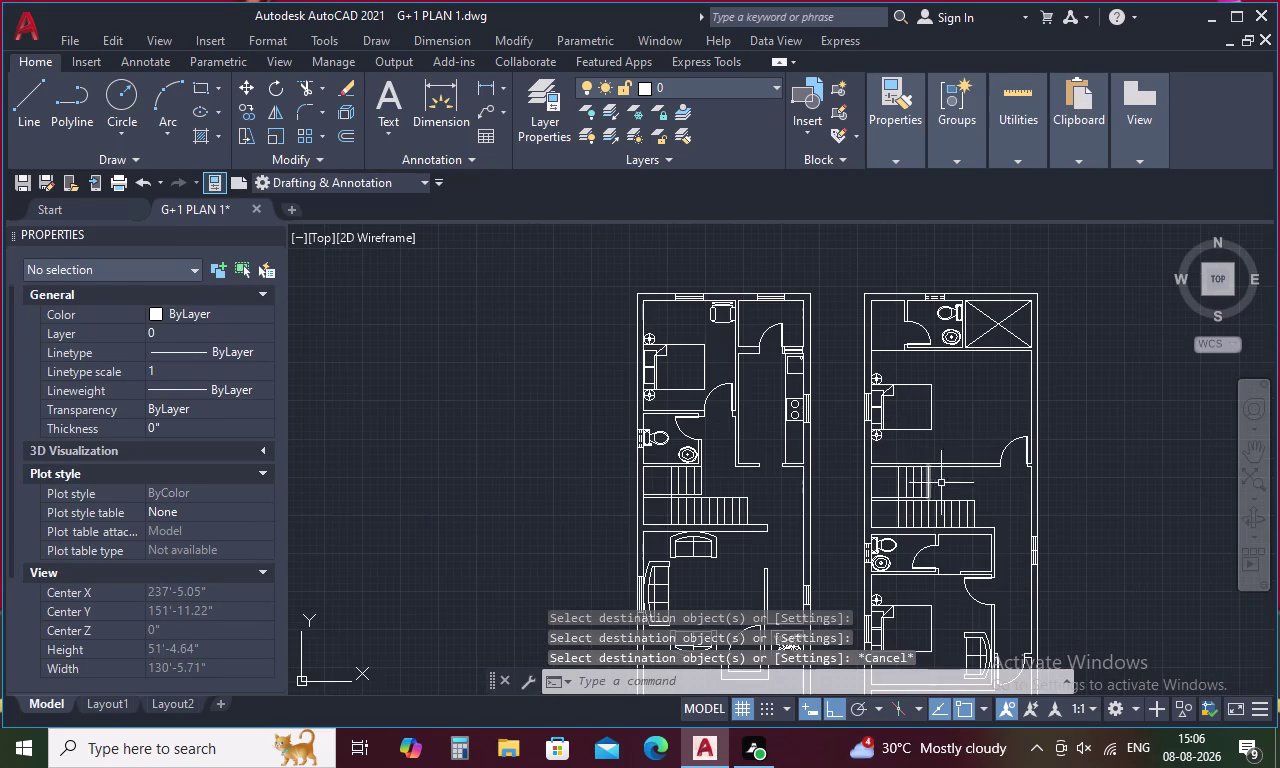
Pan across both floor plans and zoom in on the left plan's top-left bedroom.
middle_drag(981, 449, 638, 325)
scroll(down, 3)
middle_drag(636, 378, 647, 398)
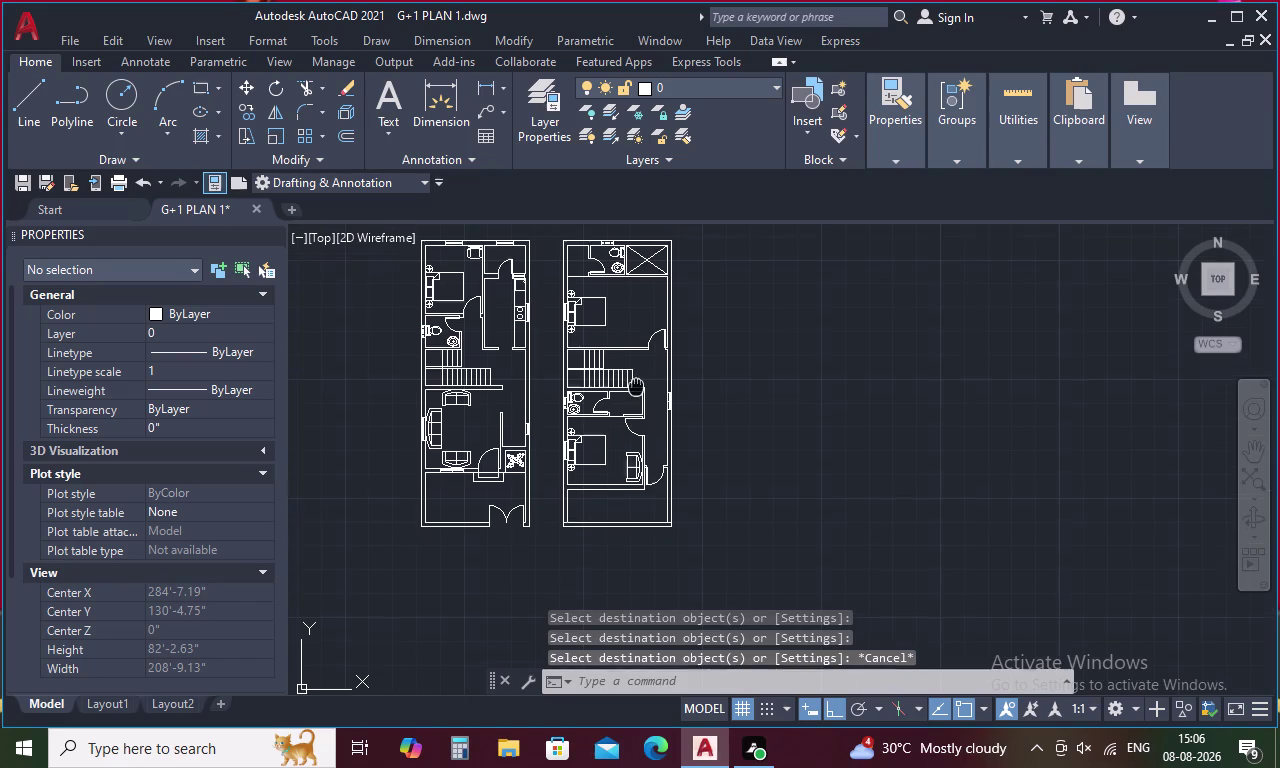
middle_drag(647, 398, 758, 447)
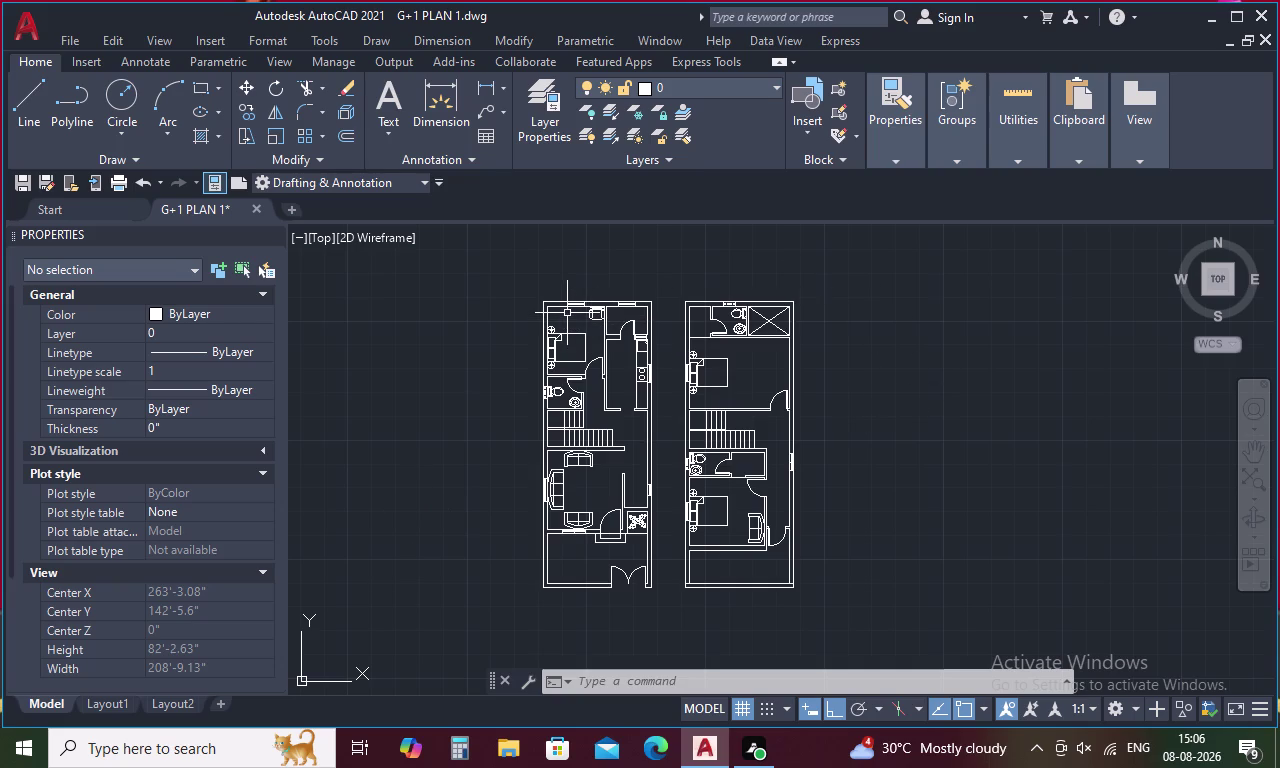
scroll(up, 3)
scroll(up, 3)
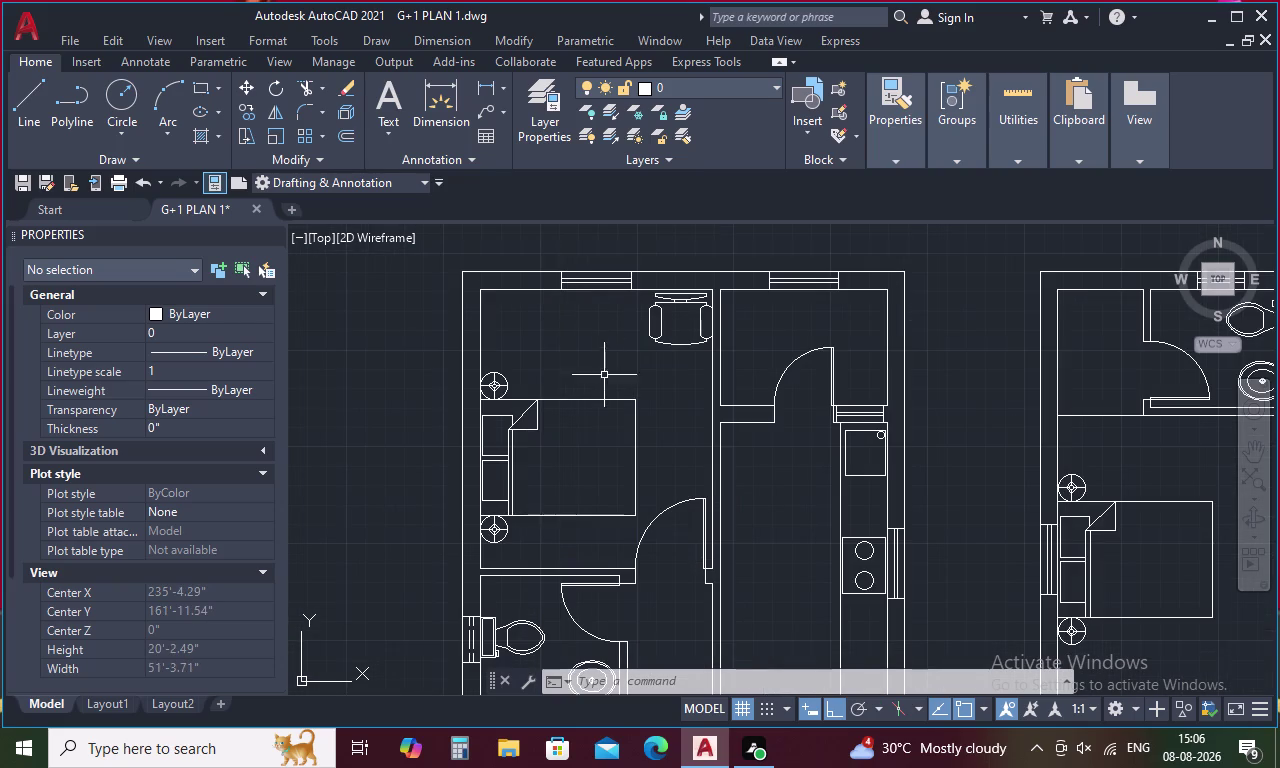
Start a text label in the bedroom, then cancel it before placing.
key(t)
key(space)
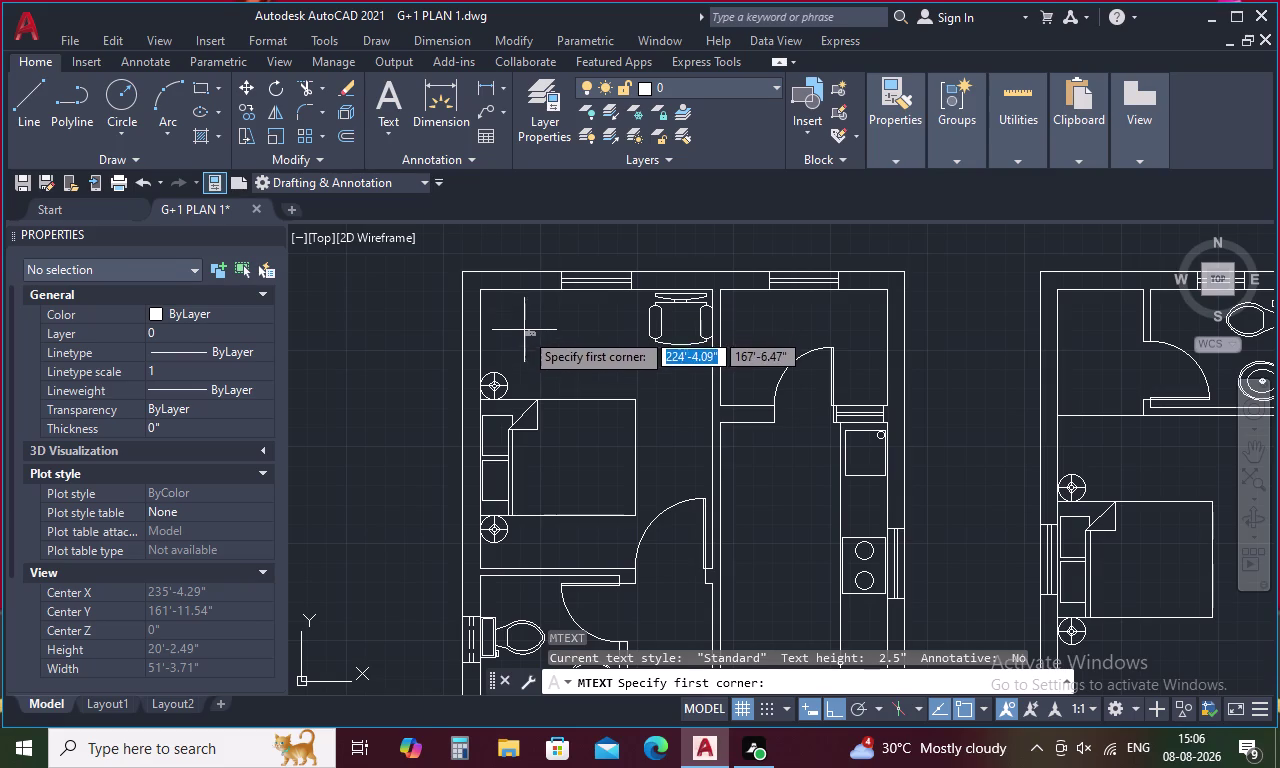
key(Escape)
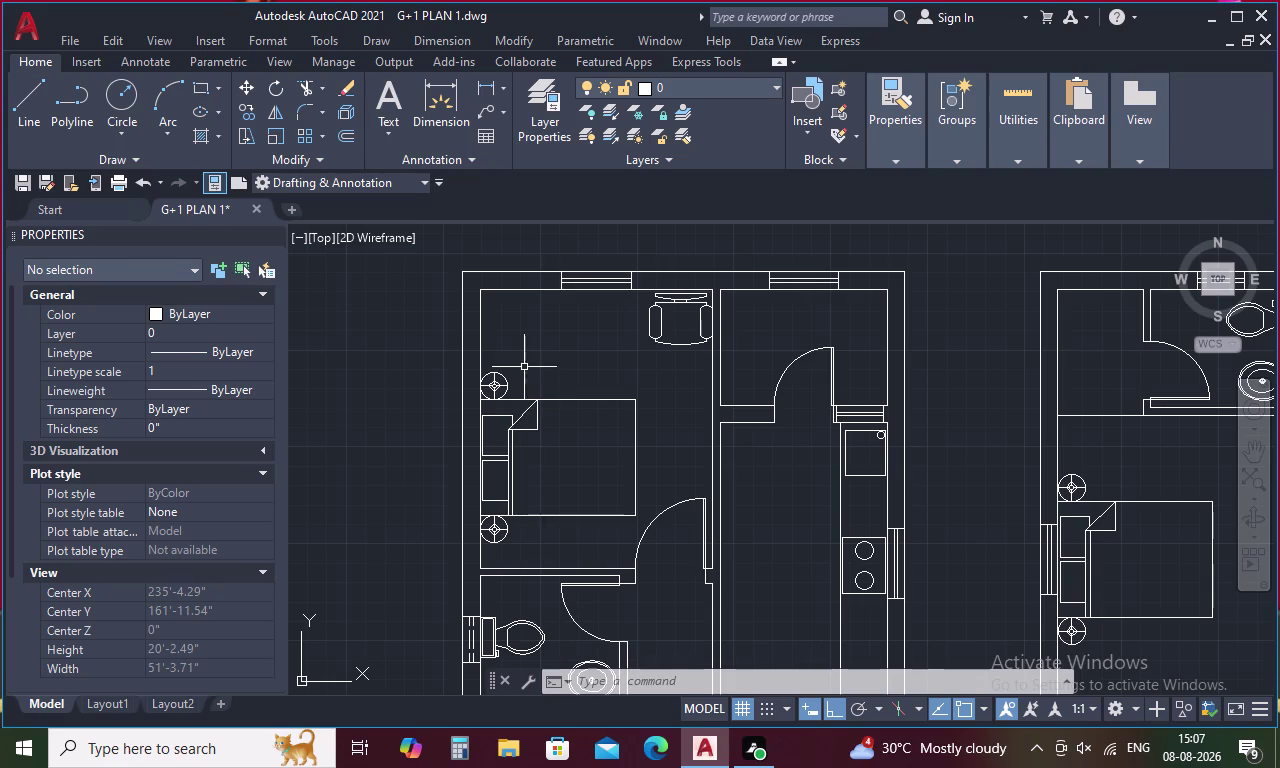
click(511, 328)
click(592, 353)
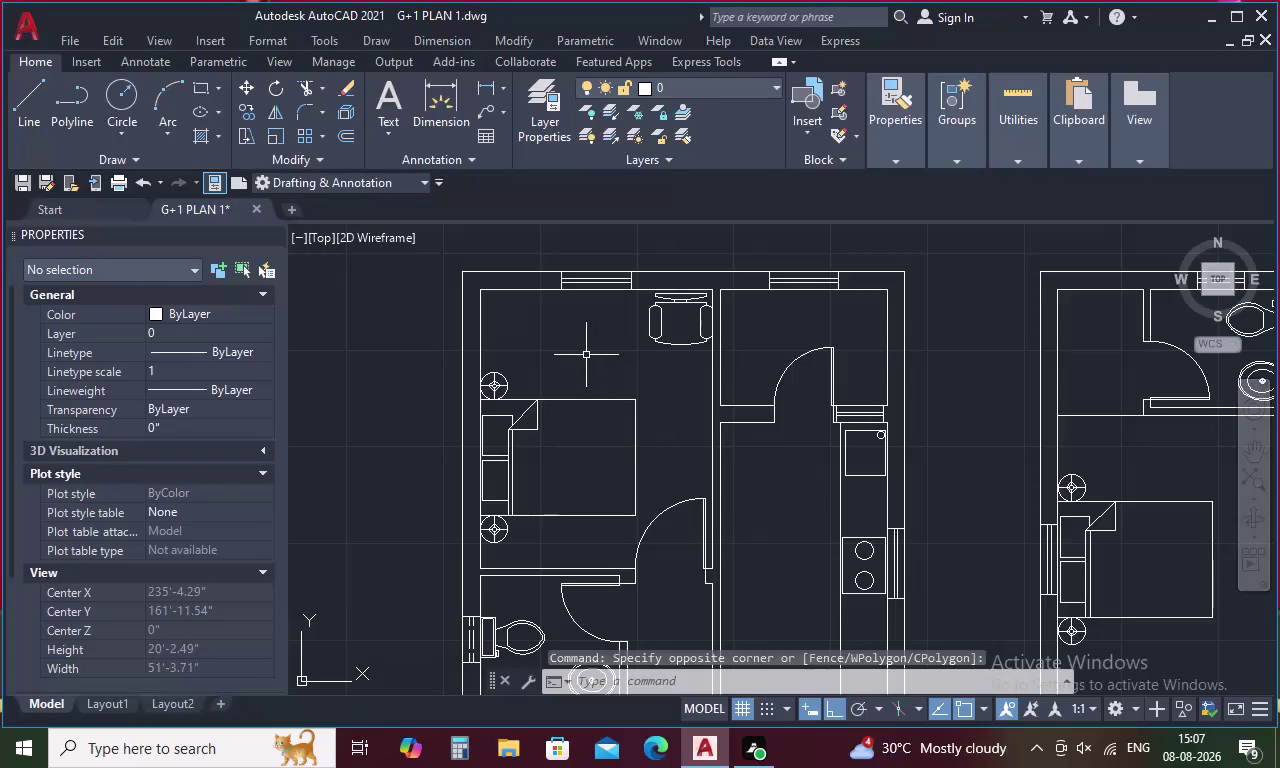
Write a two-line MText label 'BEDROOM' / '10'X12'' inside the top-left bedroom.
key(t)
key(space)
click(511, 320)
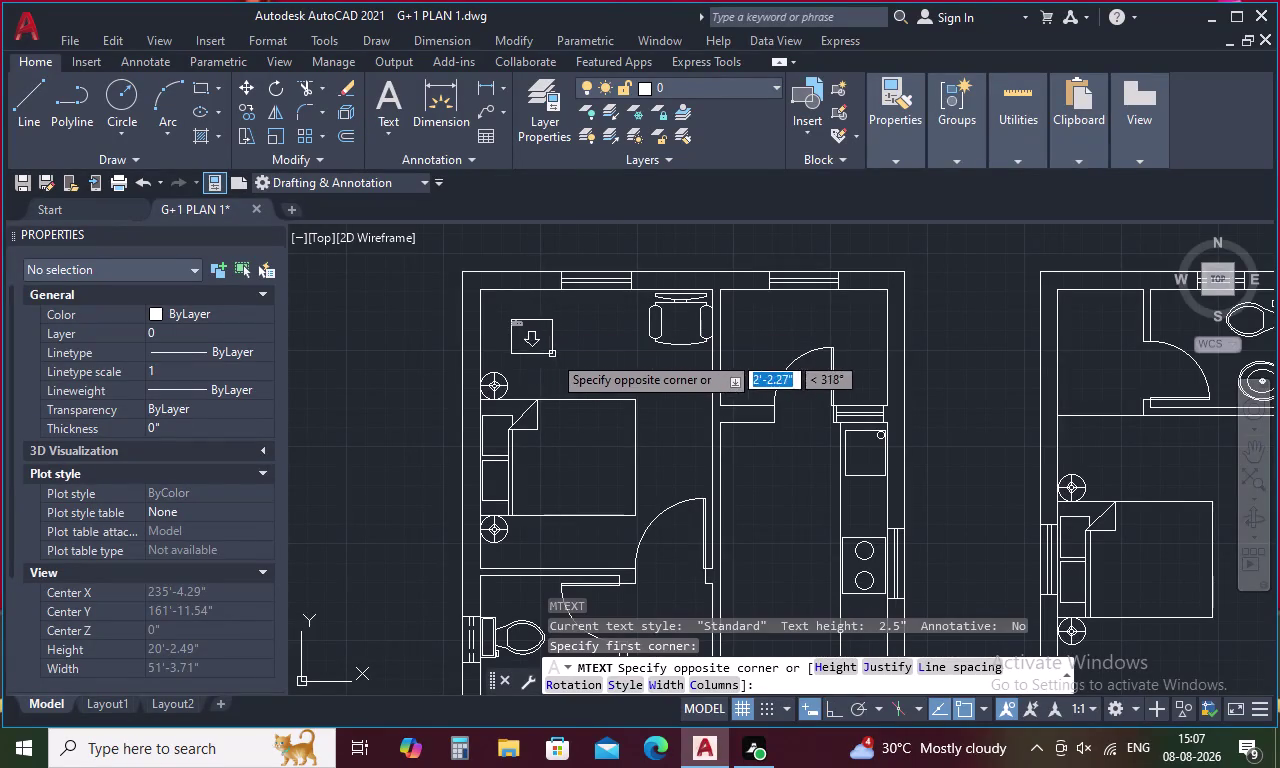
click(629, 359)
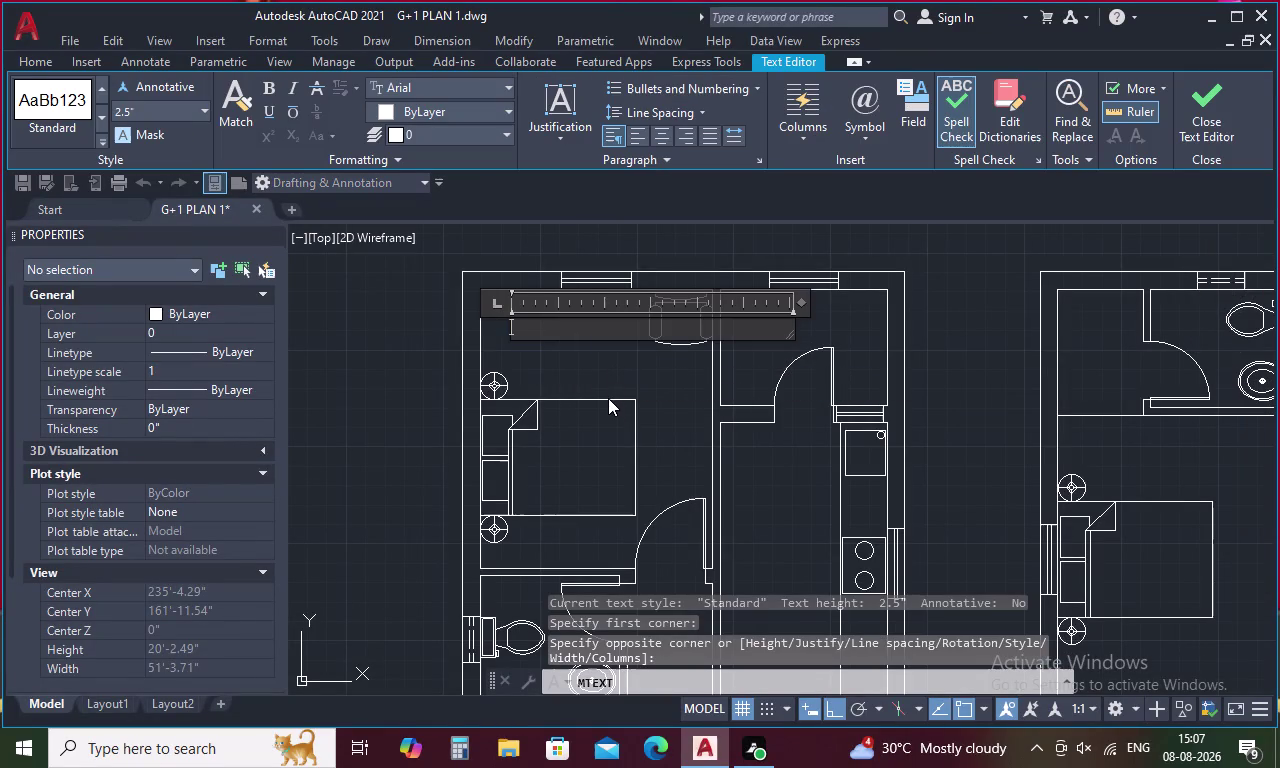
text(BE)
text(DR)
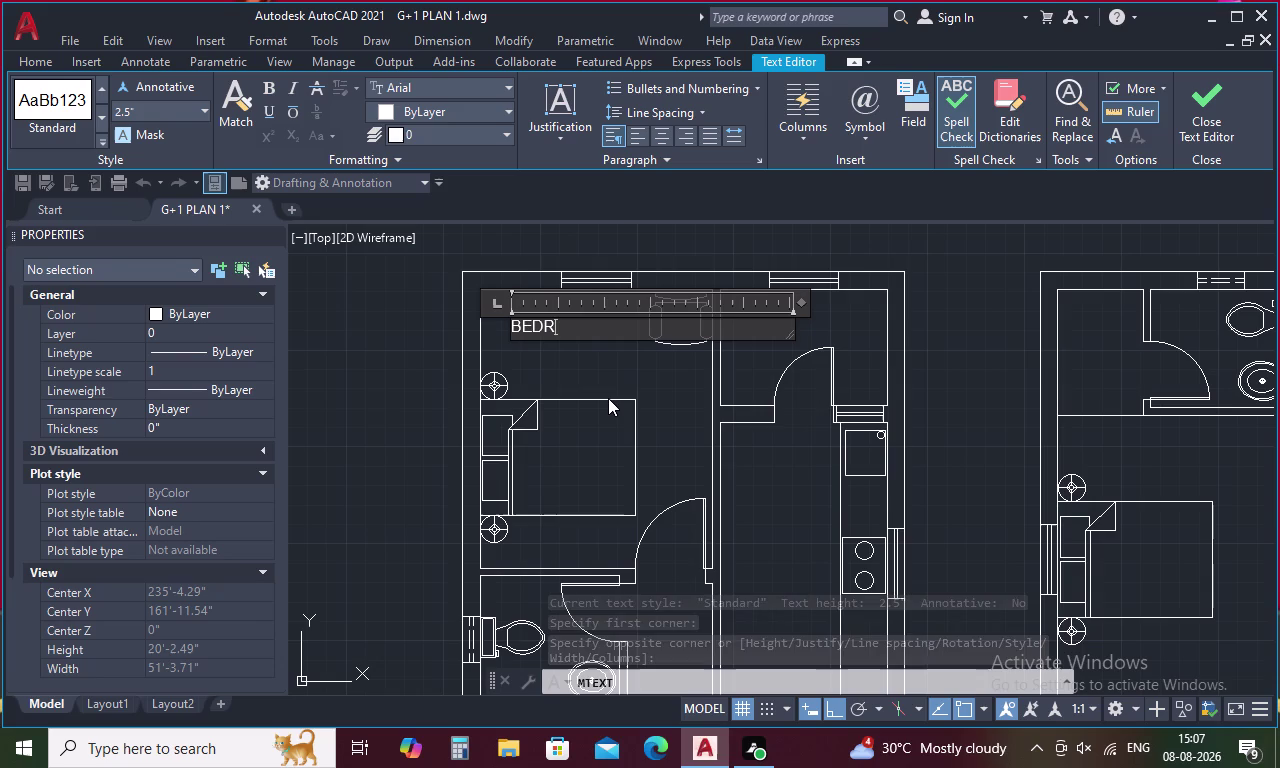
text(OOM)
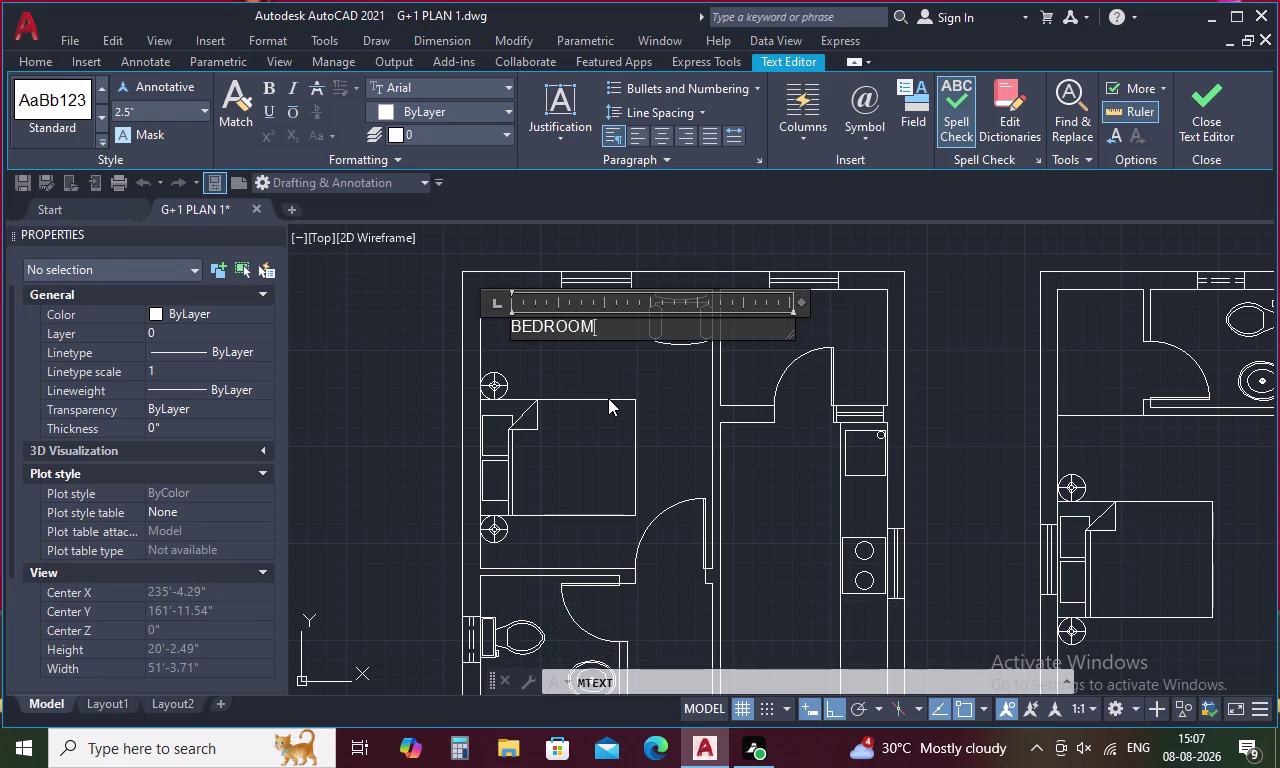
key(Return)
text(1)
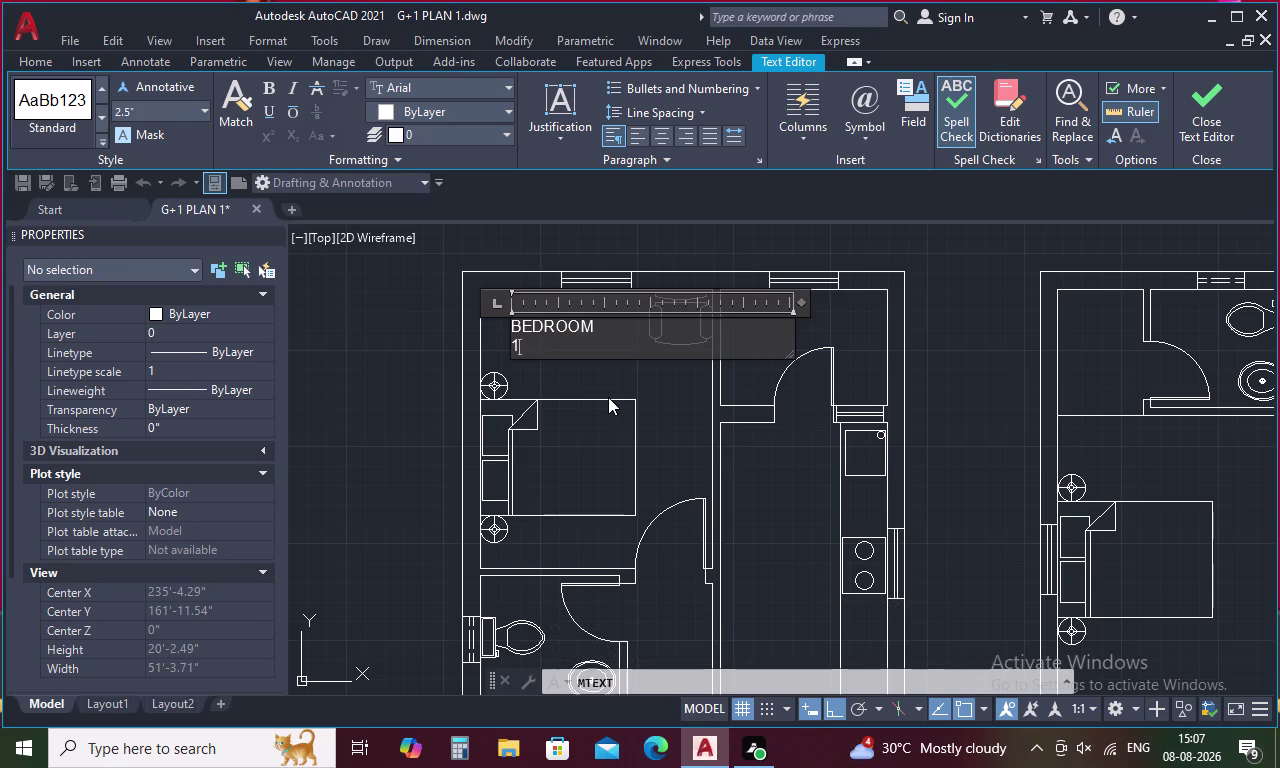
text(0')
key(x)
text(12')
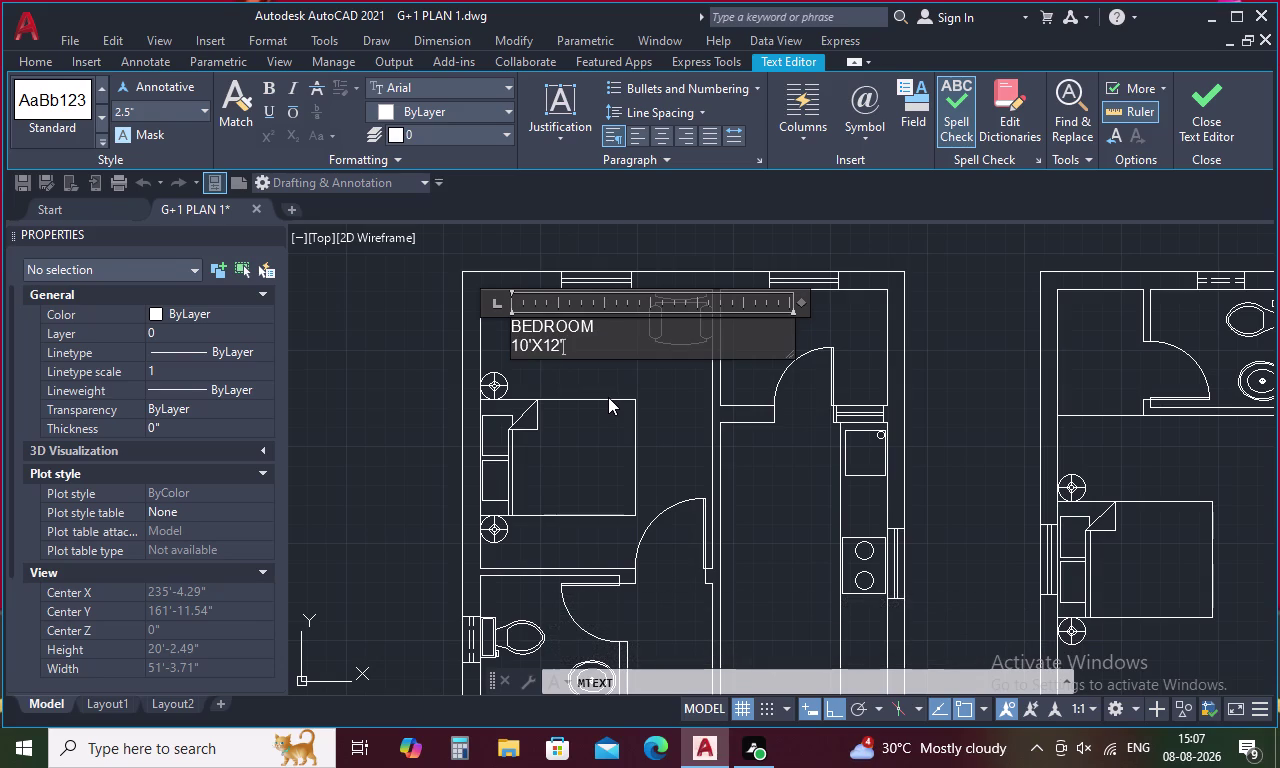
click(604, 373)
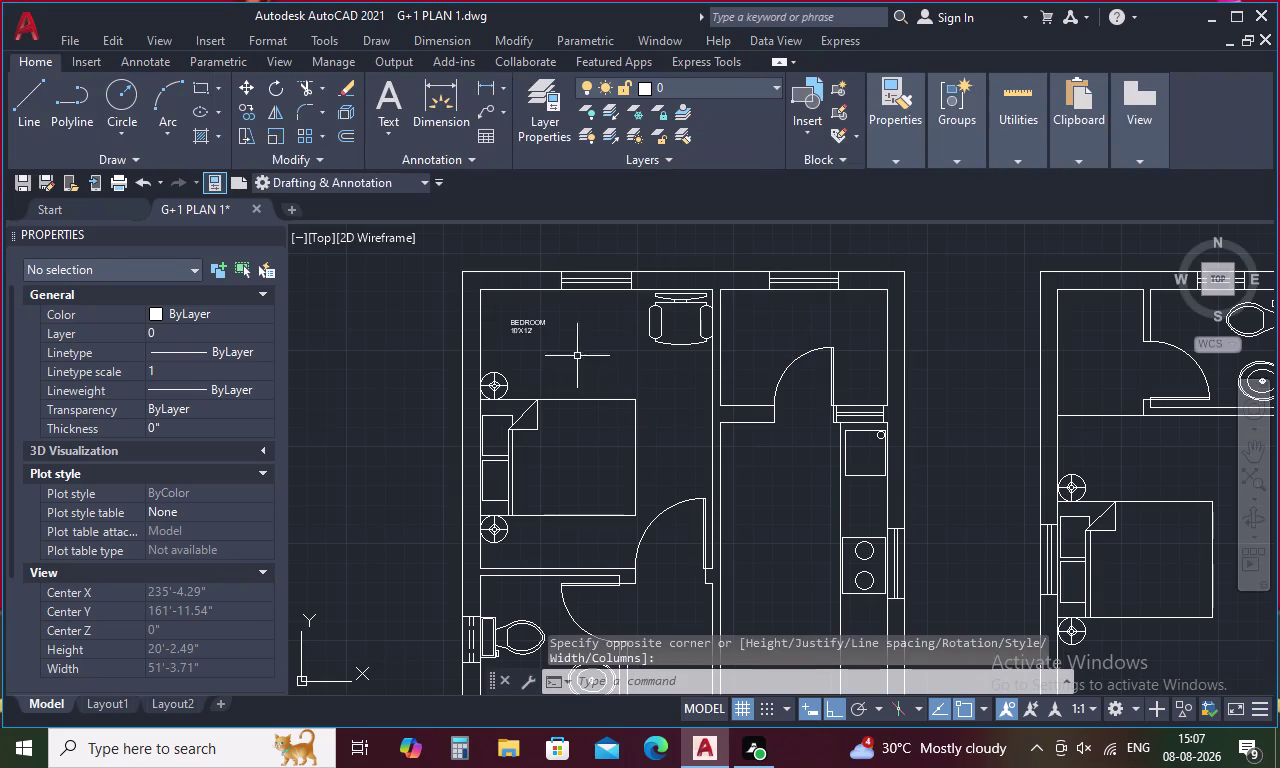
Increase the bedroom label's text height to 6.
double_click(530, 325)
drag(580, 341, 459, 331)
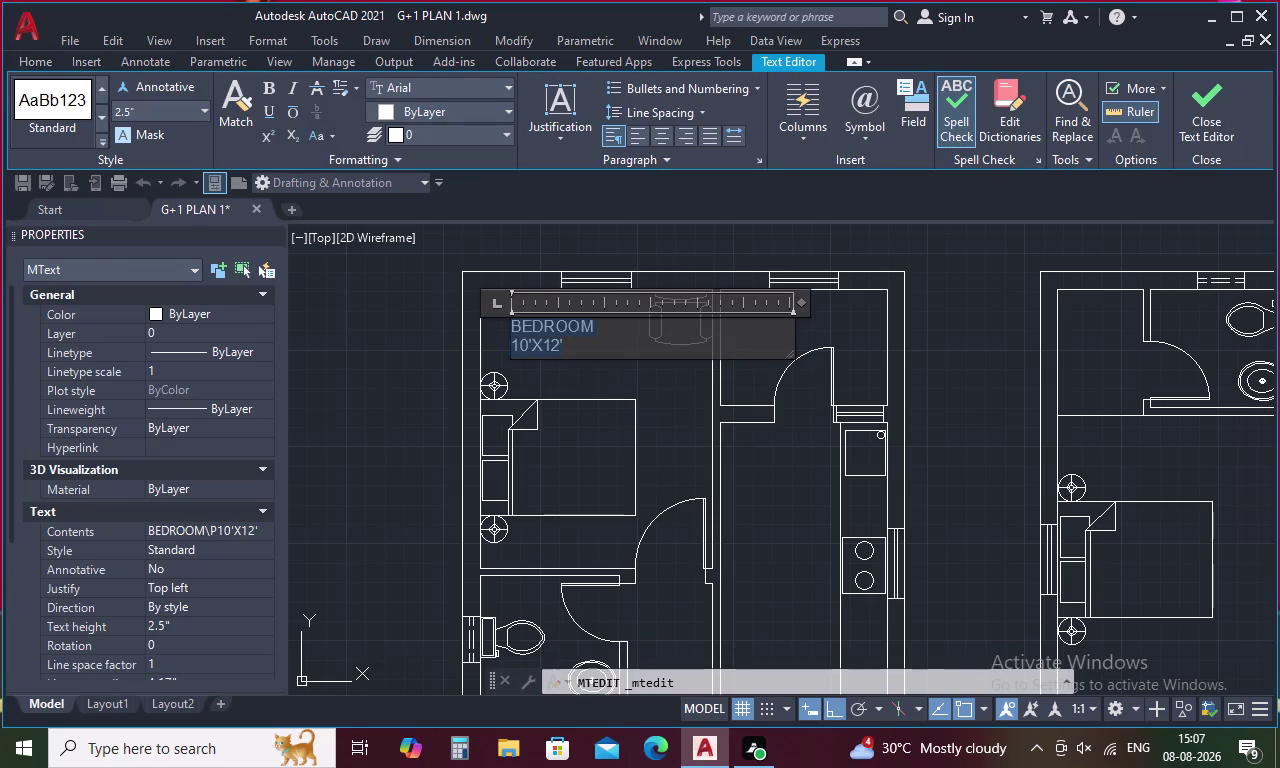
drag(459, 331, 450, 295)
click(160, 110)
key(BackSpace)
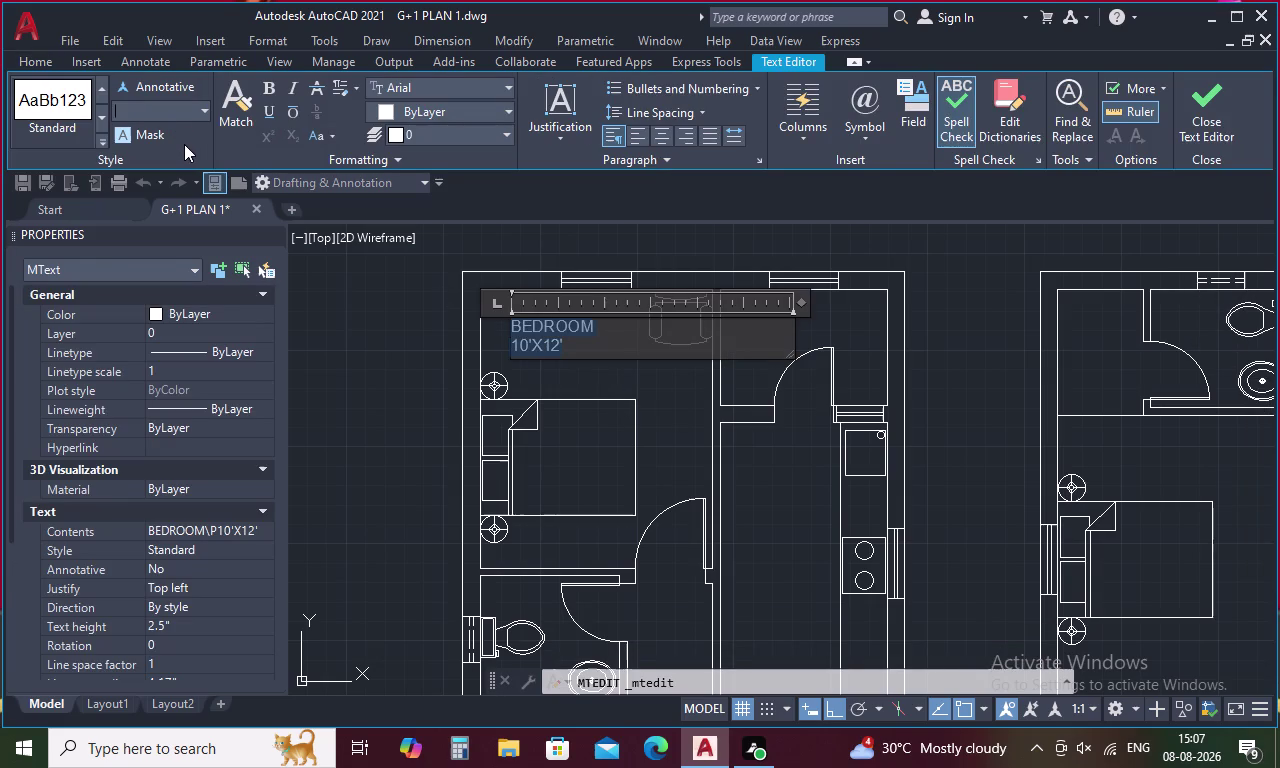
key(6)
key(Return)
click(404, 454)
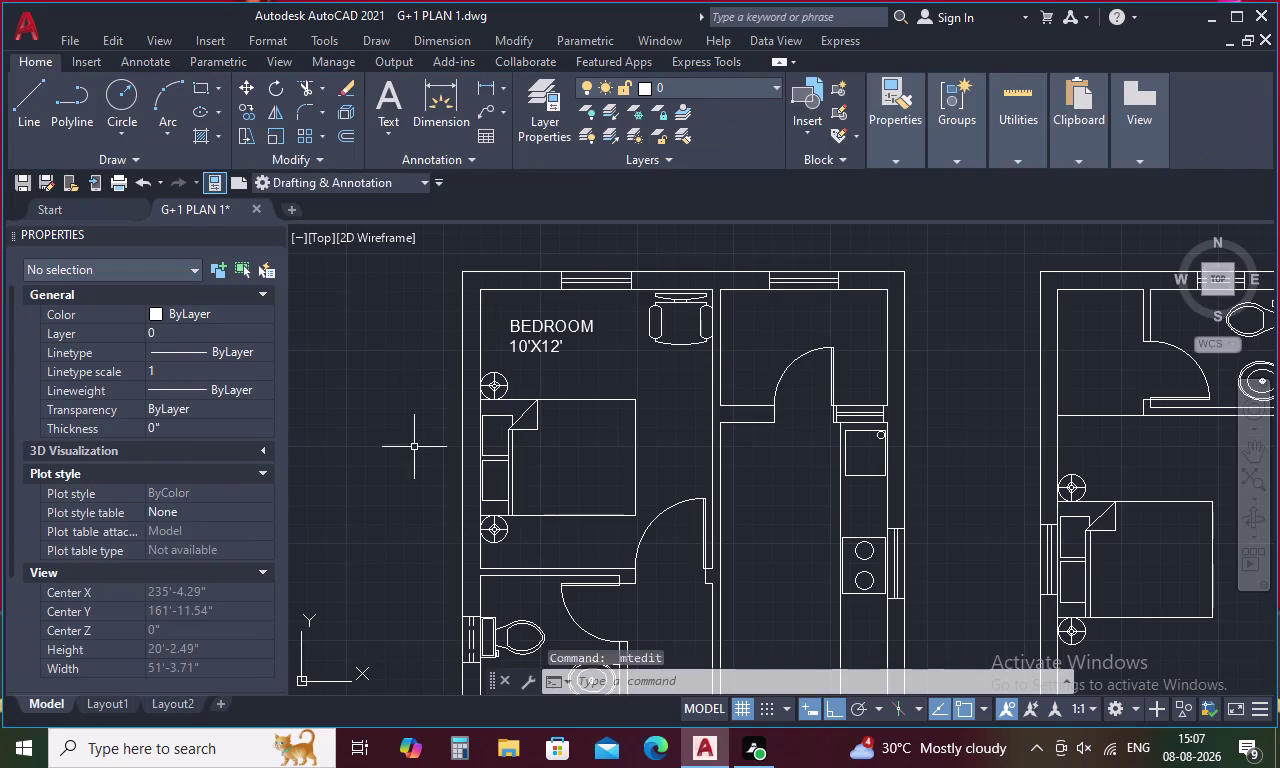
Copy the bedroom label and paste it into the right plan's bedroom.
click(540, 352)
right_click(540, 352)
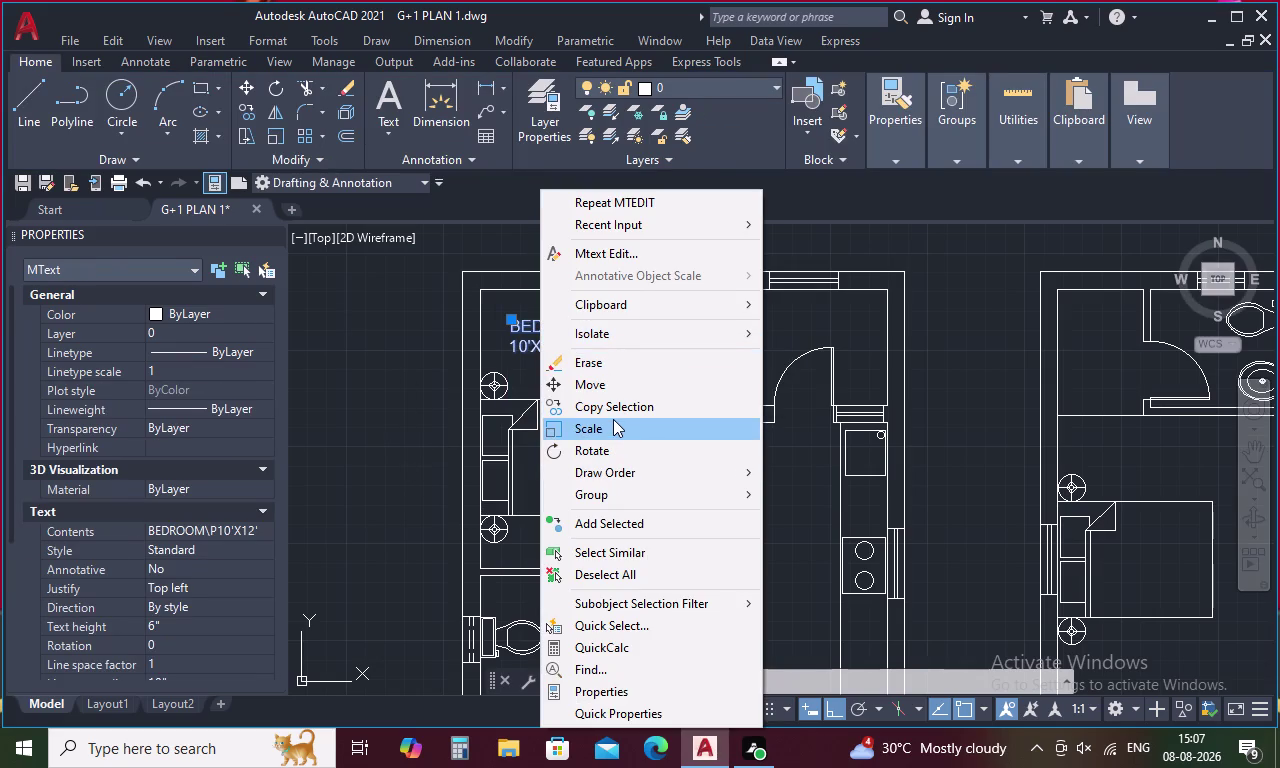
key(Escape)
key(ctrl+c)
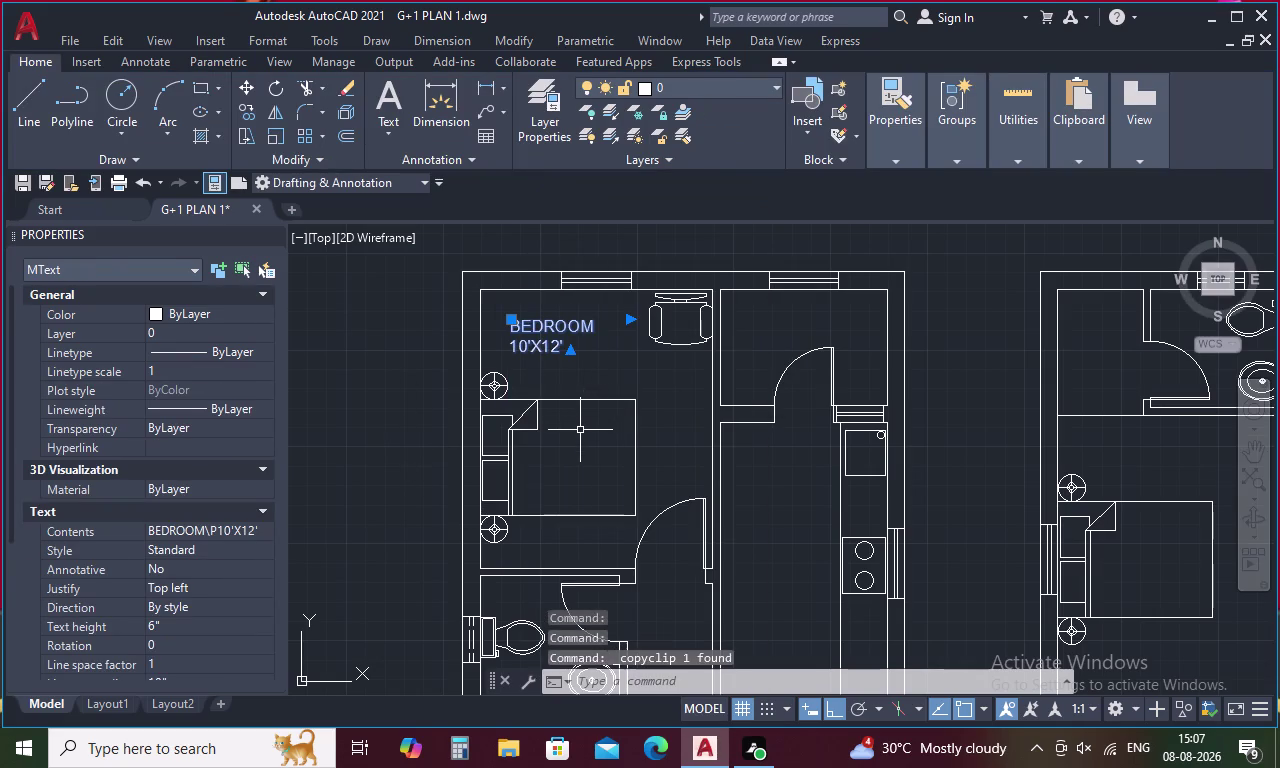
key(ctrl+v)
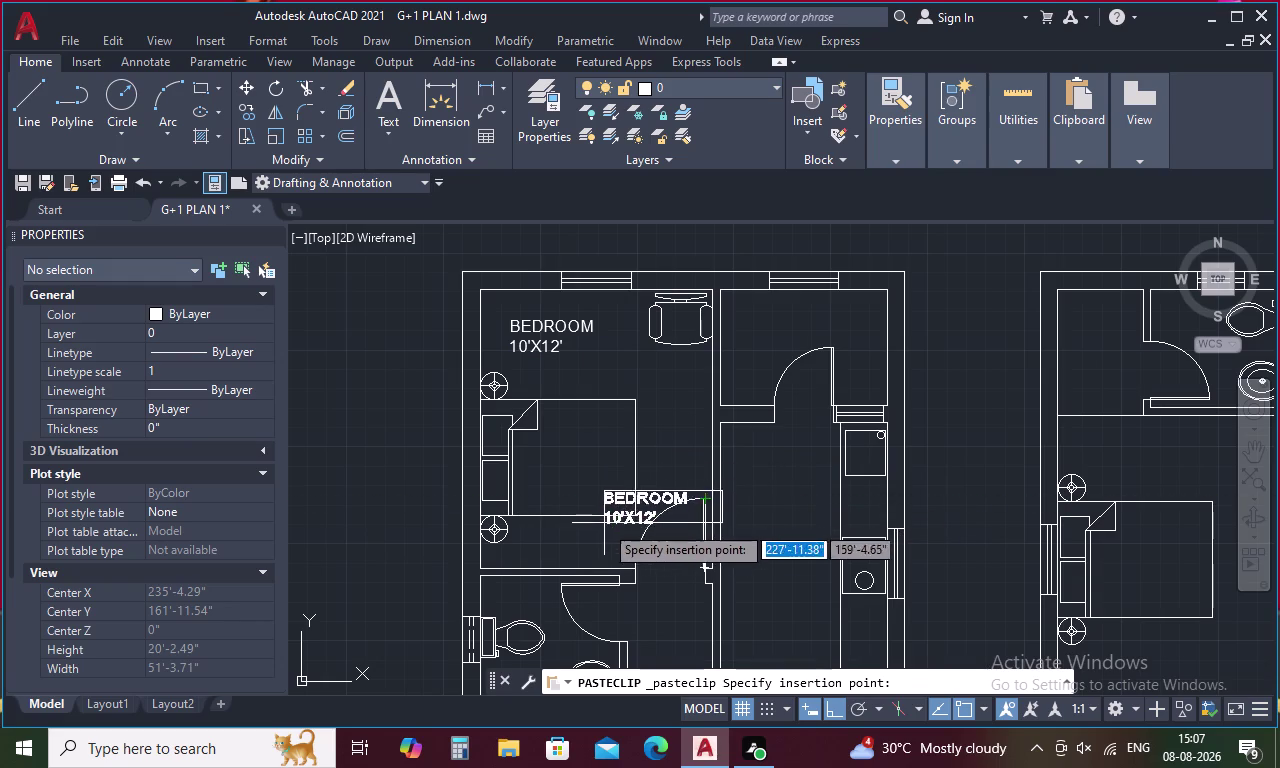
middle_drag(590, 551, 571, 359)
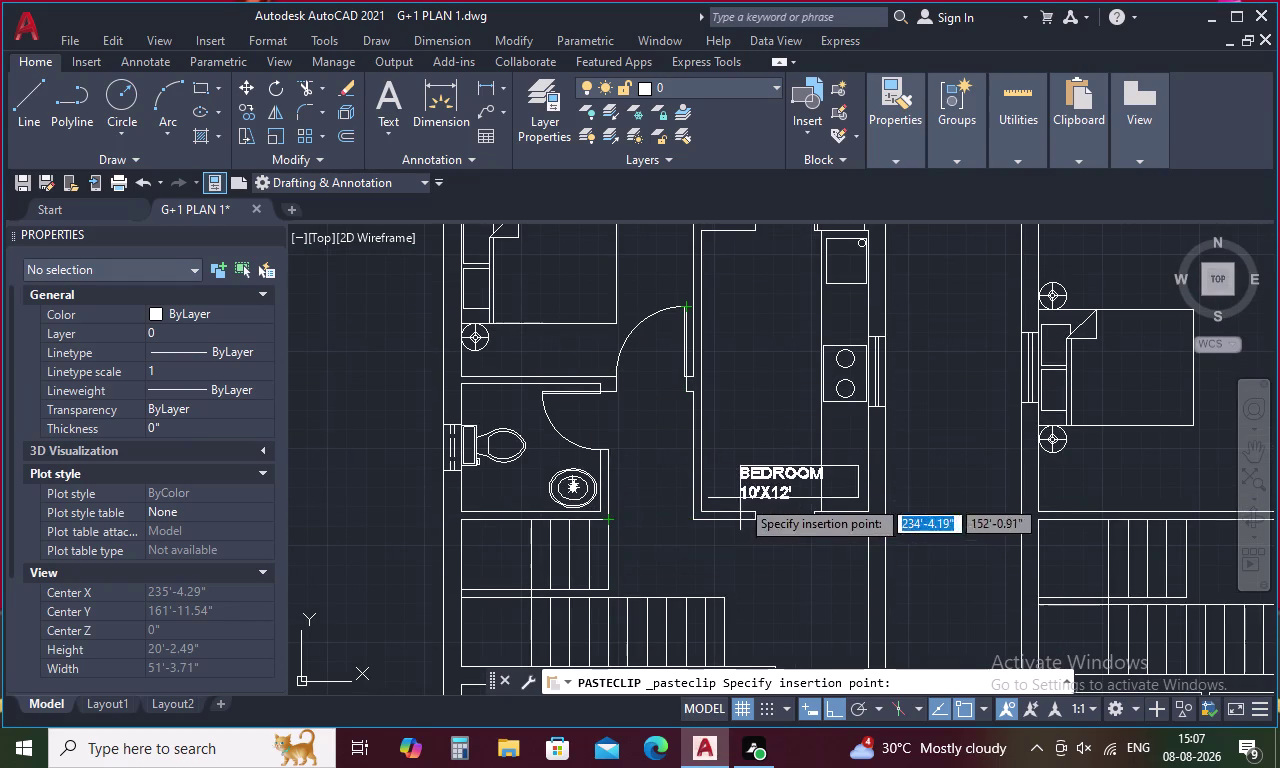
middle_drag(1043, 476, 805, 595)
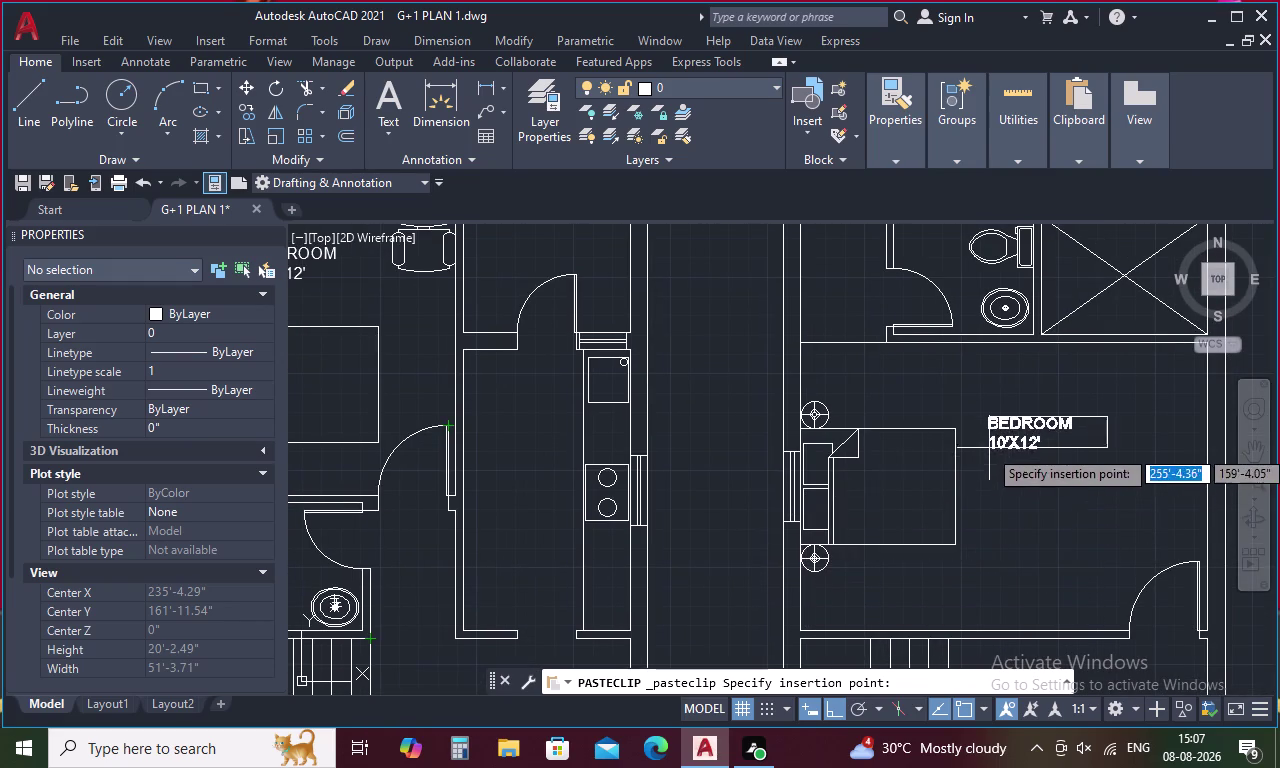
middle_drag(997, 446, 732, 554)
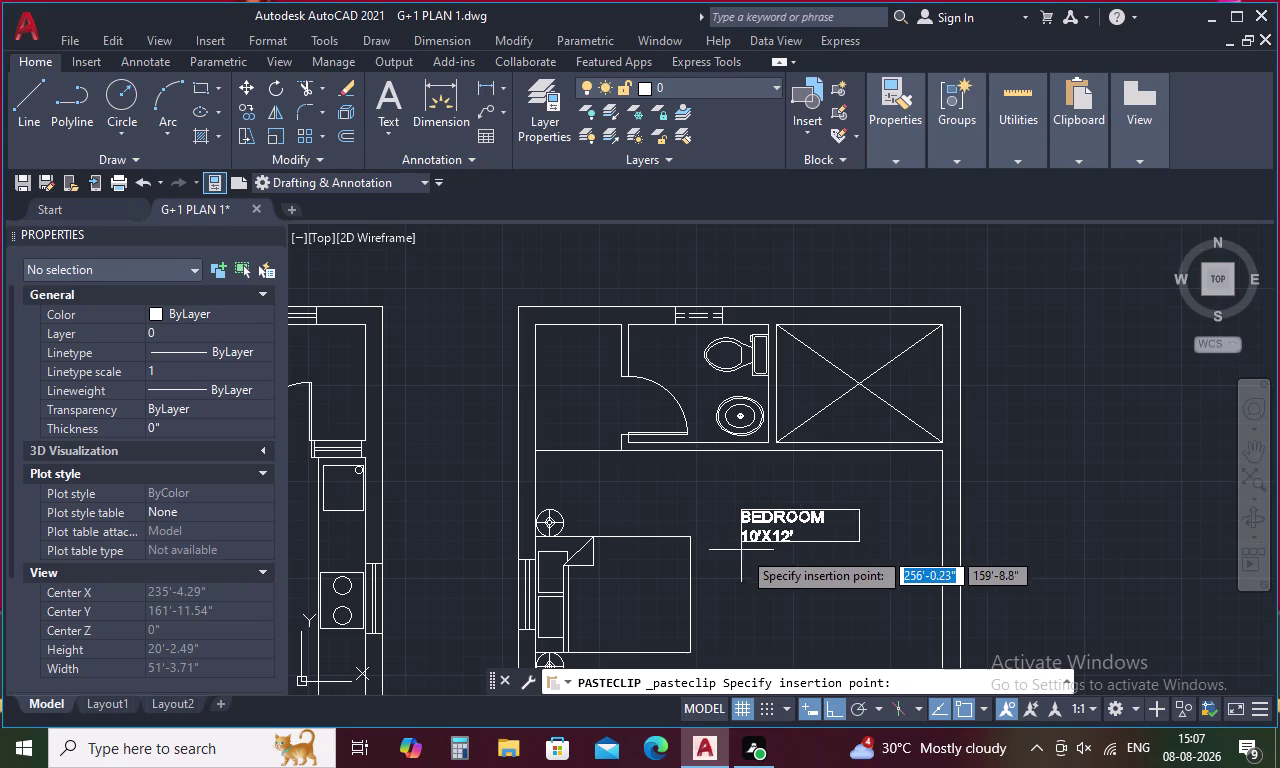
click(761, 588)
Change the copied label's second dimension to 12'5".
double_click(800, 579)
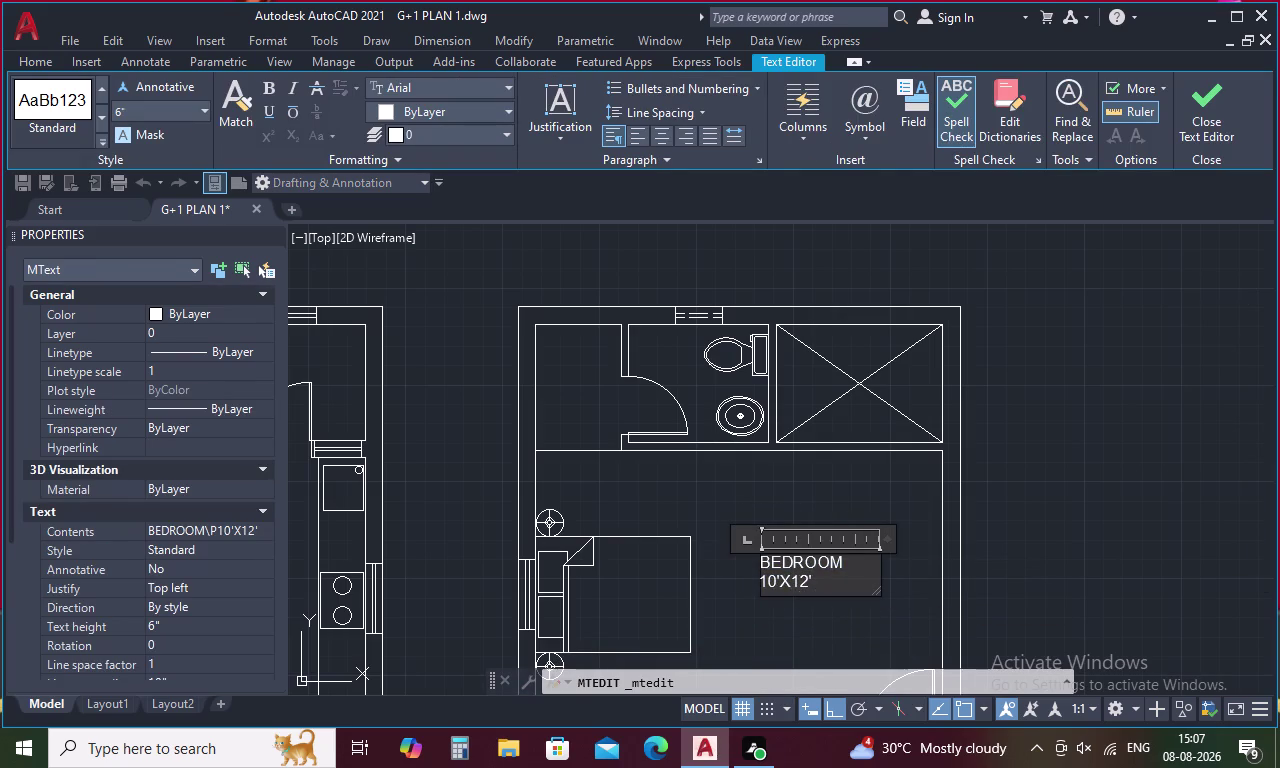
click(822, 585)
key(5)
key(shift+quotedbl)
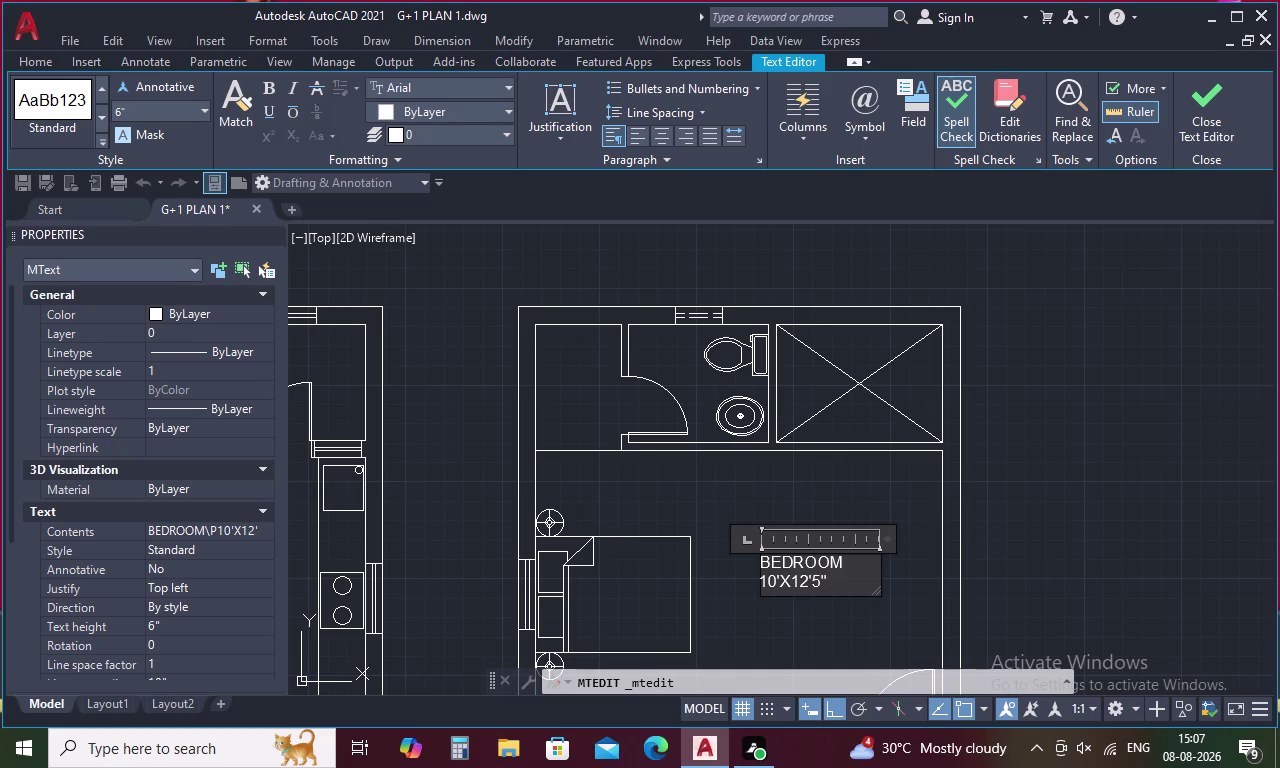
Change the copied label's first dimension to 17'6".
click(778, 577)
scroll(up, 3)
key(Right)
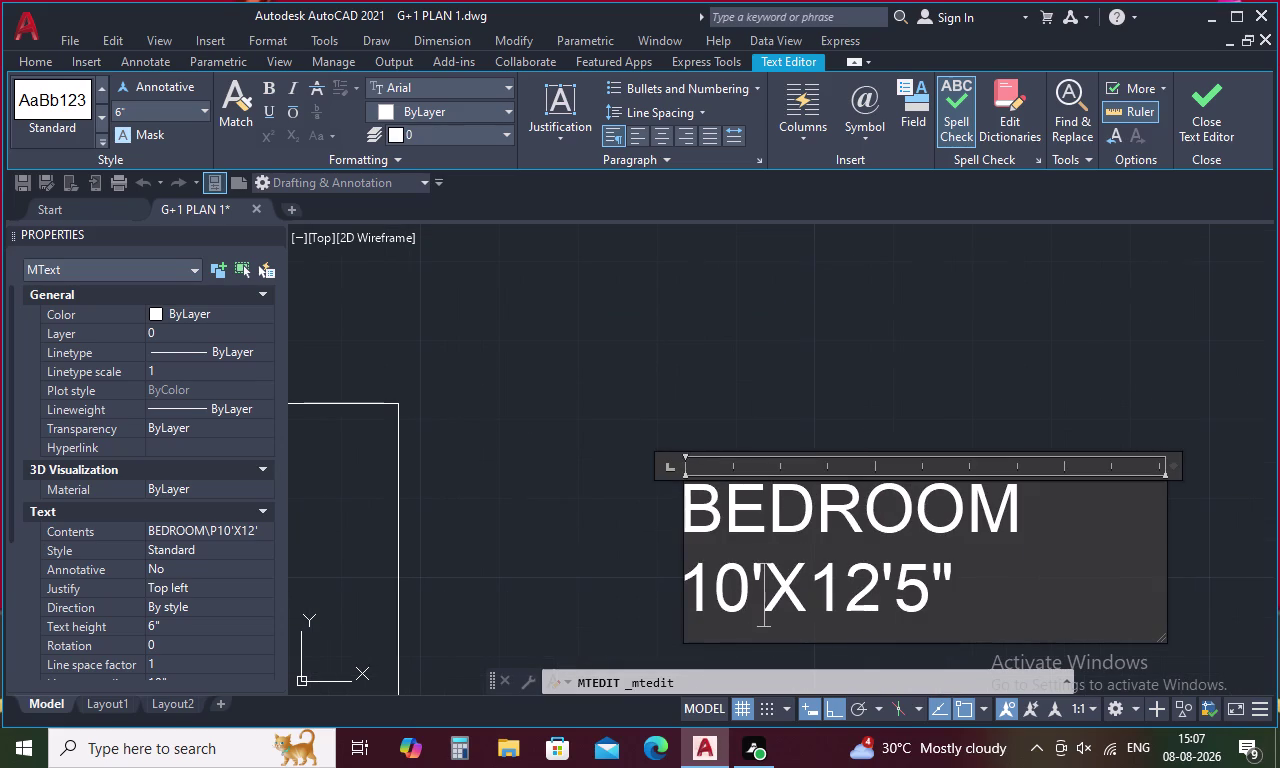
key(BackSpace)
key(BackSpace)
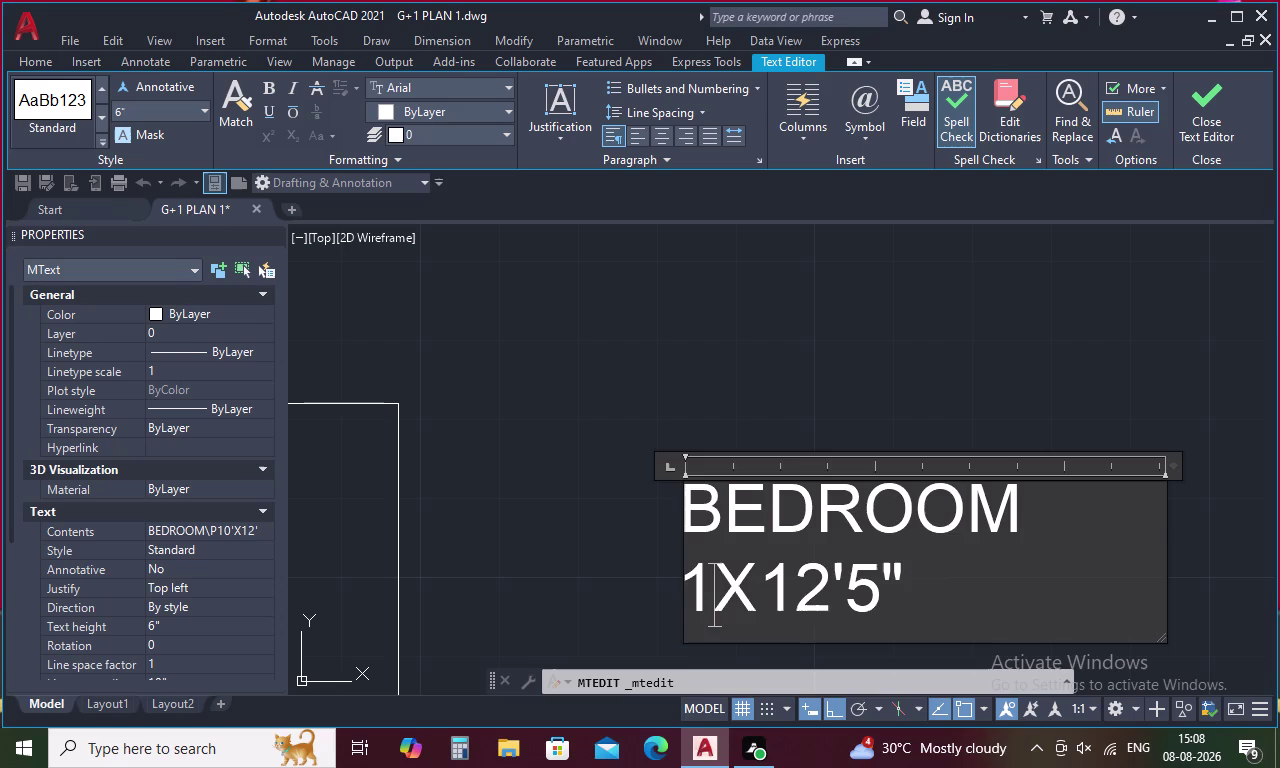
text(7)
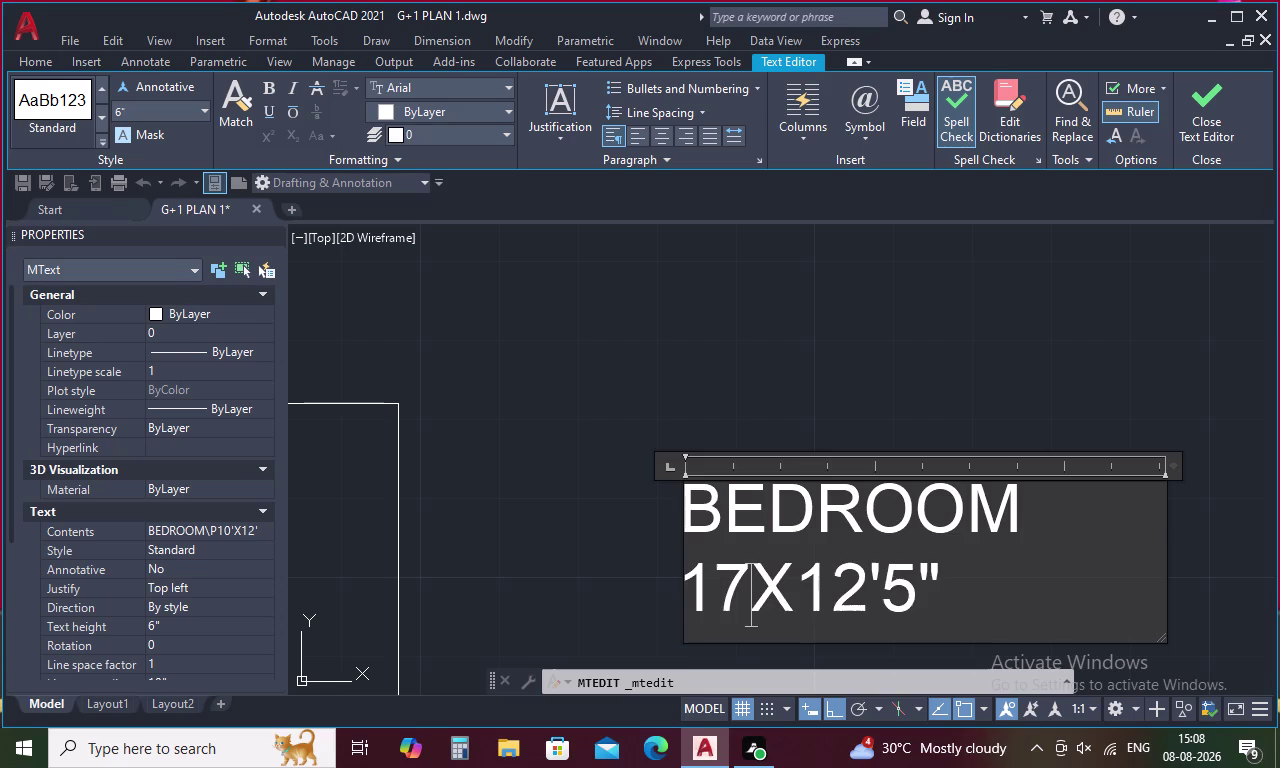
text(')
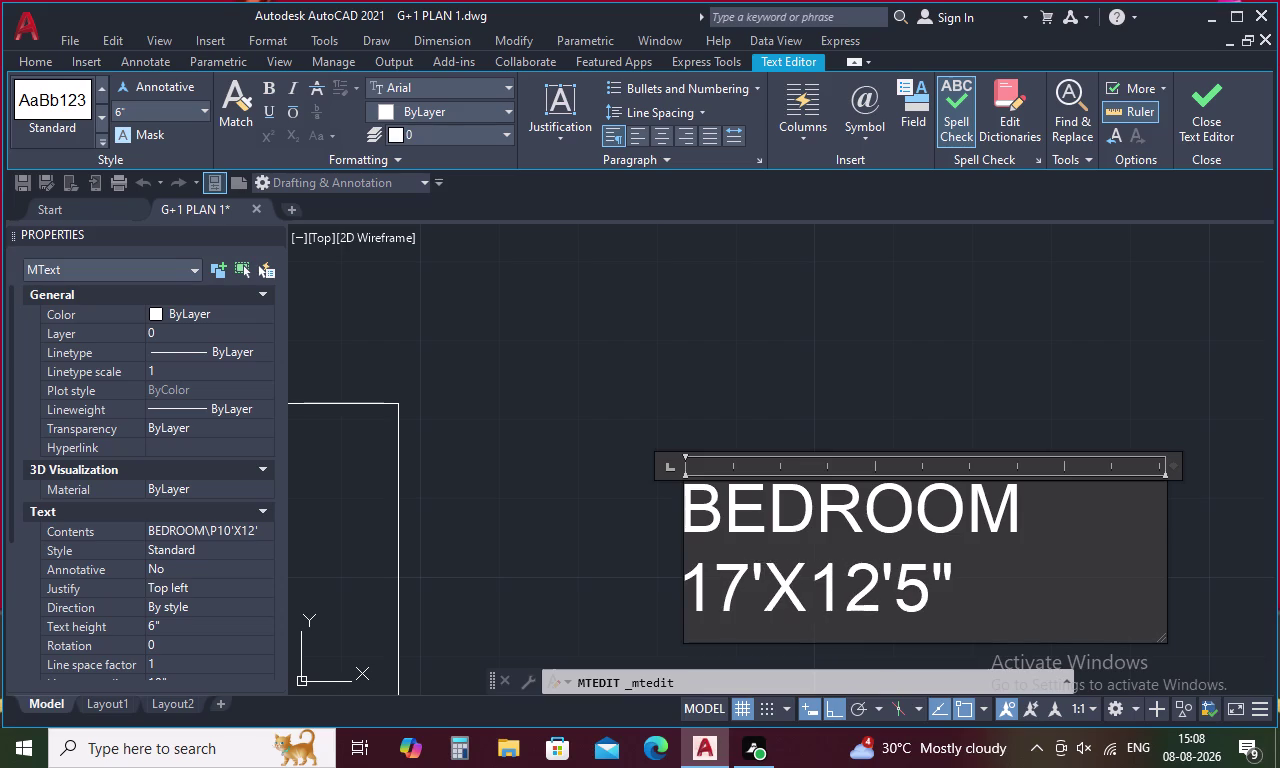
key(6)
key(shift+quotedbl)
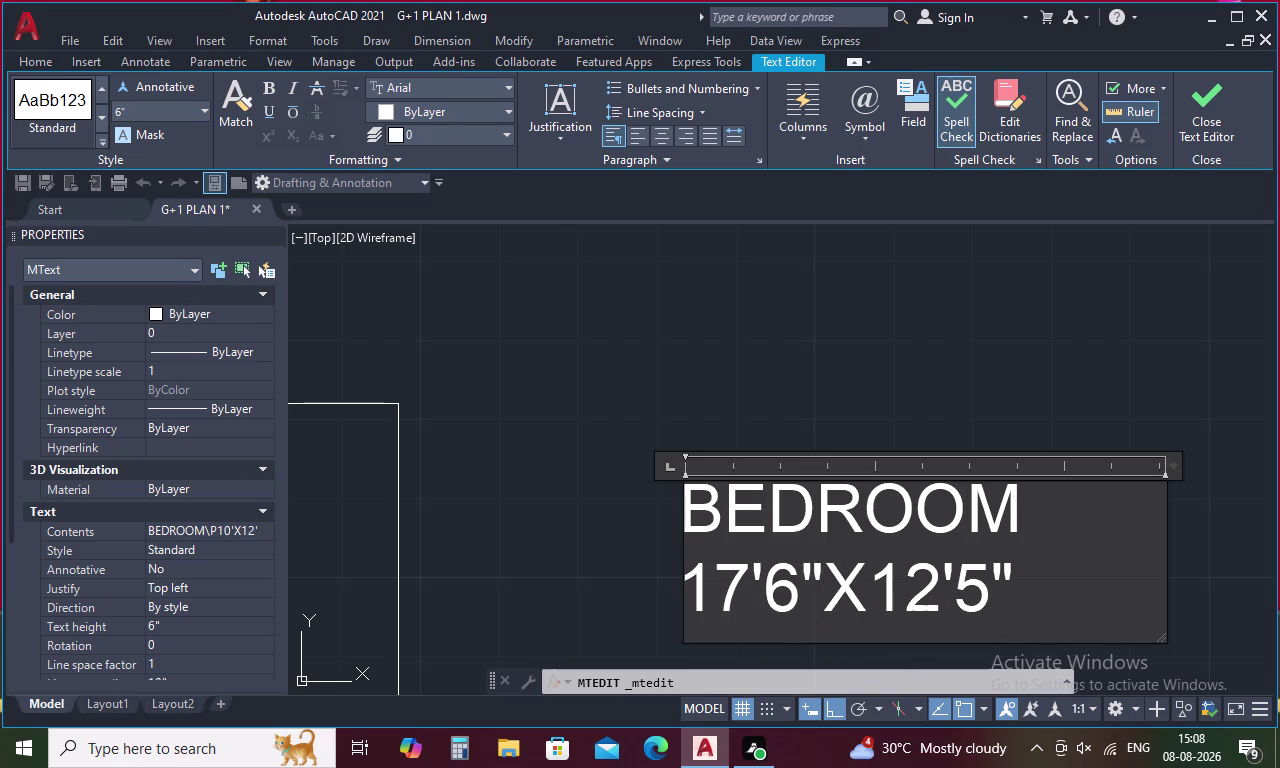
click(568, 395)
scroll(down, 3)
middle_drag(602, 496, 627, 457)
scroll(down, 3)
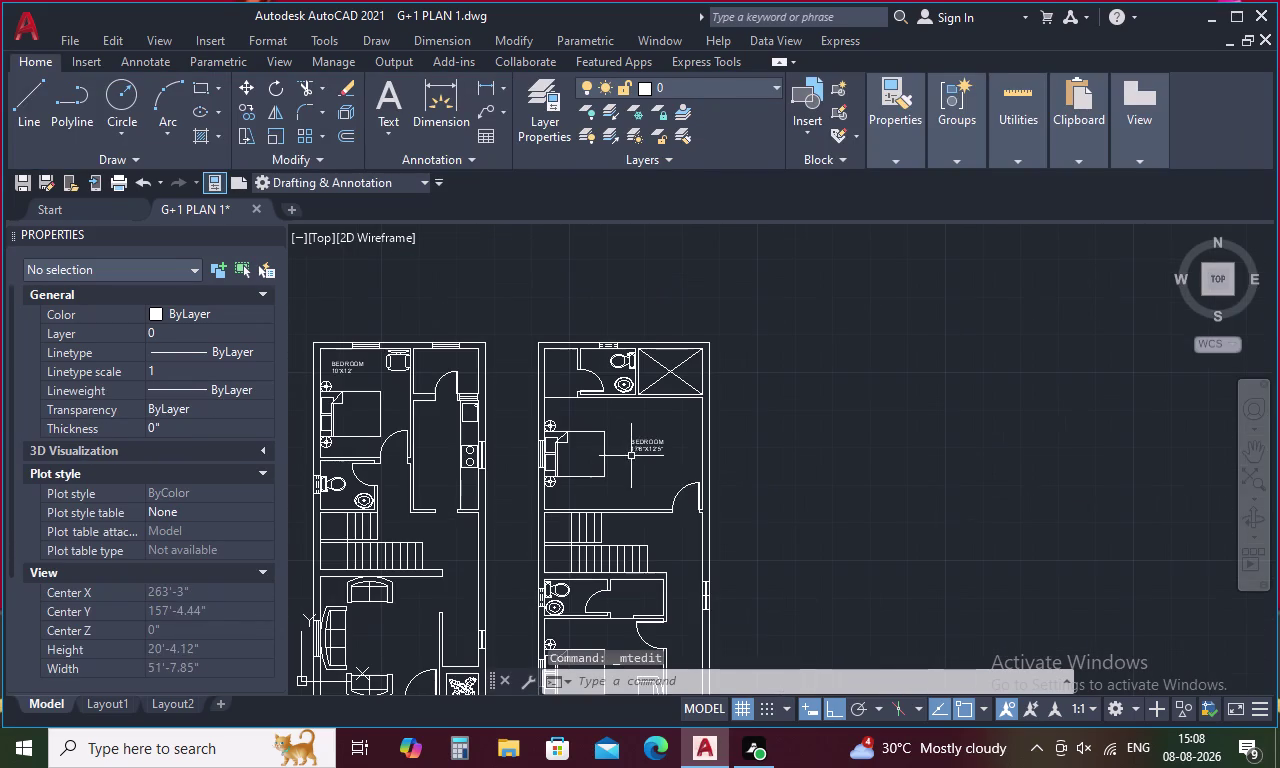
Paste the bedroom label inside the lower bedroom of the right-hand plan.
middle_drag(496, 587, 511, 454)
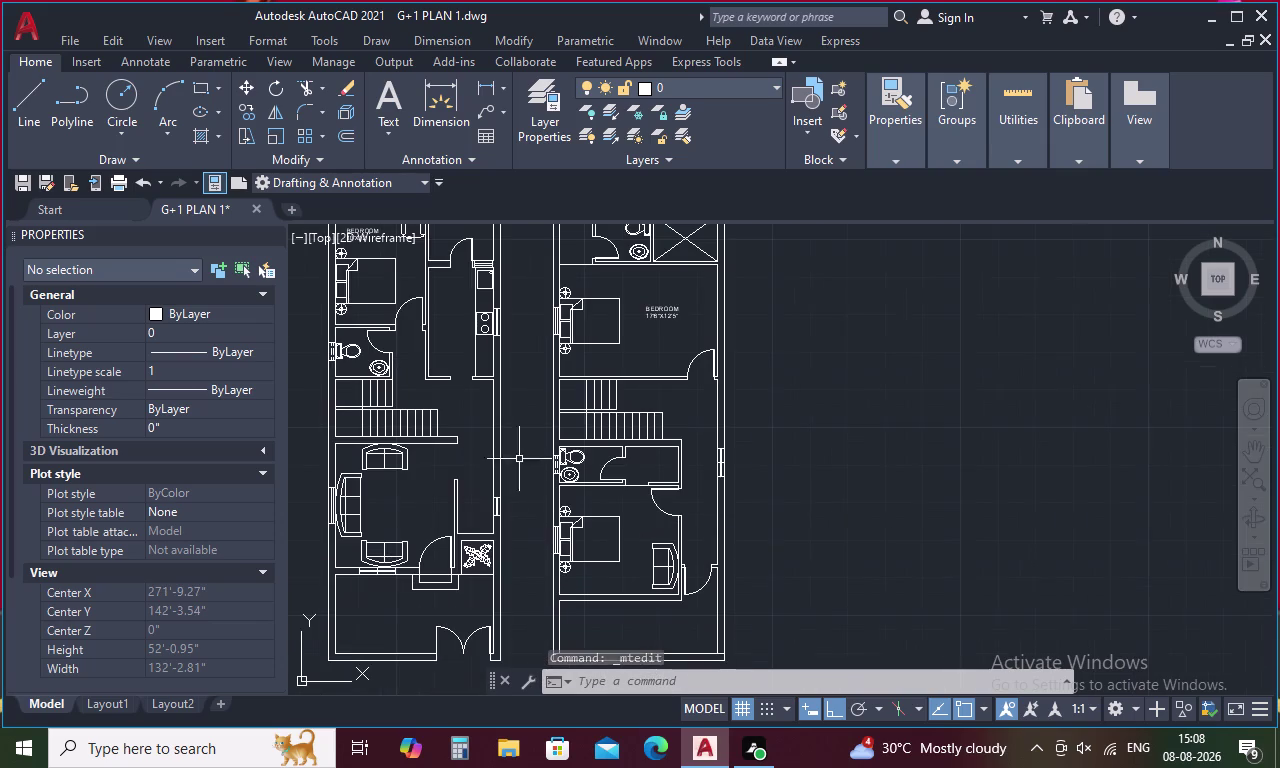
key(ctrl+v)
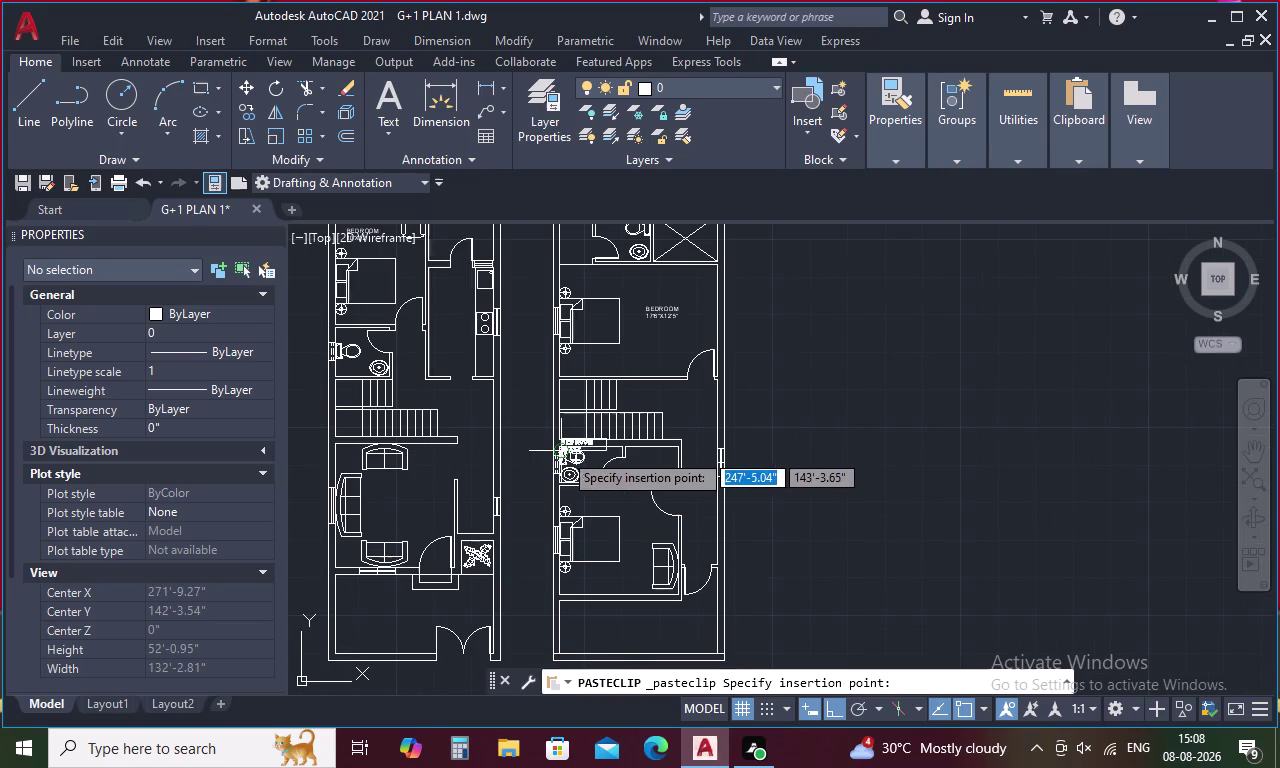
scroll(up, 3)
scroll(up, 3)
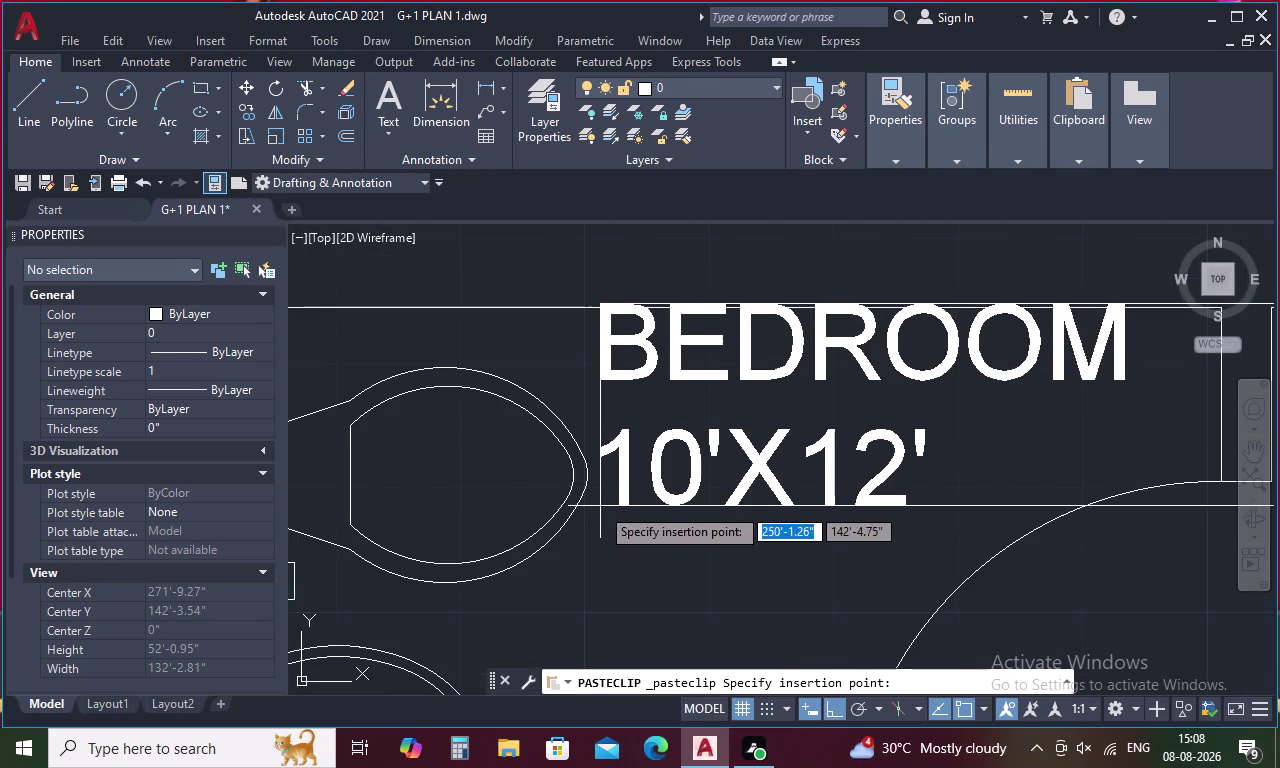
scroll(down, 3)
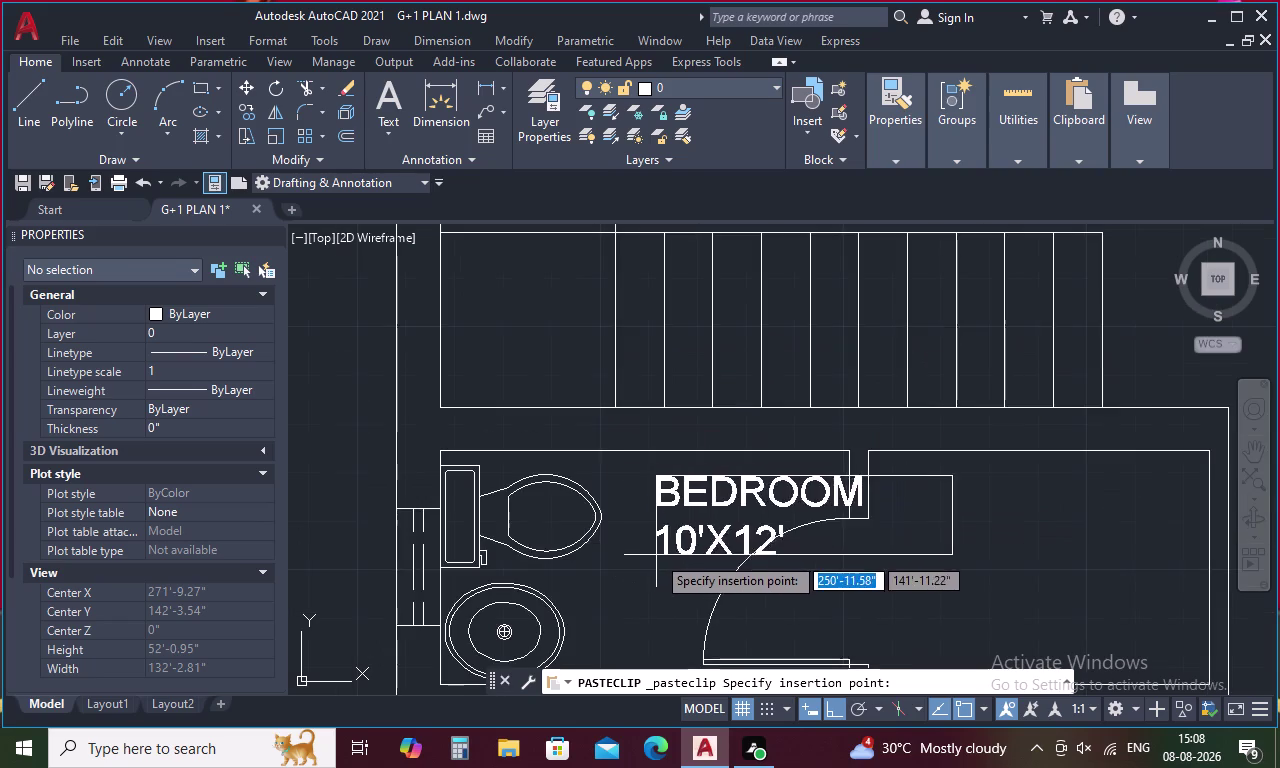
scroll(down, 3)
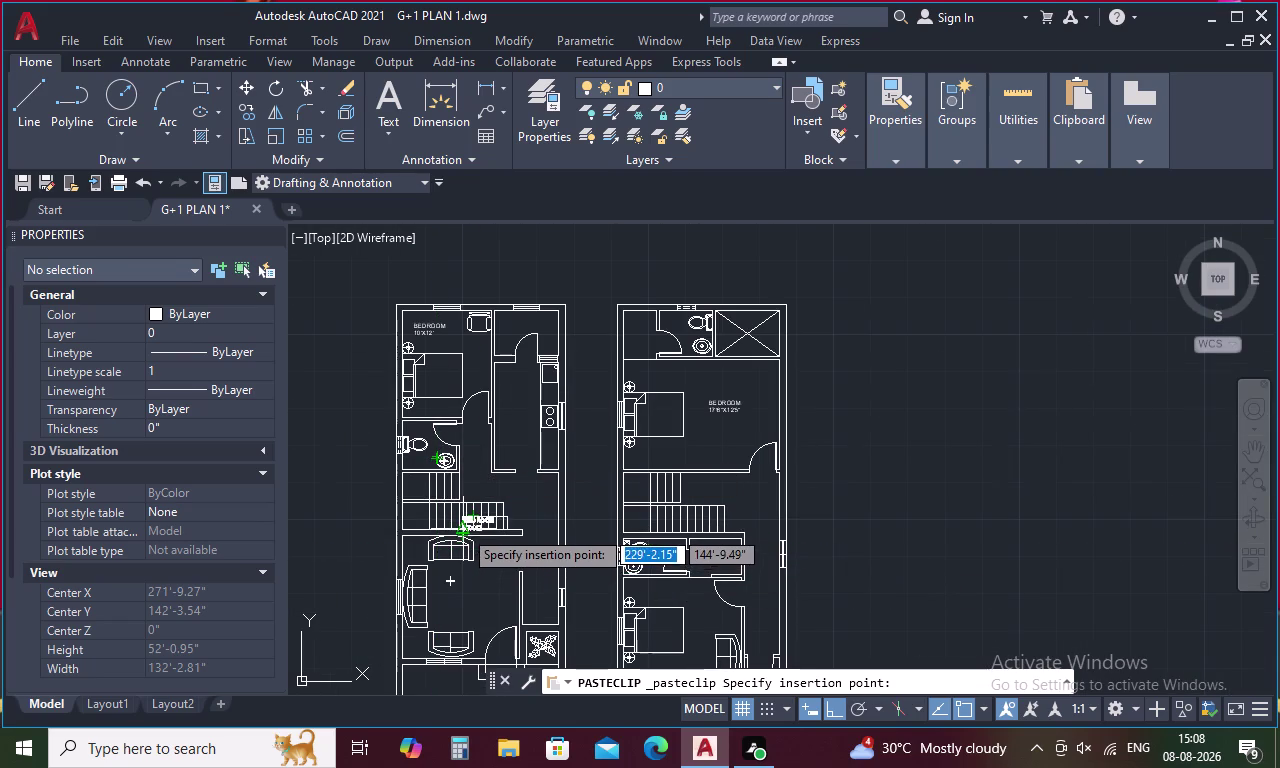
middle_drag(673, 615, 594, 368)
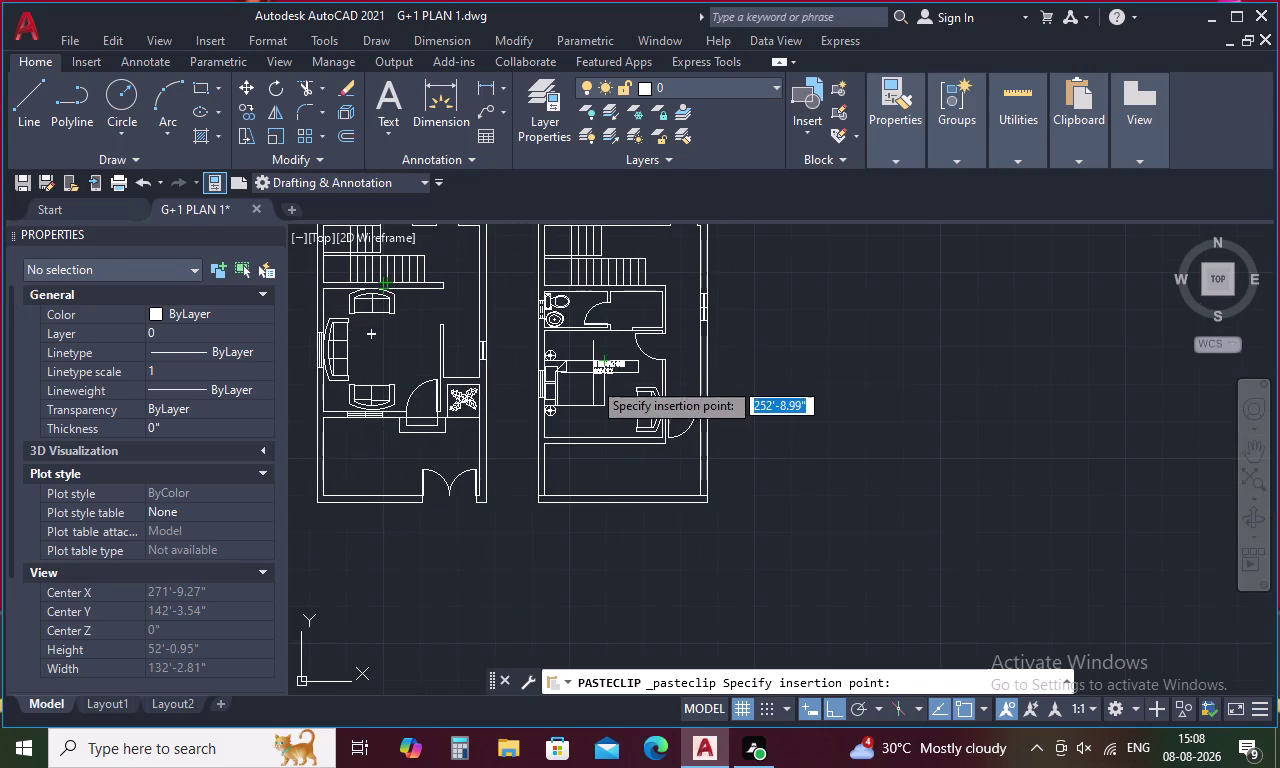
scroll(up, 3)
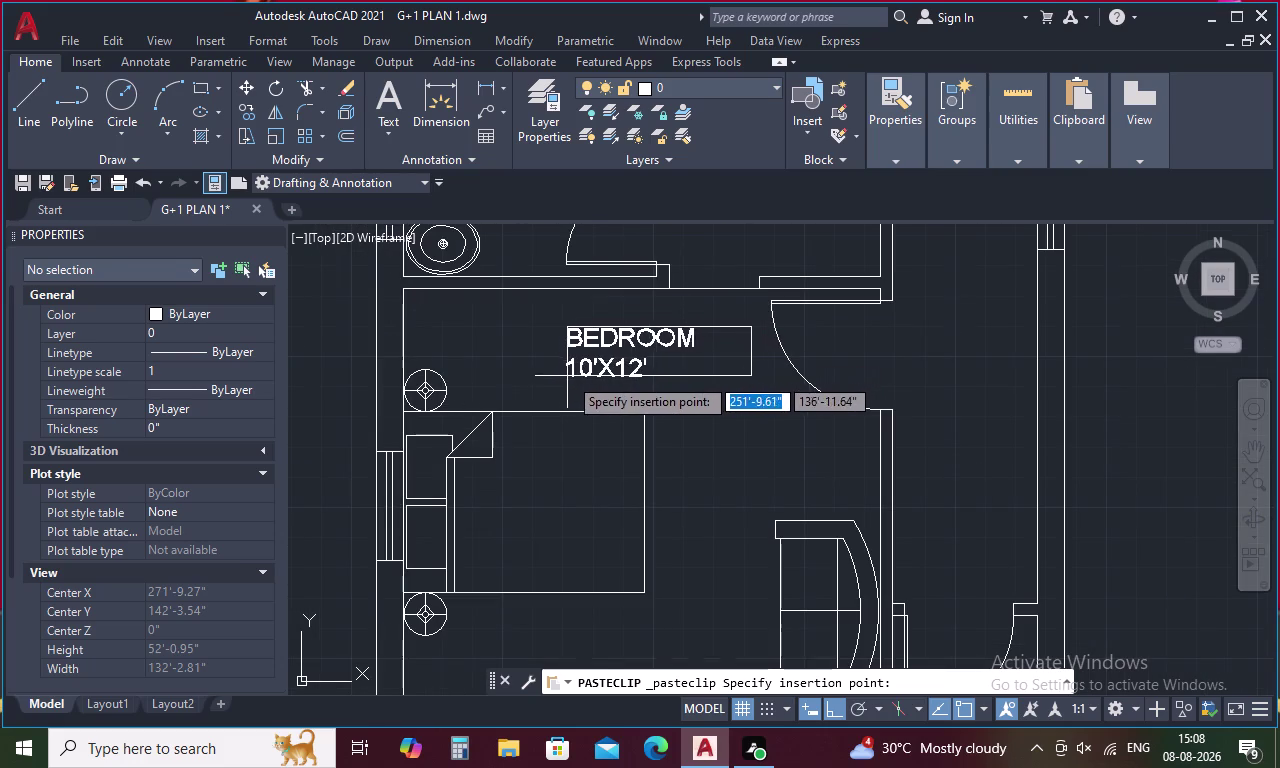
middle_drag(580, 505, 566, 391)
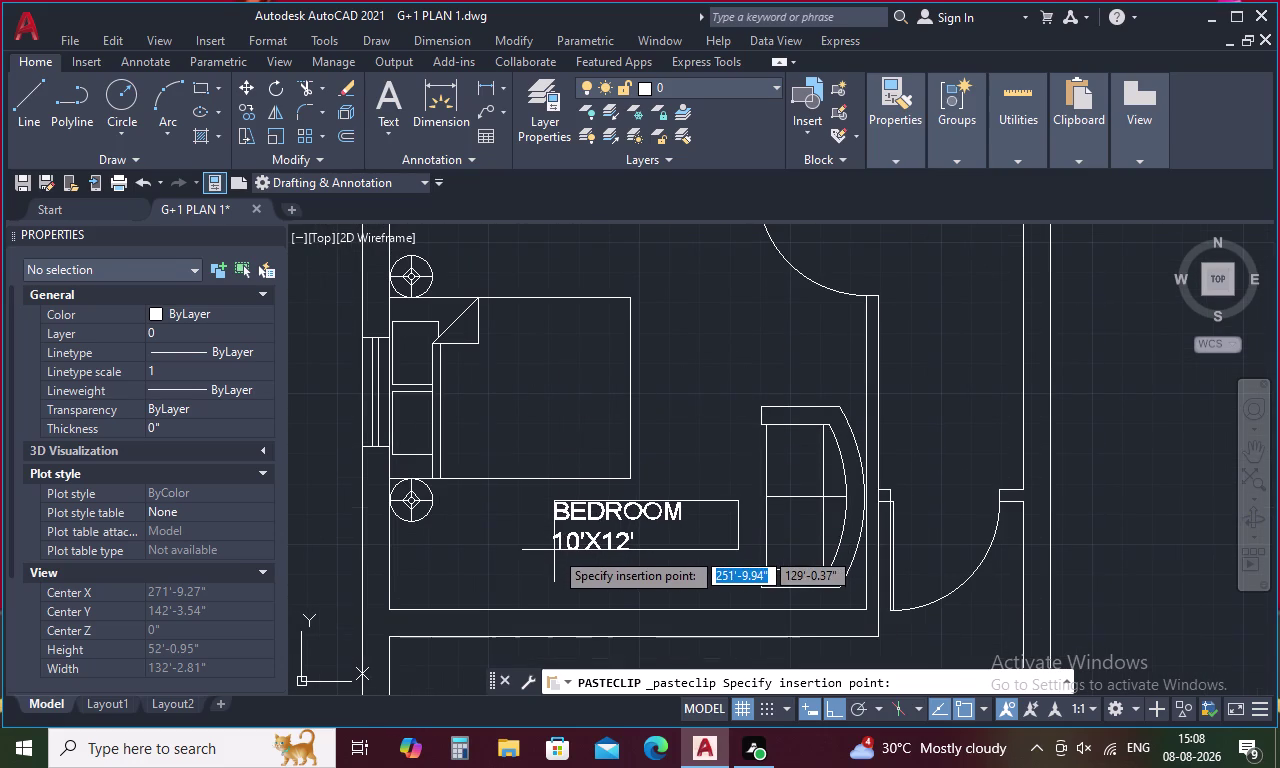
click(547, 555)
Change the pasted label's first dimension from 10' to 13'2".
double_click(561, 555)
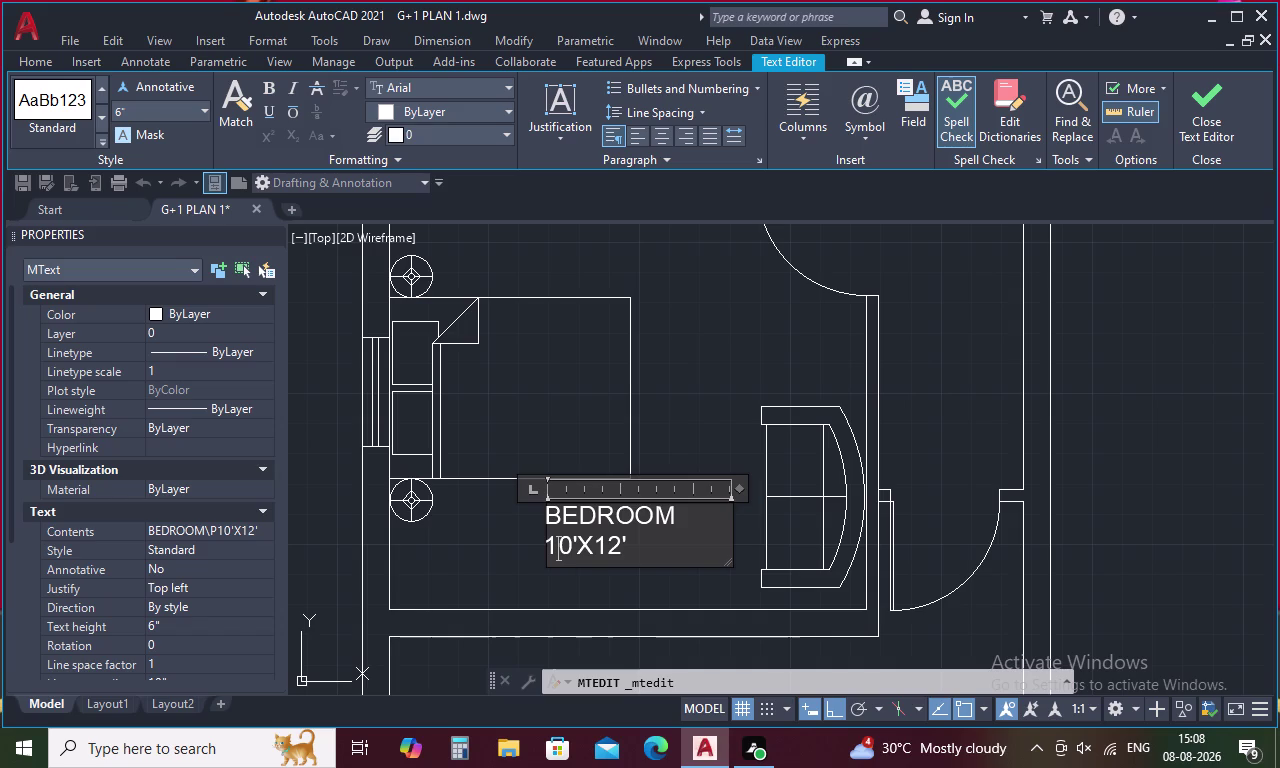
click(572, 546)
key(BackSpace)
key(3)
key(Right)
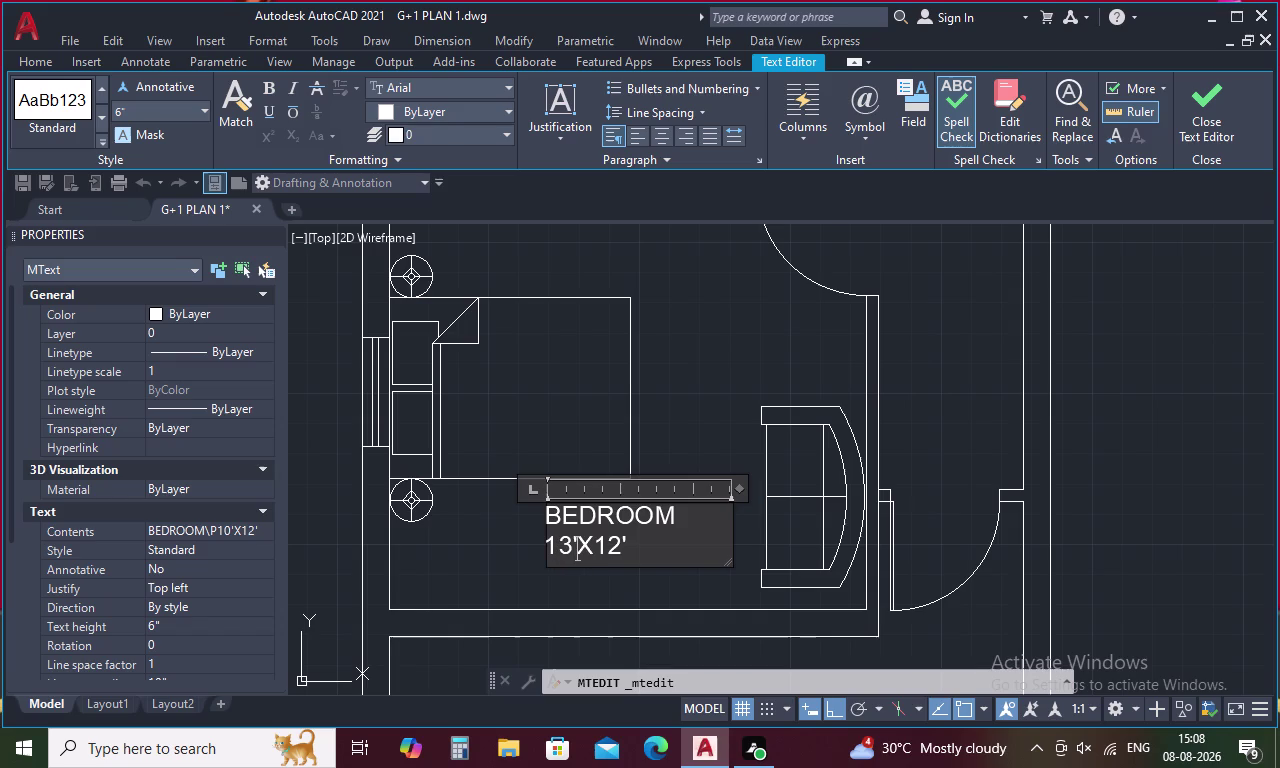
key(2)
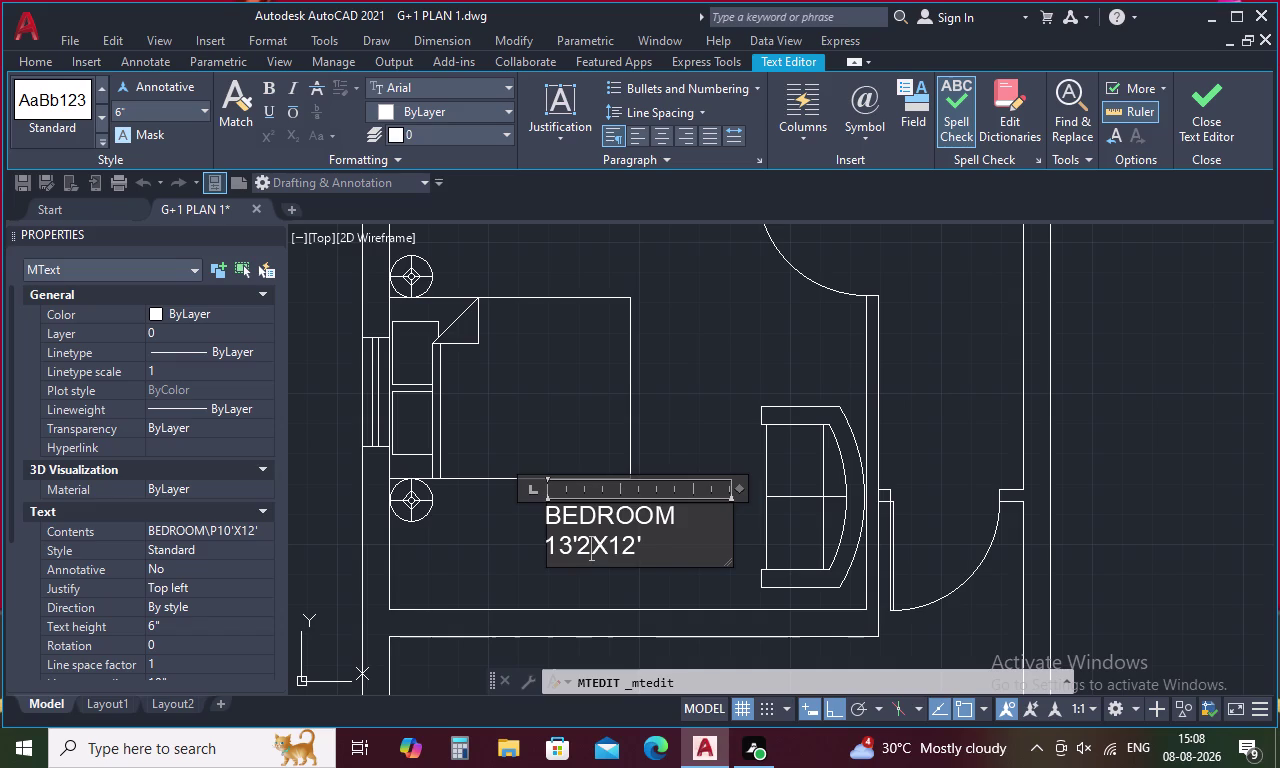
key(shift+quotedbl)
click(682, 442)
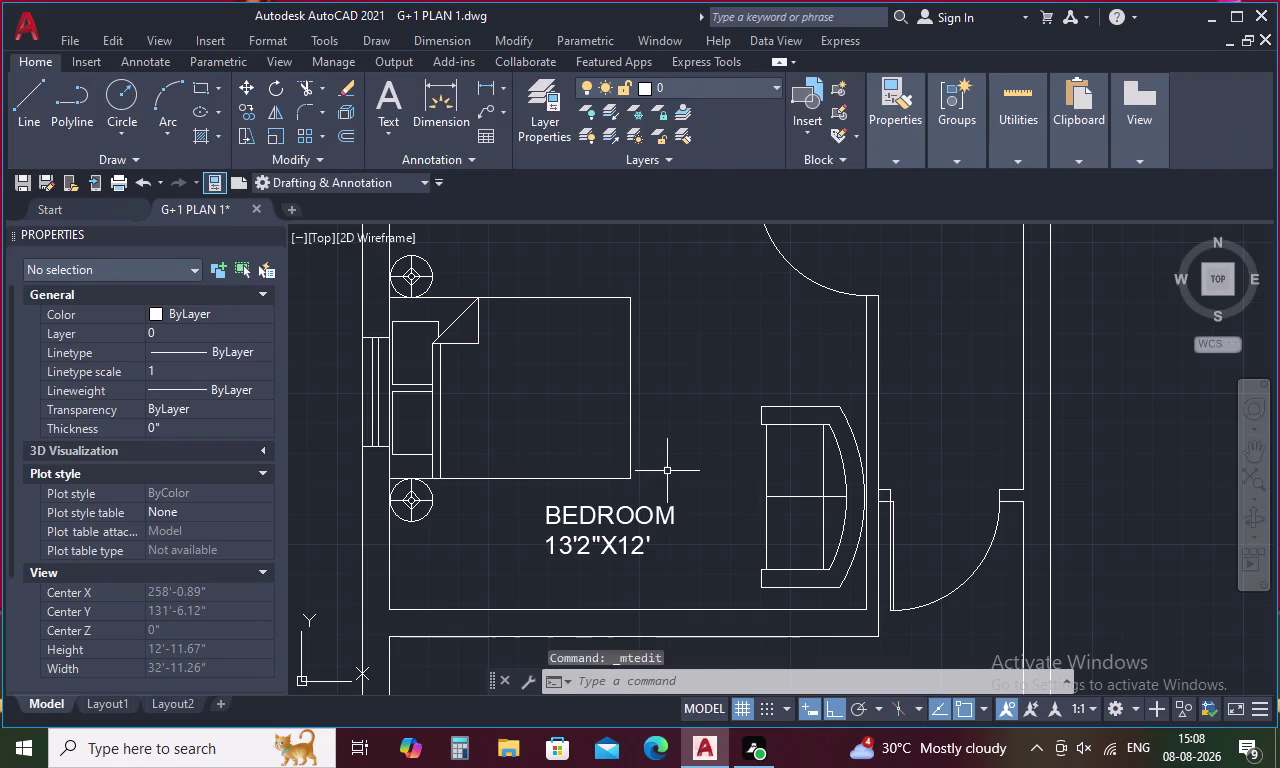
Paste copies of the bedroom label into the small room and over the toilet.
key(ctrl+v)
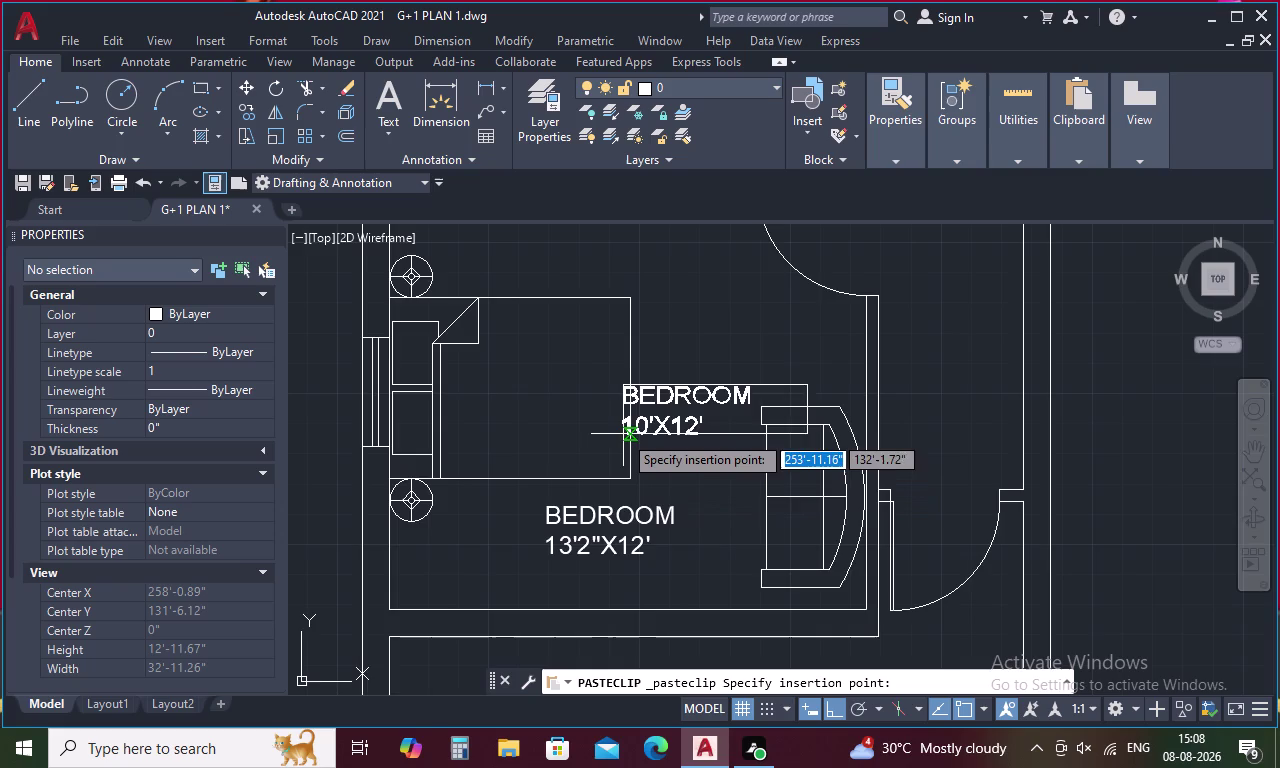
scroll(down, 3)
click(648, 306)
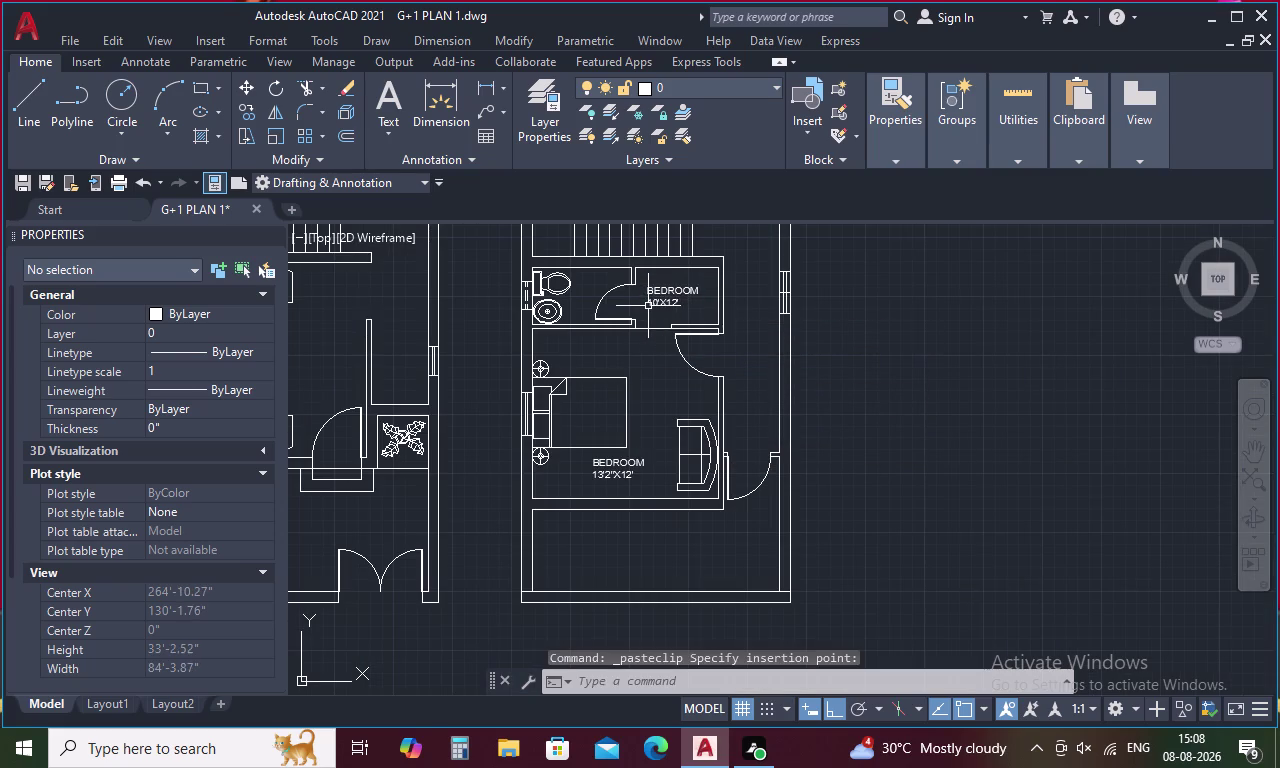
click(656, 302)
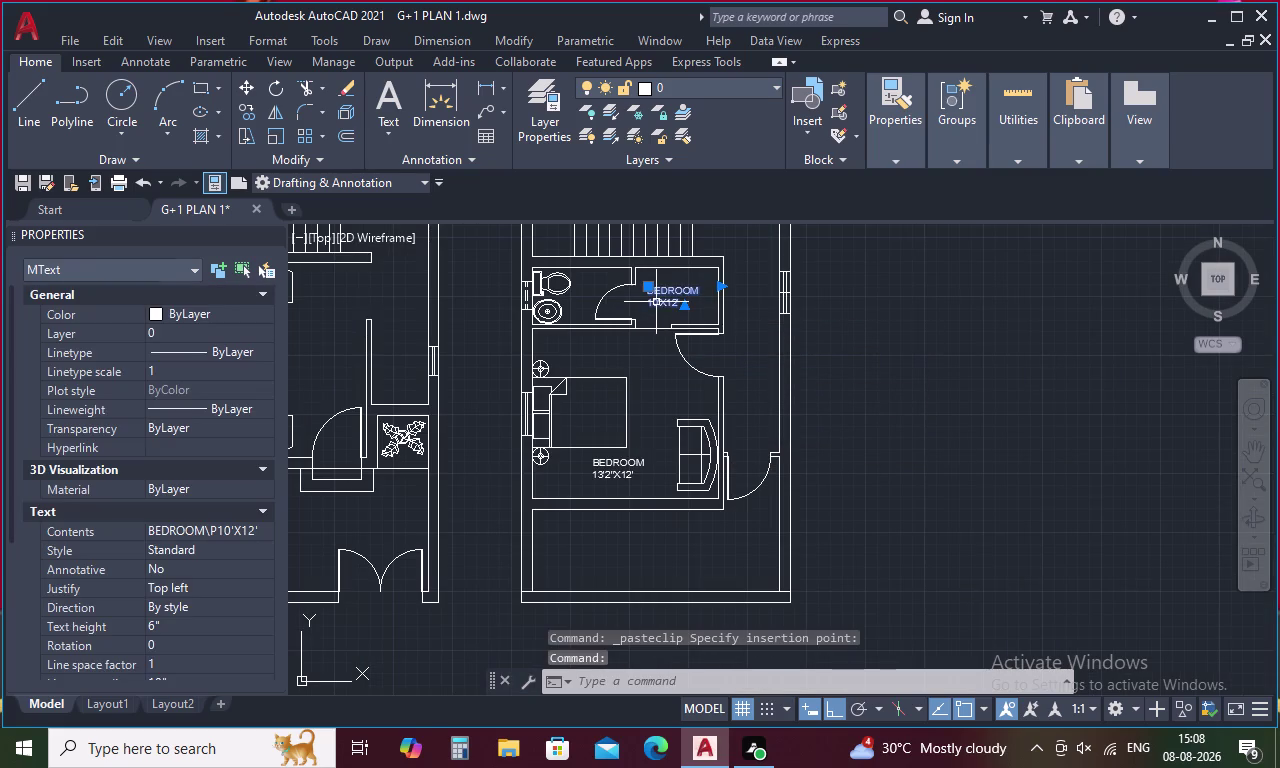
key(Escape)
key(space)
scroll(up, 3)
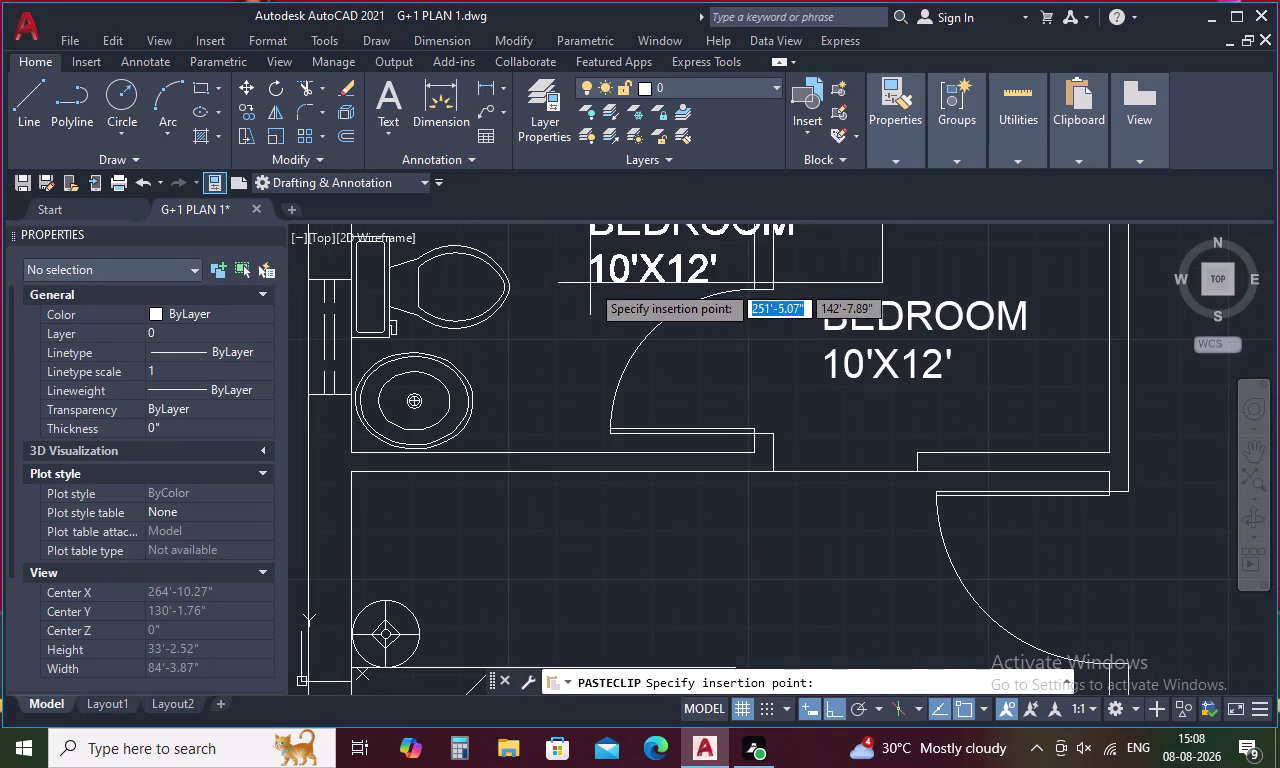
click(519, 308)
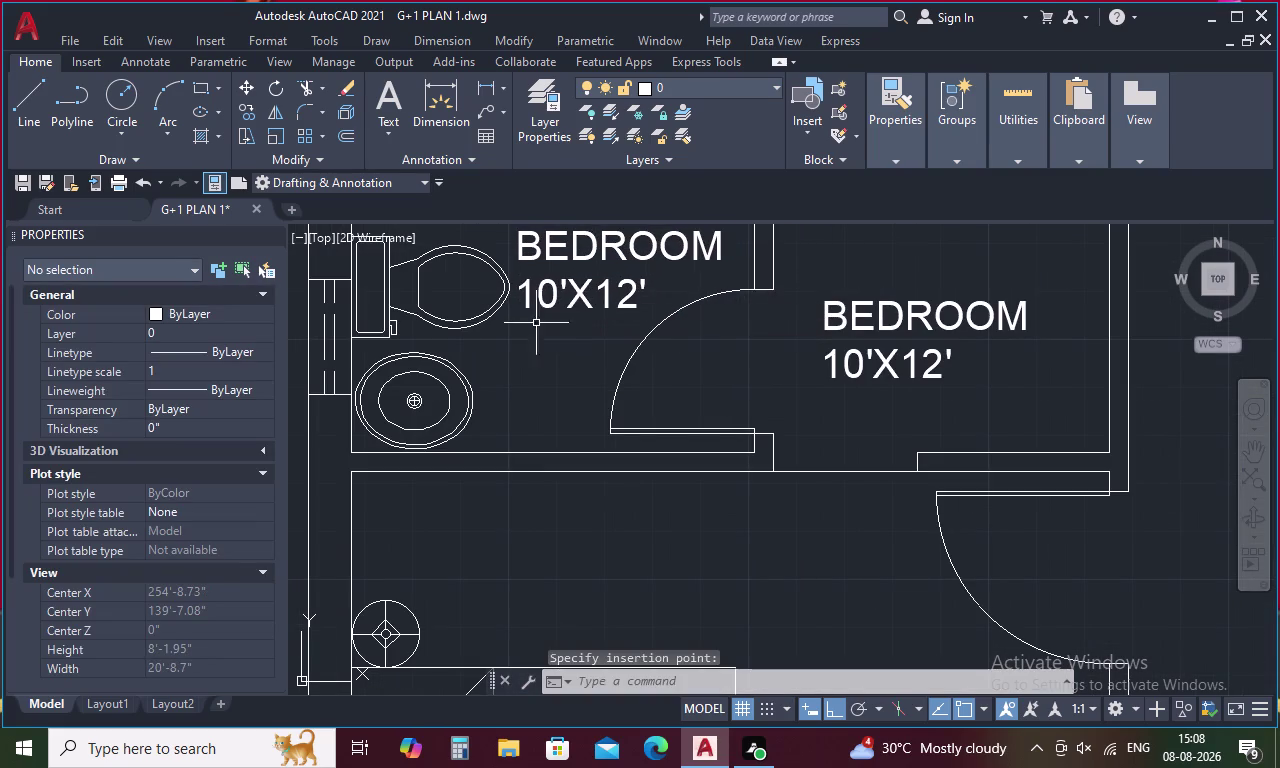
Paste more label copies beside the bedroom door and the stairs, cancelling the extra paste.
key(space)
scroll(down, 3)
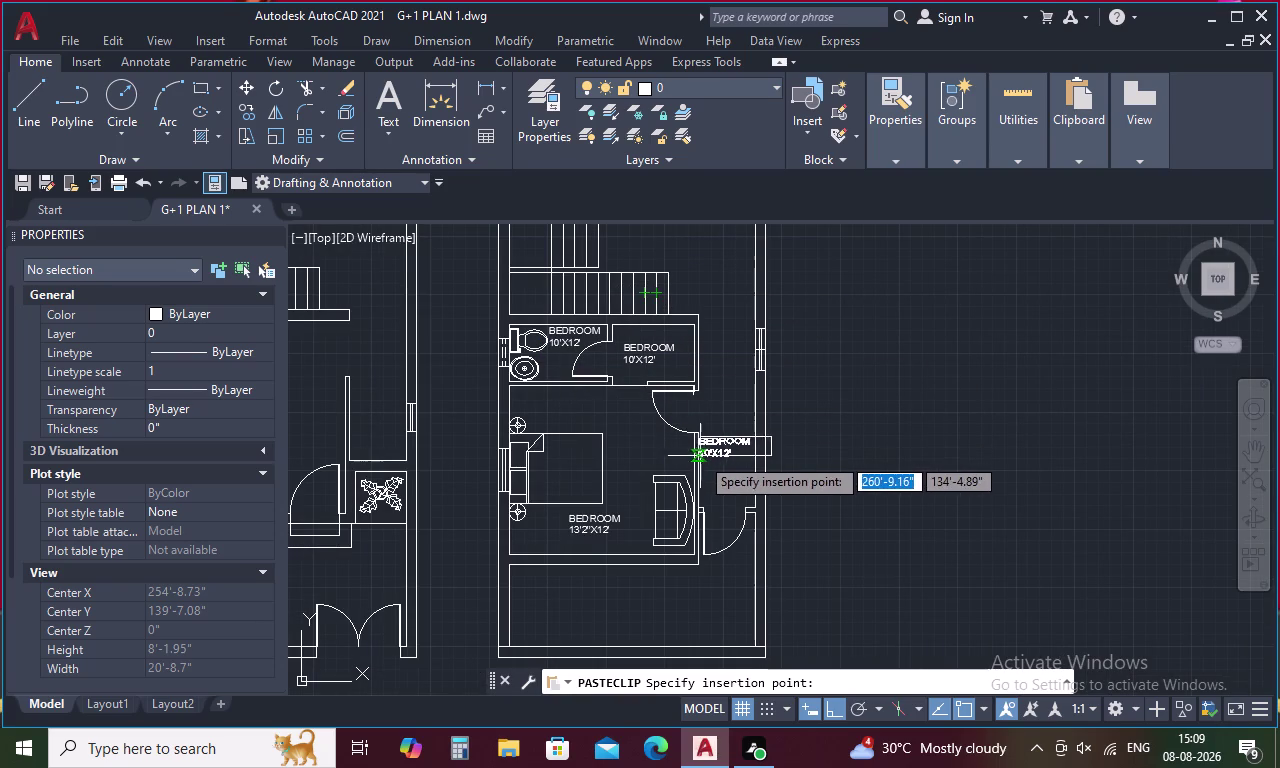
scroll(up, 3)
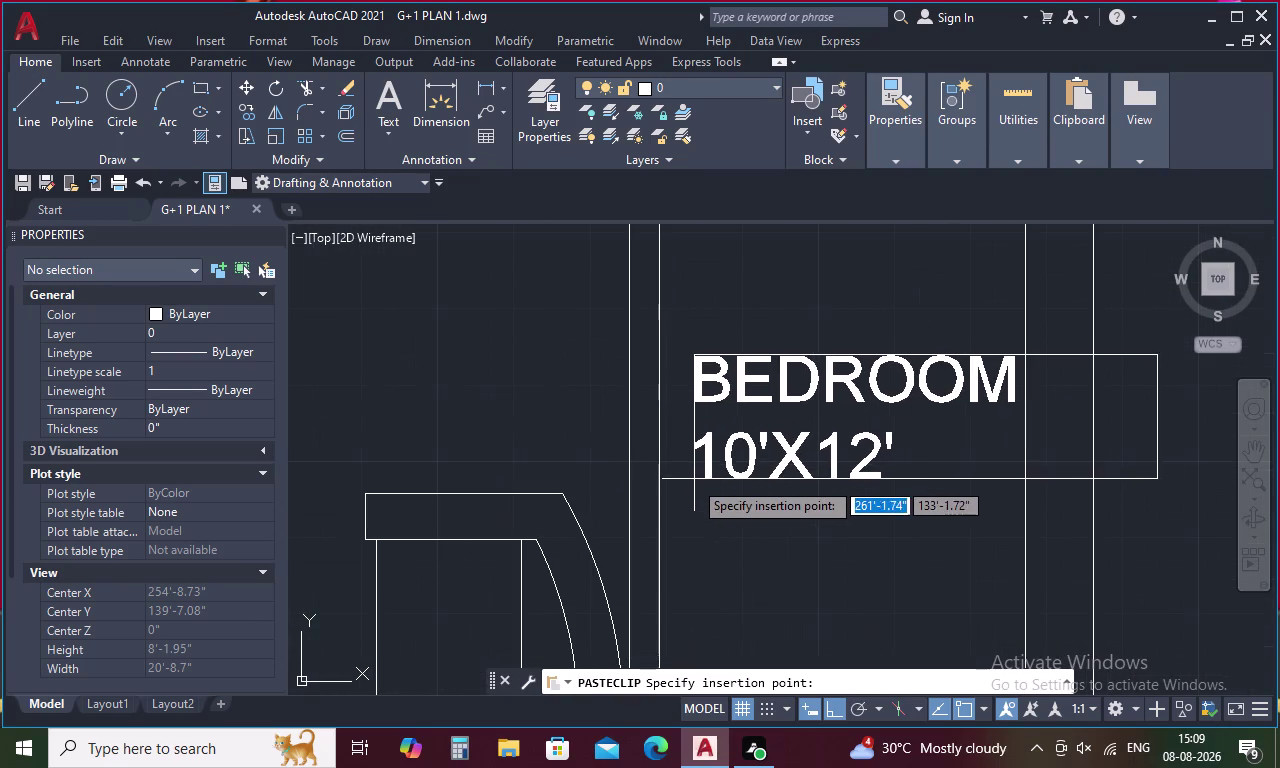
click(686, 483)
key(space)
scroll(down, 3)
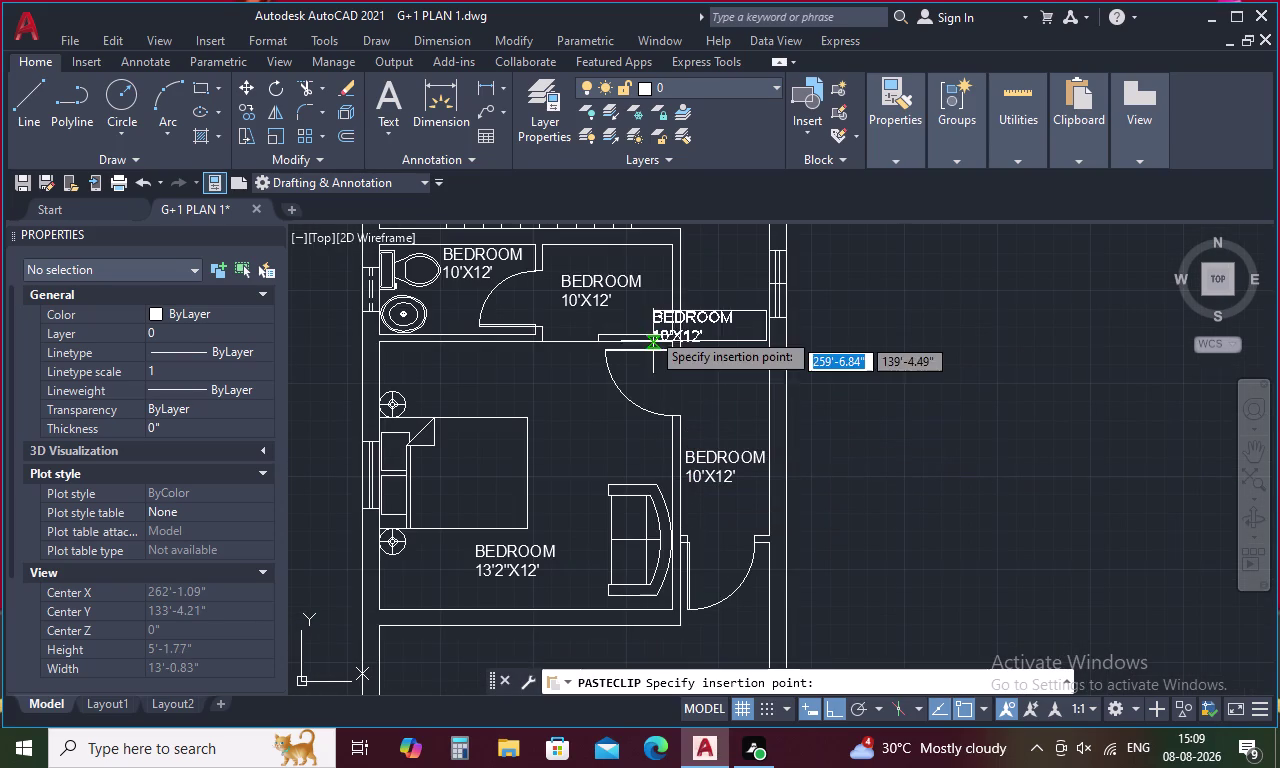
middle_drag(649, 321, 671, 484)
click(614, 304)
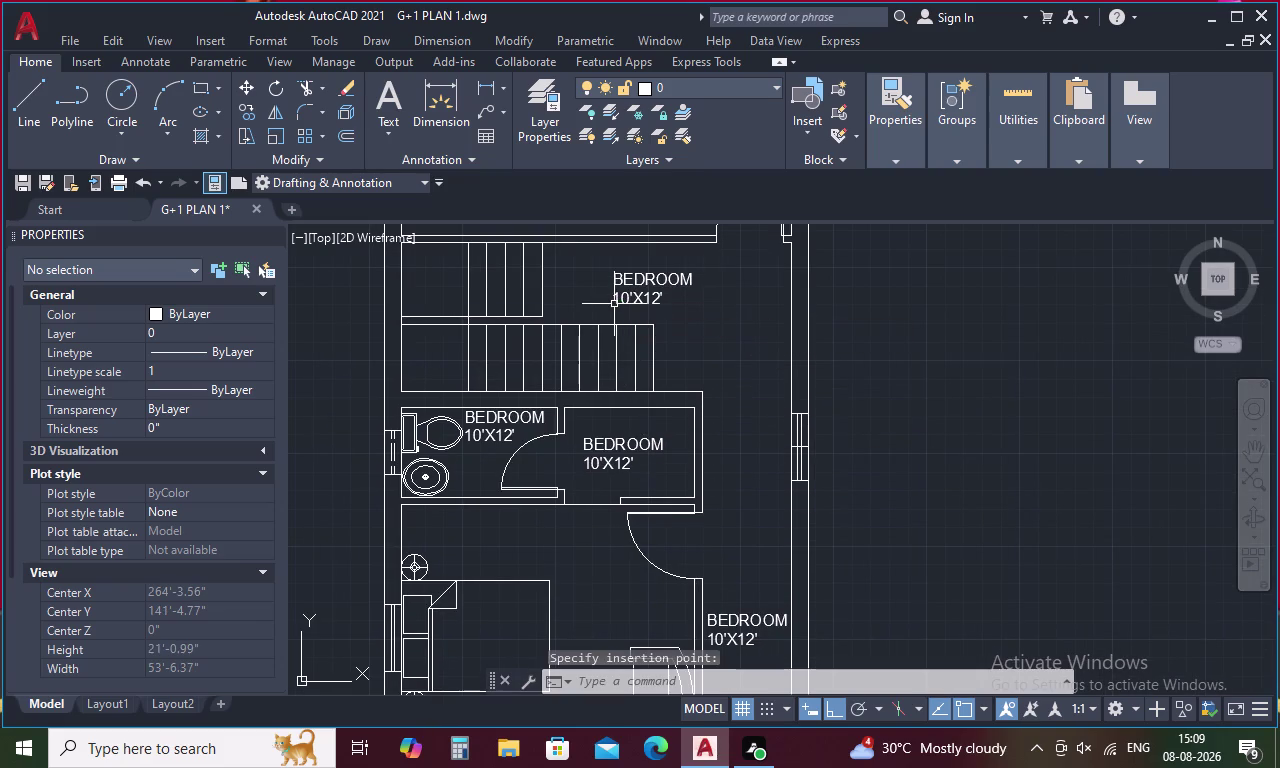
key(space)
scroll(down, 3)
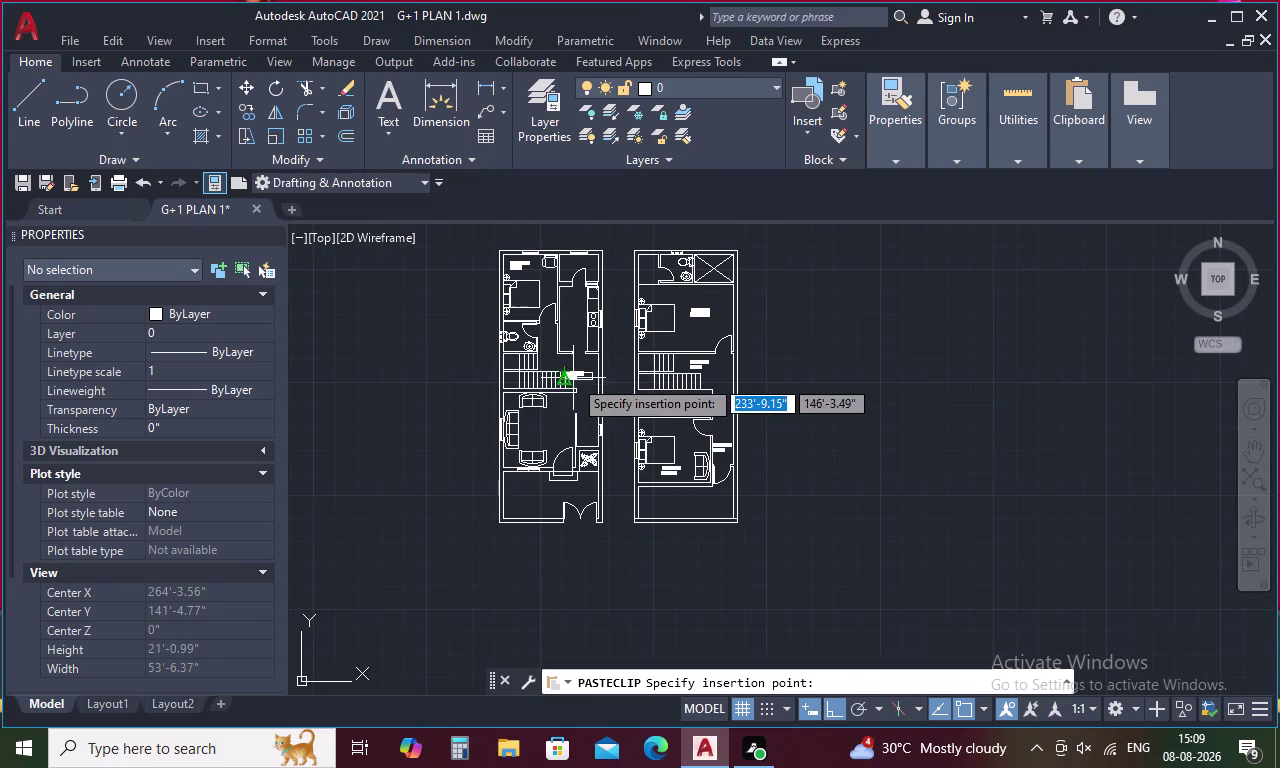
key(Escape)
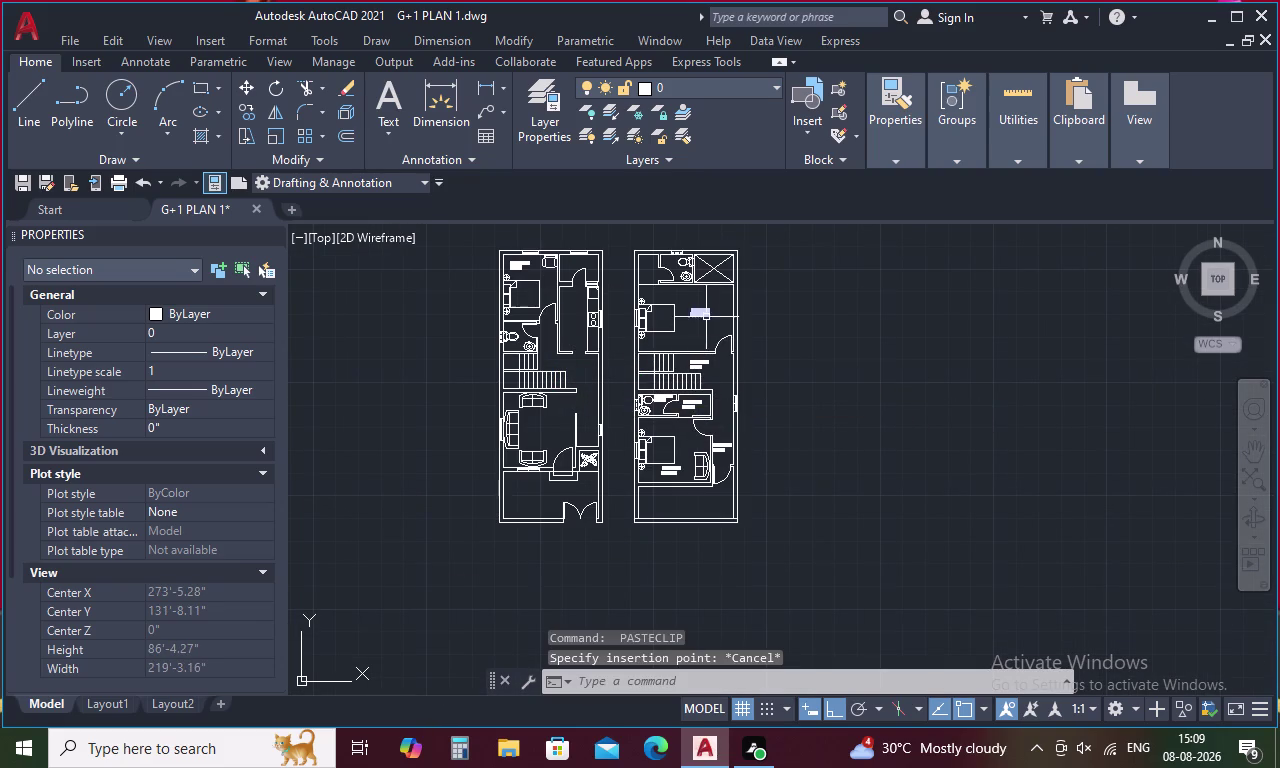
scroll(up, 3)
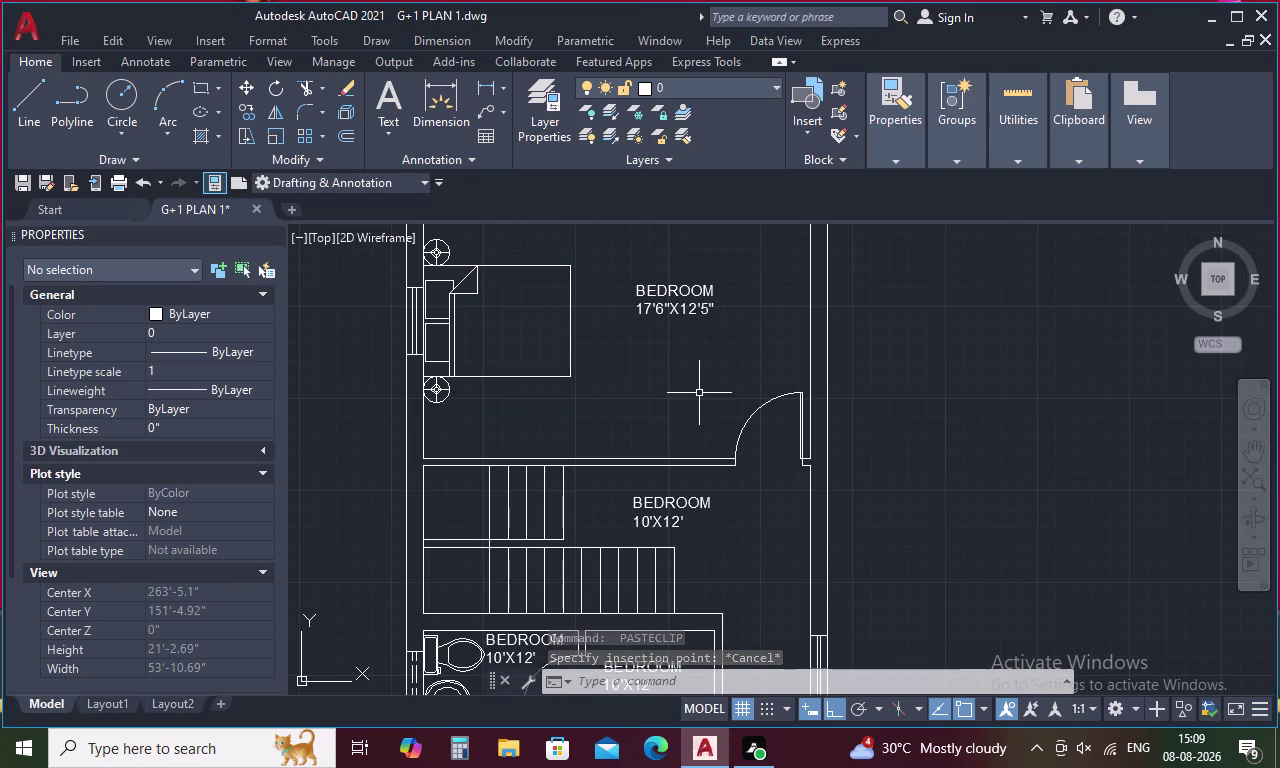
double_click(677, 516)
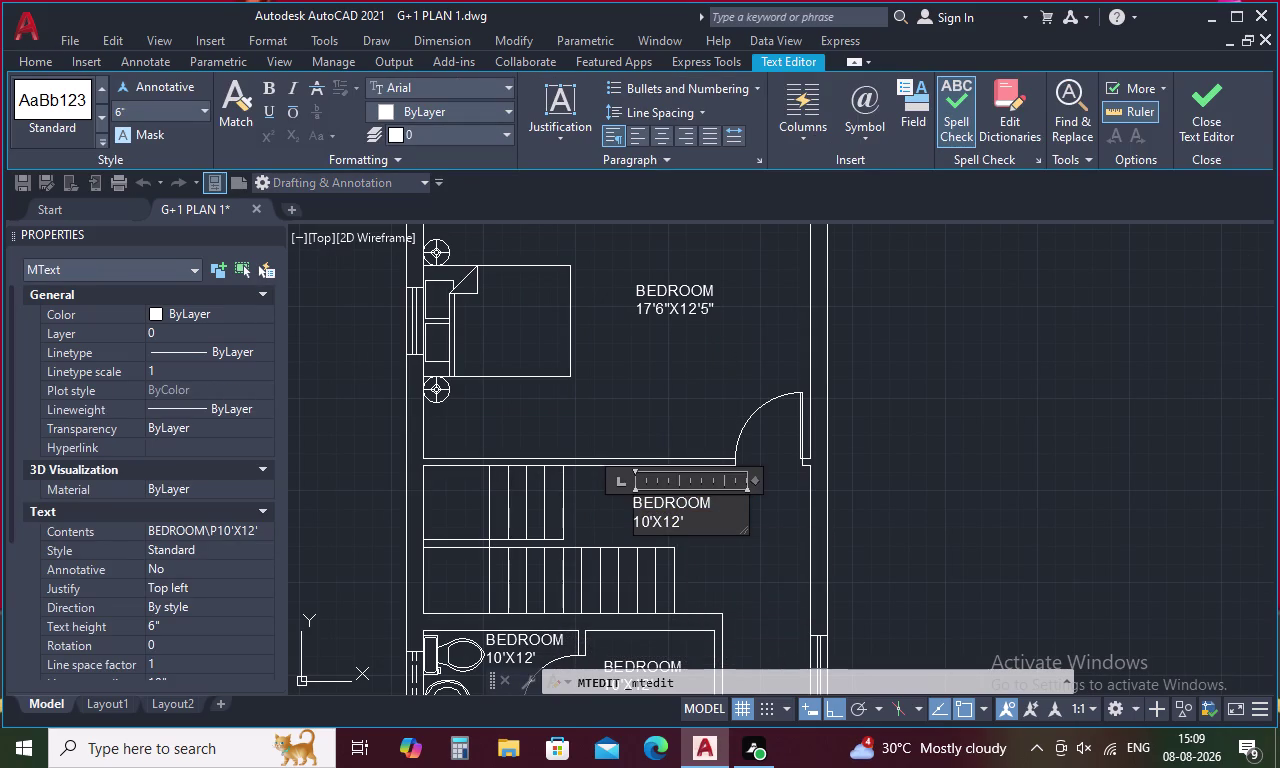
Replace BEDROOM with LOBBY in the stair-side label.
click(712, 500)
key(BackSpace)
key(BackSpace)
key(BackSpace)
key(BackSpace)
key(BackSpace)
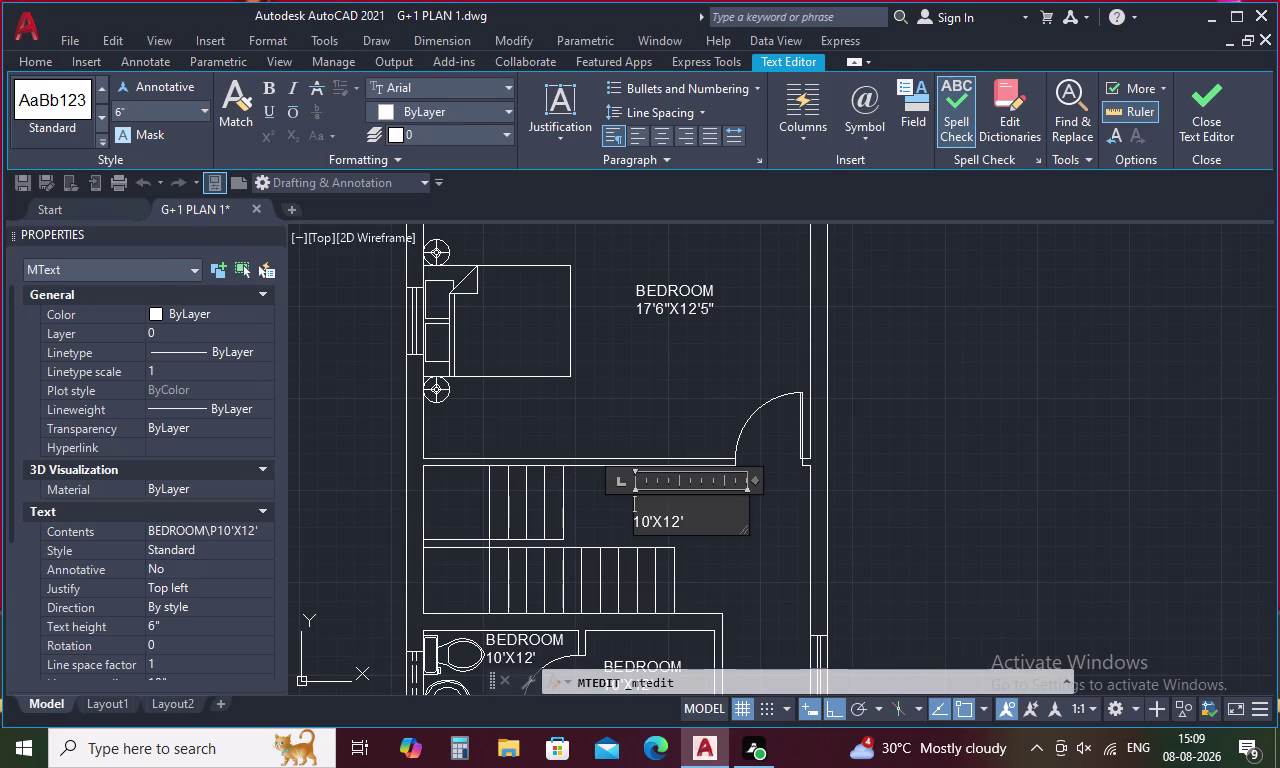
key(BackSpace)
key(BackSpace)
key(BackSpace)
text(LO)
text(BBY)
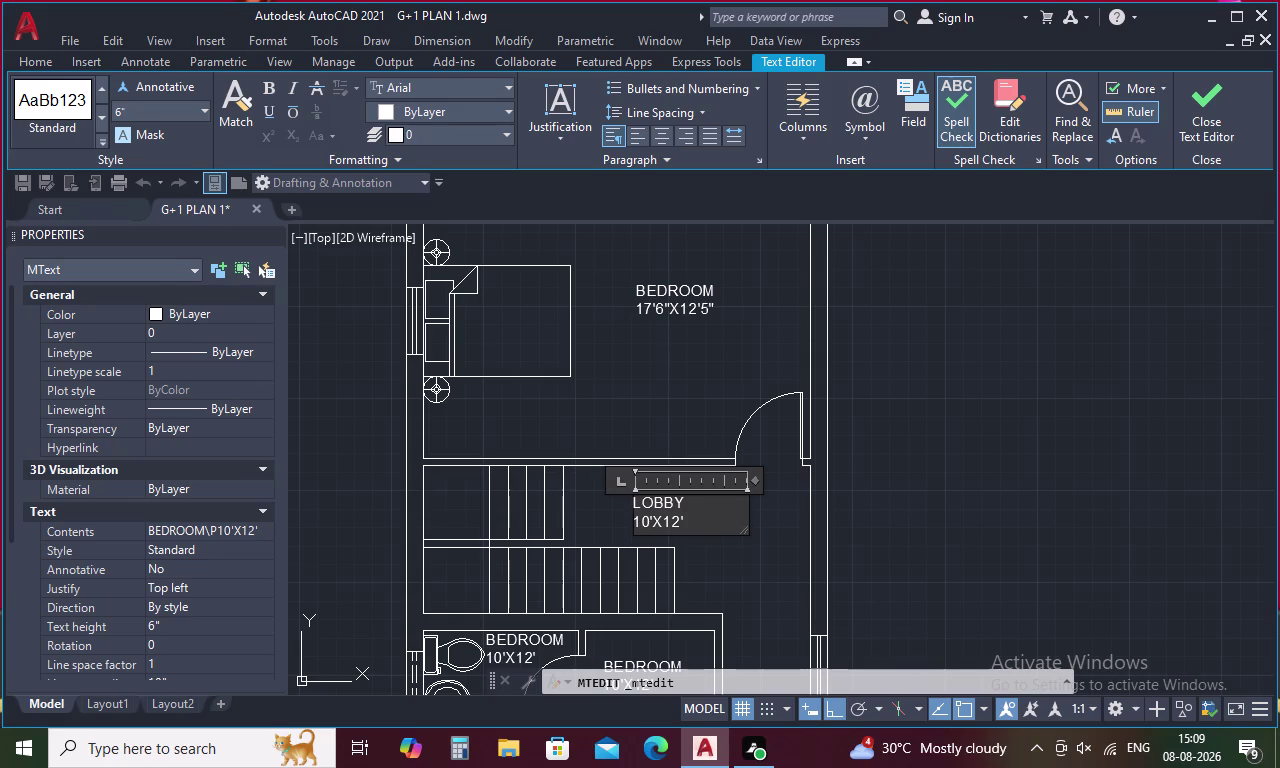
Replace the stair-side label's size line 10'X12' with 70" WIDE.
click(690, 524)
click(690, 524)
key(BackSpace)
key(BackSpace)
key(BackSpace)
key(BackSpace)
key(BackSpace)
key(BackSpace)
key(BackSpace)
text(70")
key(space)
text(W)
text(I)
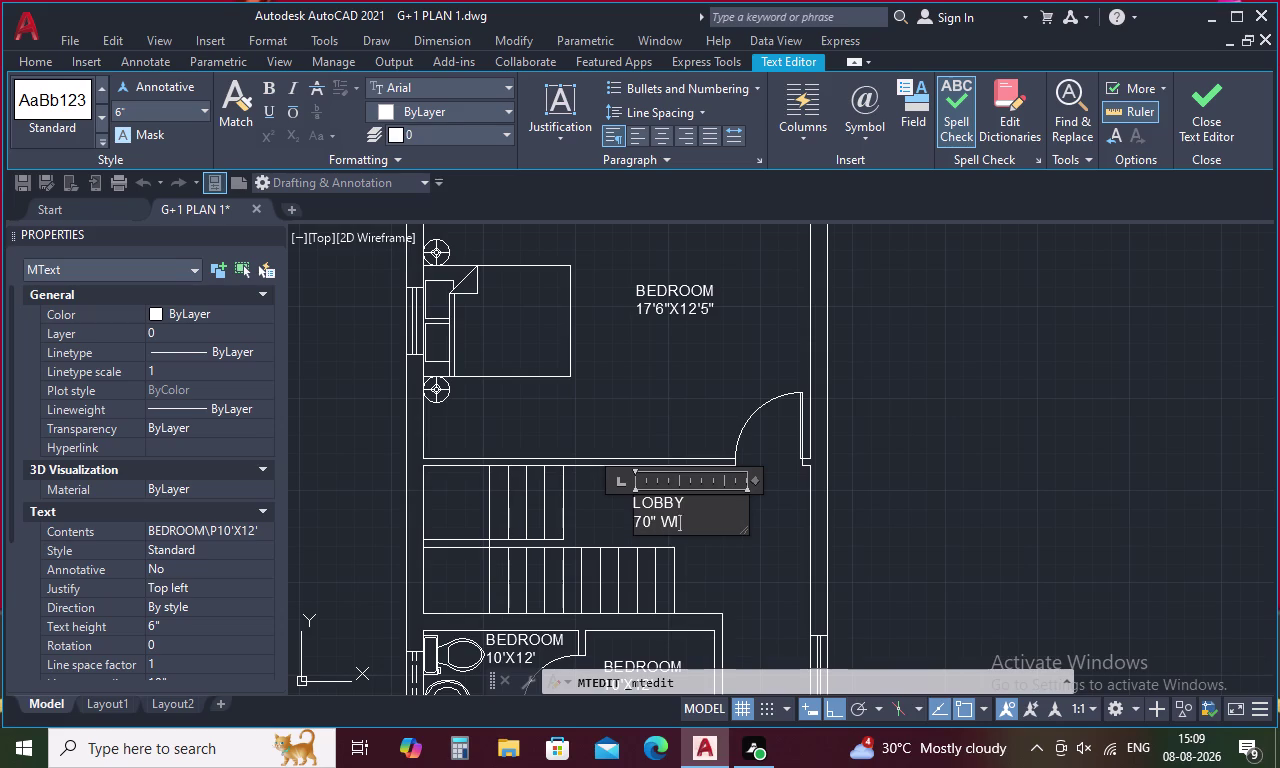
text(DE)
click(722, 555)
Bring the remaining label copies into view and open the bedroom-door copy for editing.
scroll(down, 3)
middle_drag(724, 567, 658, 332)
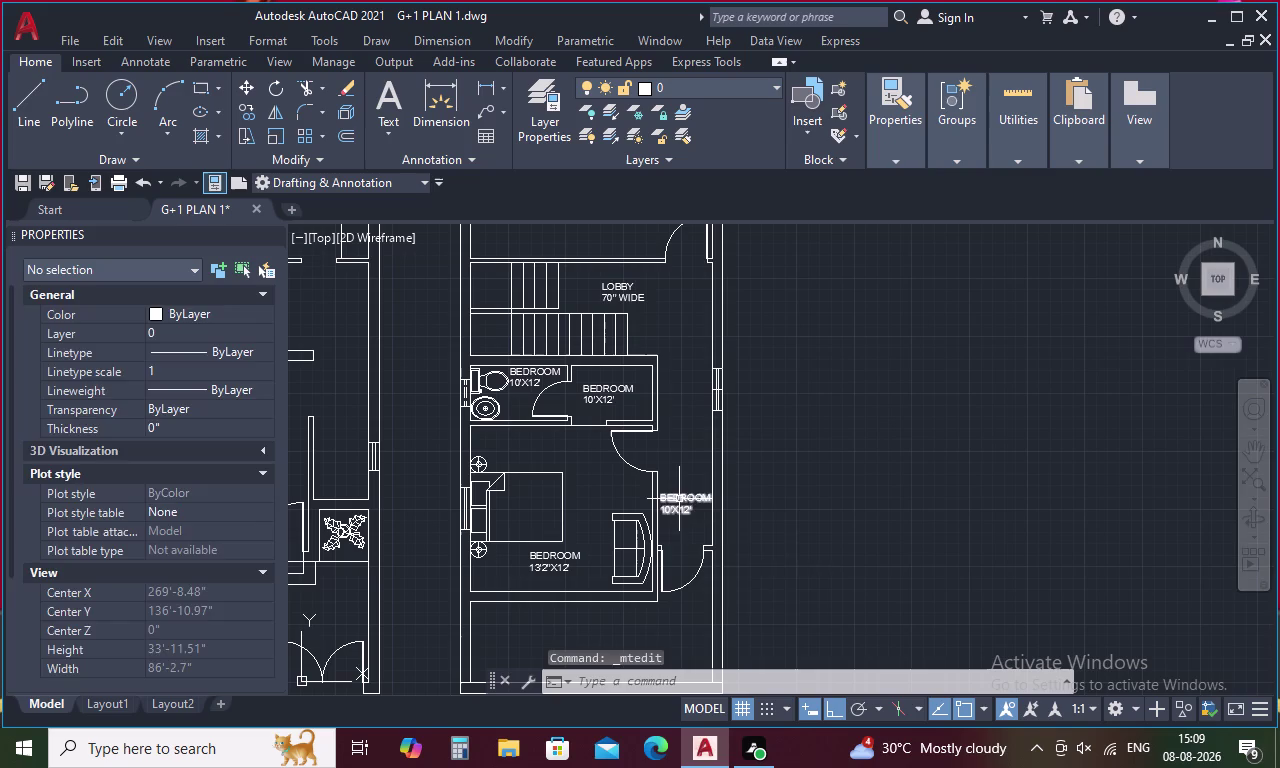
double_click(679, 499)
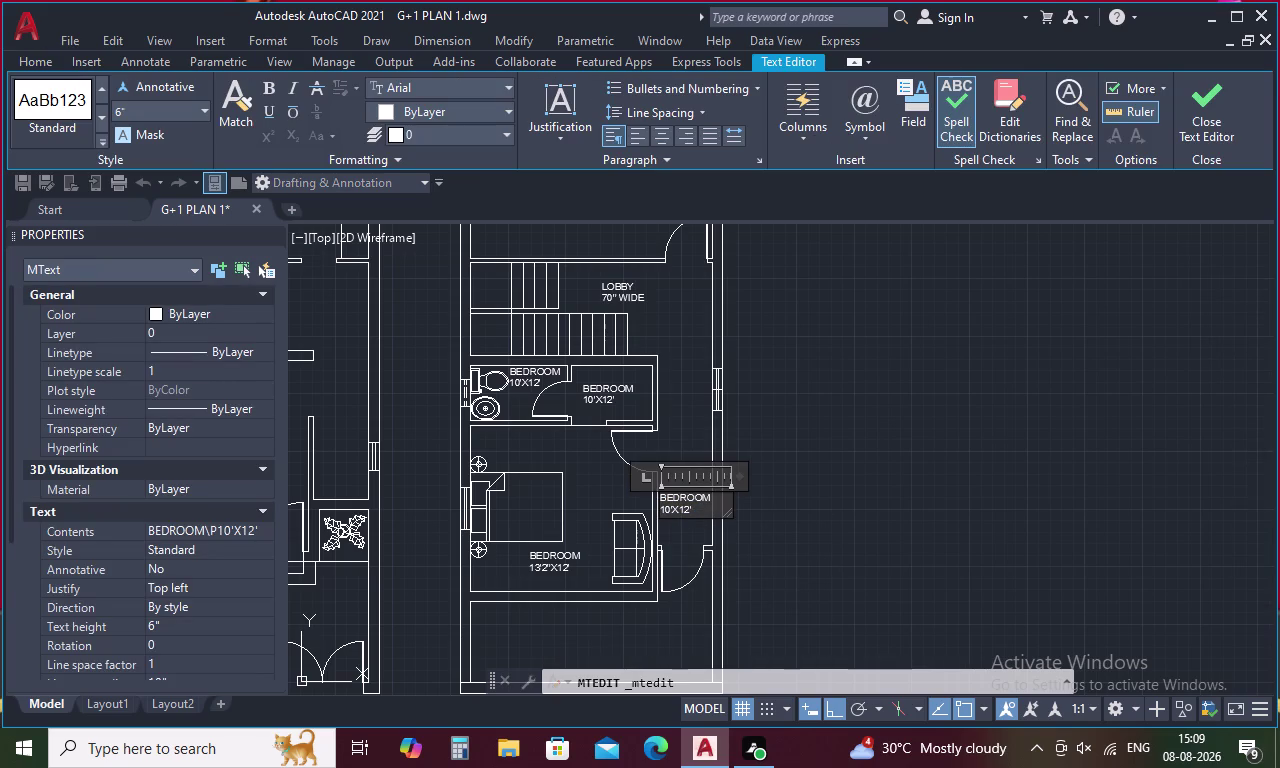
Rewrite the door-side label to read WIDE PASSAGE.
click(696, 512)
key(BackSpace)
key(BackSpace)
key(BackSpace)
key(w)
text(IDE)
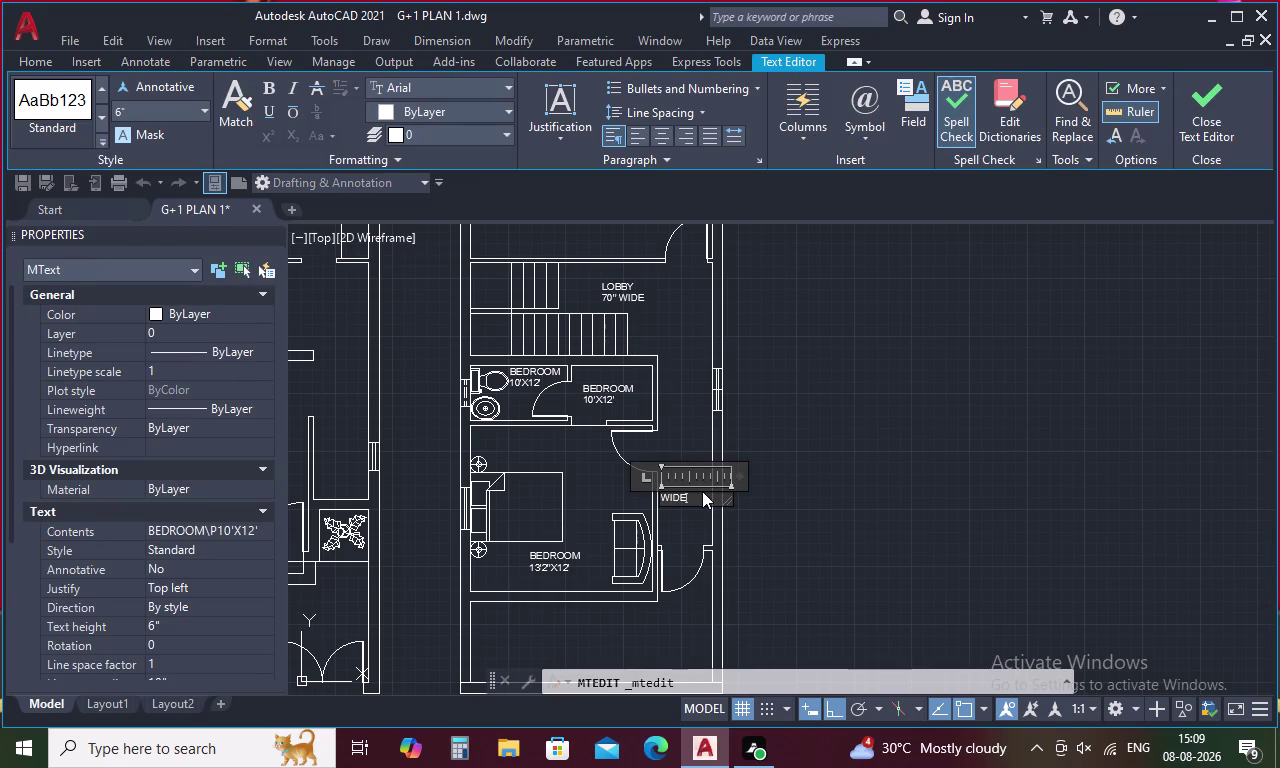
key(space)
text(P)
text(ASSA)
text(GE)
click(686, 434)
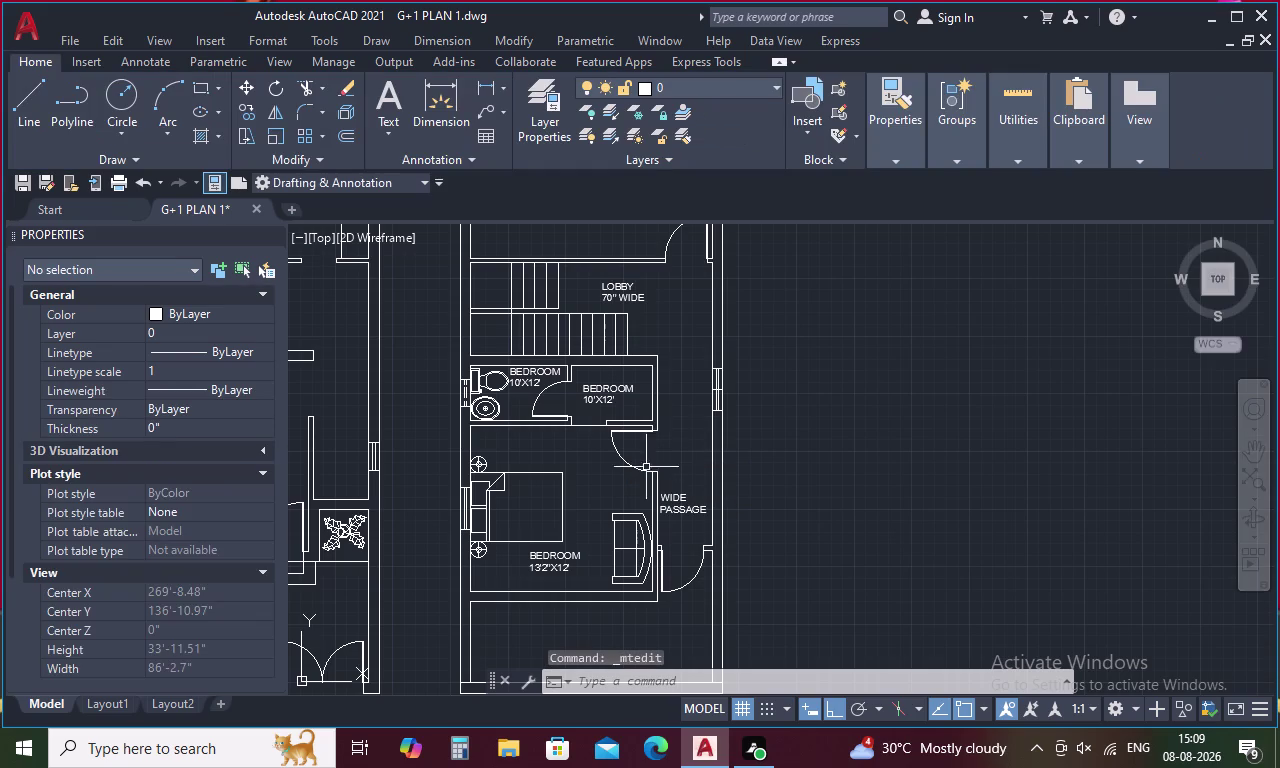
Replace the right BEDROOM label's wording with DRESS.
double_click(604, 402)
click(620, 403)
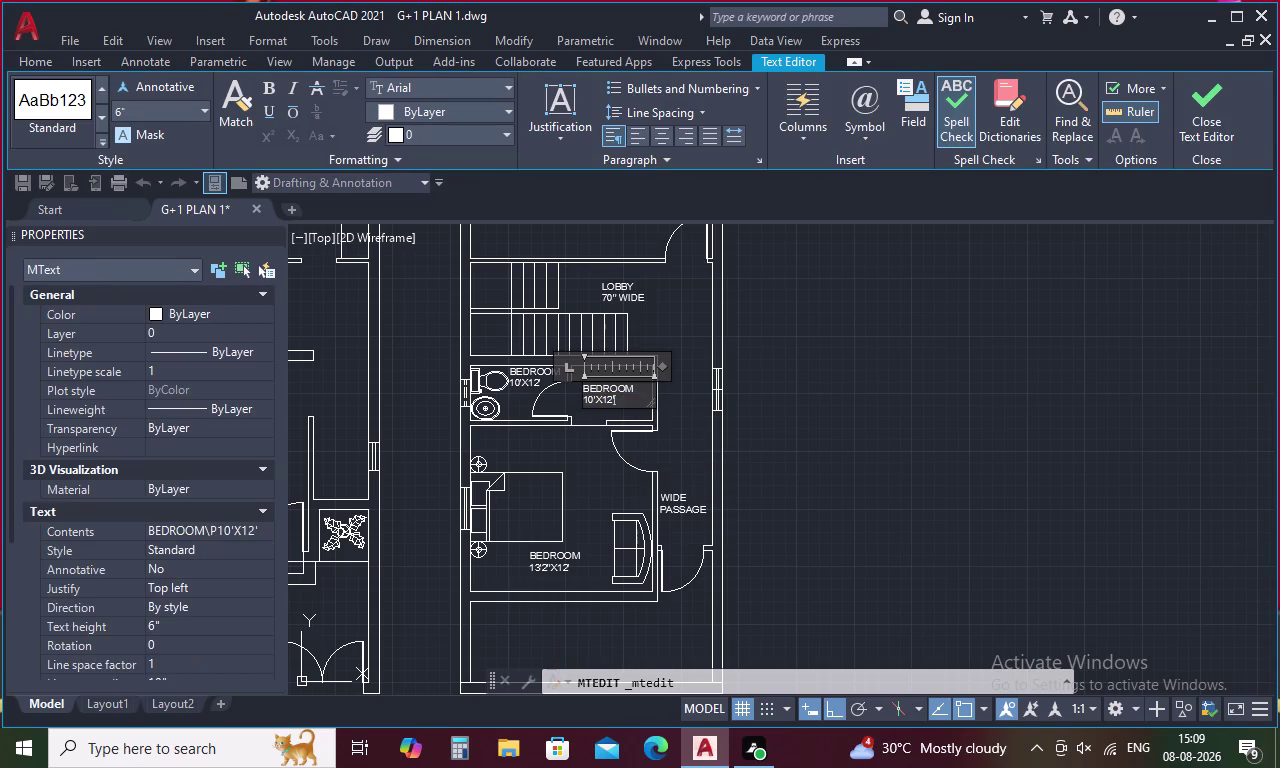
key(BackSpace)
key(BackSpace)
key(BackSpace)
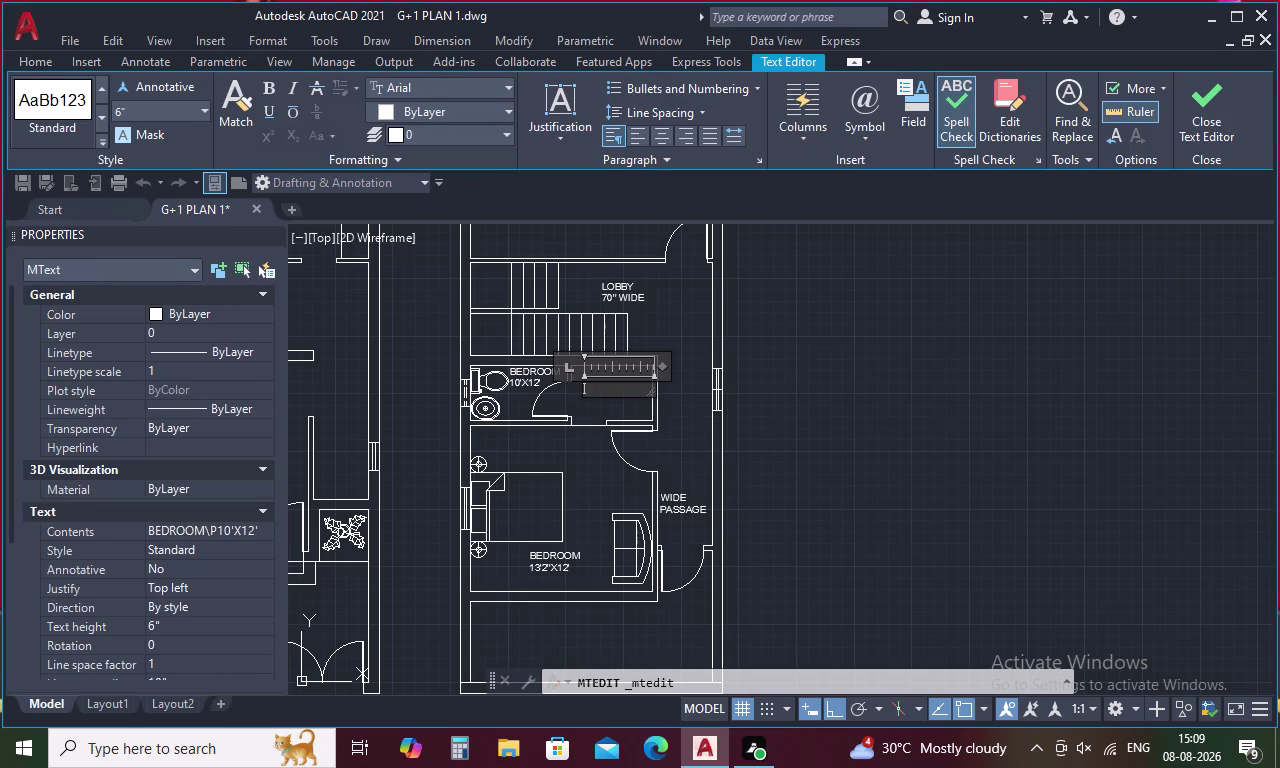
text(DR)
text(ESS)
click(597, 460)
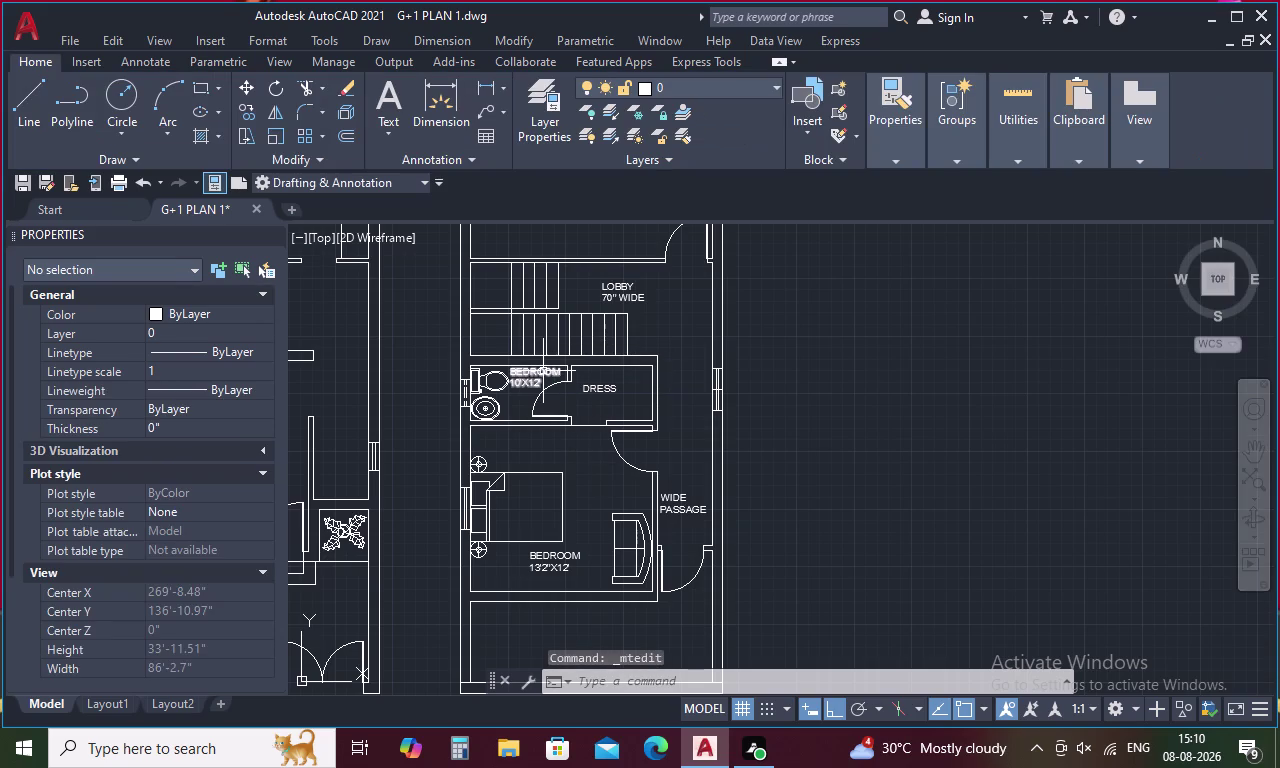
double_click(543, 371)
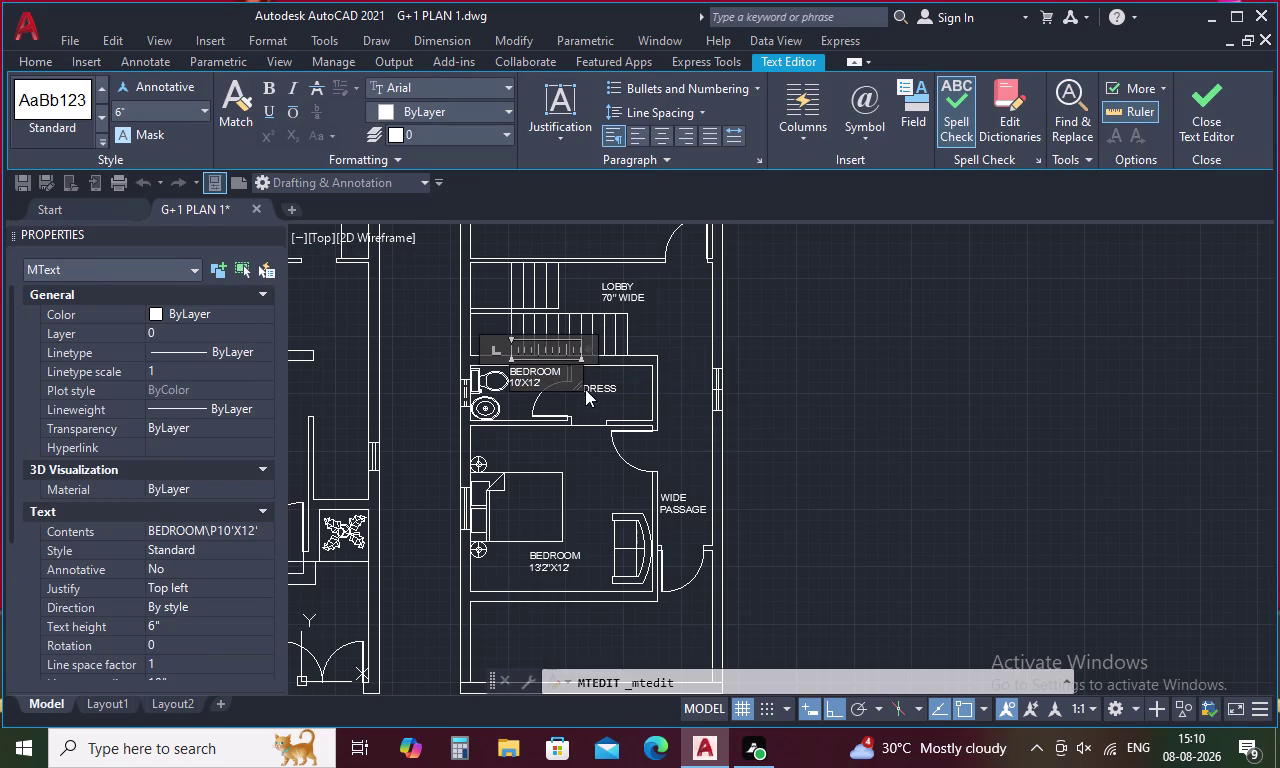
Replace the word BEDROOM with TOILET in the left label.
double_click(531, 375)
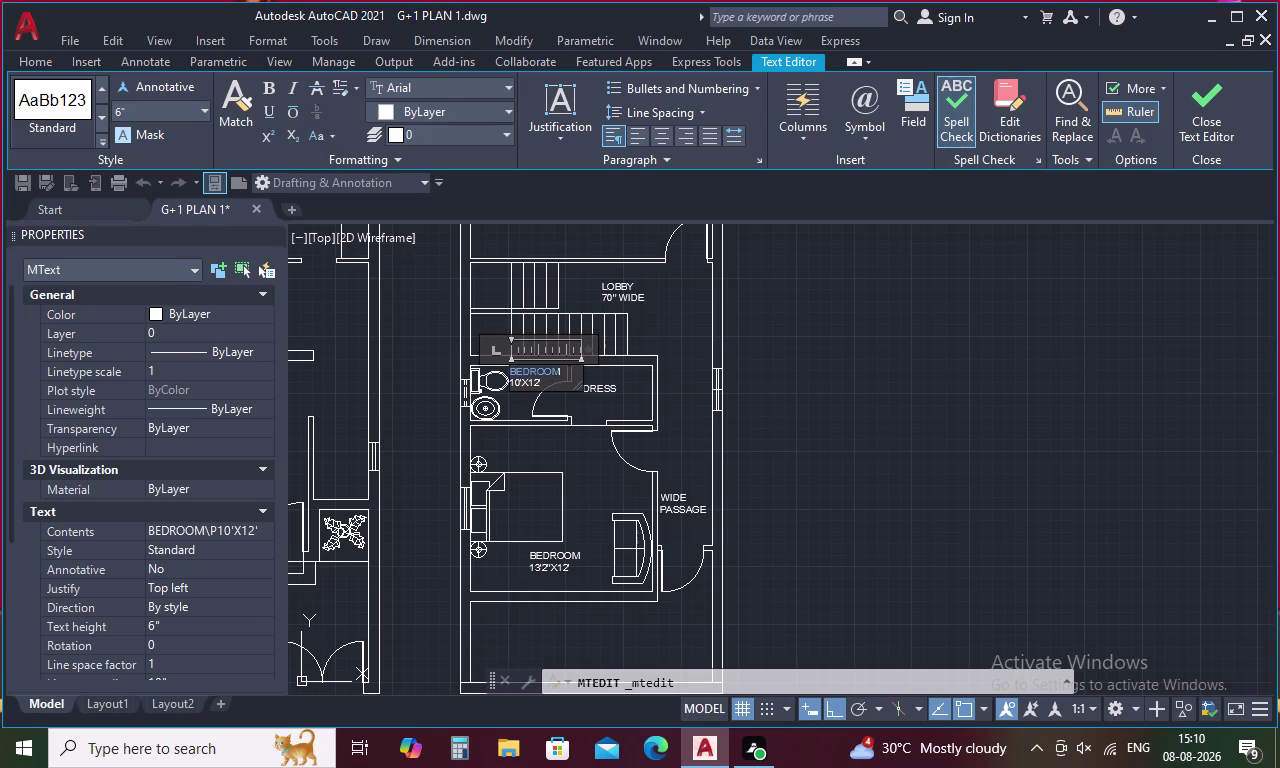
key(Escape)
double_click(534, 377)
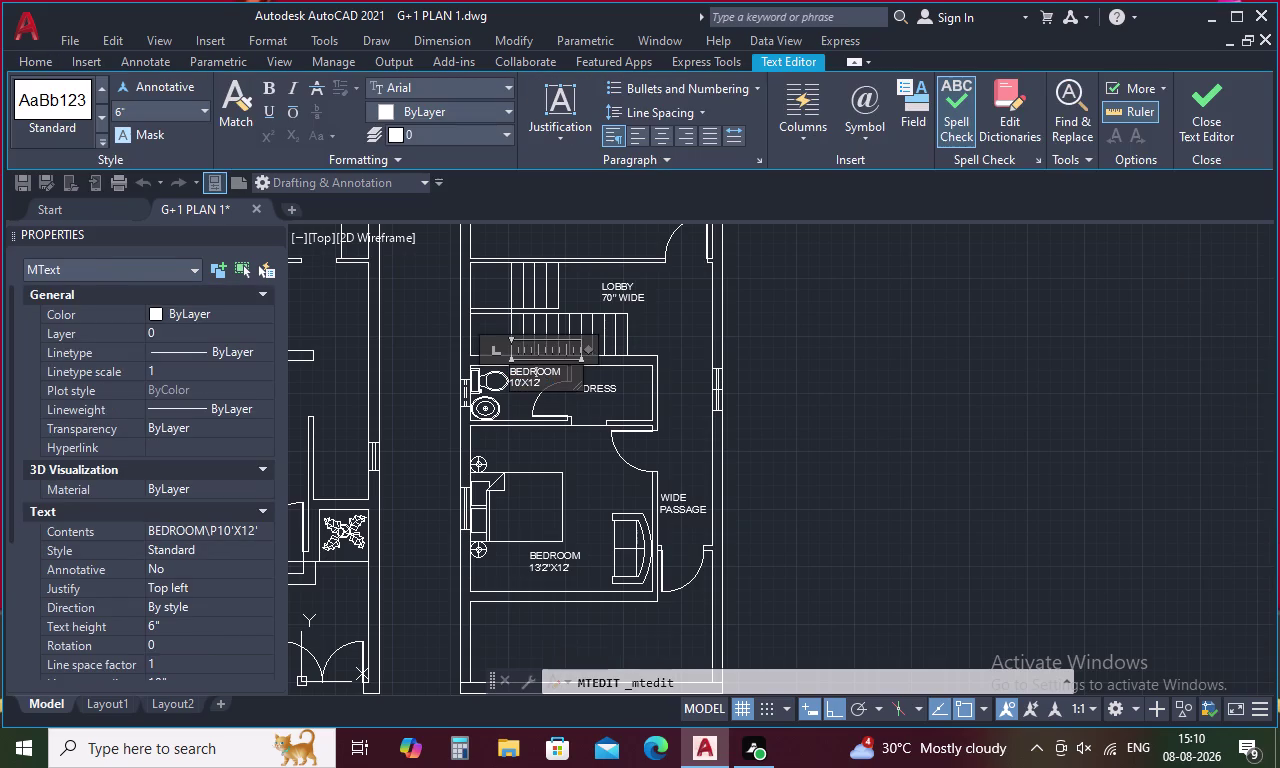
click(542, 386)
click(561, 374)
key(BackSpace)
key(BackSpace)
key(BackSpace)
text(T)
text(OILET)
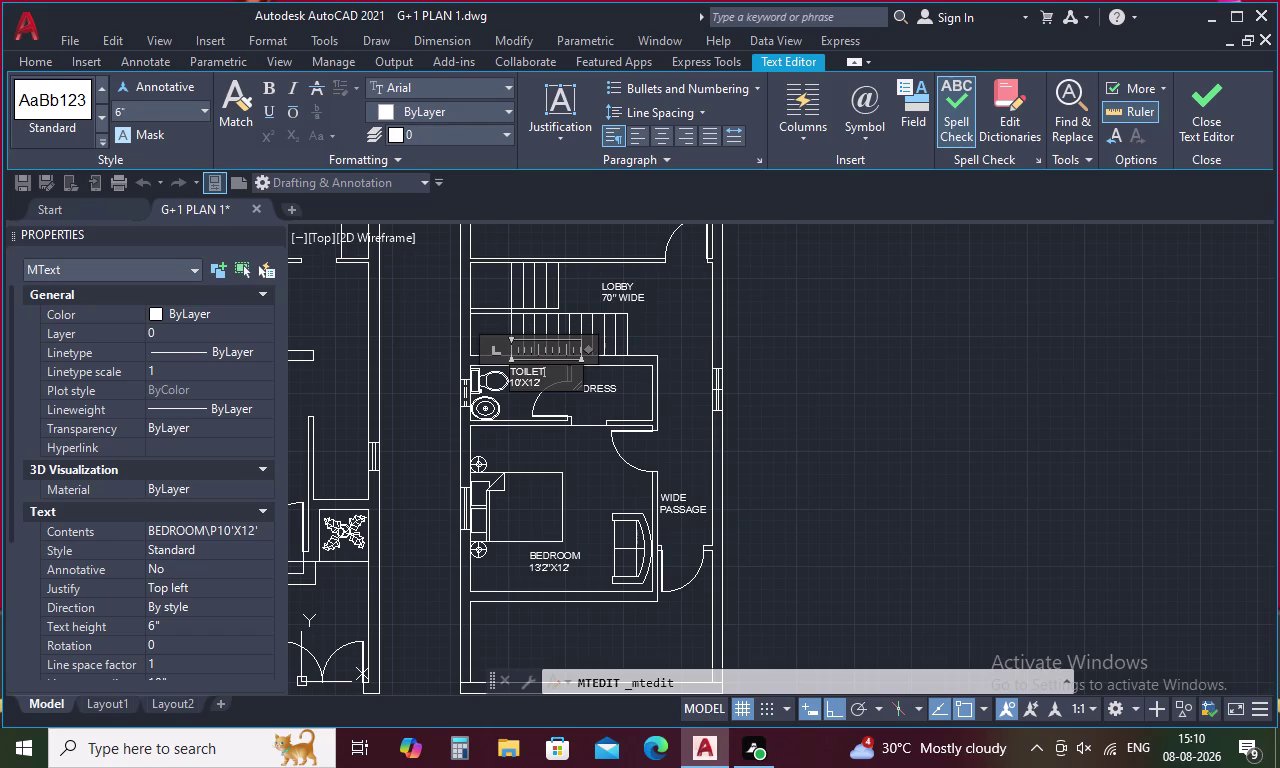
Change the label's size line from 10'X12' to 7'X4'.
click(543, 381)
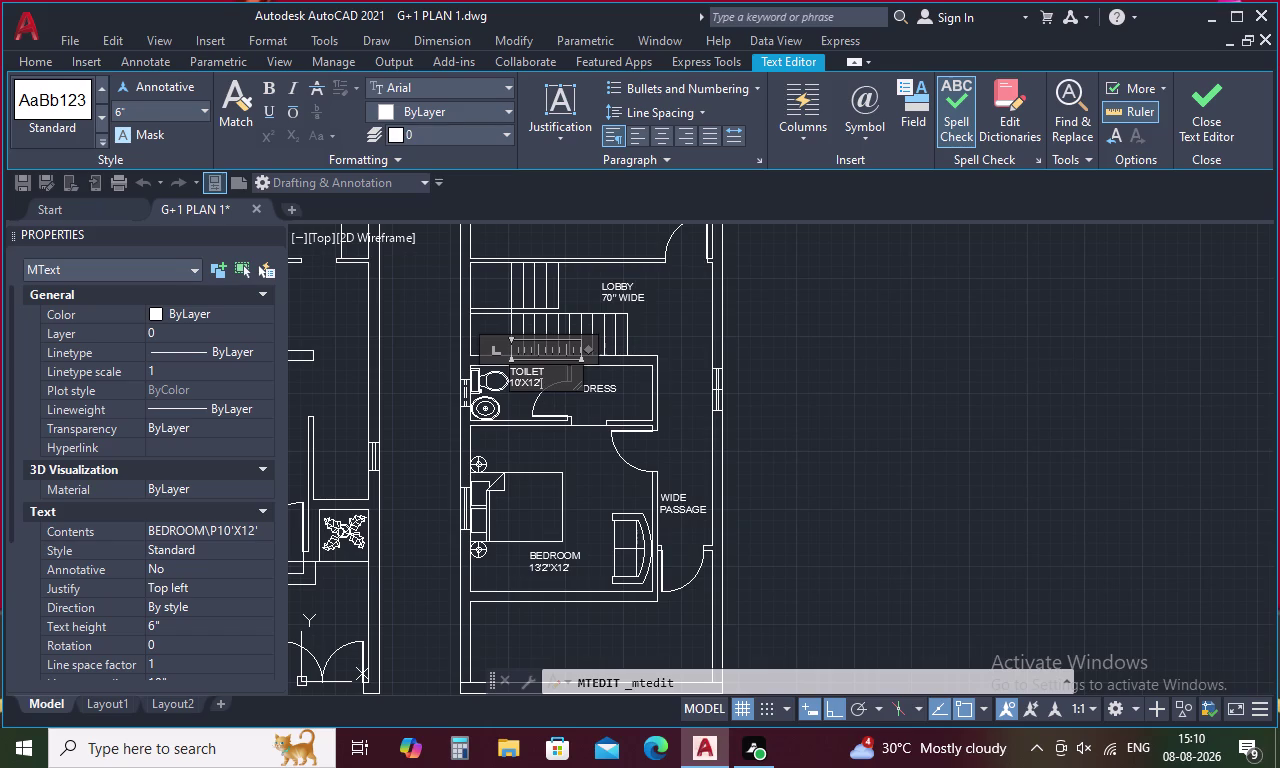
scroll(up, 3)
click(549, 388)
key(BackSpace)
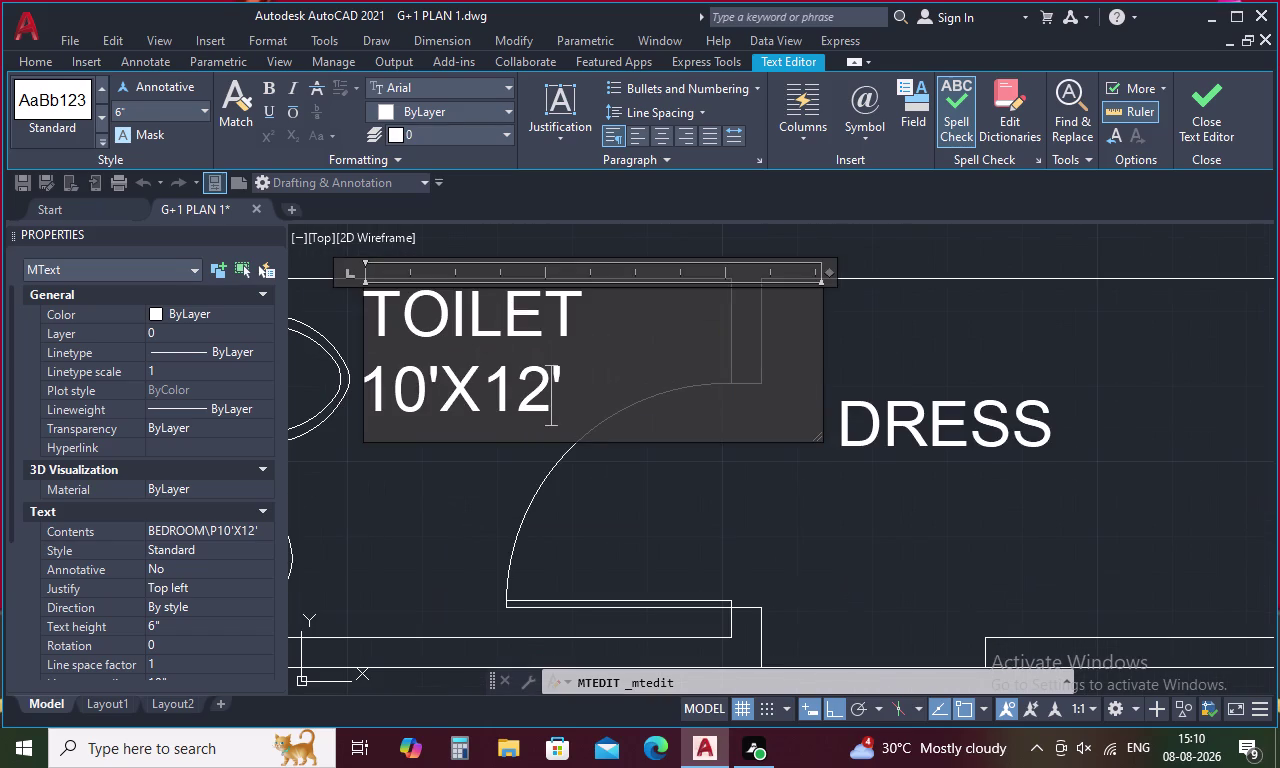
key(BackSpace)
key(4)
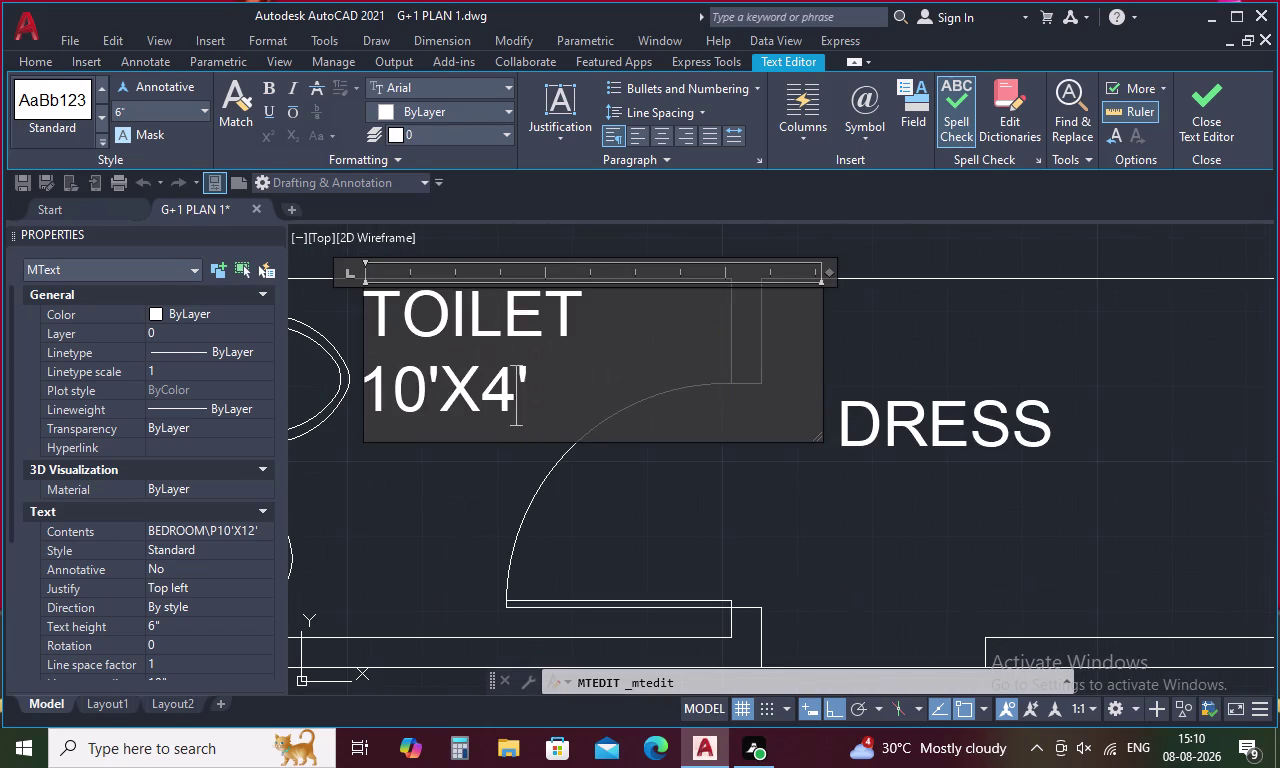
click(427, 389)
key(BackSpace)
key(BackSpace)
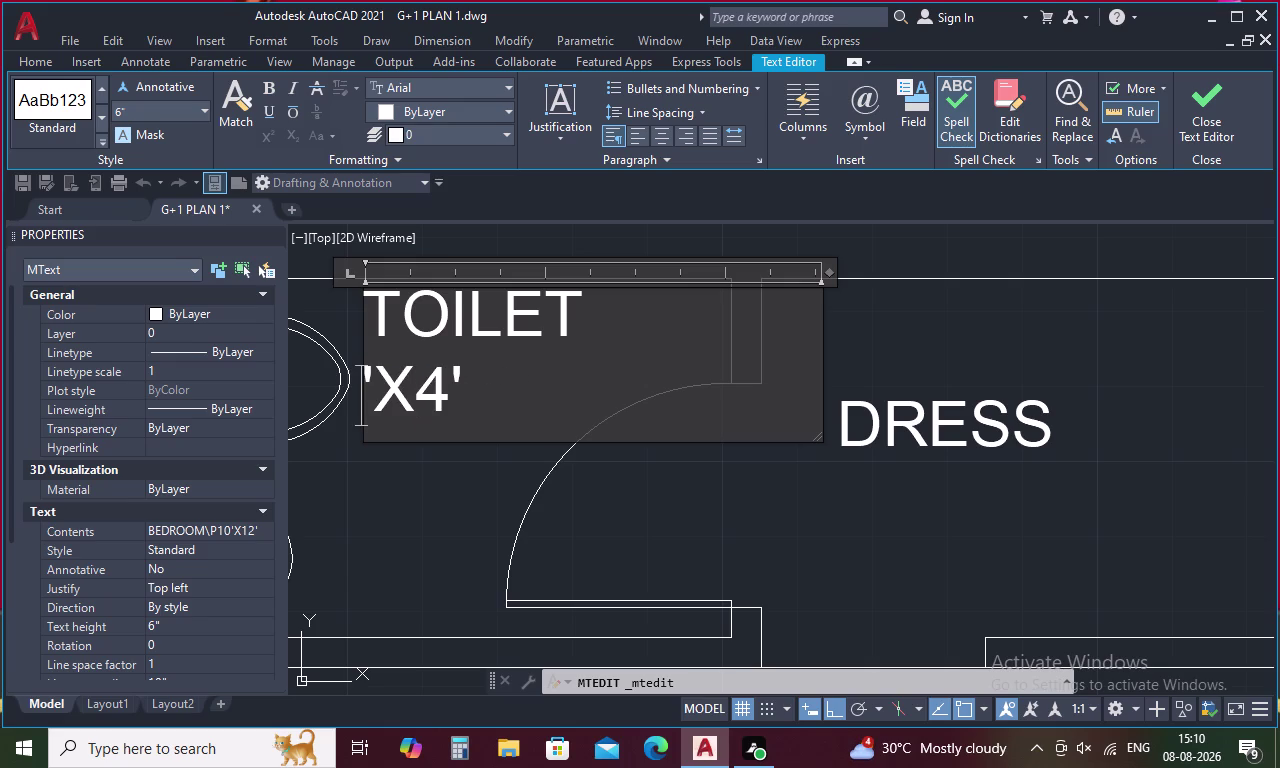
key(7)
click(439, 494)
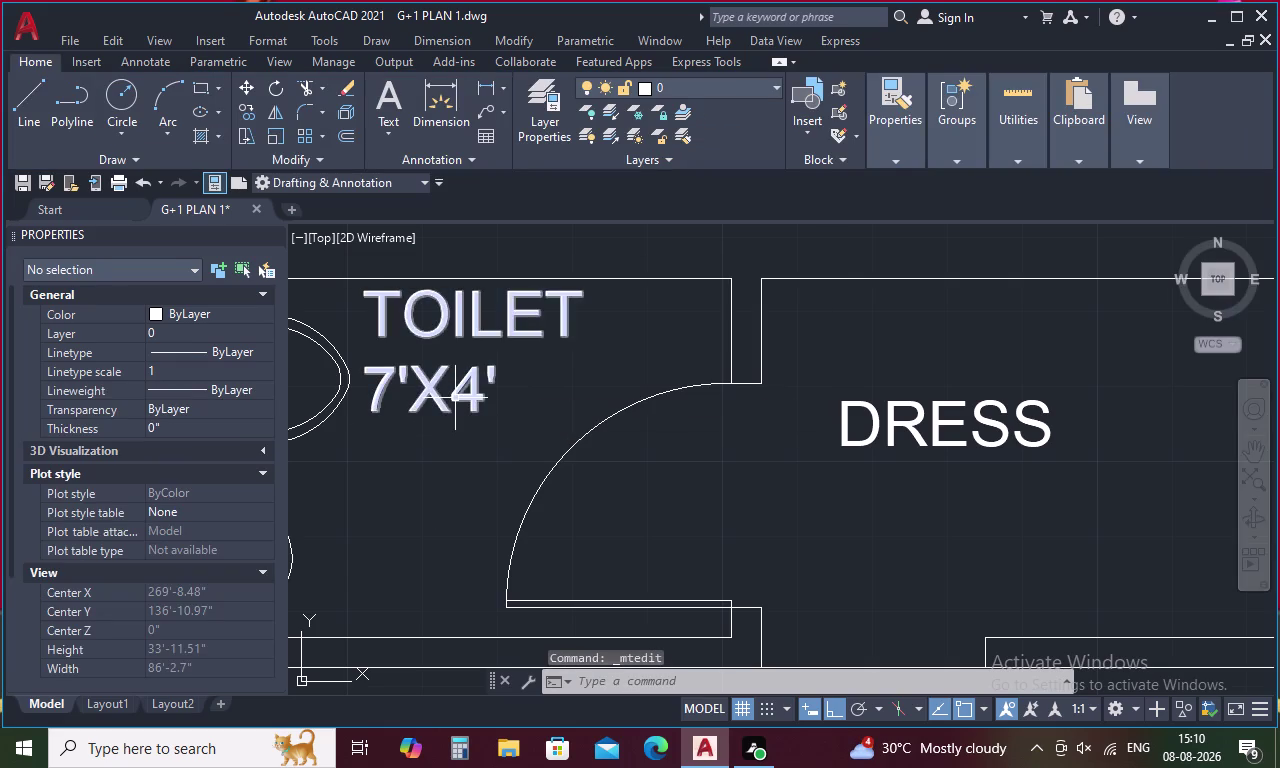
Move the TOILET 7'X4' label to a spot inside the toilet.
click(455, 397)
right_click(455, 397)
click(526, 386)
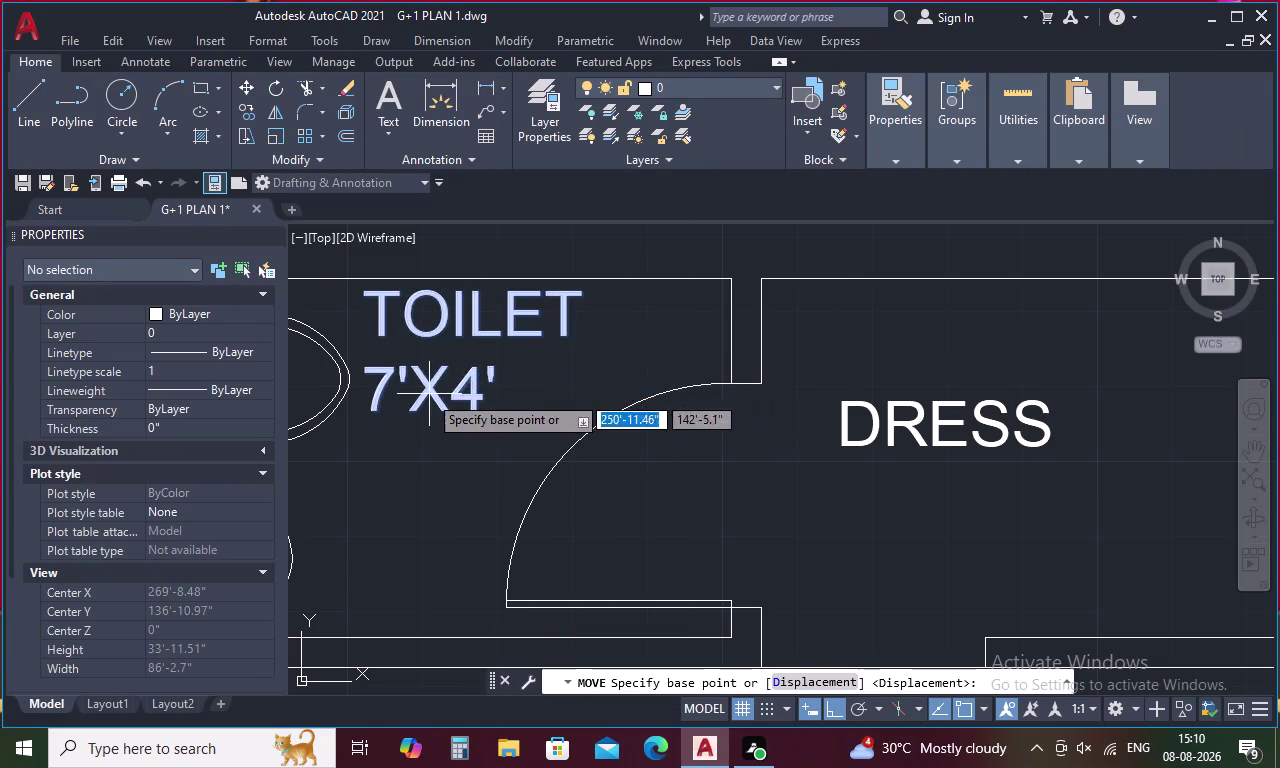
click(425, 394)
click(480, 410)
scroll(down, 3)
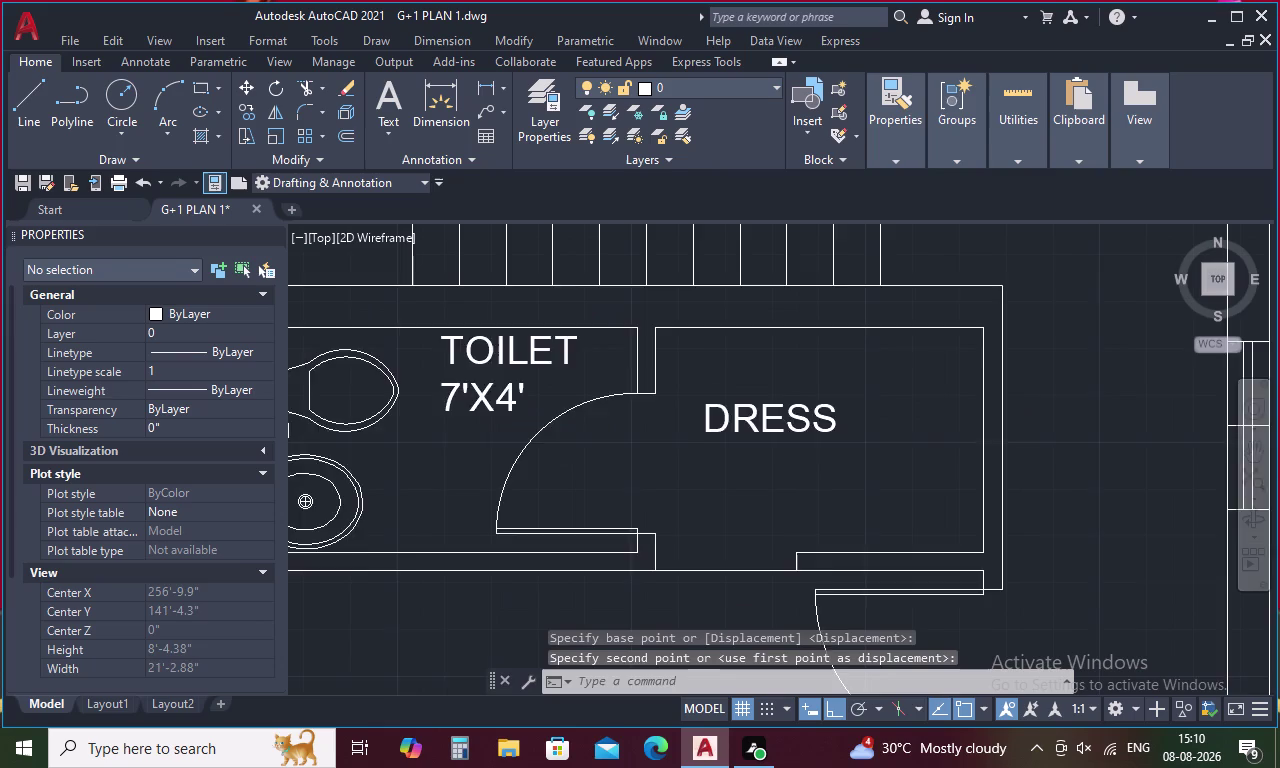
Pan to the bottom room and paste the copied BEDROOM label there.
scroll(down, 3)
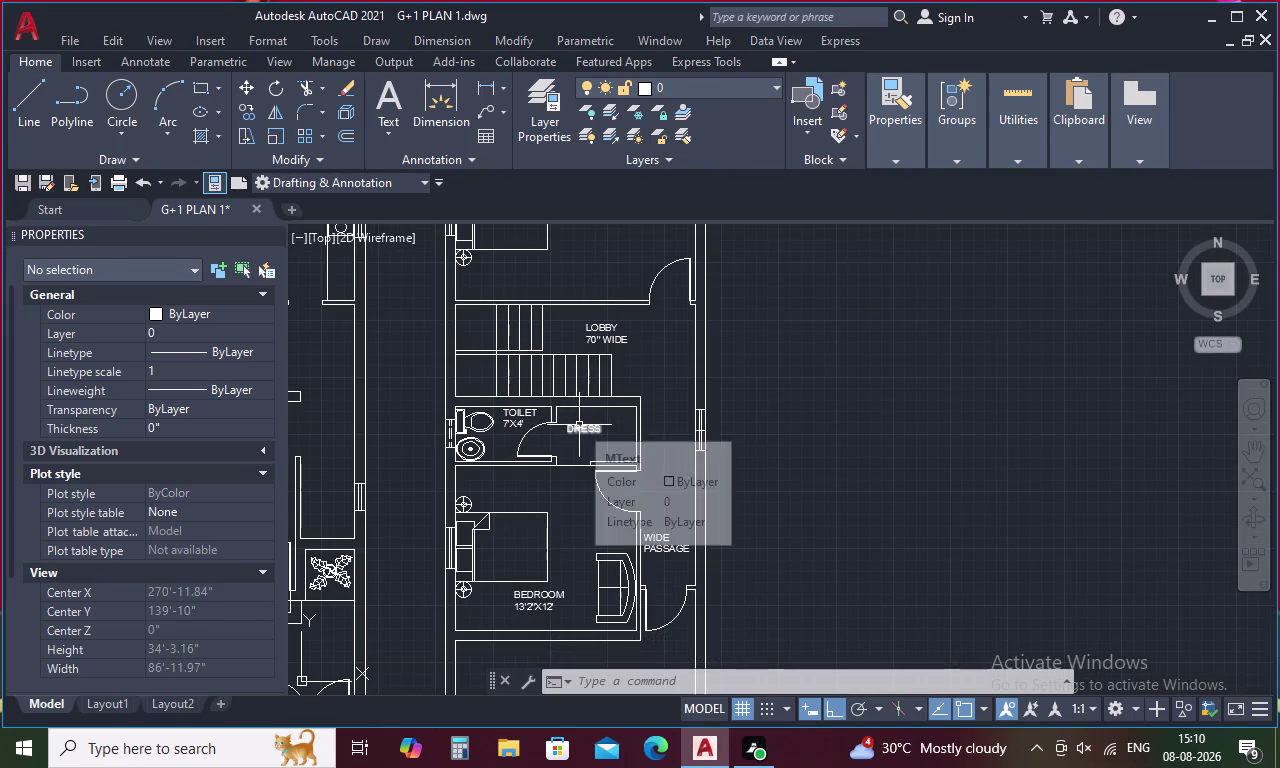
scroll(down, 3)
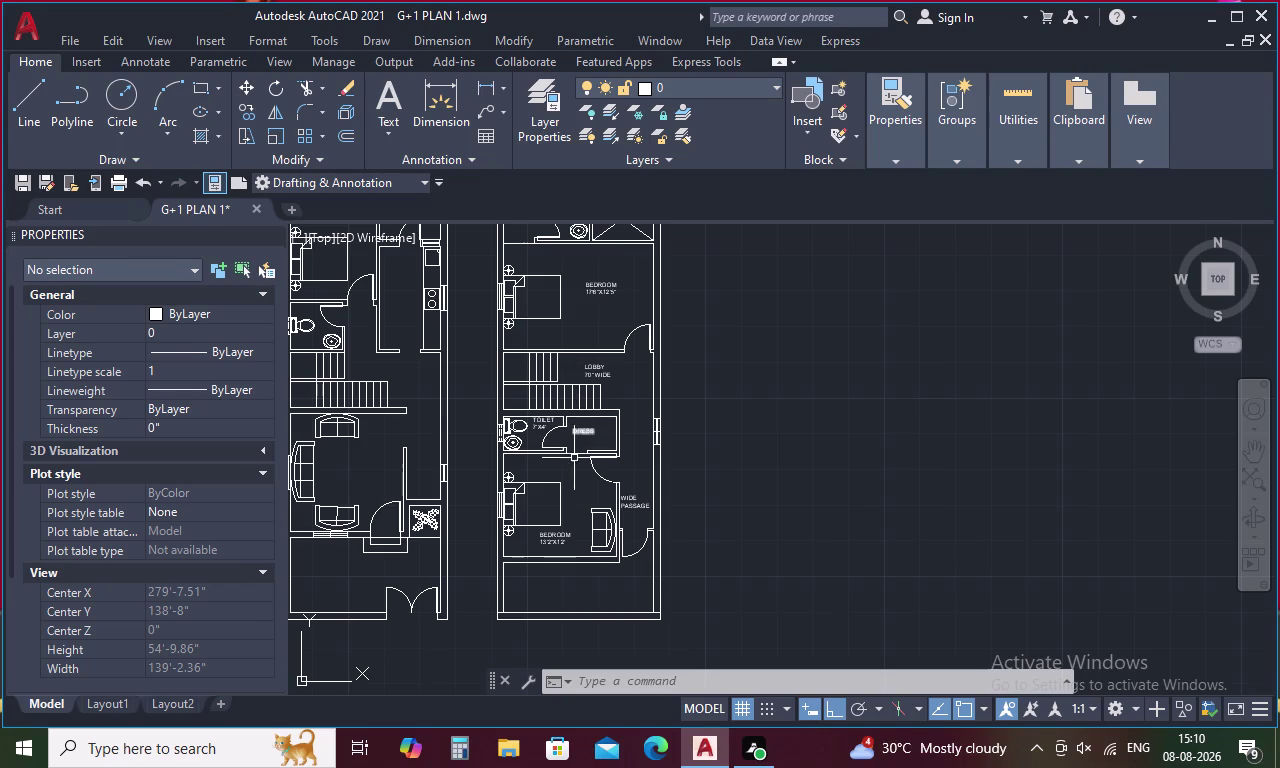
middle_drag(617, 539, 617, 538)
middle_drag(617, 538, 635, 401)
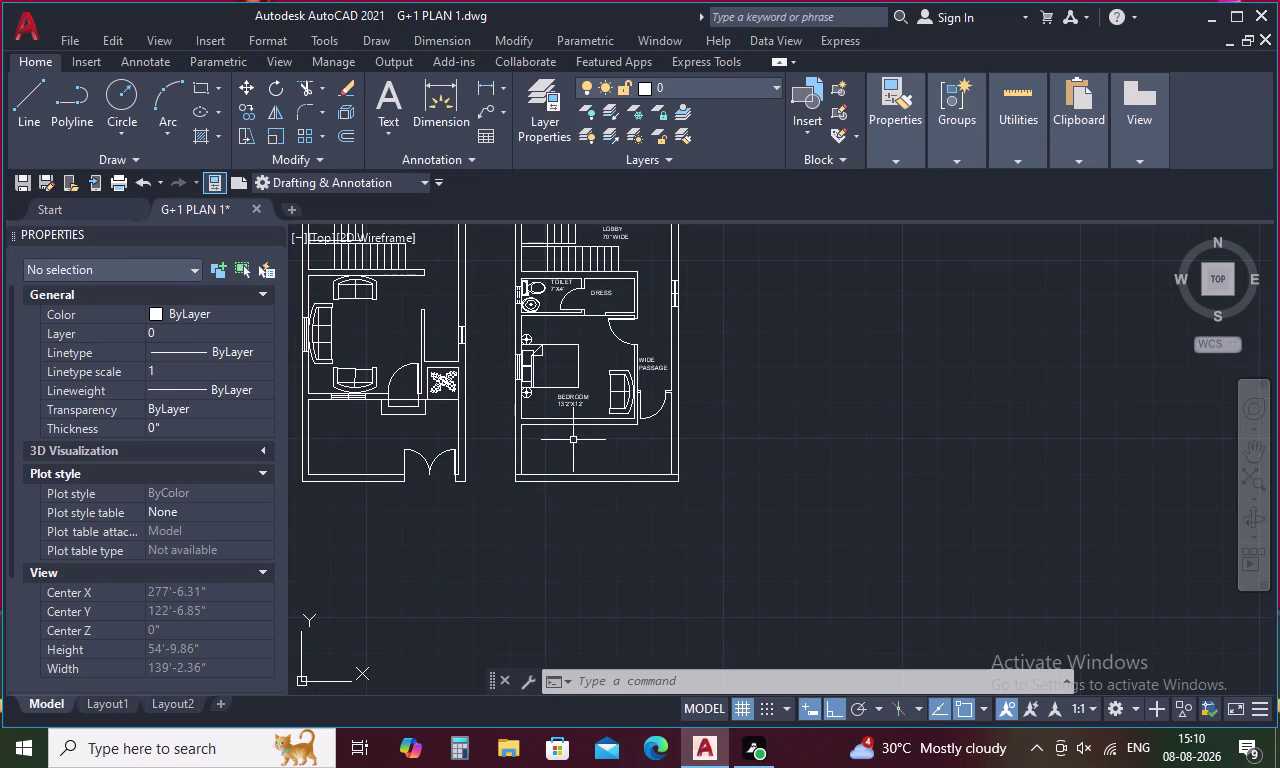
key(ctrl+v)
click(573, 454)
double_click(578, 452)
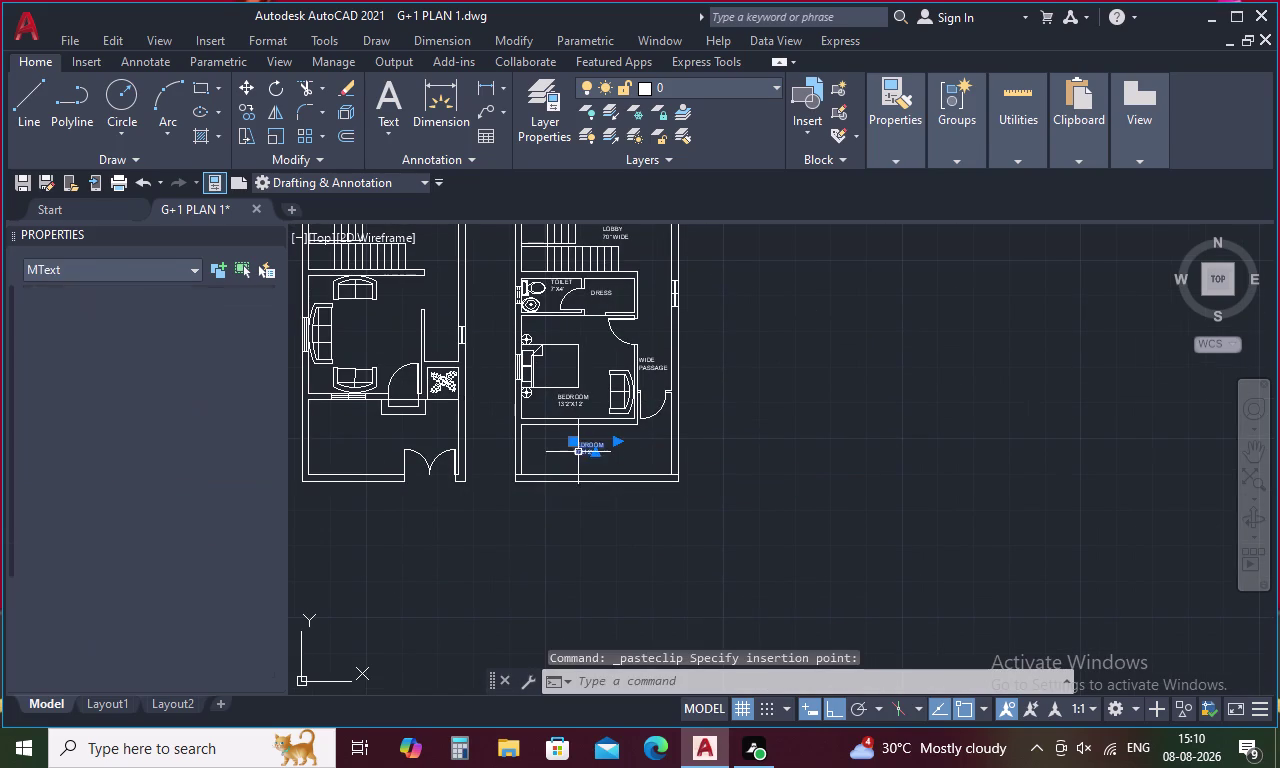
click(629, 475)
key(BackSpace)
key(BackSpace)
key(BackSpace)
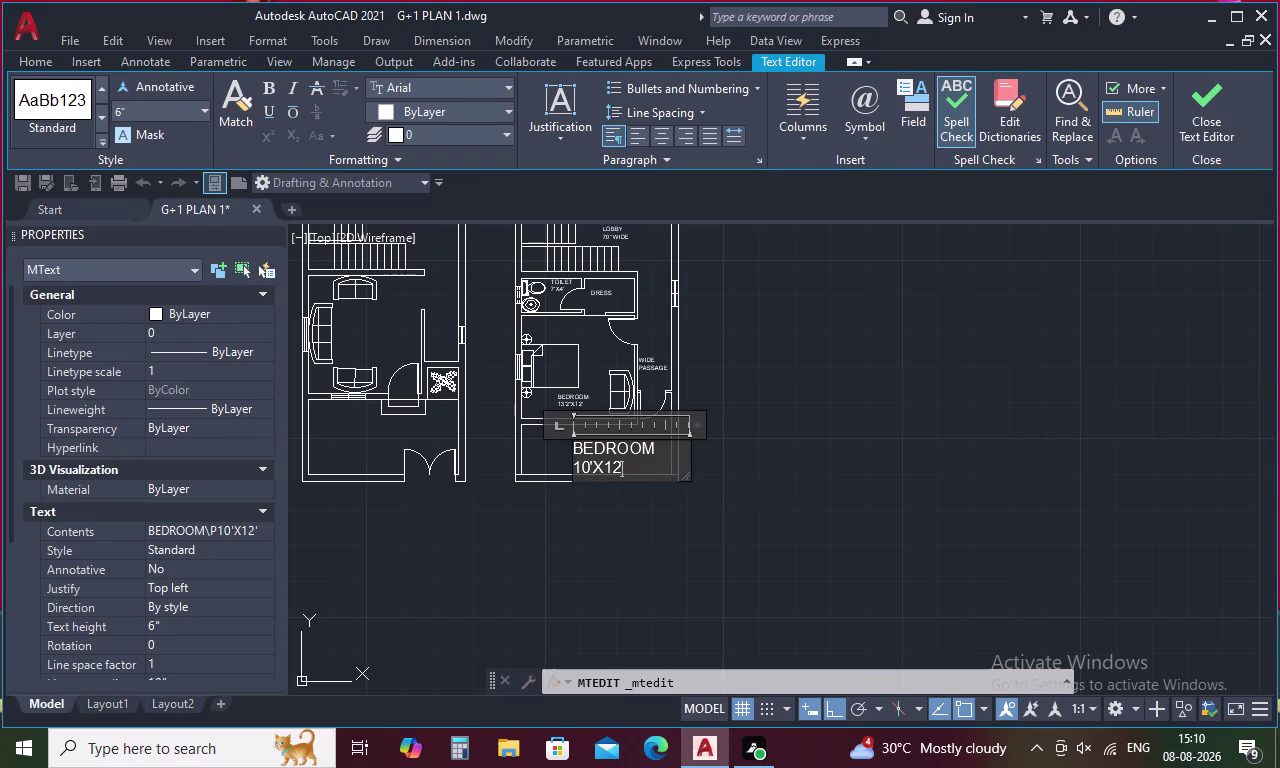
key(b)
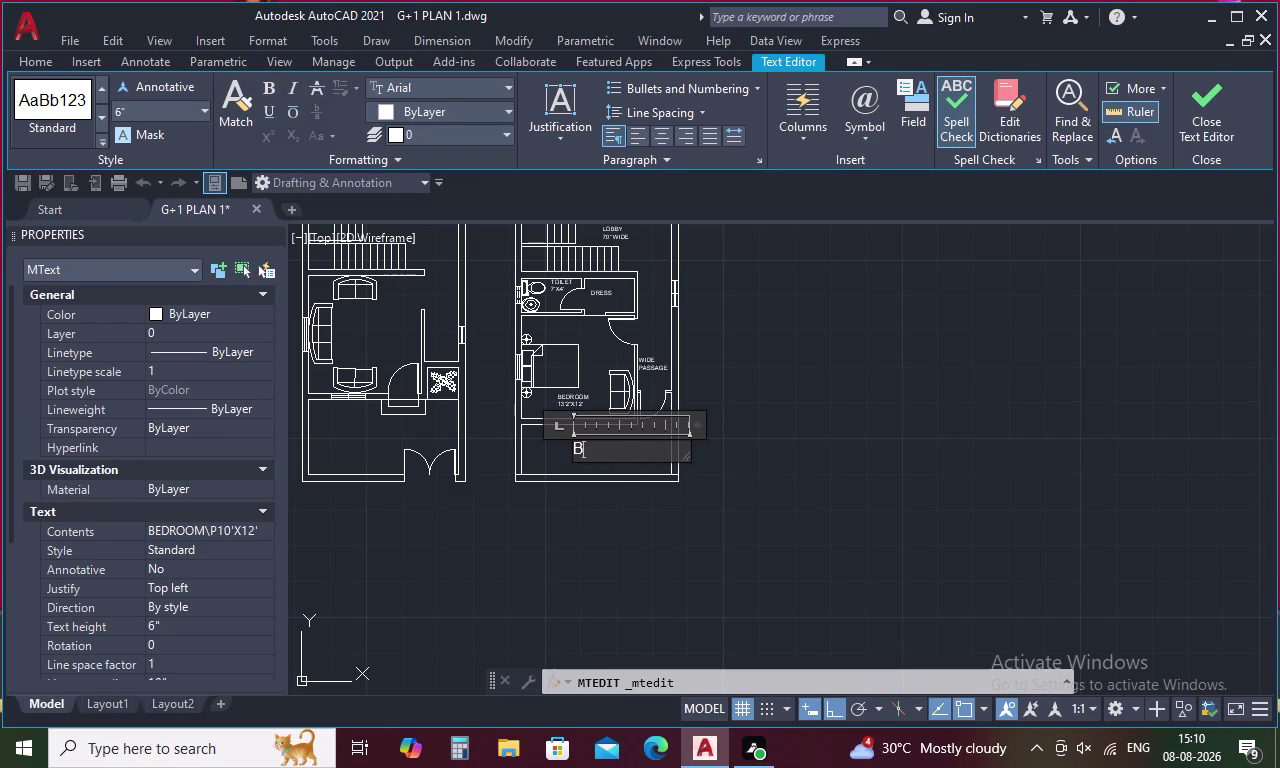
text(ALCO)
text(NY)
click(764, 450)
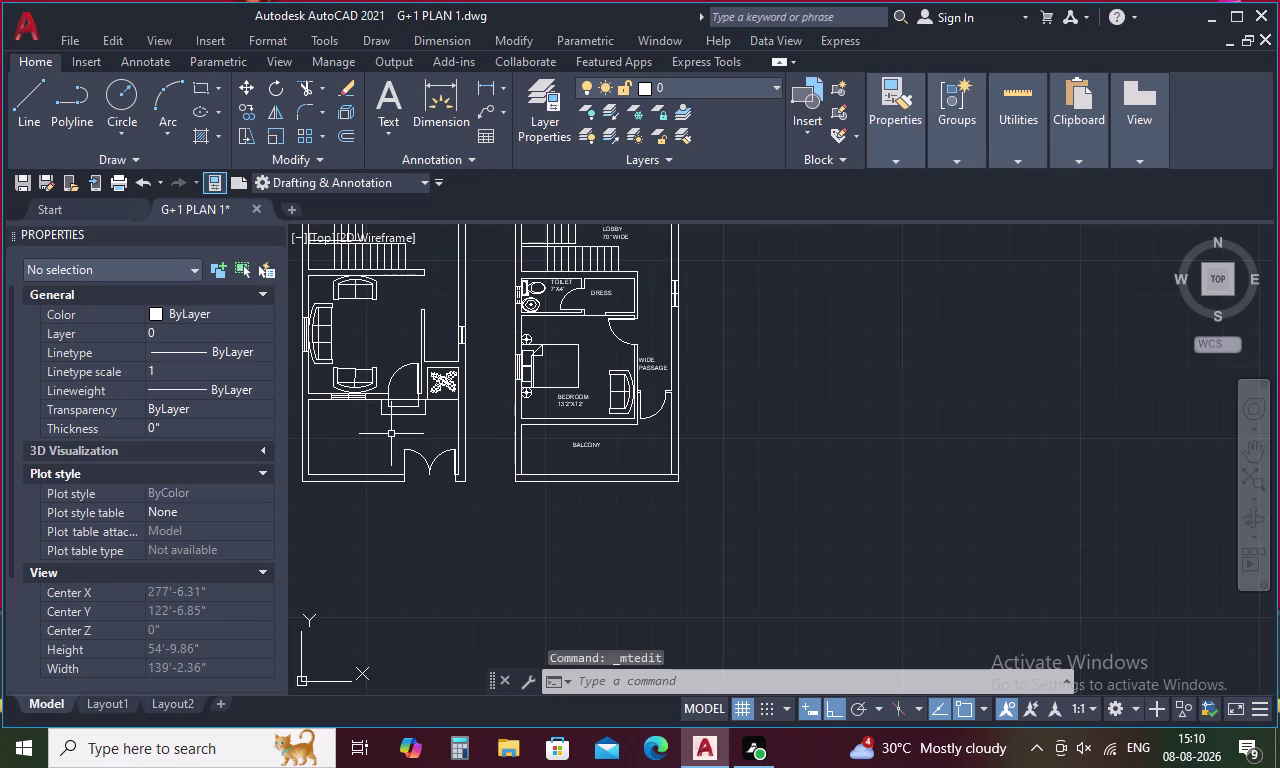
middle_drag(391, 434, 455, 434)
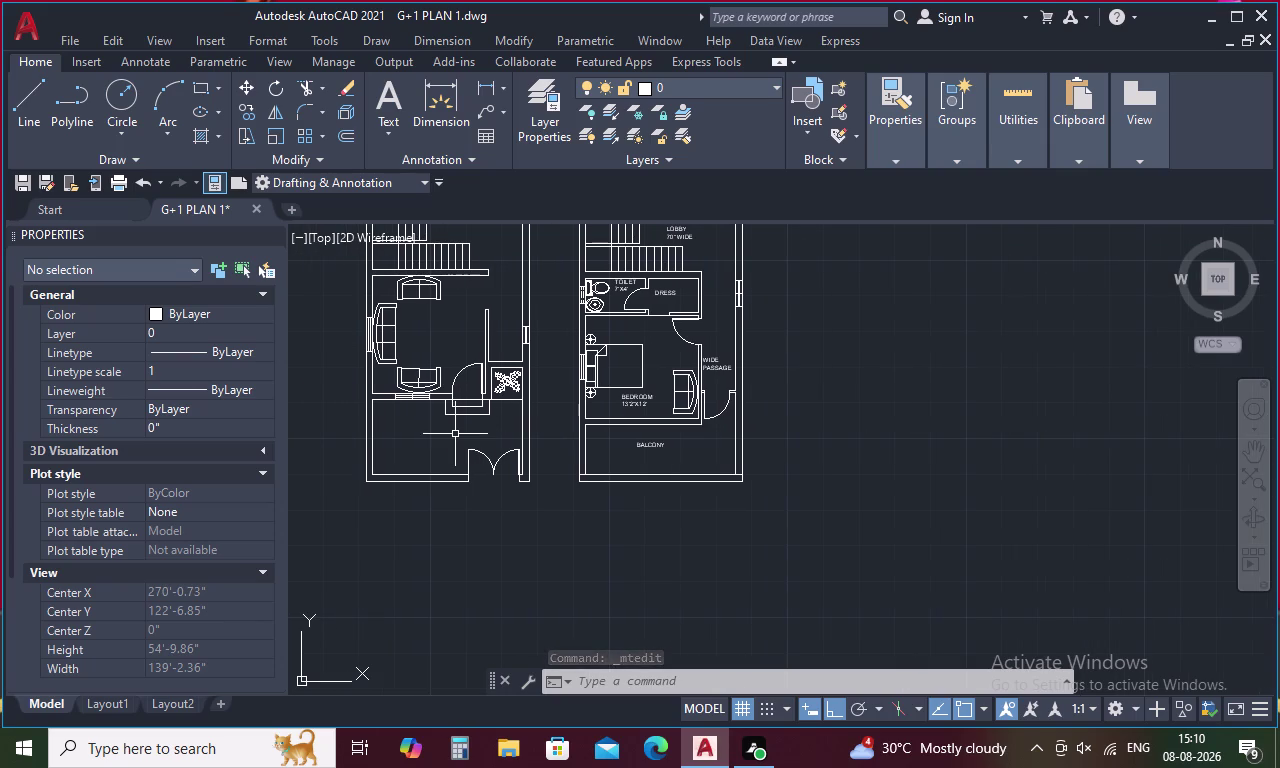
key(ctrl+v)
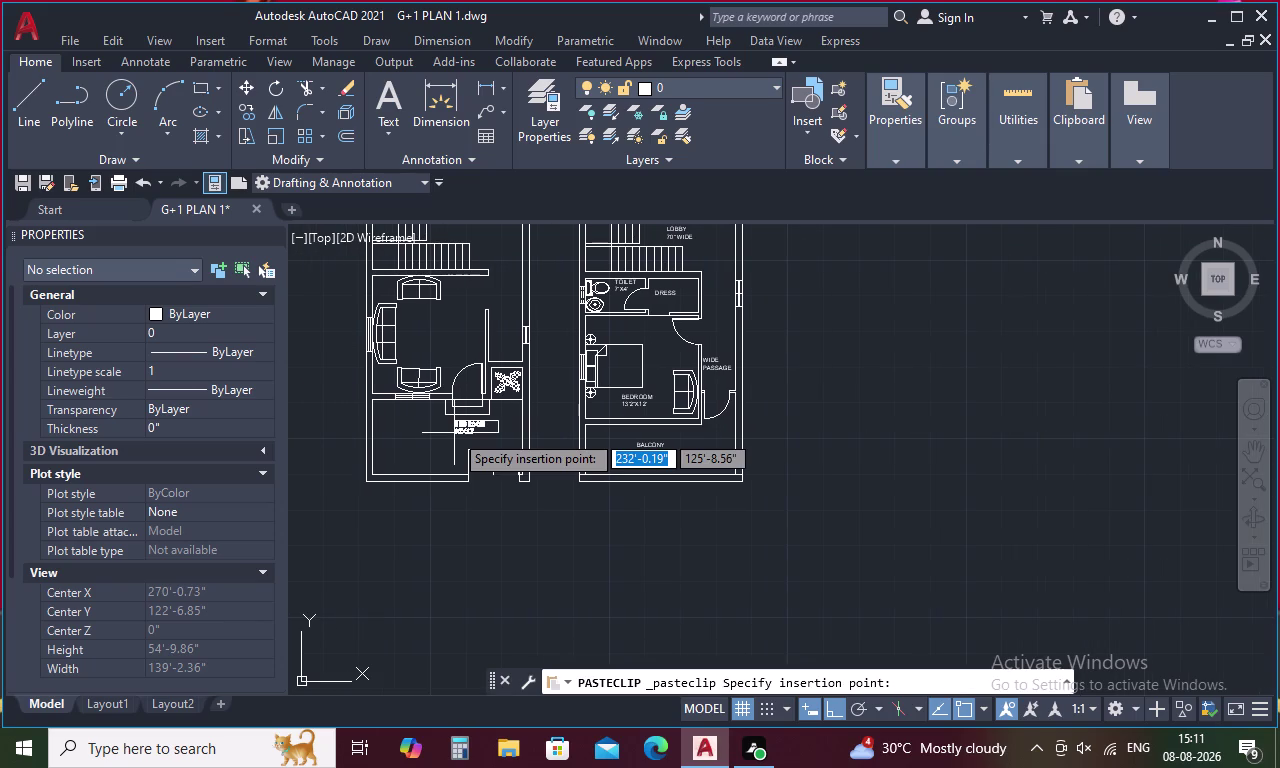
key(Escape)
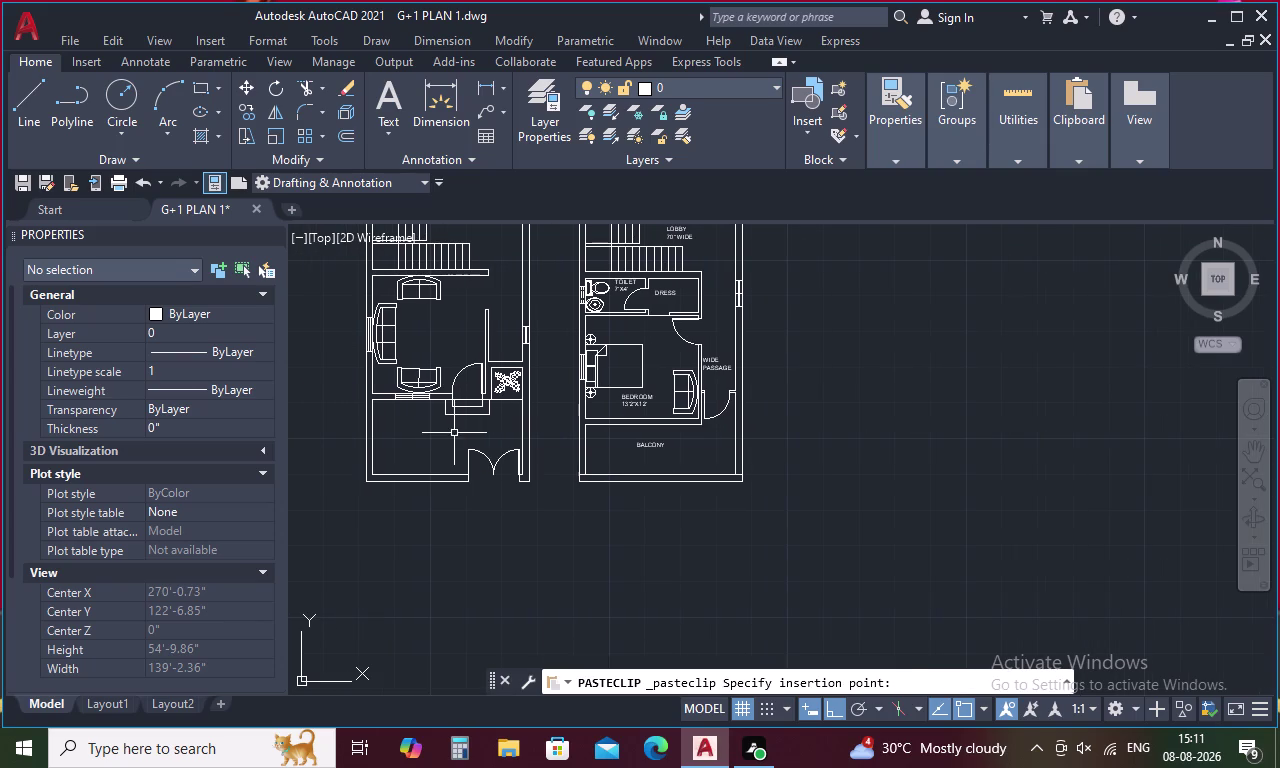
double_click(646, 445)
double_click(648, 449)
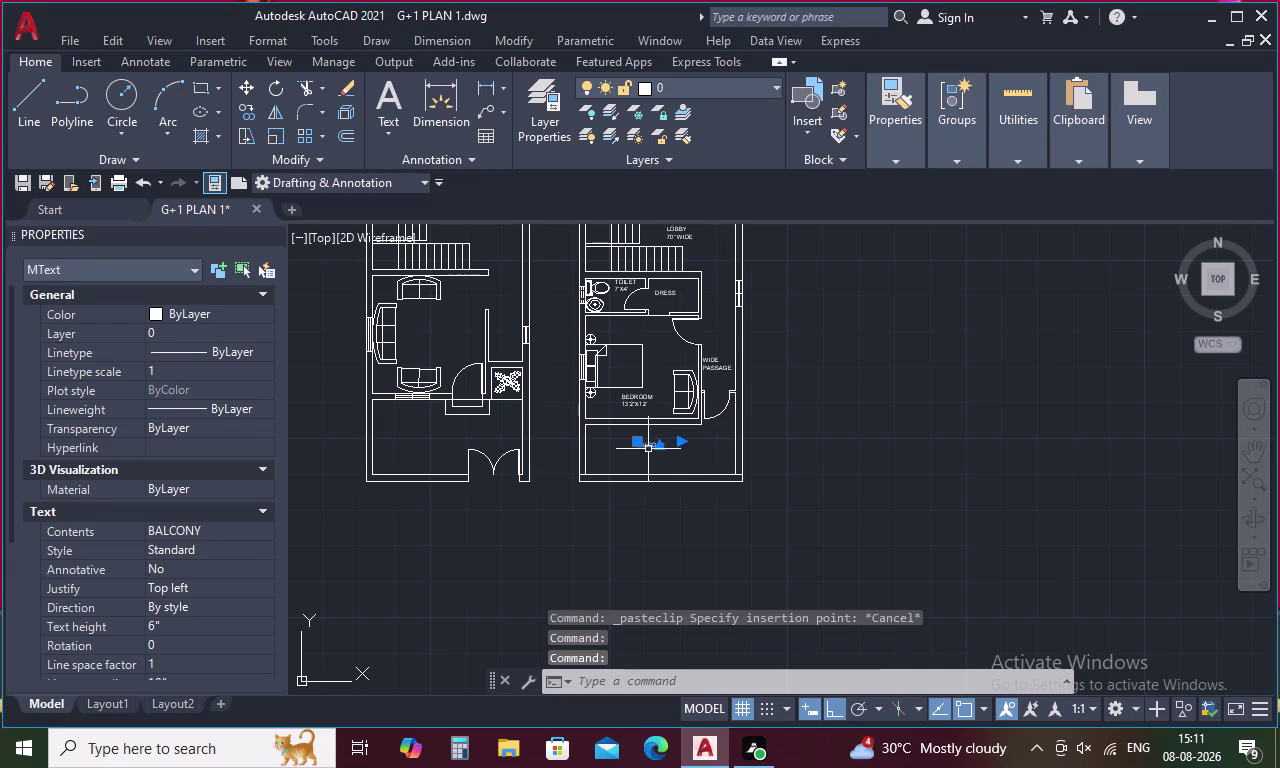
click(717, 453)
key(Return)
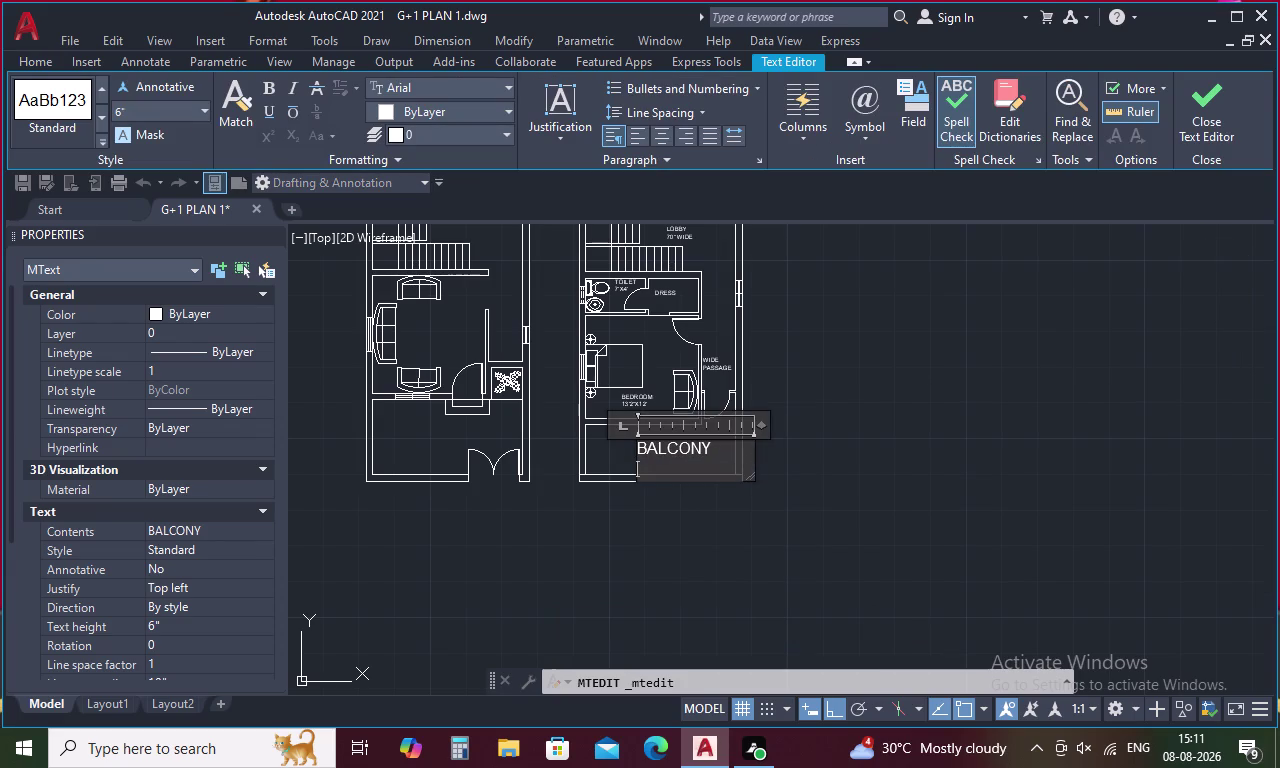
text(1)
text(7)
key(apostrophe)
key(6)
key(shift+quotedbl)
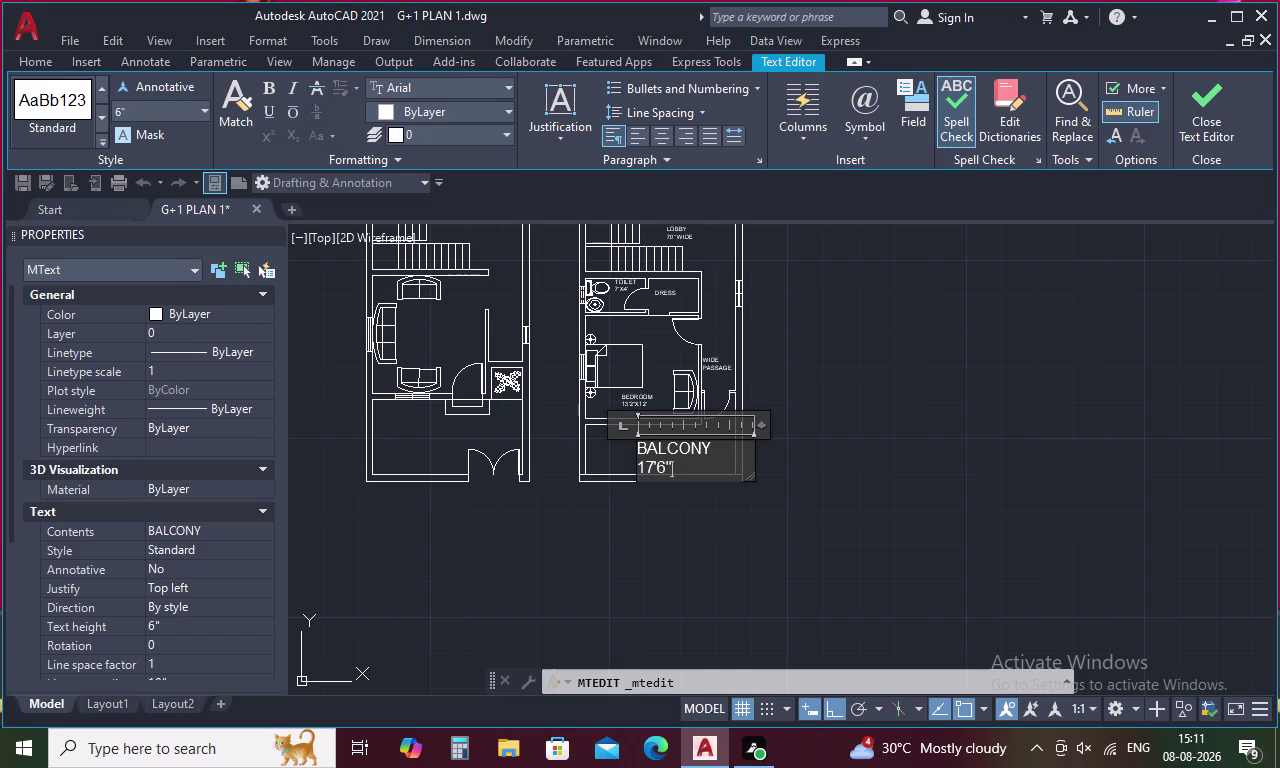
key(x)
text(5')
text(1)
text(0)
key(shift+quotedbl)
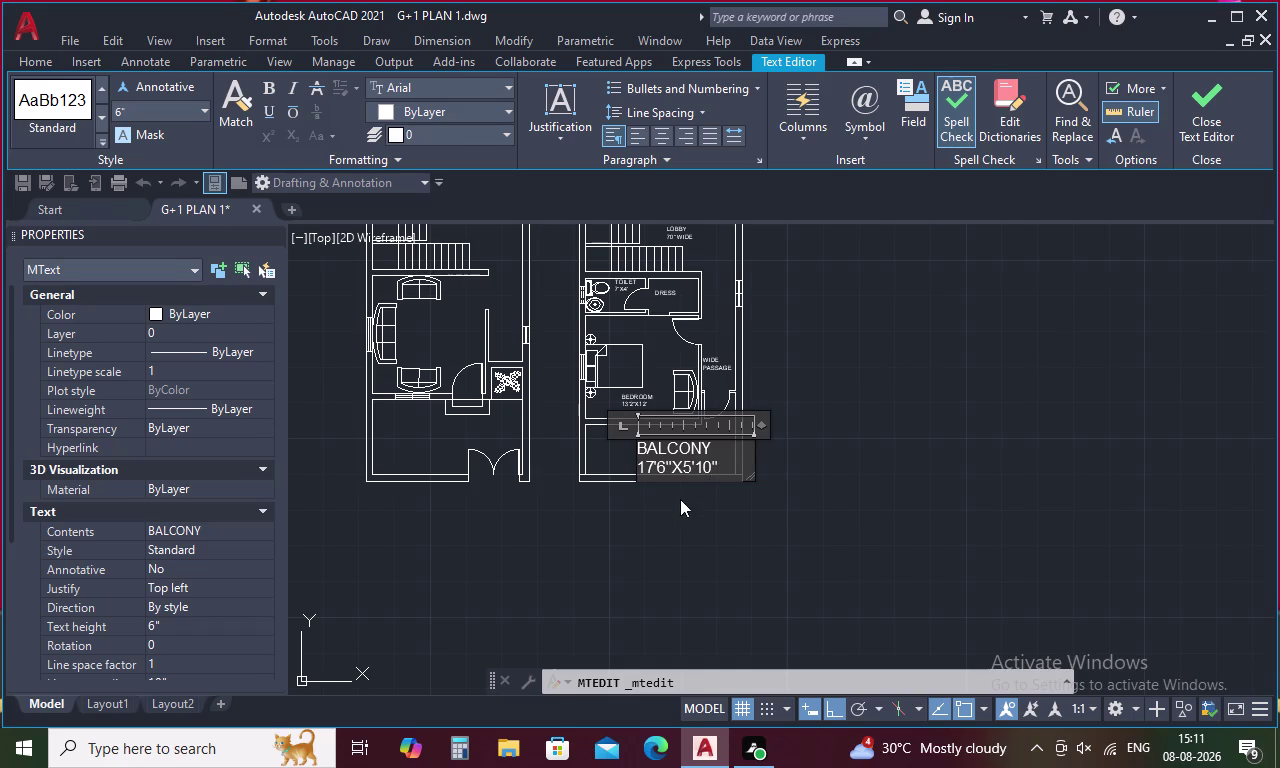
click(680, 500)
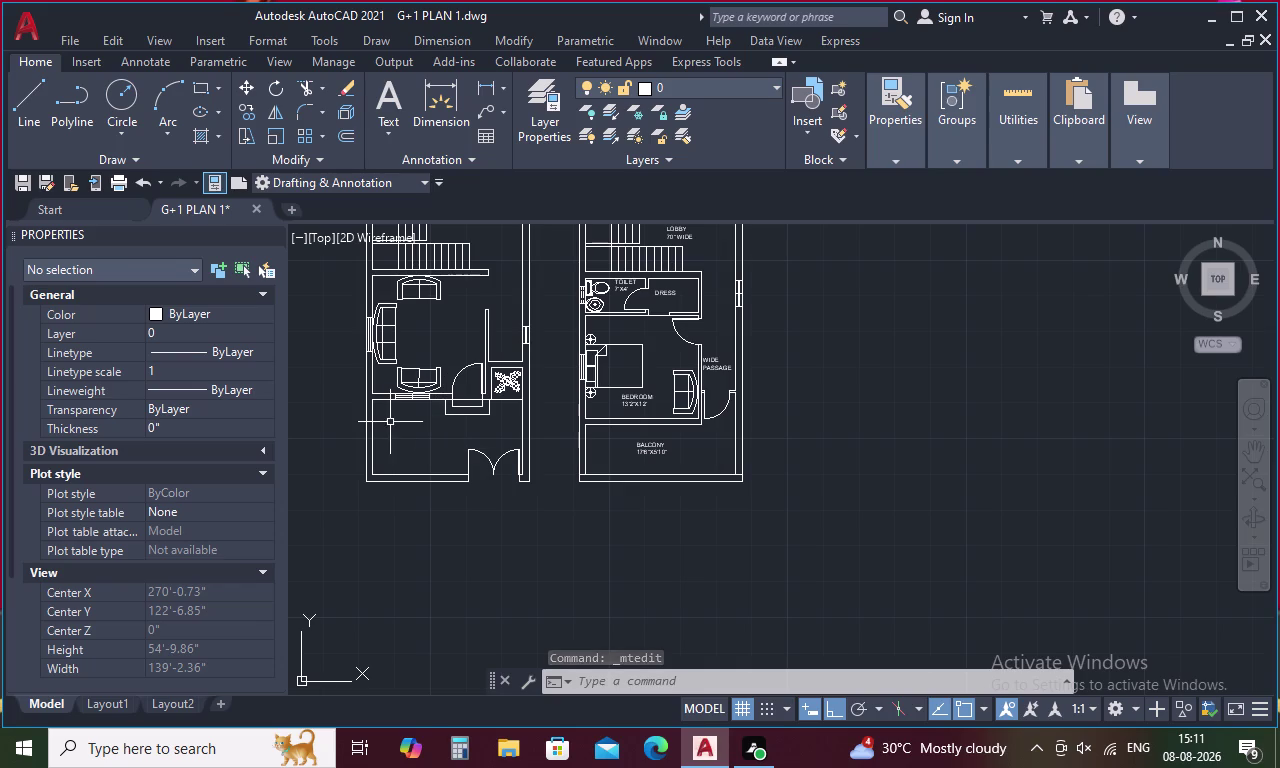
middle_drag(547, 417, 626, 563)
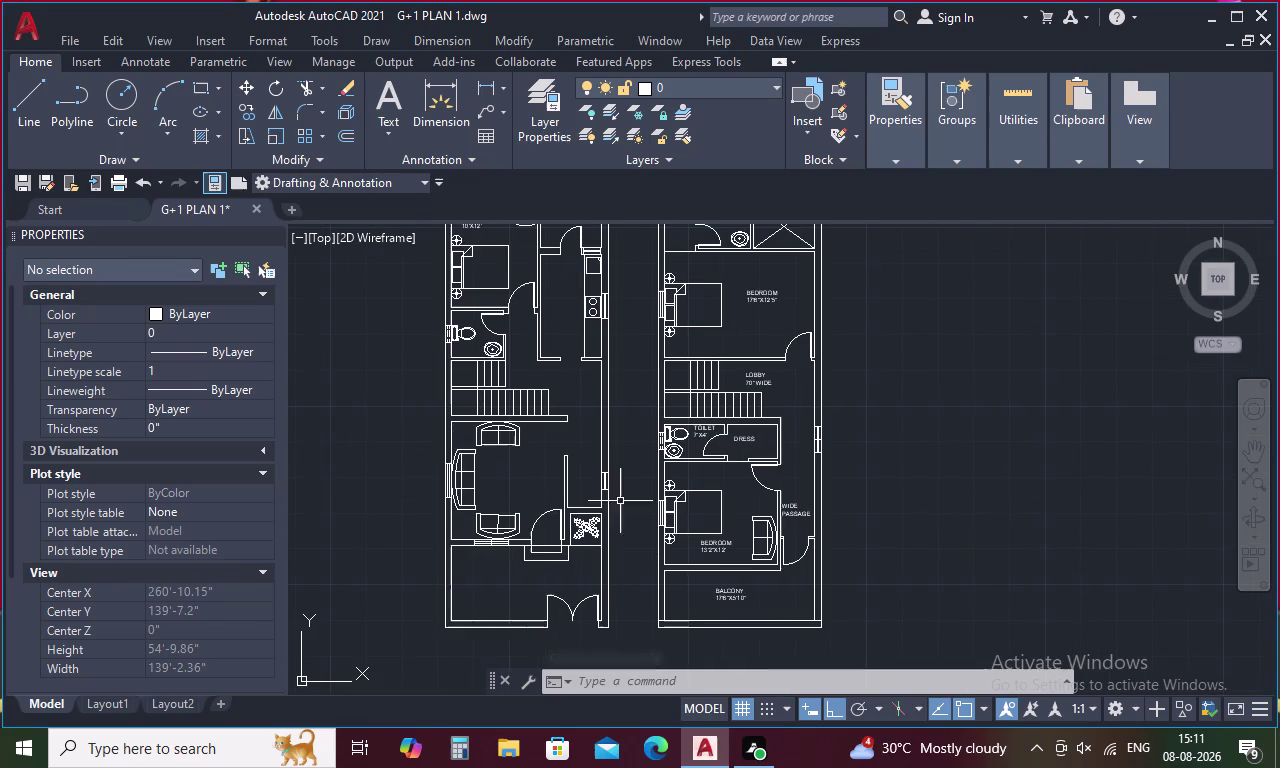
middle_drag(624, 472, 646, 552)
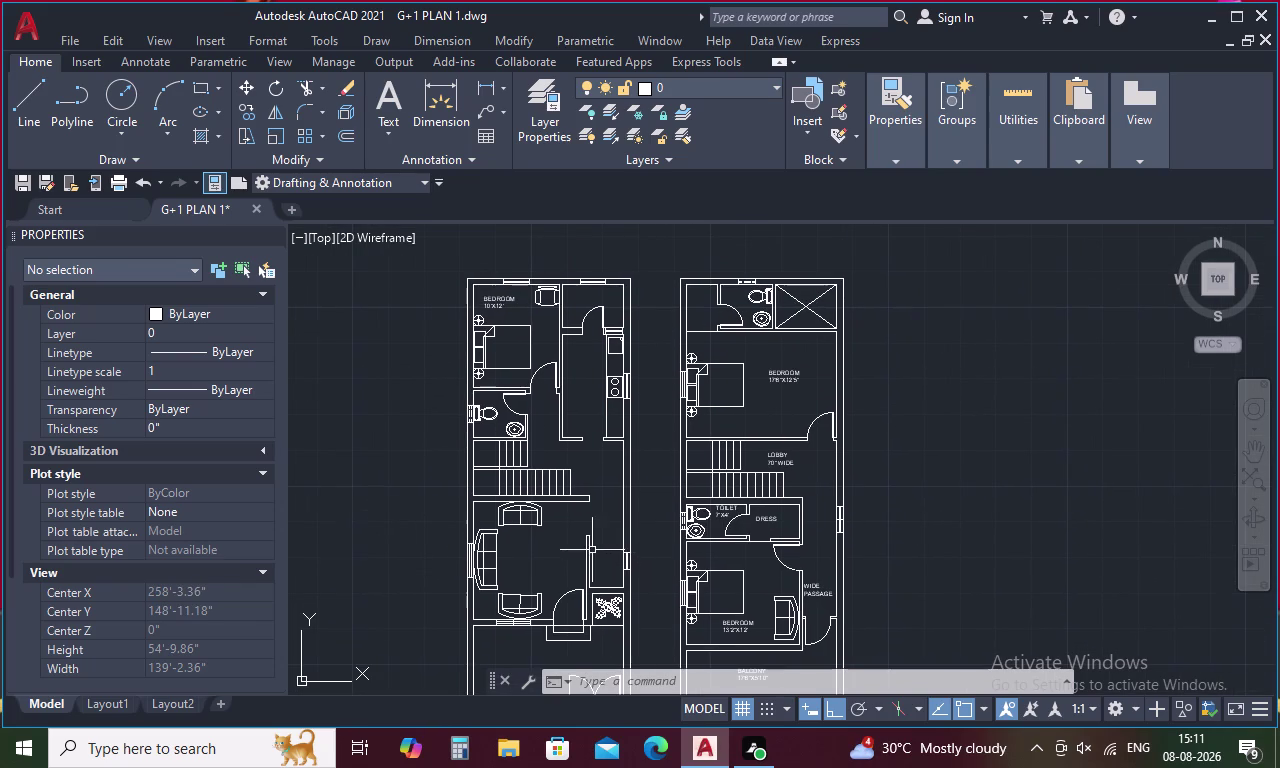
middle_drag(592, 550, 575, 451)
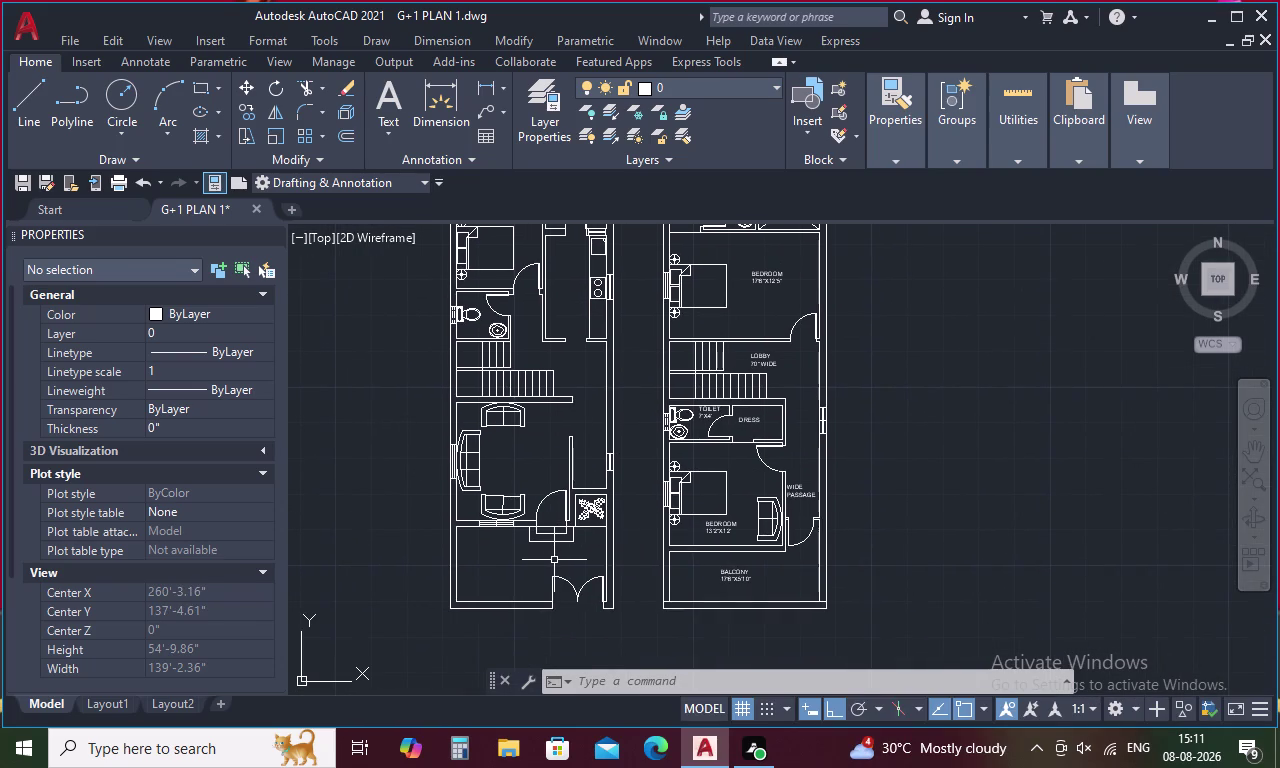
Set the TOILET 7'X4' label's text height to 8.
key(ctrl+v)
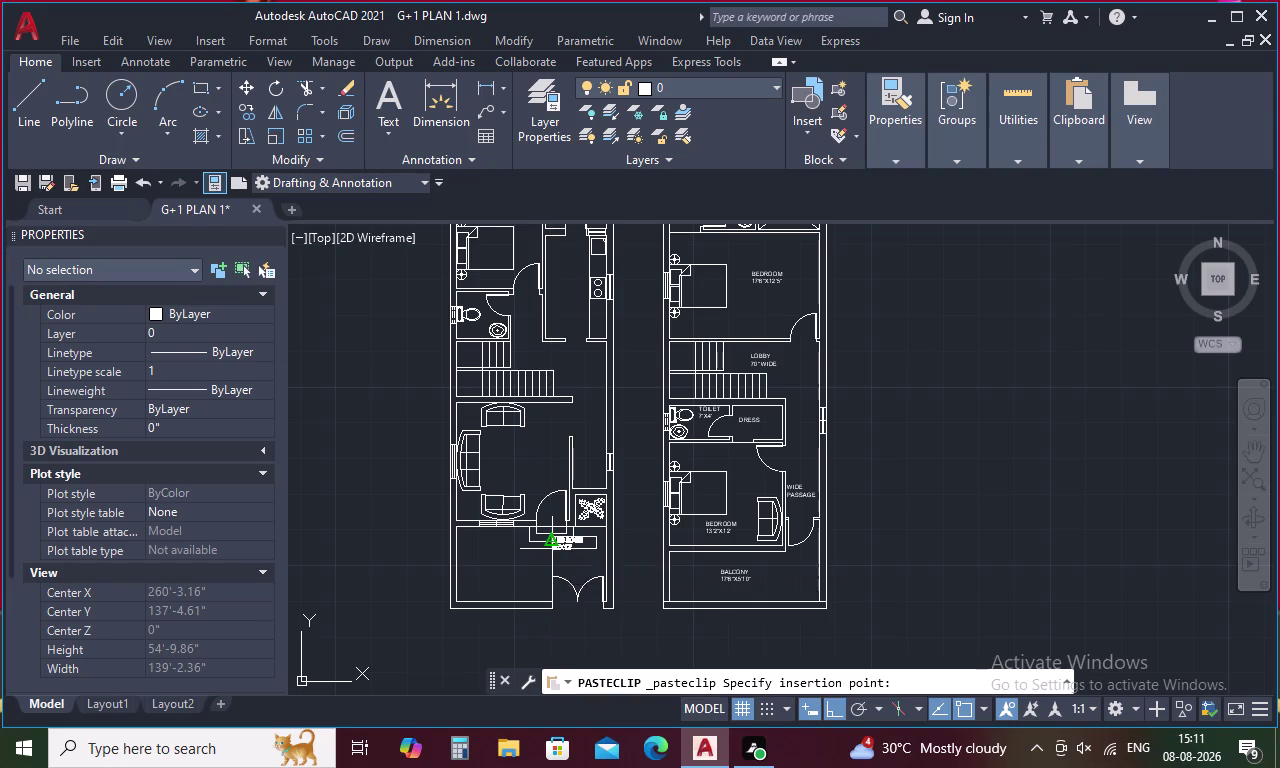
key(Escape)
scroll(up, 3)
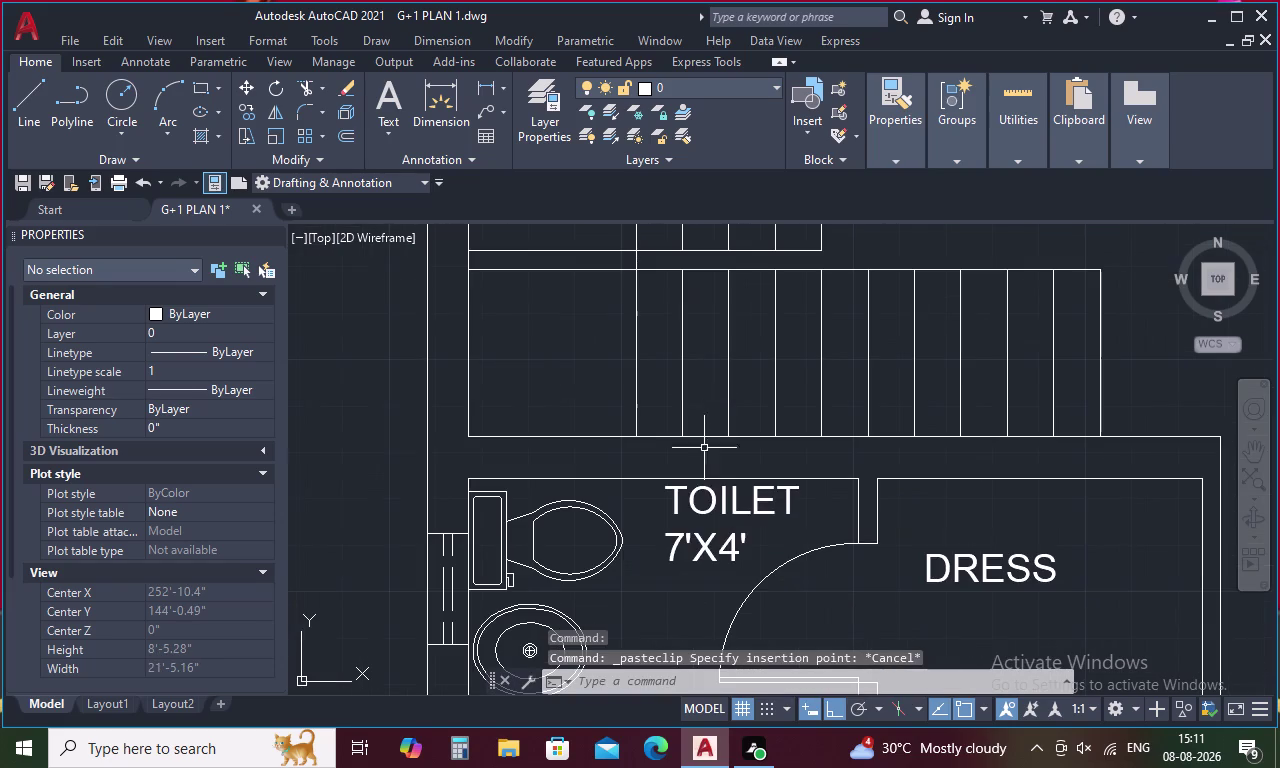
double_click(705, 497)
key(Escape)
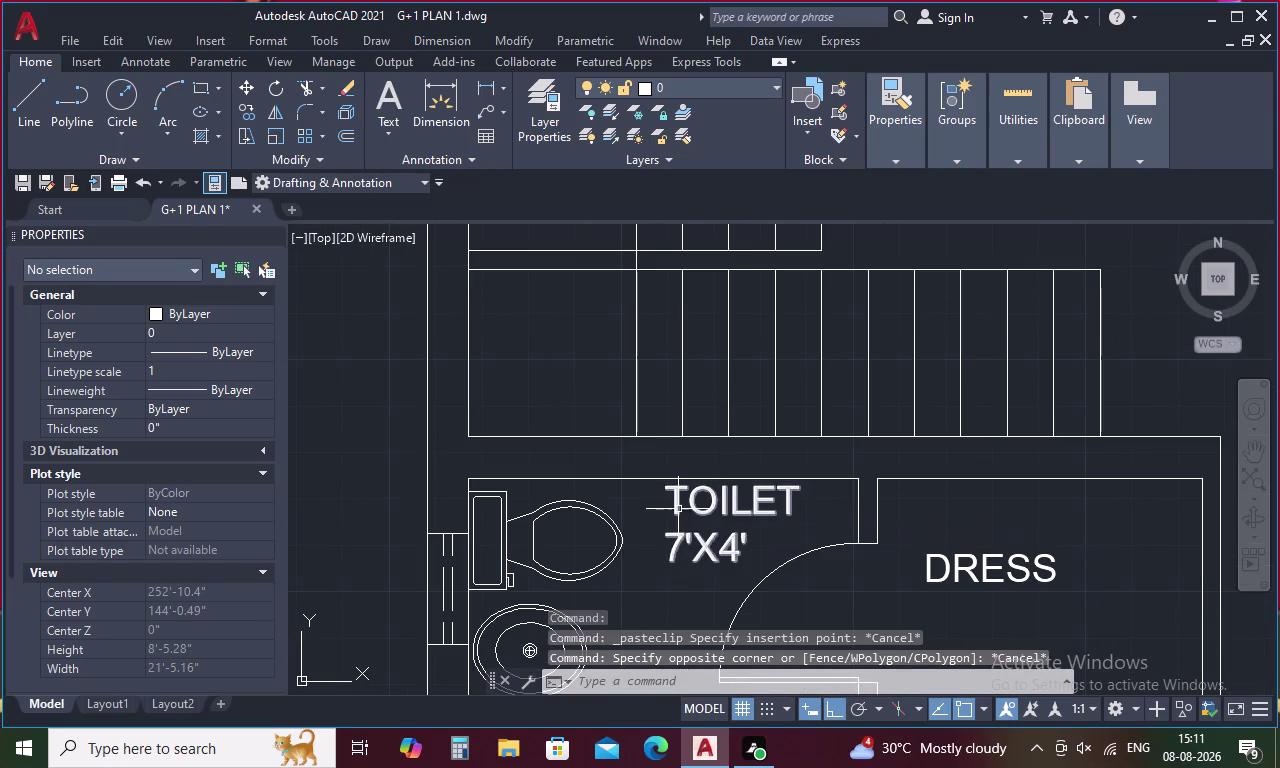
double_click(676, 505)
drag(772, 553, 598, 445)
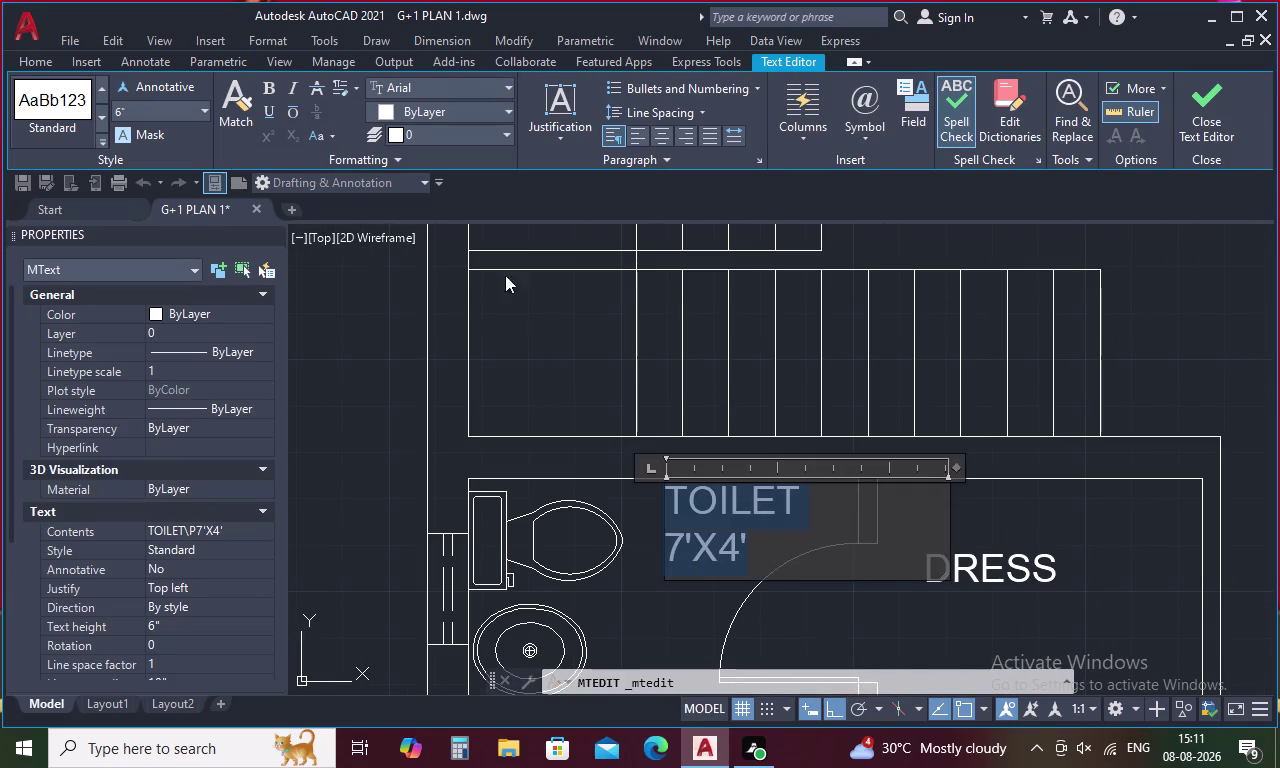
click(130, 109)
key(BackSpace)
key(8)
key(Return)
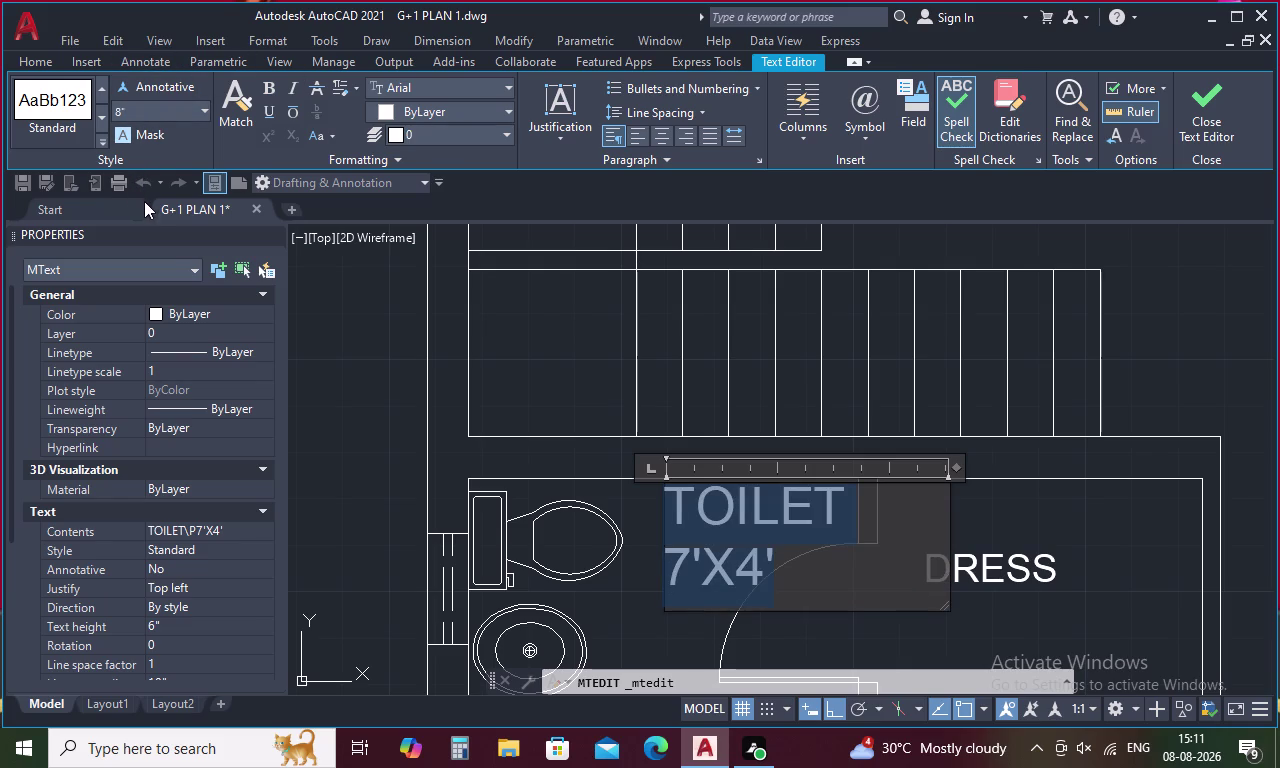
click(909, 652)
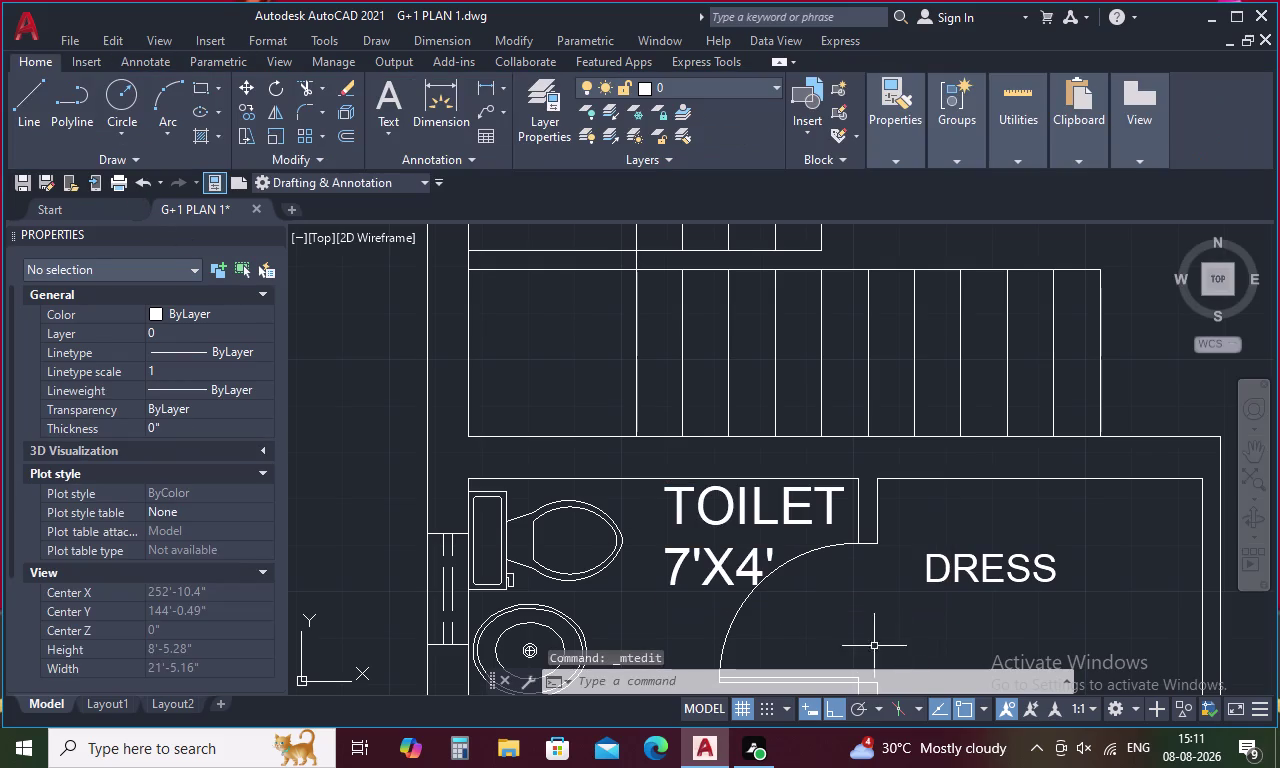
Enlarge the WIDE PASSAGE label to 8-inch text.
scroll(down, 3)
middle_drag(834, 610, 596, 392)
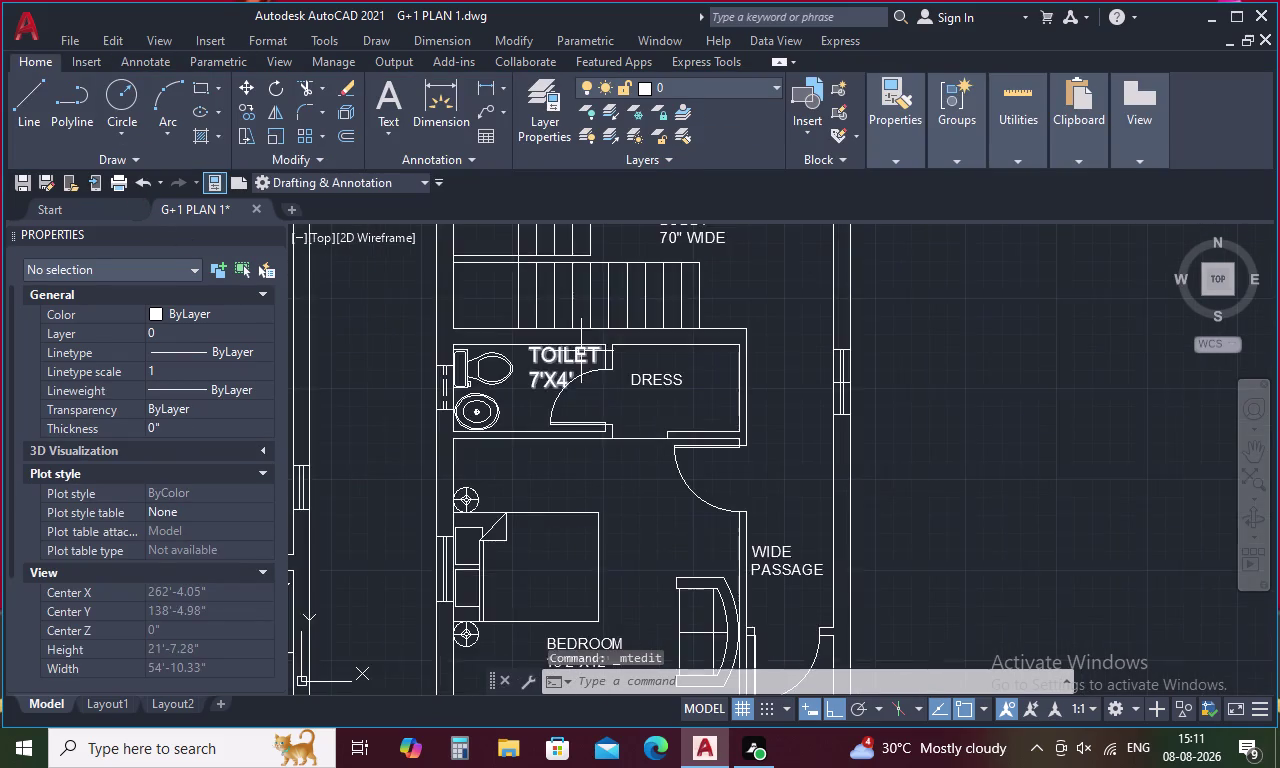
scroll(down, 3)
double_click(708, 487)
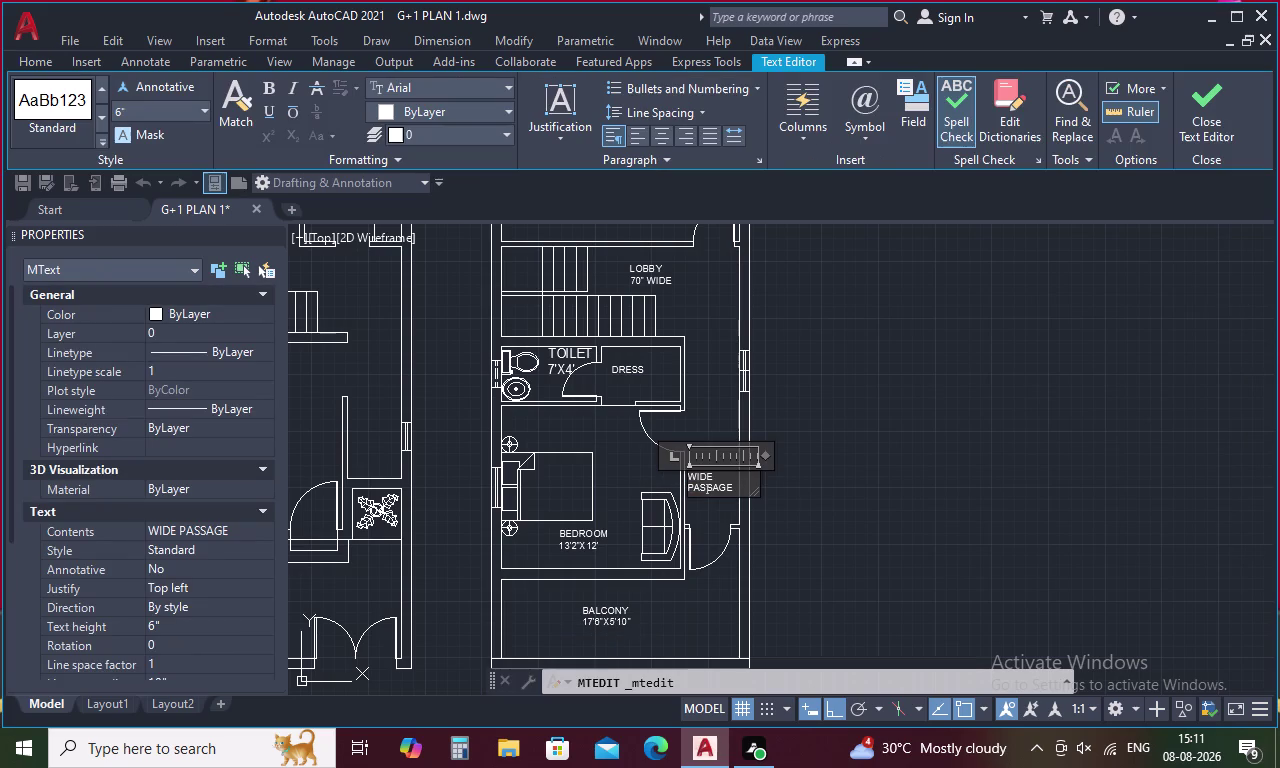
drag(736, 491, 625, 415)
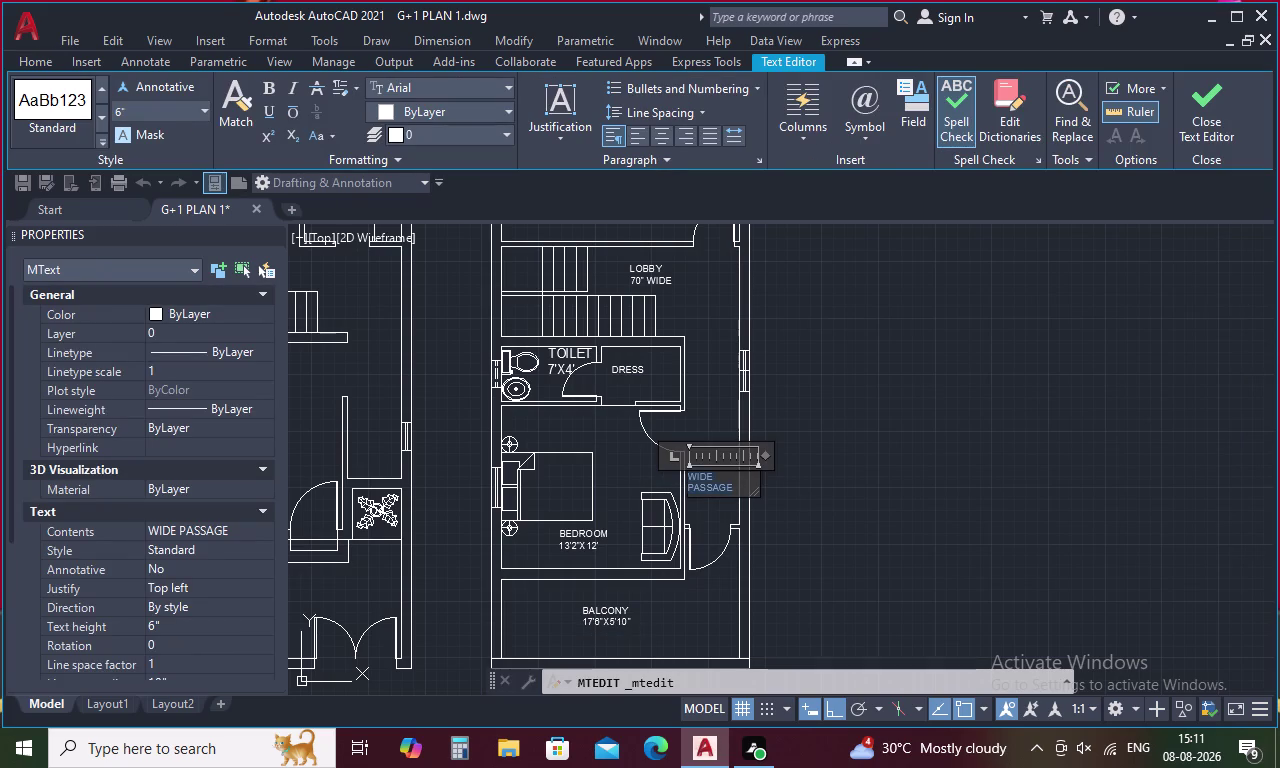
click(205, 111)
click(175, 133)
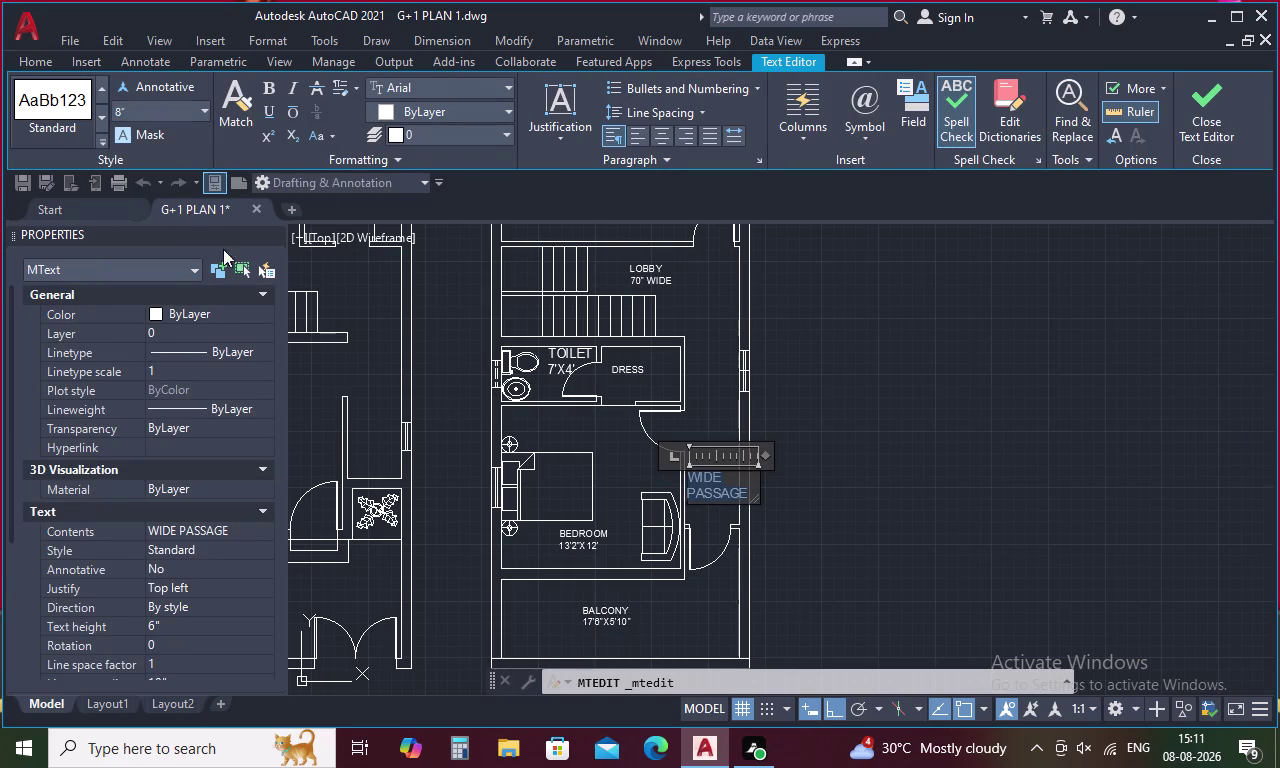
click(840, 479)
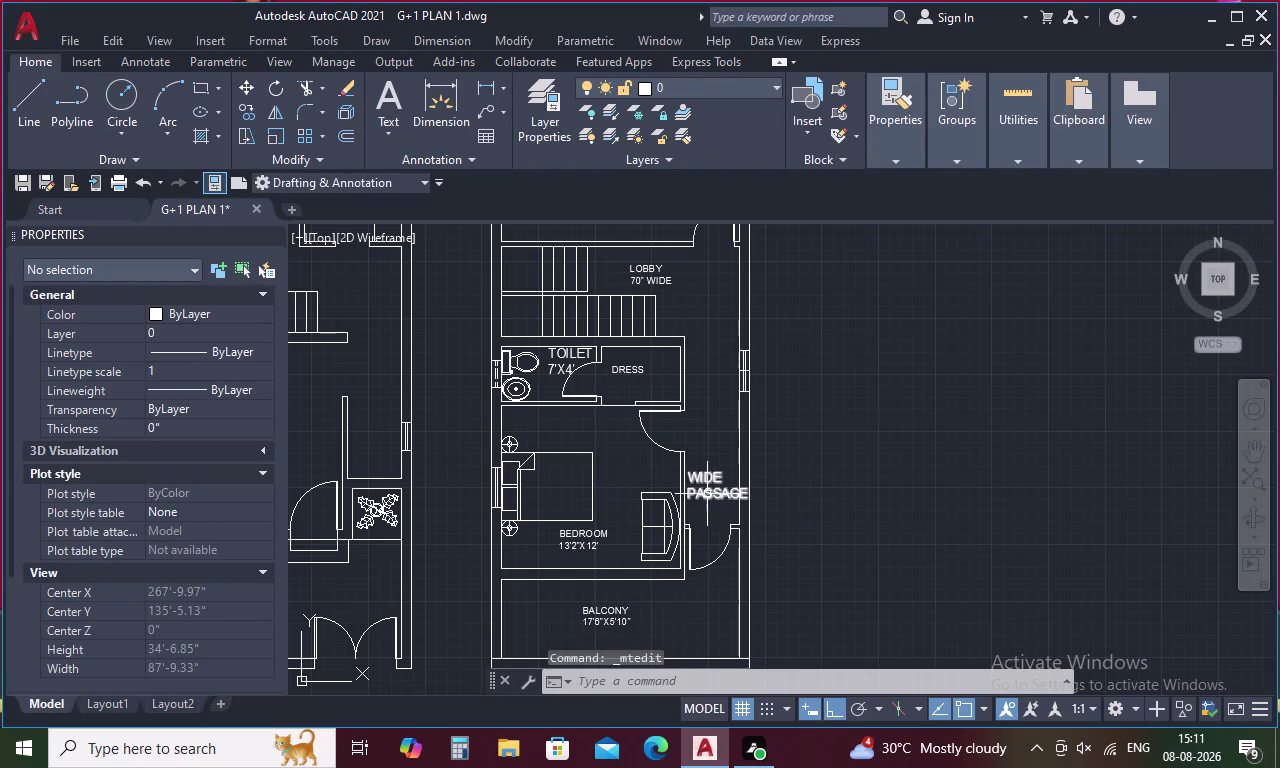
Change the WIDE PASSAGE label's text height to 7 inches.
double_click(707, 494)
drag(746, 495, 693, 497)
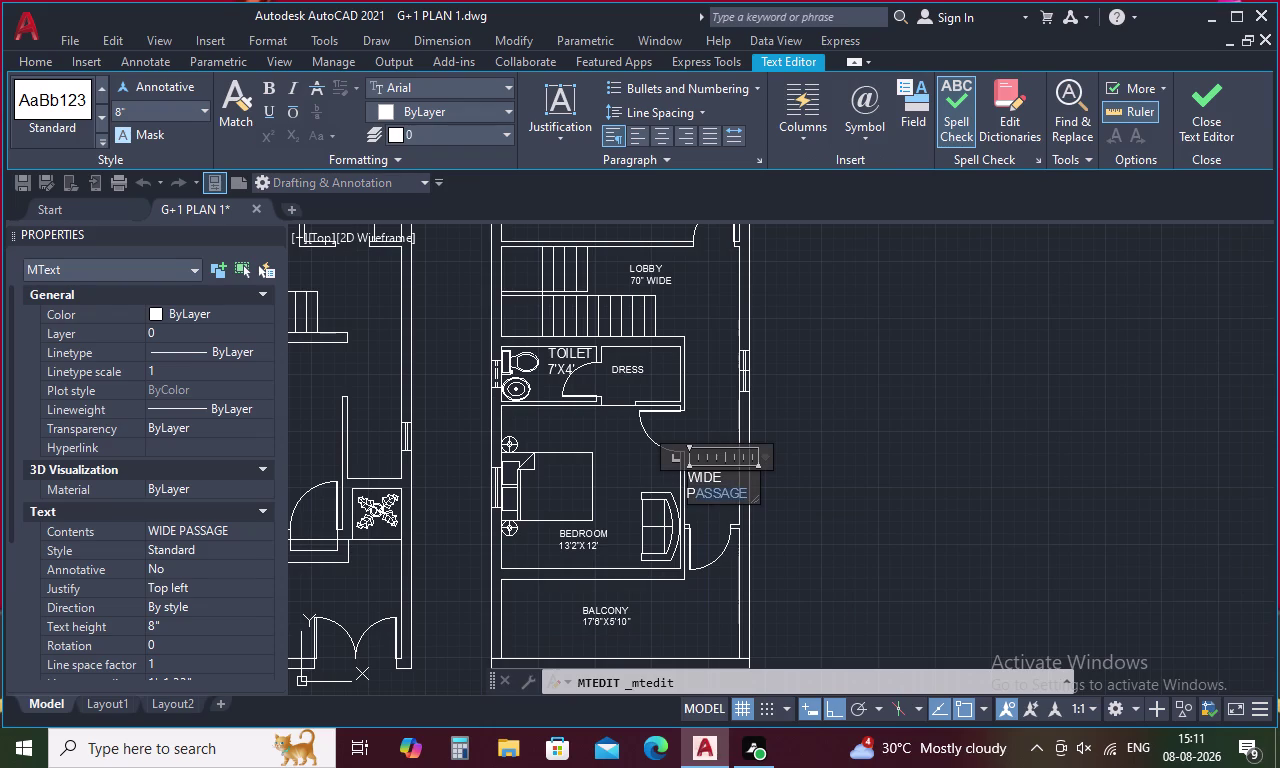
drag(693, 497, 649, 423)
click(141, 108)
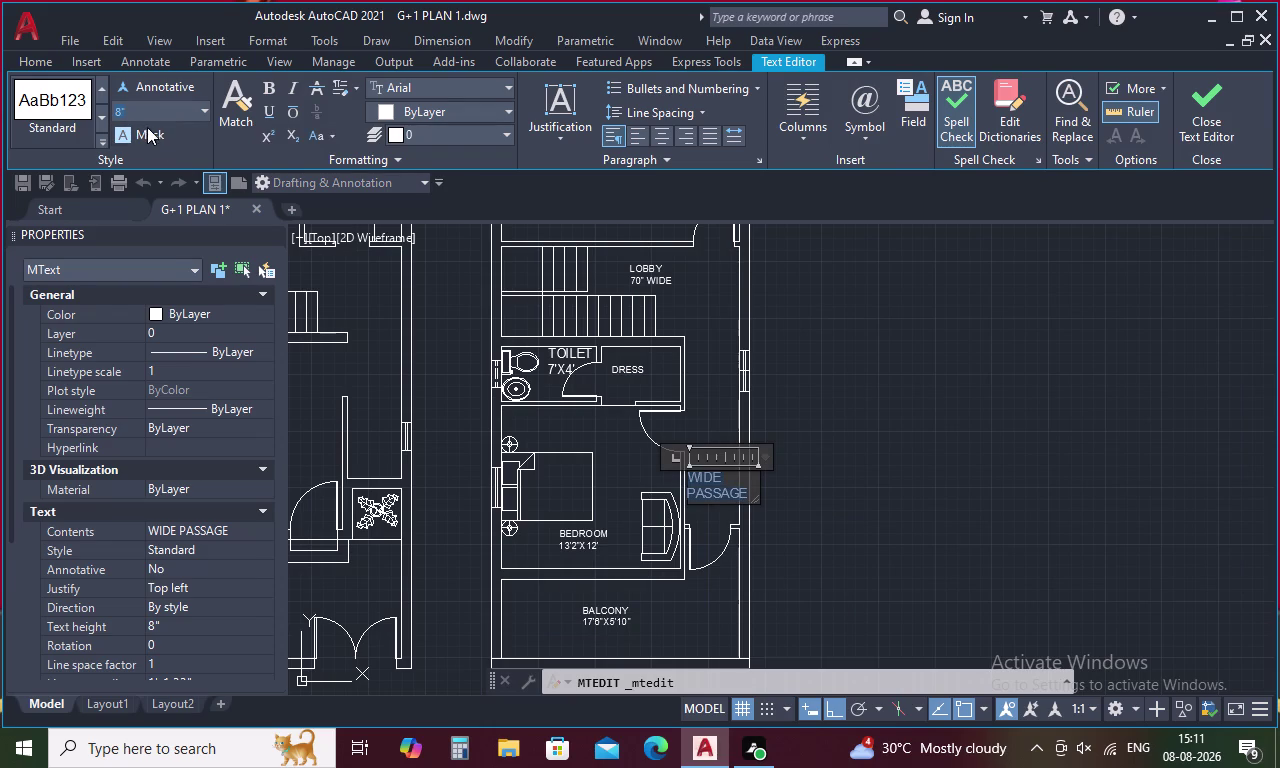
key(BackSpace)
key(7)
key(Return)
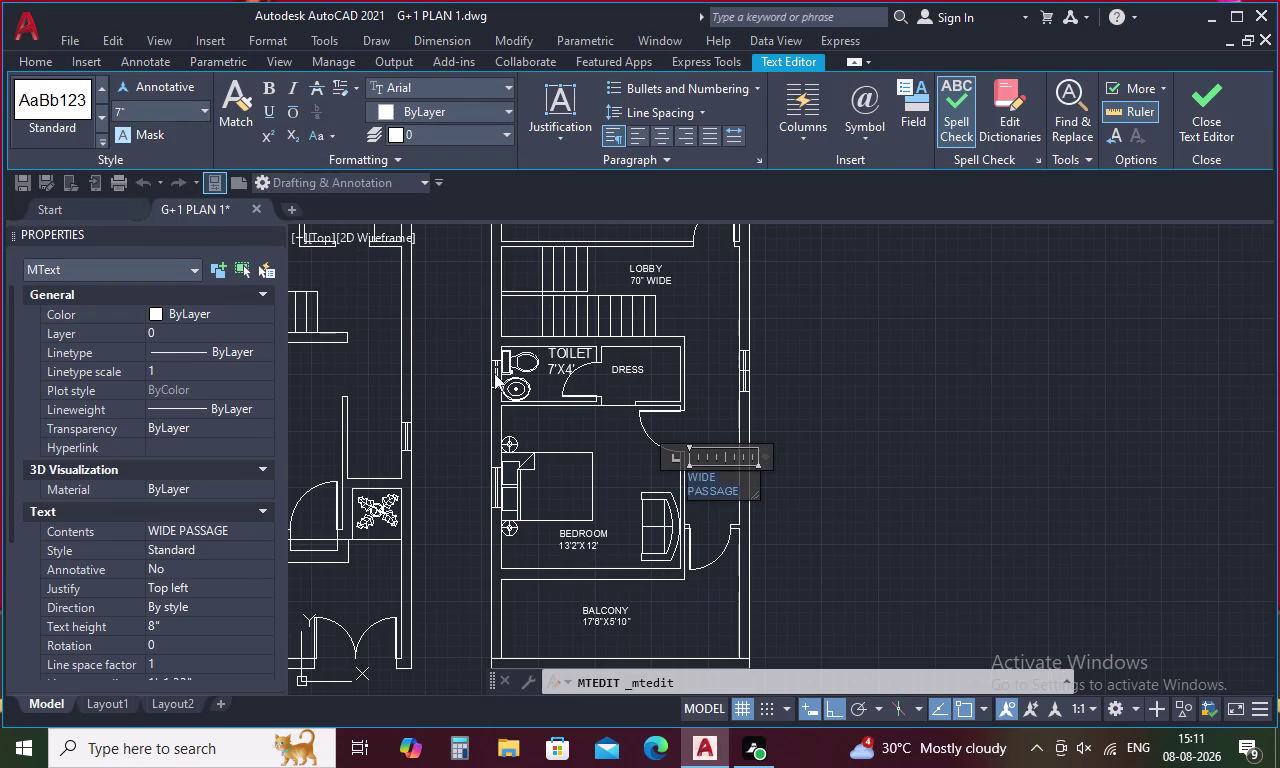
click(599, 443)
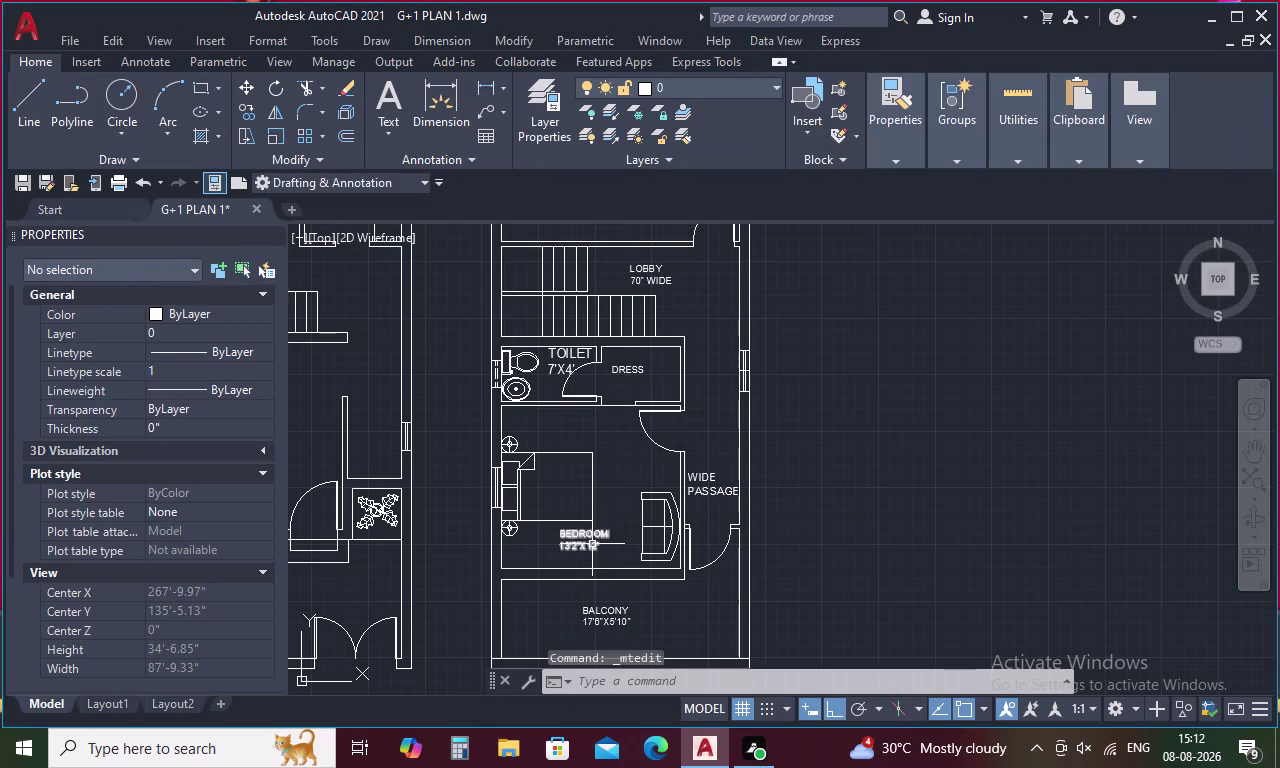
Set the BEDROOM label to 8-inch text height.
double_click(591, 544)
click(621, 550)
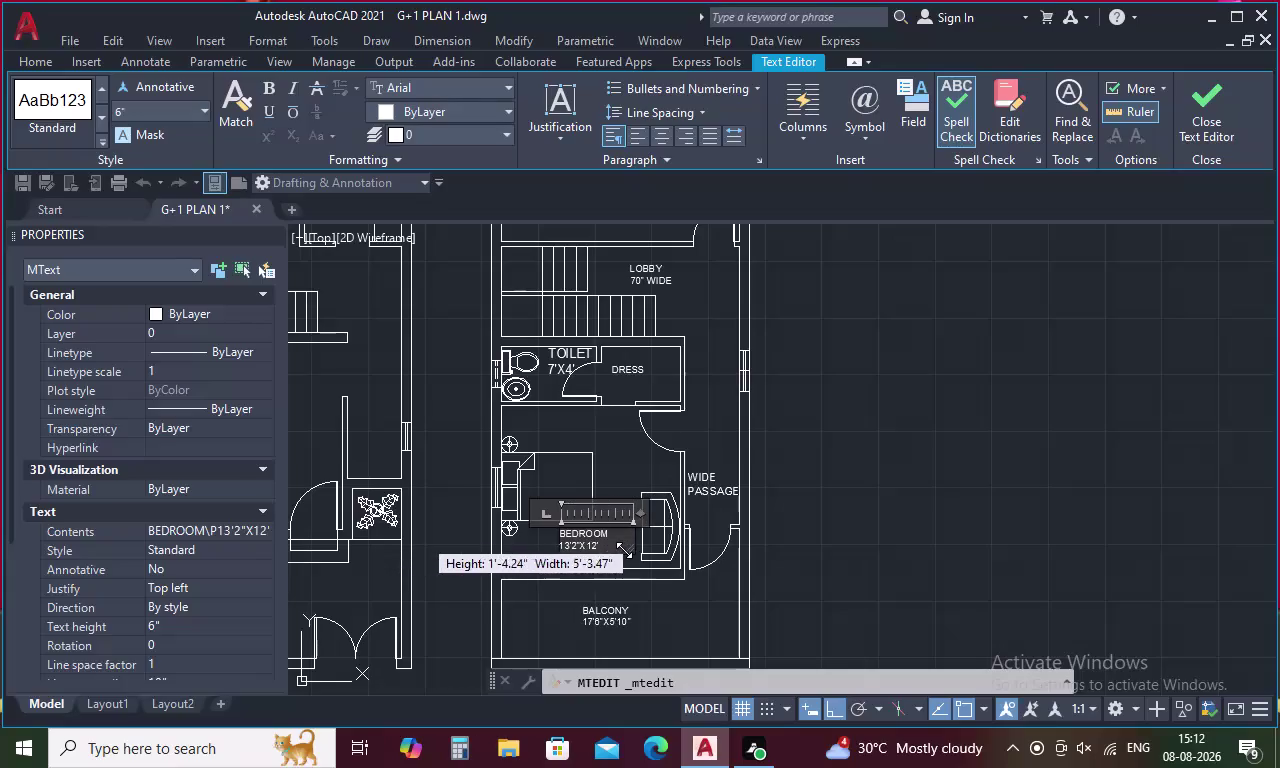
drag(600, 545, 505, 474)
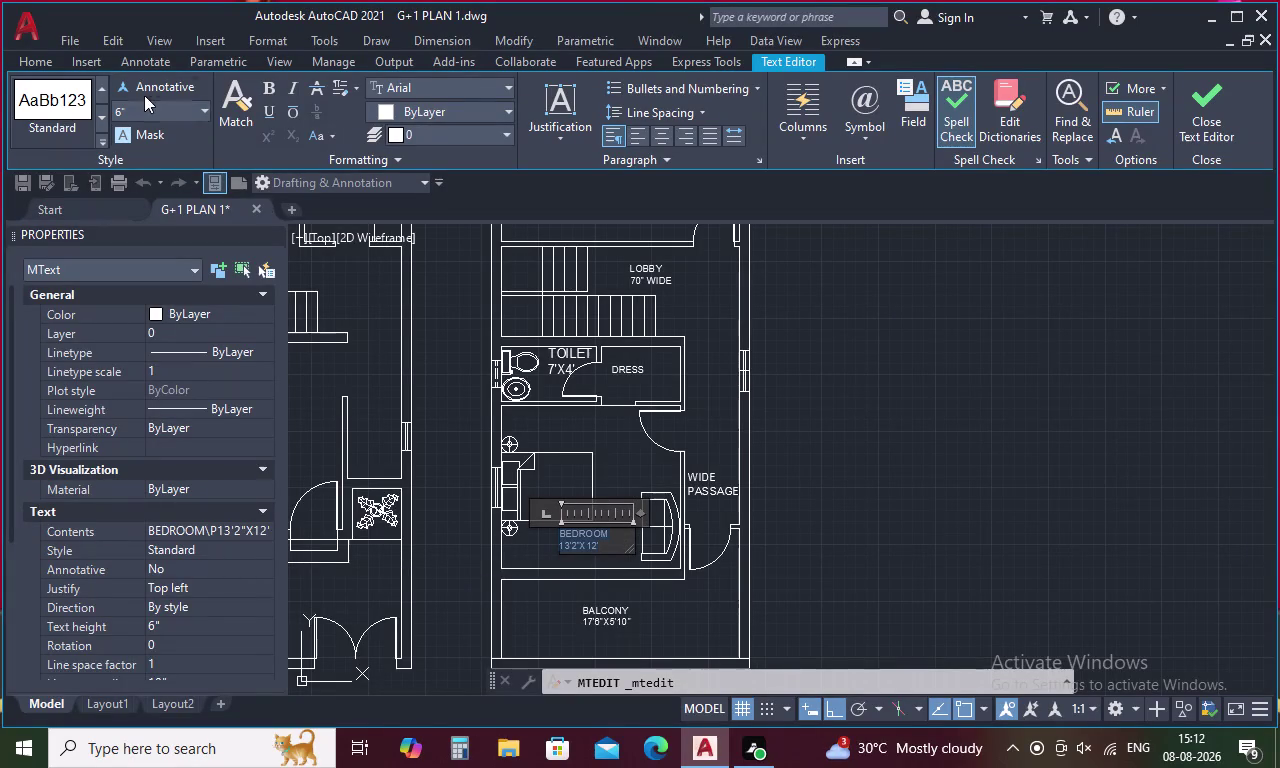
click(144, 95)
click(146, 104)
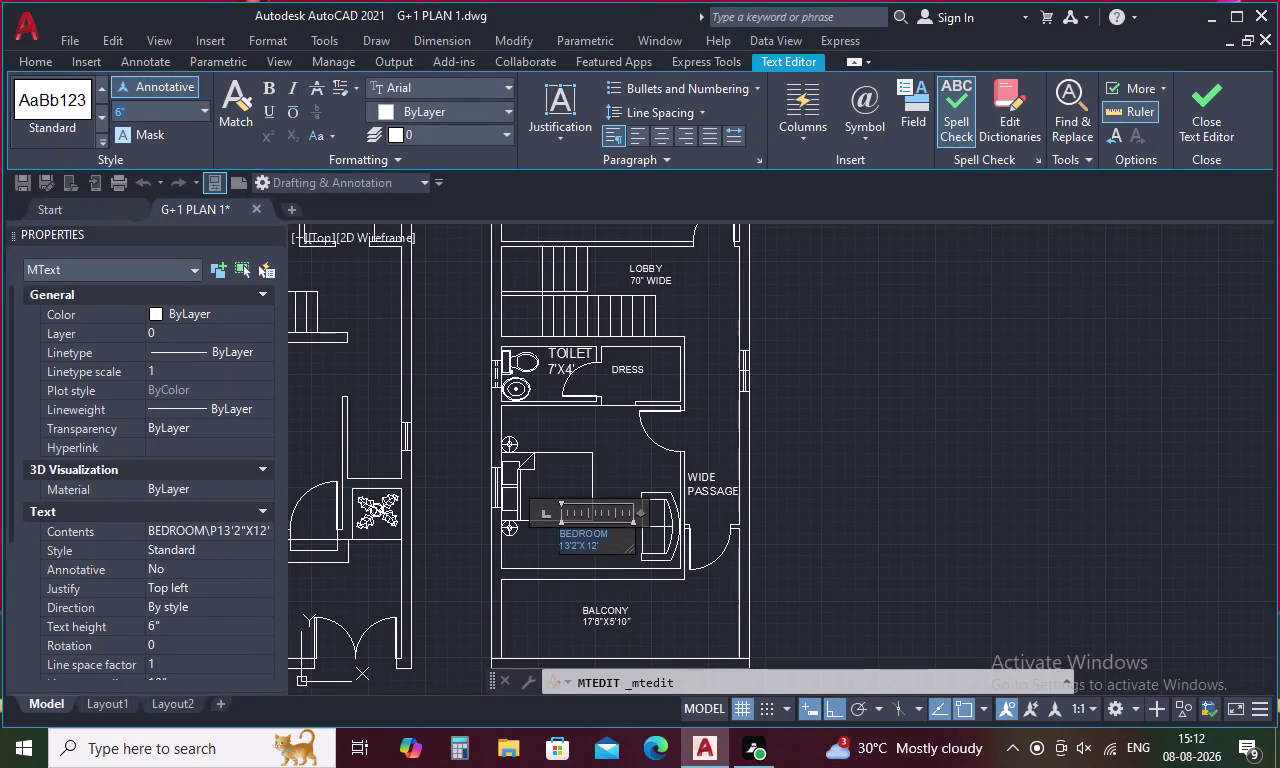
click(208, 111)
click(169, 157)
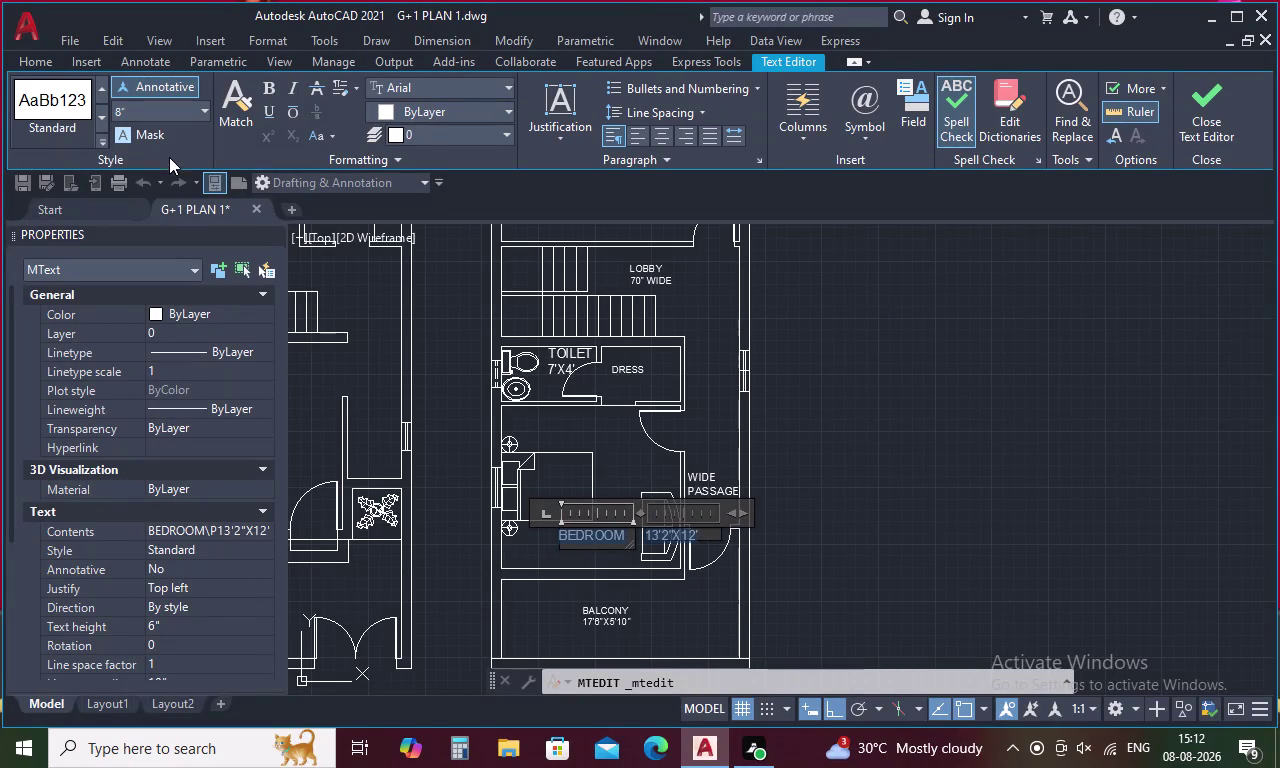
click(906, 421)
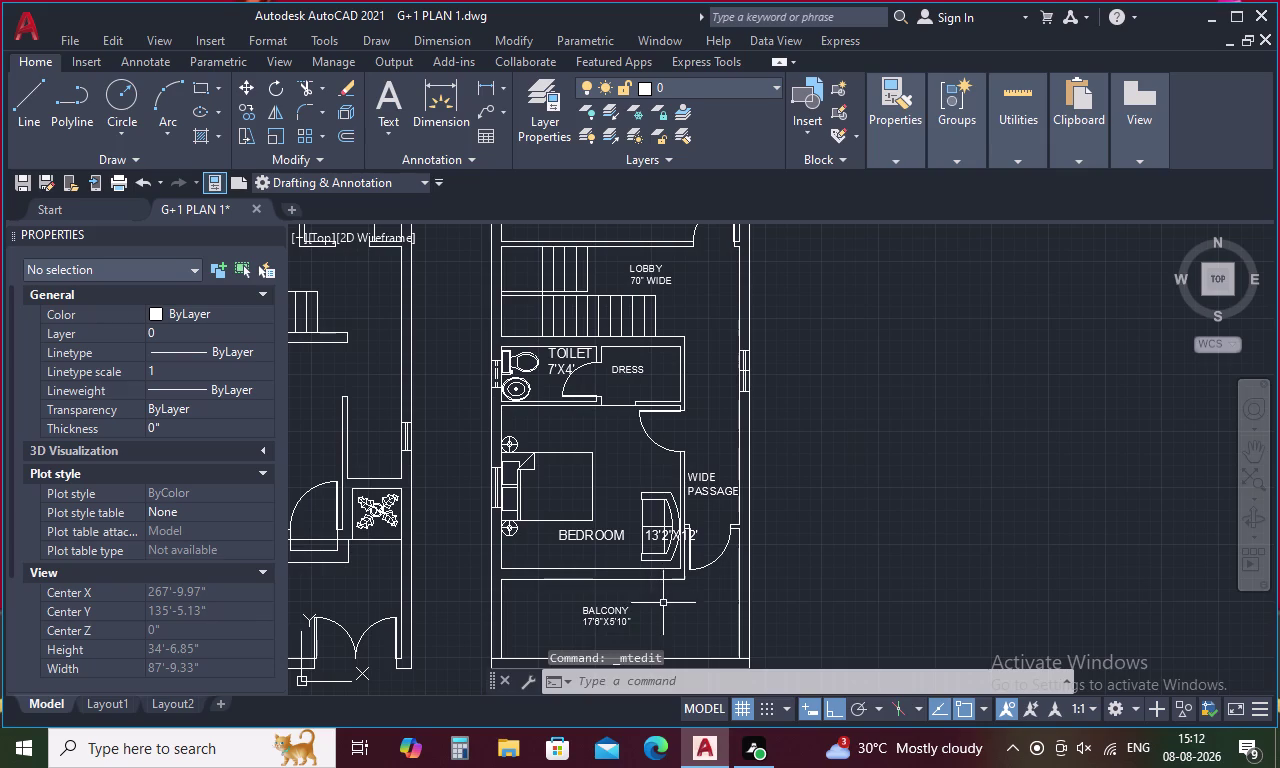
Enlarge the BALCONY label to 8-inch text.
drag(663, 611, 563, 620)
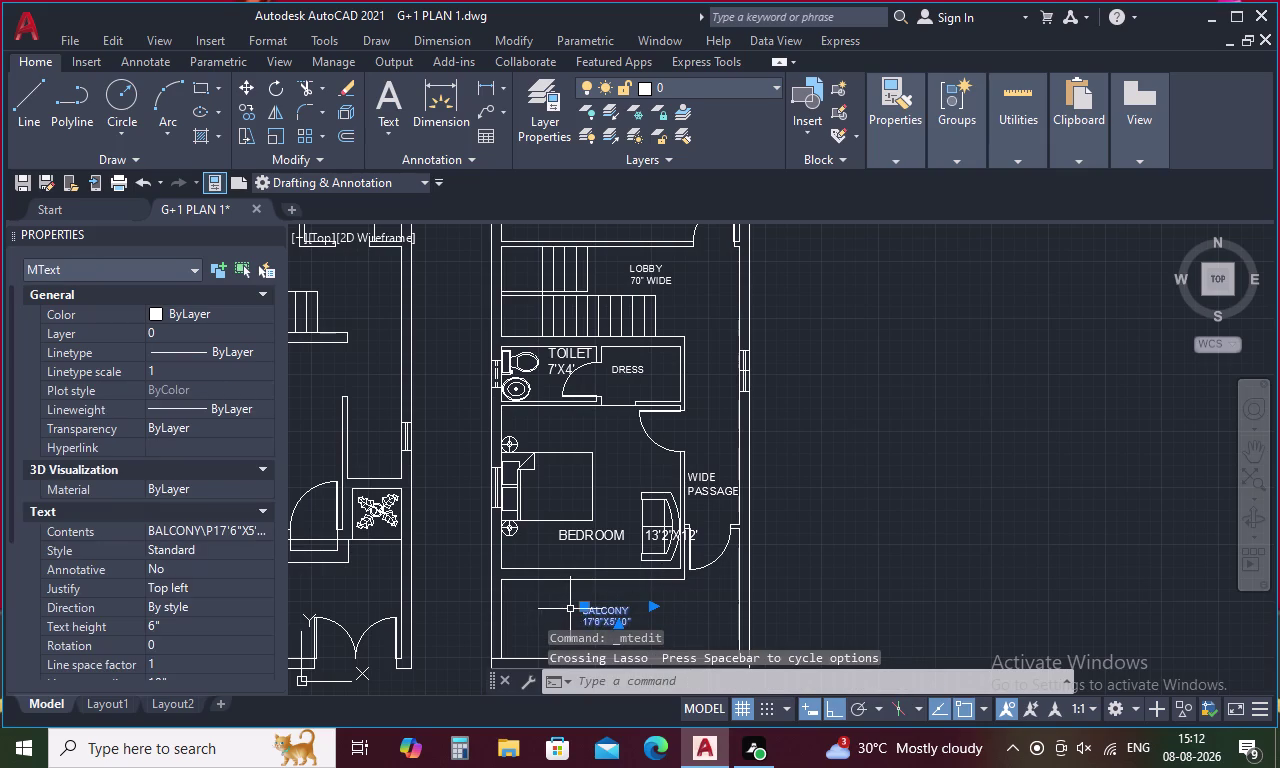
key(Escape)
double_click(591, 616)
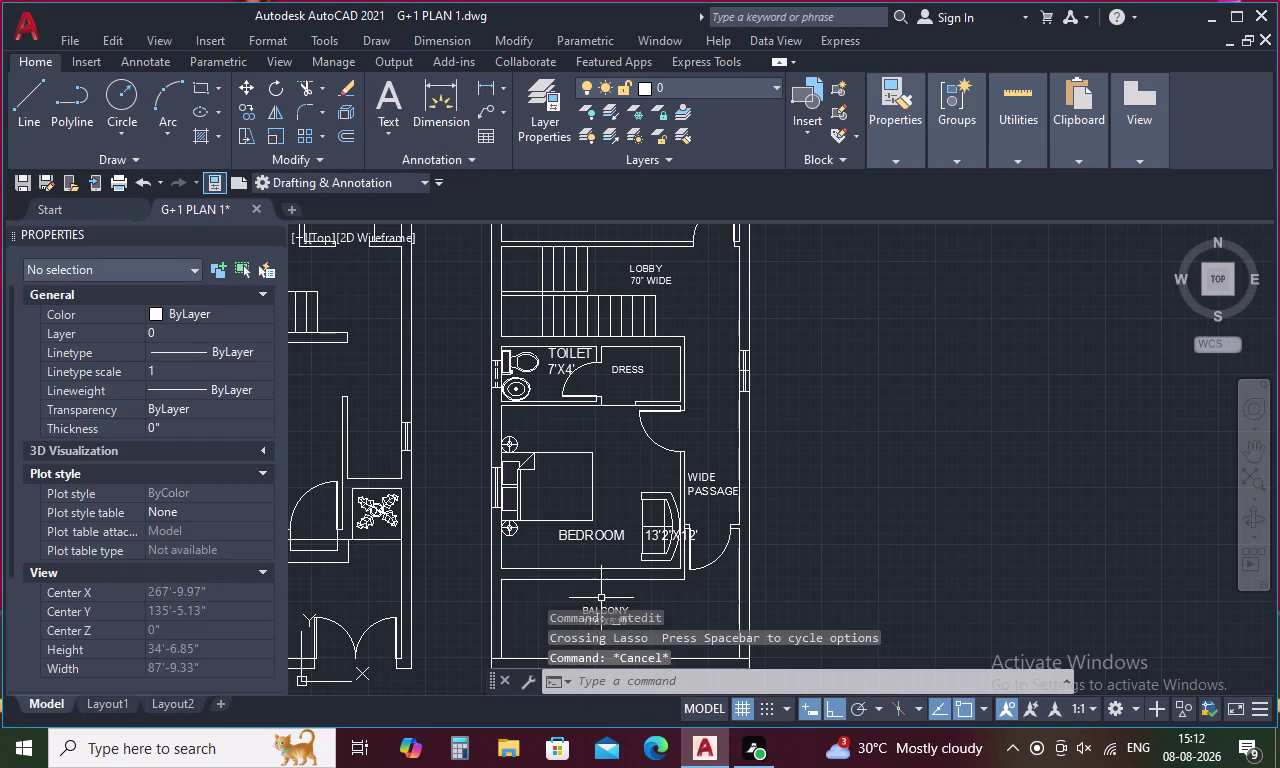
middle_drag(603, 598, 597, 518)
key(Escape)
double_click(600, 543)
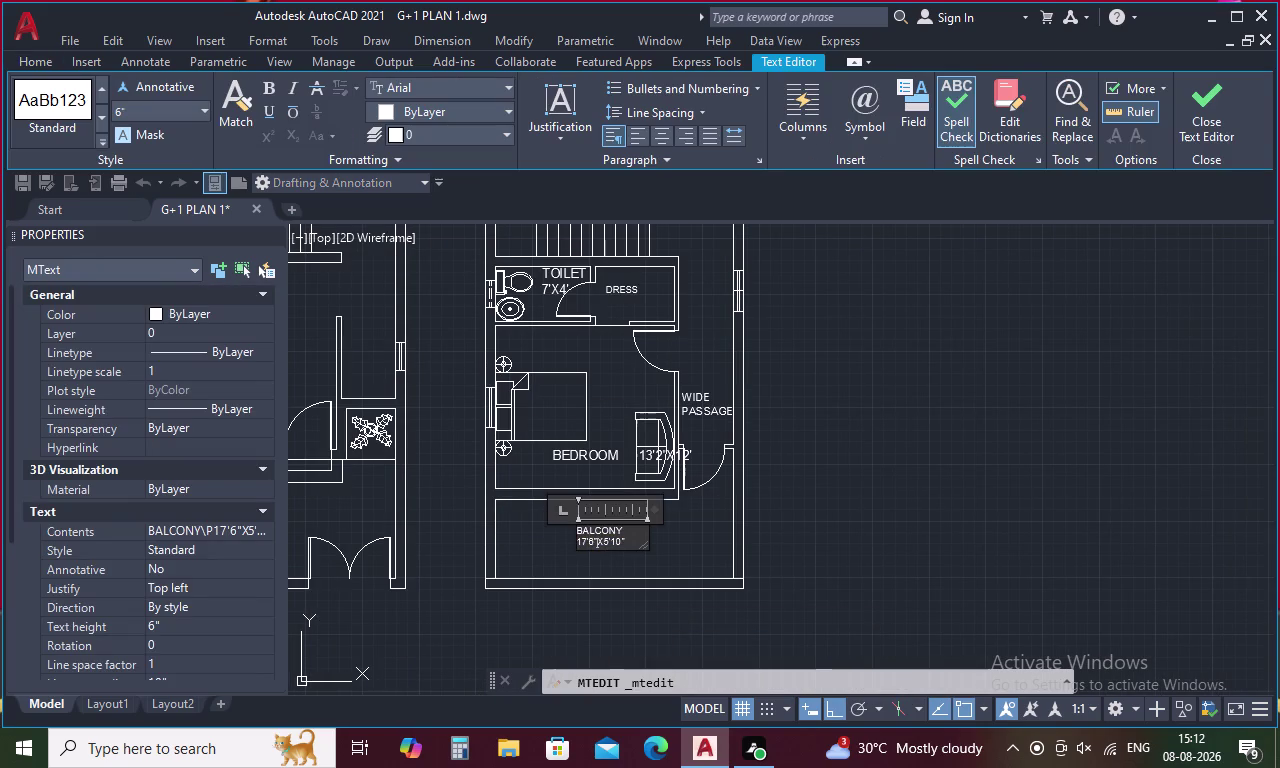
drag(624, 545, 522, 478)
click(168, 108)
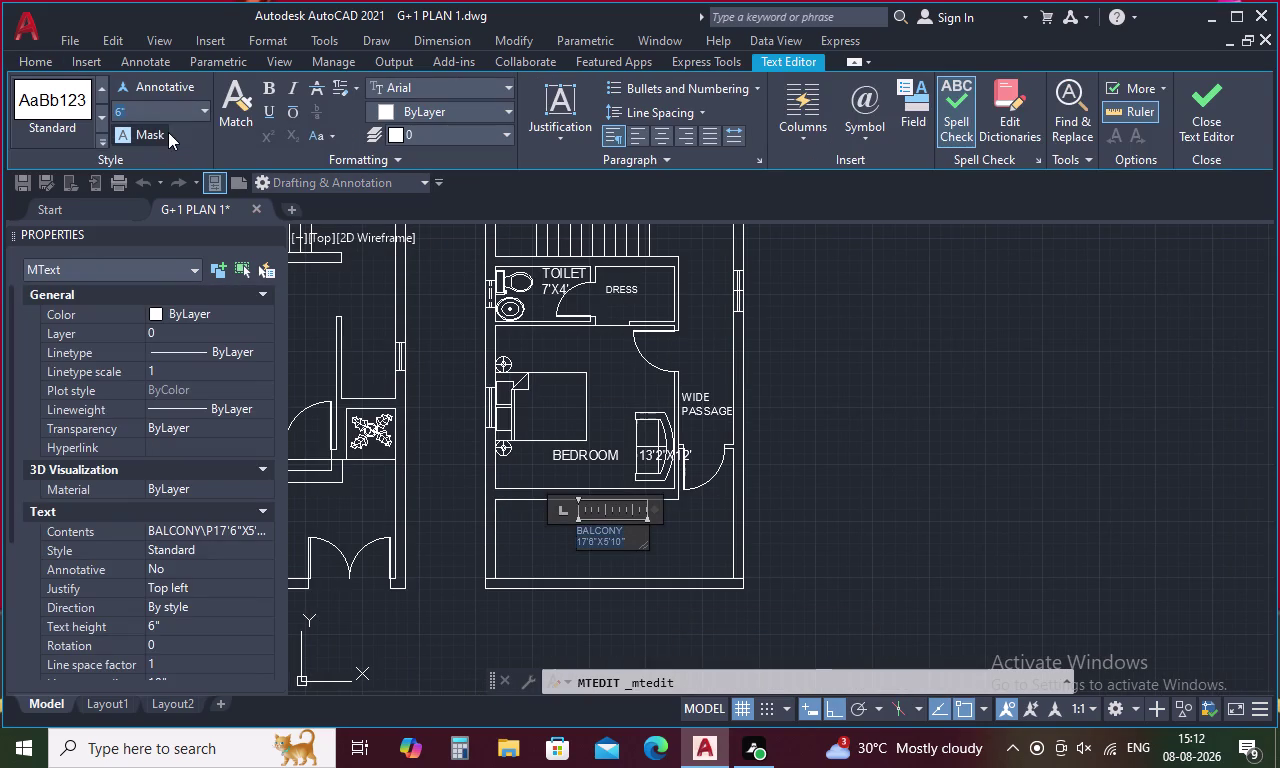
click(191, 107)
click(205, 110)
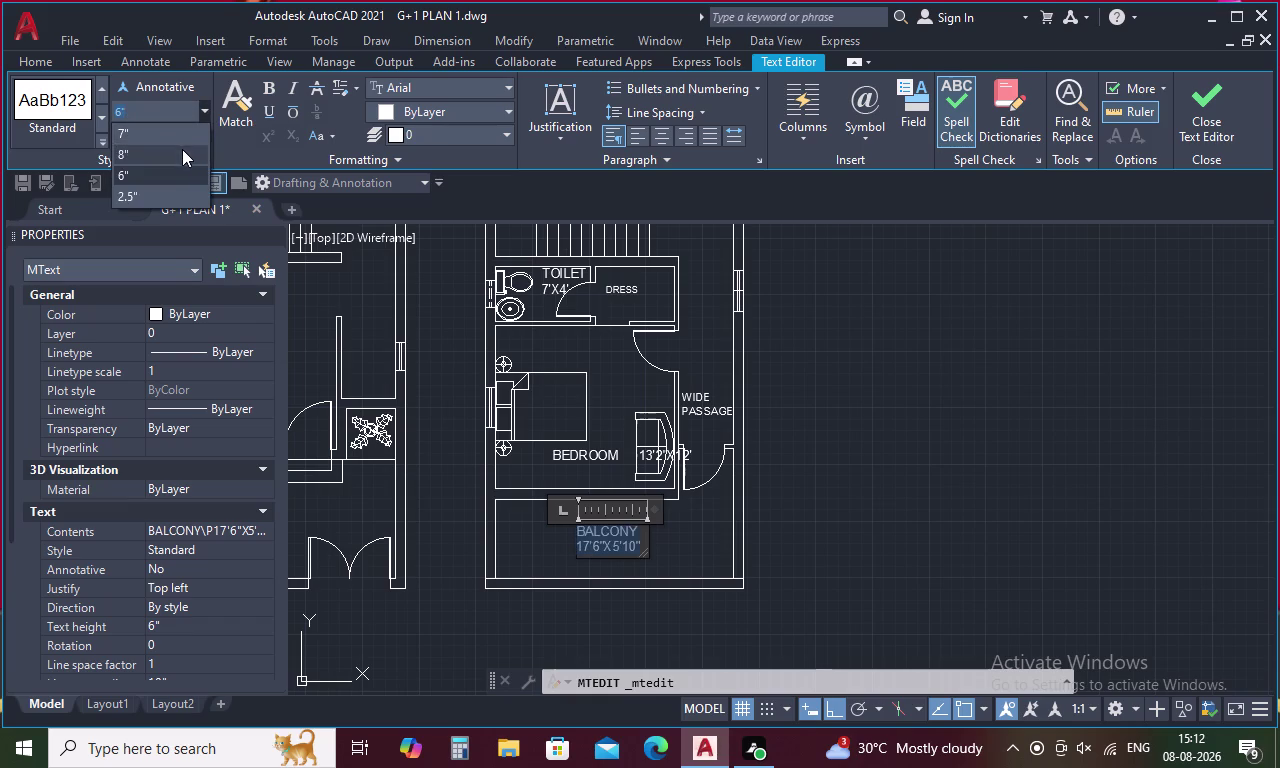
click(182, 149)
click(836, 341)
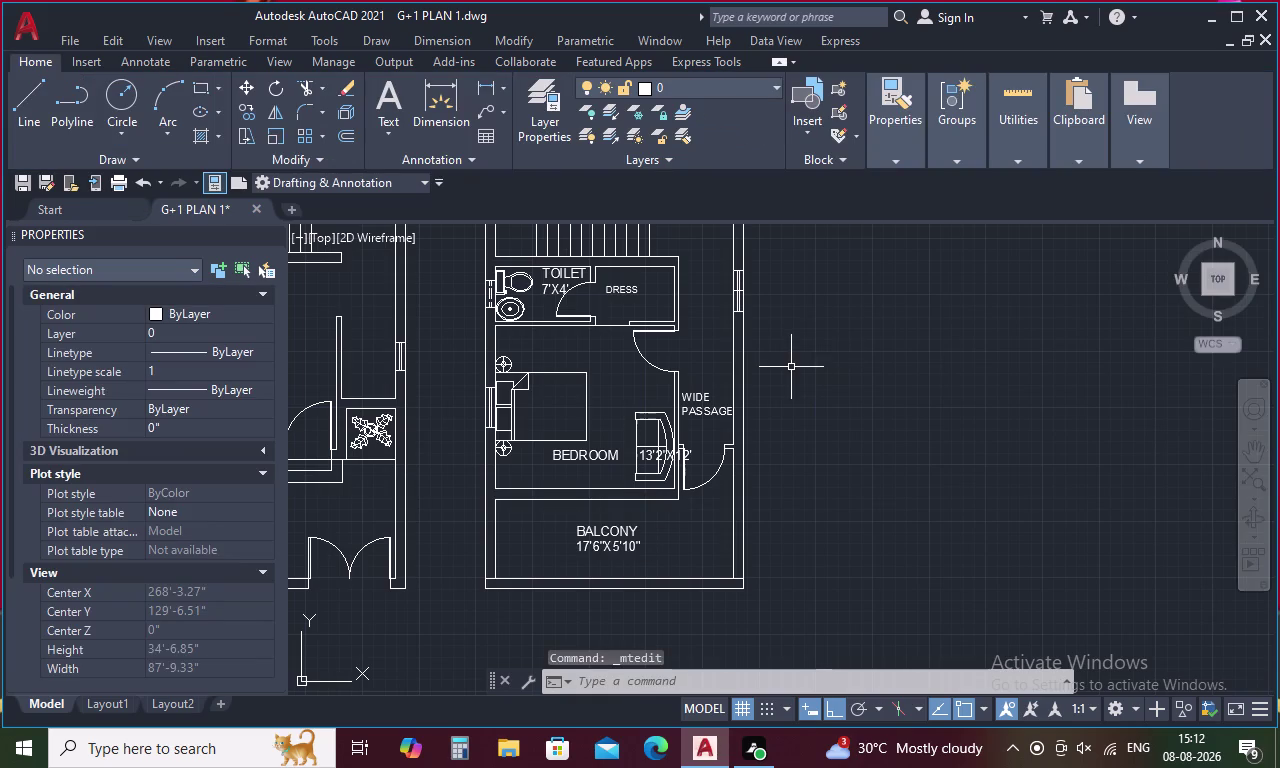
Enlarge the DRESS label to 8-inch text.
scroll(down, 3)
scroll(up, 3)
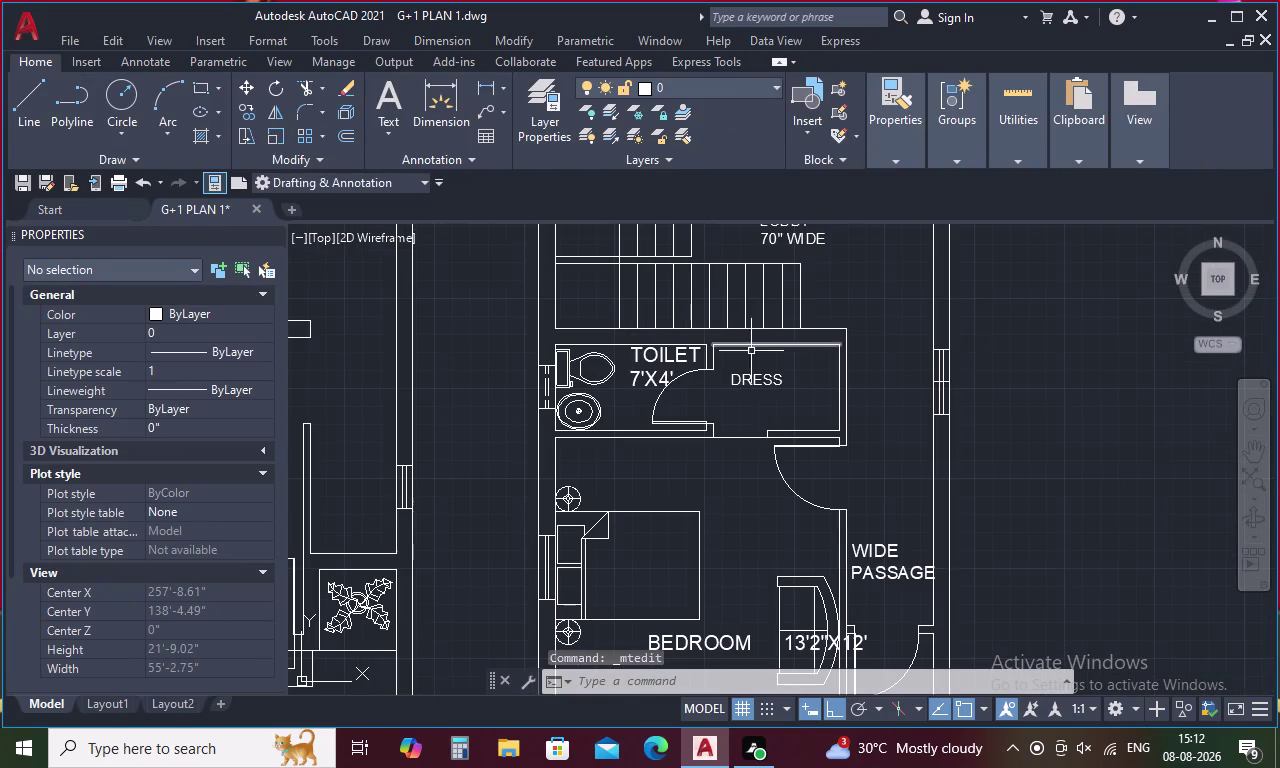
click(765, 382)
click(765, 382)
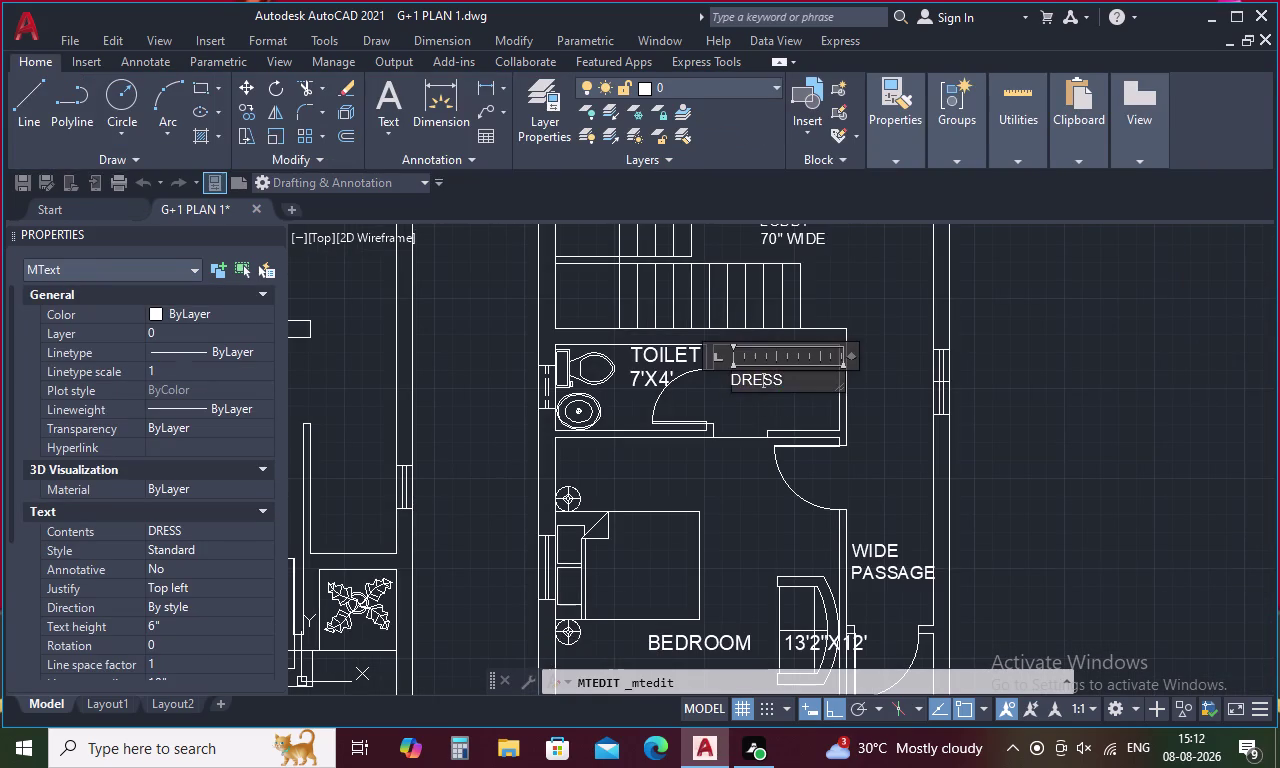
drag(787, 378, 661, 365)
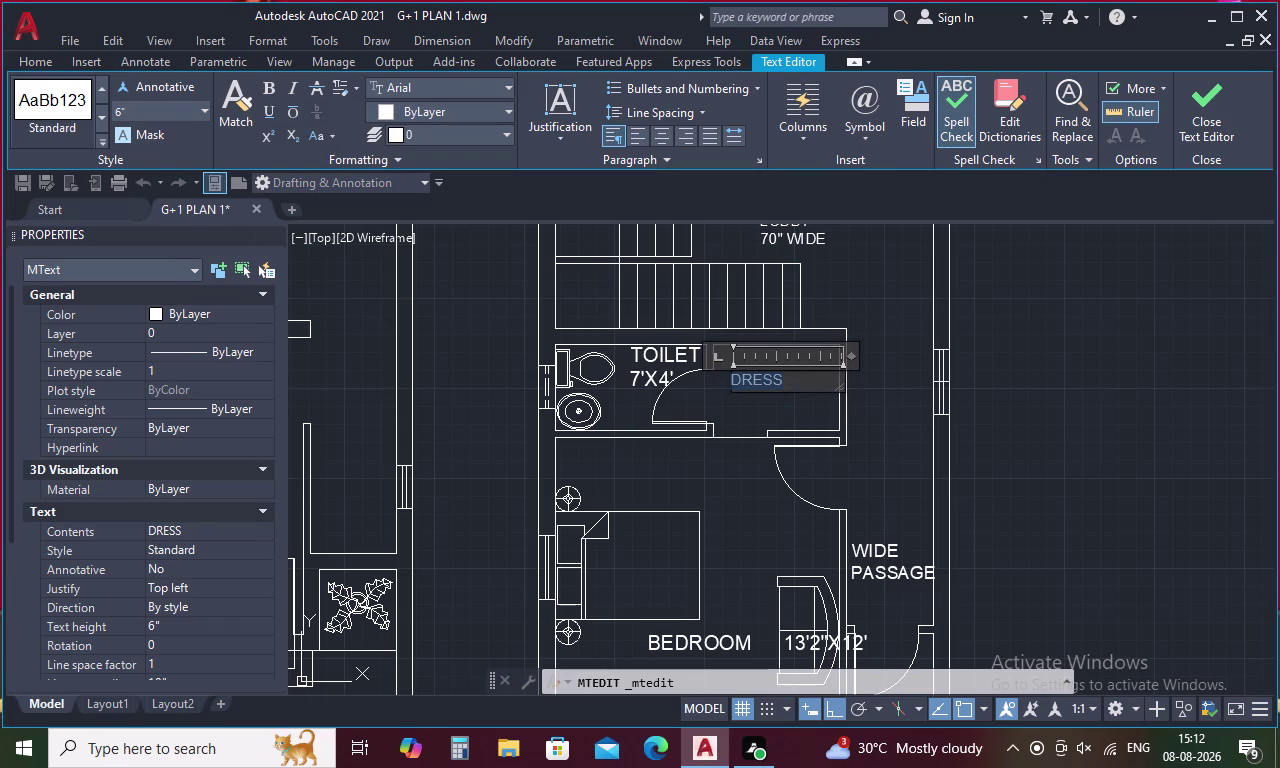
click(206, 111)
click(180, 158)
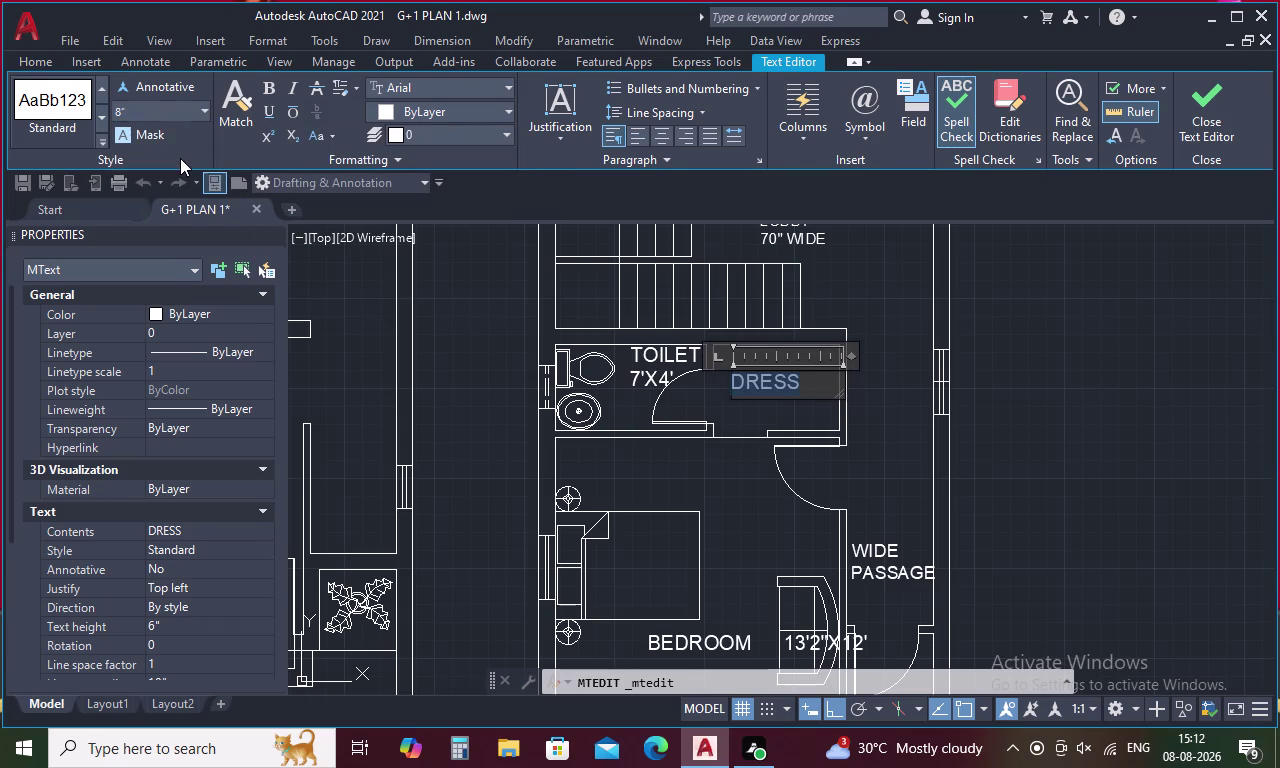
click(874, 425)
scroll(down, 3)
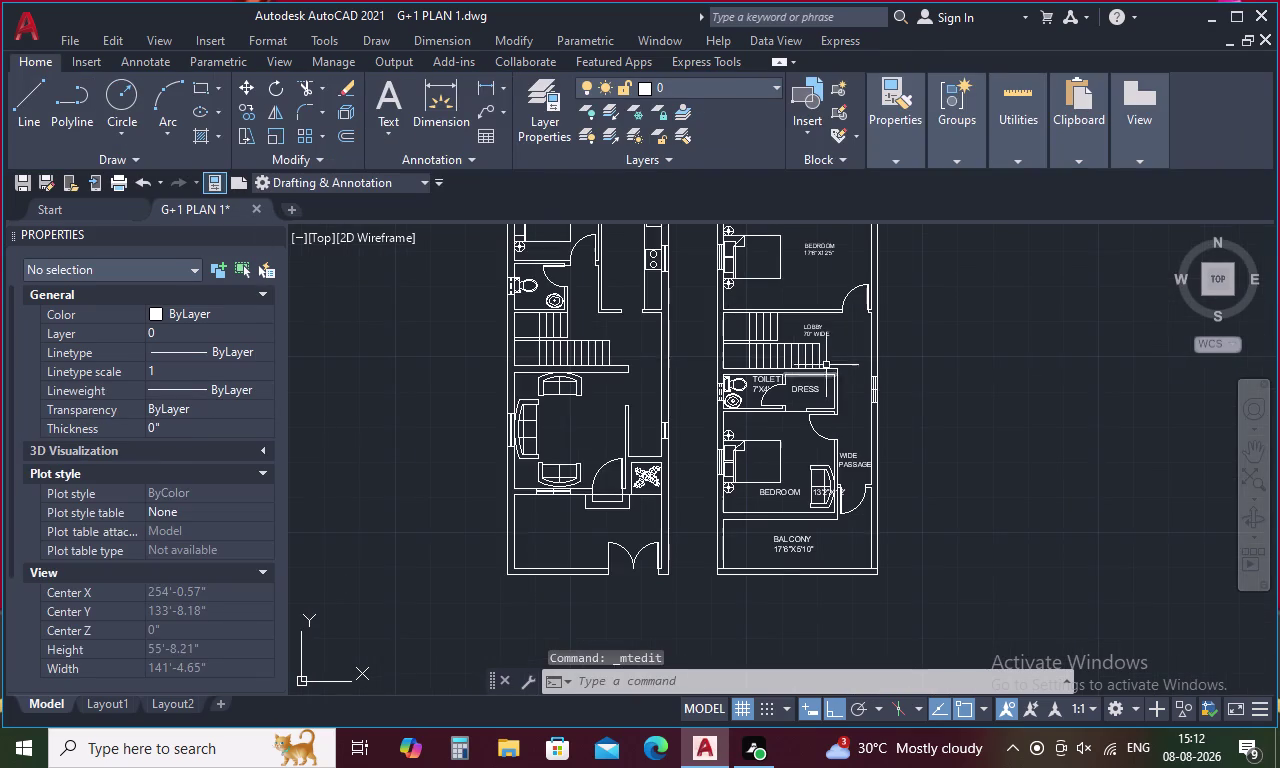
Set the LOBBY 70" WIDE label to 8-inch text height.
scroll(up, 3)
double_click(811, 343)
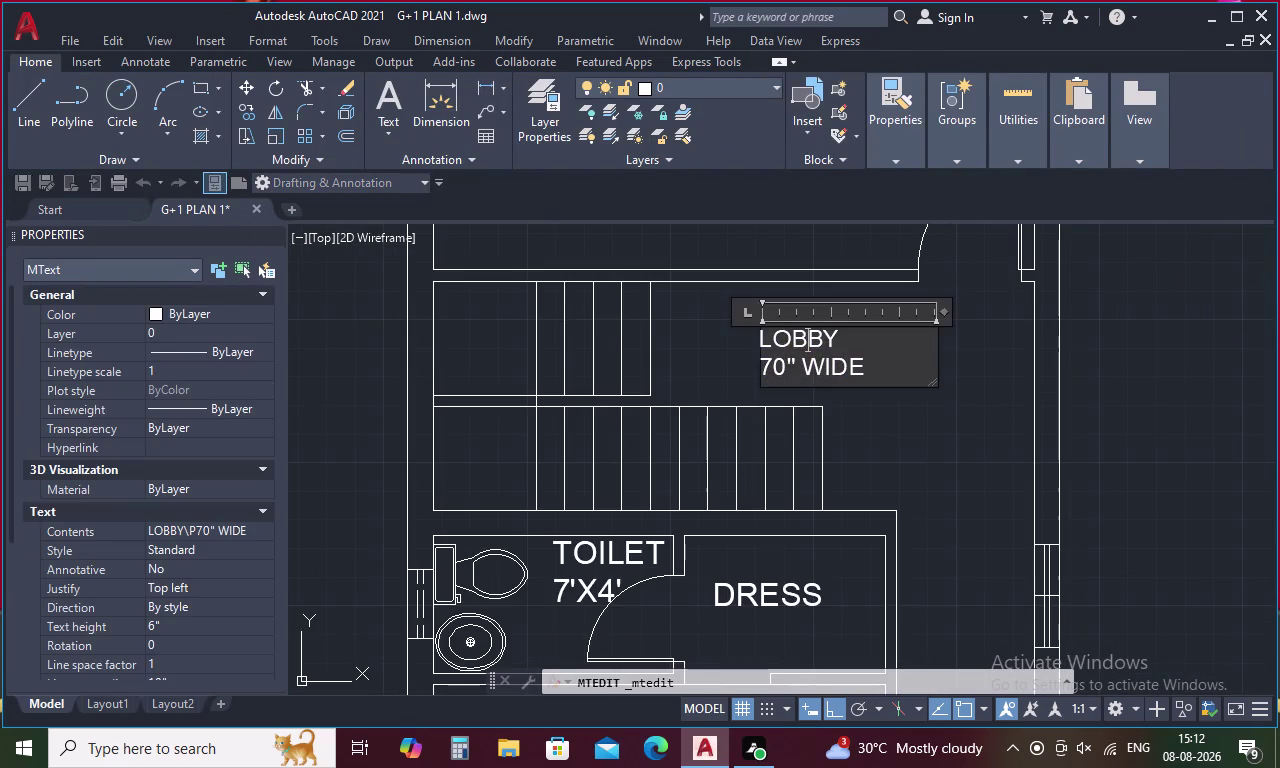
drag(890, 371, 682, 306)
click(204, 111)
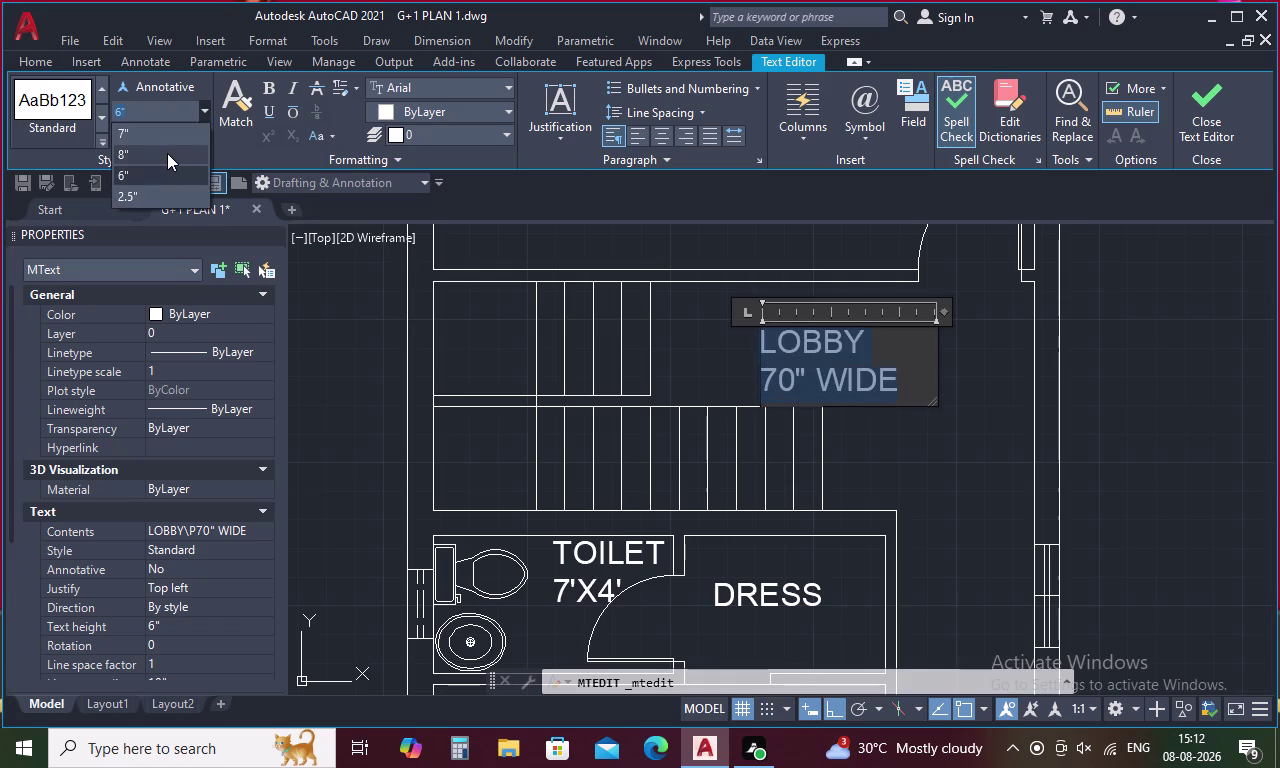
click(166, 153)
click(688, 344)
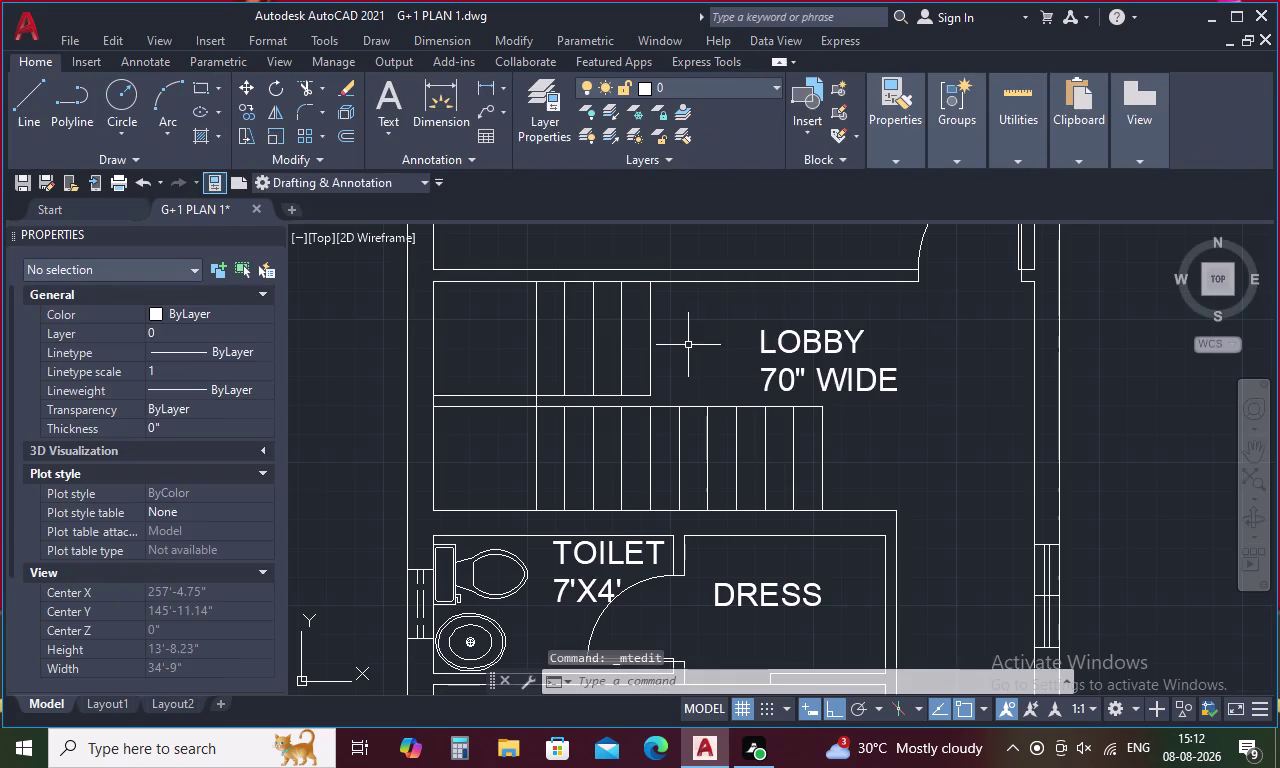
scroll(down, 3)
Set the BEDROOM 17'6"X12'5" label to 8-inch text height.
middle_drag(712, 301, 686, 417)
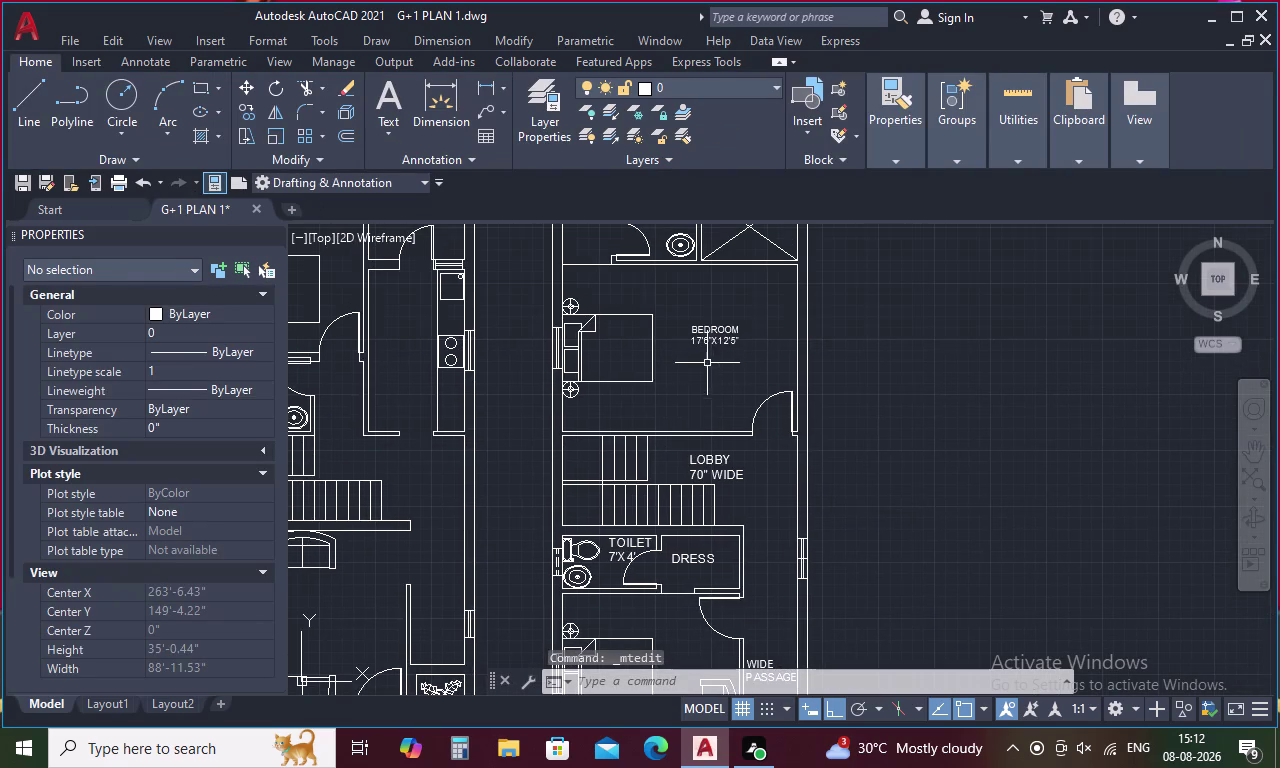
double_click(709, 340)
drag(740, 340, 633, 285)
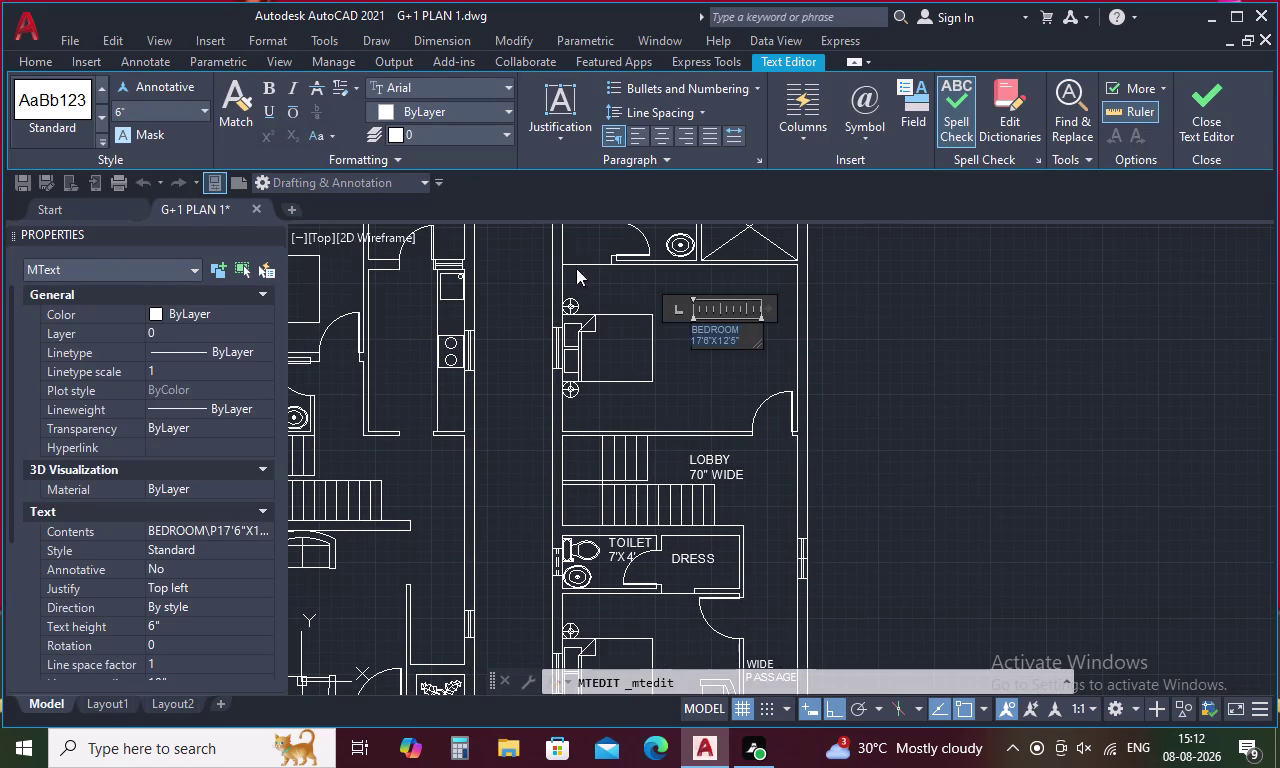
click(202, 112)
click(177, 158)
click(727, 400)
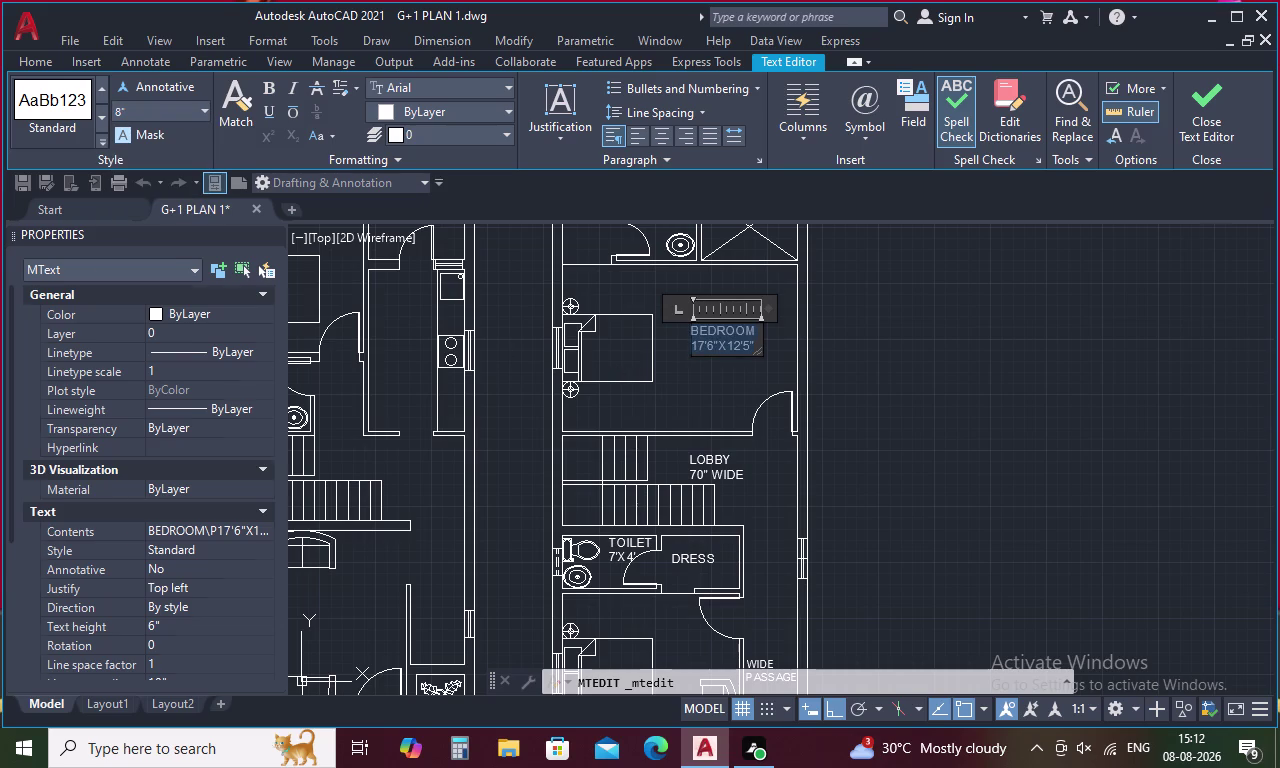
middle_drag(719, 389, 687, 503)
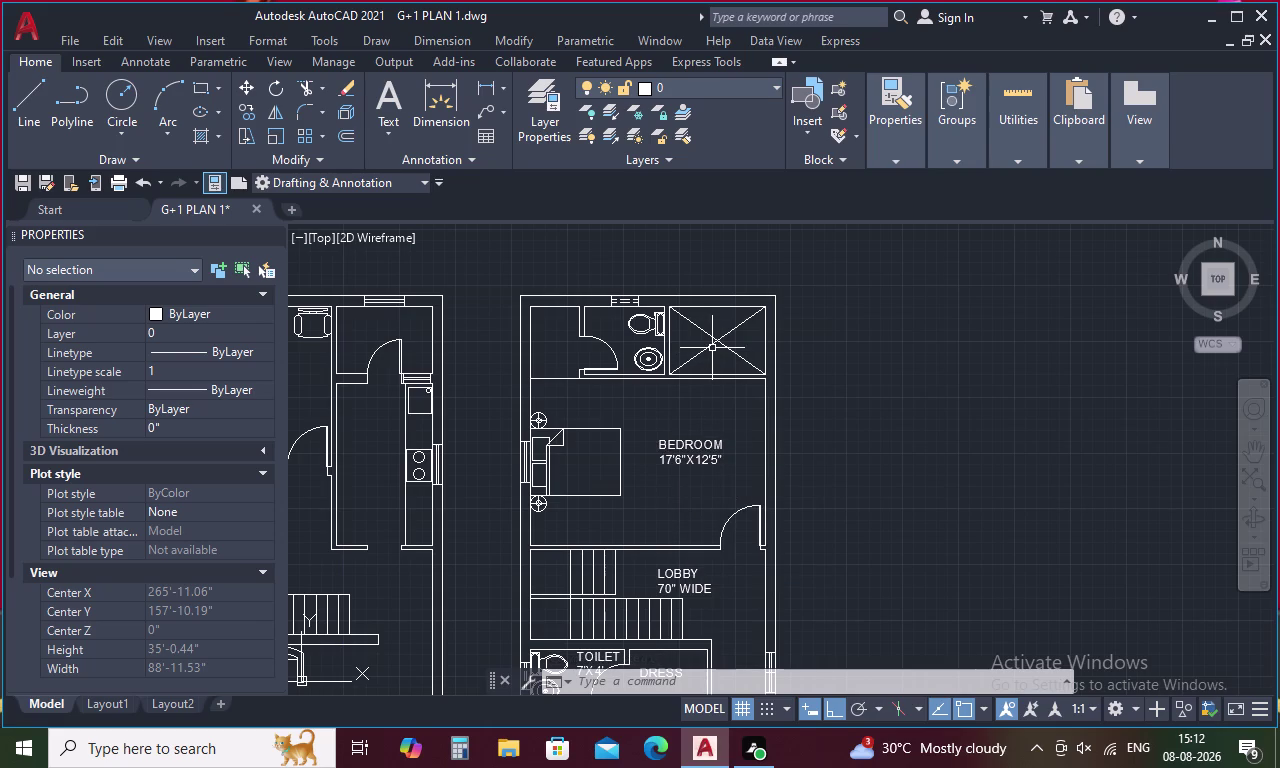
scroll(up, 3)
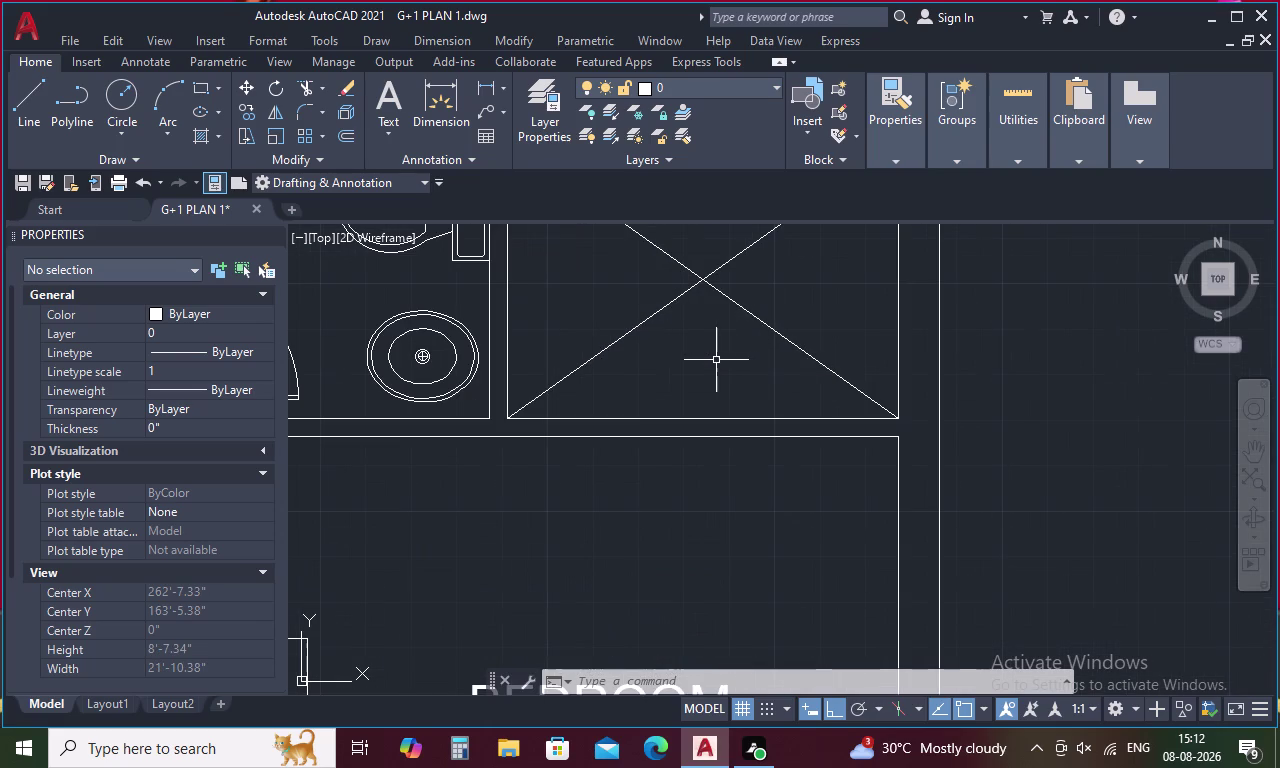
Paste the copied bedroom label into the crossed shaft box and open it for editing.
key(ctrl+v)
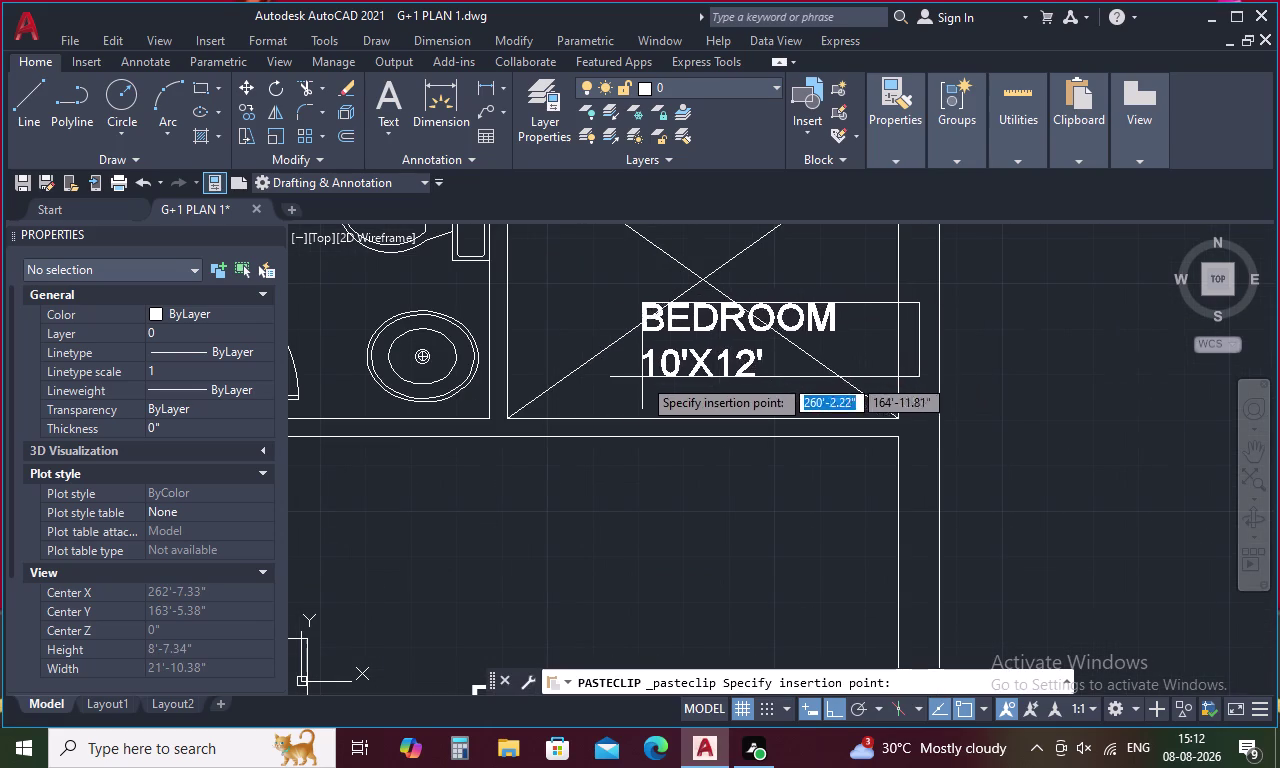
click(605, 387)
double_click(645, 372)
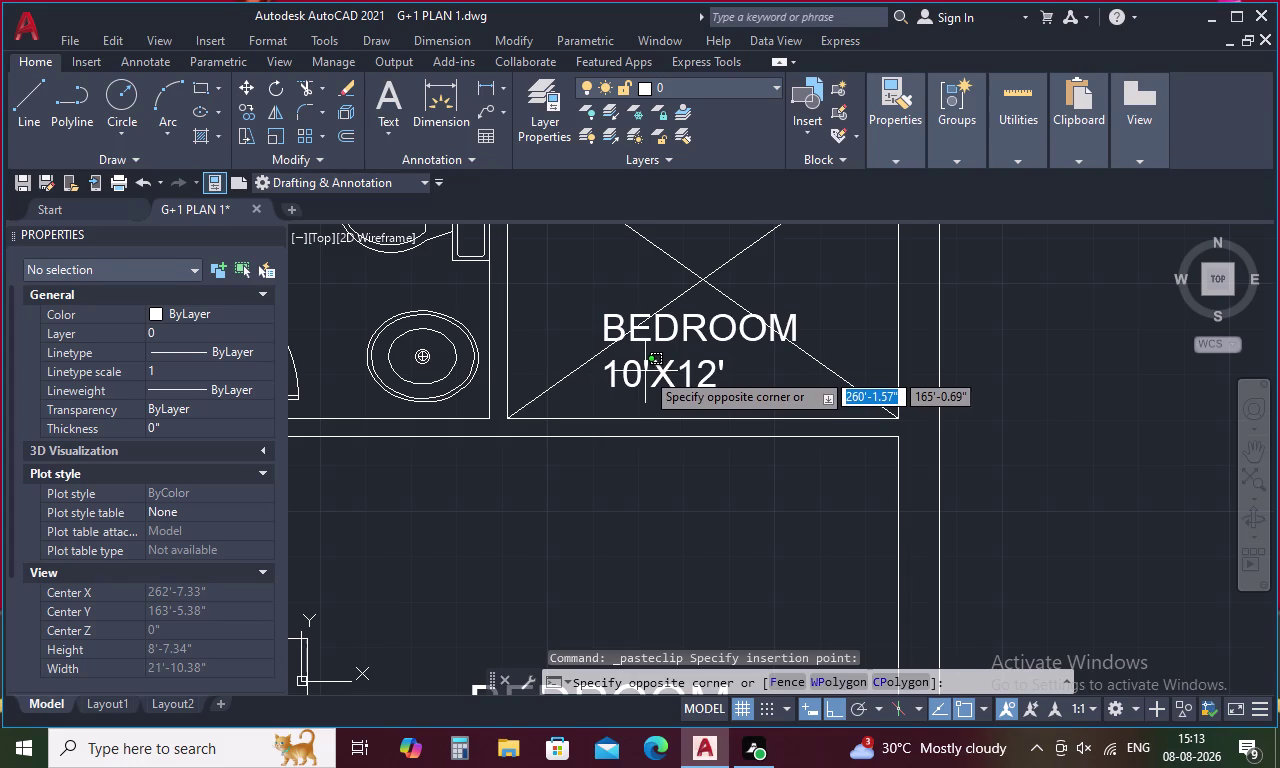
key(Escape)
double_click(682, 380)
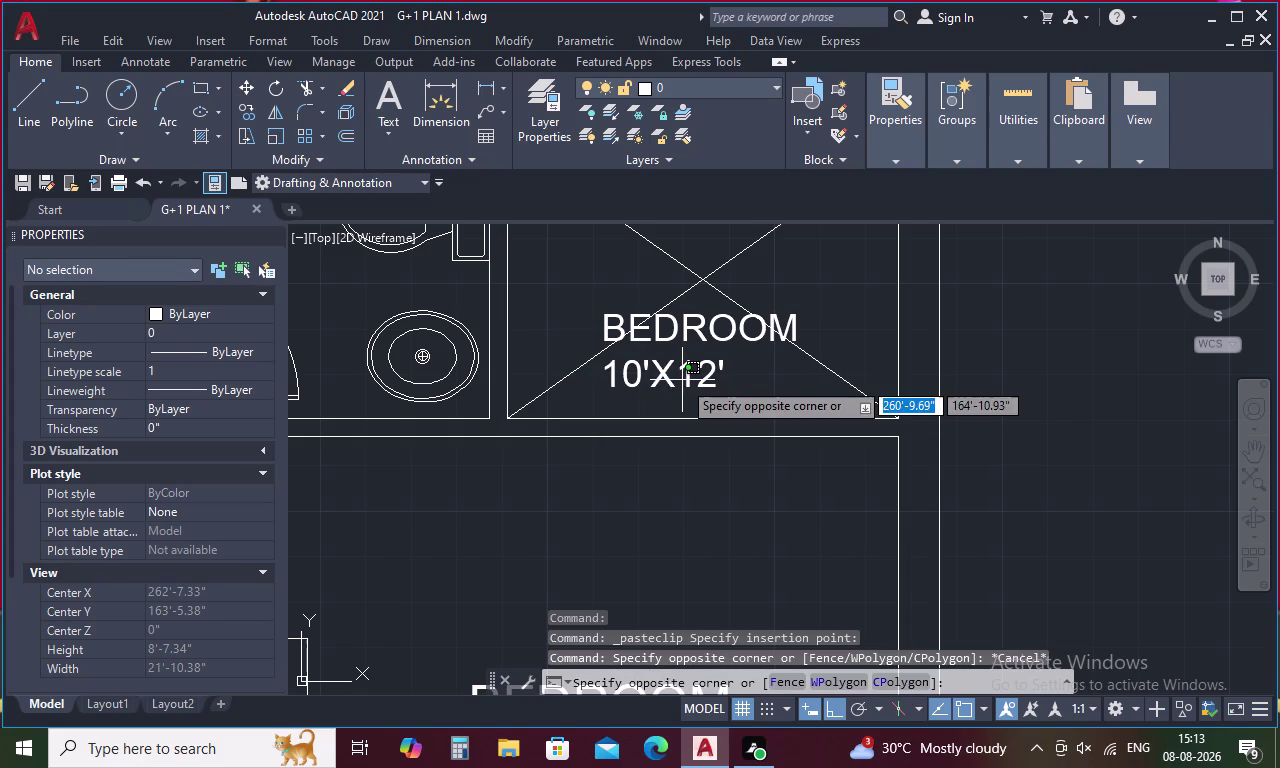
key(Escape)
double_click(689, 378)
Replace the pasted label's bedroom wording with OTS.
click(759, 381)
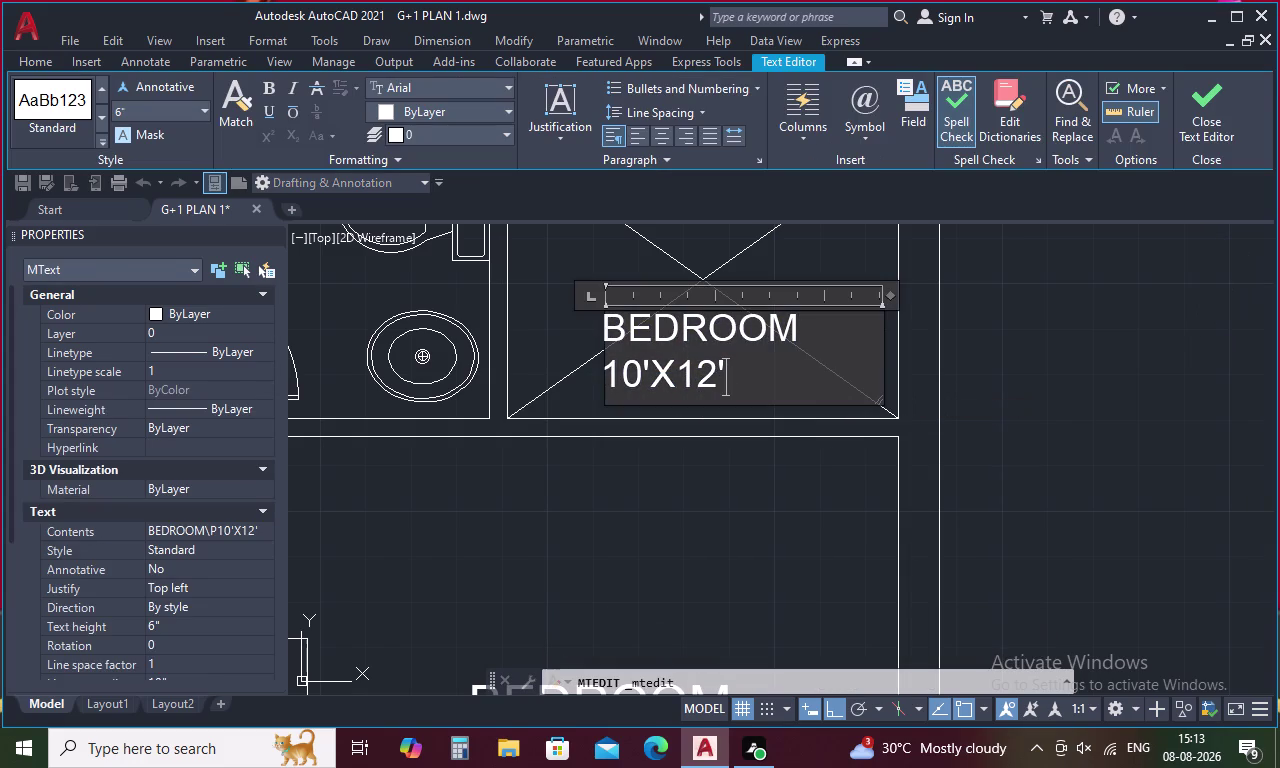
key(BackSpace)
key(BackSpace)
key(BackSpace)
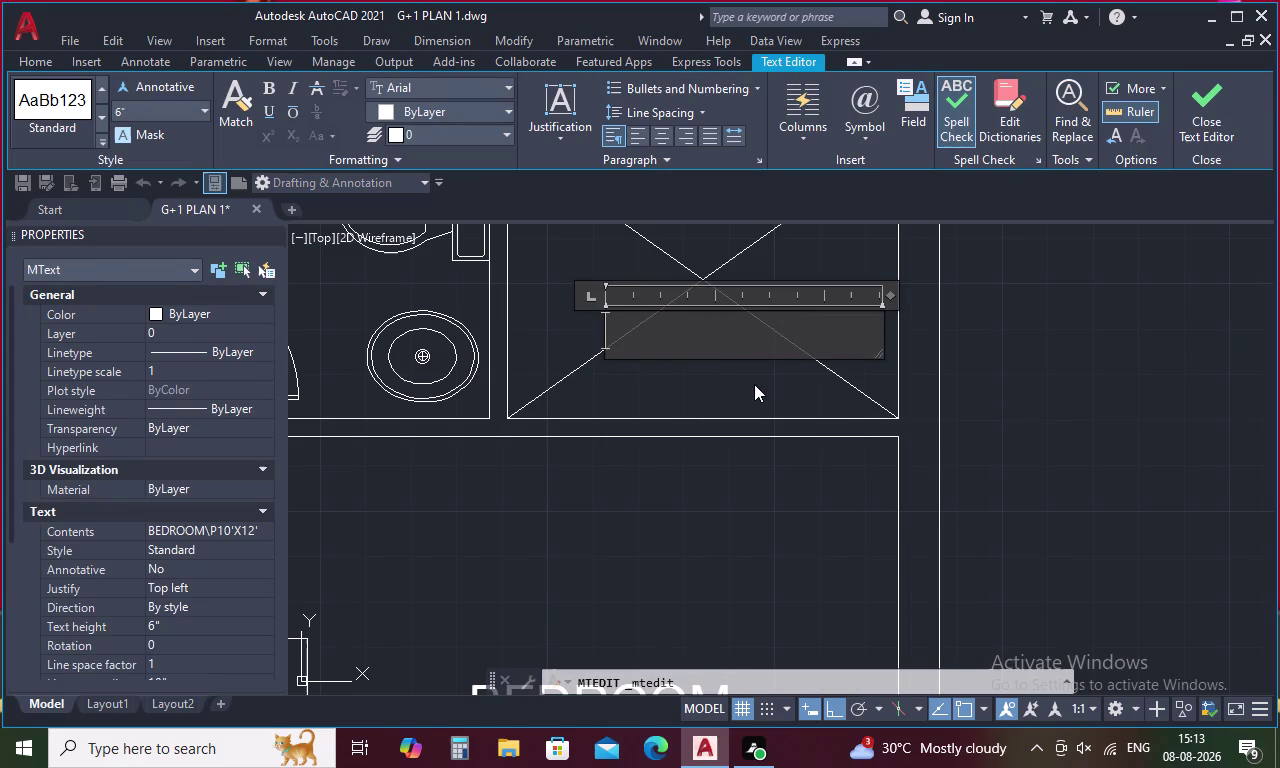
key(o)
text(TS)
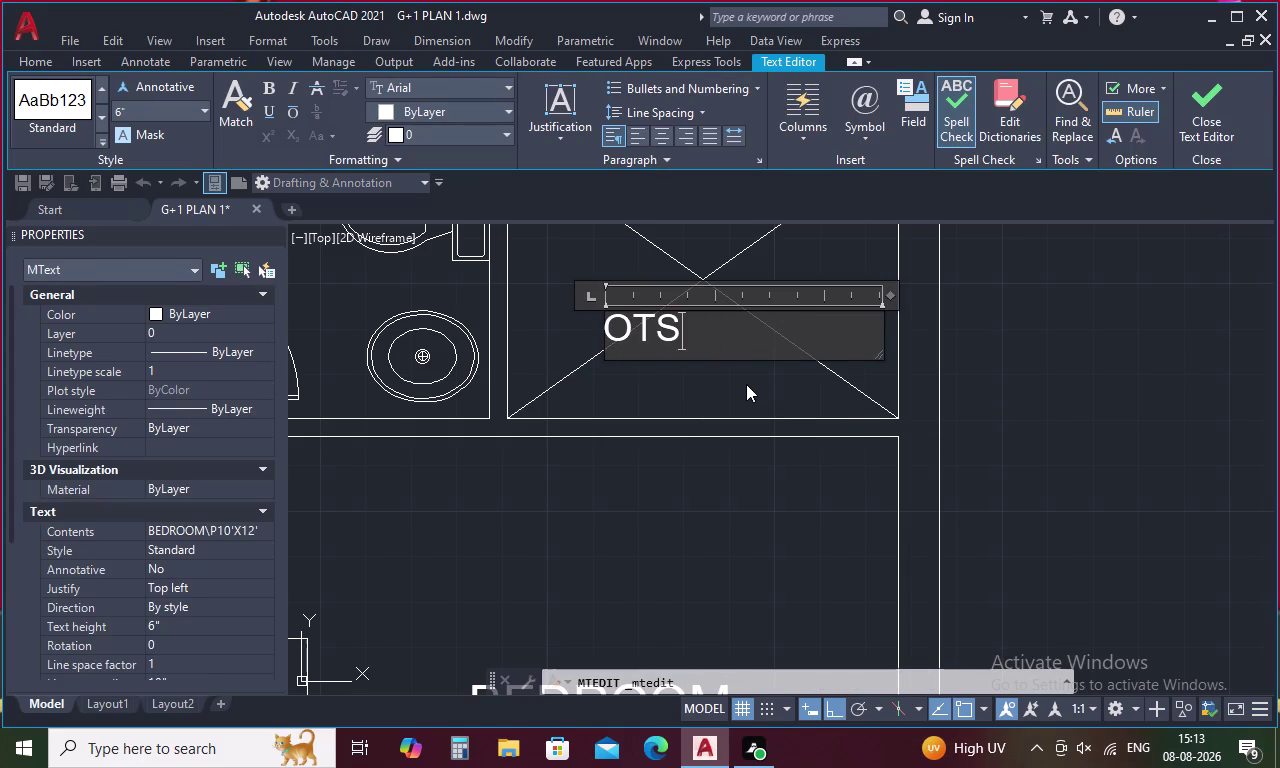
click(561, 314)
click(671, 336)
right_click(671, 336)
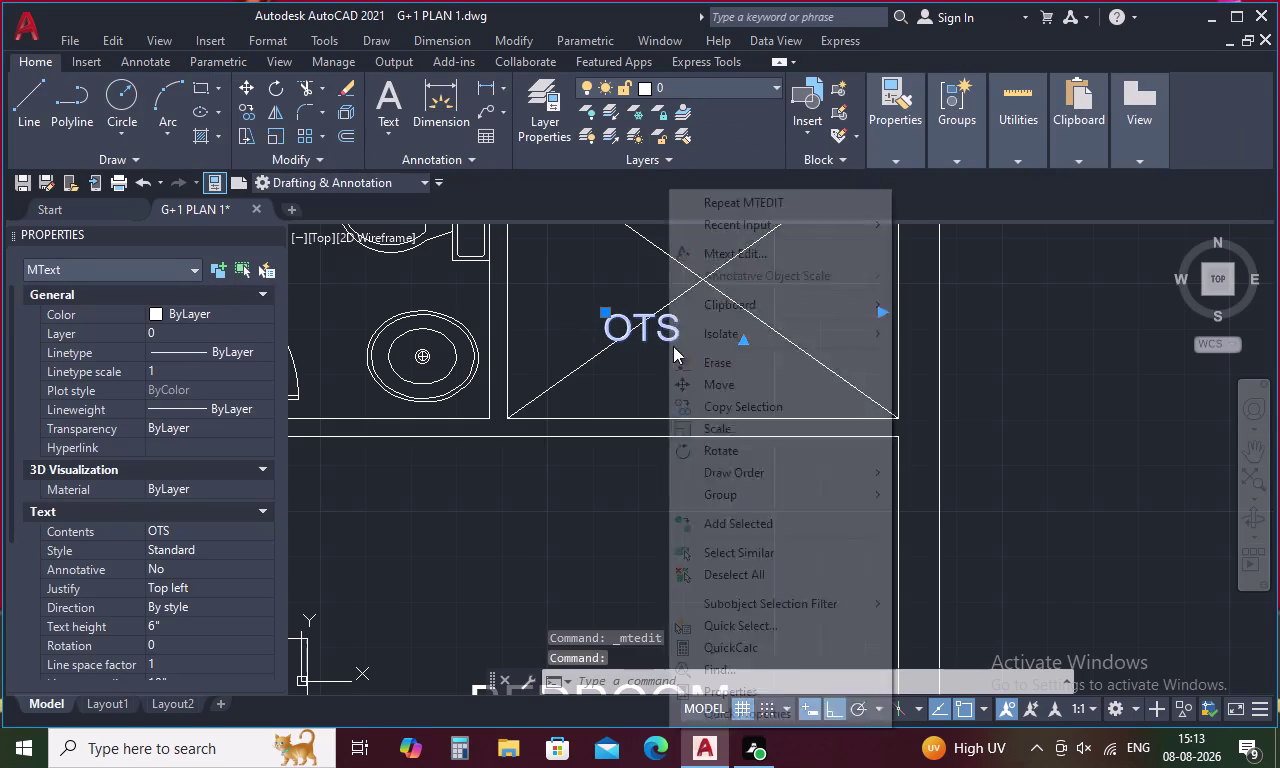
click(759, 390)
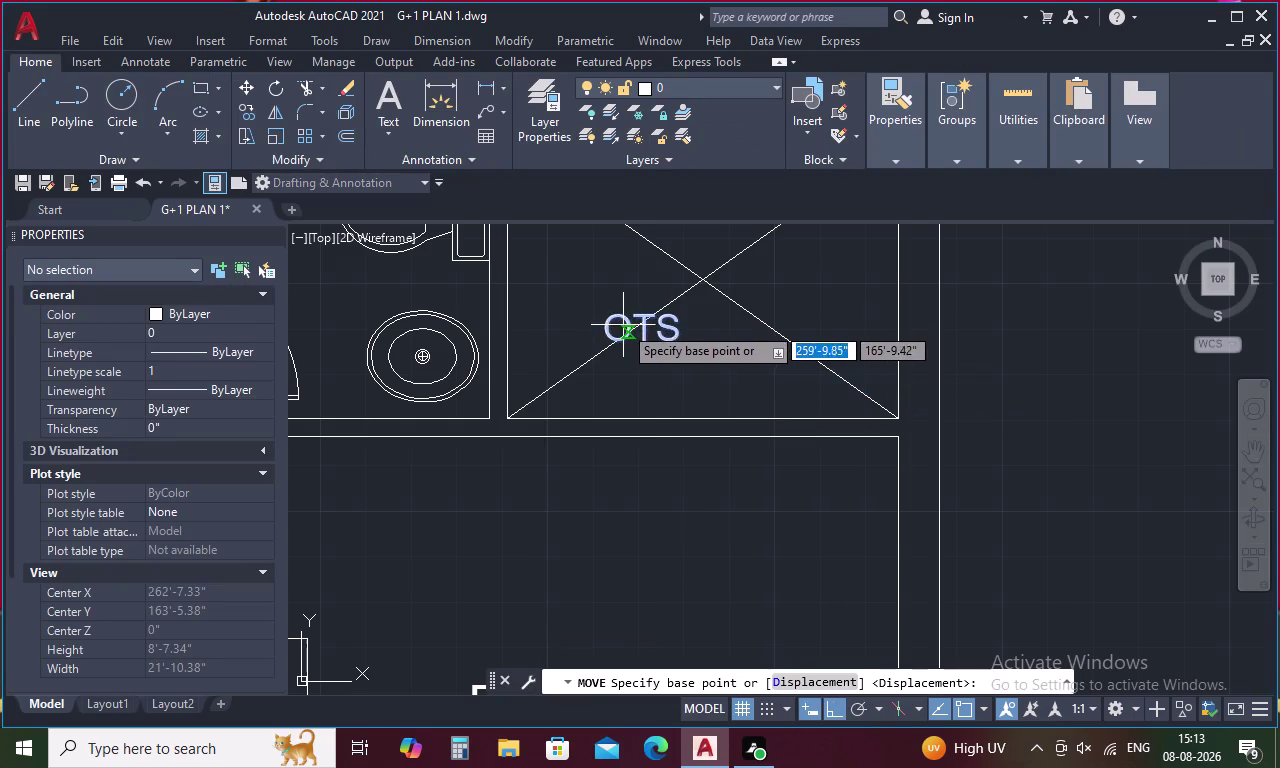
Nudge the OTS label toward the centre of the shaft box.
click(623, 325)
click(701, 367)
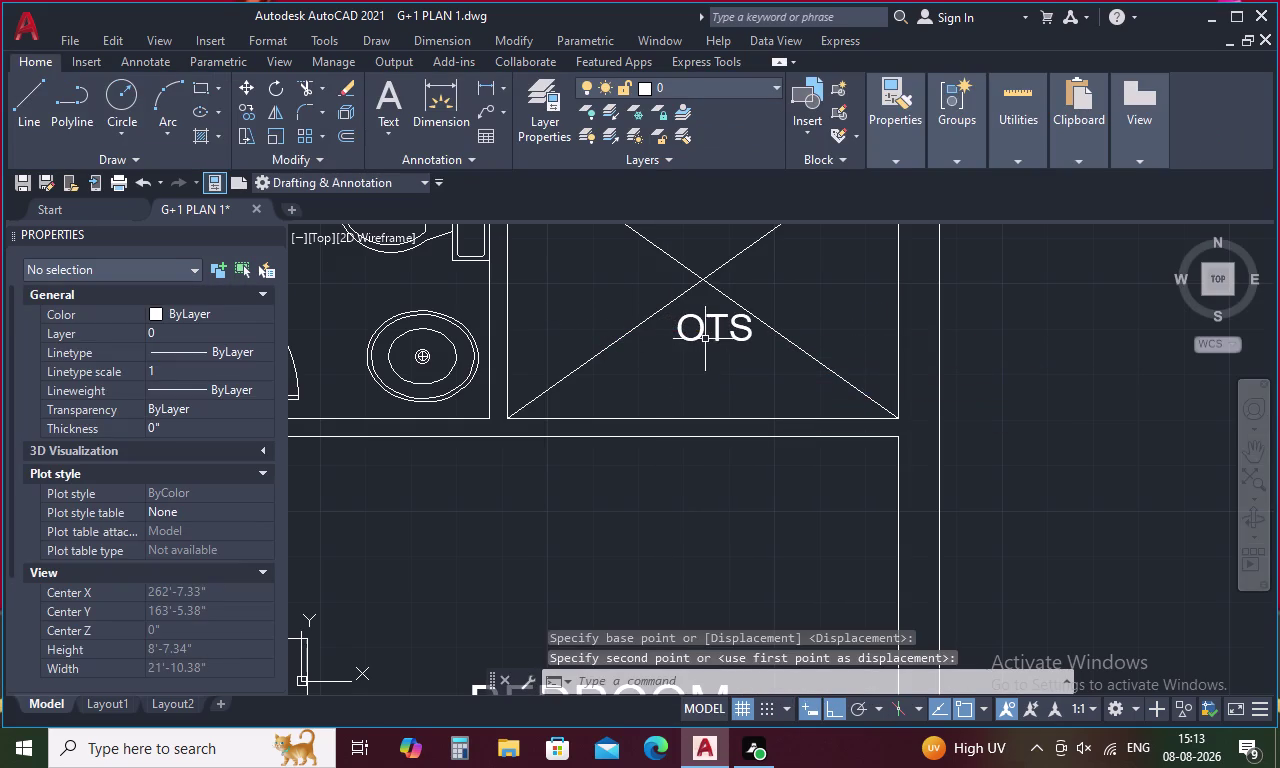
click(701, 335)
right_click(701, 335)
click(766, 378)
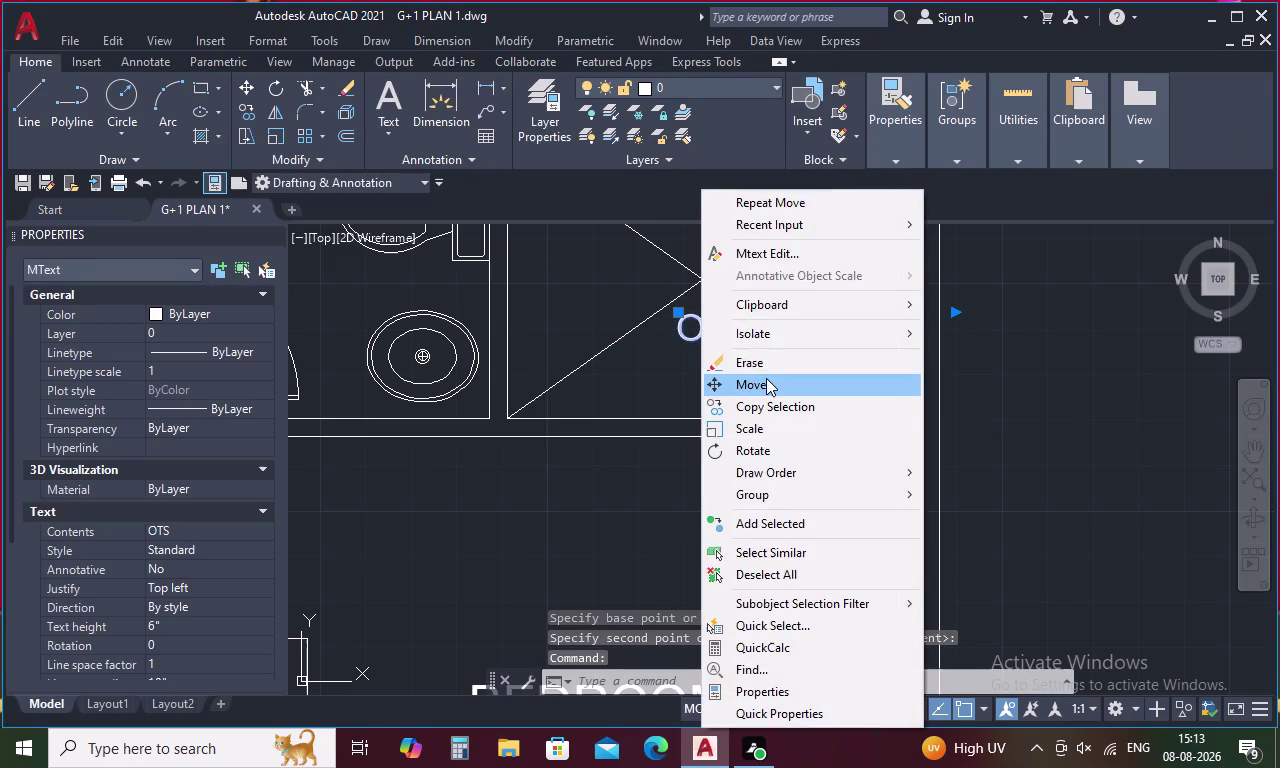
click(694, 342)
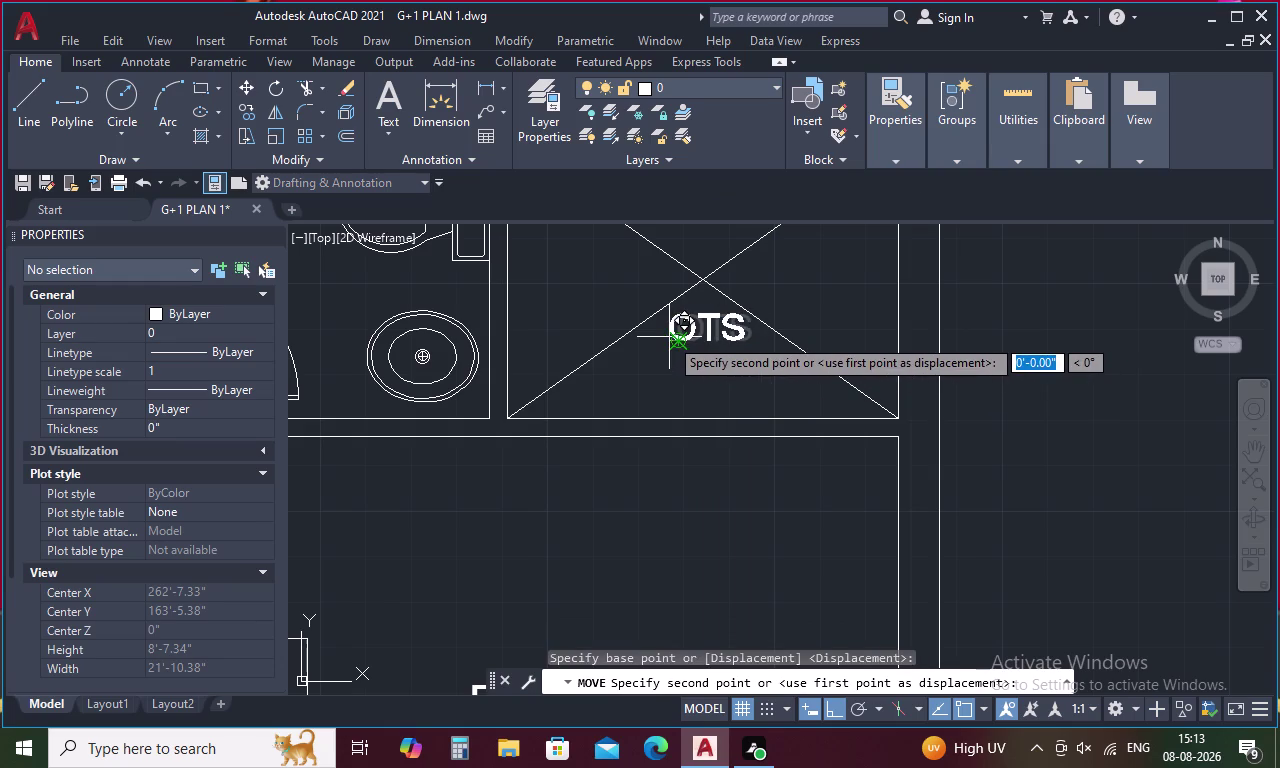
click(669, 337)
Move the OTS label lower so it sits centred in the shaft box.
click(686, 339)
right_click(686, 339)
click(737, 381)
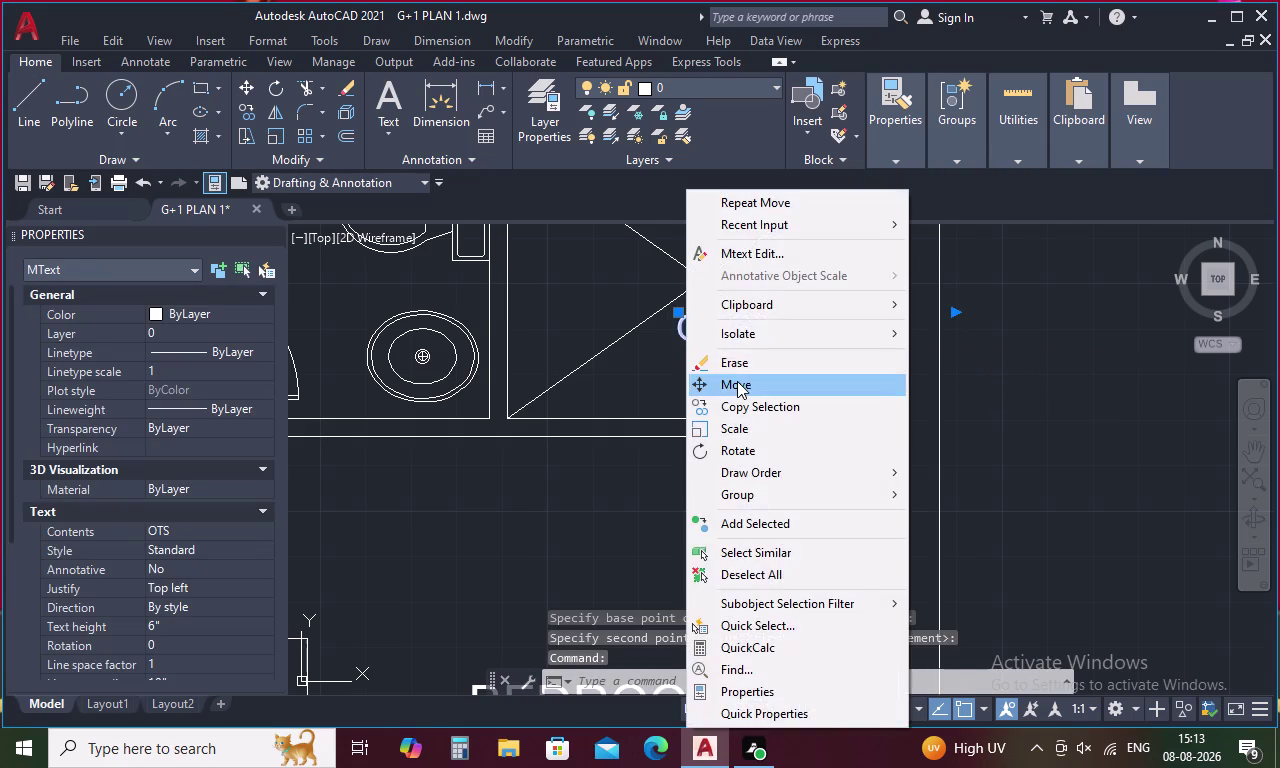
click(692, 330)
click(675, 326)
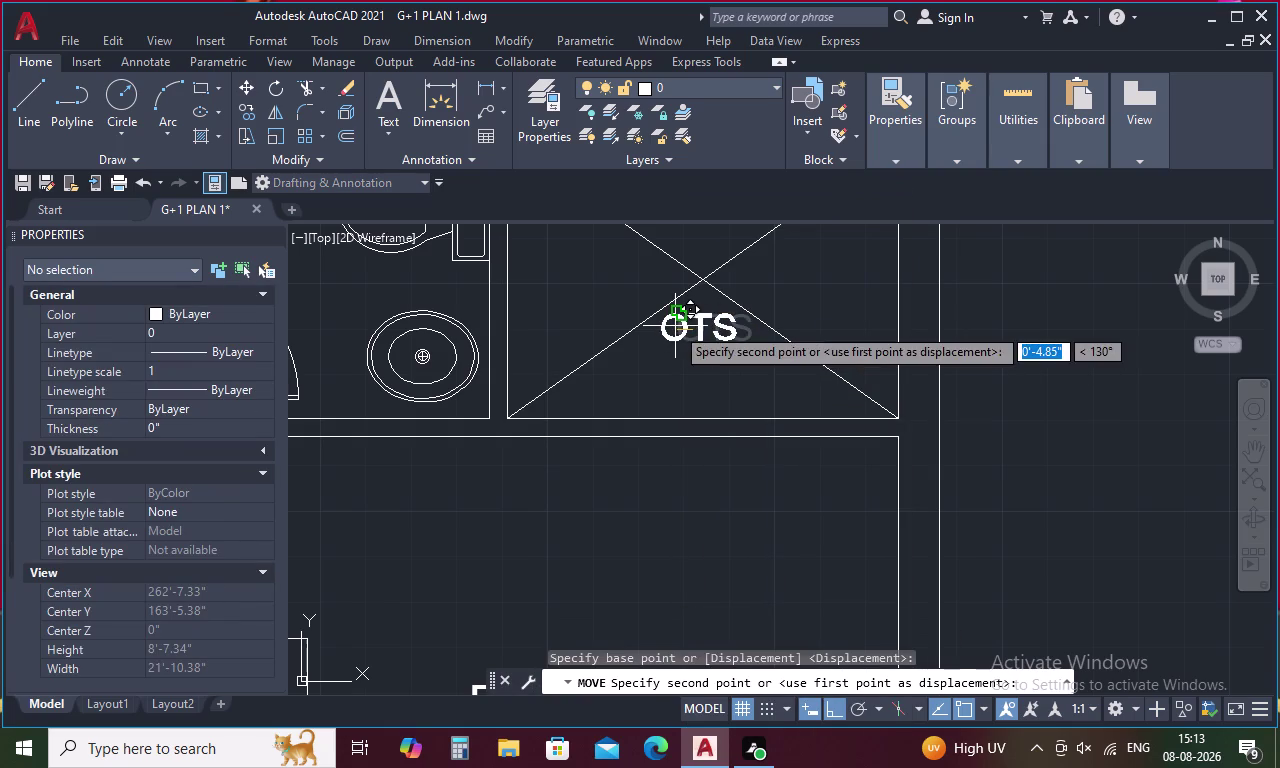
click(691, 316)
right_click(691, 316)
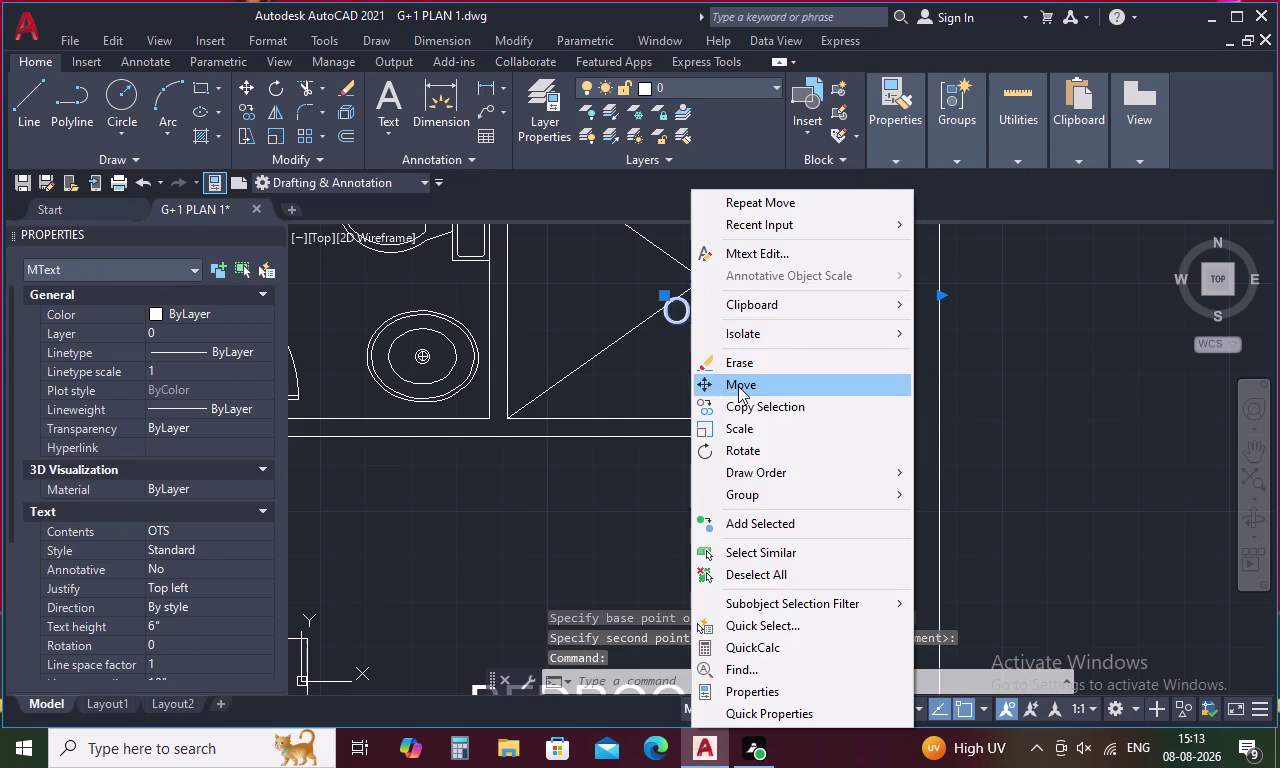
click(738, 386)
click(702, 320)
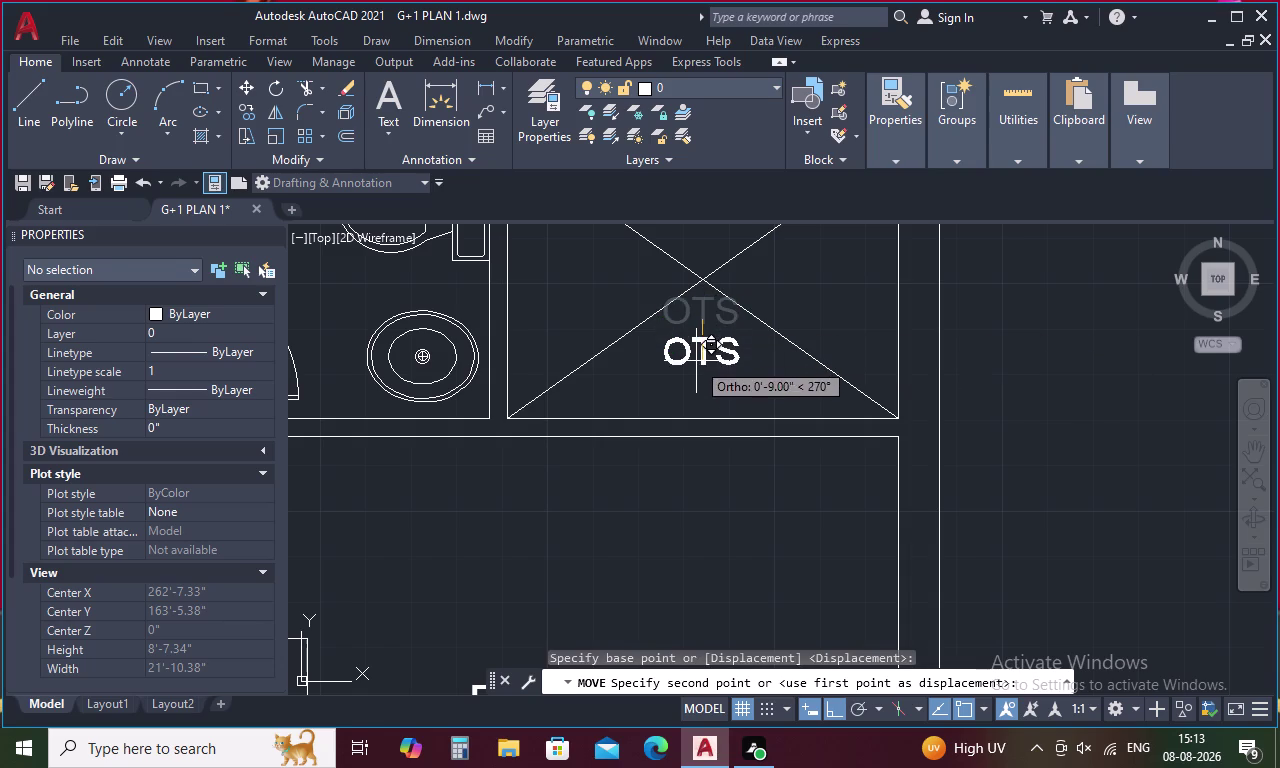
click(696, 362)
Enlarge the OTS text to height 8 to match the bedroom label.
double_click(706, 359)
drag(766, 359, 645, 356)
click(160, 116)
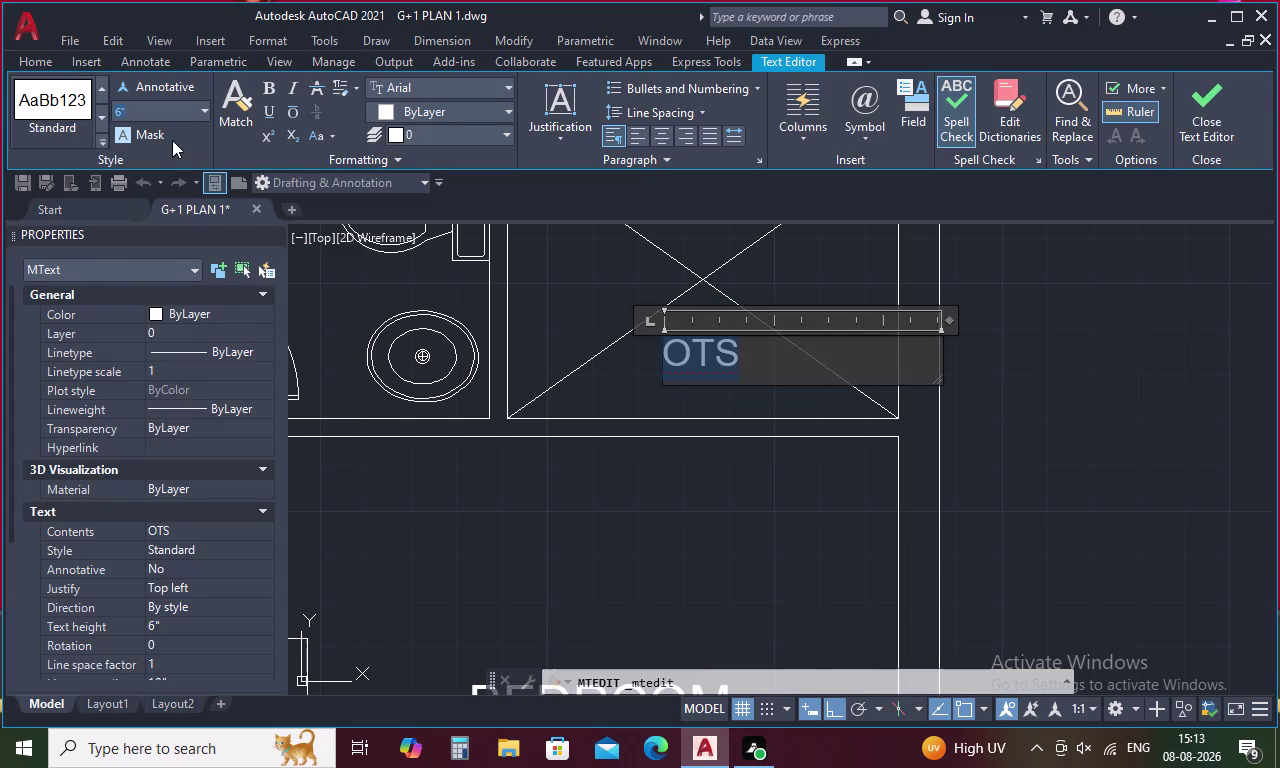
key(BackSpace)
key(8)
key(Return)
click(546, 317)
scroll(down, 3)
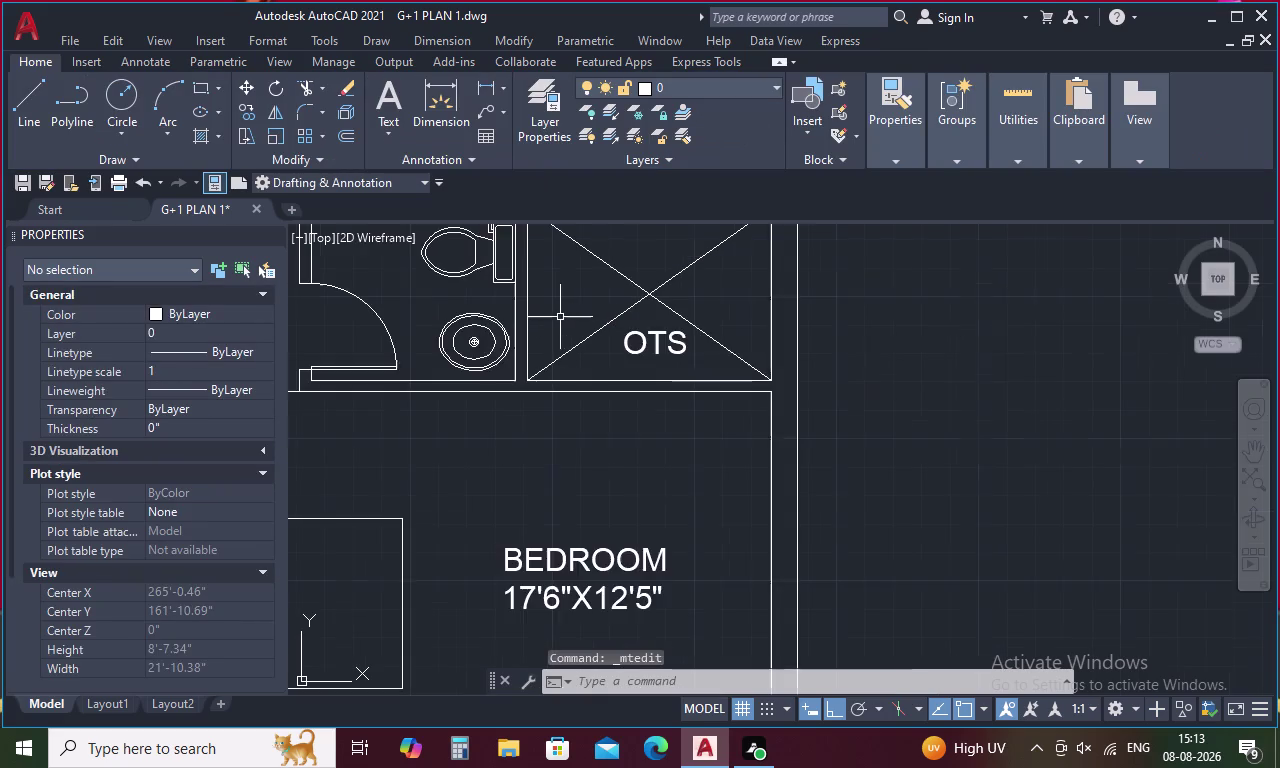
Show both floor plans and select the text of the left plan's BEDROOM label.
scroll(down, 3)
middle_drag(553, 323, 753, 345)
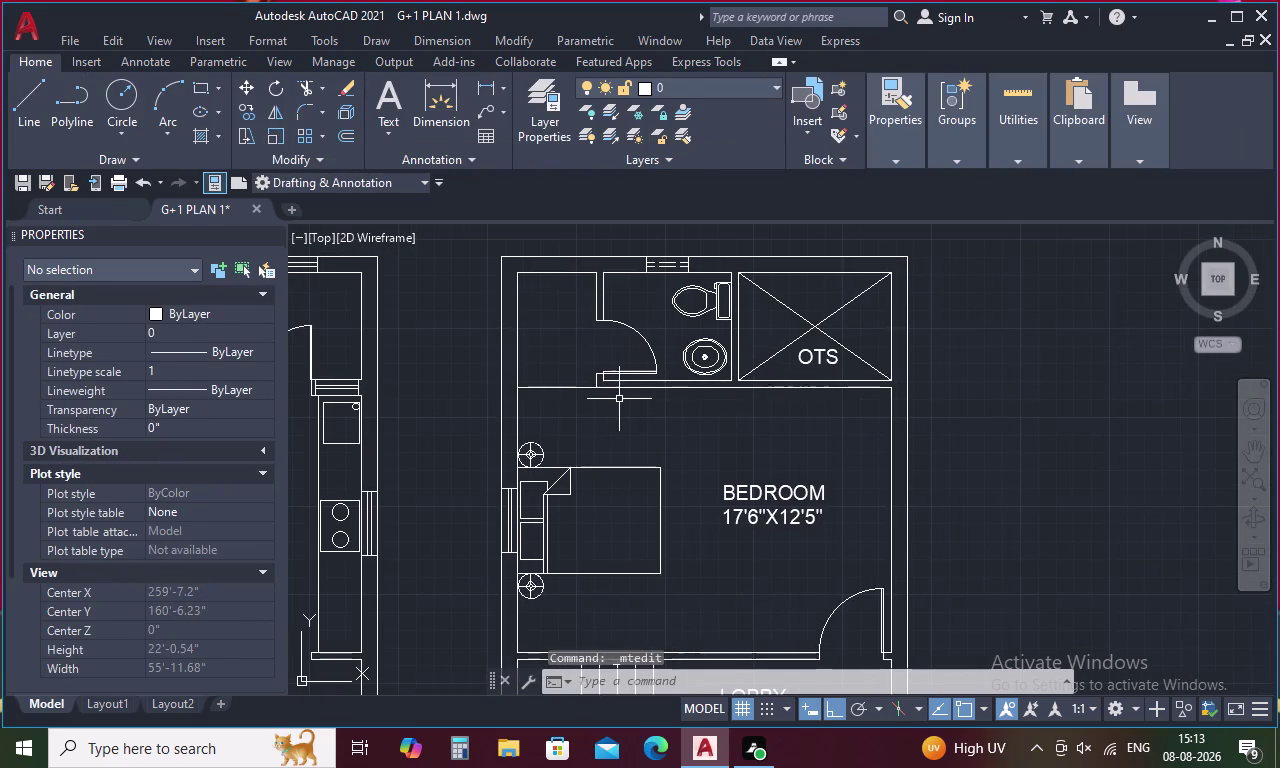
scroll(down, 3)
middle_drag(664, 442, 878, 424)
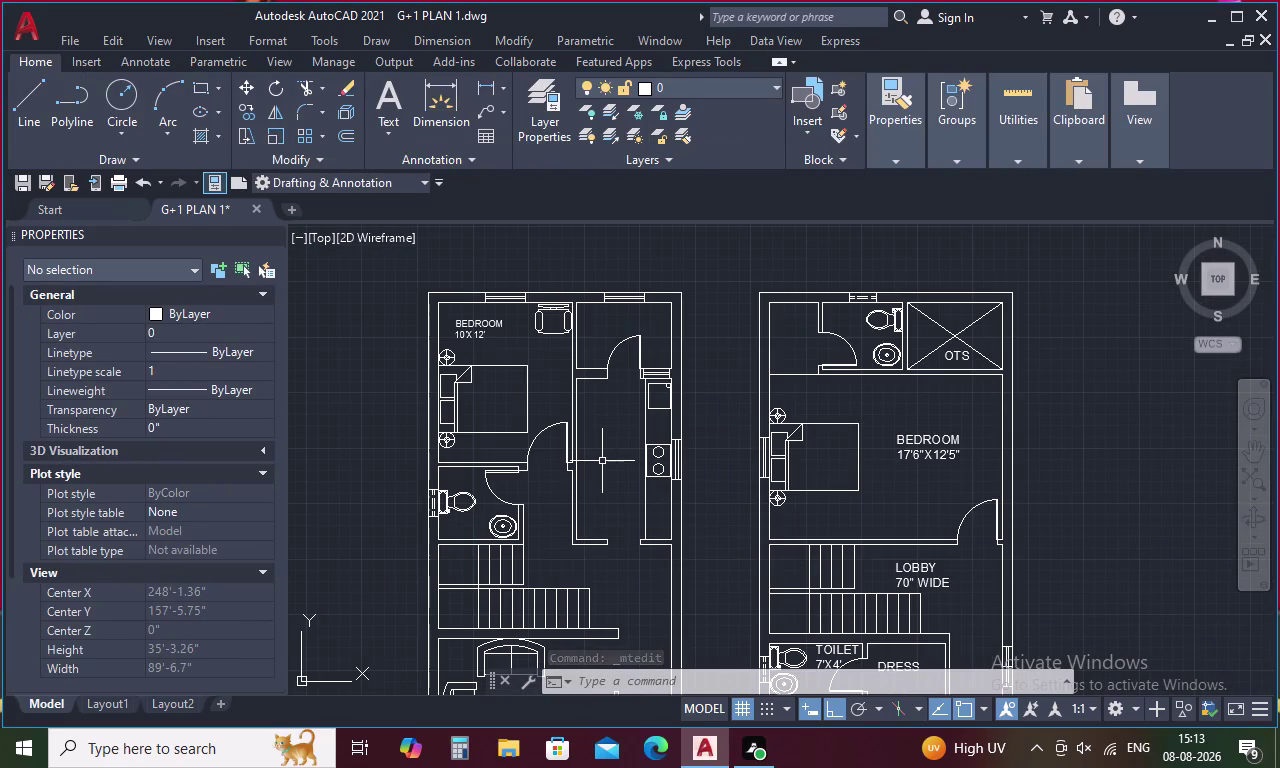
double_click(469, 328)
drag(506, 342, 431, 310)
drag(499, 339, 443, 299)
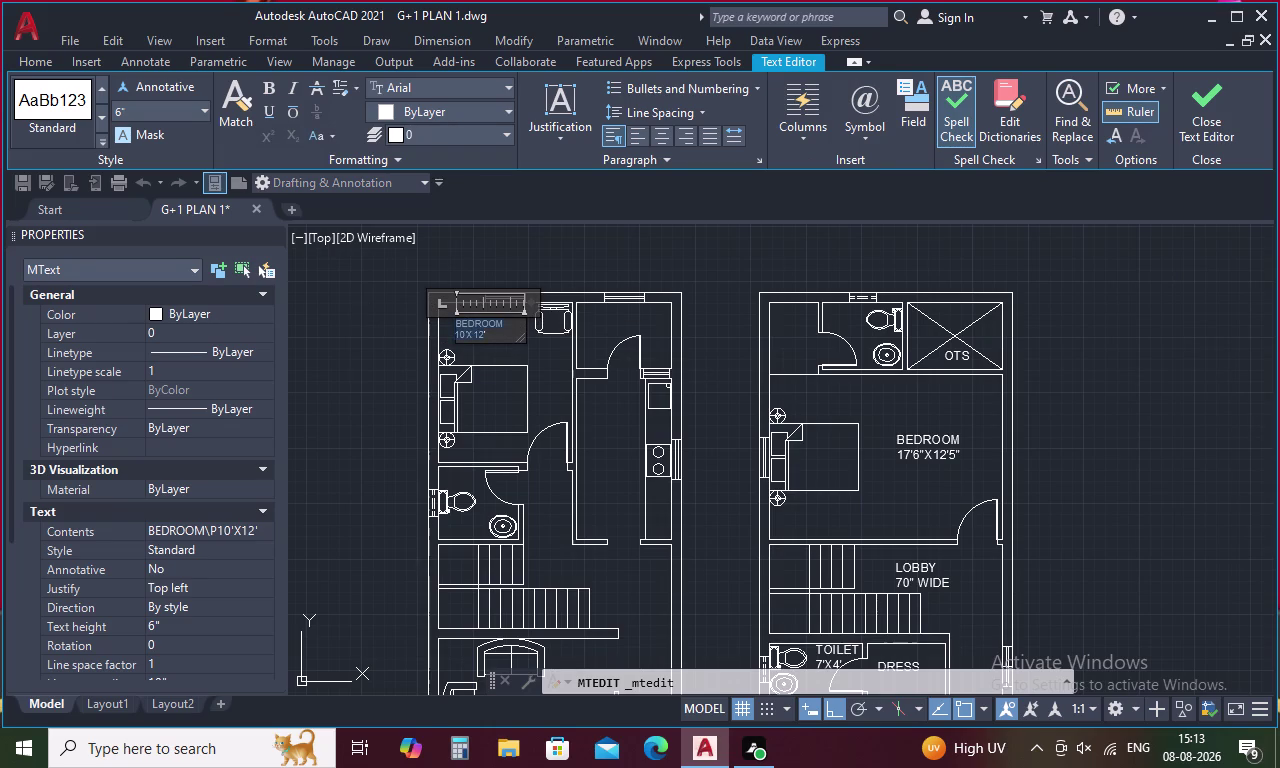
drag(443, 299, 439, 288)
Apply the larger 8-inch text height to the BEDROOM 10'X12' label.
click(209, 113)
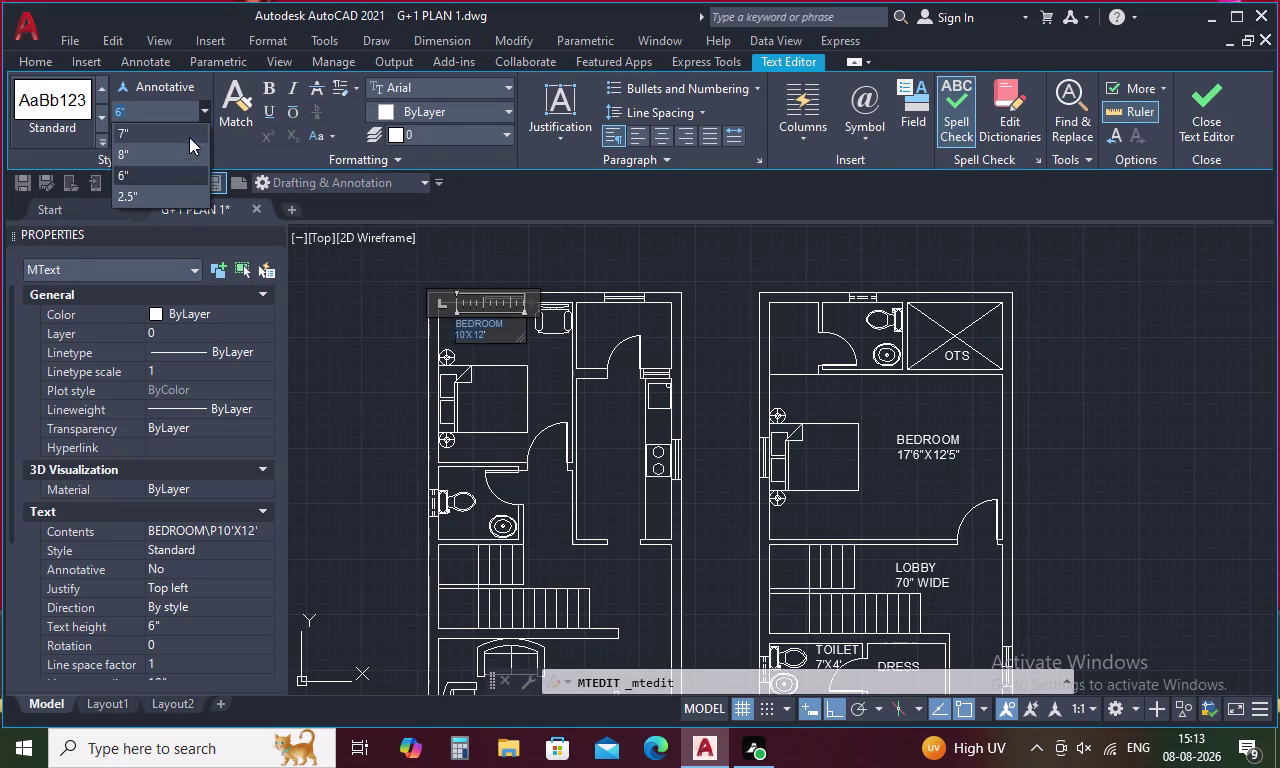
click(173, 158)
click(384, 397)
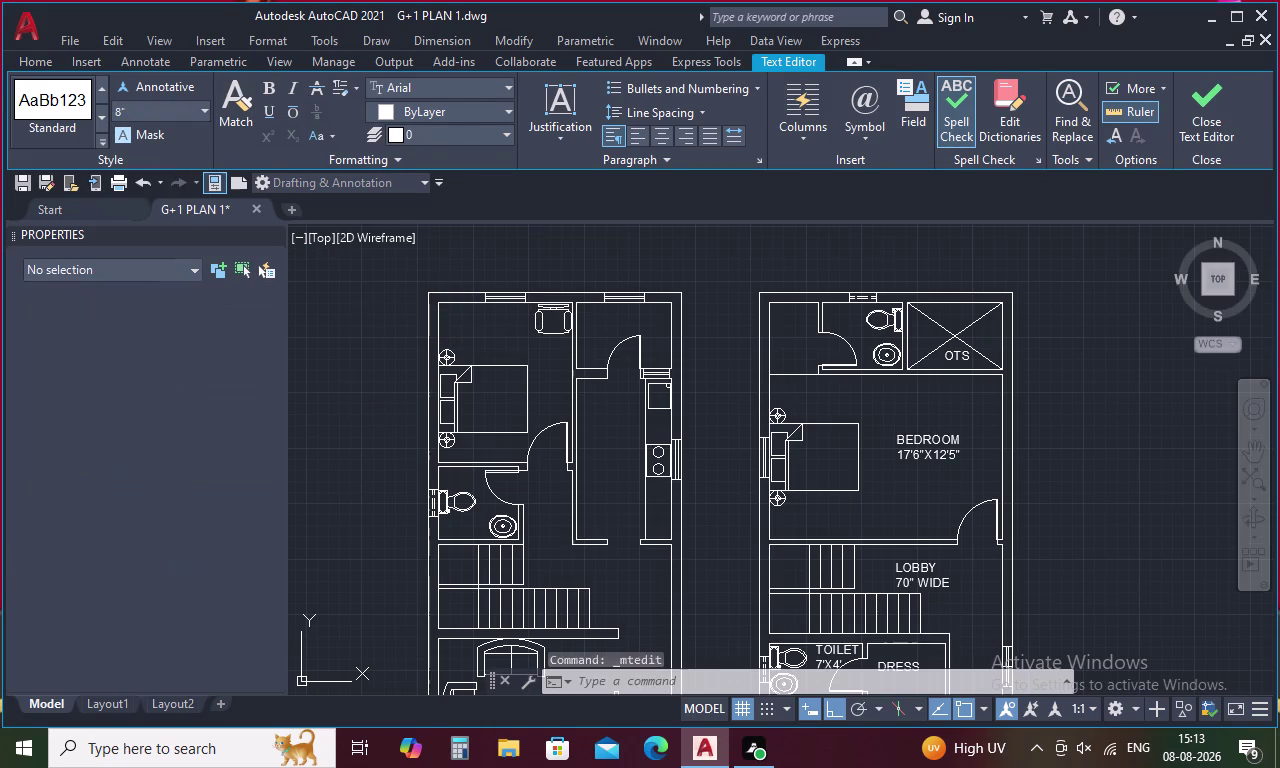
middle_drag(550, 425, 541, 358)
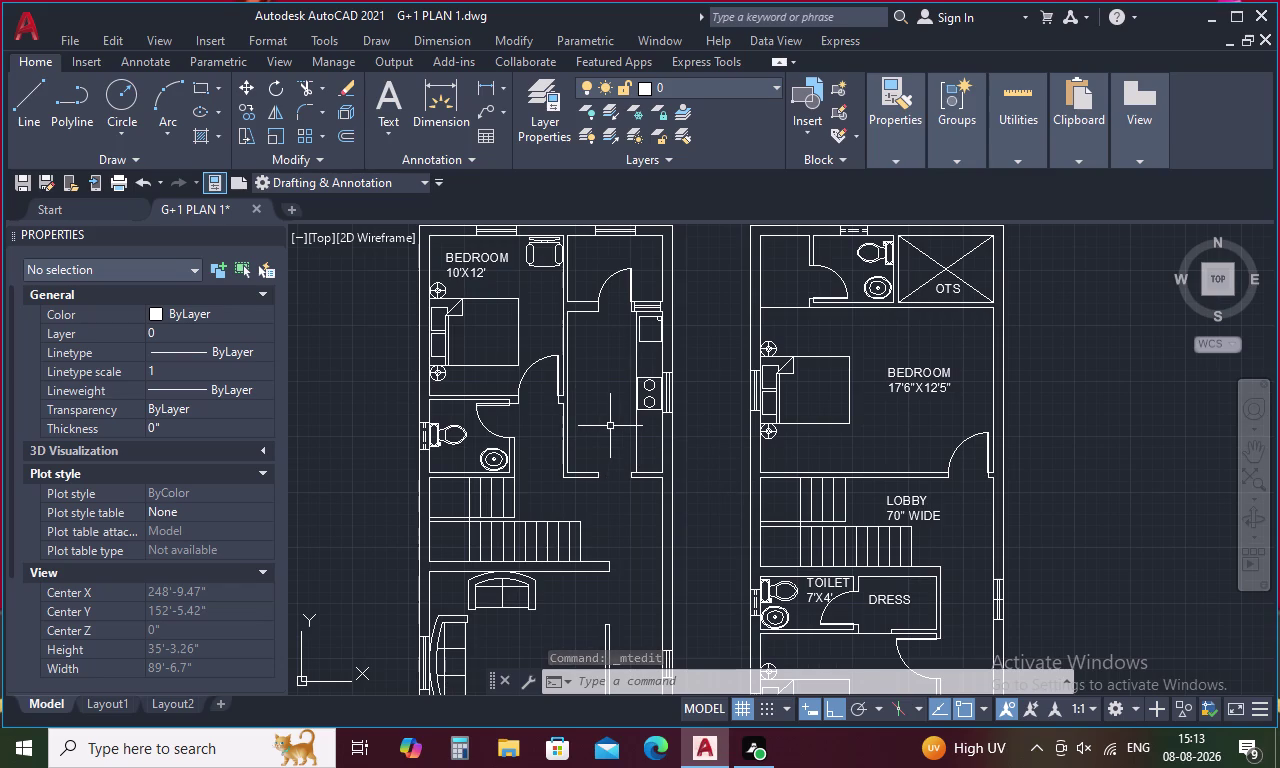
click(469, 257)
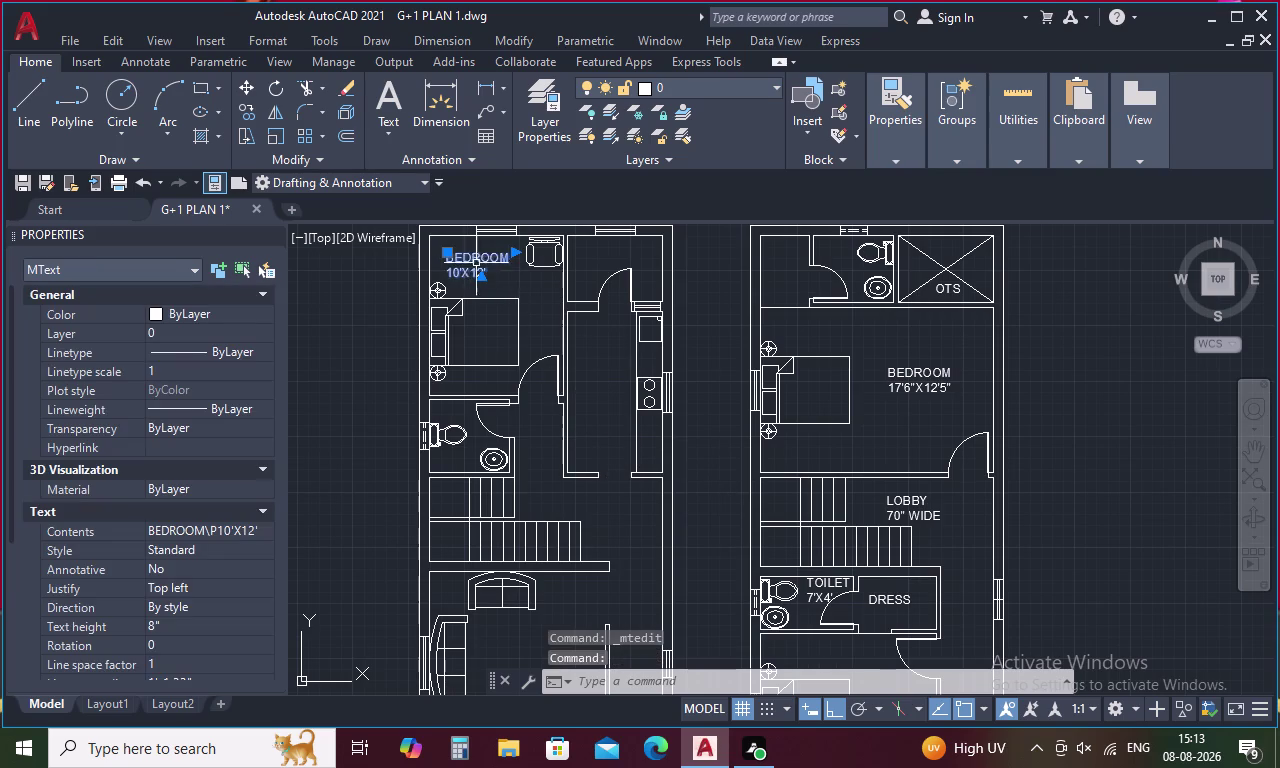
Copy the BEDROOM 10'X12' label into the room beside the upper bedroom.
key(ctrl+c)
key(ctrl+v)
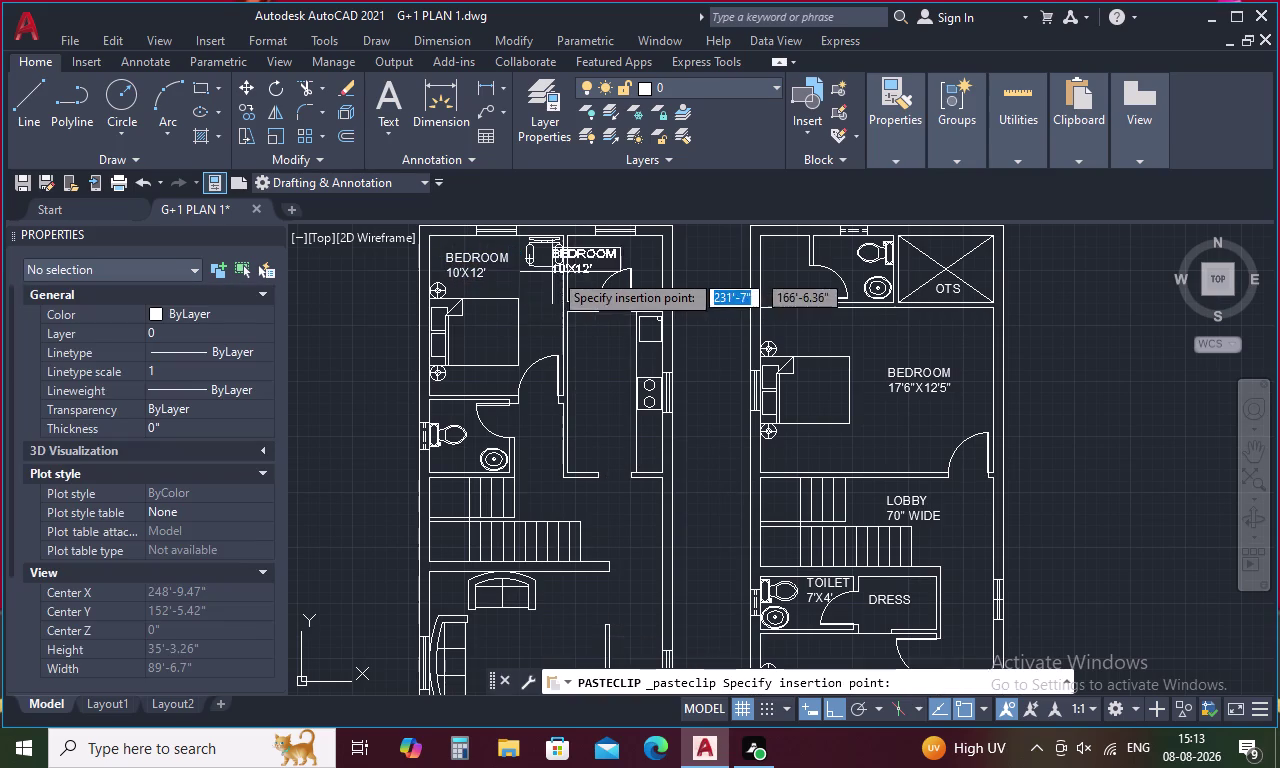
middle_drag(584, 268, 581, 332)
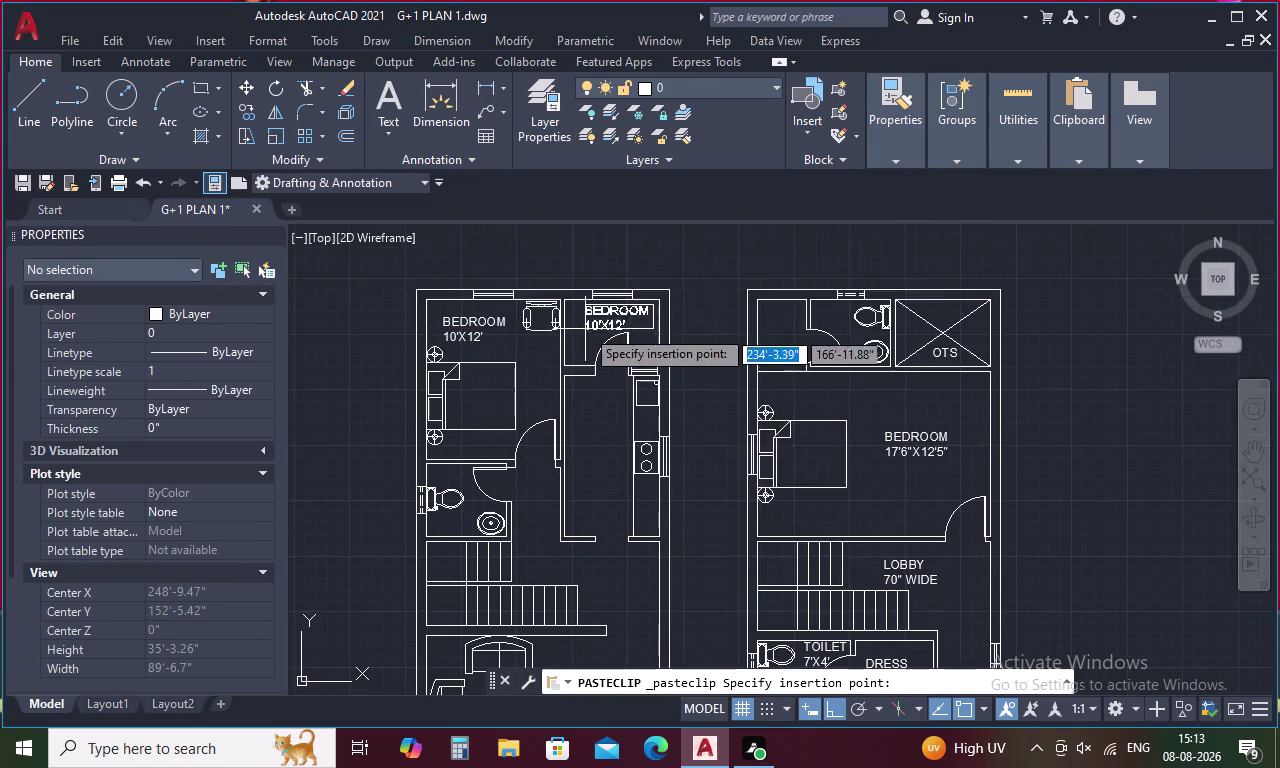
scroll(up, 3)
click(565, 339)
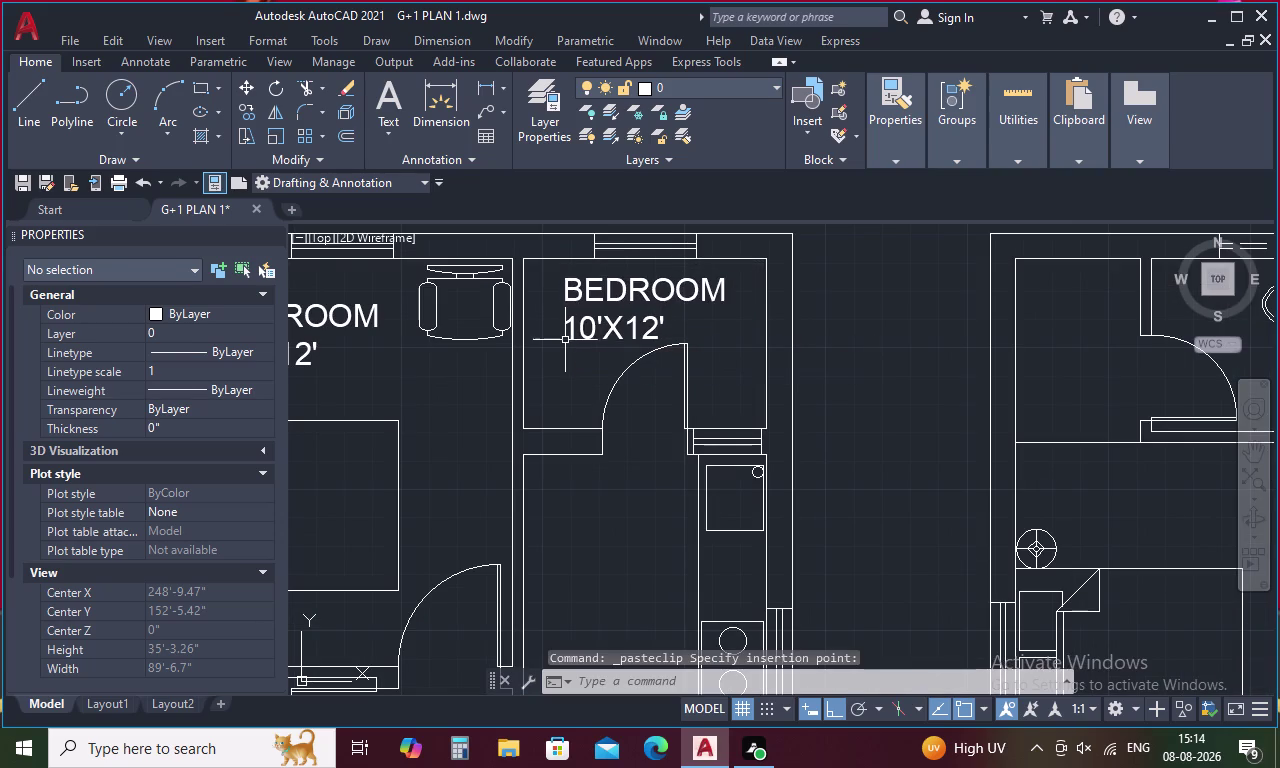
double_click(574, 337)
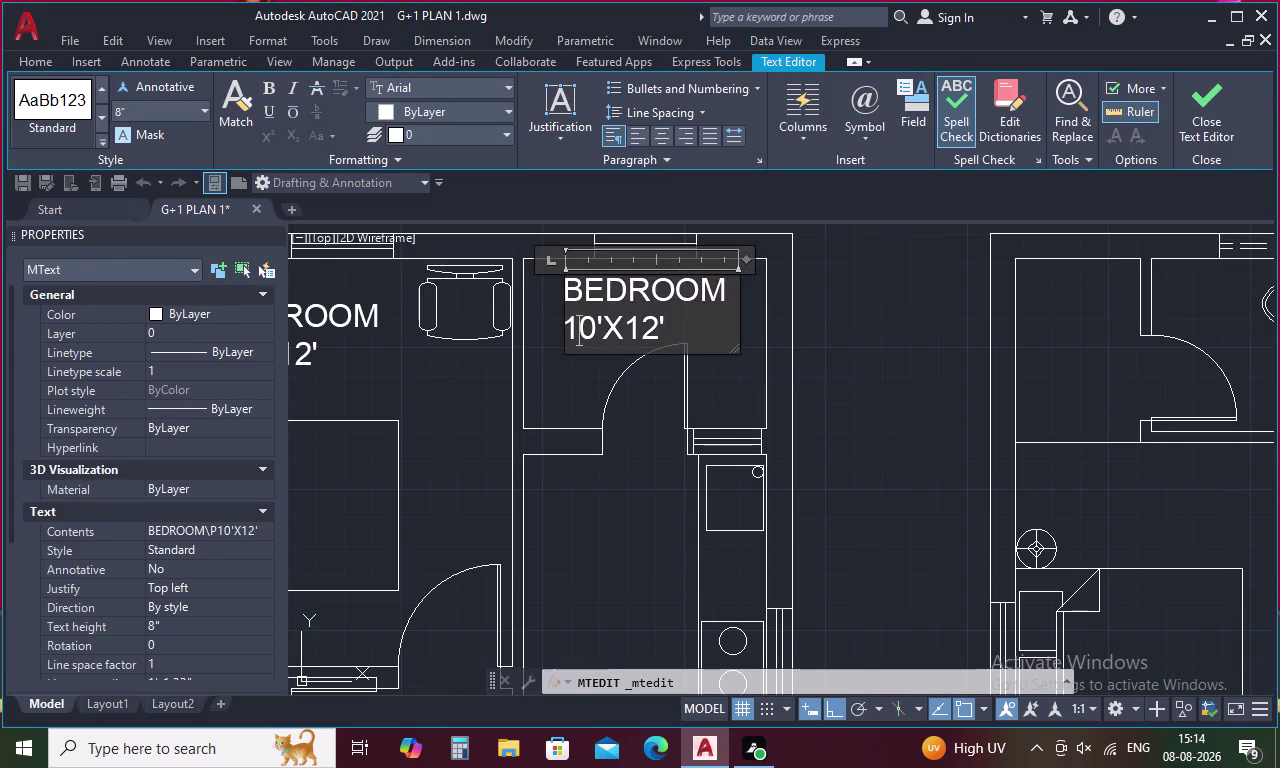
Replace BEDROOM with WASH AREA and widen the text box to one line.
click(700, 330)
click(723, 289)
key(BackSpace)
key(BackSpace)
key(BackSpace)
text(WA)
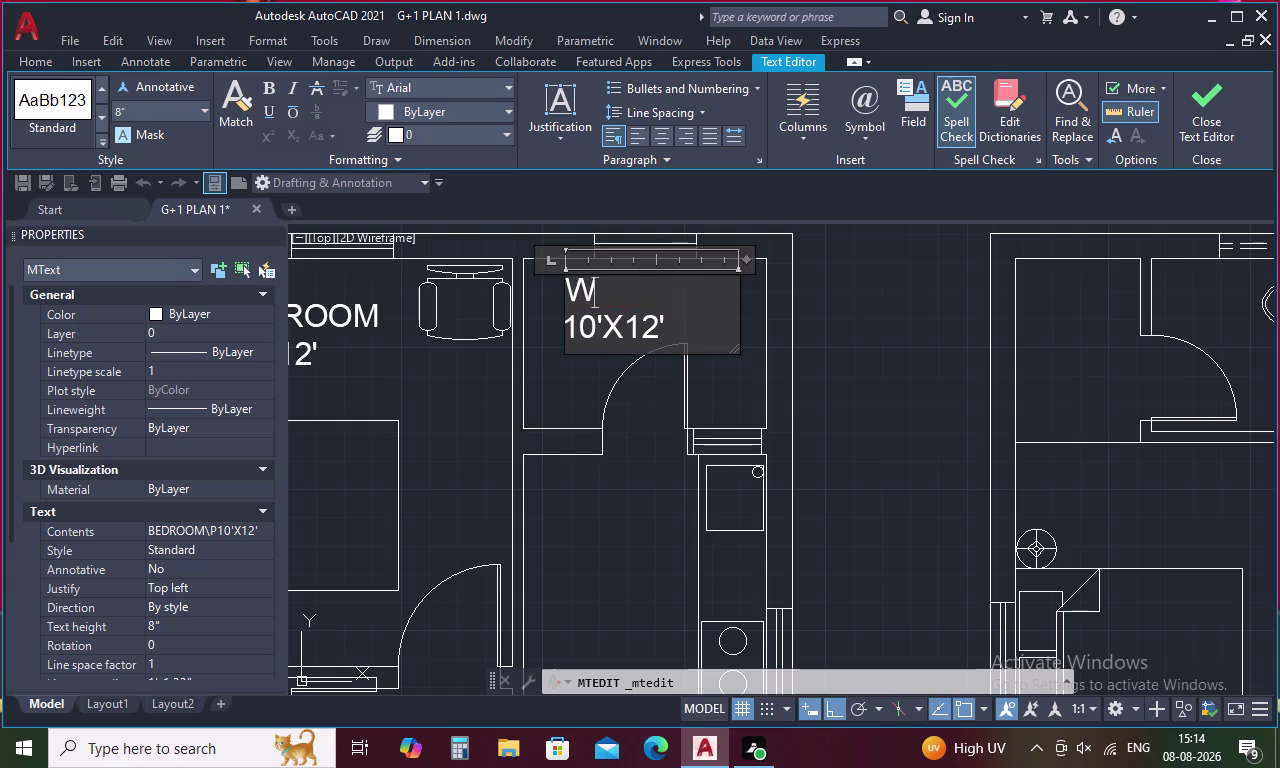
text(SH ARE)
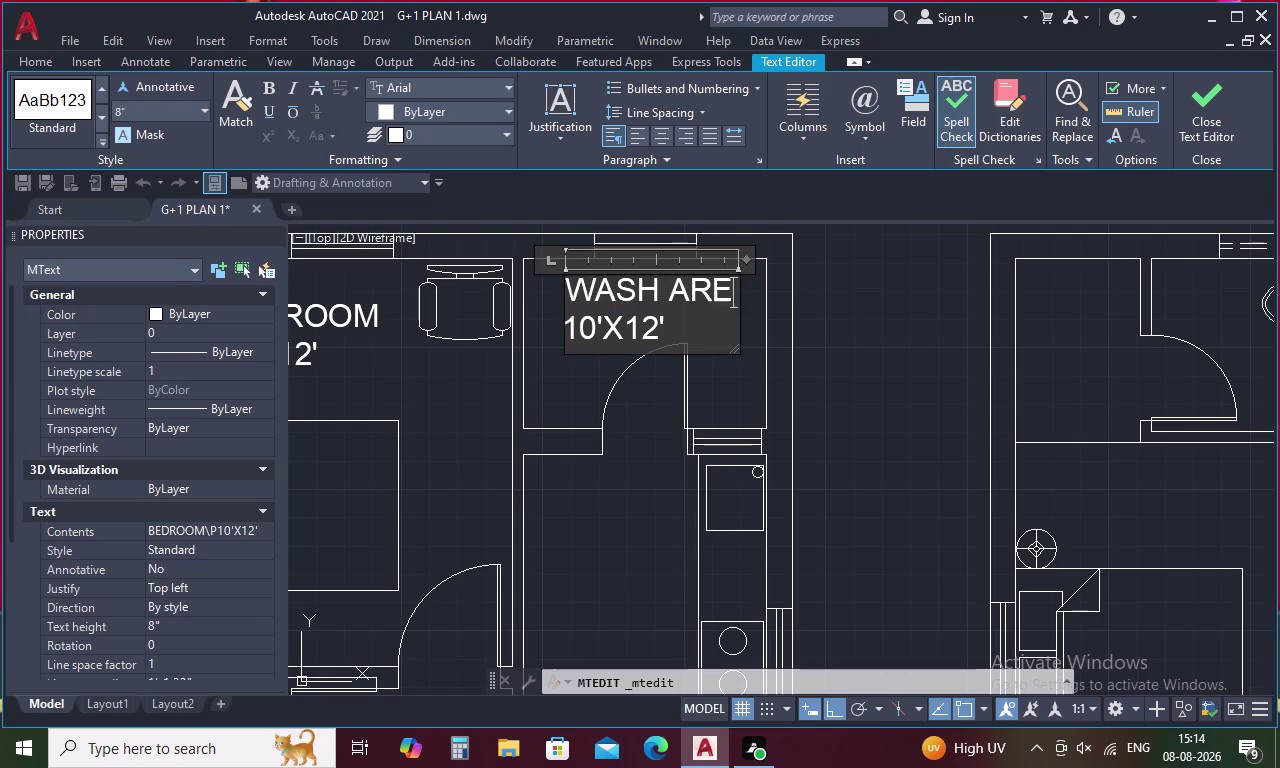
text(A)
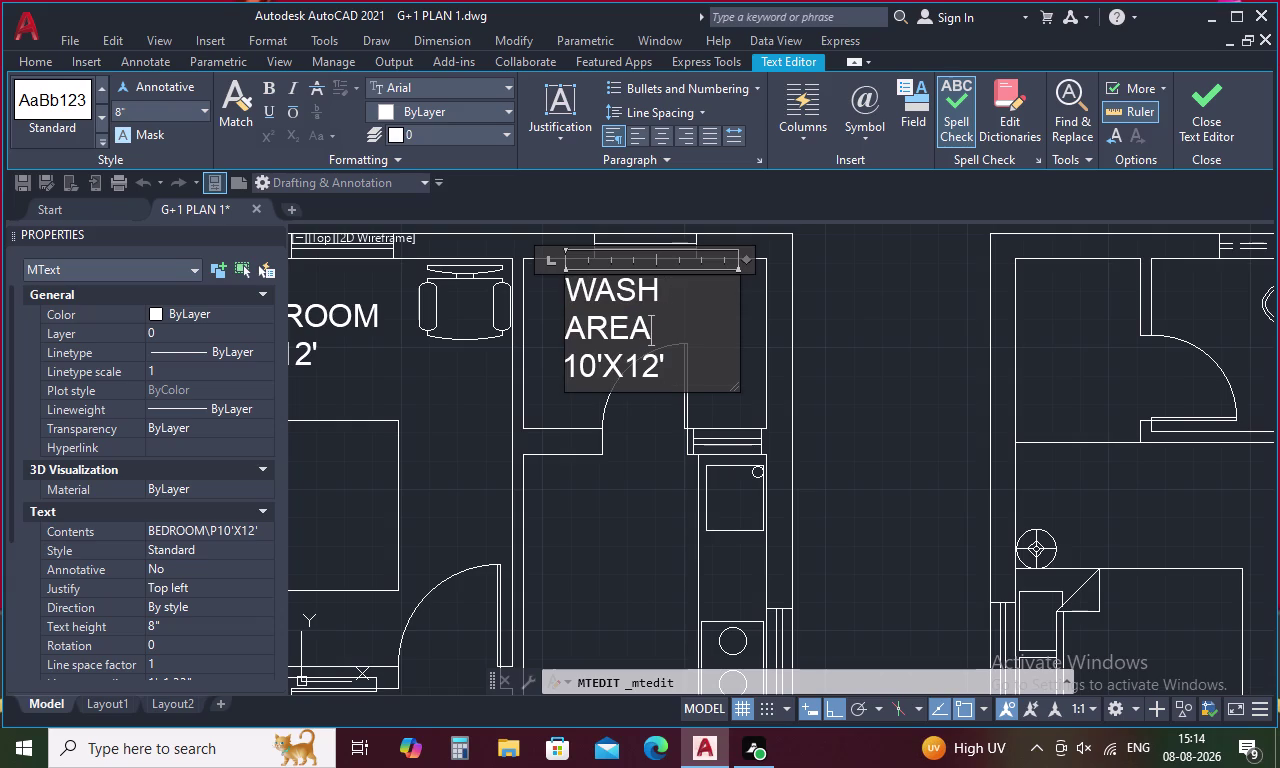
drag(744, 255, 815, 252)
drag(748, 256, 828, 250)
Start revising the second-line dimension, entering 7'0".
click(672, 323)
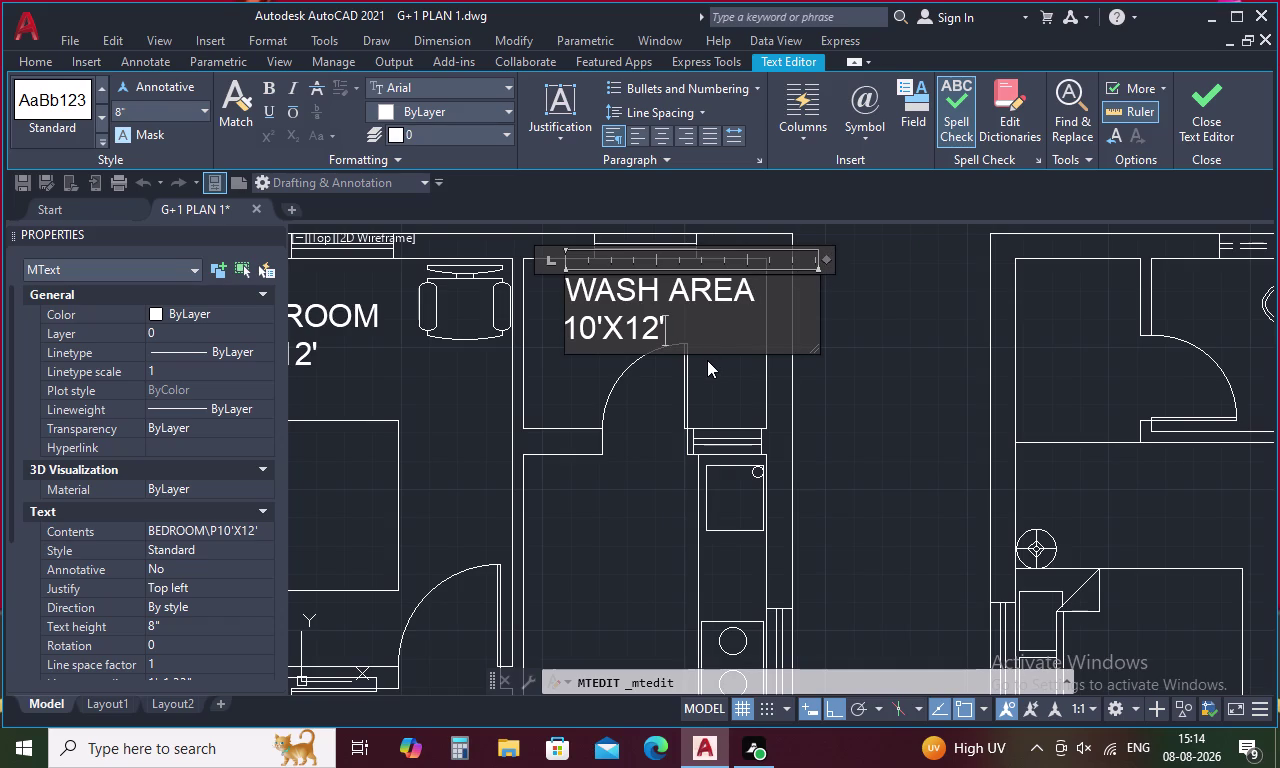
key(0)
key(shift+quotedbl)
key(Left)
key(Left)
key(Left)
key(Insert)
key(BackSpace)
key(BackSpace)
key(7)
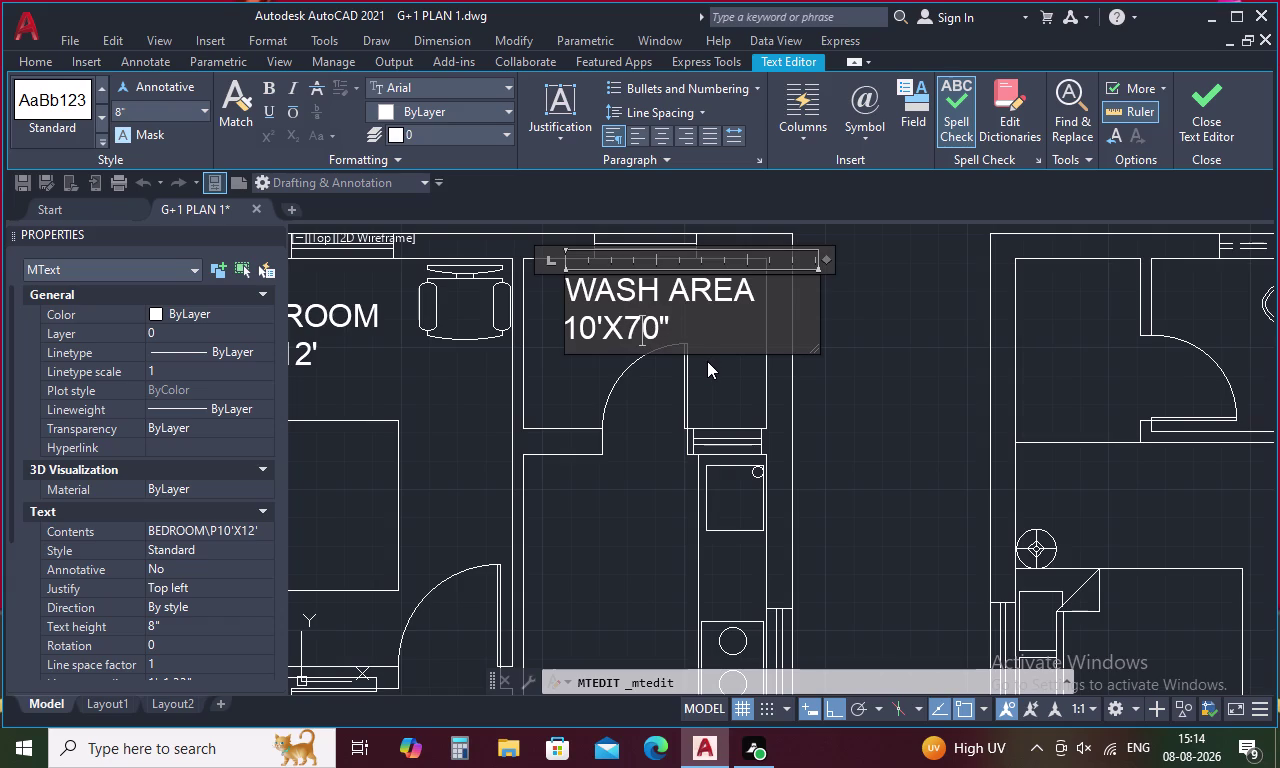
key(apostrophe)
key(Left)
key(Left)
key(Right)
key(Right)
key(0)
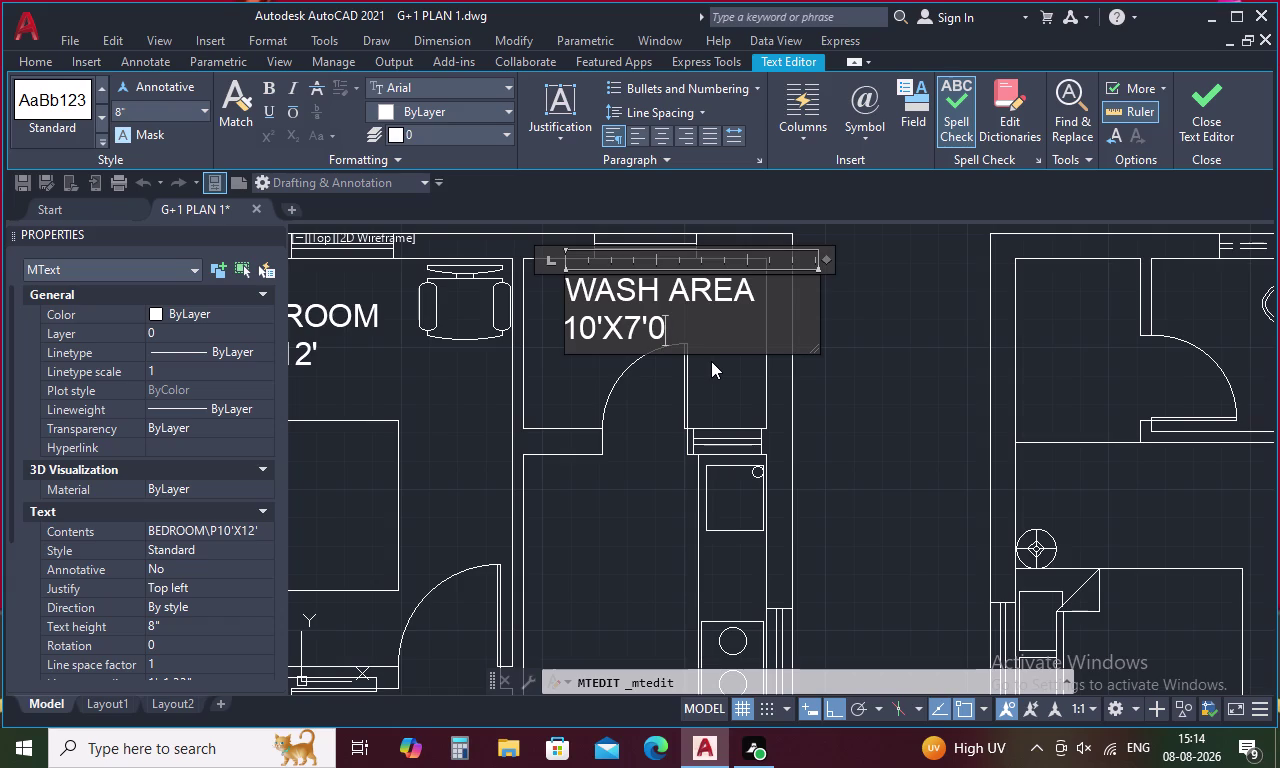
Rework the wash area dimension, undoing a mistaken edit.
key(shift+quotedbl)
key(Left)
key(Left)
key(Left)
key(Left)
key(Left)
key(2)
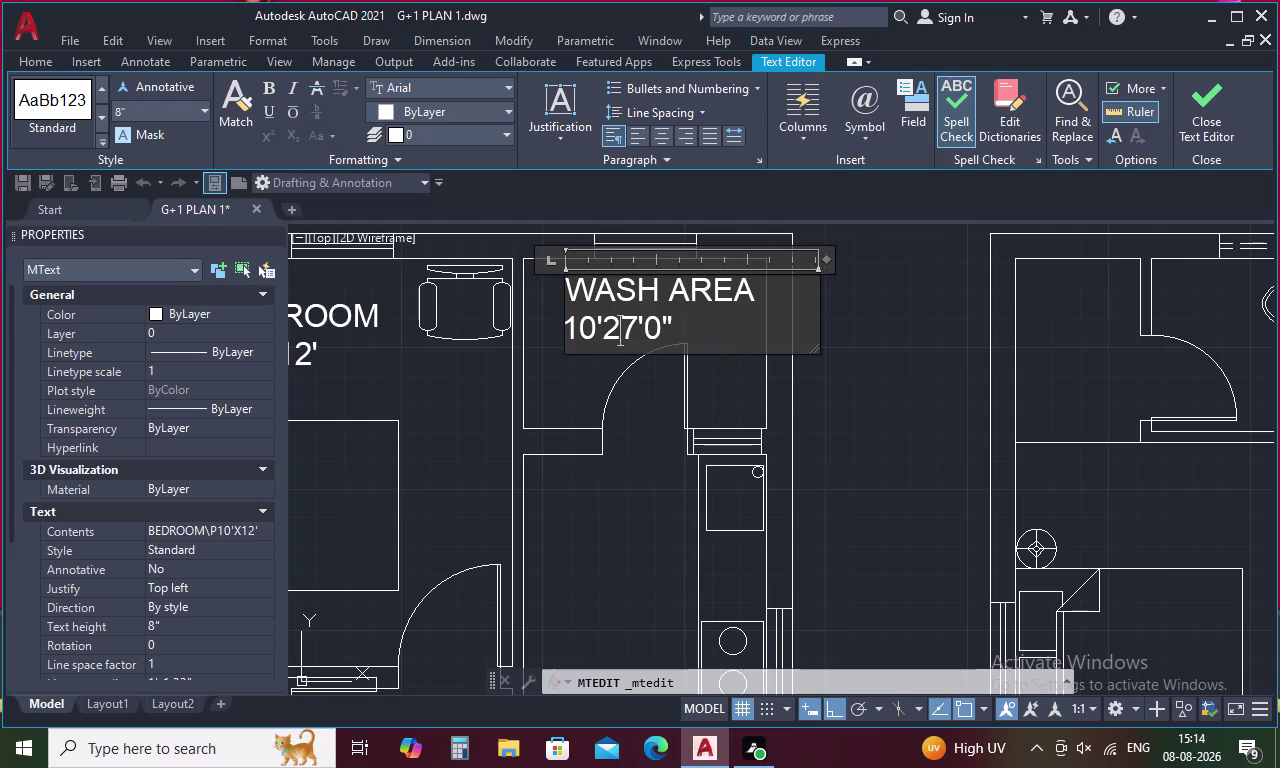
key(shift+quotedbl)
key(Left)
key(Left)
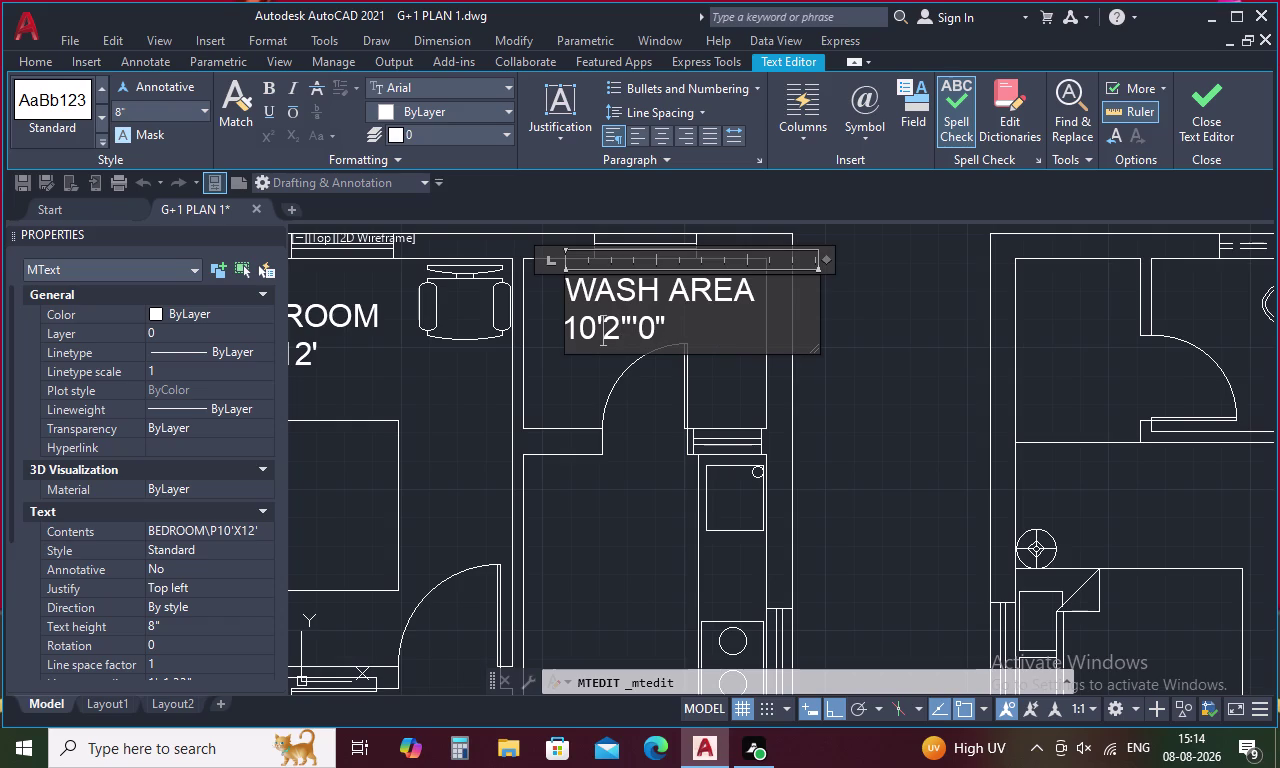
key(Left)
key(ctrl+z)
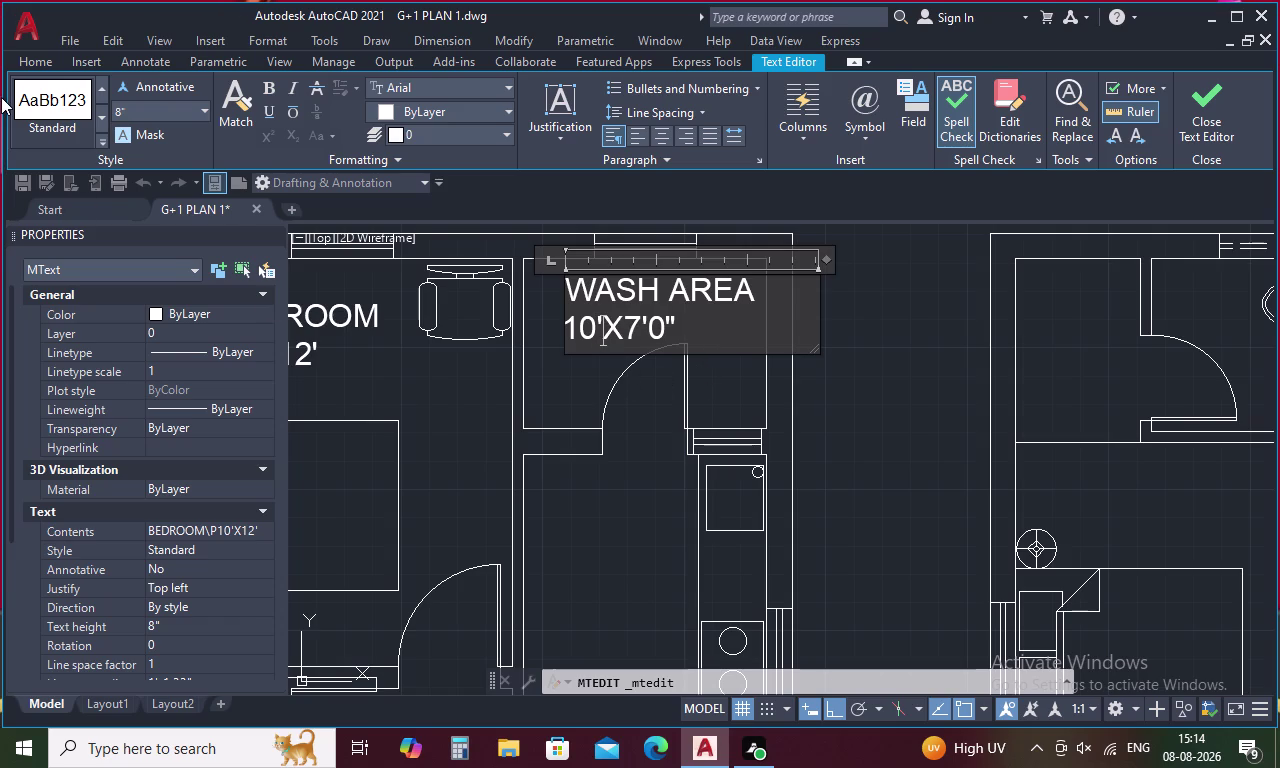
key(Left)
key(Left)
key(Right)
key(Right)
key(Left)
key(BackSpace)
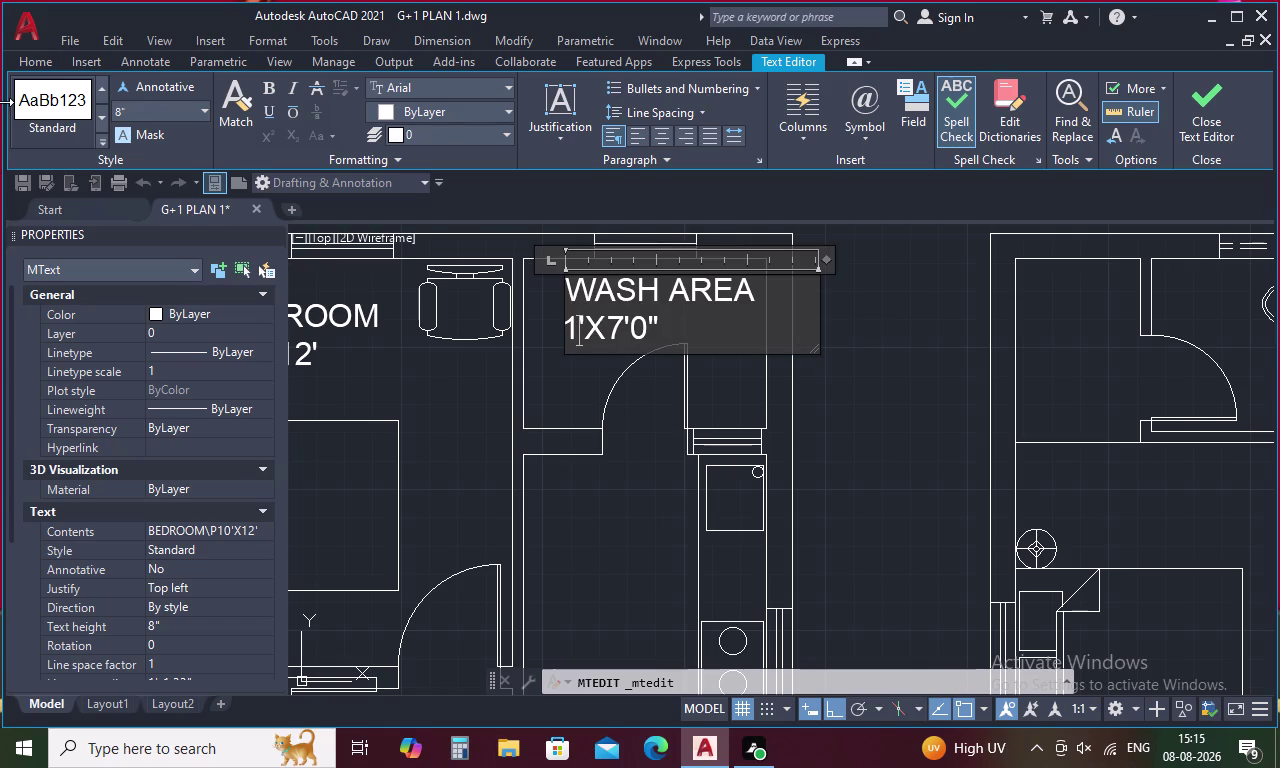
Enter the final 7'2"X5'0" dimension and close the Text Editor.
key(BackSpace)
key(7)
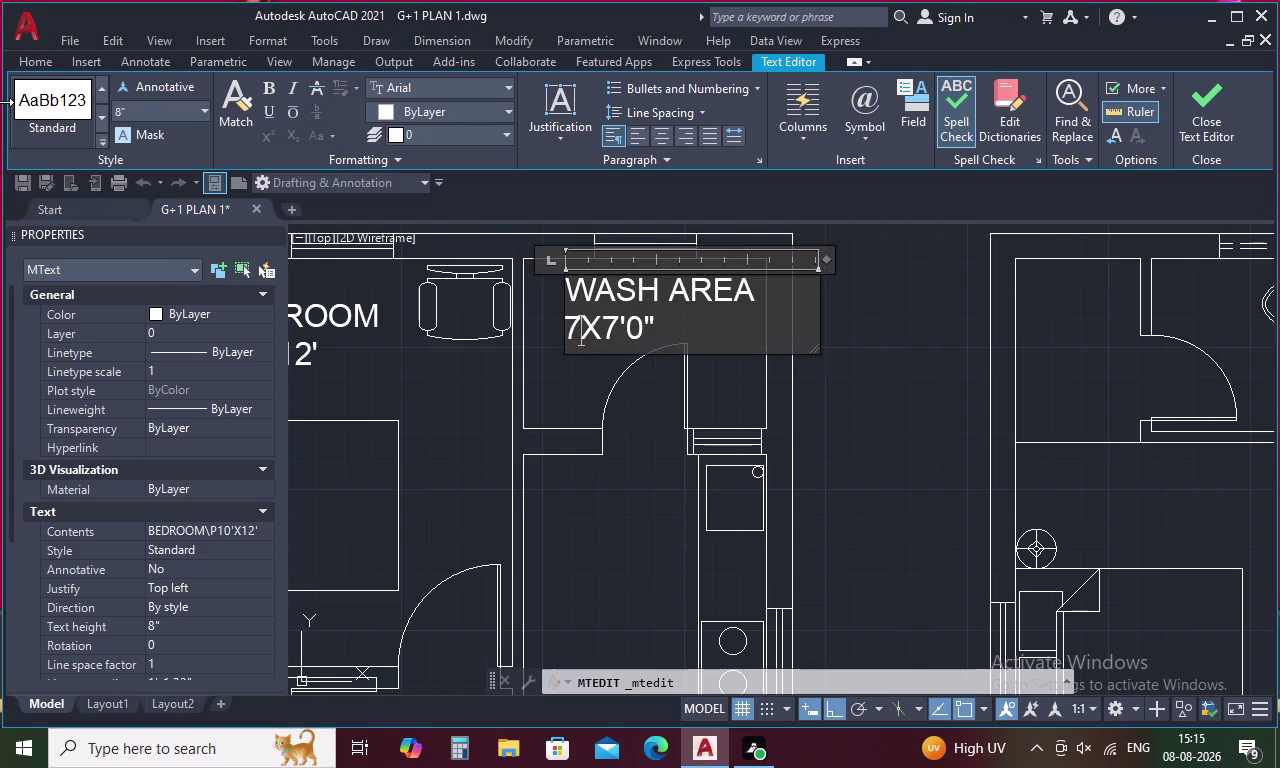
key(apostrophe)
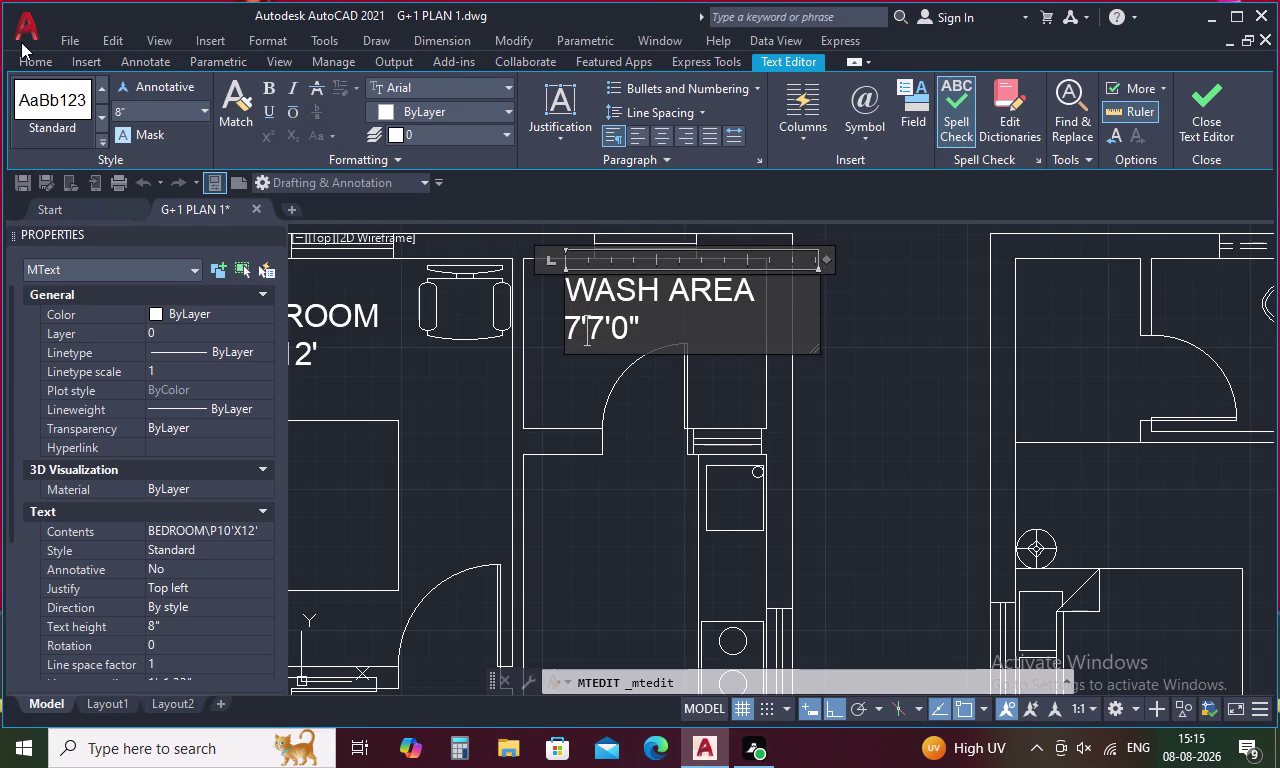
key(2)
key(shift+quotedbl)
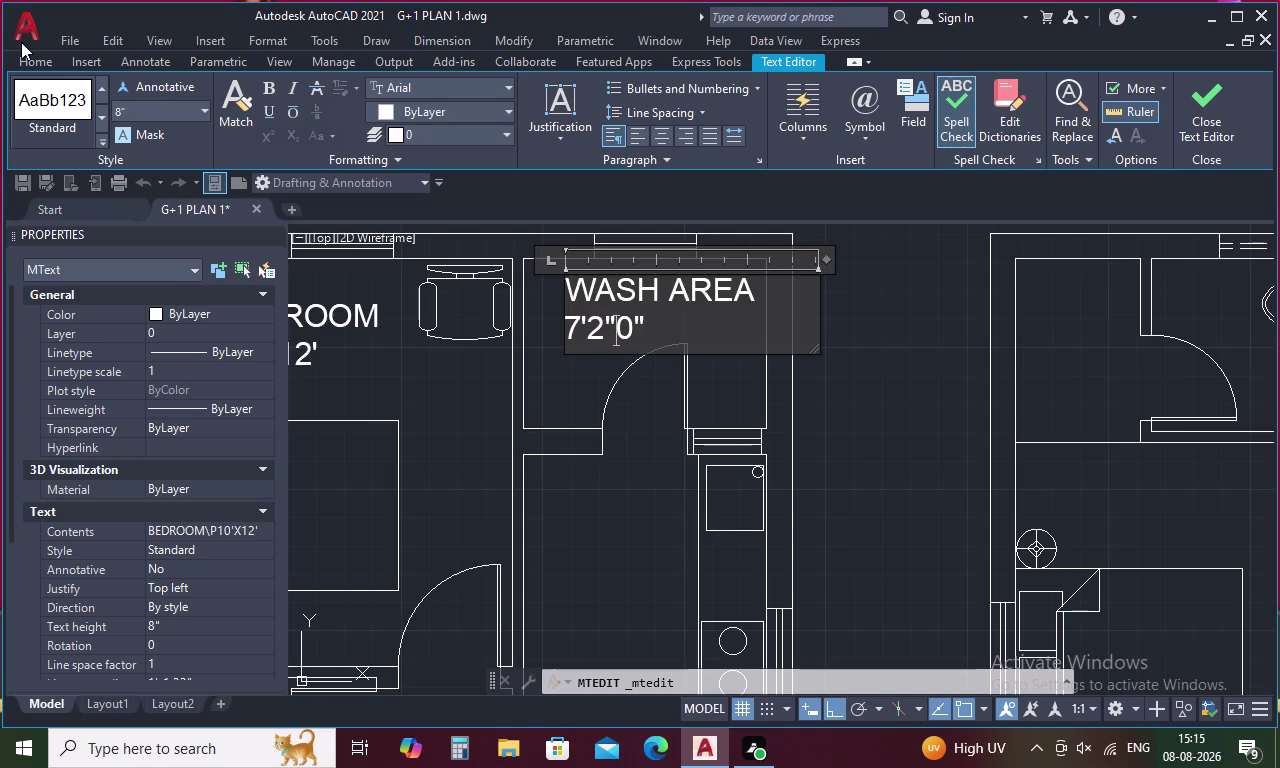
key(x)
key(5)
key(apostrophe)
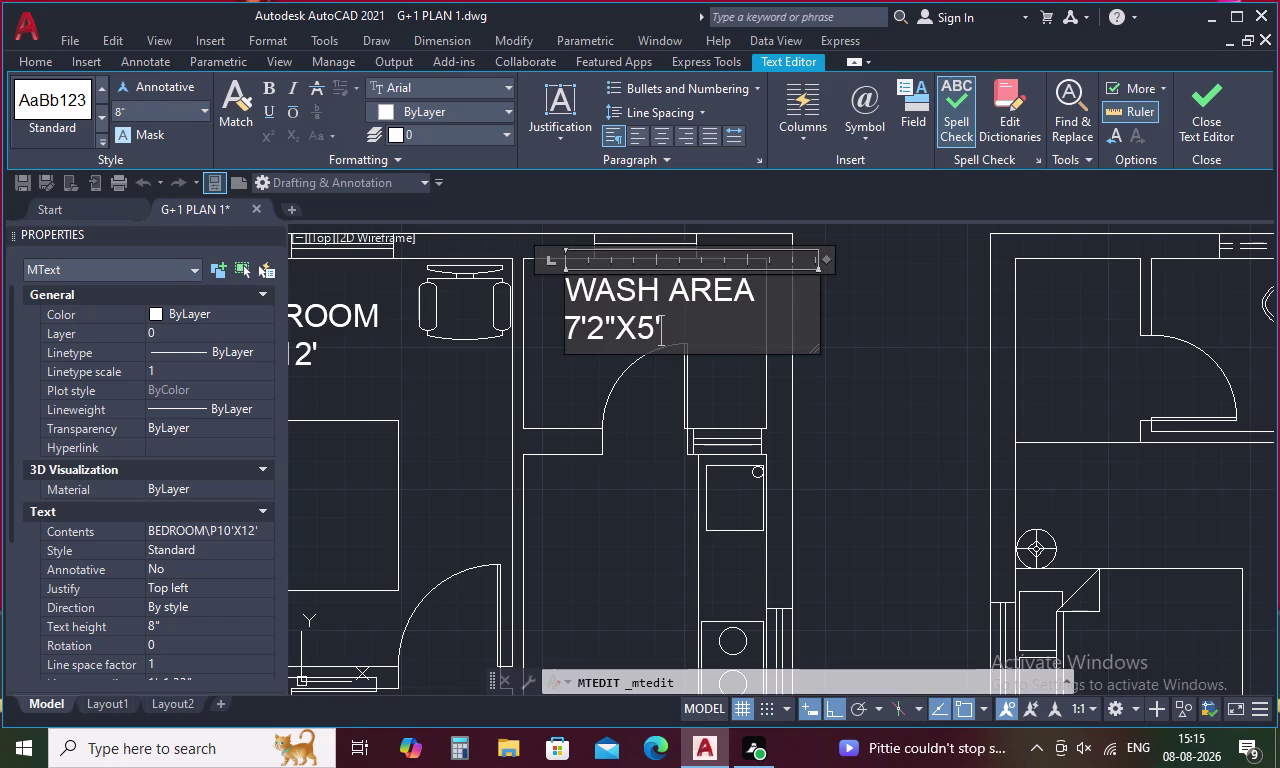
text(0")
click(652, 447)
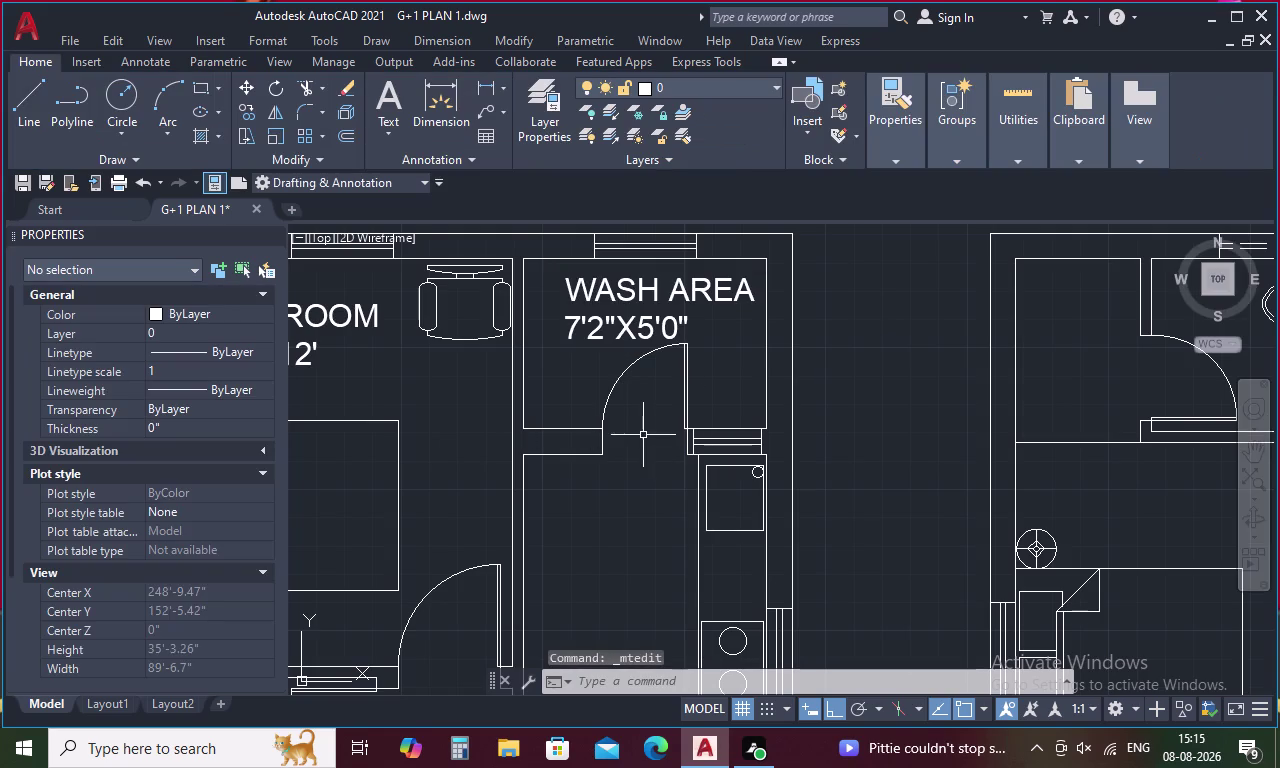
scroll(down, 3)
middle_drag(638, 478, 609, 421)
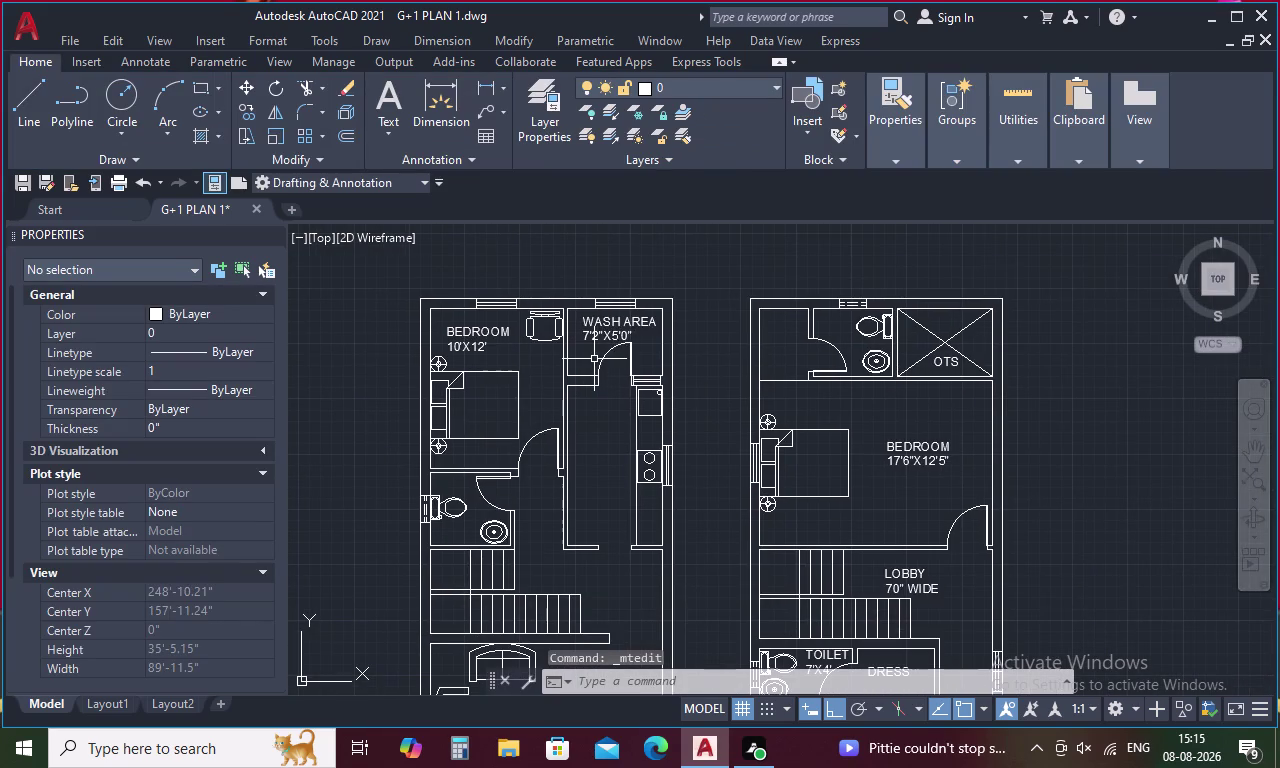
Paste a copy of the bedroom label into the kitchen and retitle it KITCHEN.
key(ctrl+v)
scroll(up, 3)
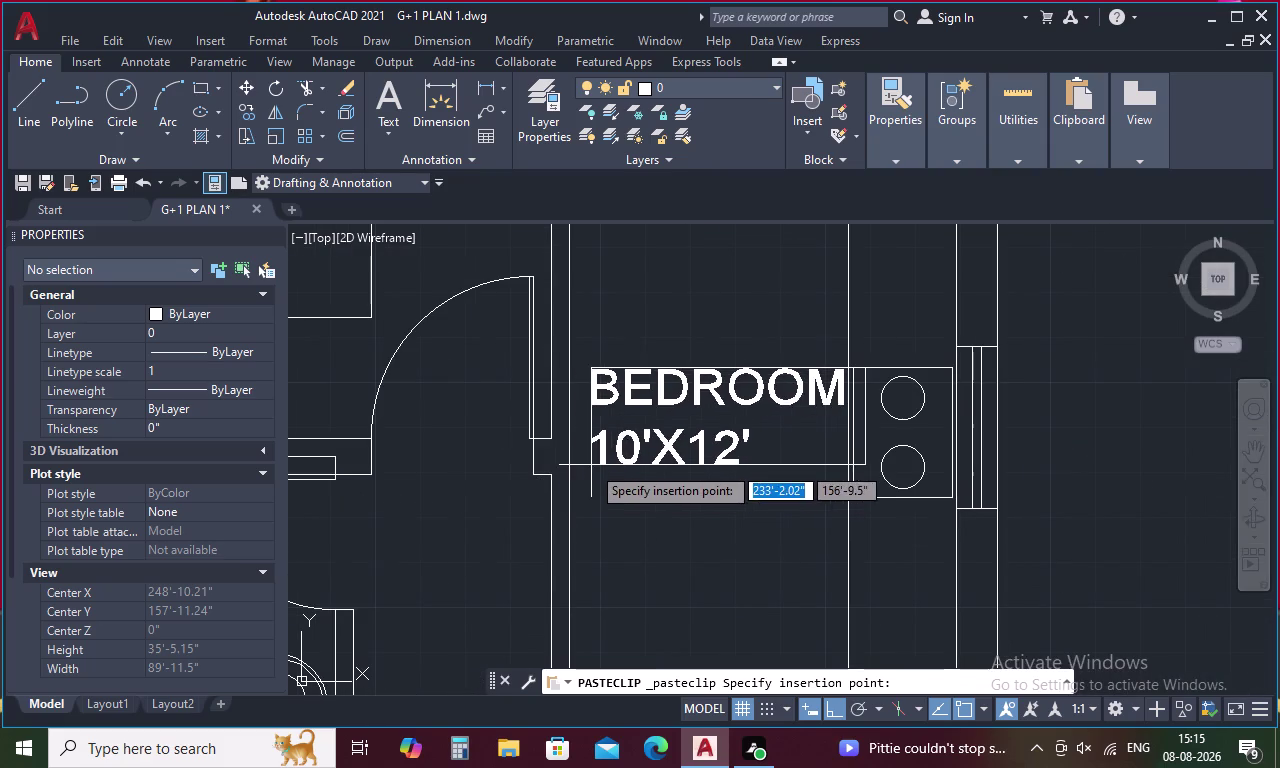
click(587, 466)
double_click(616, 455)
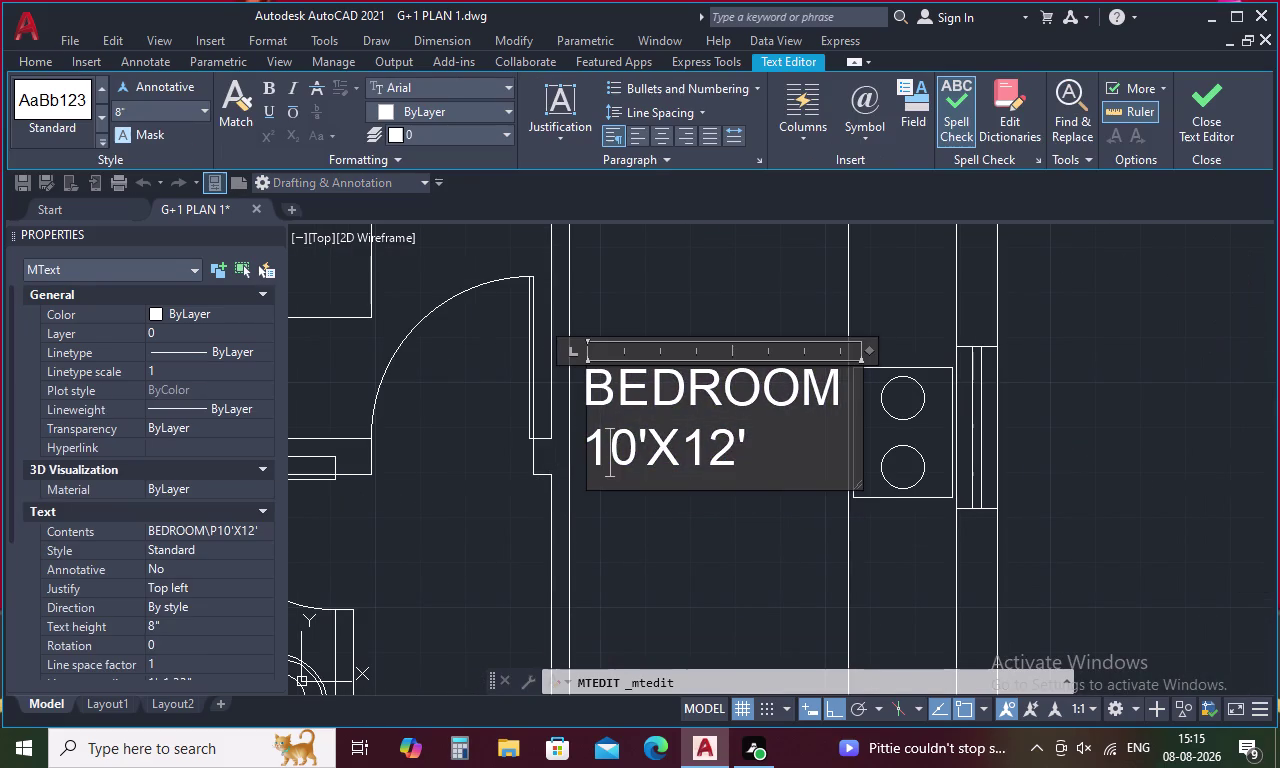
click(833, 397)
key(BackSpace)
key(BackSpace)
key(BackSpace)
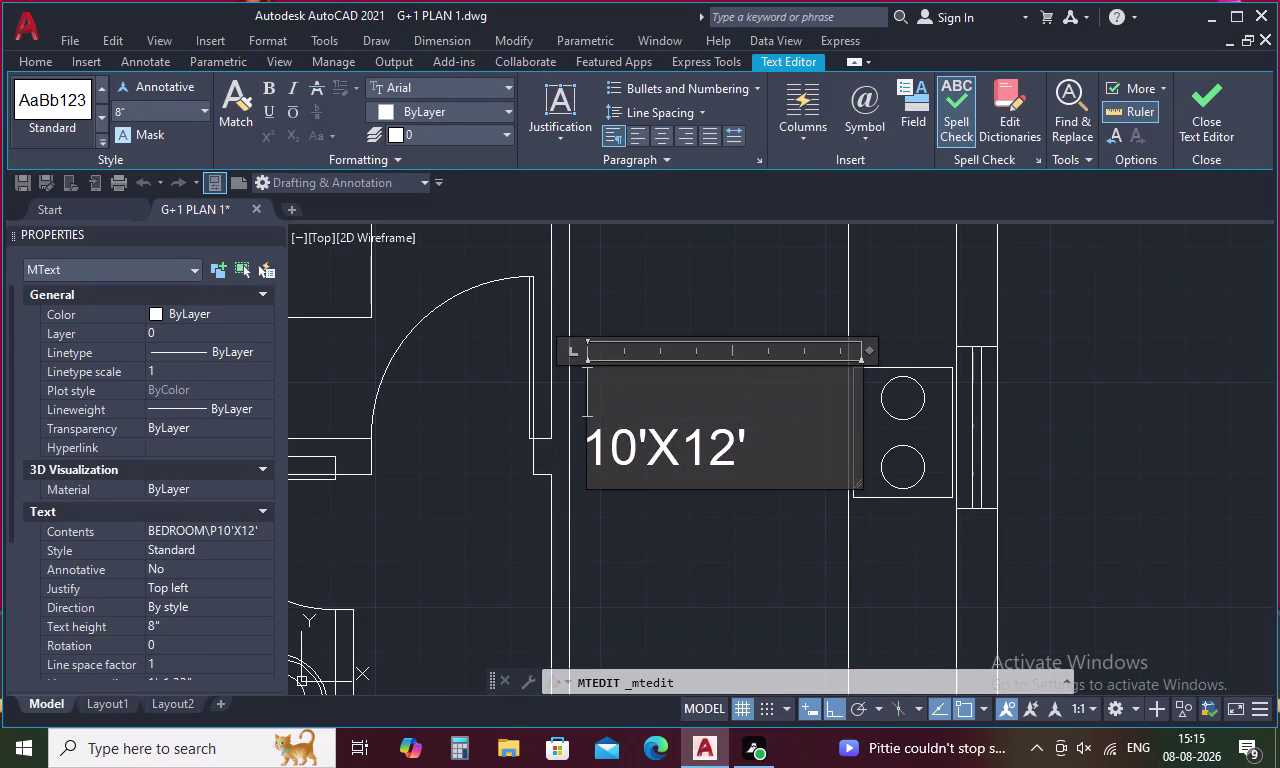
text(KI)
text(TCH)
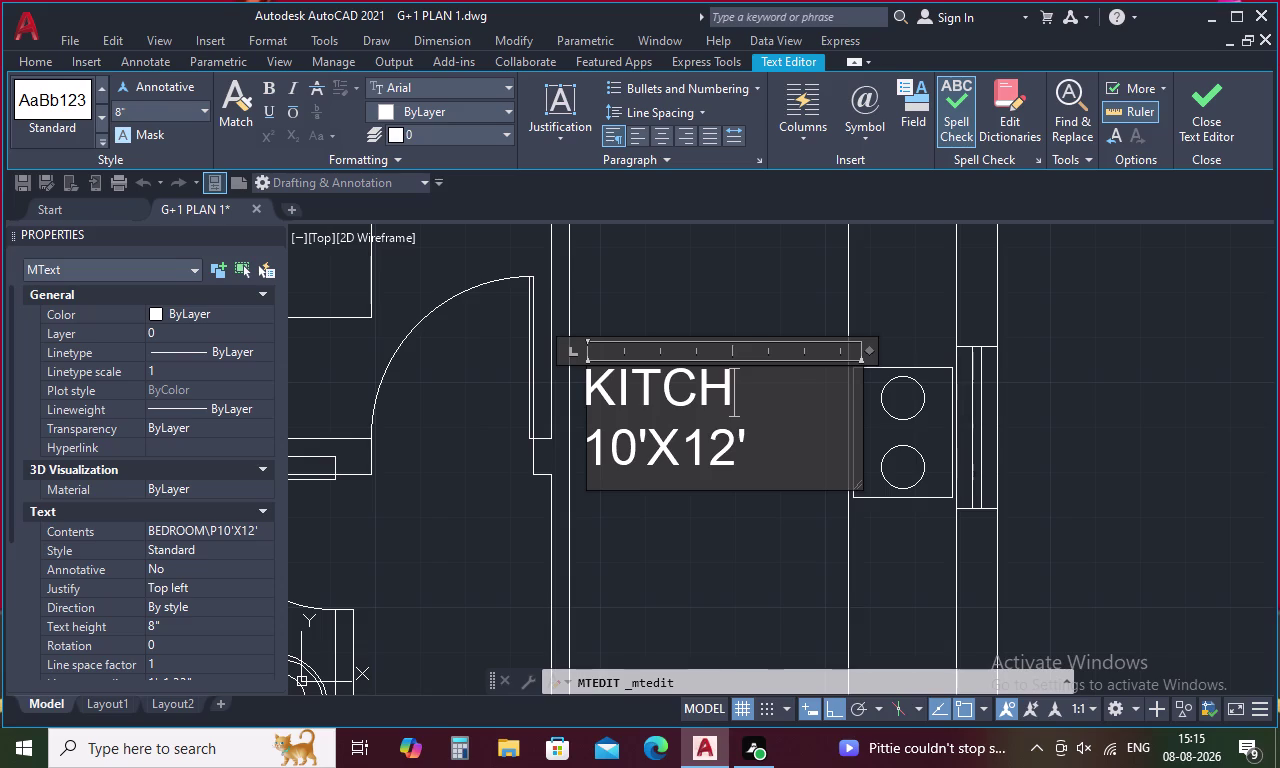
text(E)
key(n)
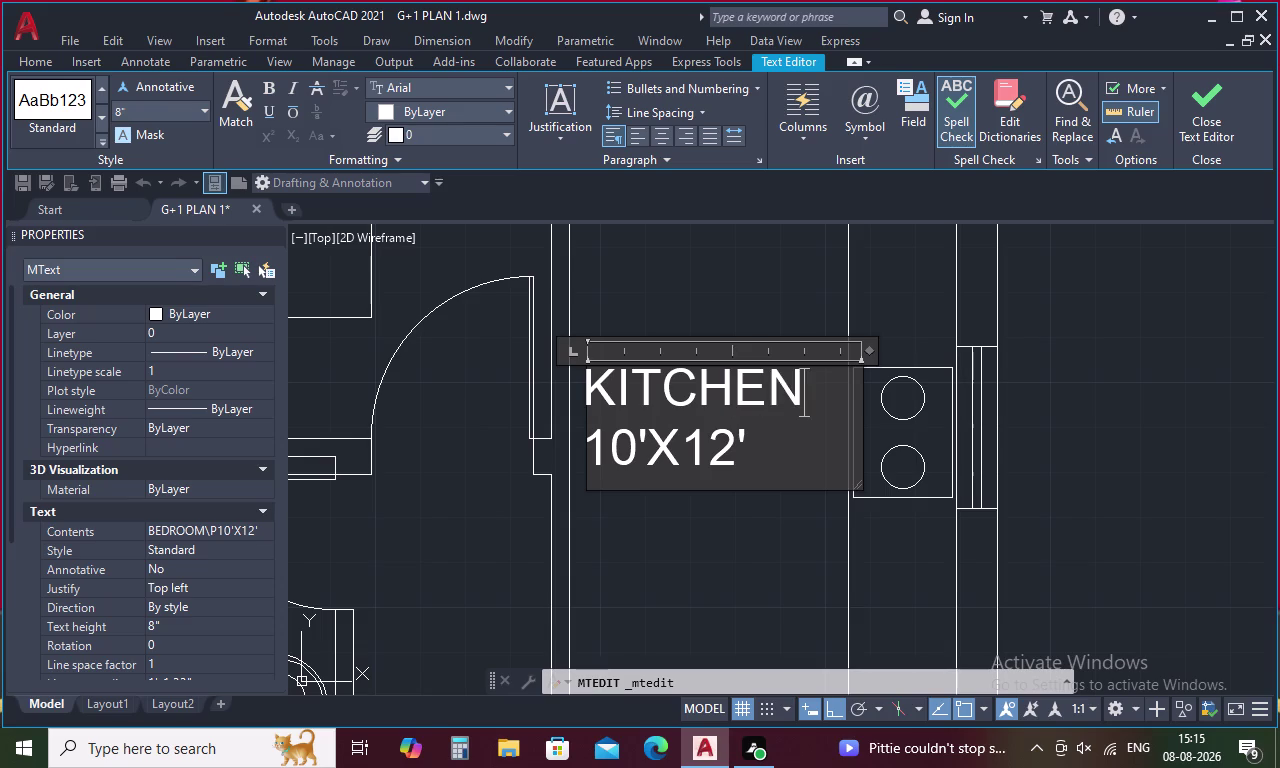
Change the kitchen label's size to 7'2"X12', then view both floor plans together.
click(634, 446)
key(BackSpace)
key(BackSpace)
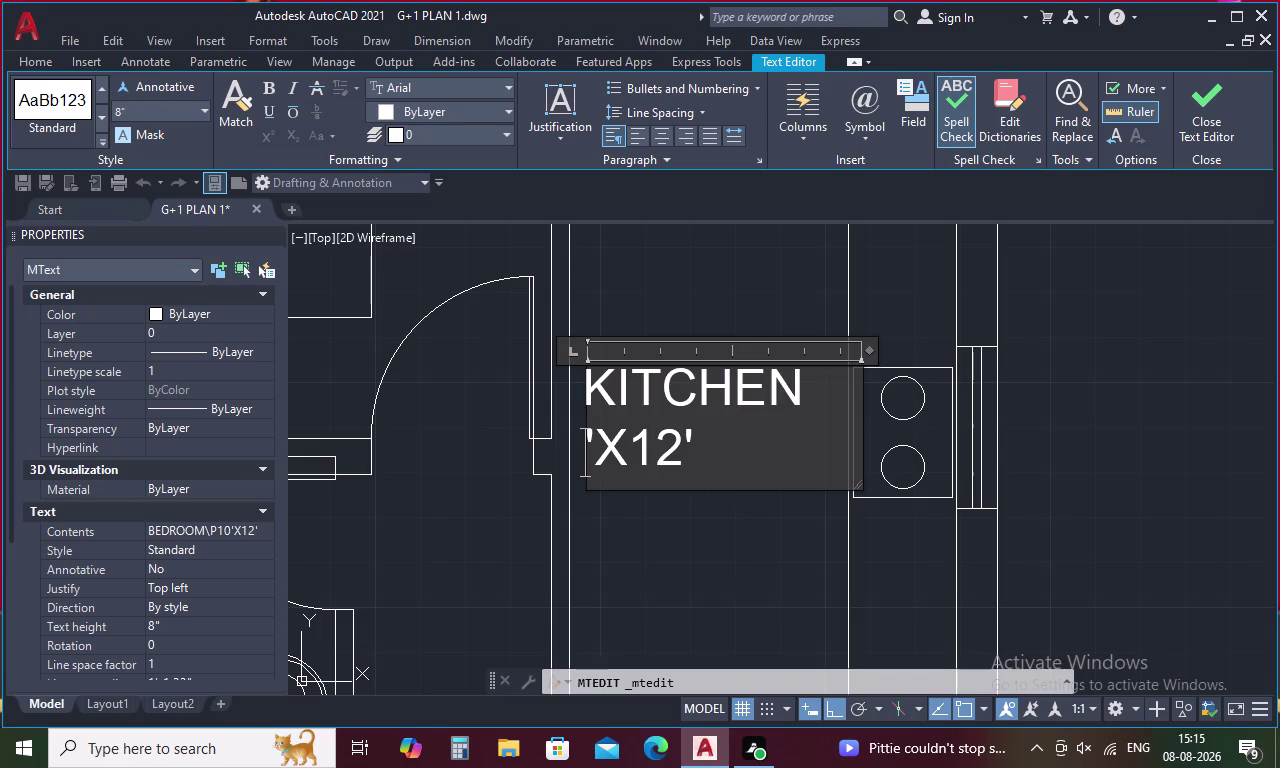
key(7)
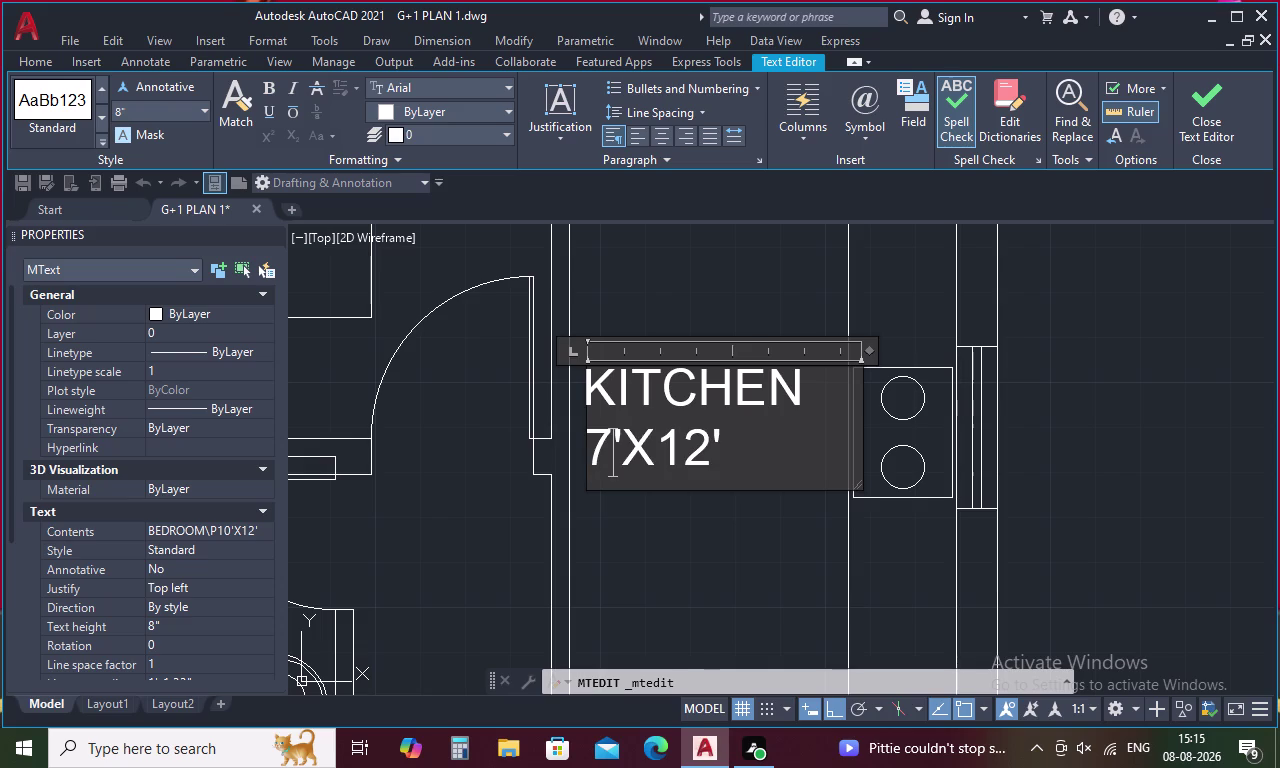
key(Right)
key(2)
key(shift+quotedbl)
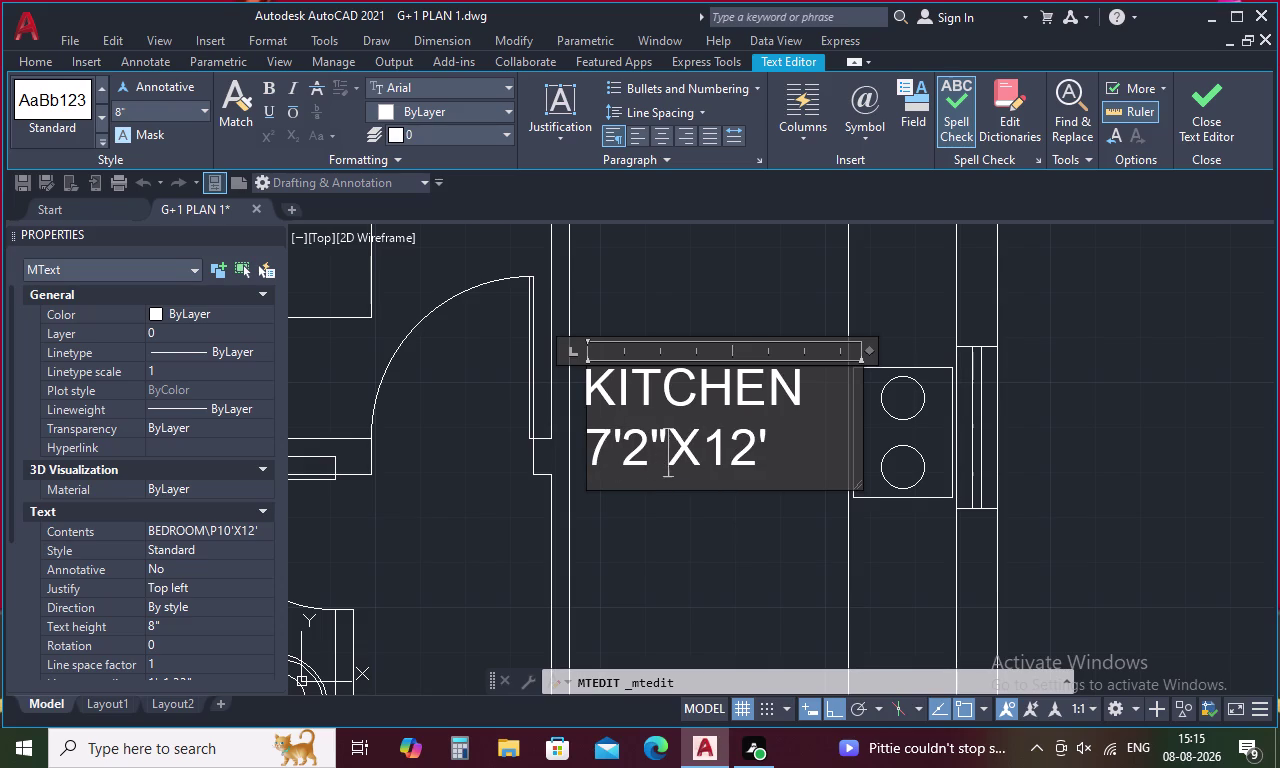
click(725, 447)
key(BackSpace)
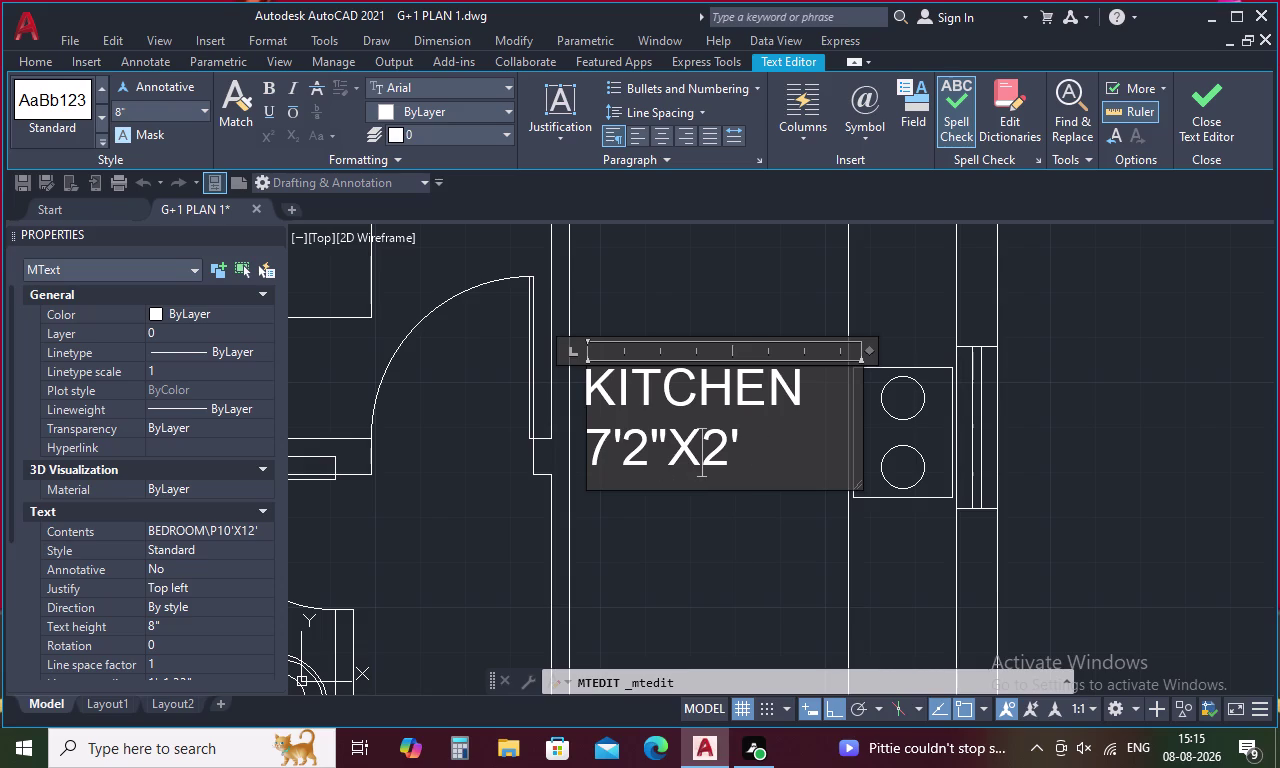
key(1)
click(717, 525)
scroll(down, 3)
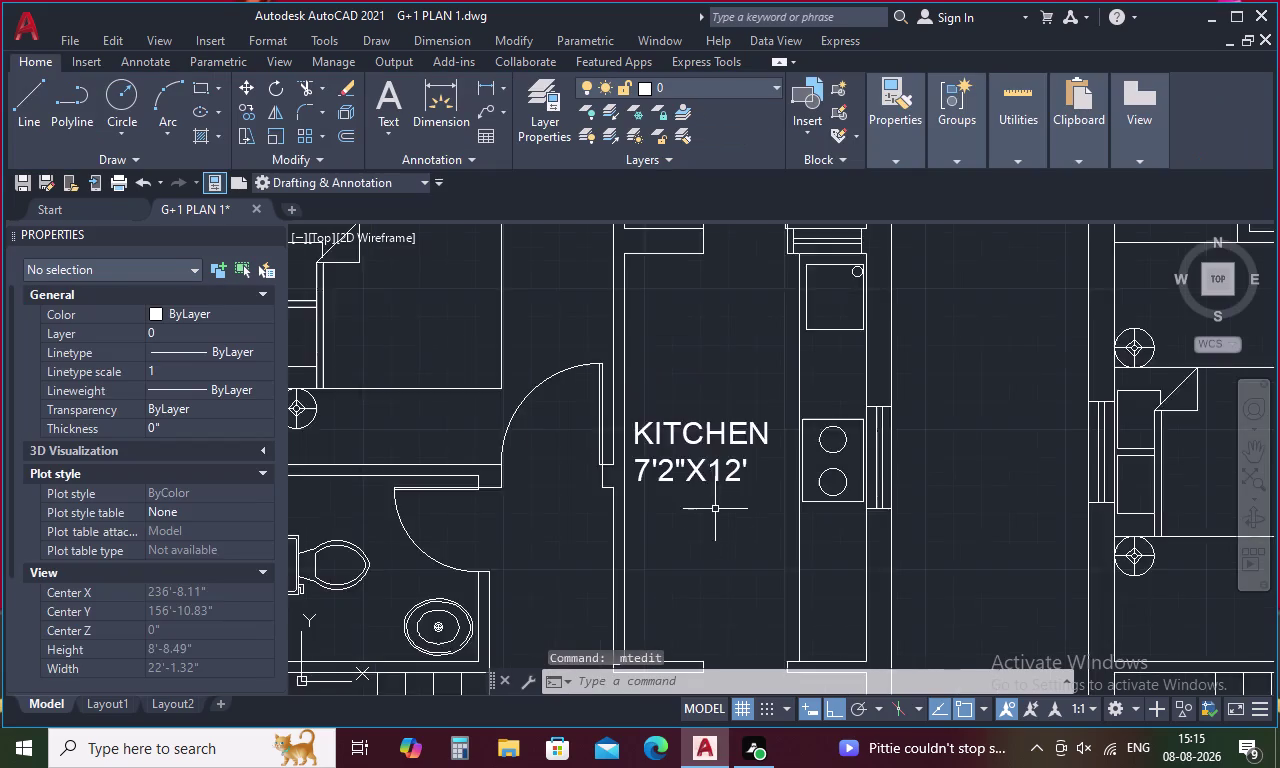
scroll(down, 3)
middle_drag(700, 512, 671, 461)
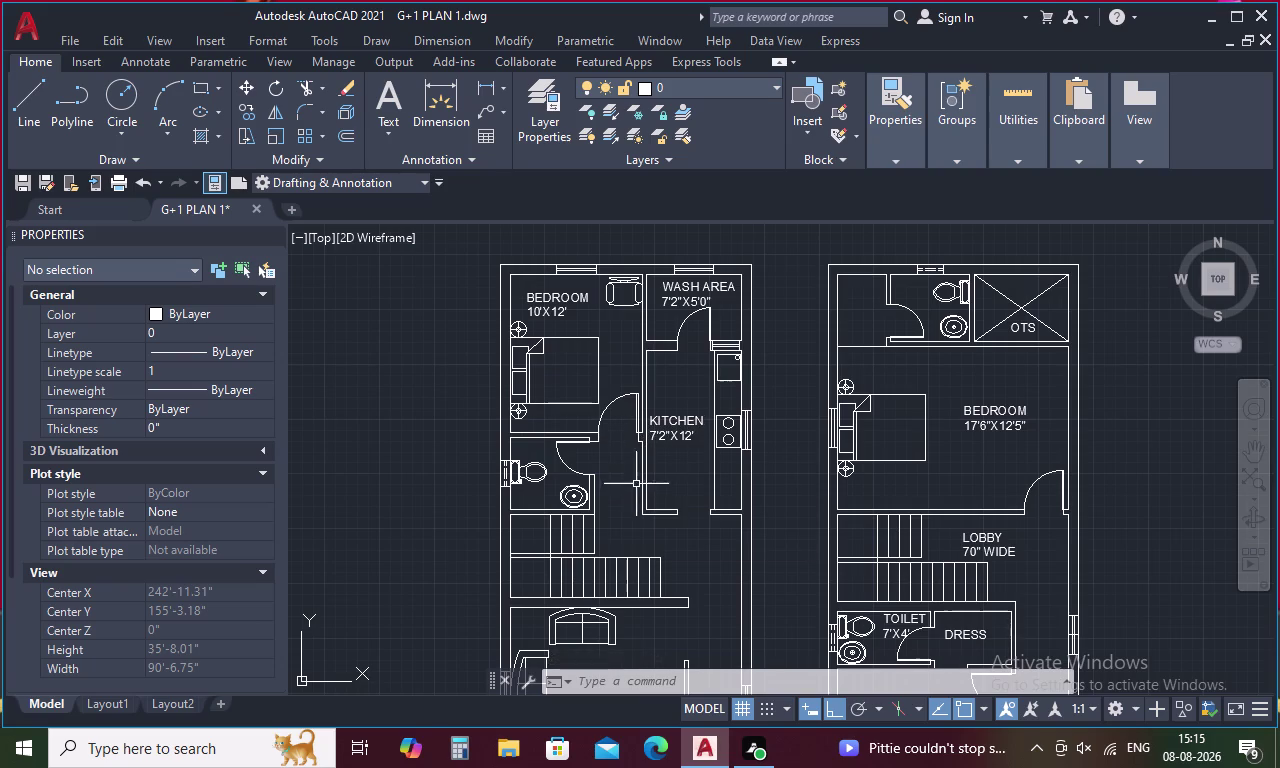
Delete the stray object beside the DRESS label.
middle_drag(632, 492, 625, 455)
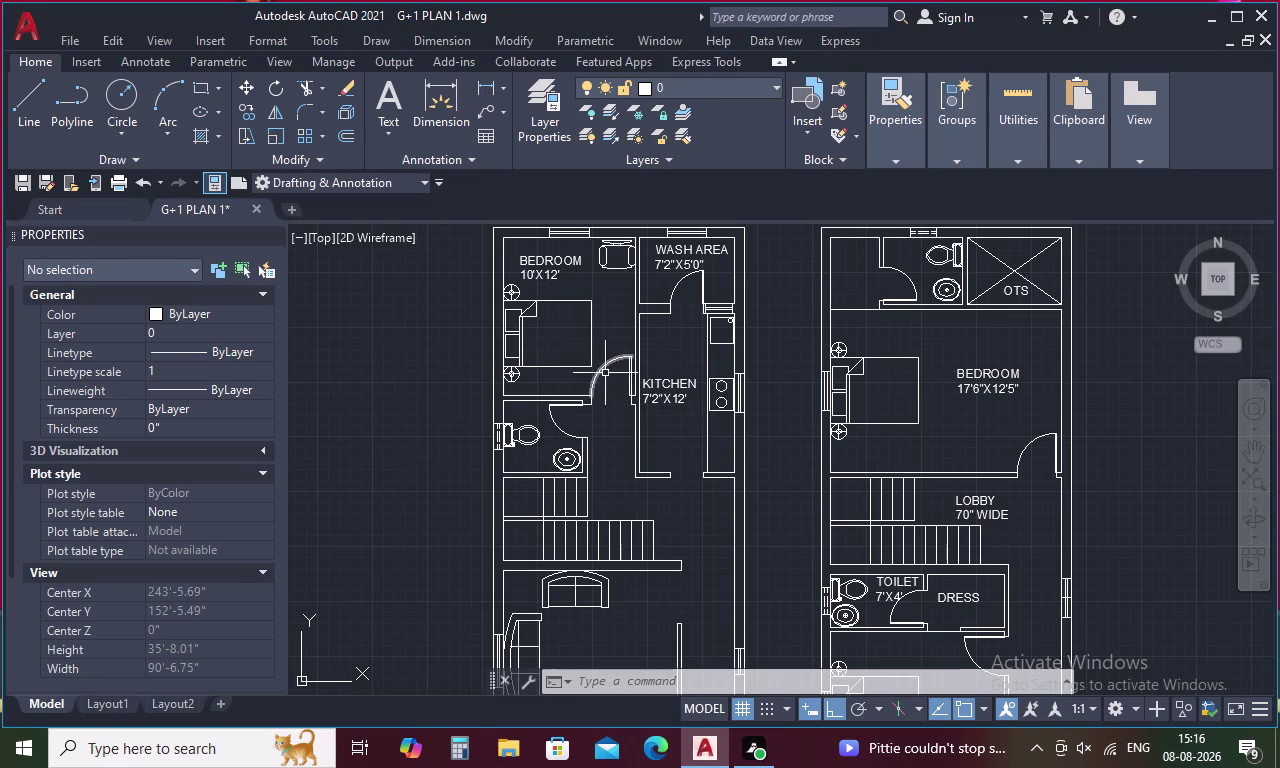
middle_drag(640, 508, 626, 447)
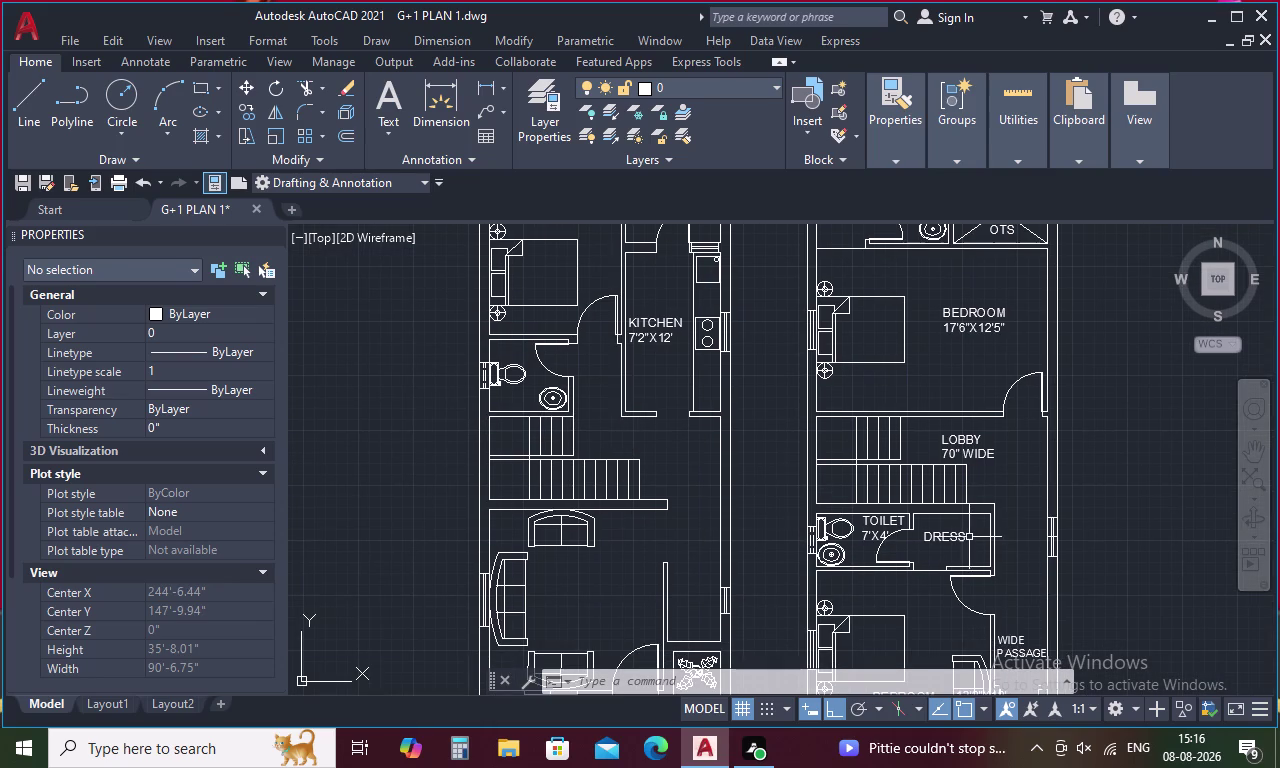
click(549, 391)
key(Delete)
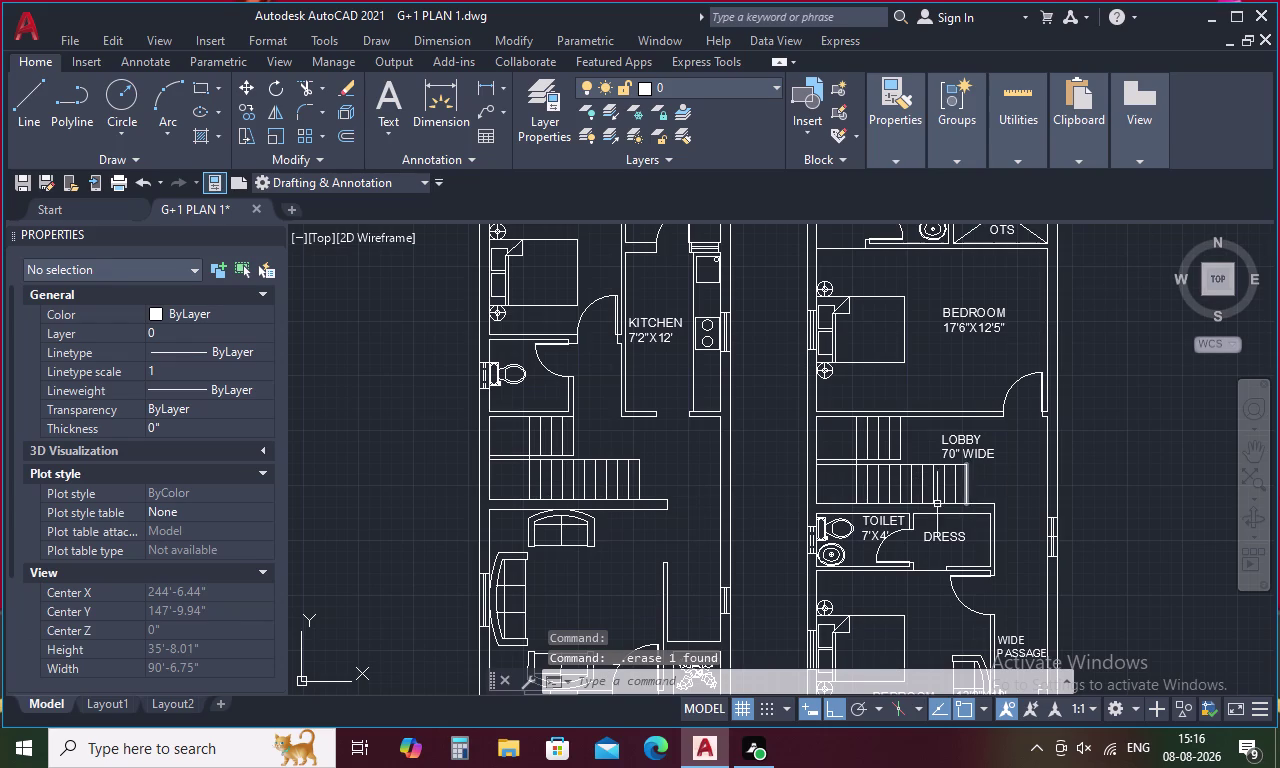
Copy the TOILET 7'X4' label from the right-hand plan.
scroll(up, 3)
click(871, 515)
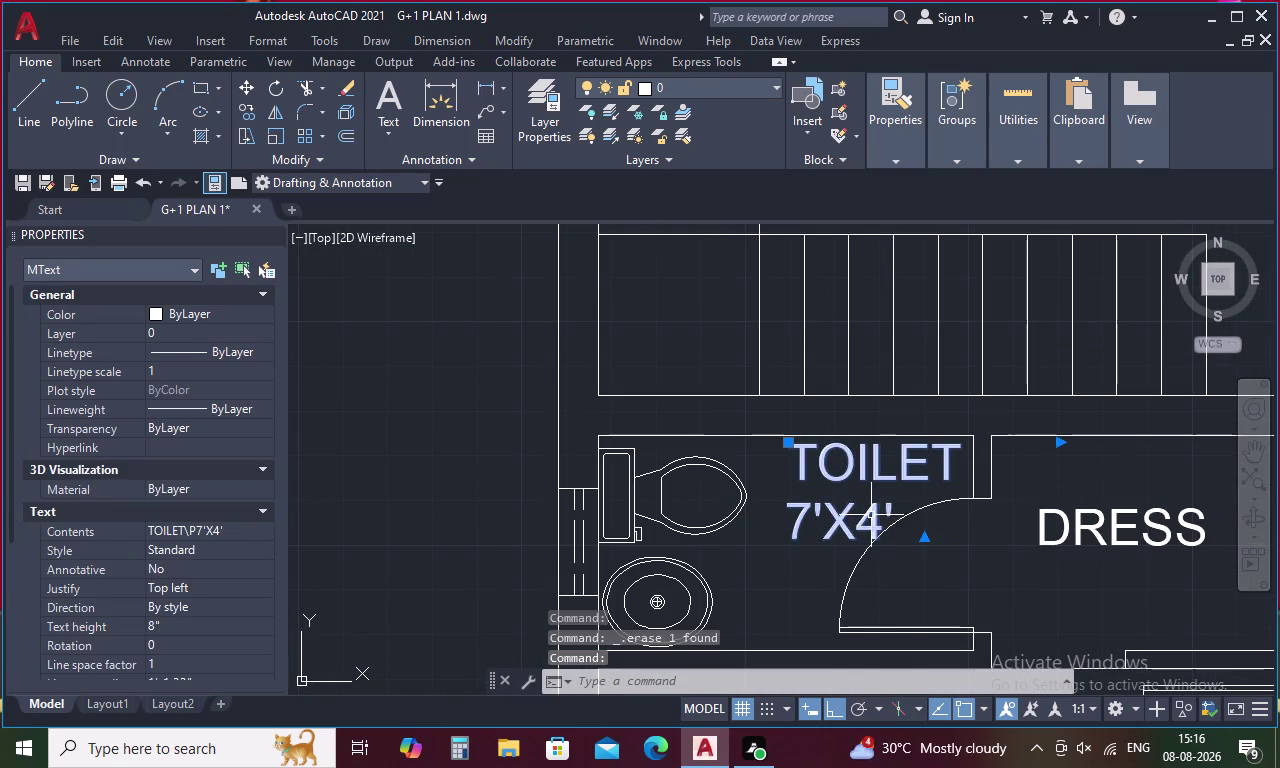
key(ctrl+c)
key(ctrl+v)
scroll(down, 3)
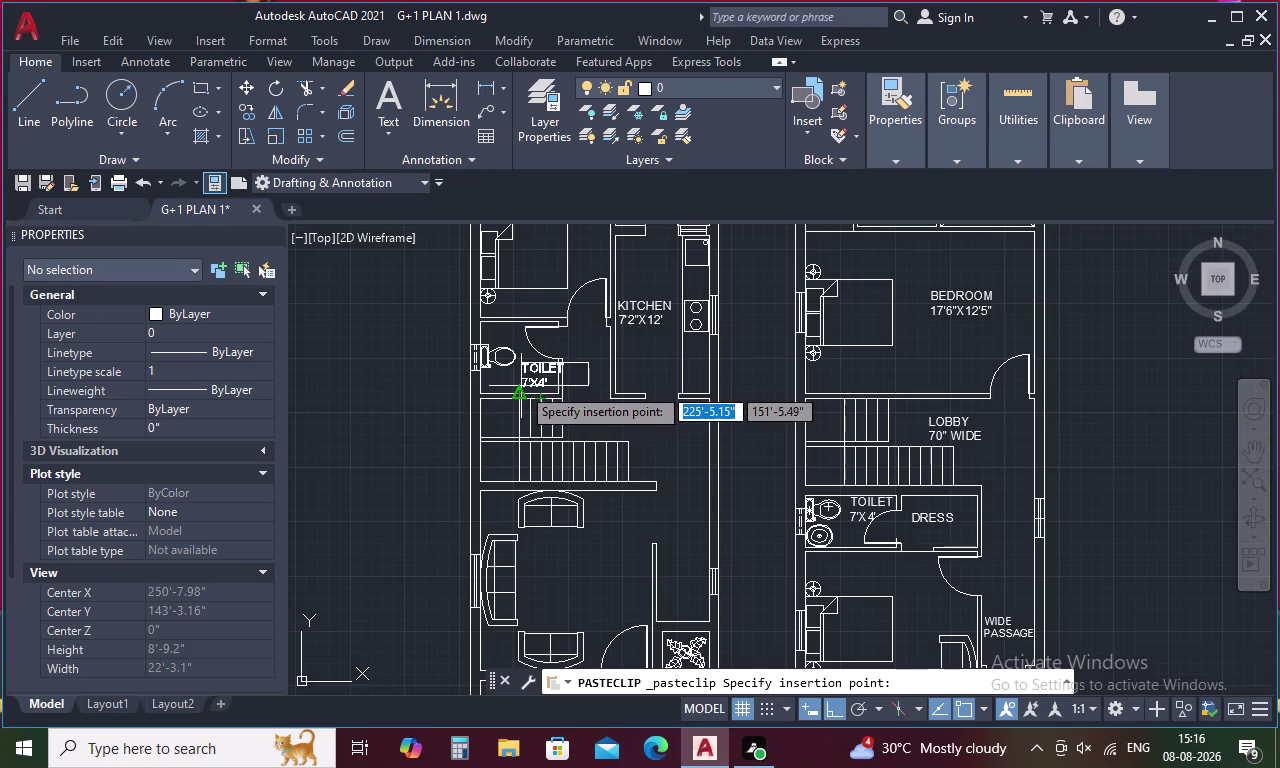
Place the pasted TOILET label in the left plan's toilet and open it for editing.
scroll(up, 3)
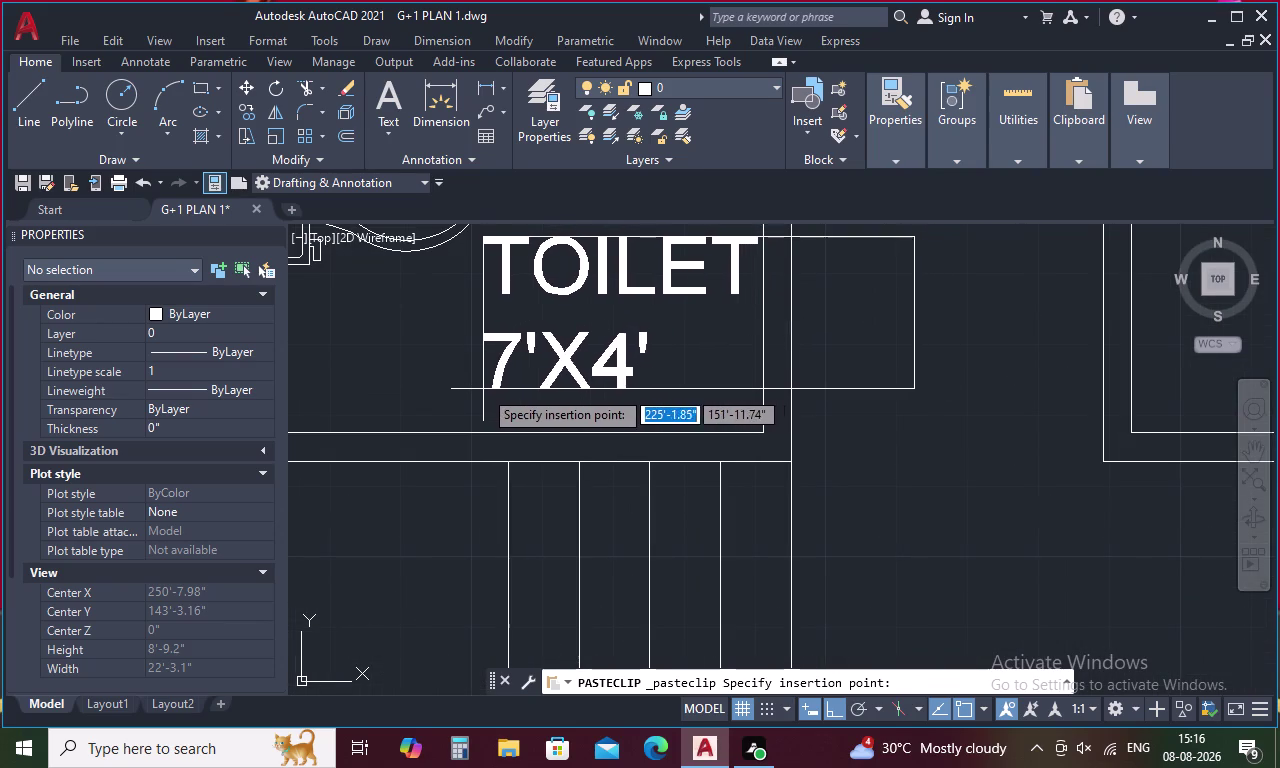
click(476, 389)
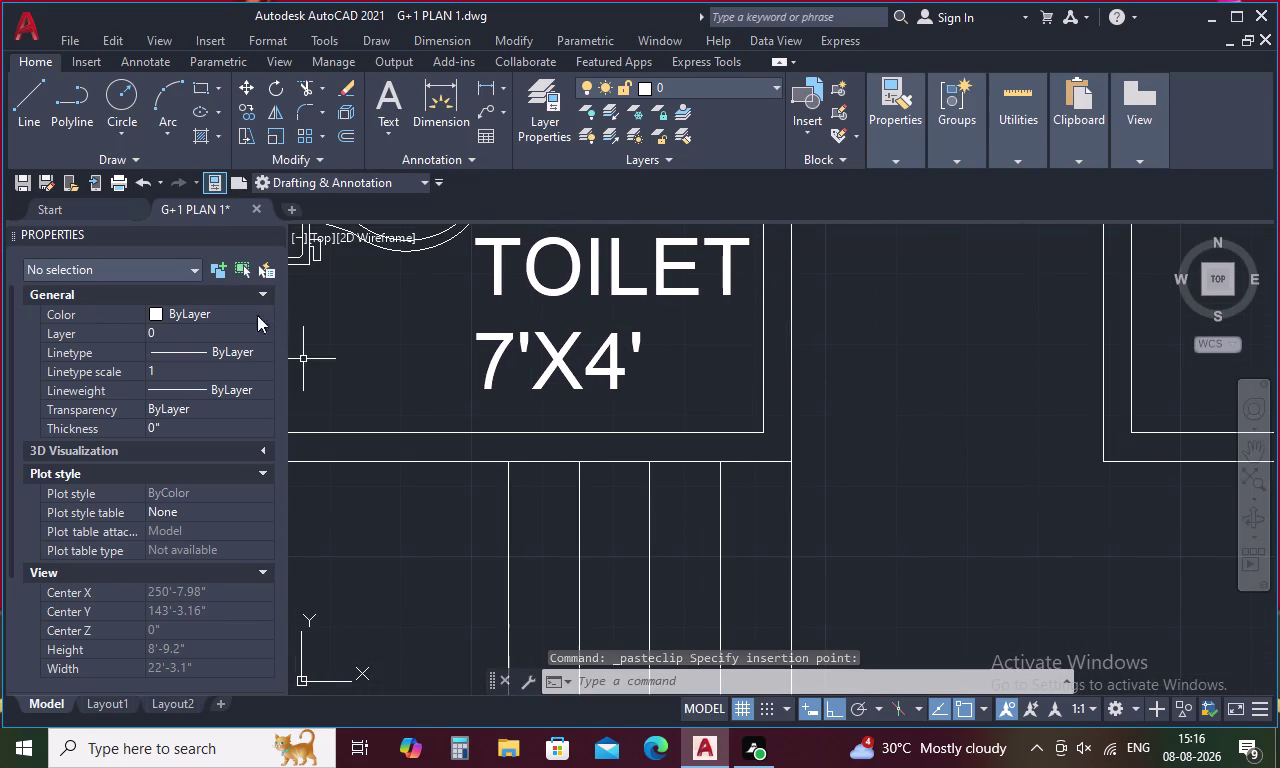
double_click(545, 350)
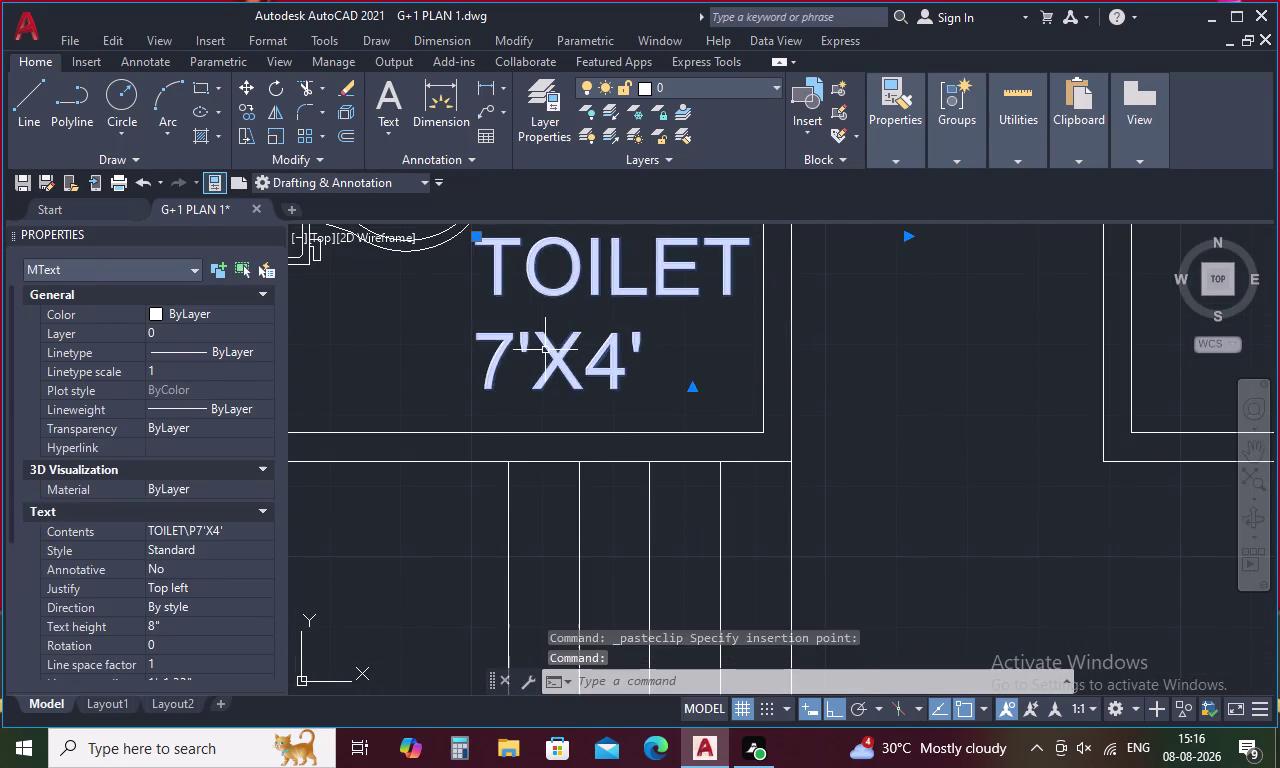
click(736, 285)
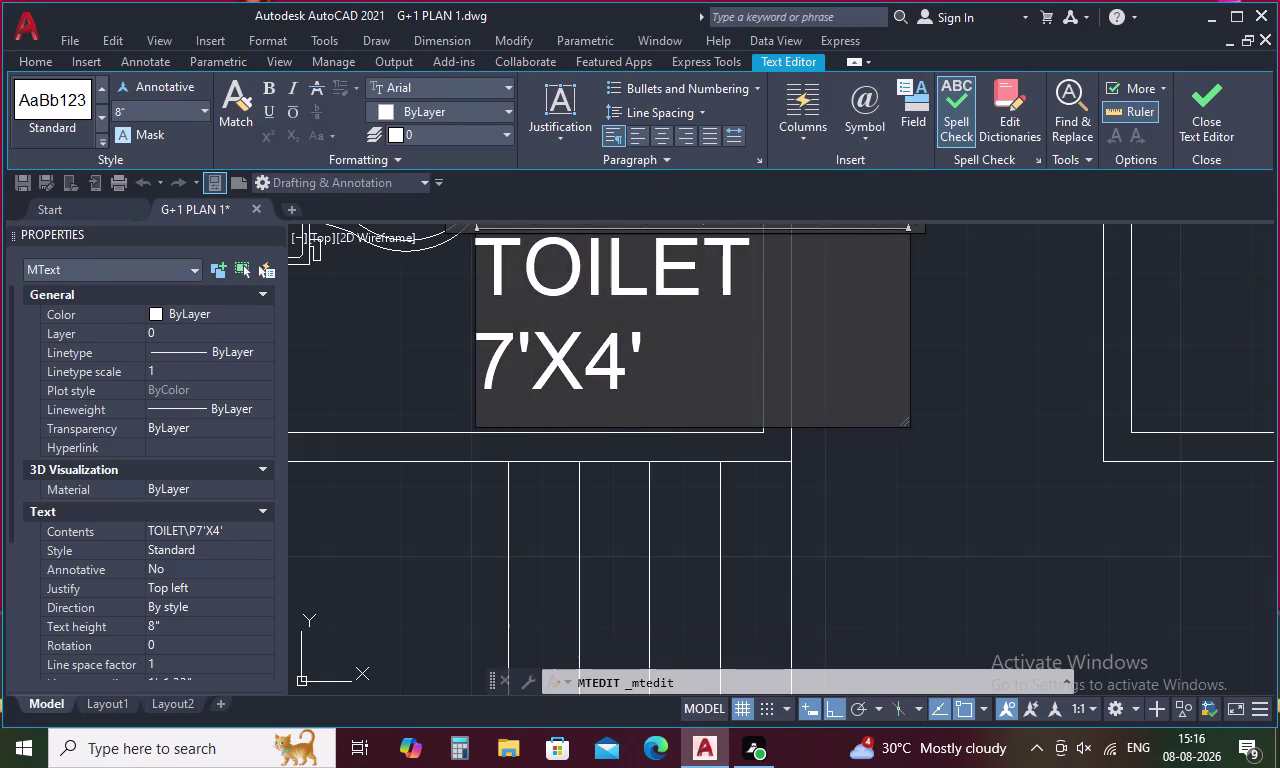
key(BackSpace)
key(BackSpace)
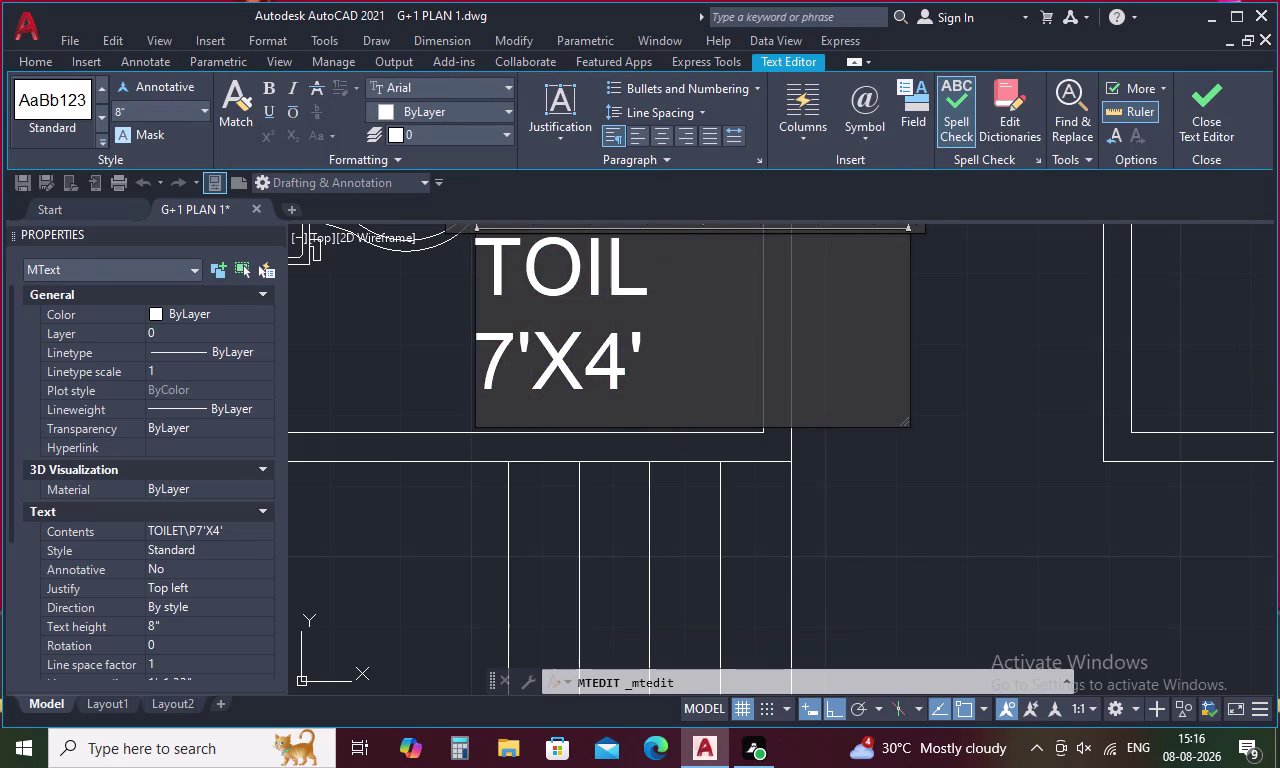
key(ctrl+z)
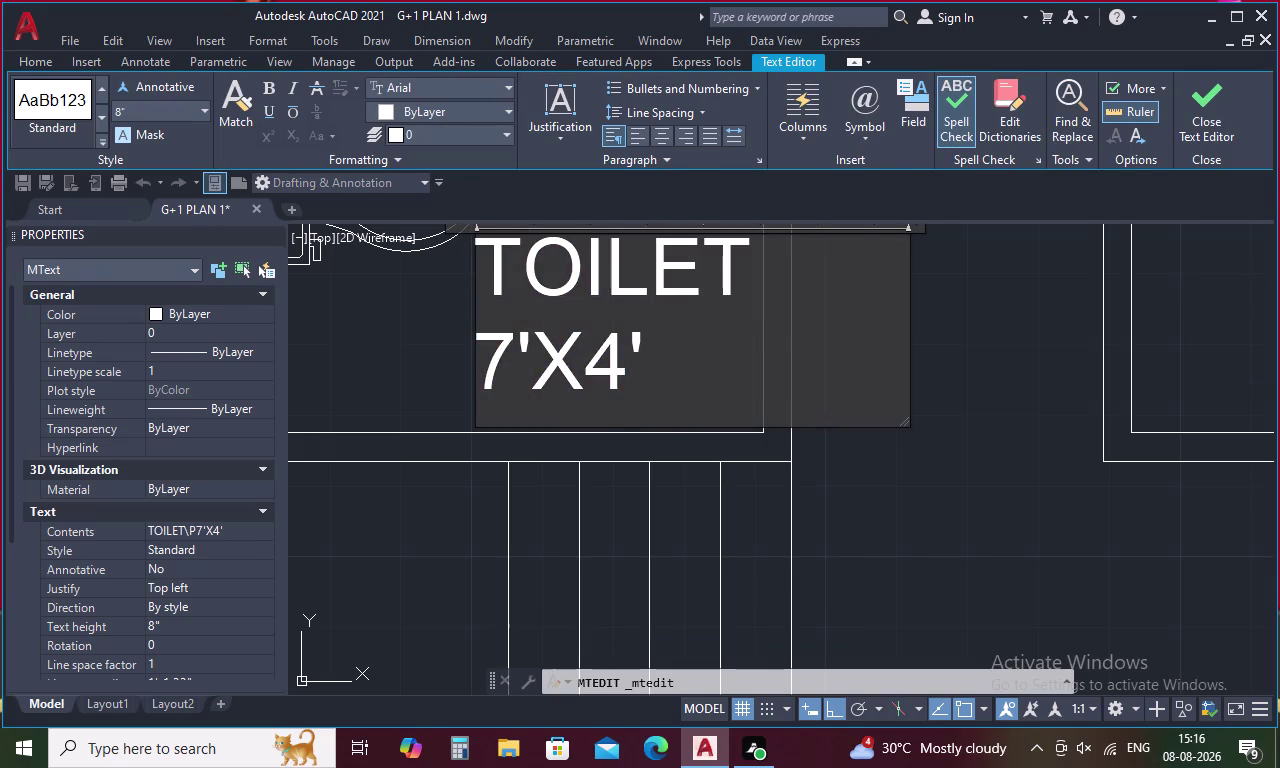
Change the toilet label's size from 7'X4' to 6'X5'6".
click(510, 351)
key(BackSpace)
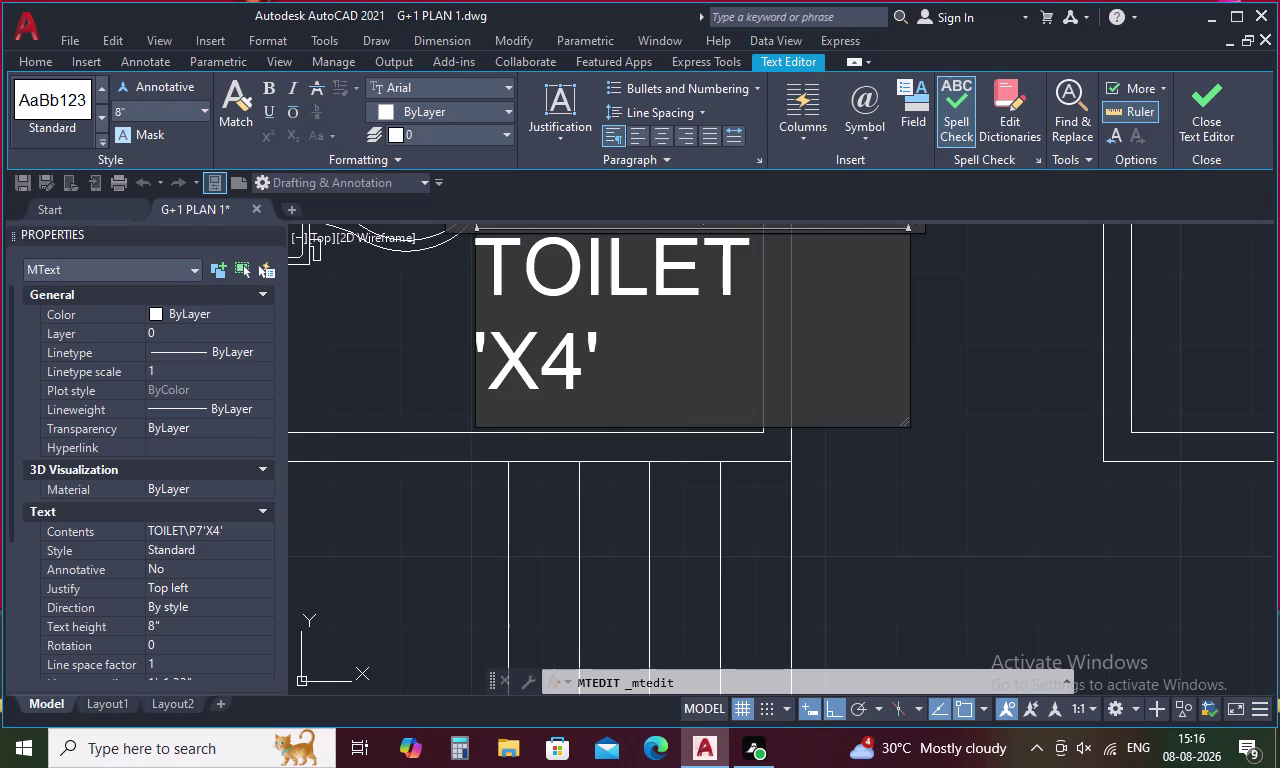
key(6)
key(Right)
key(Right)
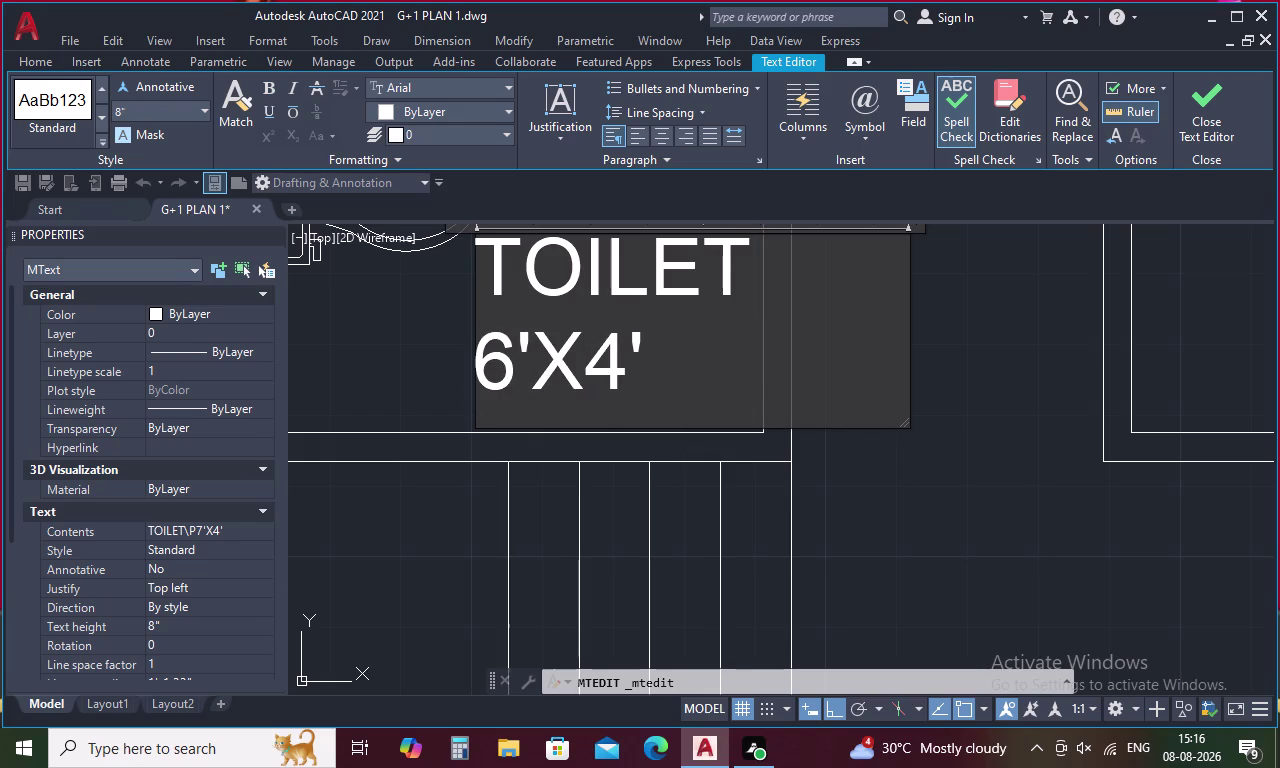
key(Right)
key(BackSpace)
key(6)
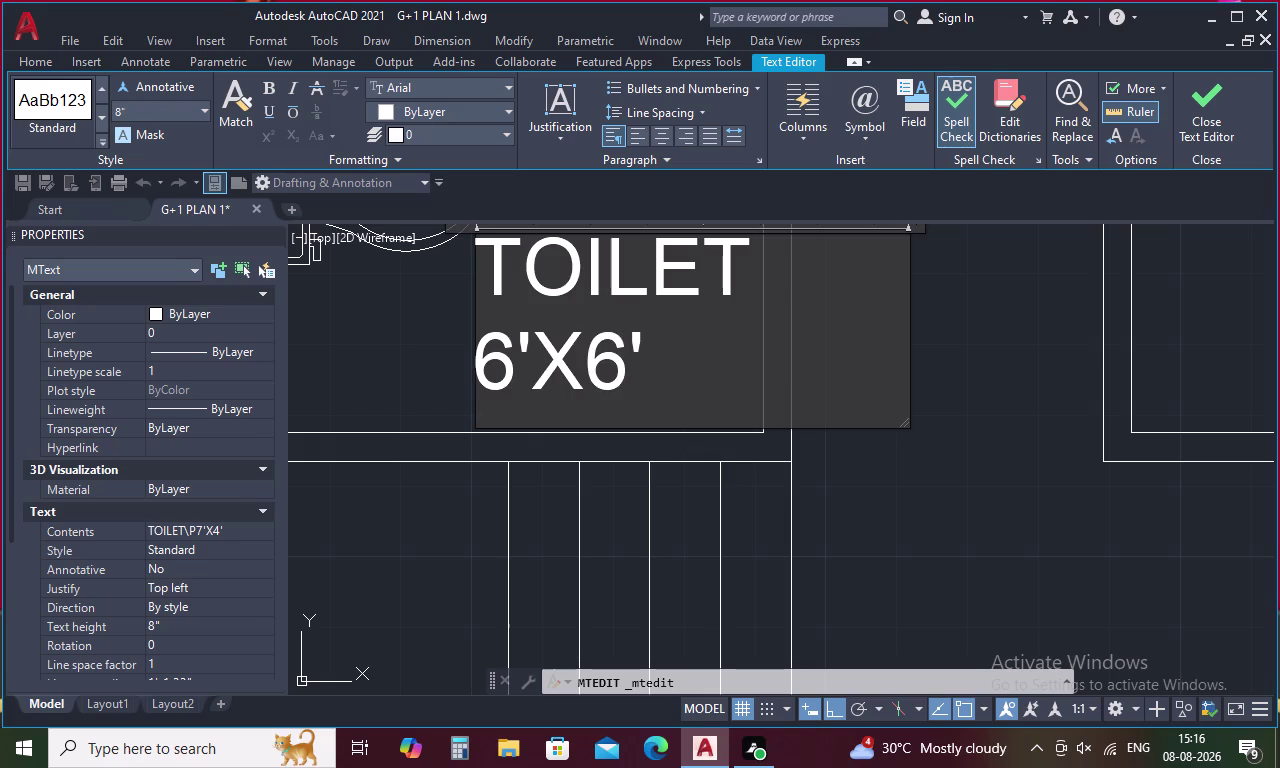
key(BackSpace)
key(5)
key(Right)
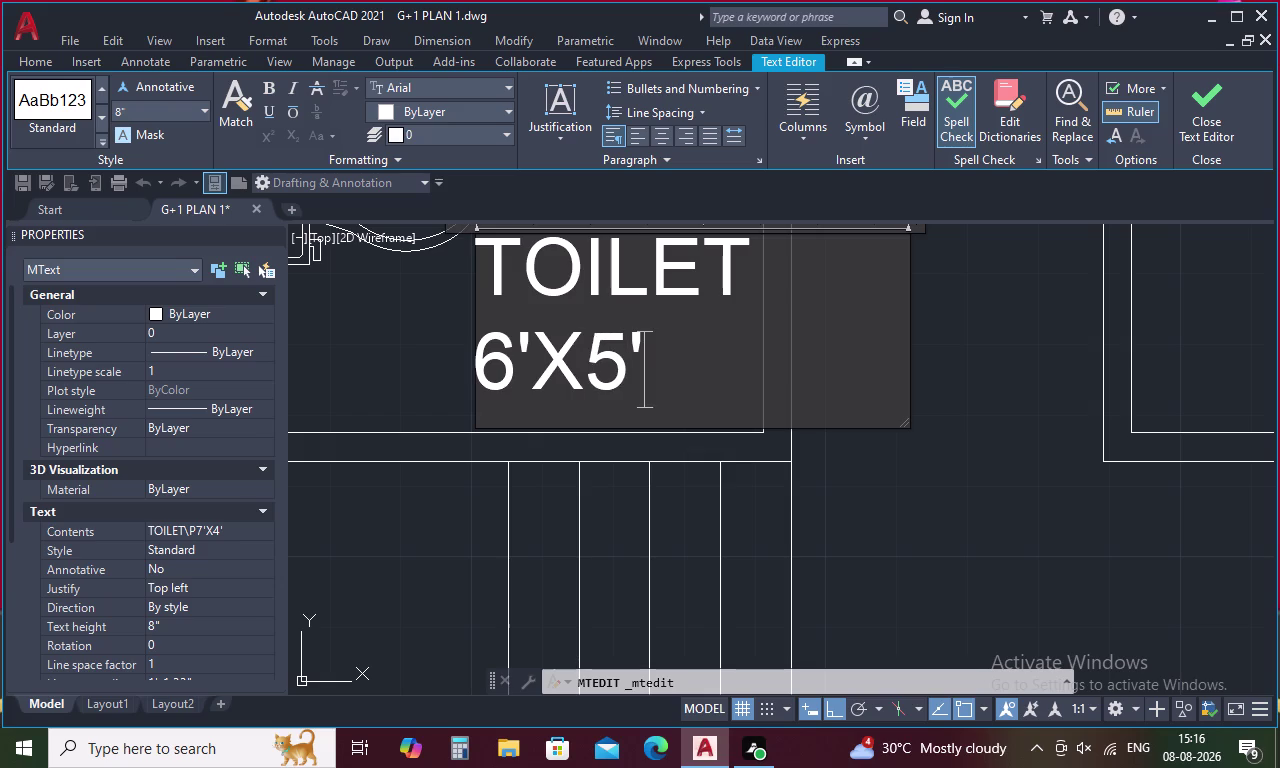
text(6")
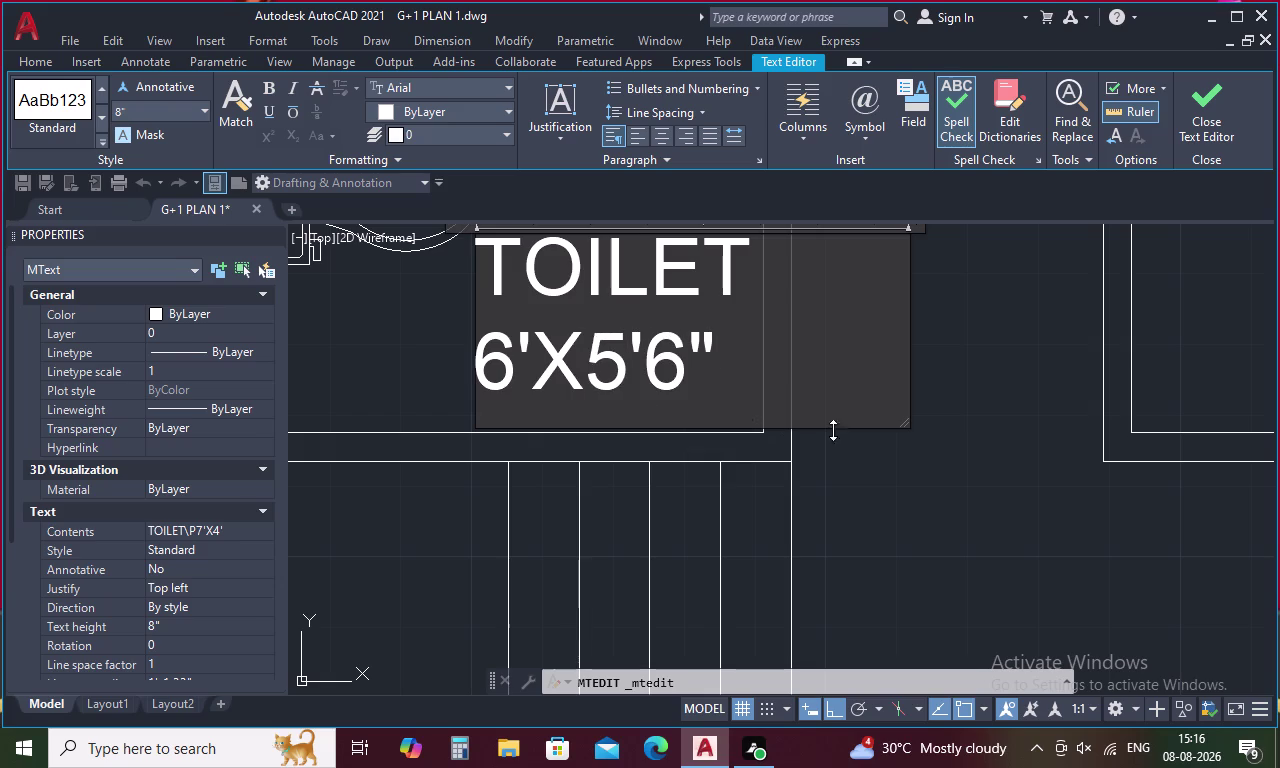
click(979, 447)
scroll(down, 3)
middle_drag(701, 486, 686, 489)
middle_drag(676, 456, 207, 530)
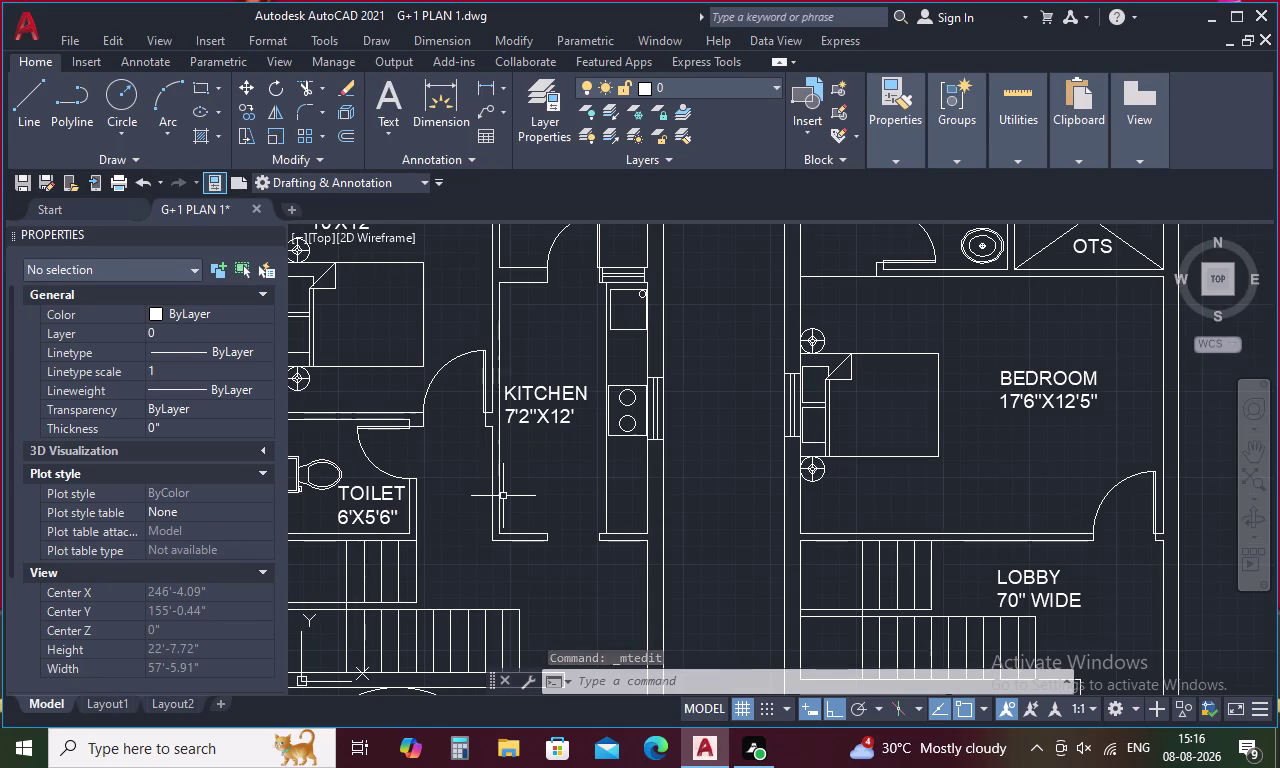
scroll(down, 3)
Paste a label copy into the living area, retitle it LIVING ROOM, and widen it.
middle_drag(580, 497, 576, 335)
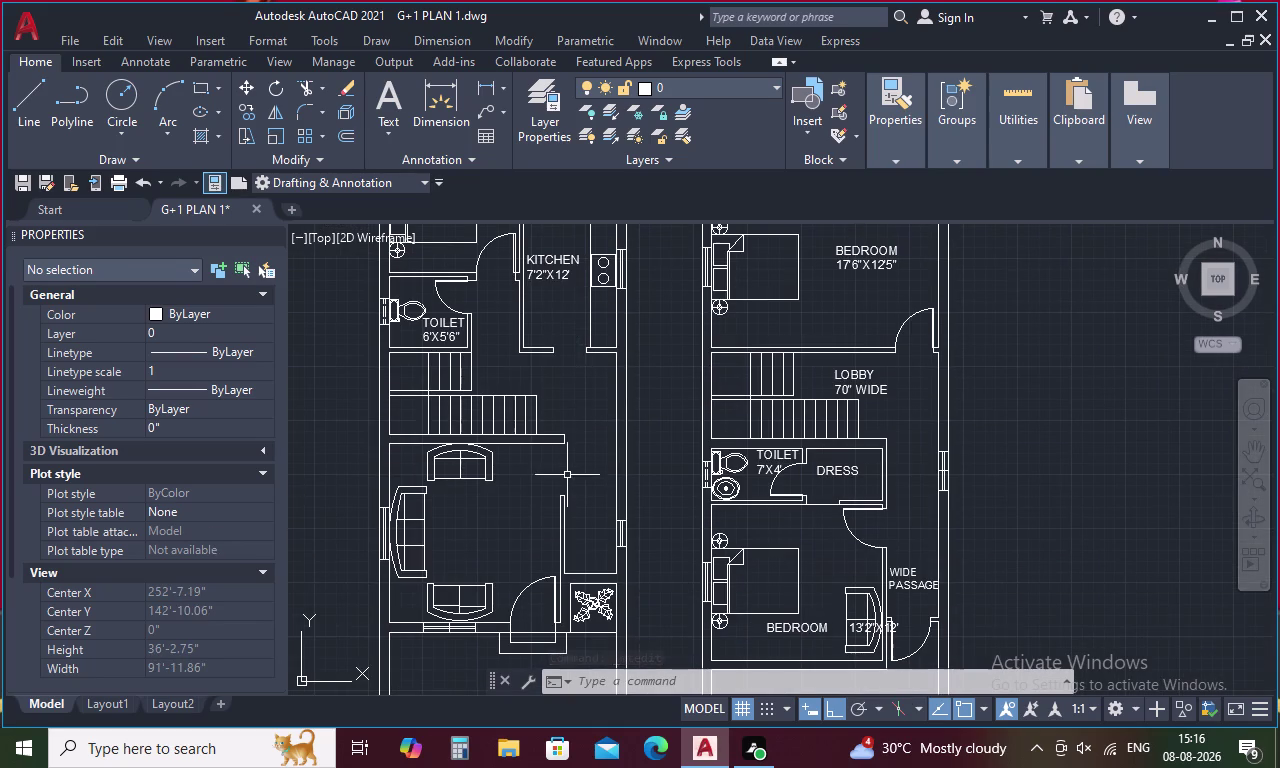
middle_drag(562, 486, 579, 381)
key(ctrl+v)
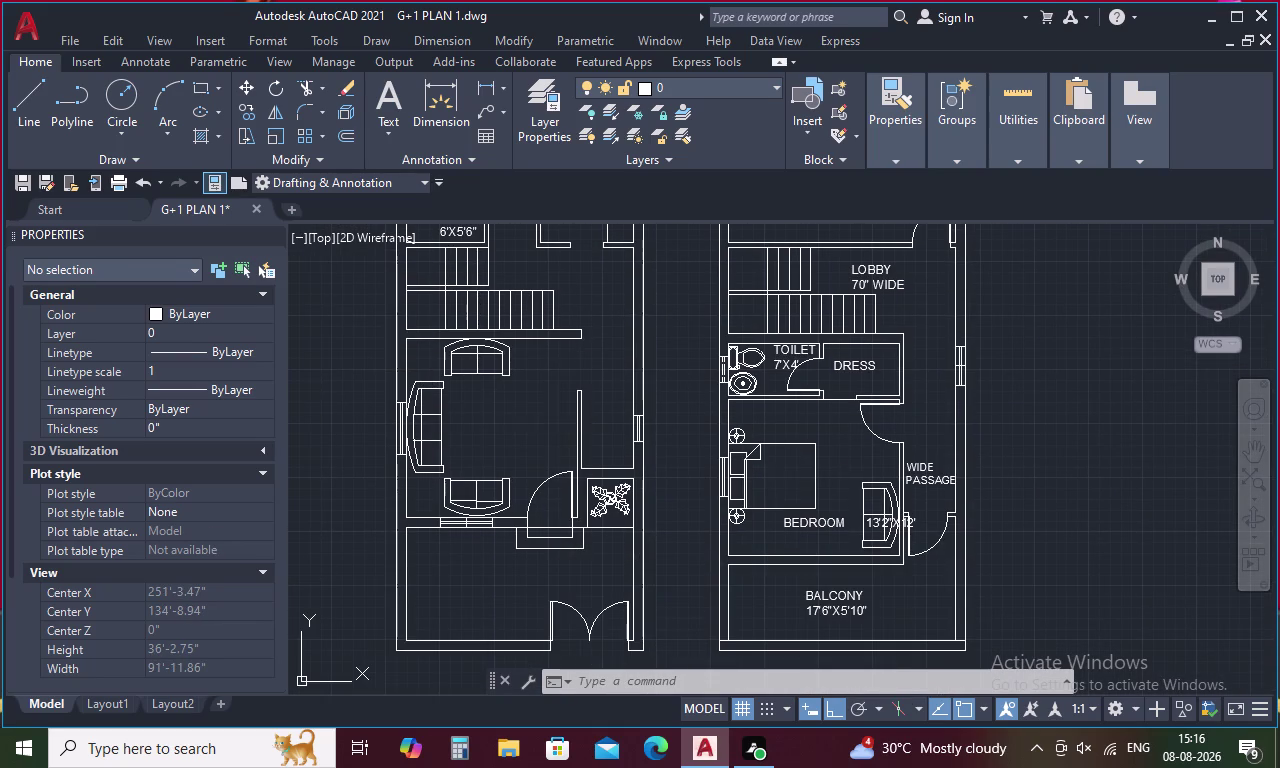
click(476, 429)
double_click(488, 422)
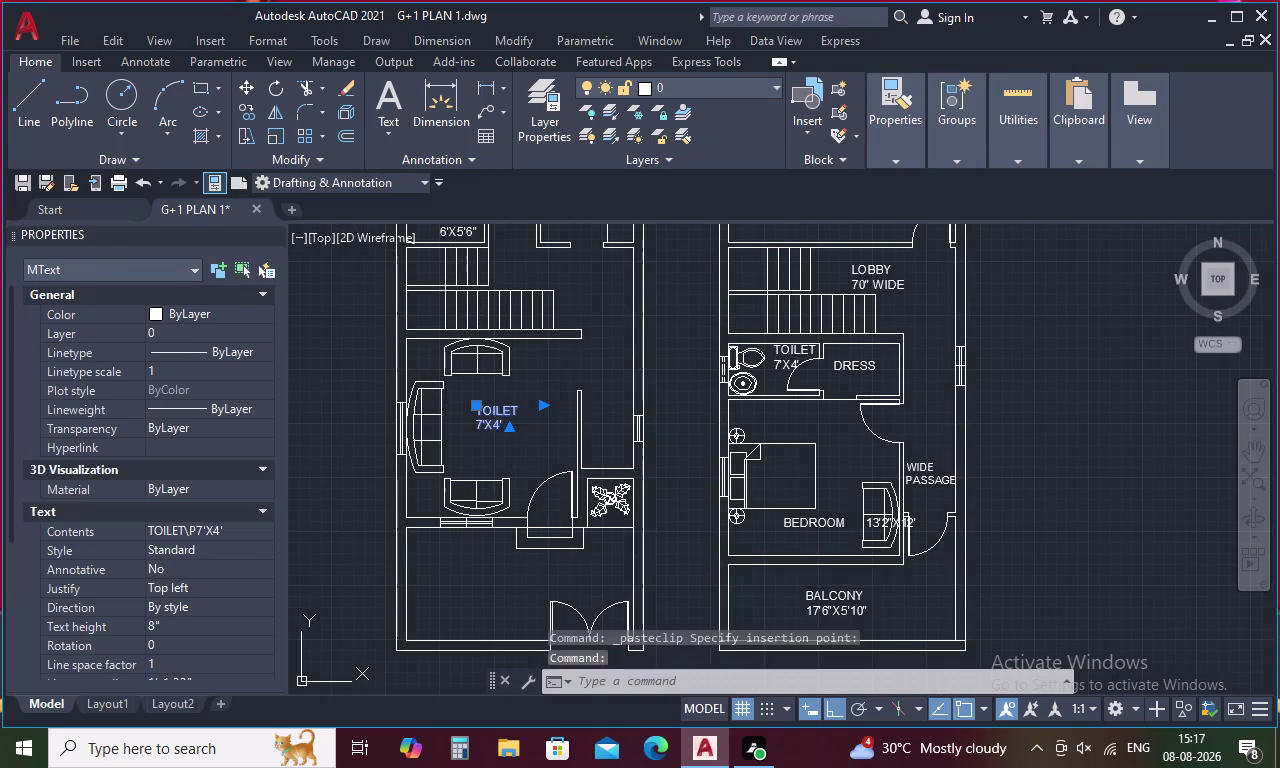
click(512, 425)
key(BackSpace)
key(BackSpace)
key(BackSpace)
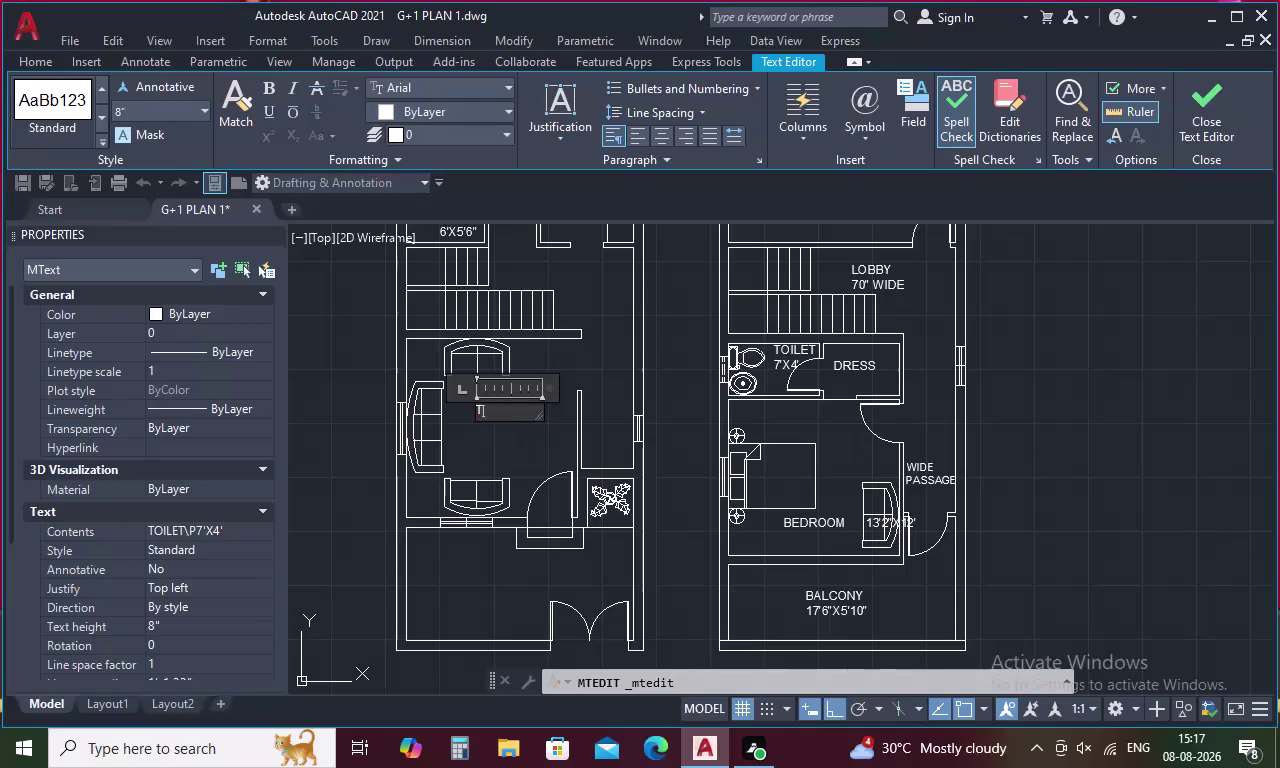
text(LI)
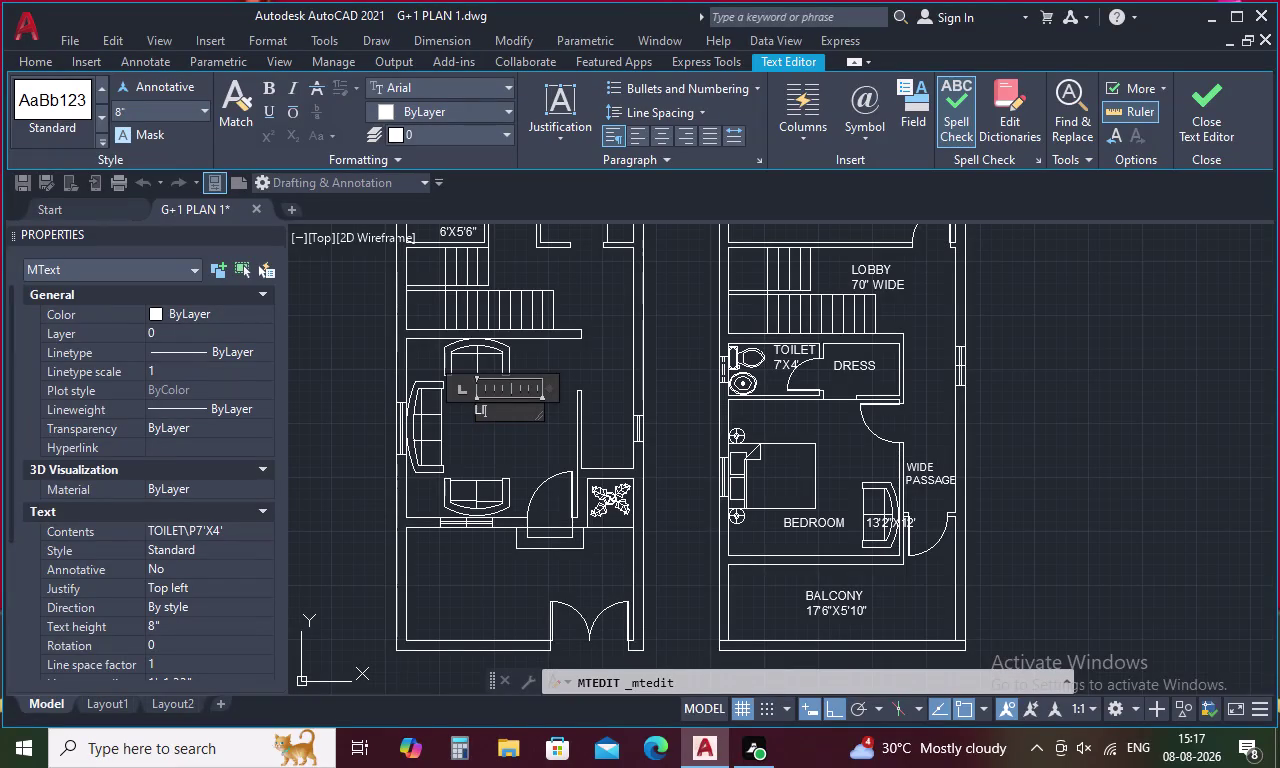
text(VING)
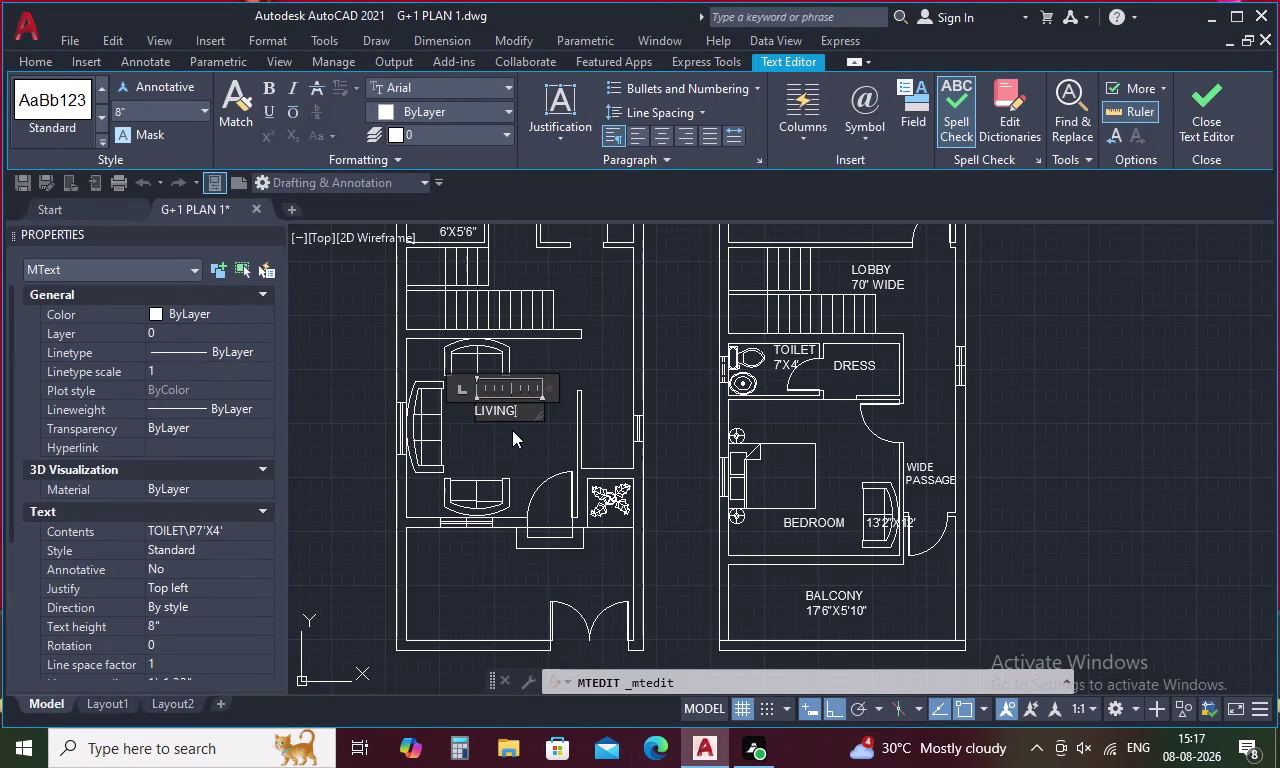
key(space)
text(ROOM)
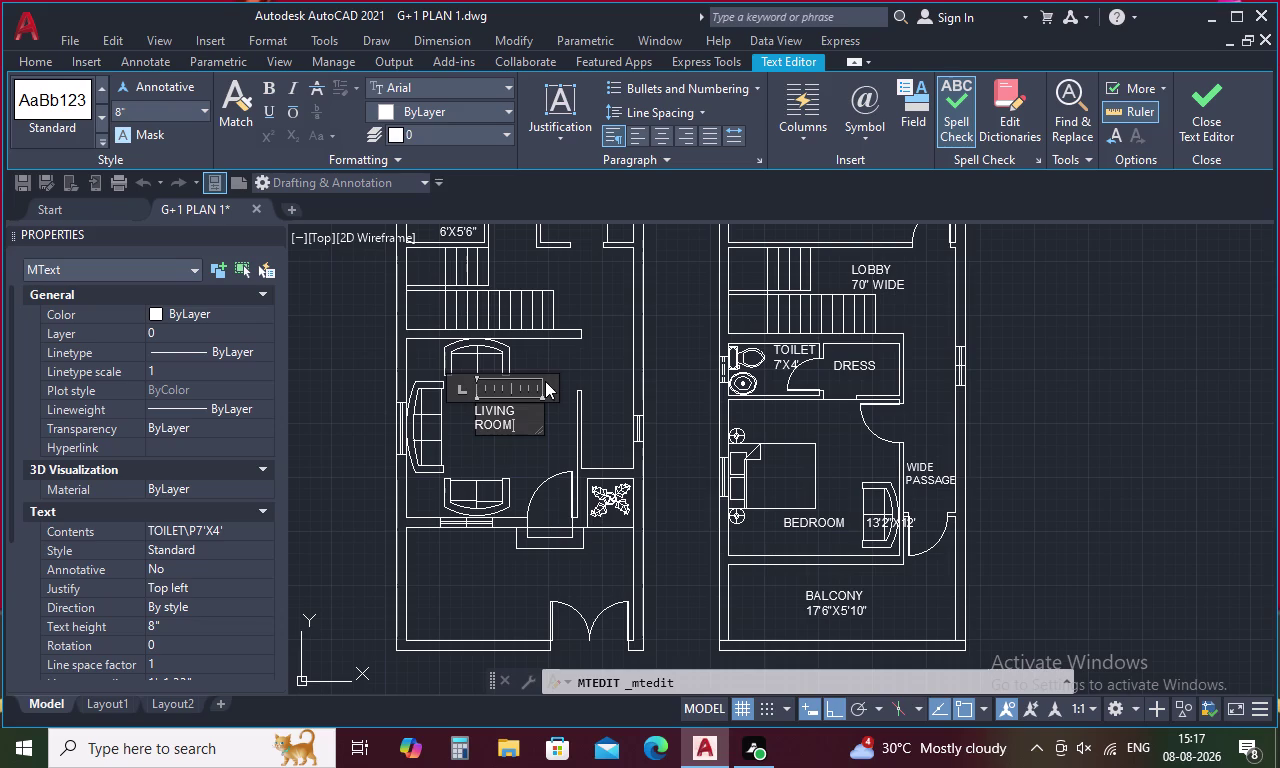
drag(550, 386, 673, 386)
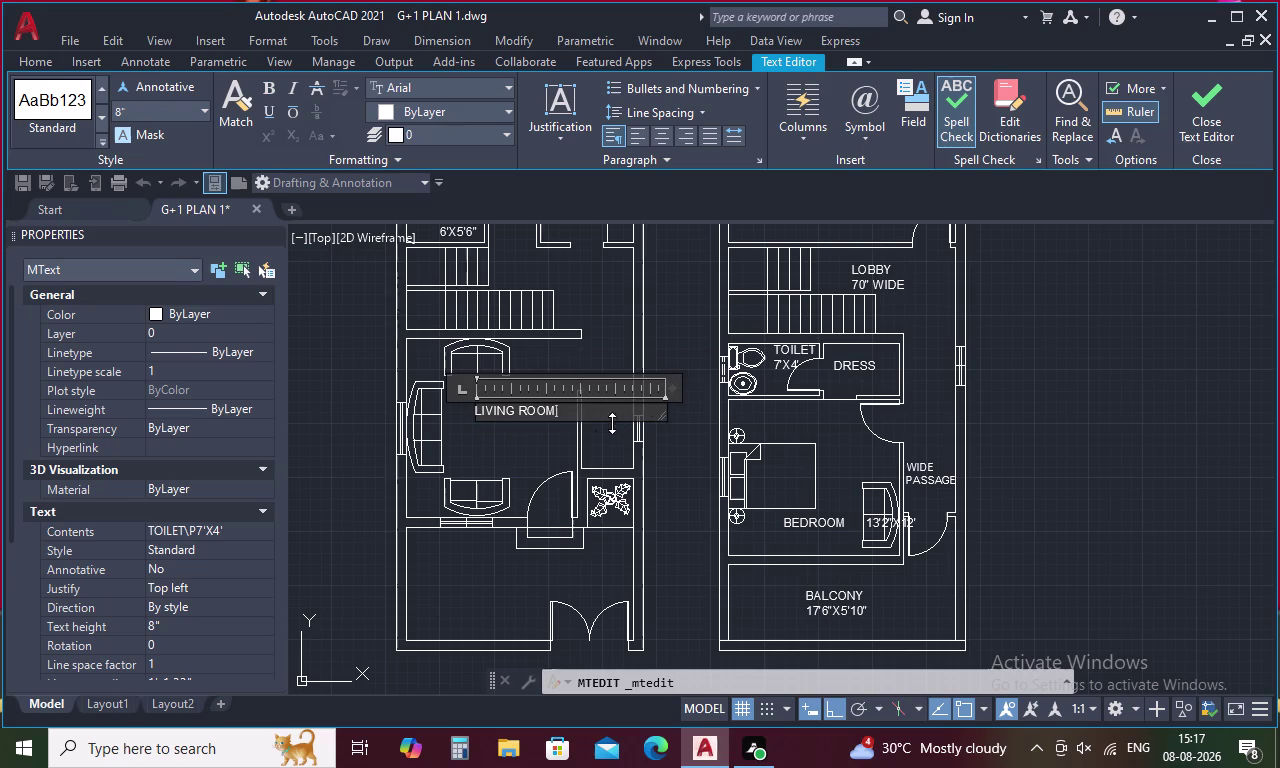
Add the size line 13'2"X13'9" under LIVING ROOM.
key(Return)
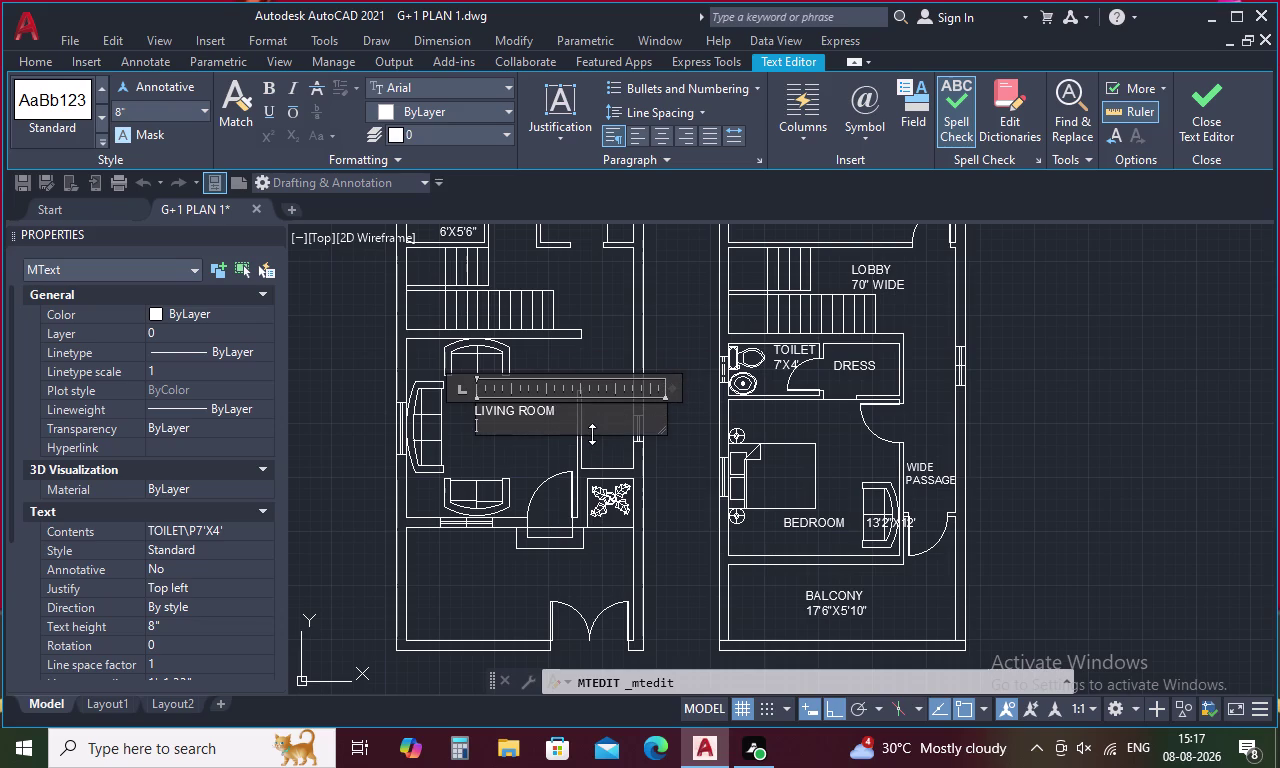
text(13')
key(3)
key(BackSpace)
key(2)
key(shift+quotedbl)
key(x)
text(13')
text(9")
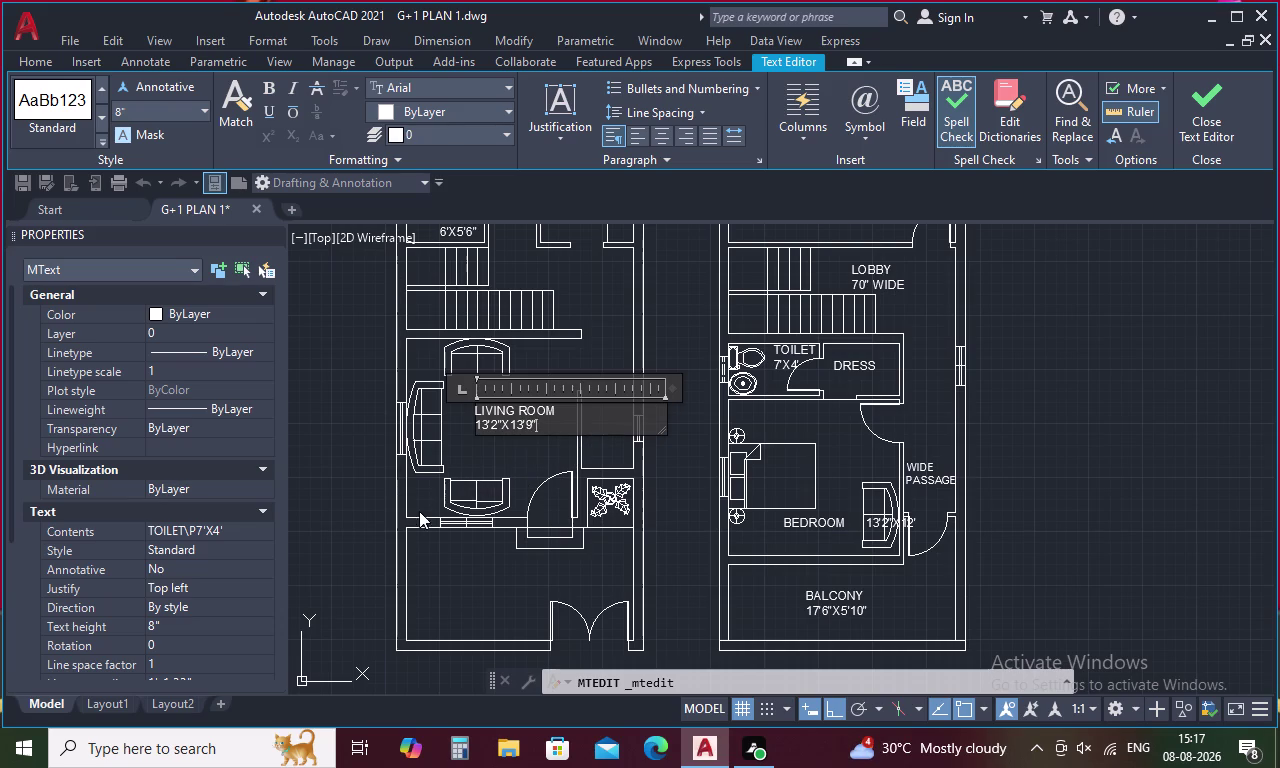
click(516, 447)
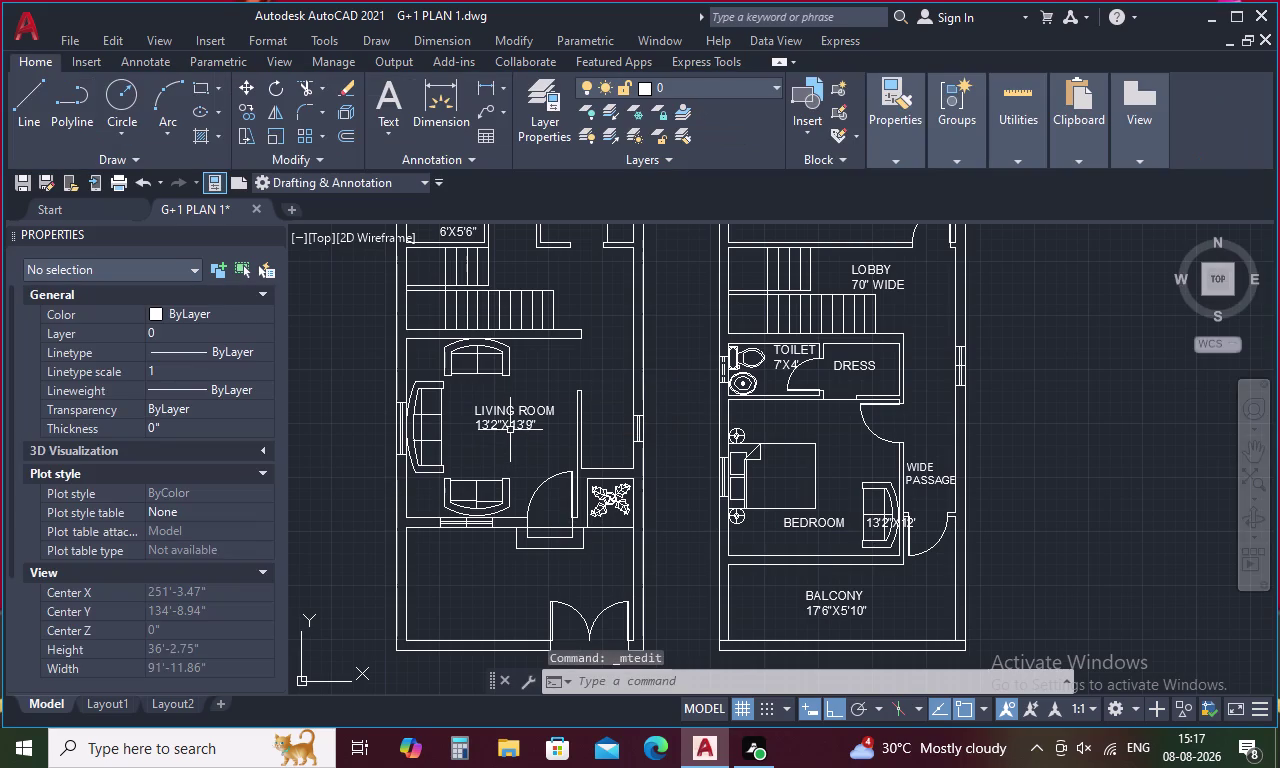
double_click(509, 429)
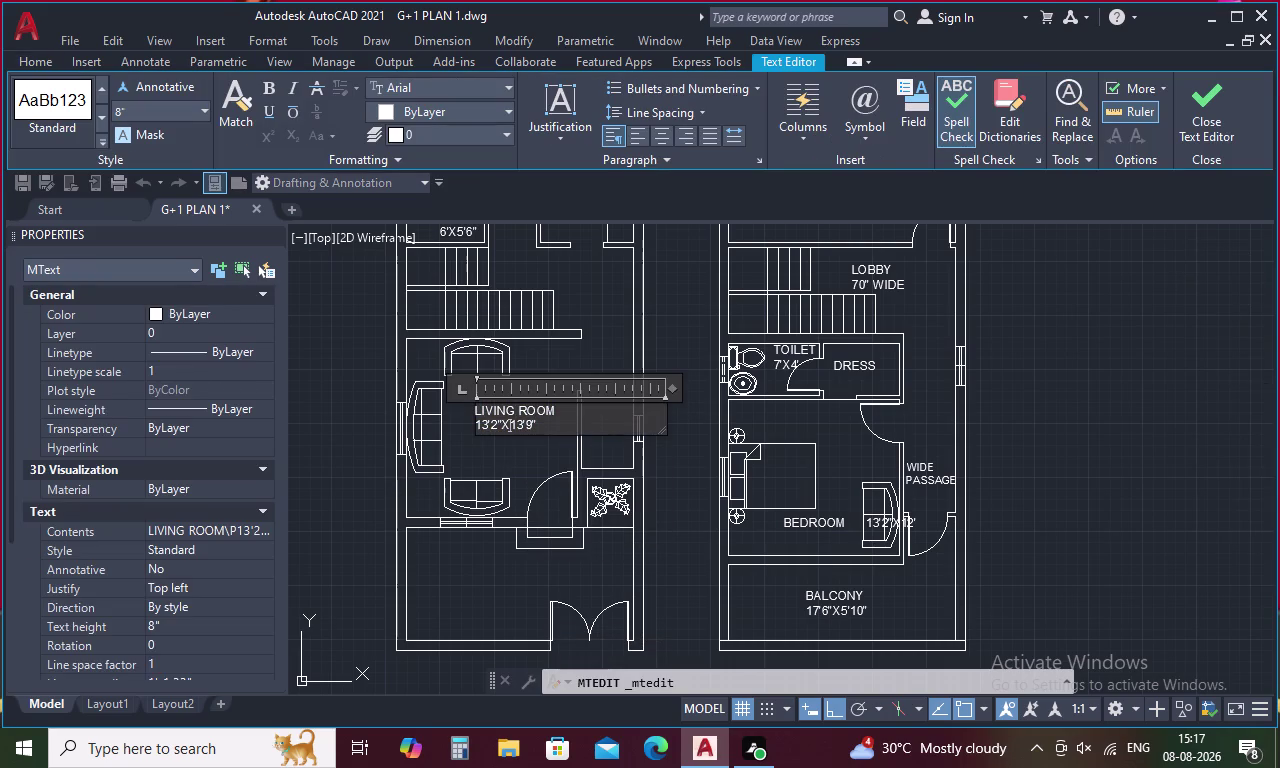
click(513, 451)
scroll(down, 3)
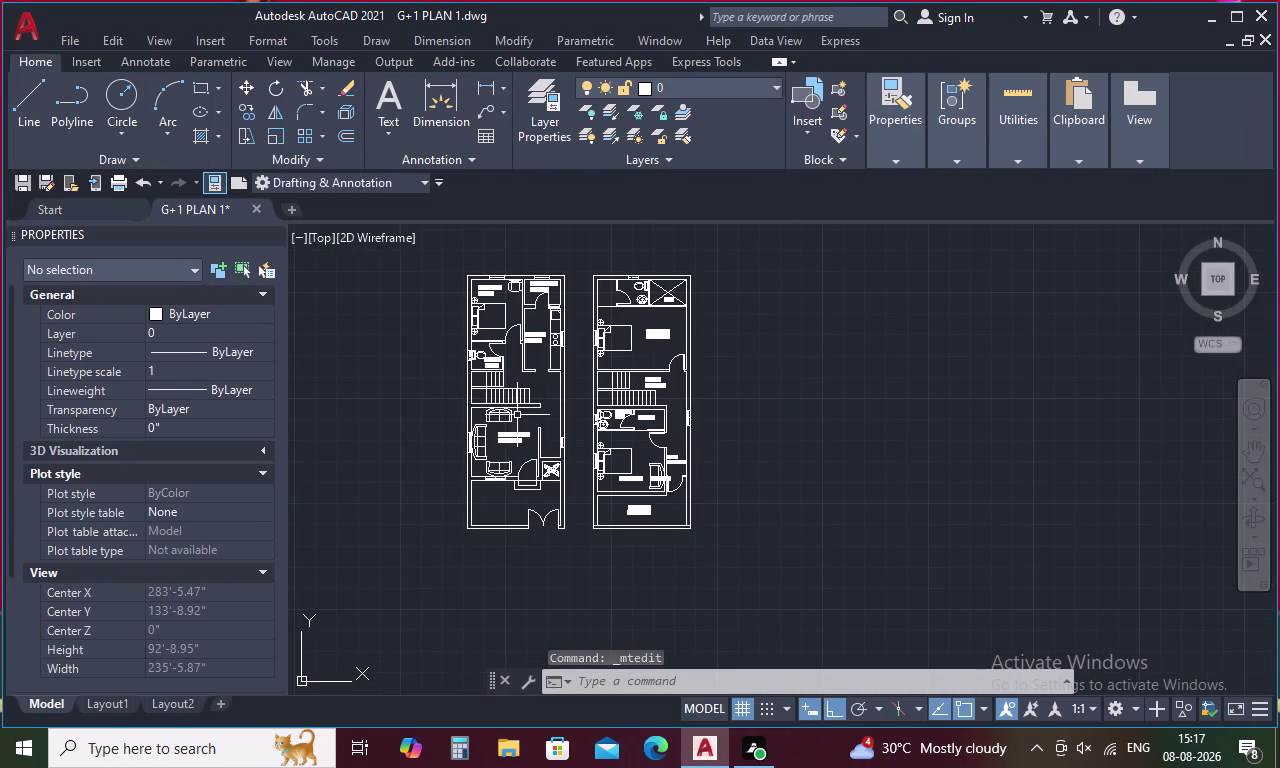
Paste a TOILET label copy beside the living room and retitle it PUJA.
scroll(up, 3)
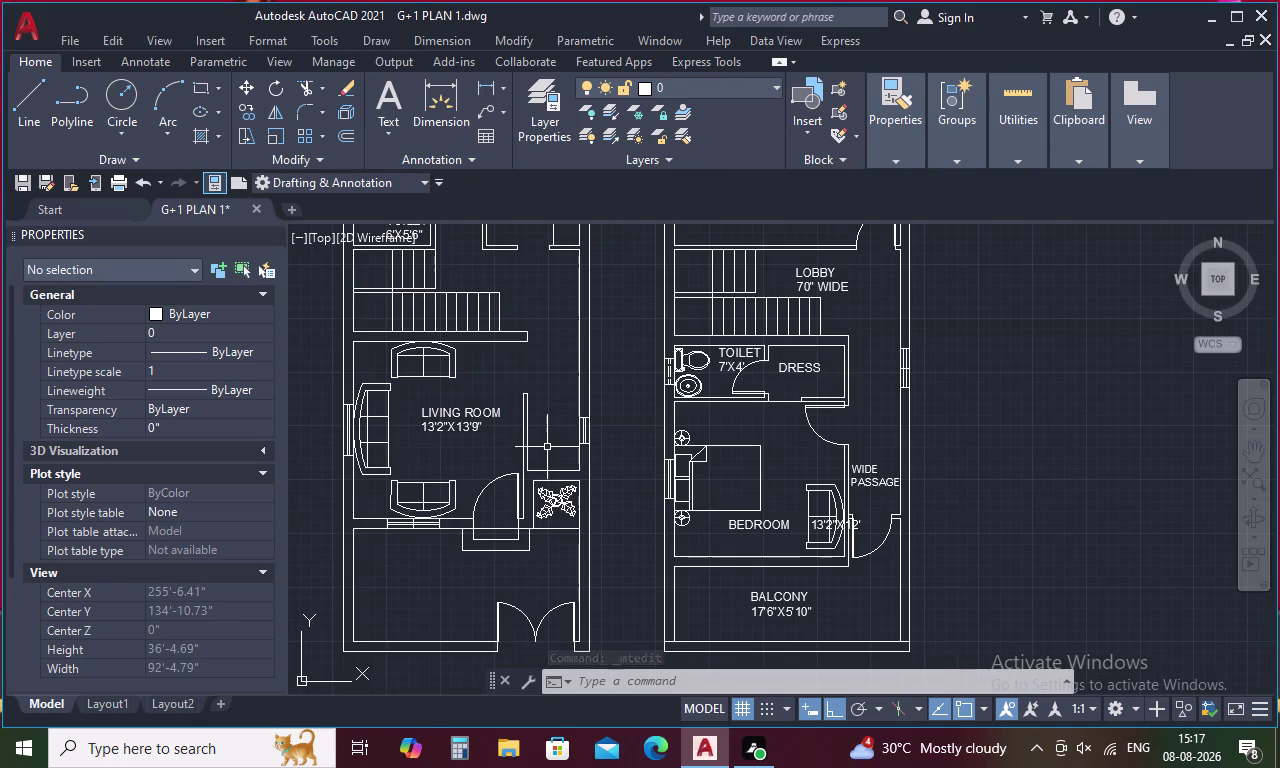
key(ctrl+v)
scroll(up, 3)
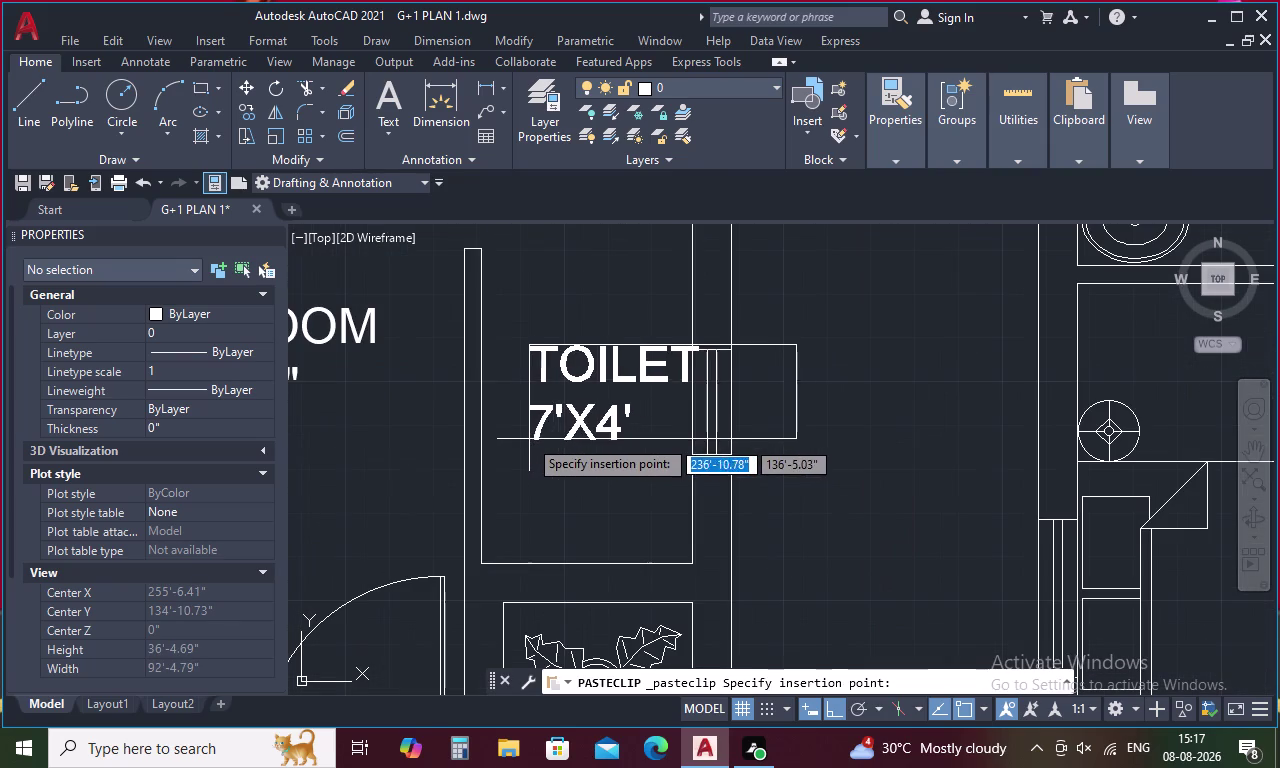
click(507, 433)
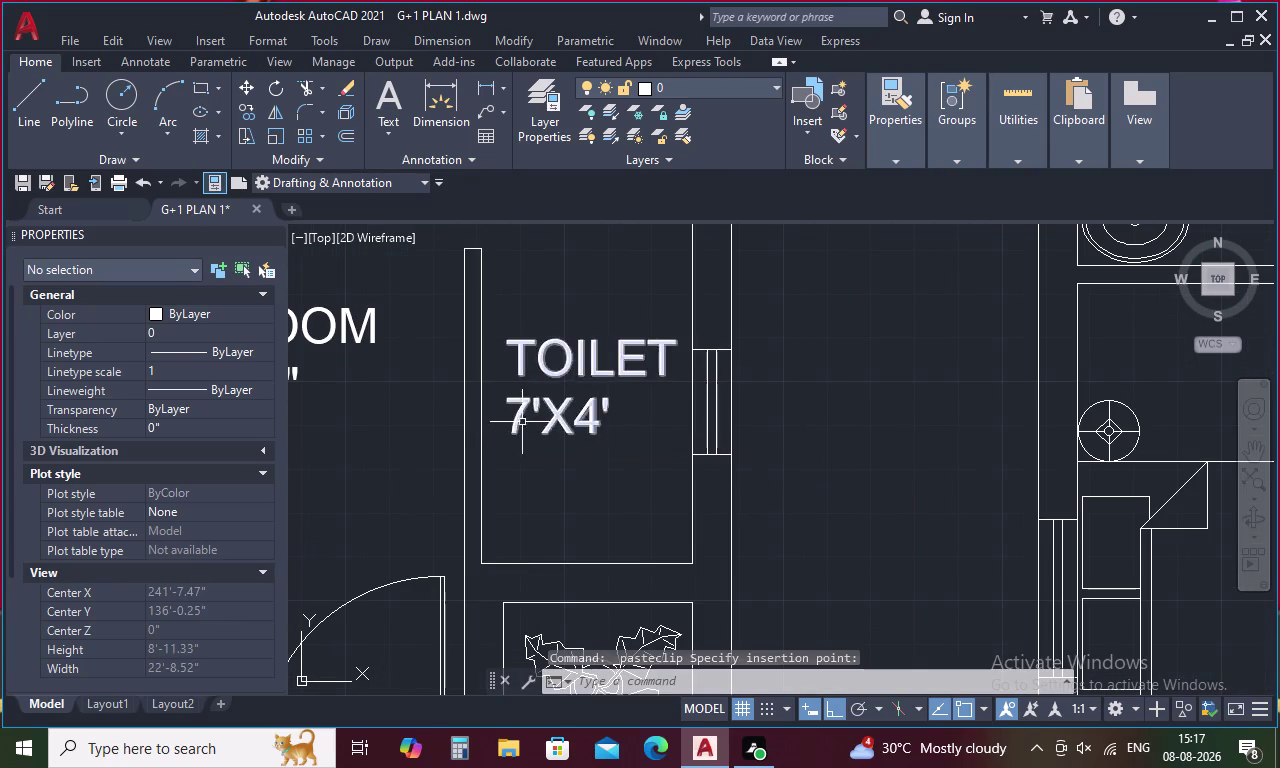
double_click(552, 418)
click(677, 359)
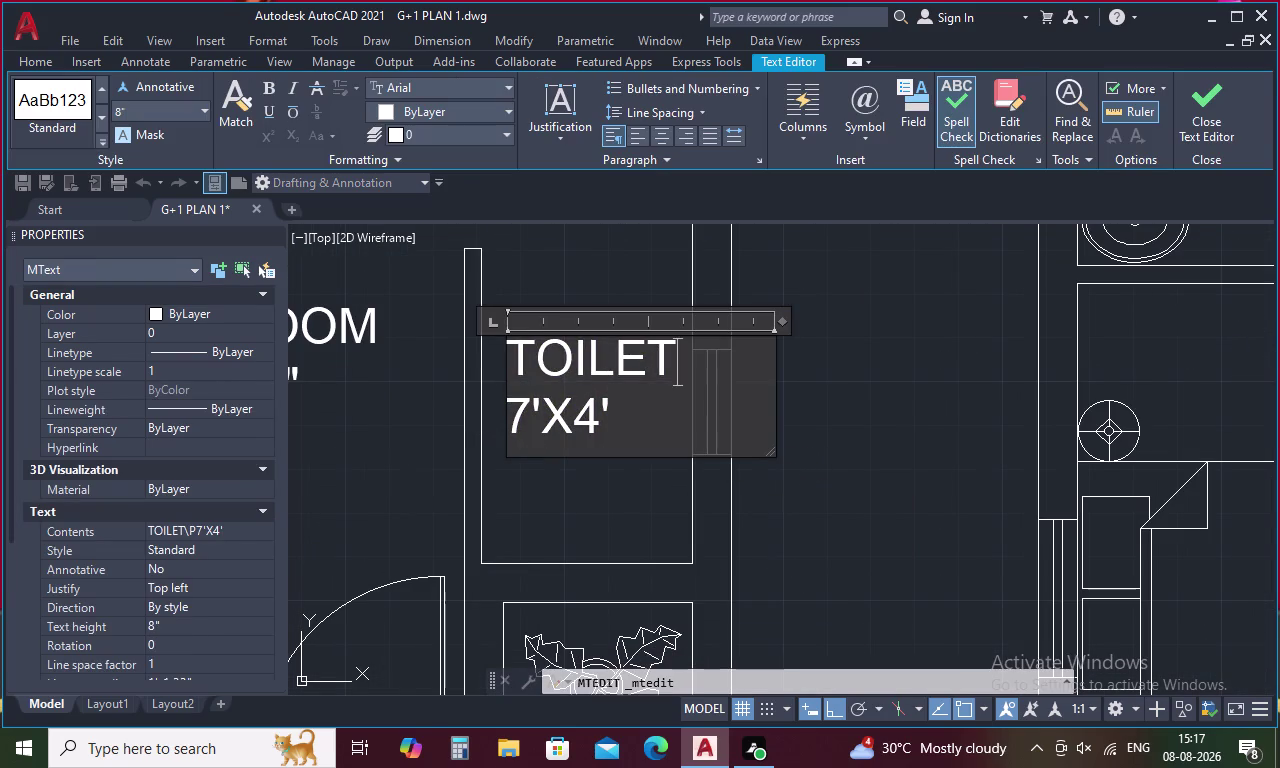
key(BackSpace)
key(BackSpace)
key(BackSpace)
key(p)
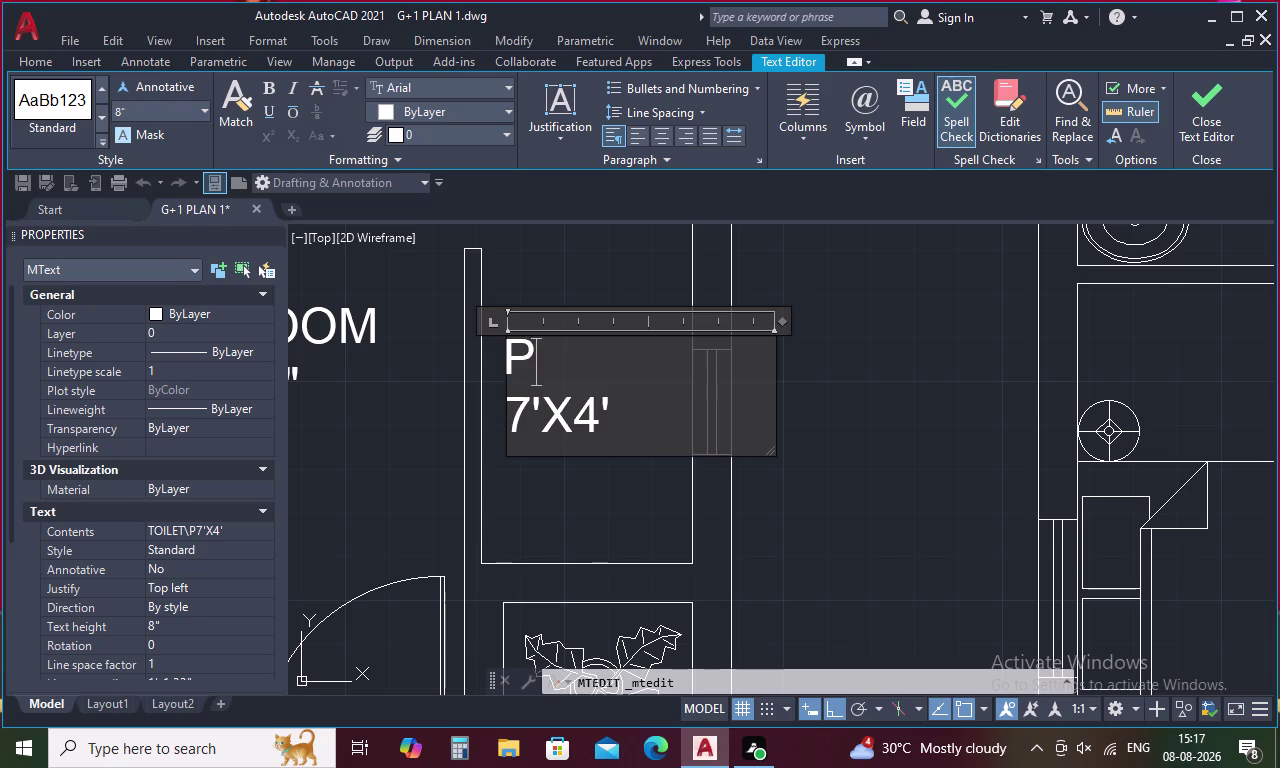
text(UJA)
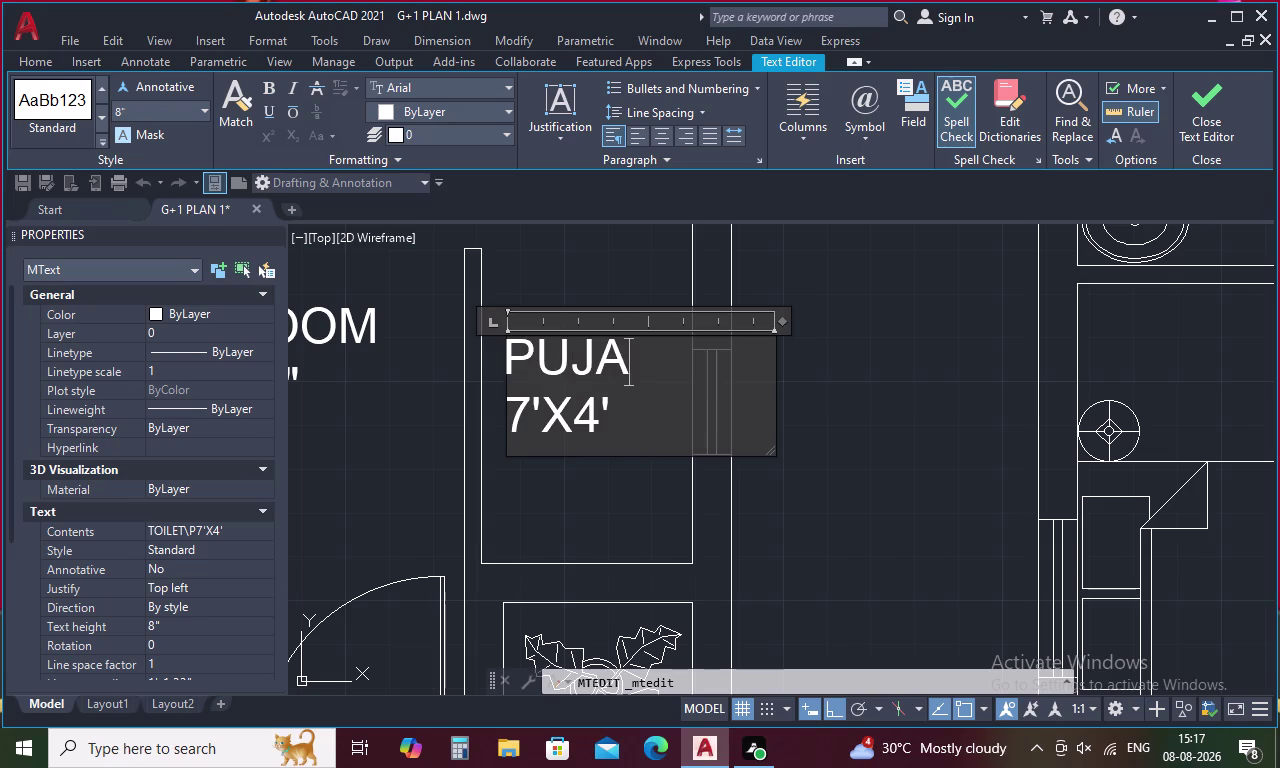
Change the PUJA label's size to 4'X6'.
click(528, 406)
key(BackSpace)
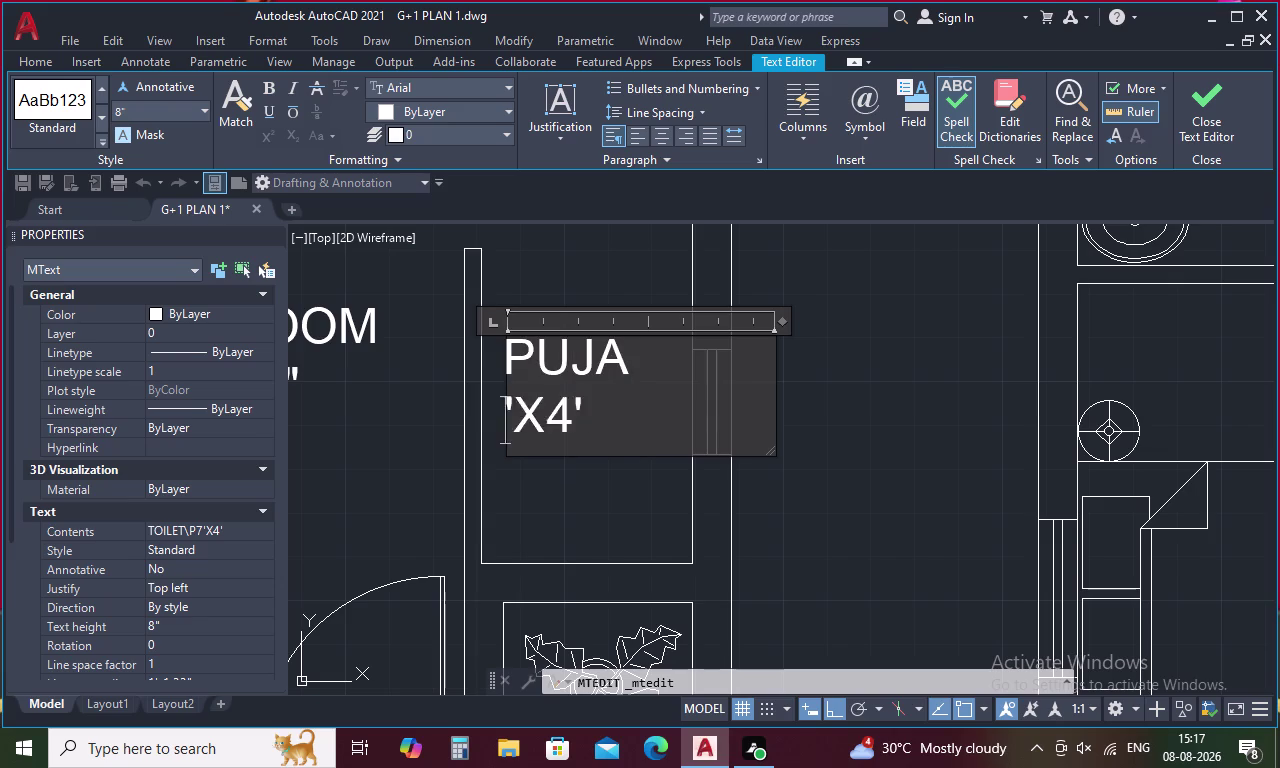
key(BackSpace)
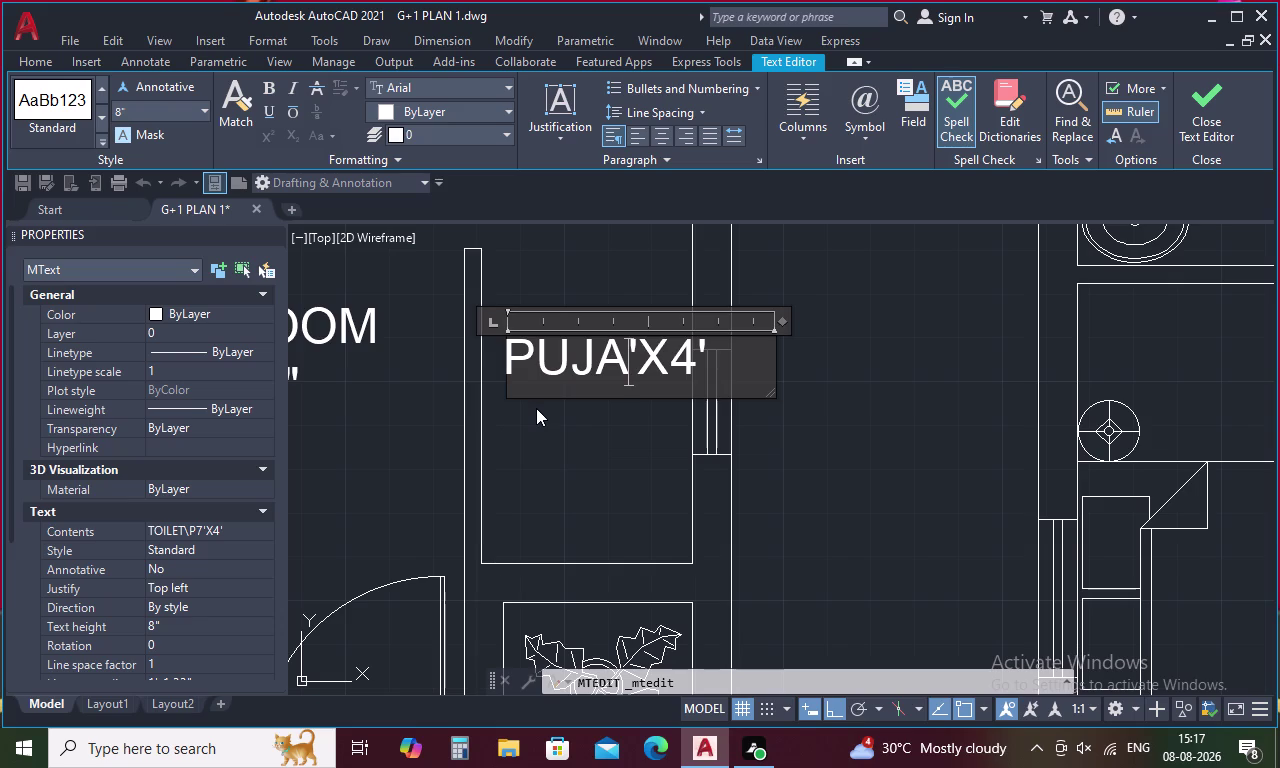
key(Return)
key(4)
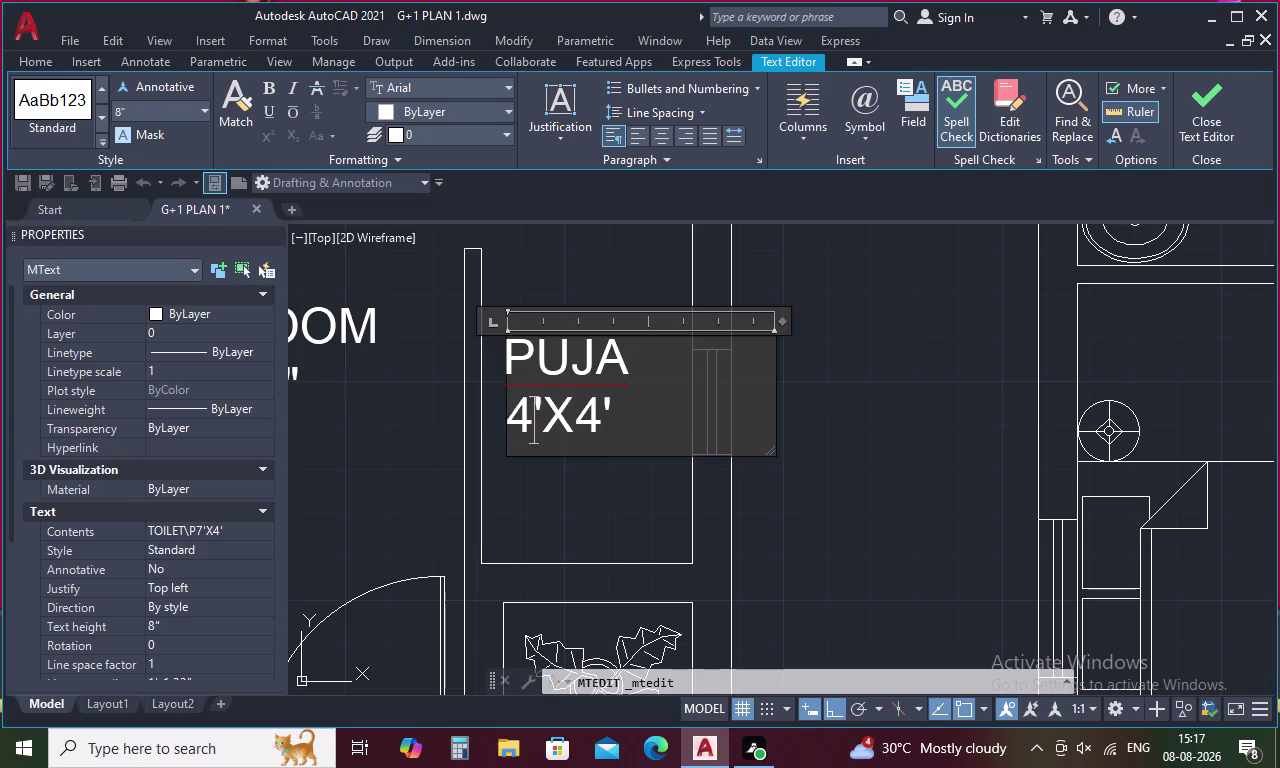
key(Right)
key(Right)
key(Right)
key(BackSpace)
key(6)
click(554, 497)
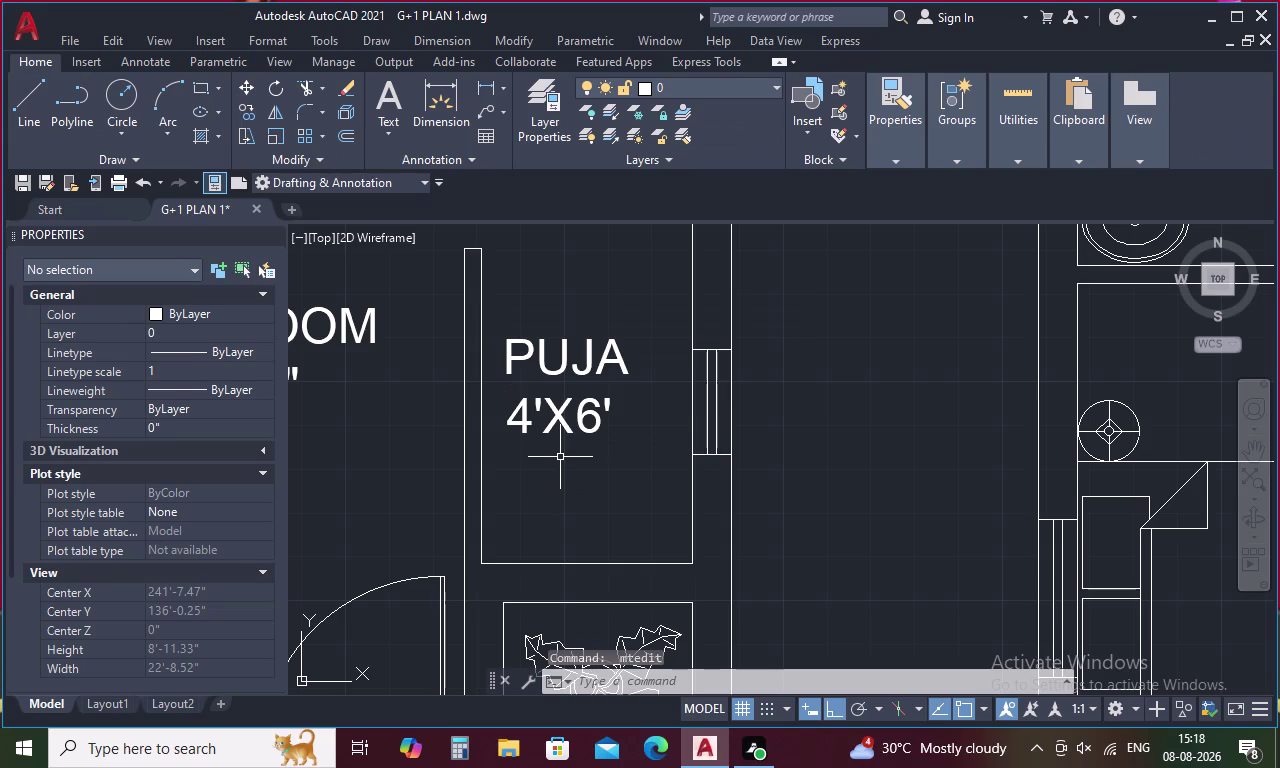
scroll(down, 3)
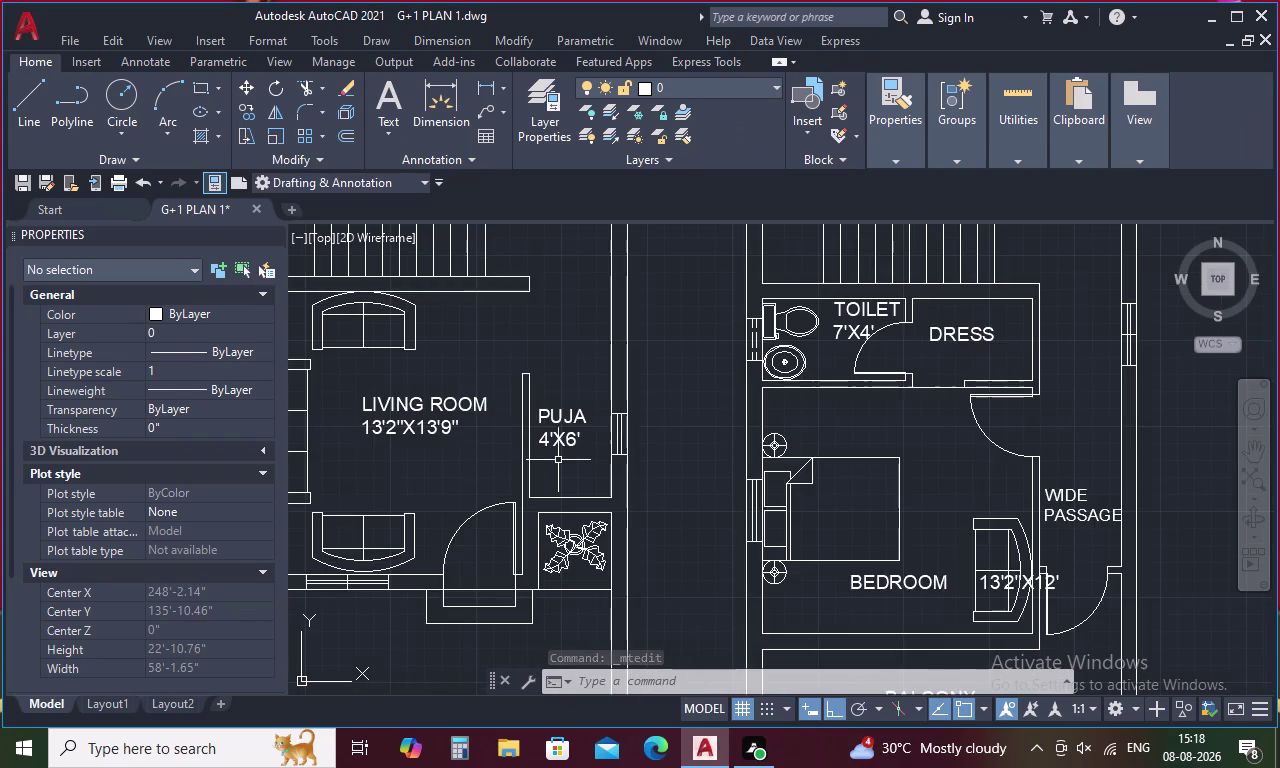
scroll(down, 3)
middle_drag(560, 366, 558, 403)
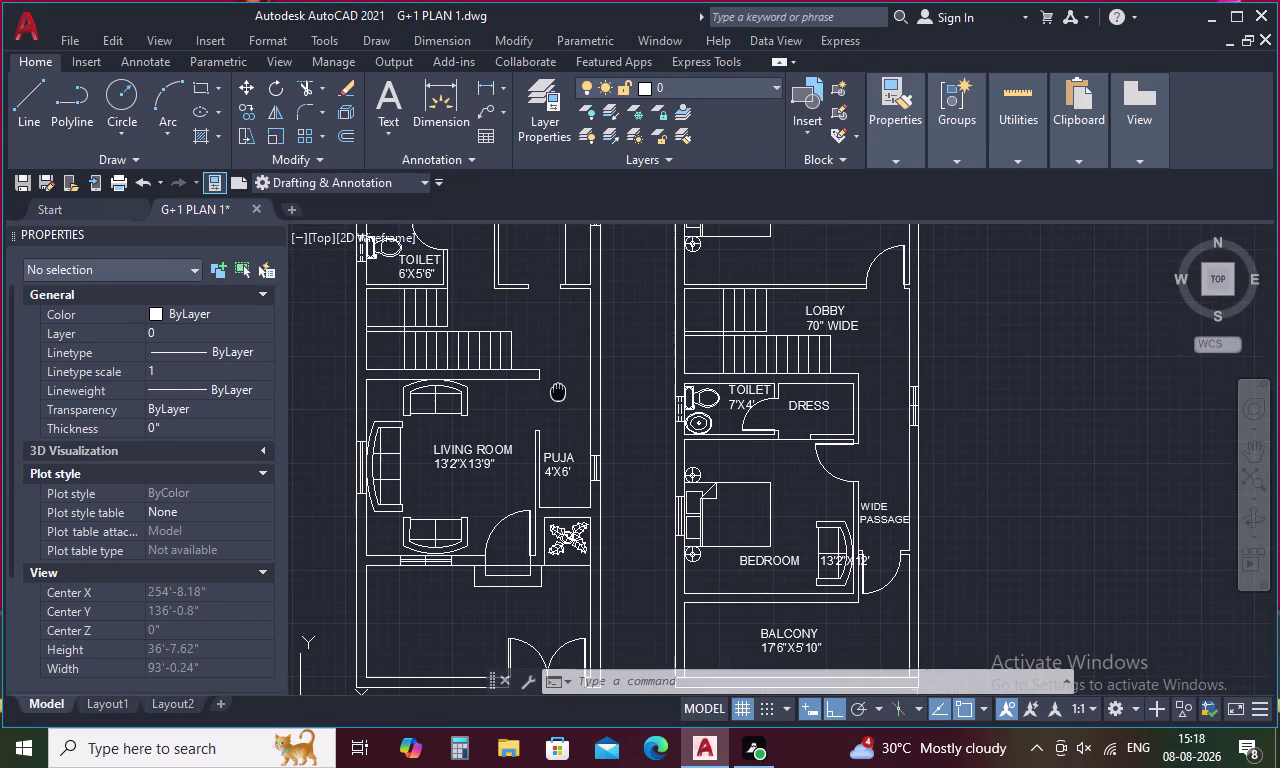
middle_drag(558, 403, 570, 479)
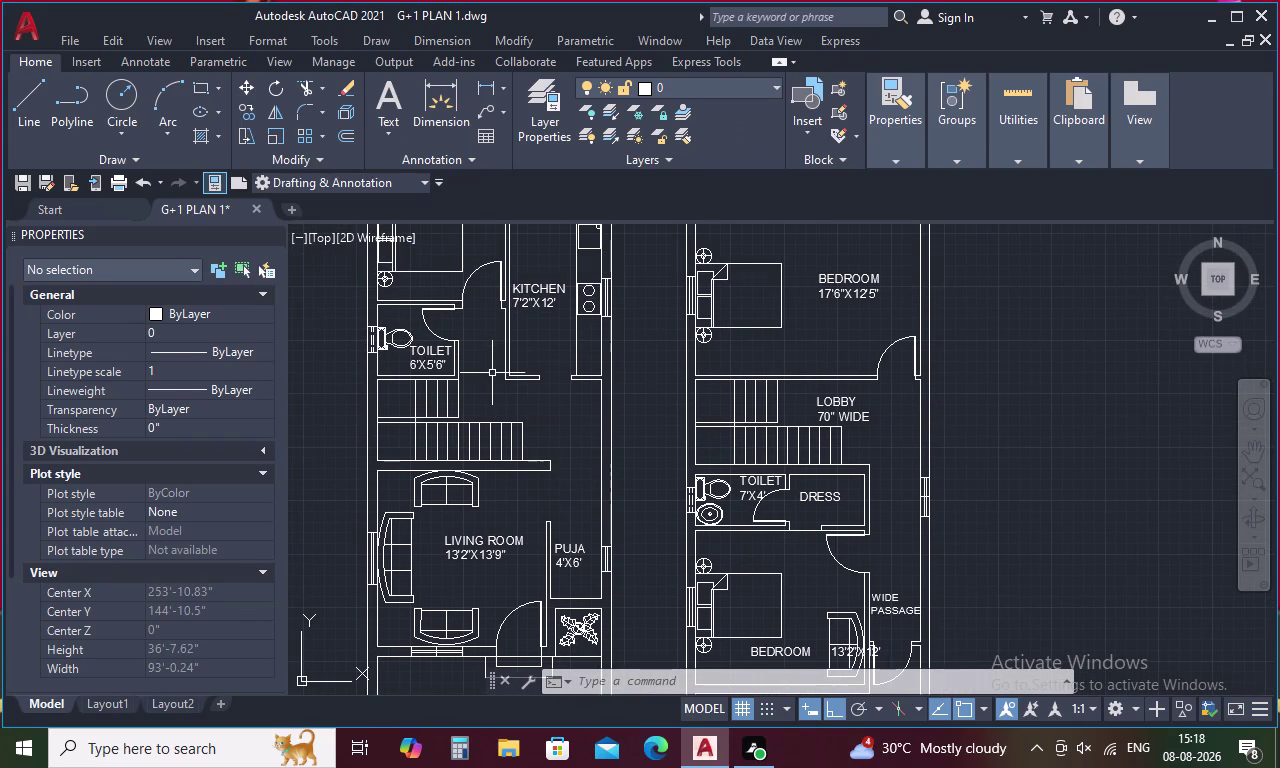
key(ctrl+v)
Place the pasted TOILET label near the upper toilet and move it upward.
scroll(up, 3)
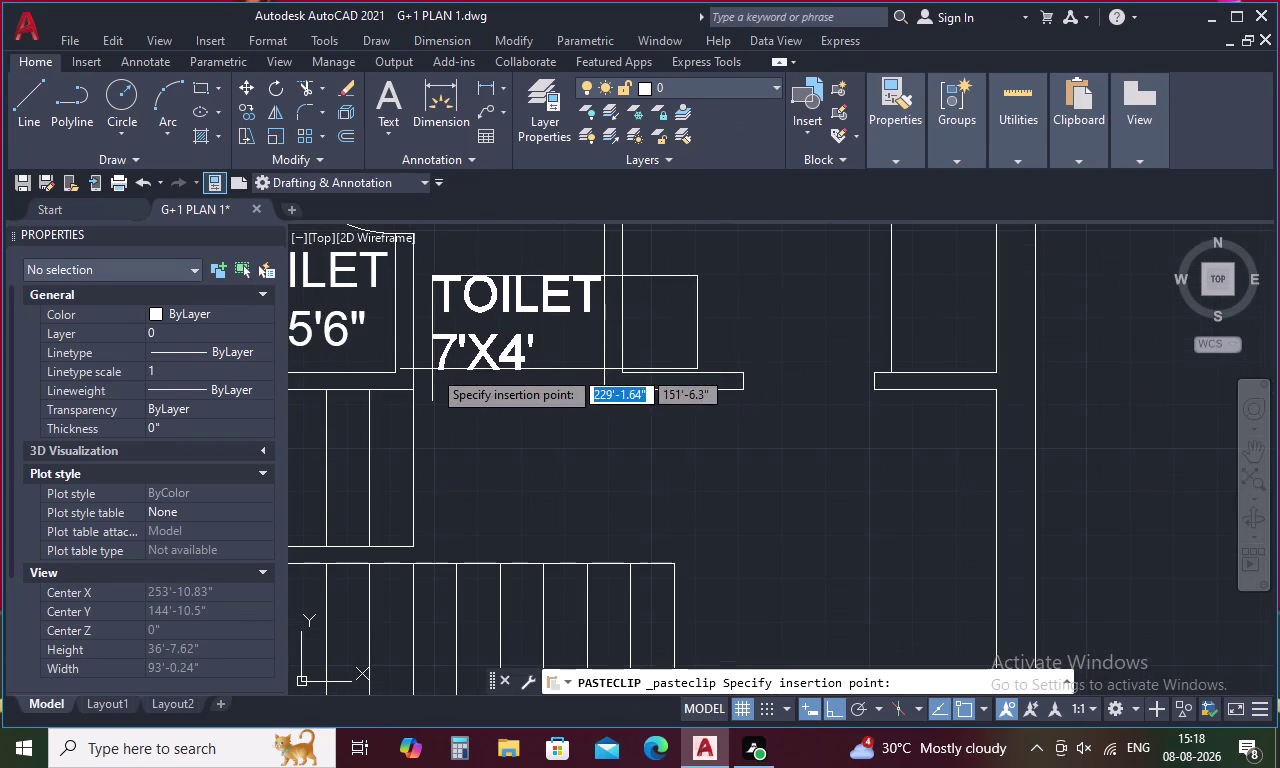
click(432, 369)
click(473, 303)
right_click(473, 303)
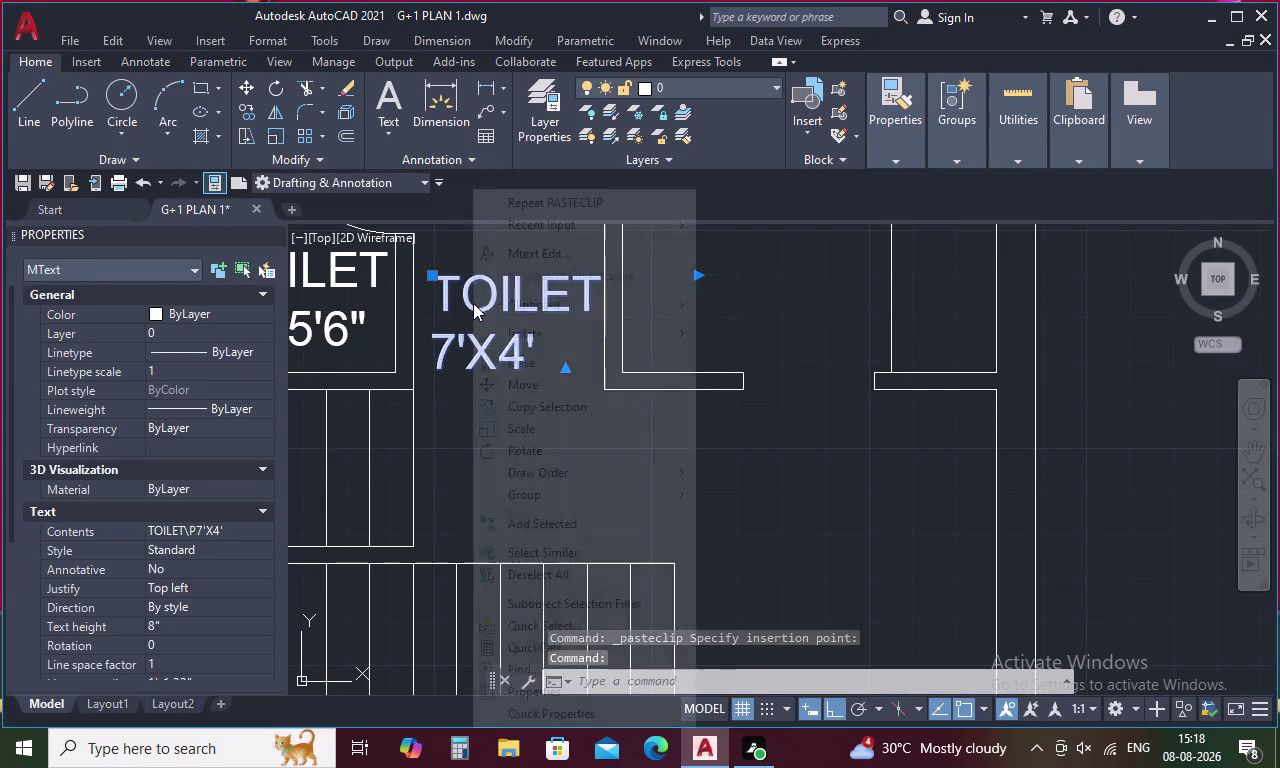
click(541, 378)
drag(500, 310, 499, 298)
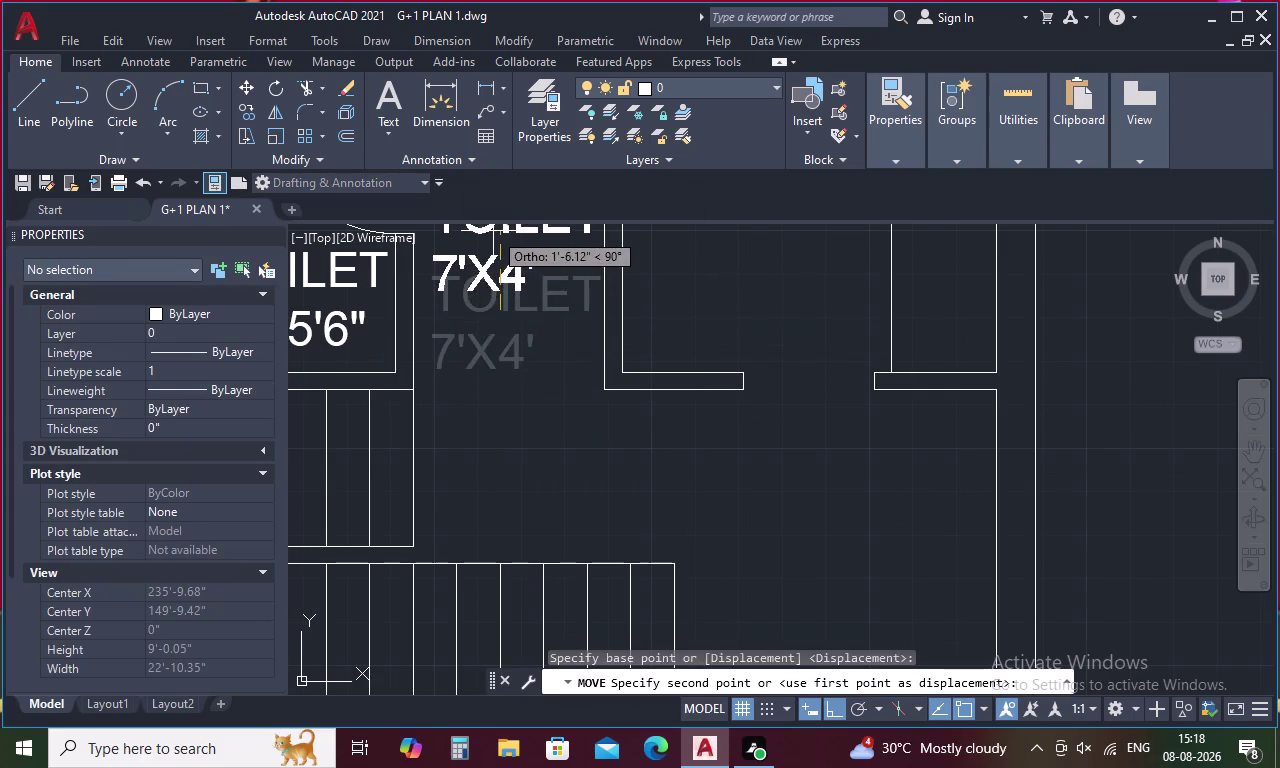
click(493, 231)
Move the TOILET label lower, beside the toilet, and open it in the Text Editor.
middle_drag(496, 256, 532, 396)
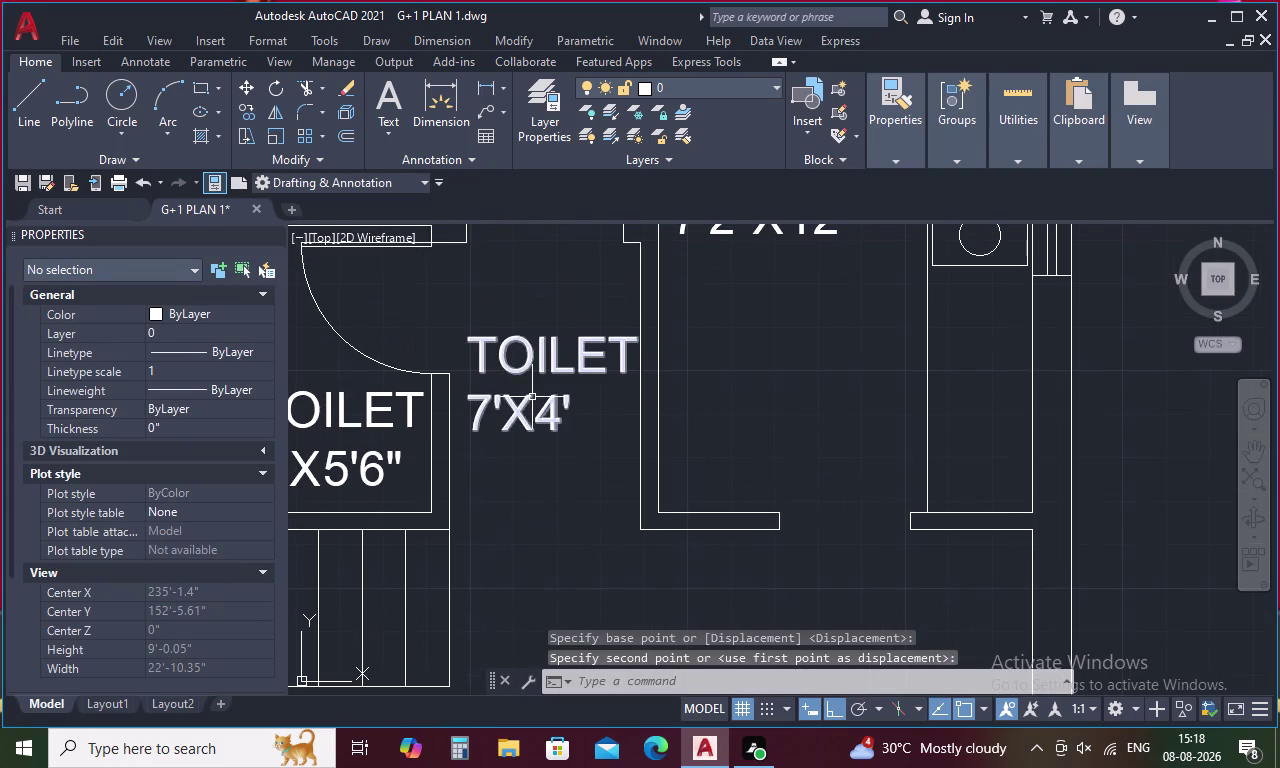
click(521, 396)
click(519, 409)
right_click(519, 409)
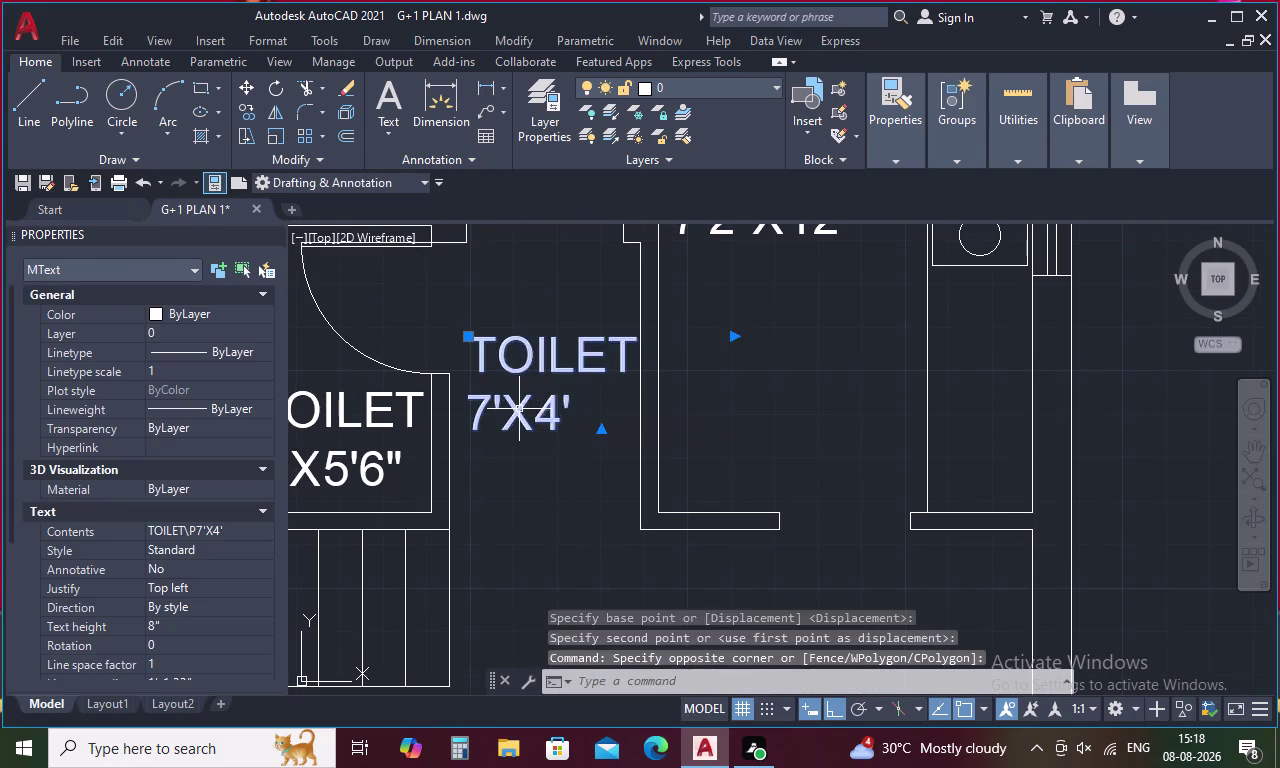
click(590, 388)
click(528, 420)
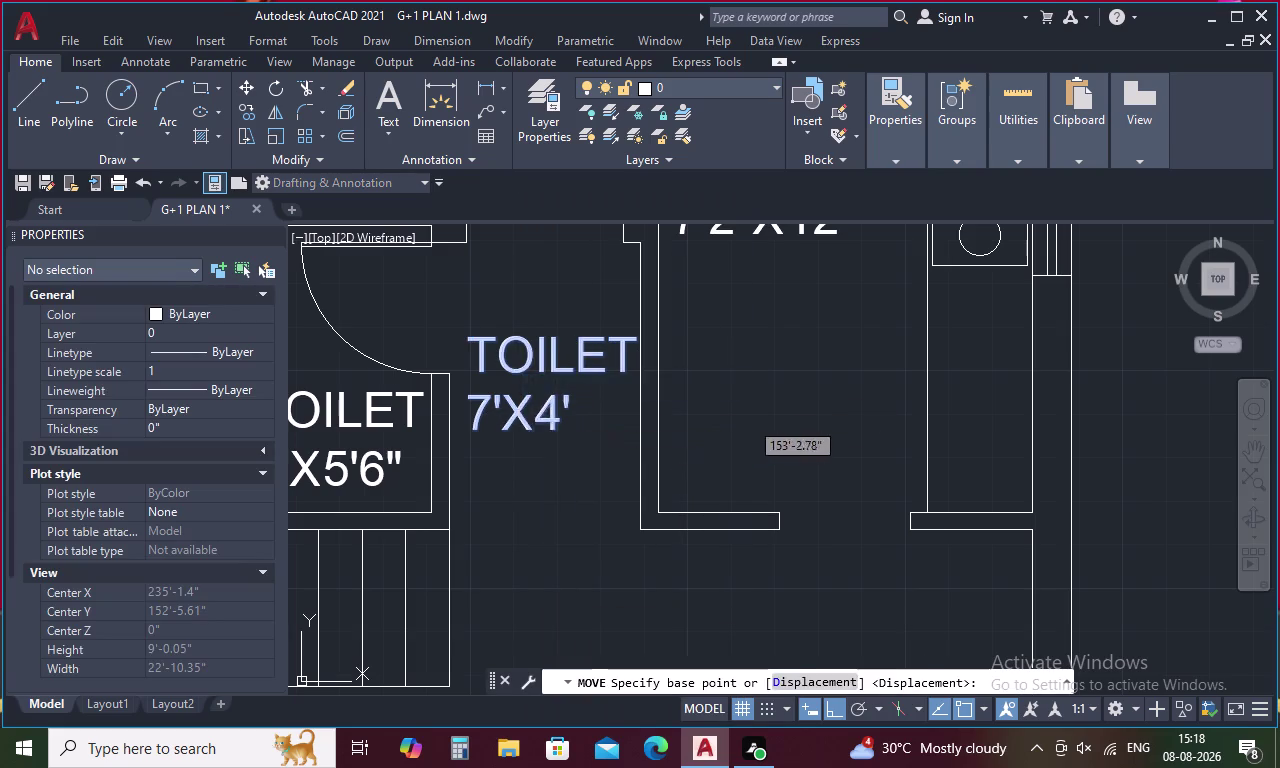
click(524, 474)
double_click(551, 410)
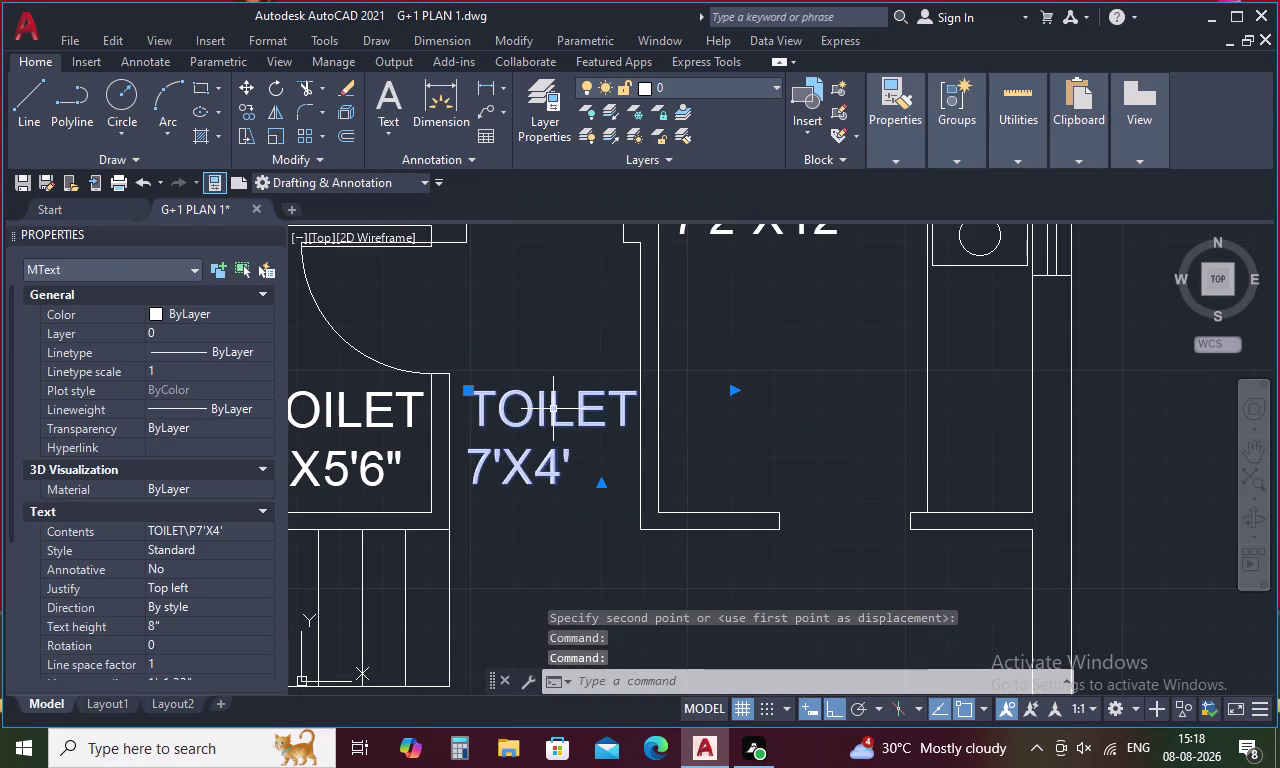
double_click(553, 409)
Replace the label word TOILET with 'WIDE ENTRANCE'.
click(628, 412)
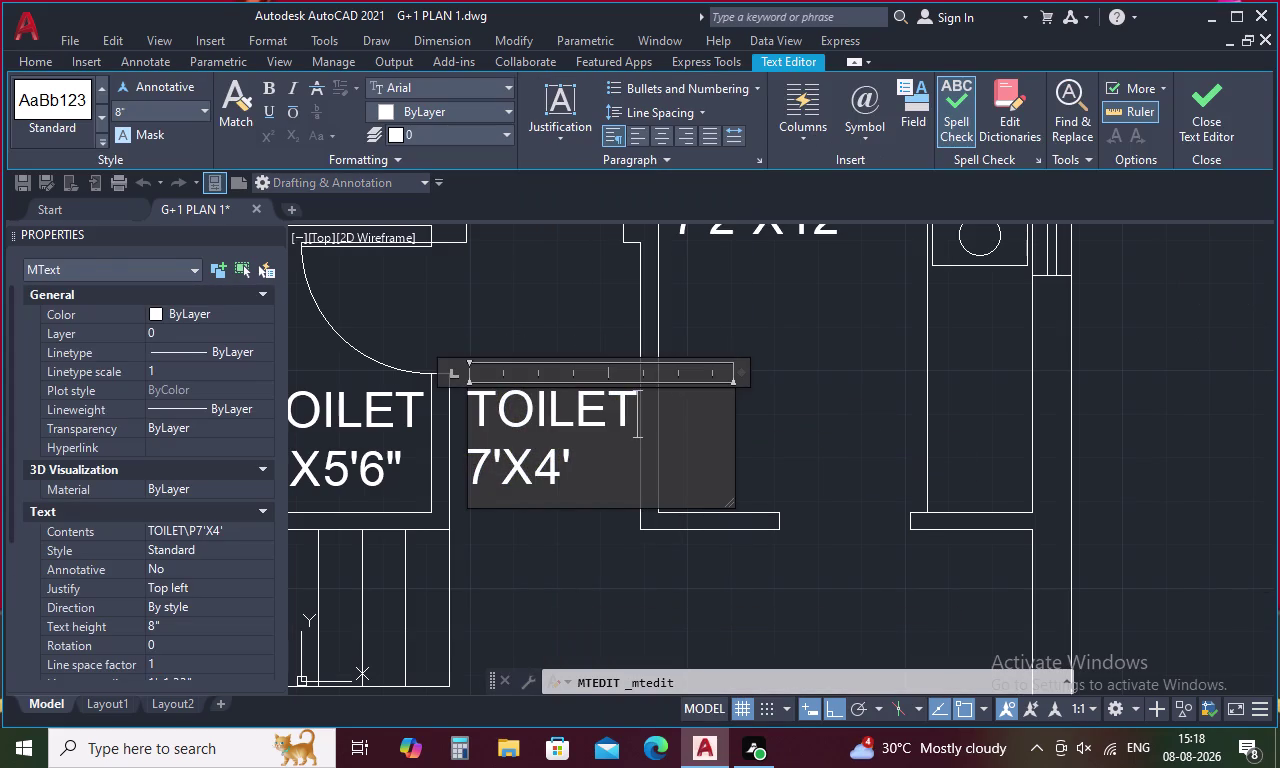
key(BackSpace)
key(BackSpace)
key(BackSpace)
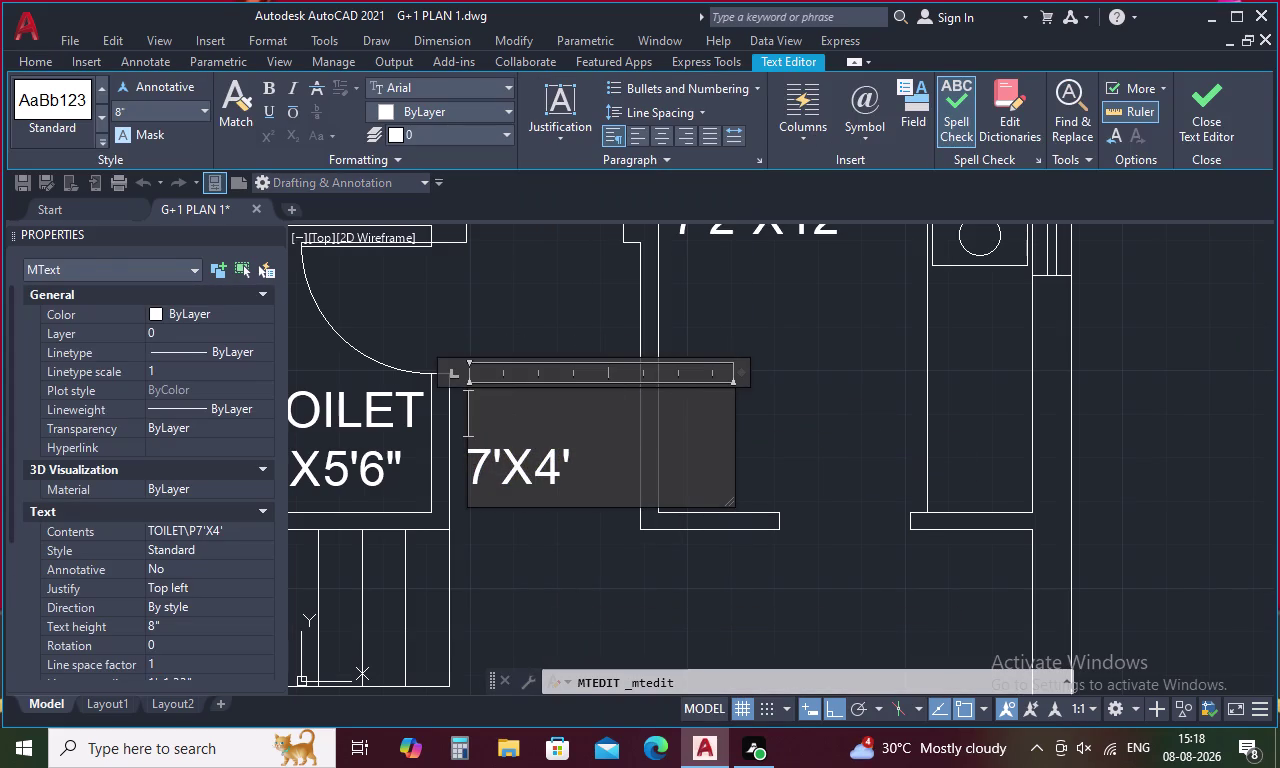
key(w)
text(IDE)
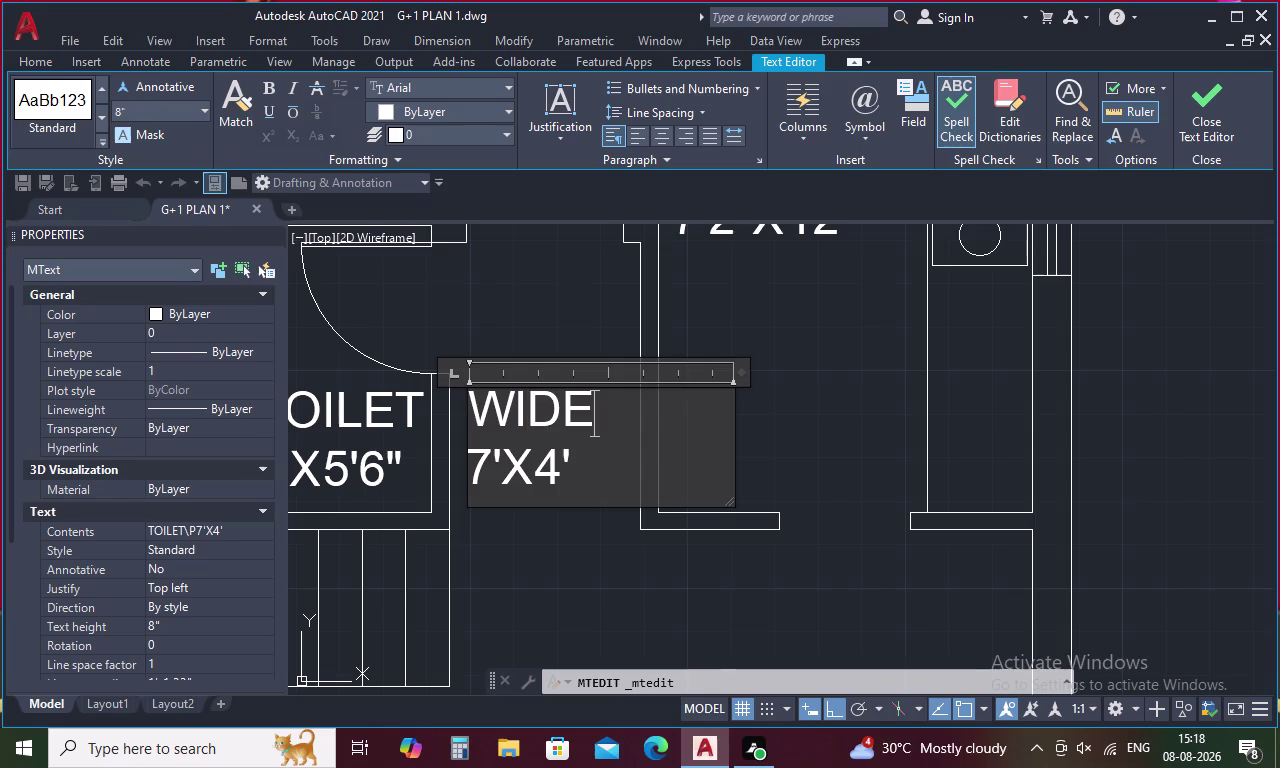
key(space)
text(ENTR)
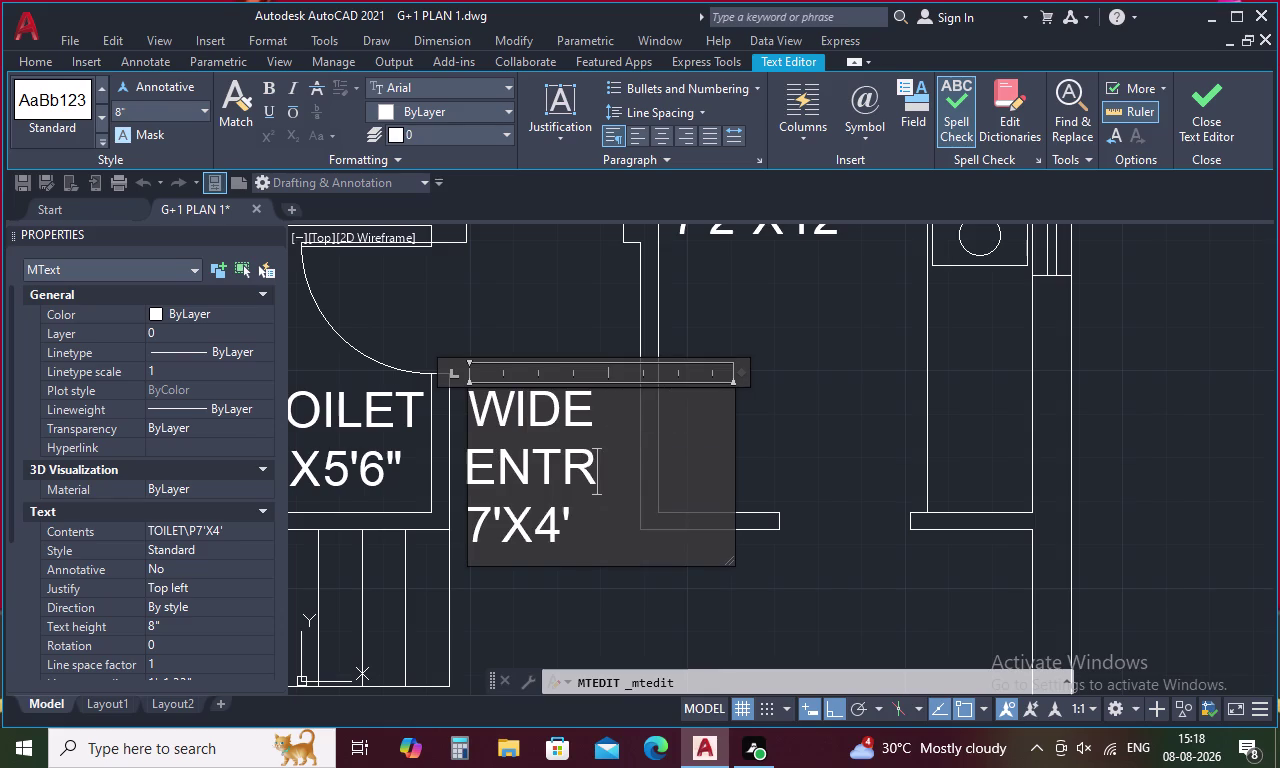
text(ANC)
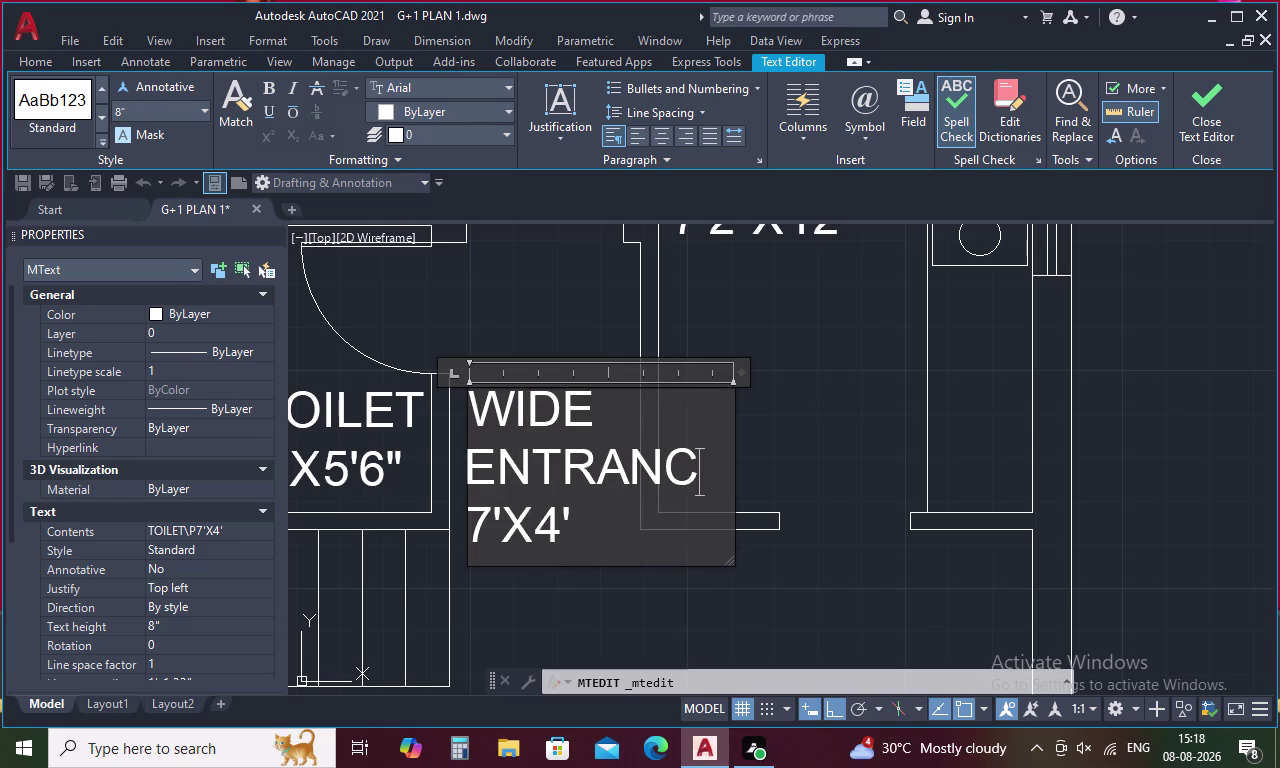
text(E)
Delete the leftover size line from the label, restoring the accidentally erased ENTRANCE line.
click(595, 538)
key(BackSpace)
key(BackSpace)
key(BackSpace)
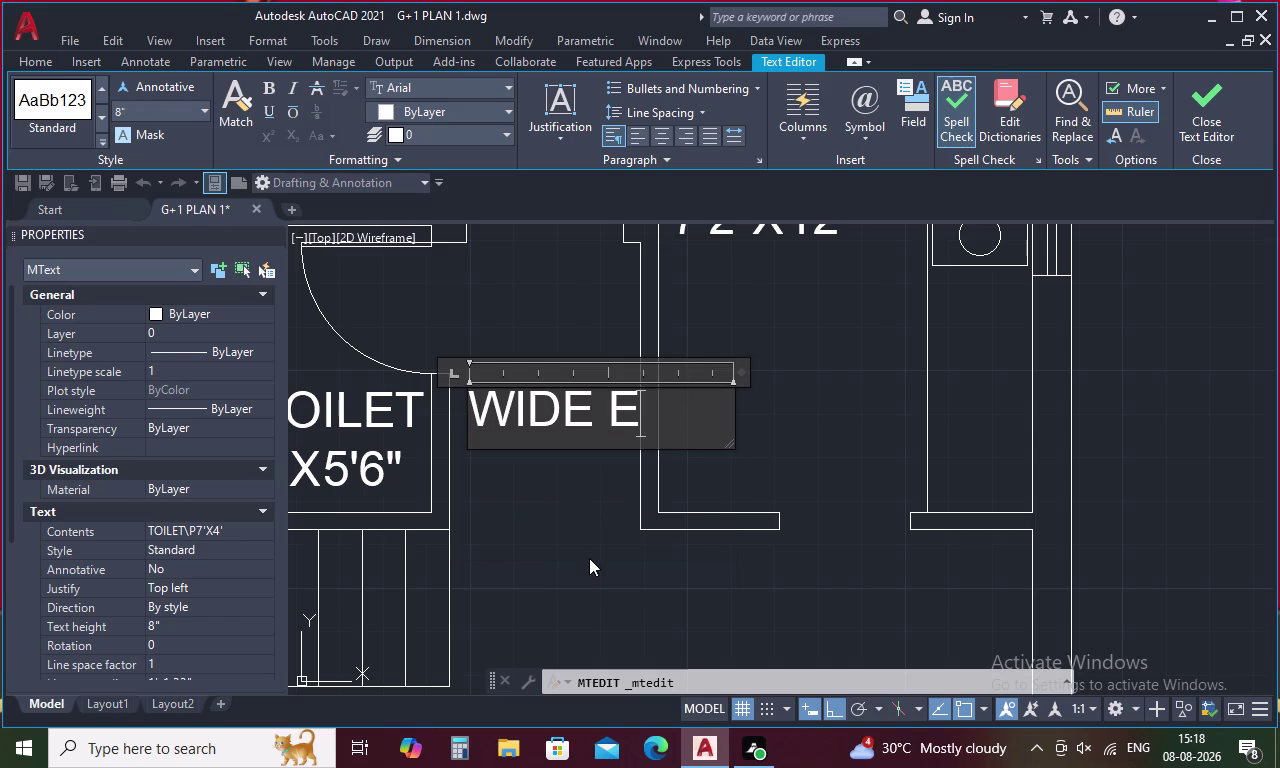
key(ctrl+z)
key(BackSpace)
key(BackSpace)
key(BackSpace)
key(BackSpace)
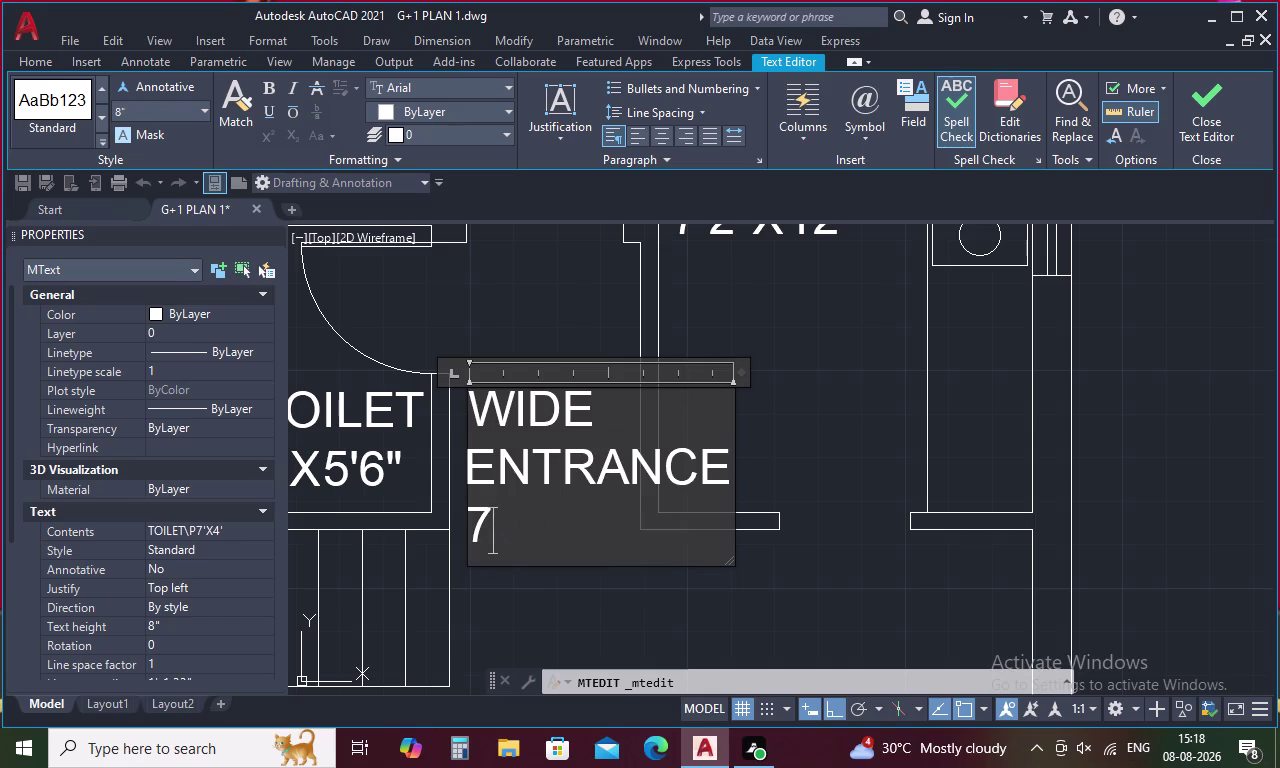
key(BackSpace)
click(589, 588)
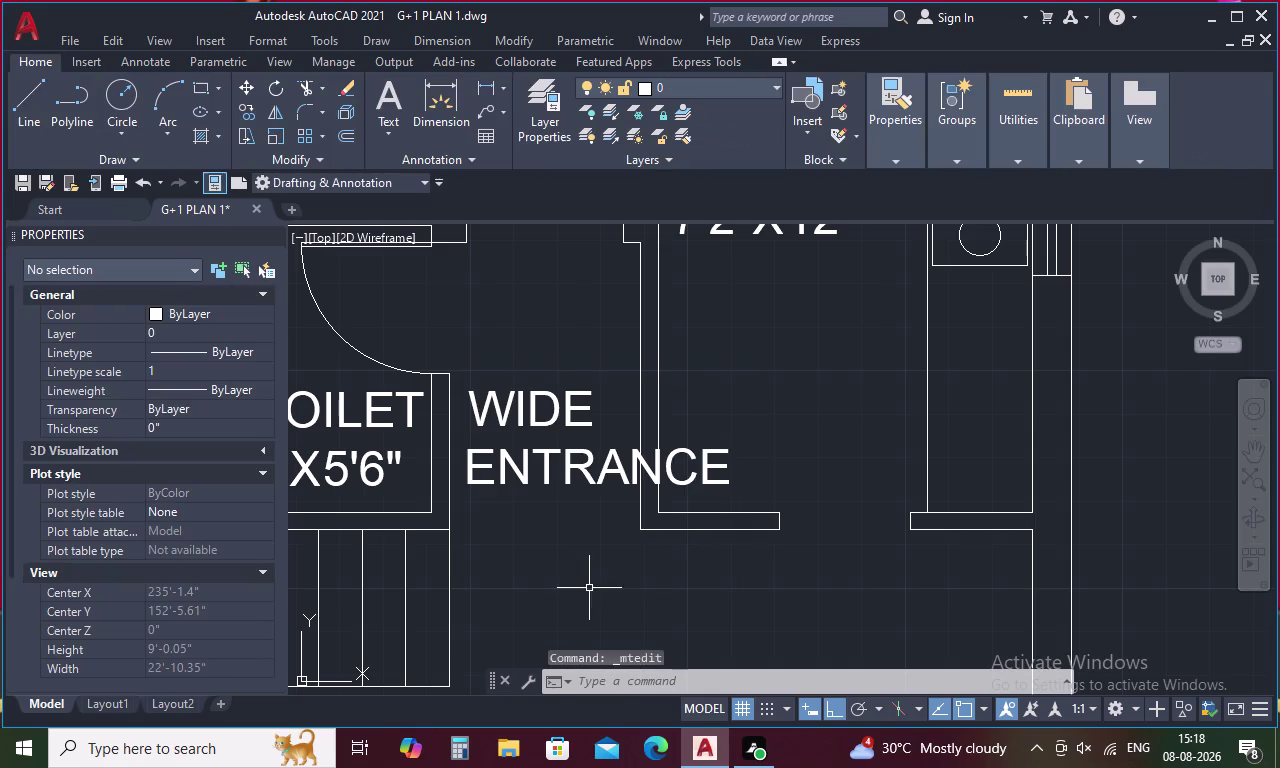
Reduce the WIDE ENTRANCE label text height to 5 inches.
double_click(559, 479)
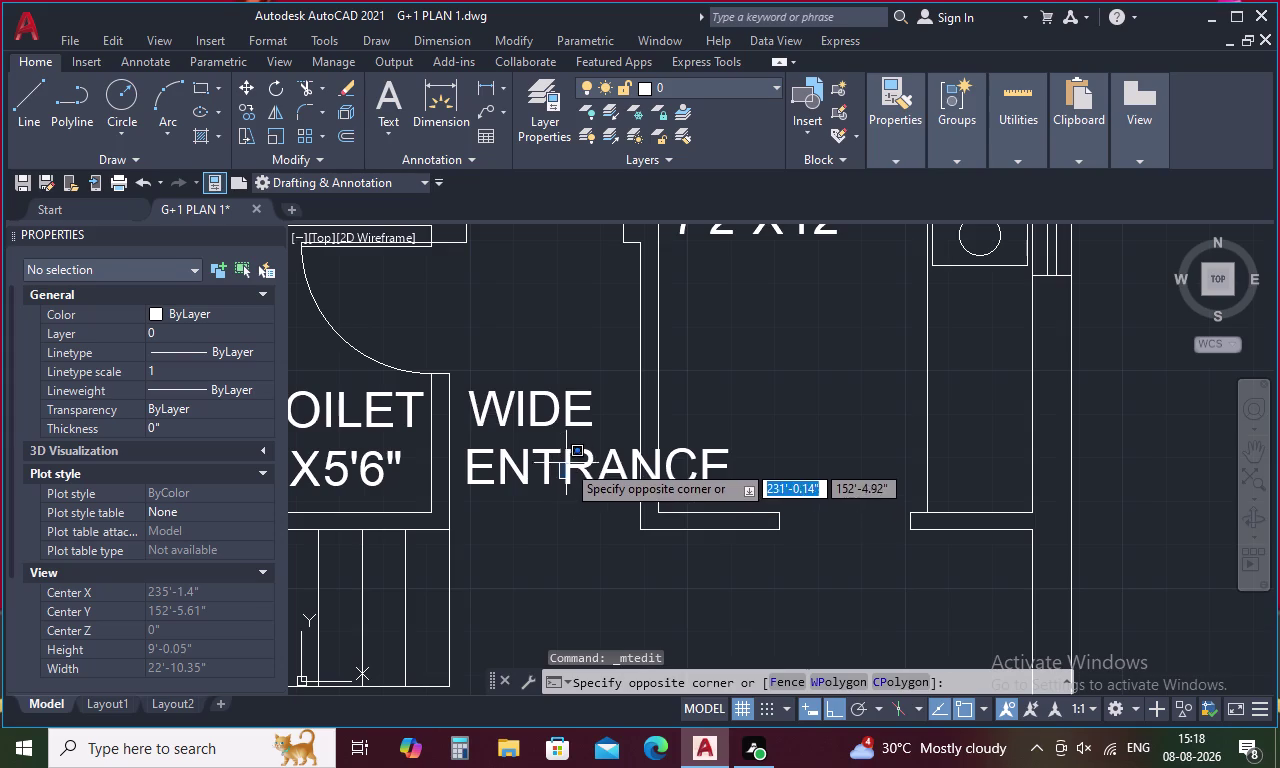
triple_click(572, 460)
click(572, 460)
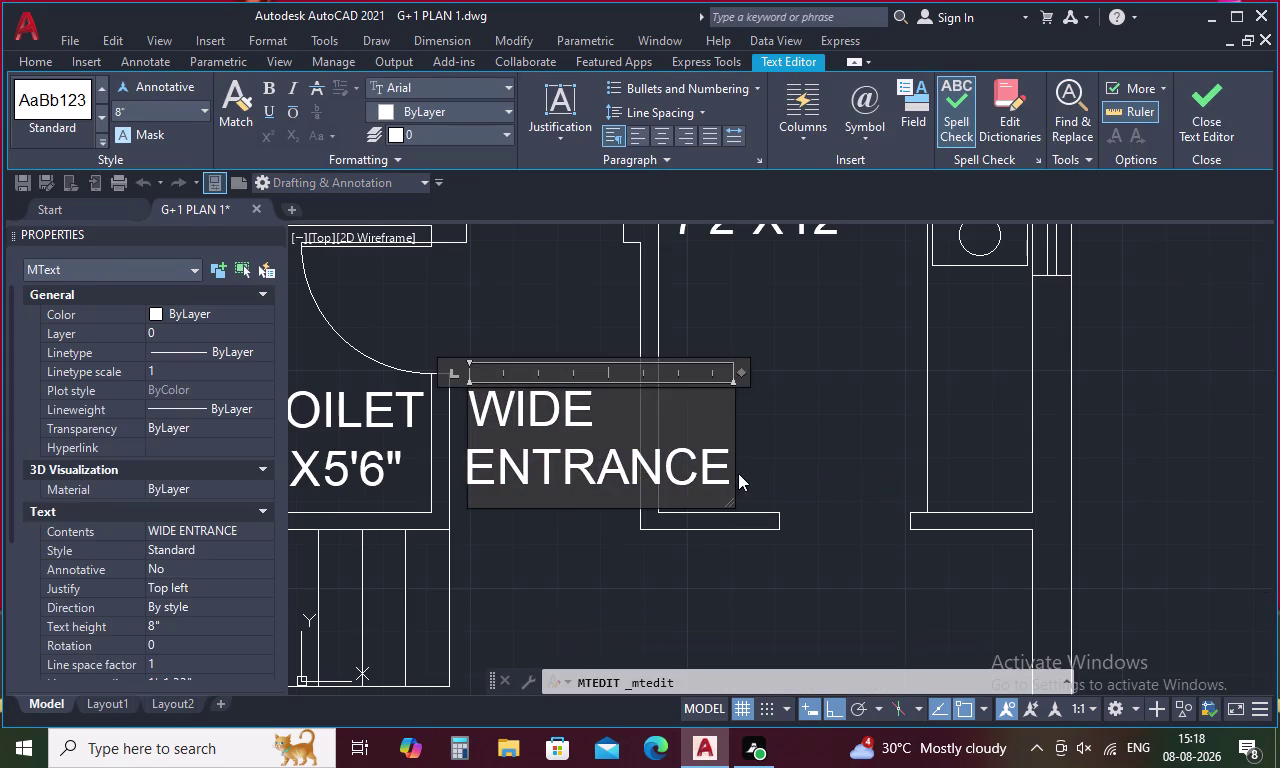
drag(722, 462, 444, 390)
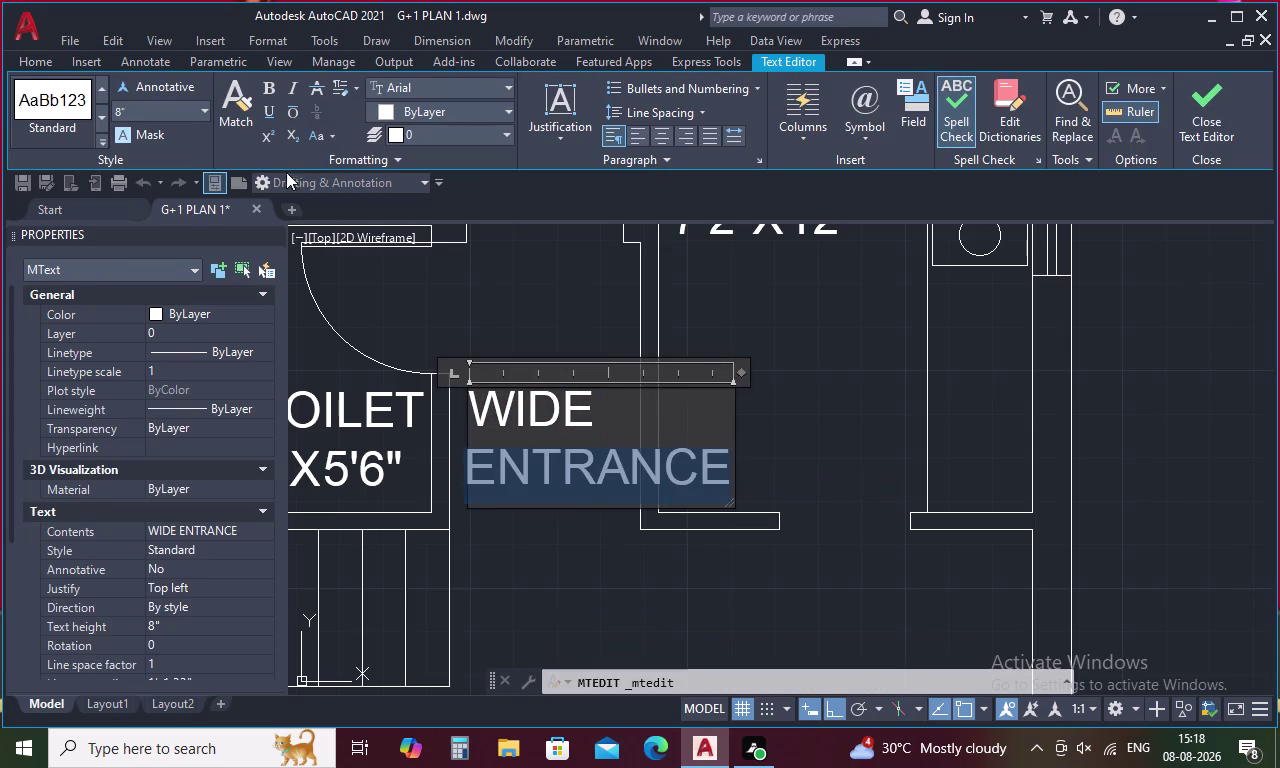
click(181, 113)
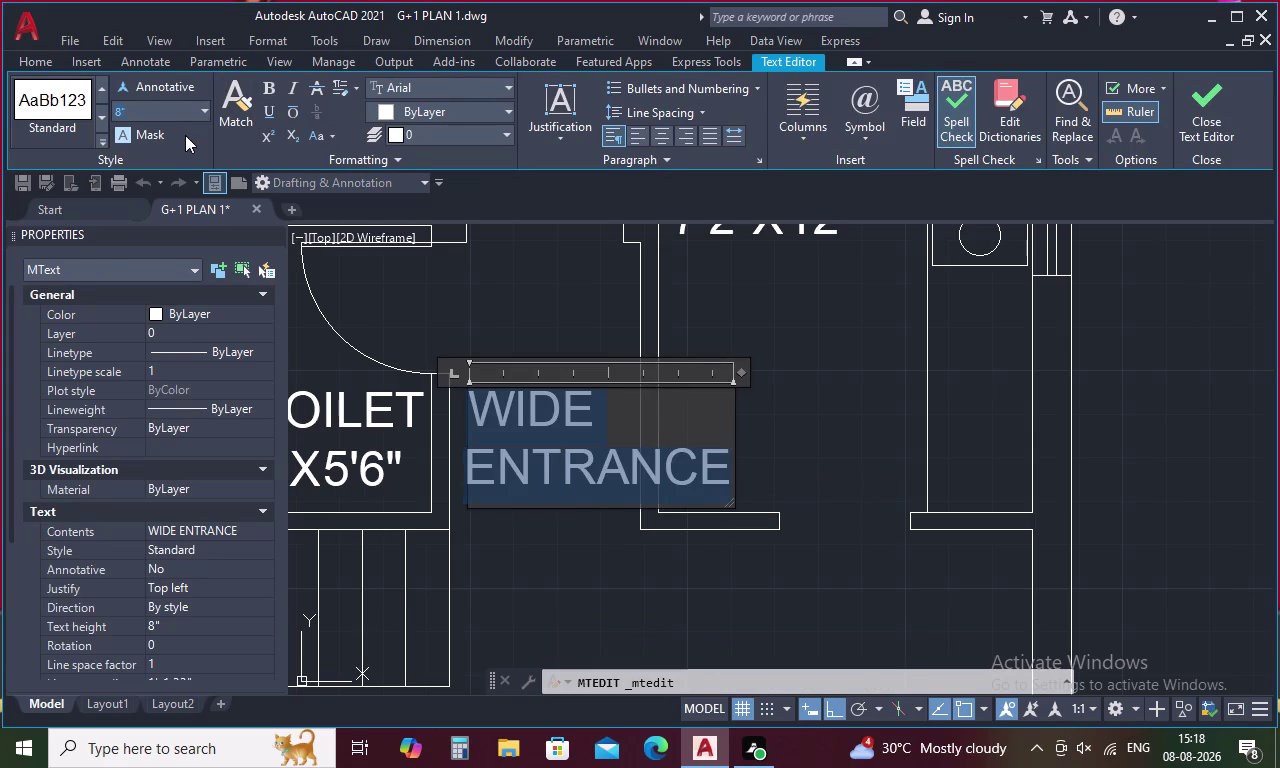
key(BackSpace)
key(6)
key(Return)
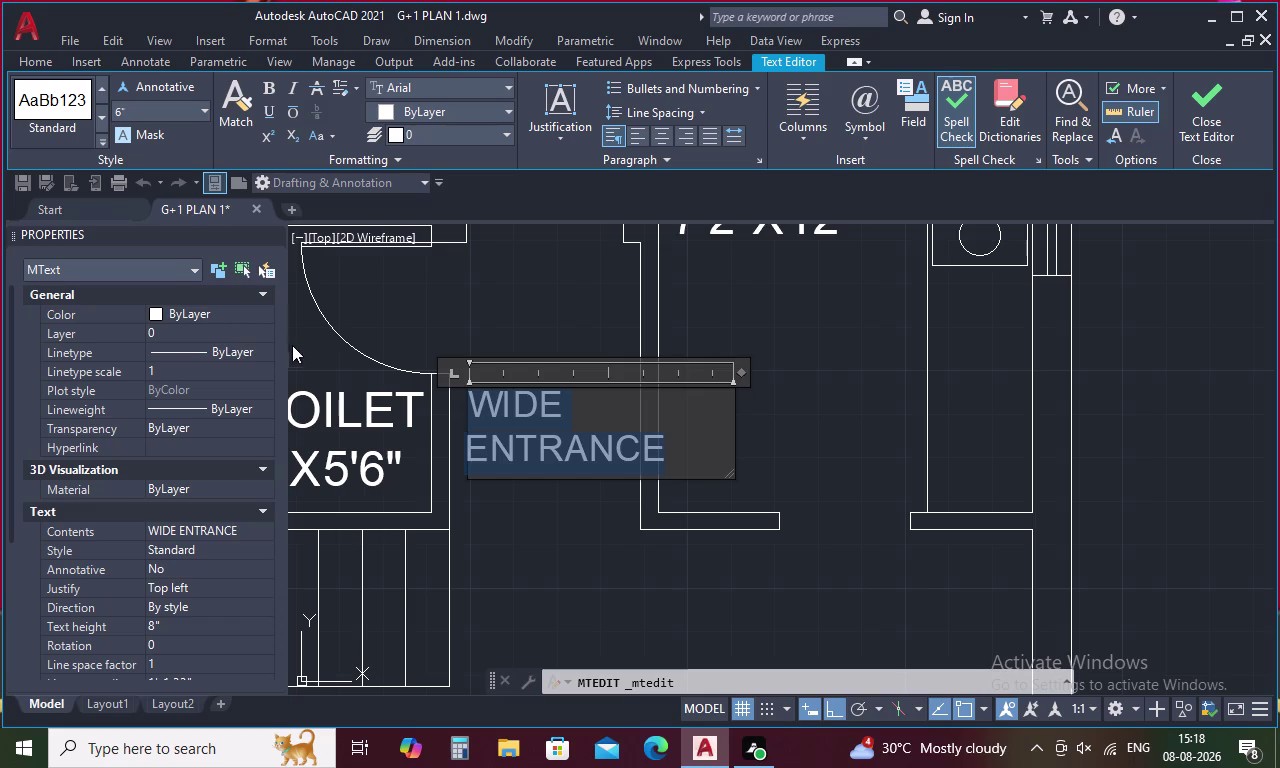
click(143, 106)
key(BackSpace)
key(5)
key(Return)
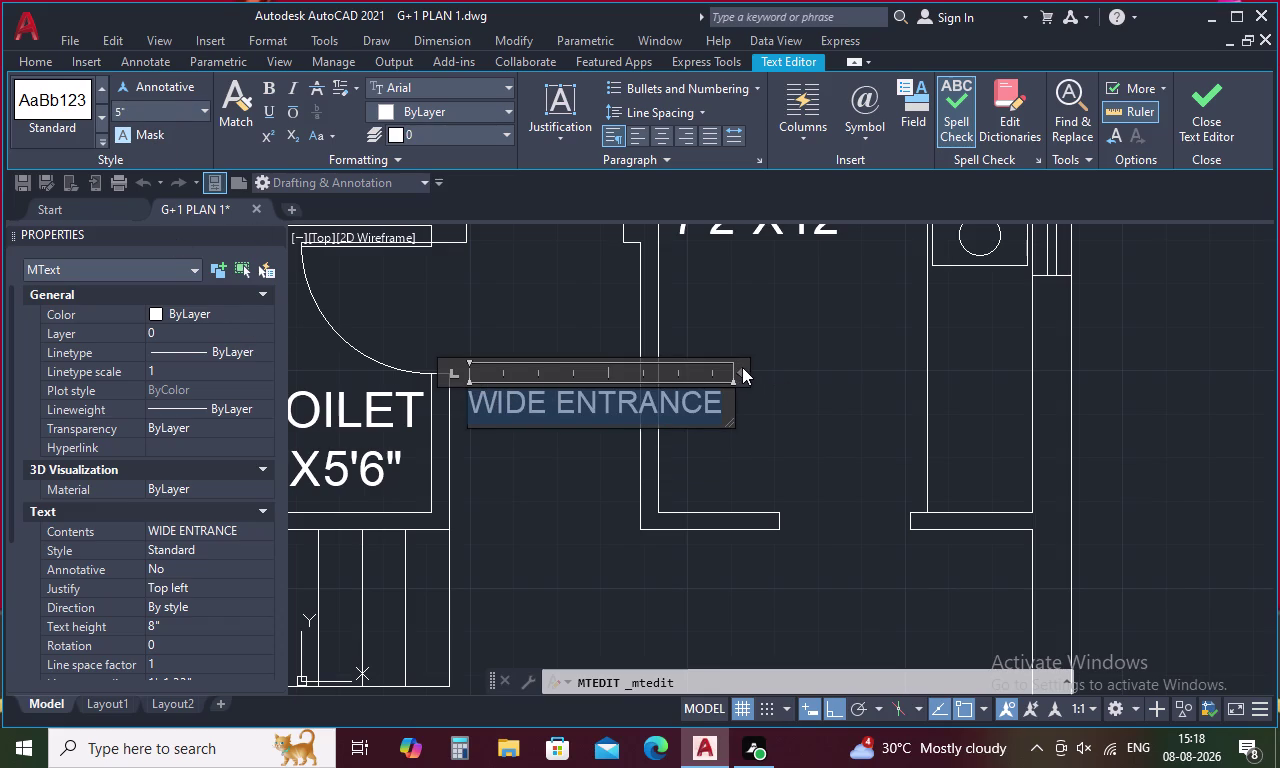
Narrow the text box so WIDE ENTRANCE wraps onto two lines, then close the editor.
drag(738, 370, 650, 384)
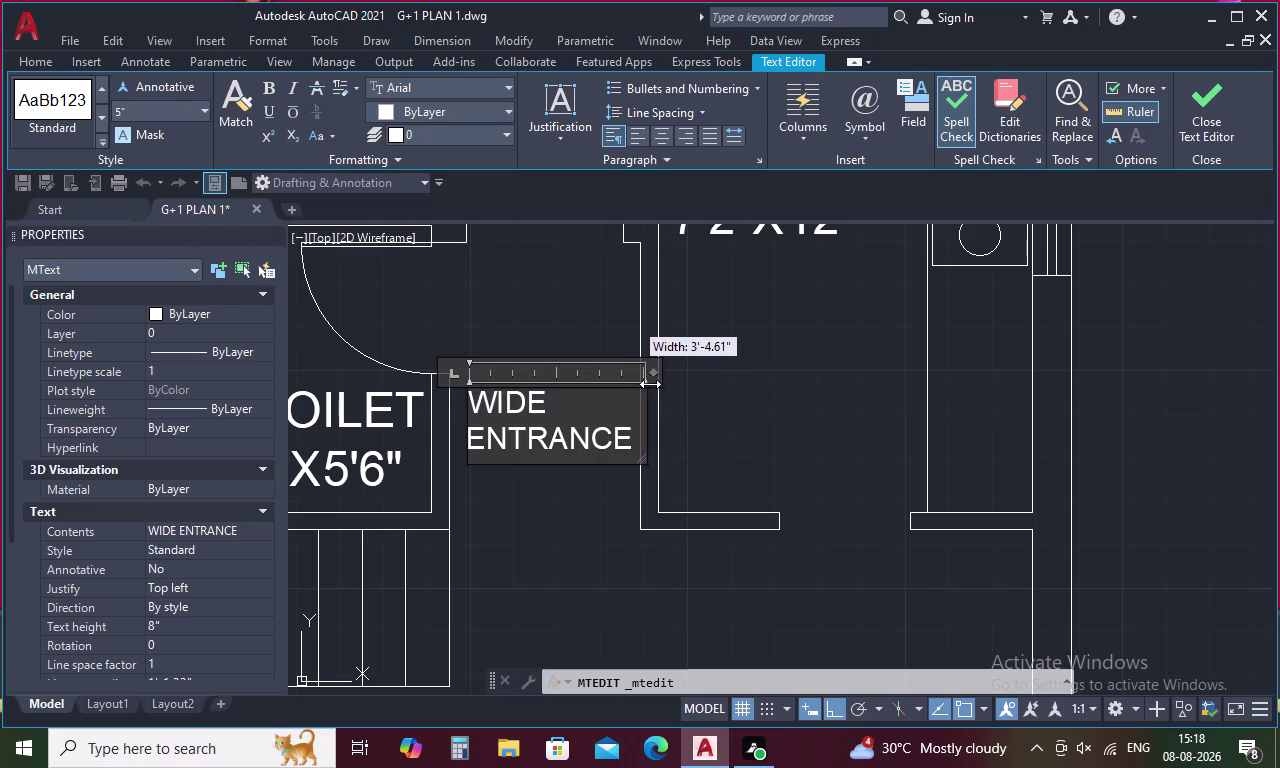
drag(650, 384, 636, 384)
click(747, 422)
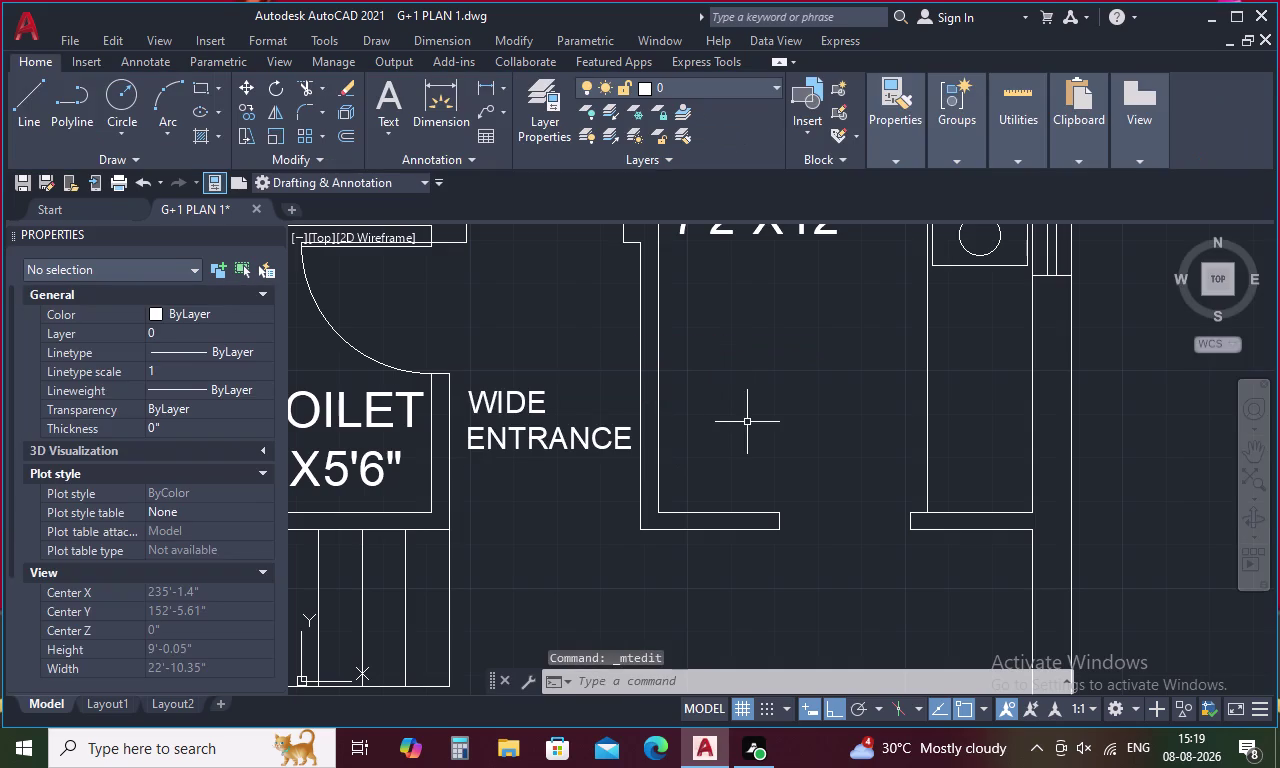
Zoom to the staircase and start OFFSET with a 1.5" distance.
scroll(down, 3)
middle_drag(740, 440, 558, 472)
scroll(down, 3)
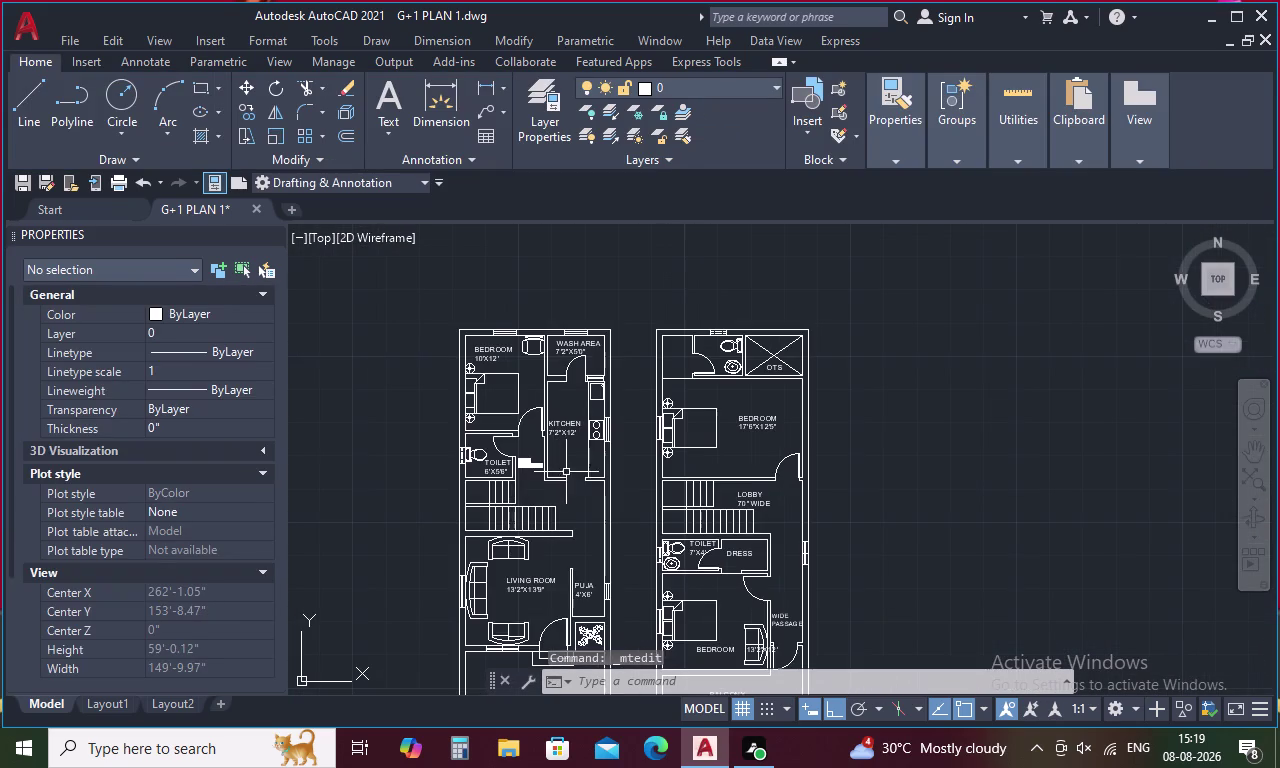
middle_drag(570, 481, 528, 339)
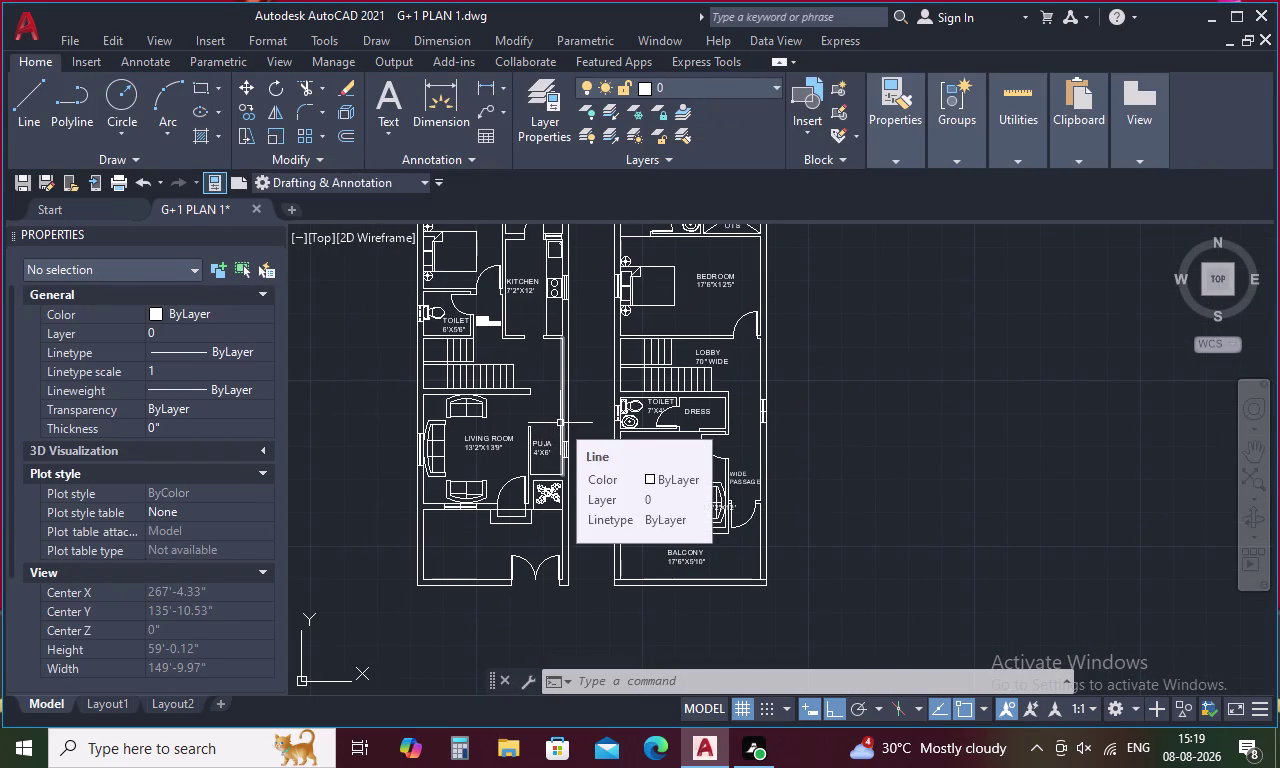
text(O)
key(space)
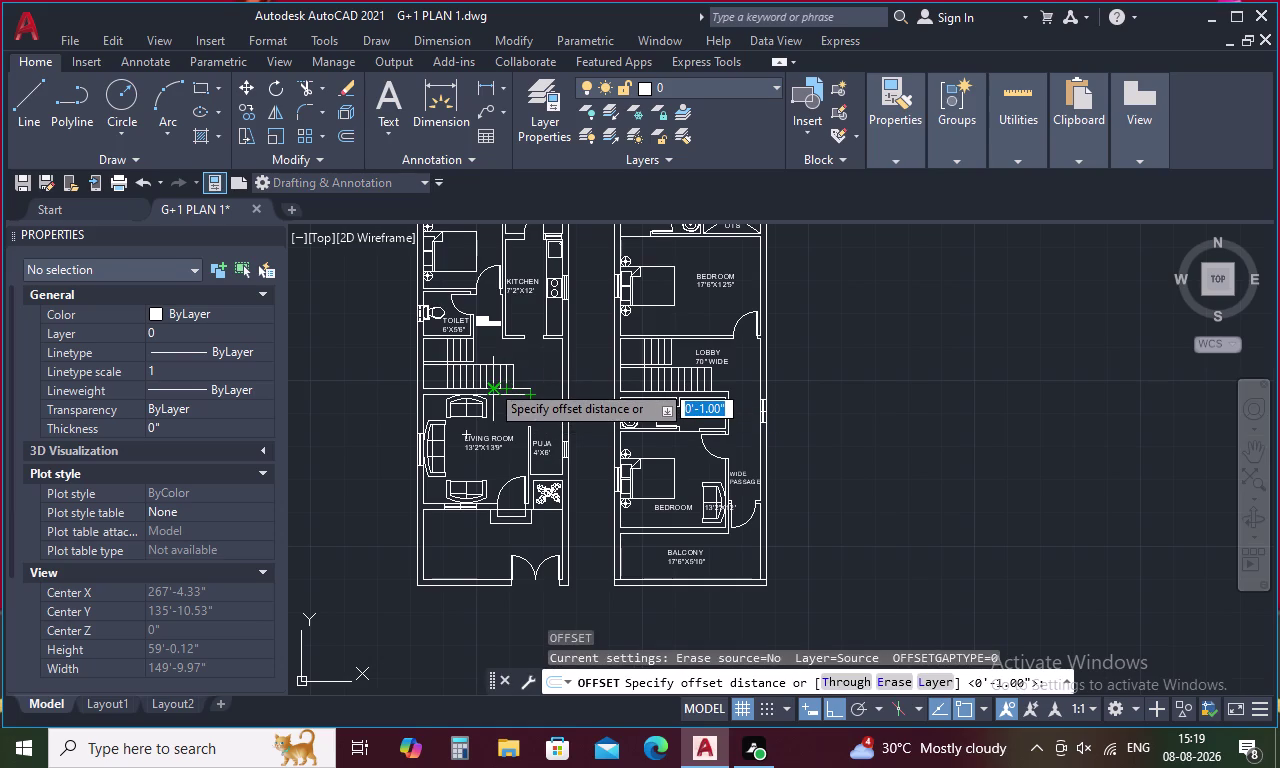
key(1)
key(period)
key(5)
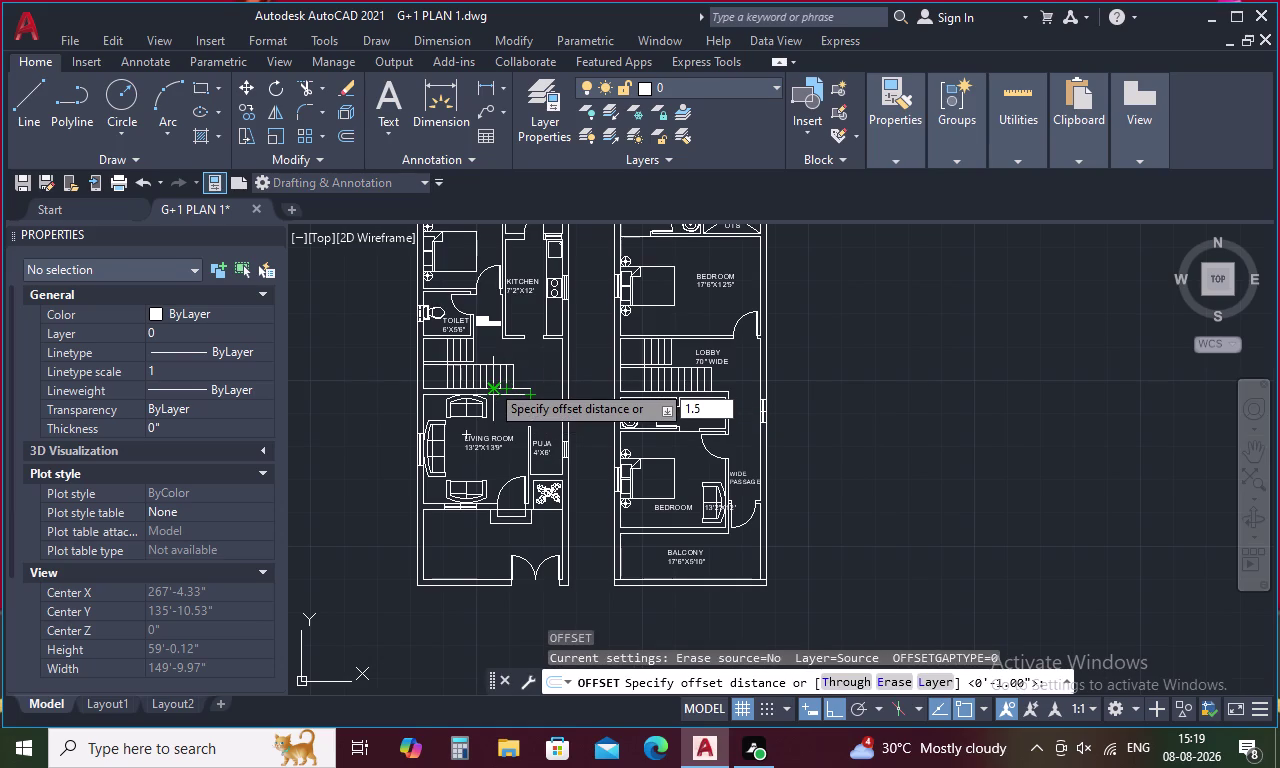
key(apostrophe)
key(Return)
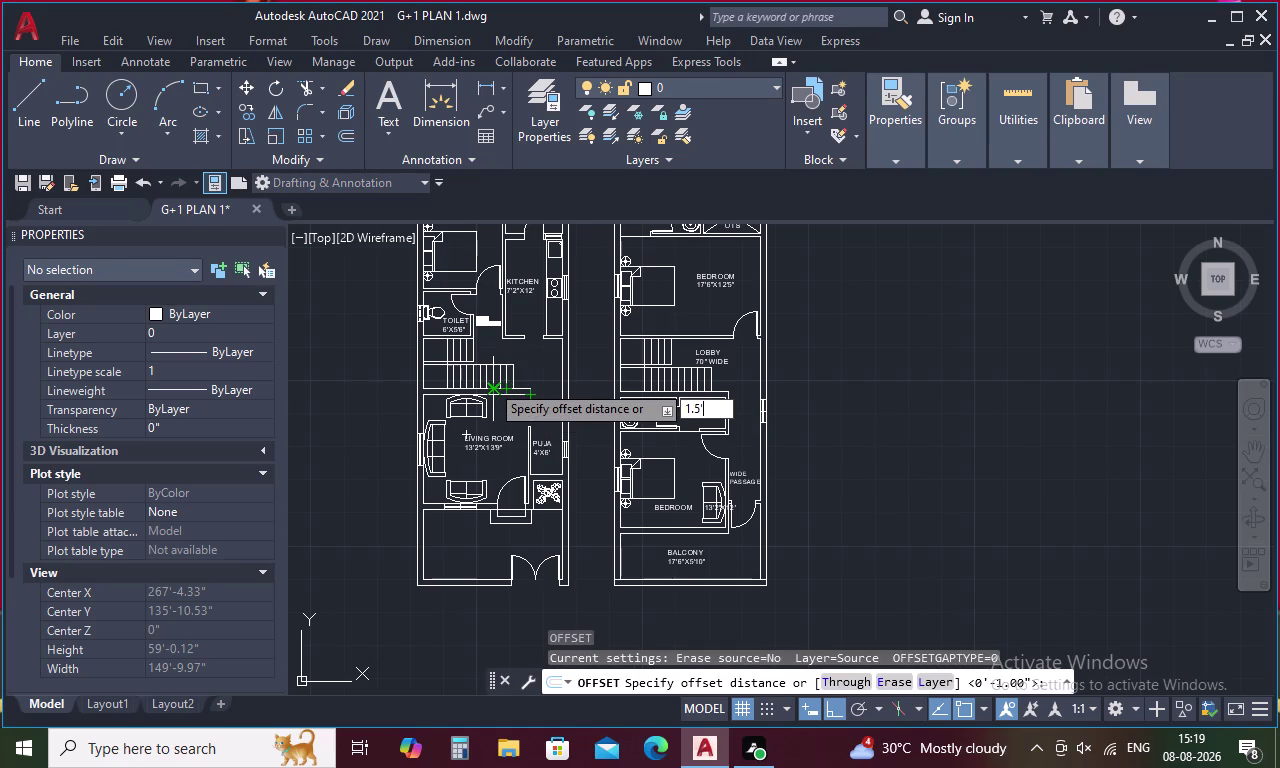
Offset the stair edge lines 1.5" toward the landing.
scroll(up, 3)
click(475, 386)
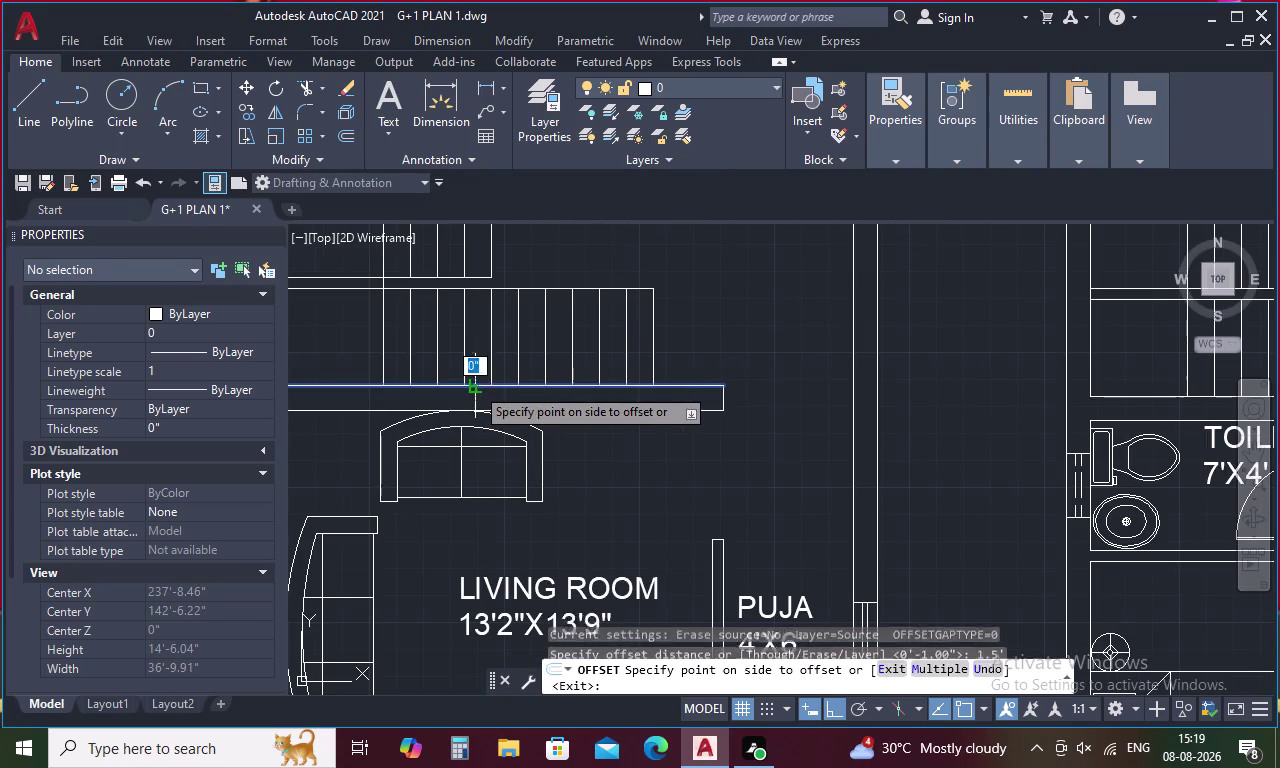
click(475, 365)
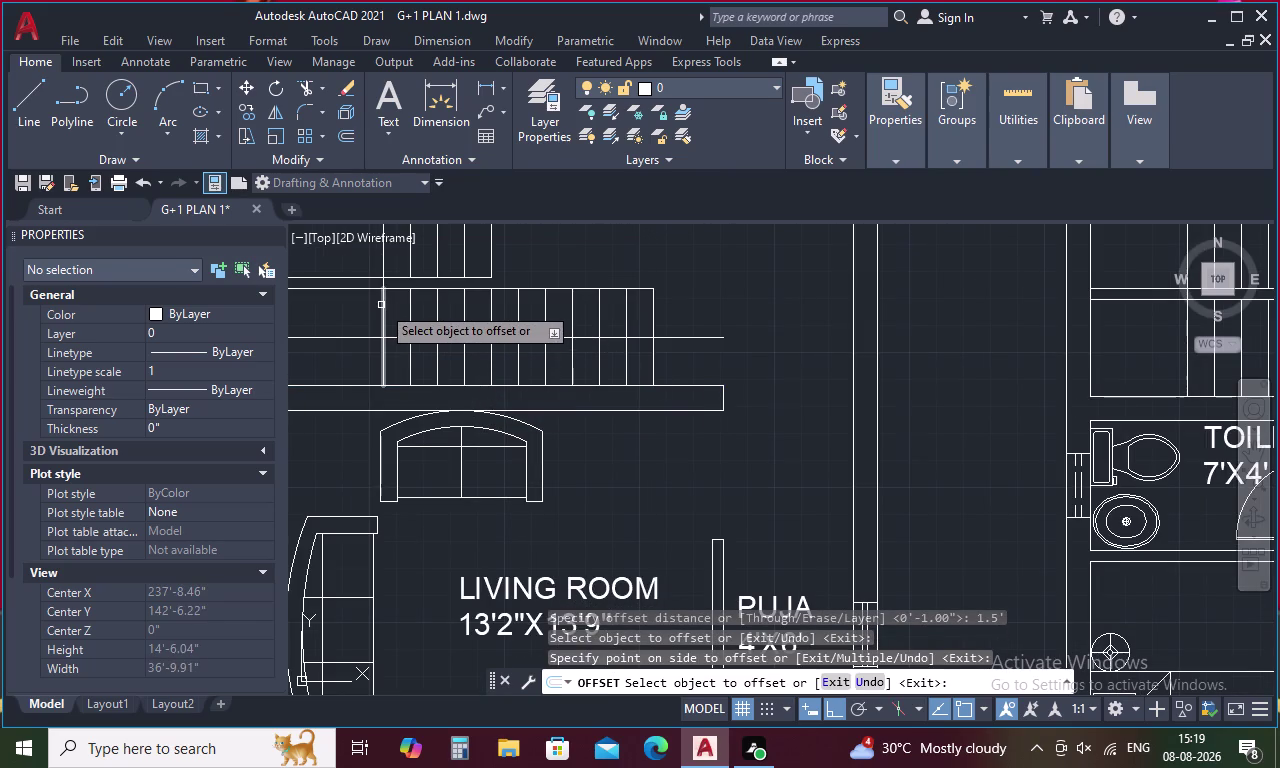
click(381, 305)
click(353, 310)
click(383, 252)
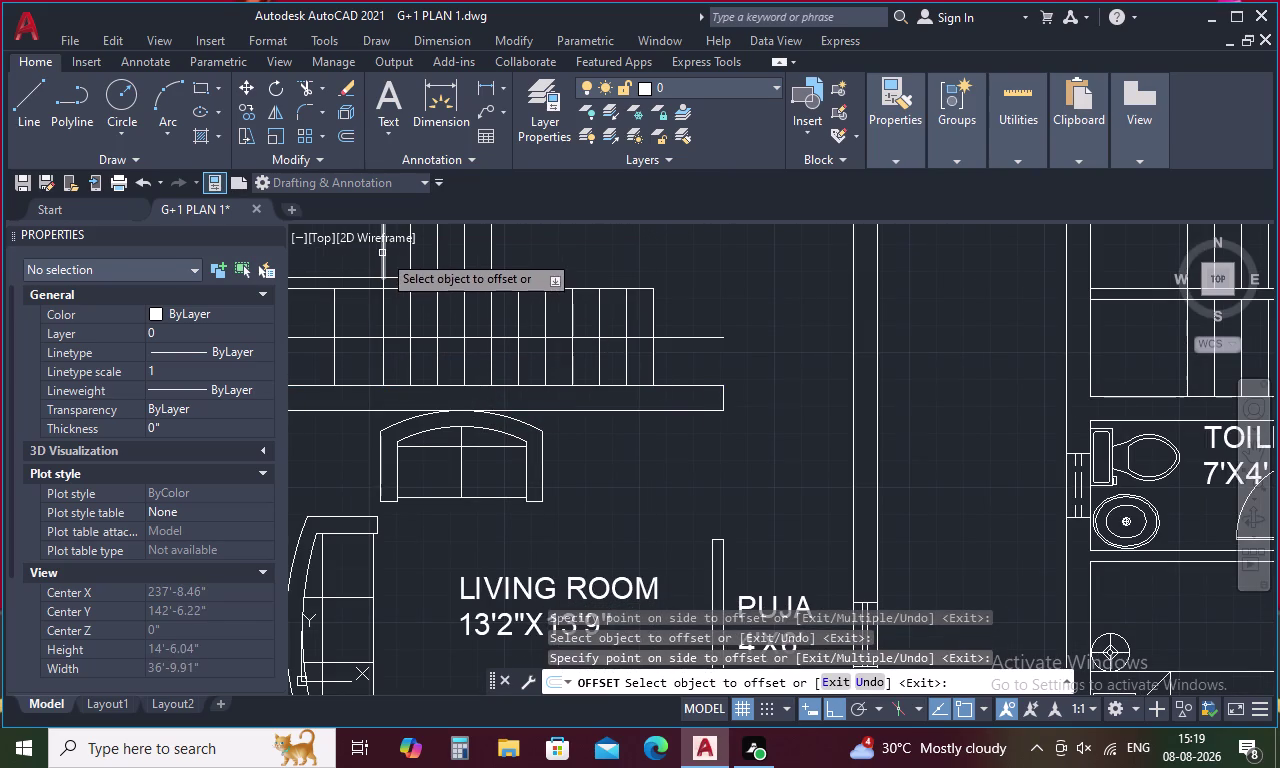
click(345, 245)
click(382, 284)
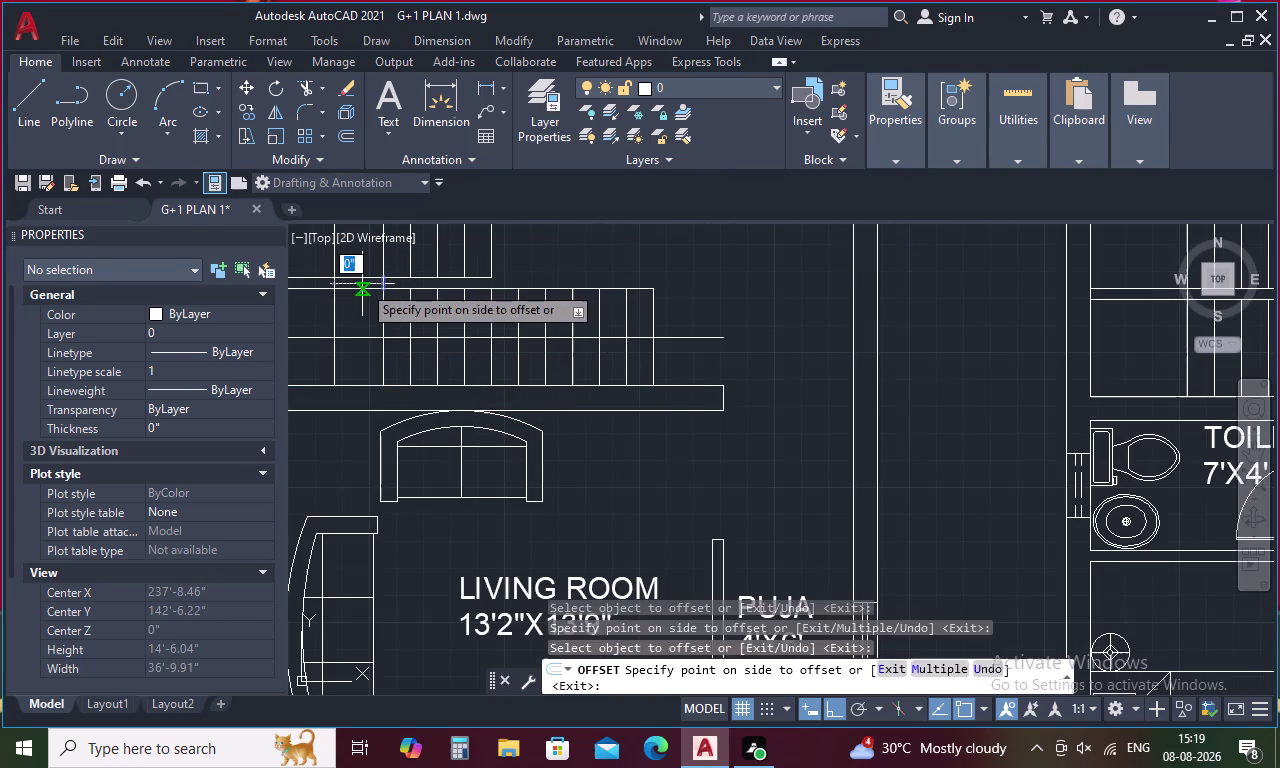
click(362, 284)
middle_drag(402, 291, 439, 420)
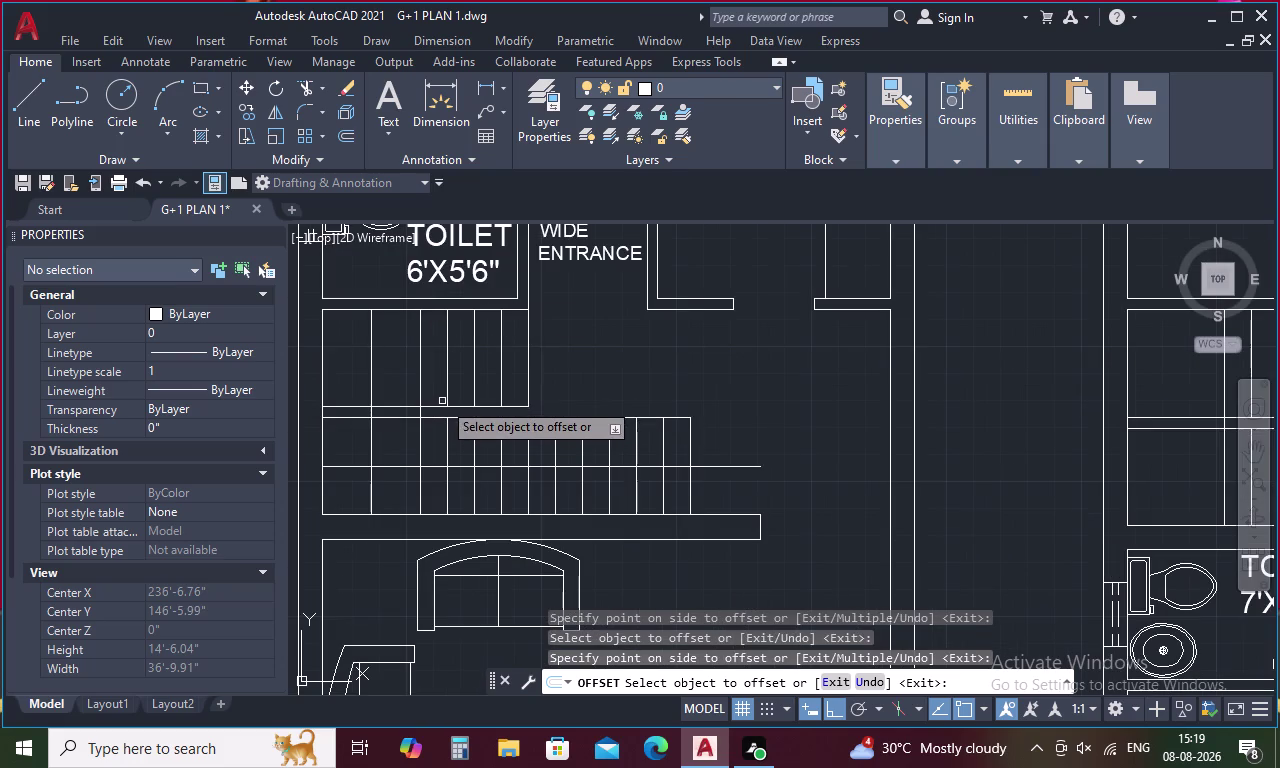
click(429, 309)
click(424, 352)
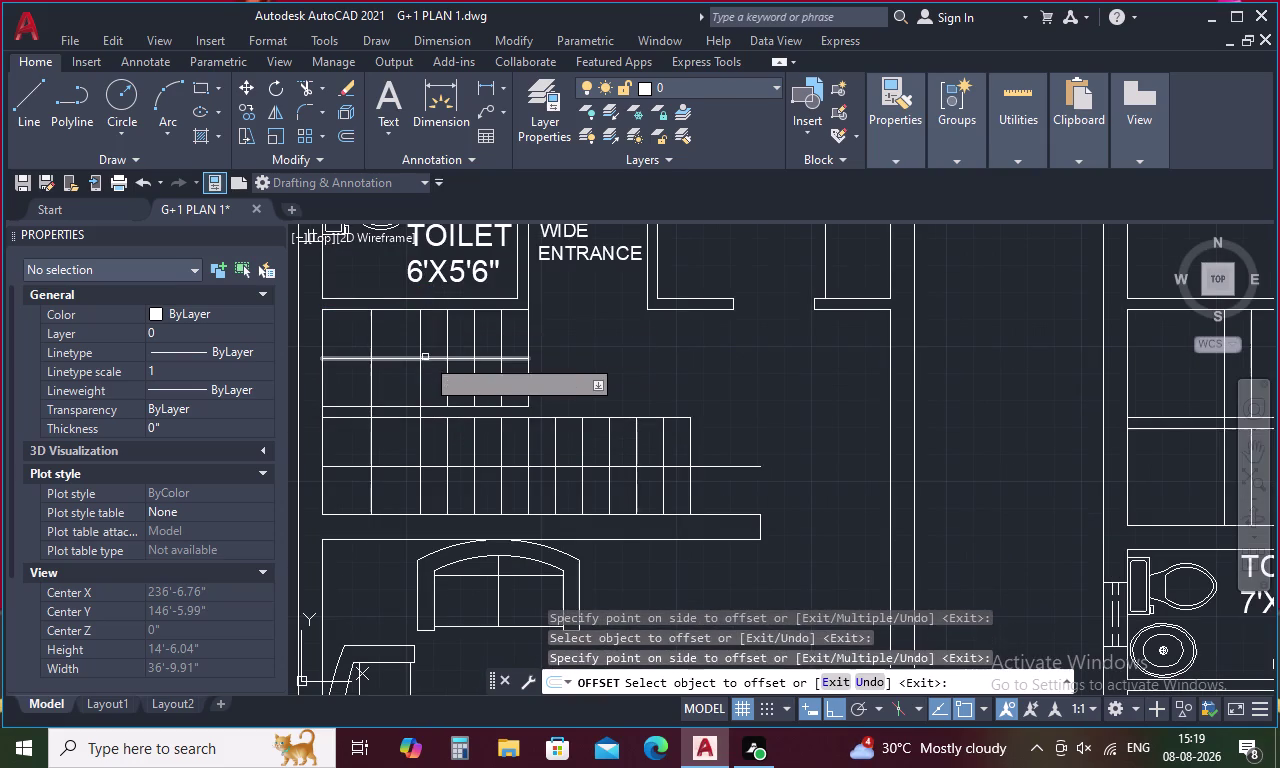
Trim the tread lines crossing the staircase landing with two fence cuts.
key(Escape)
key(t)
text(RC)
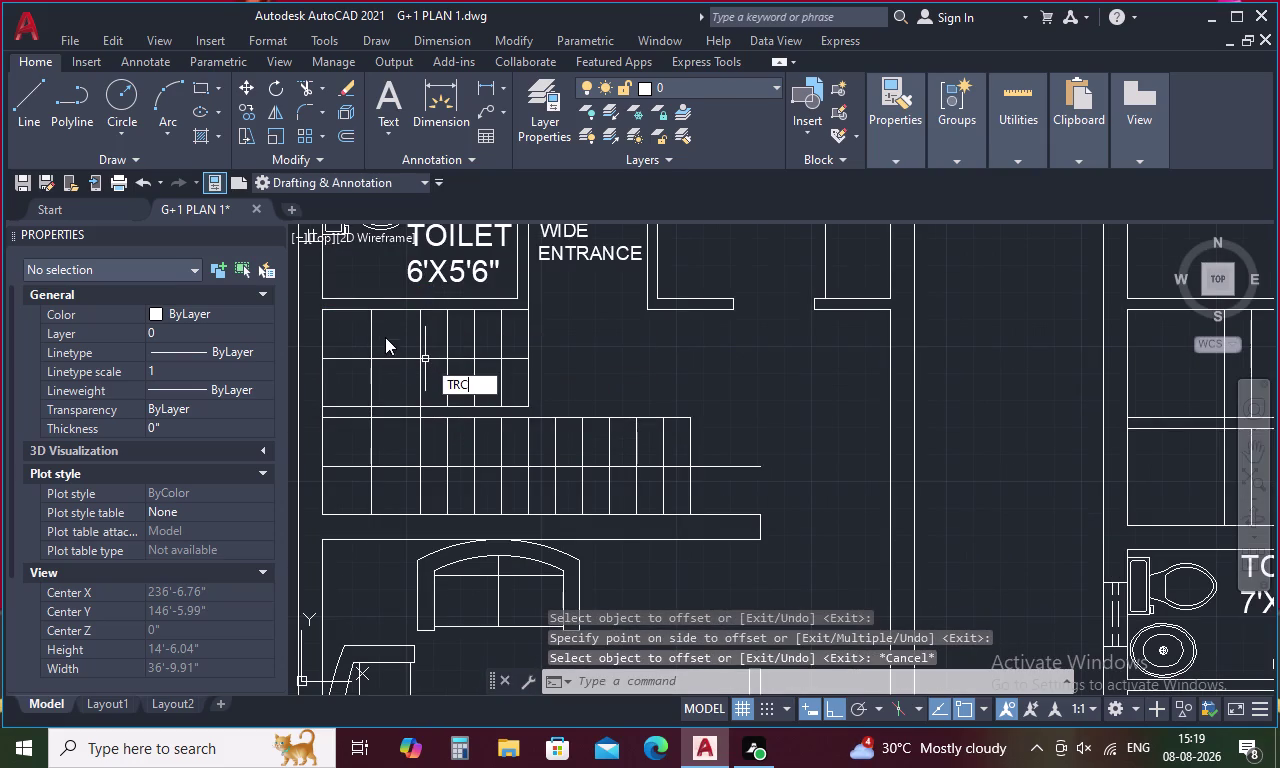
key(BackSpace)
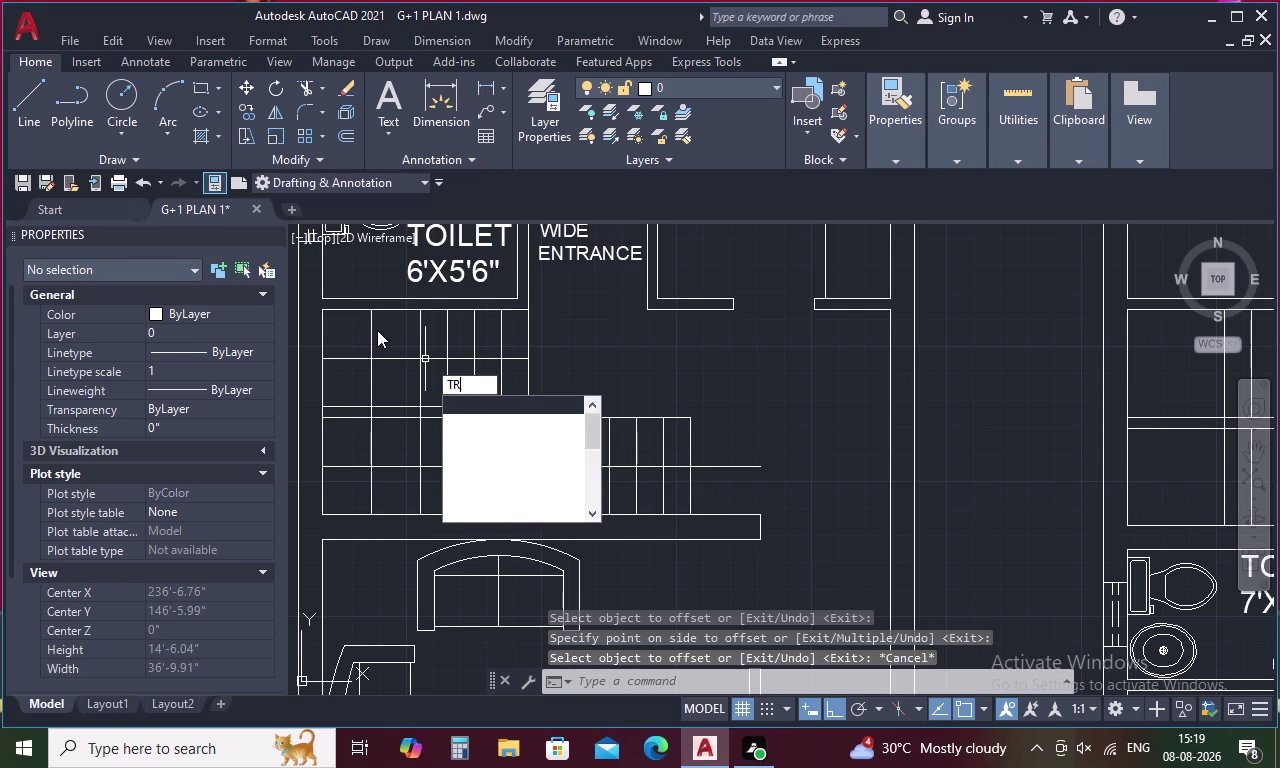
key(space)
drag(383, 329, 353, 367)
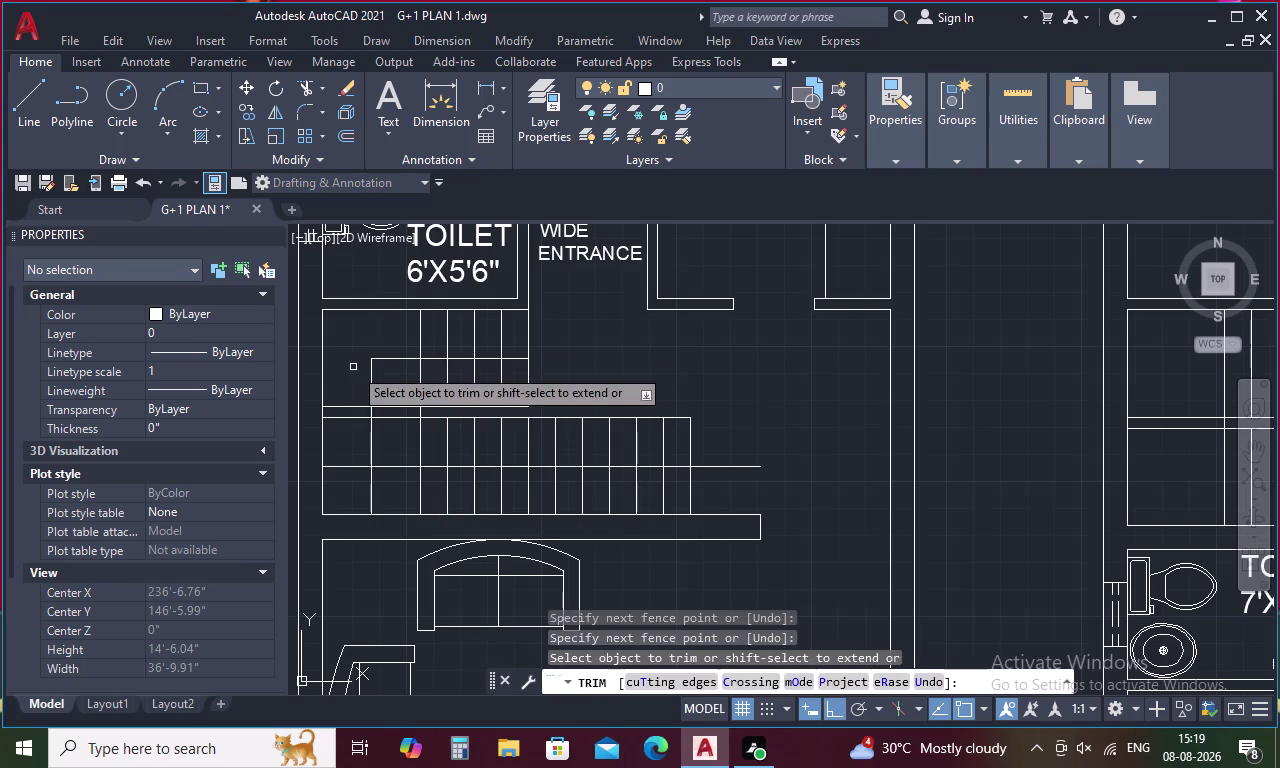
drag(348, 440, 390, 495)
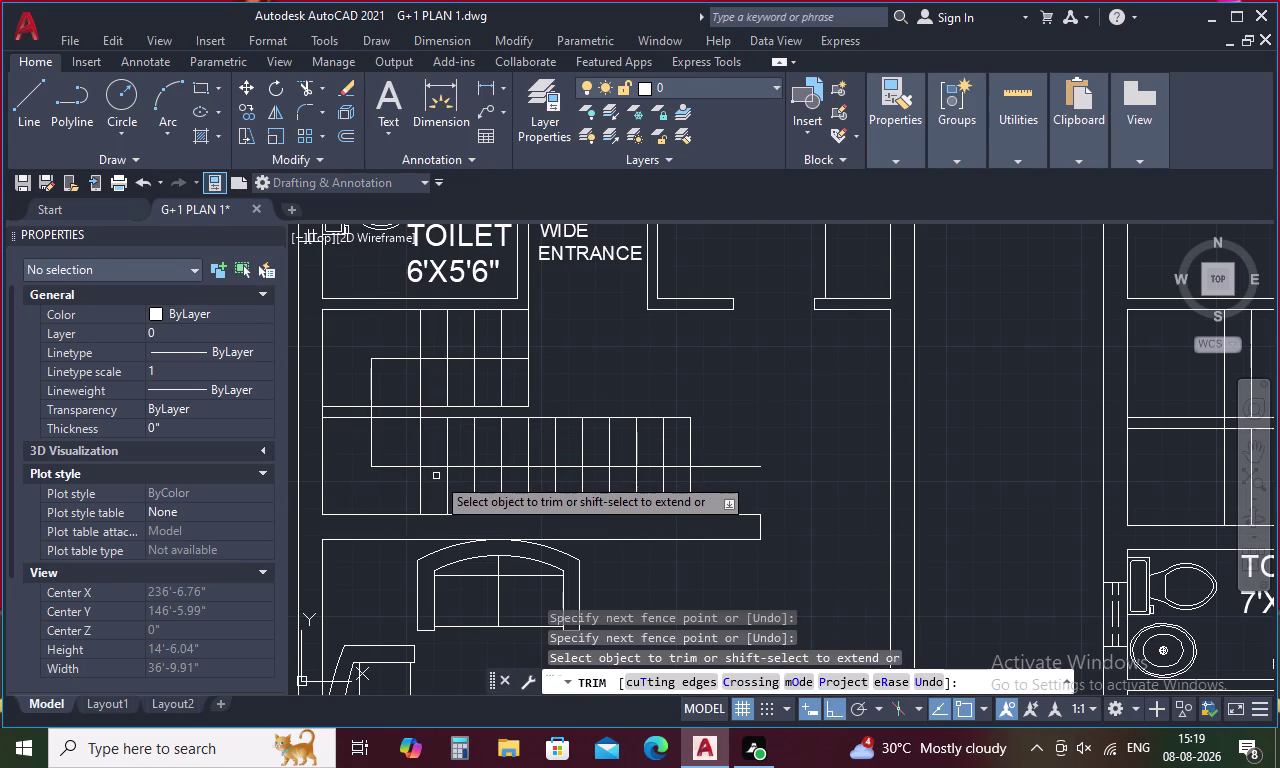
key(Escape)
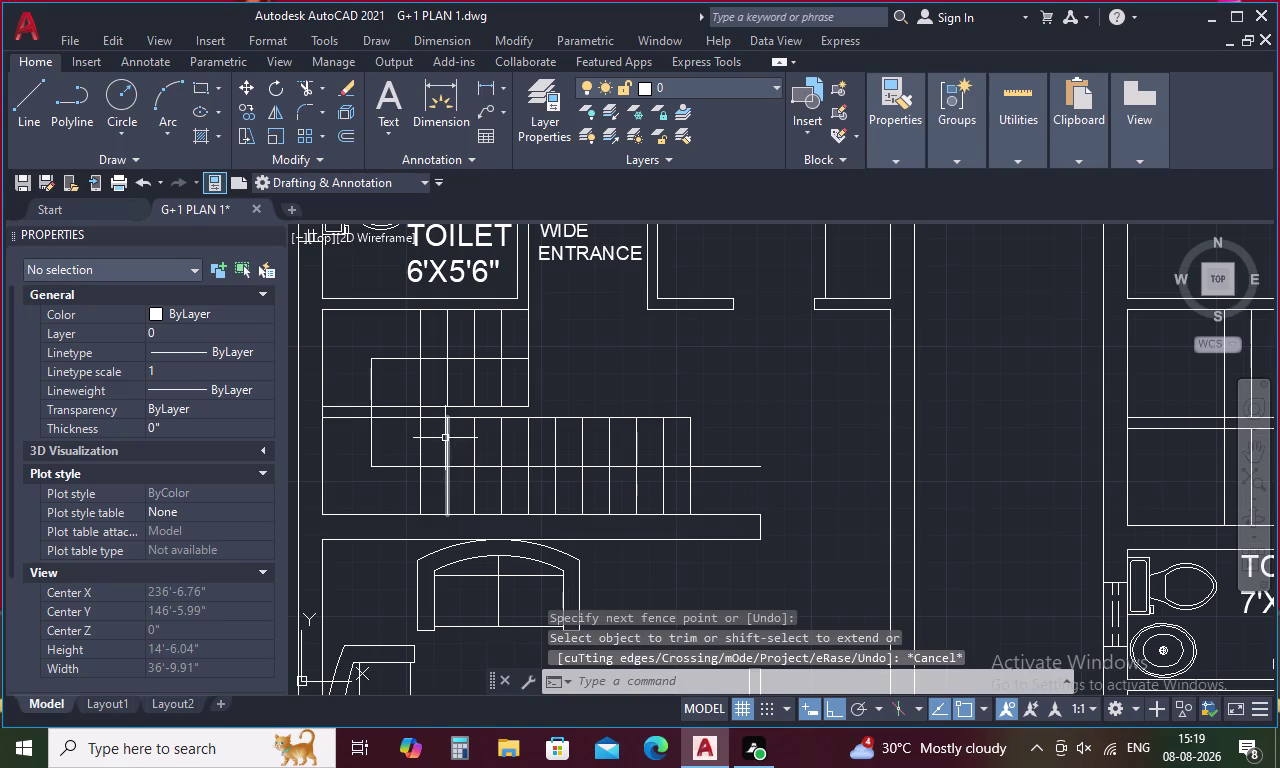
key(l)
key(space)
Draw two diagonal lines from the landing corners to the inner stair corners.
click(417, 399)
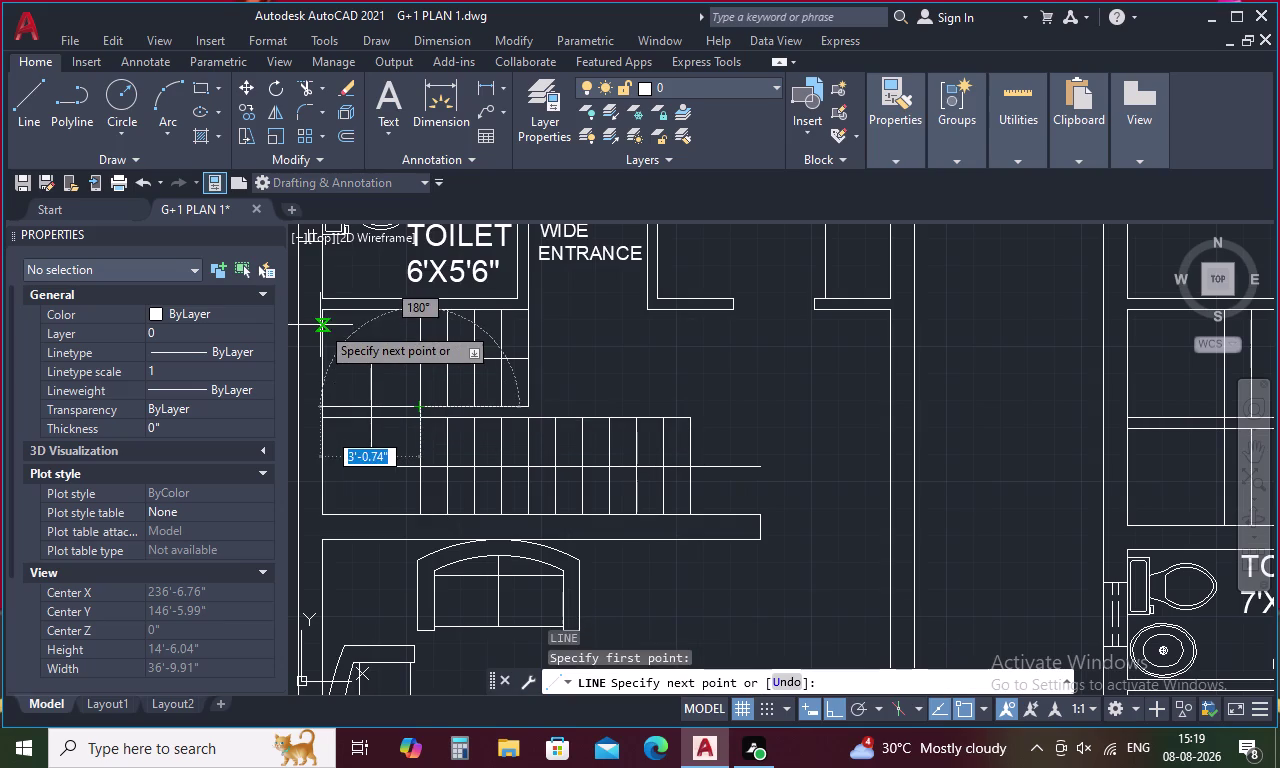
click(319, 312)
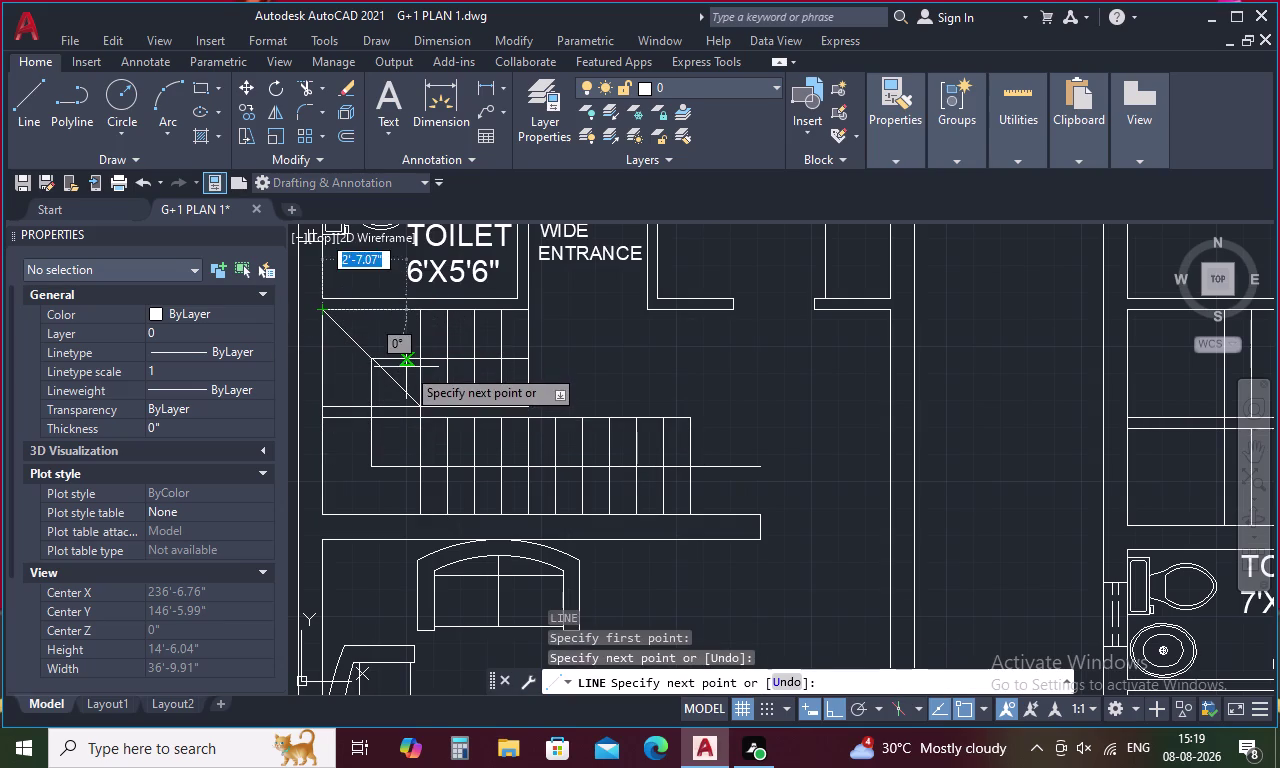
key(Escape)
key(space)
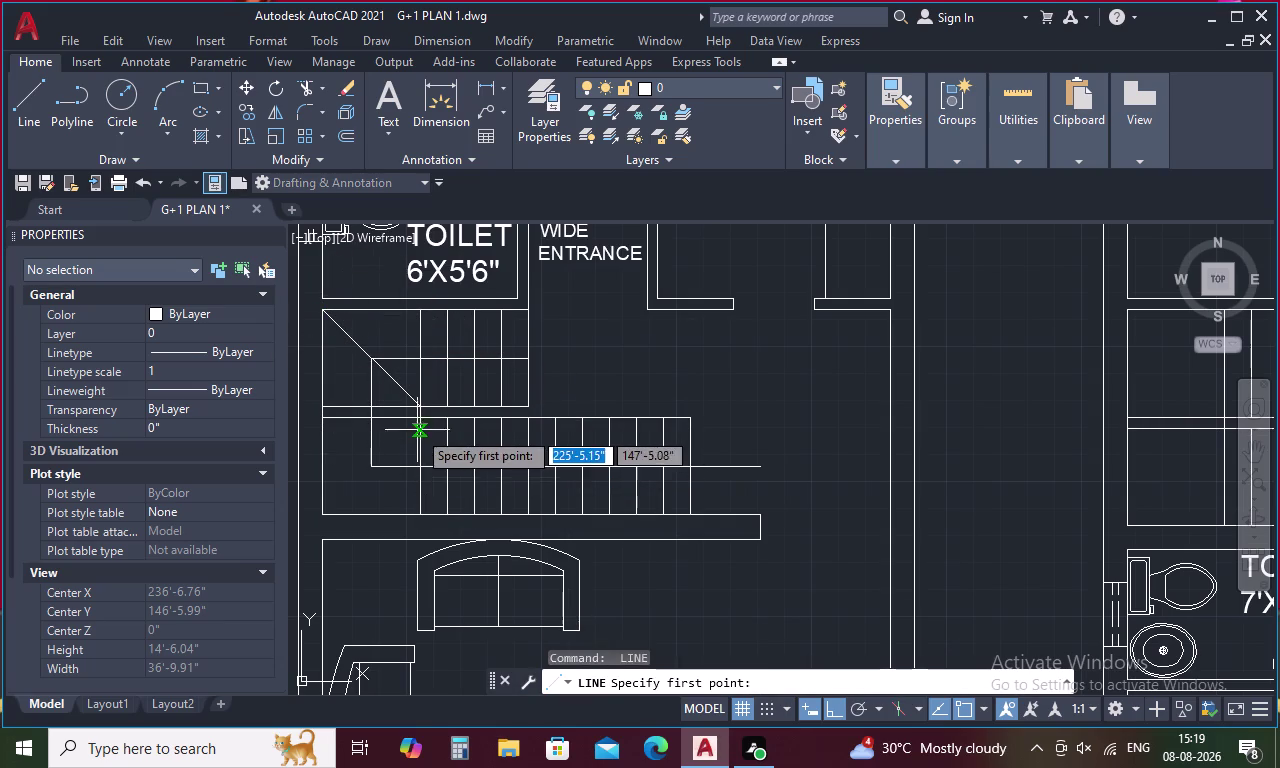
click(419, 422)
click(318, 512)
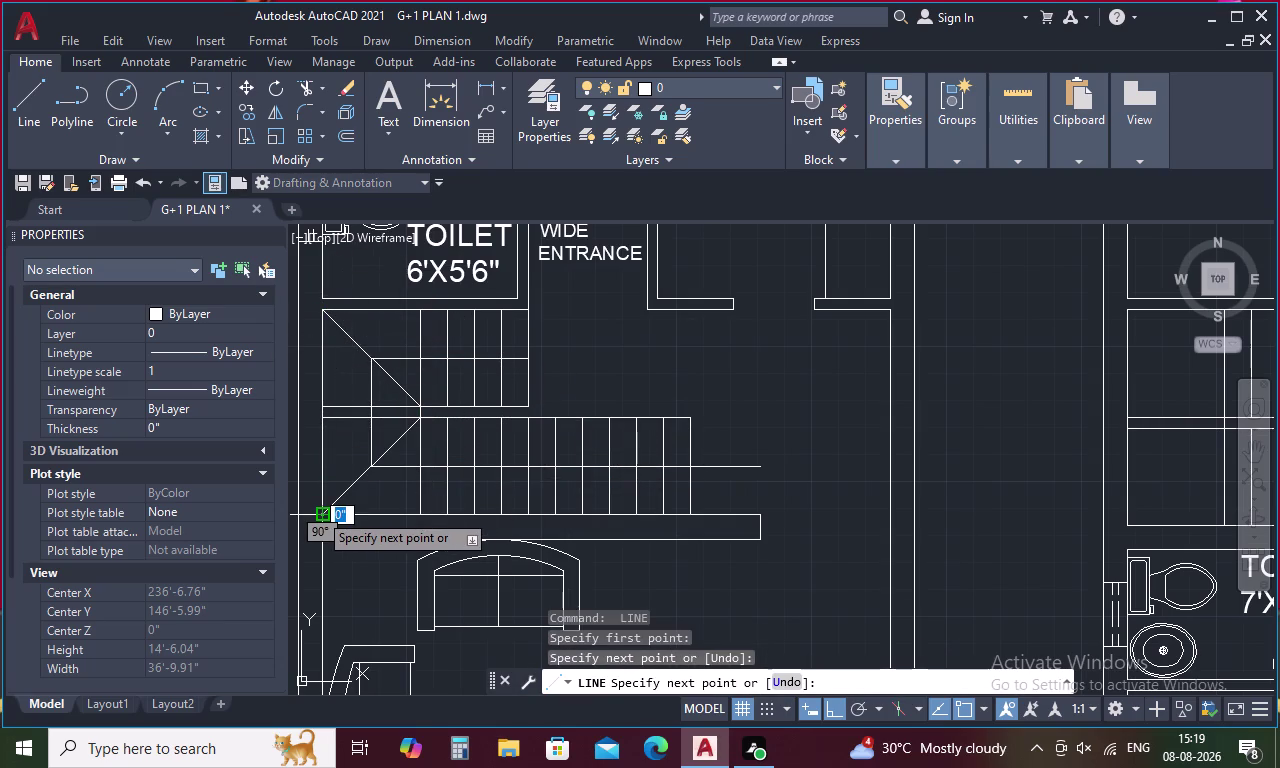
key(Escape)
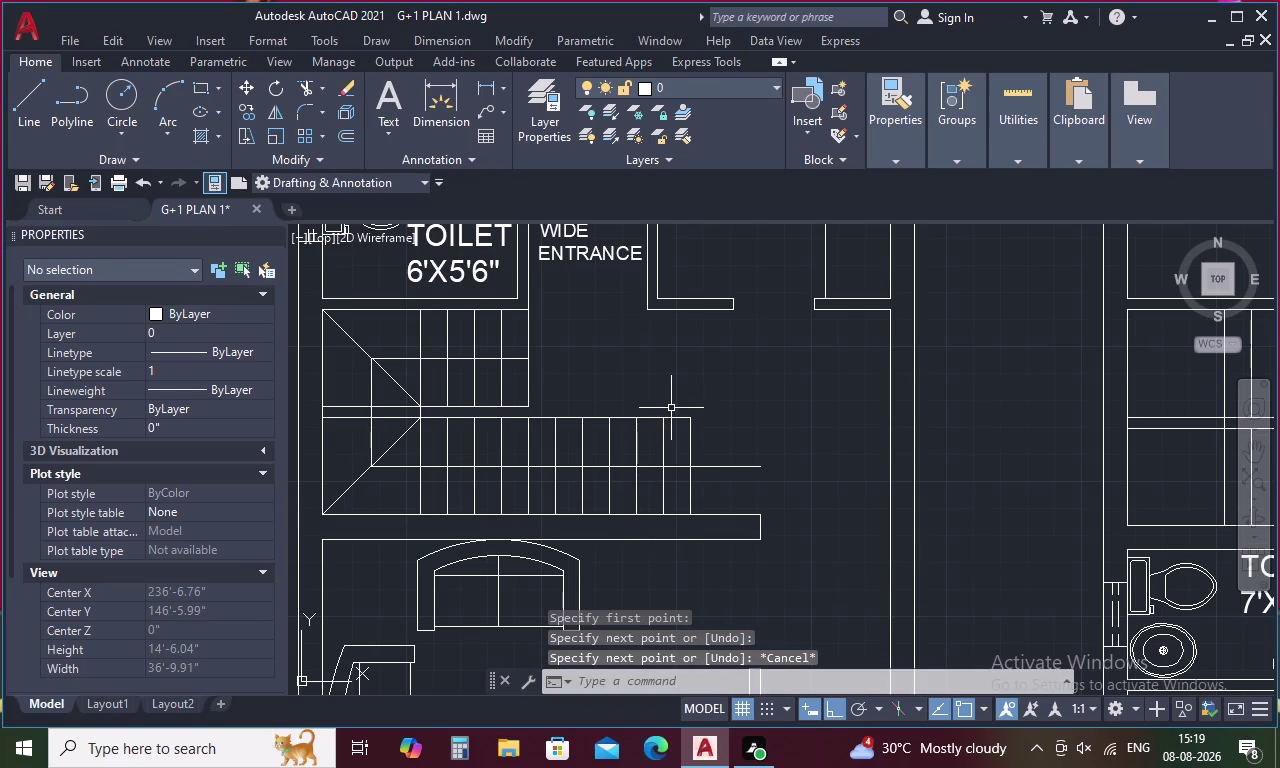
Draw another short diagonal near the landing and select the upper arrow line.
key(l)
key(space)
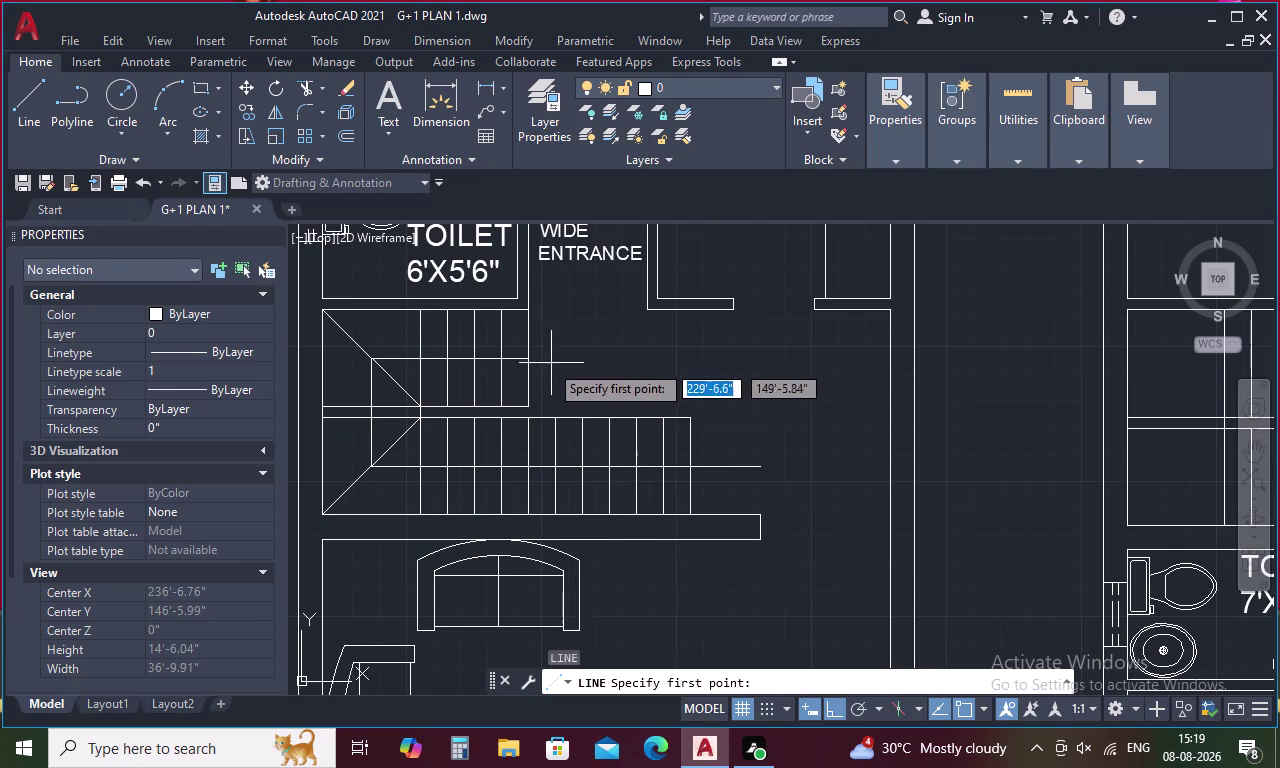
click(530, 359)
scroll(up, 3)
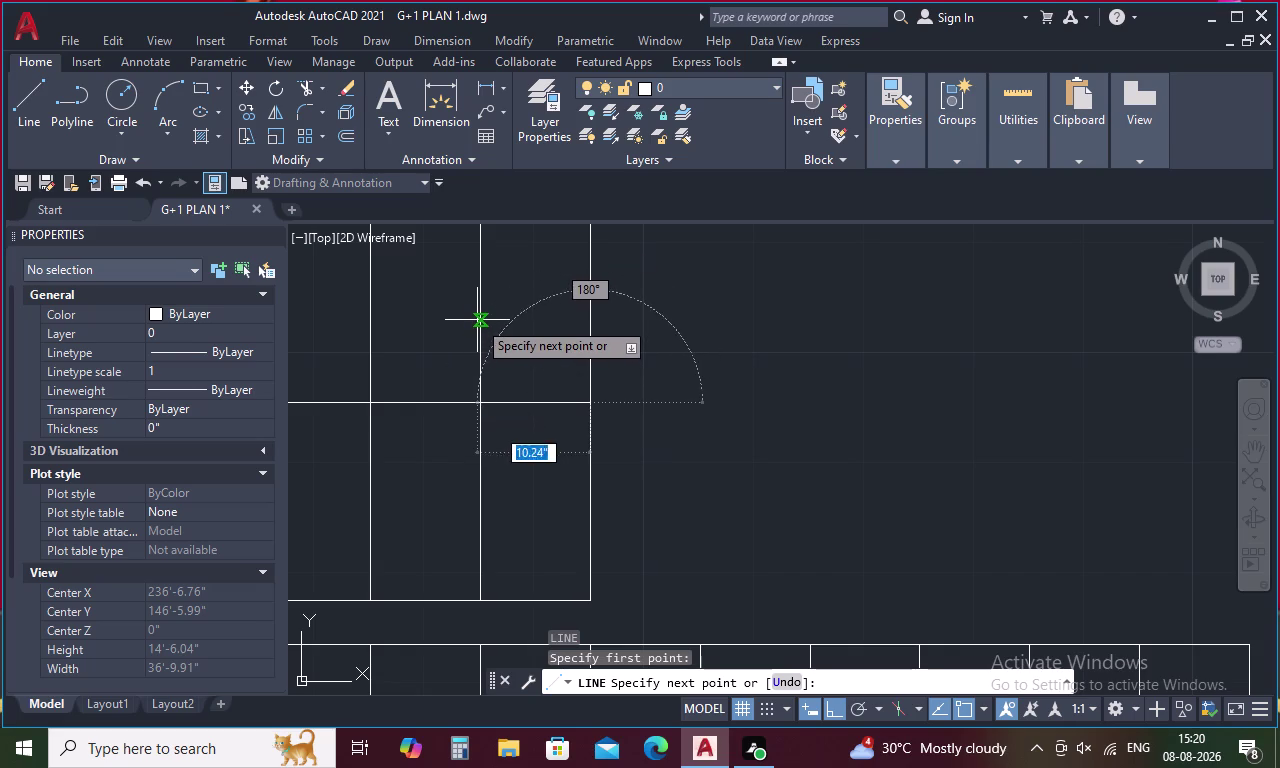
click(479, 318)
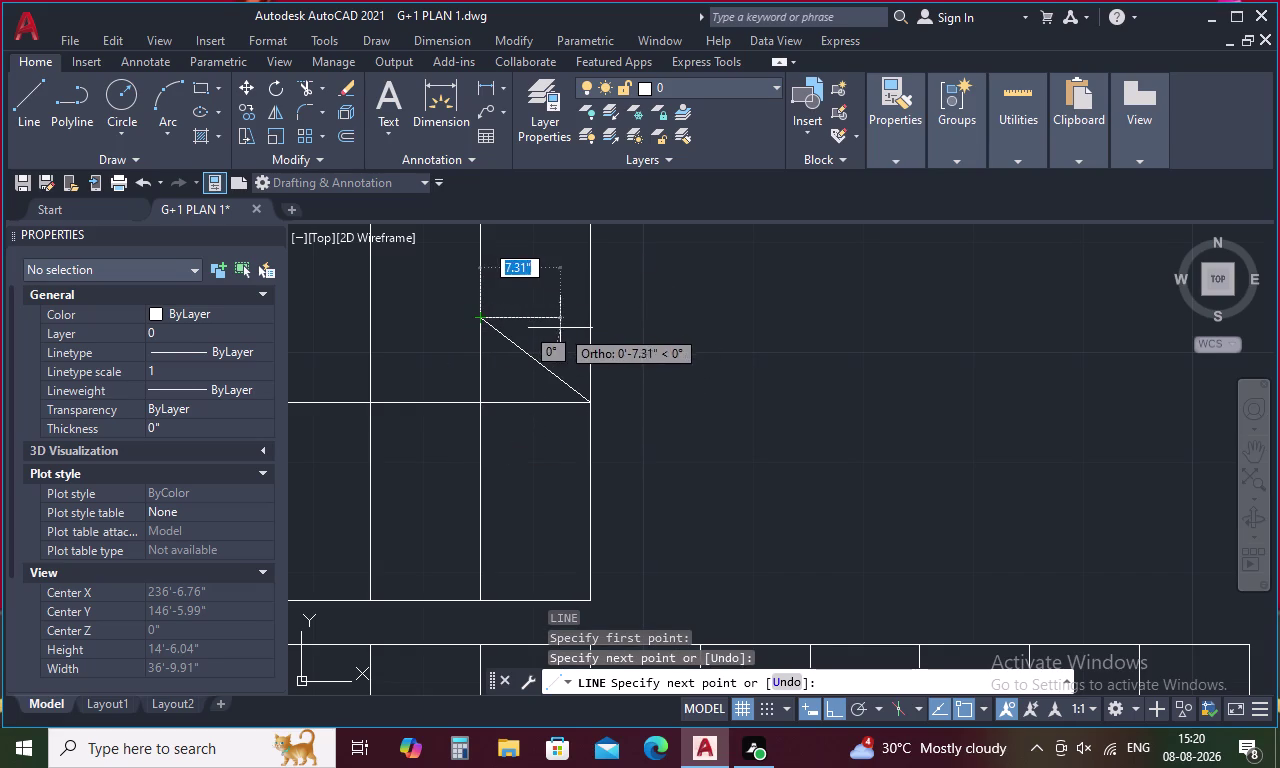
key(Escape)
drag(560, 329, 524, 360)
Mirror the diagonal about the horizontal arrow line, keeping the original, to complete the arrowhead.
text(M)
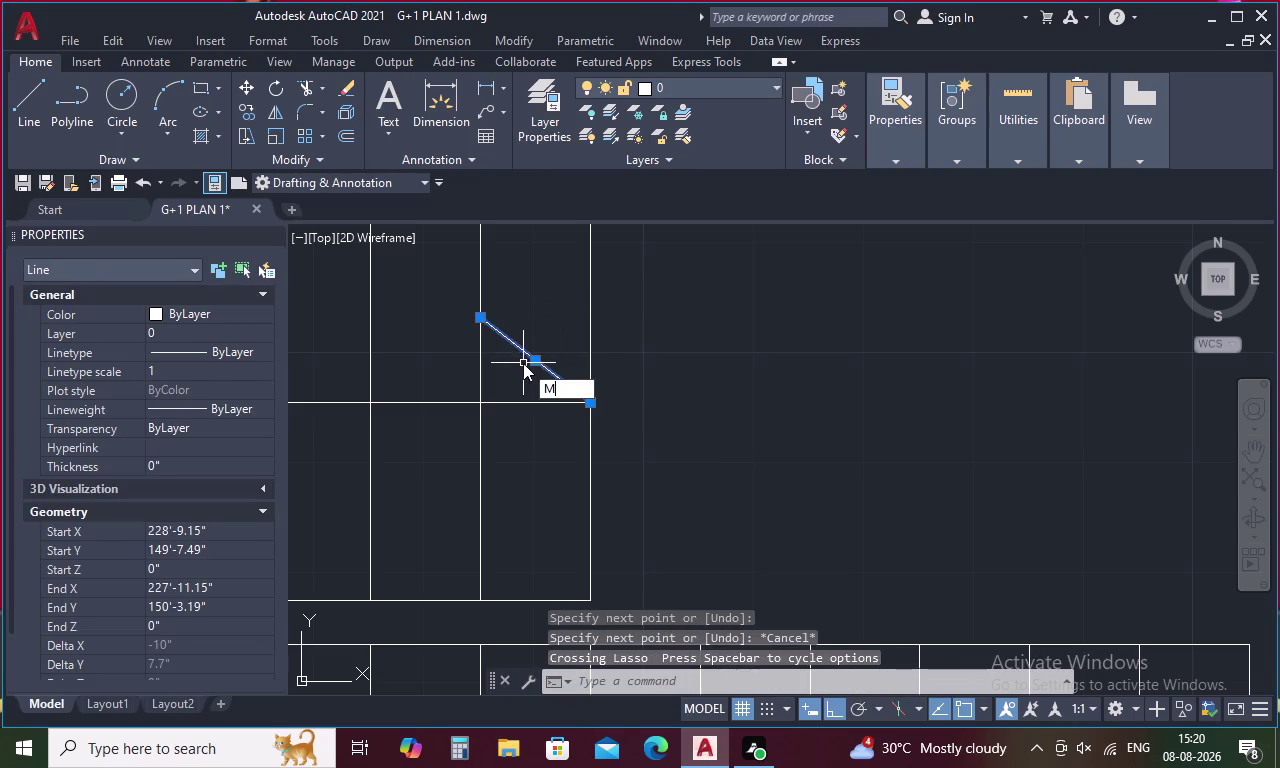
text(I)
key(space)
click(589, 407)
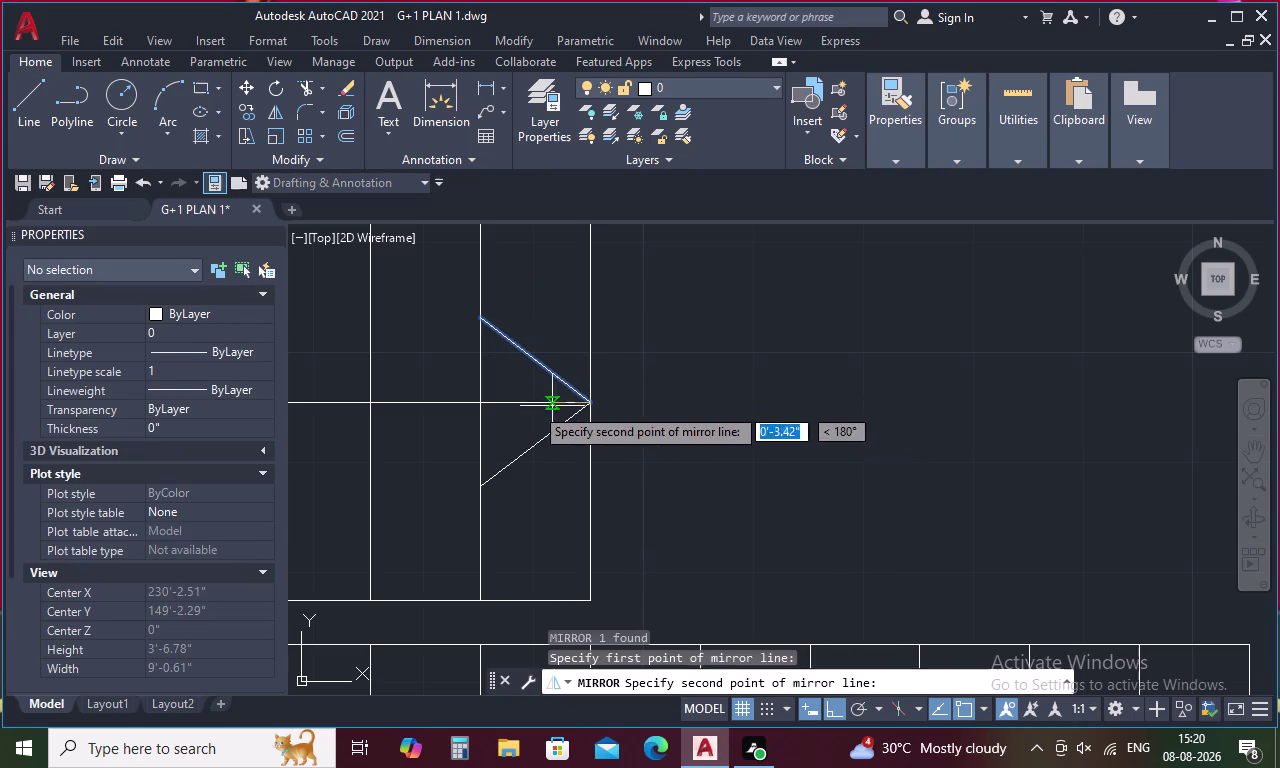
click(480, 403)
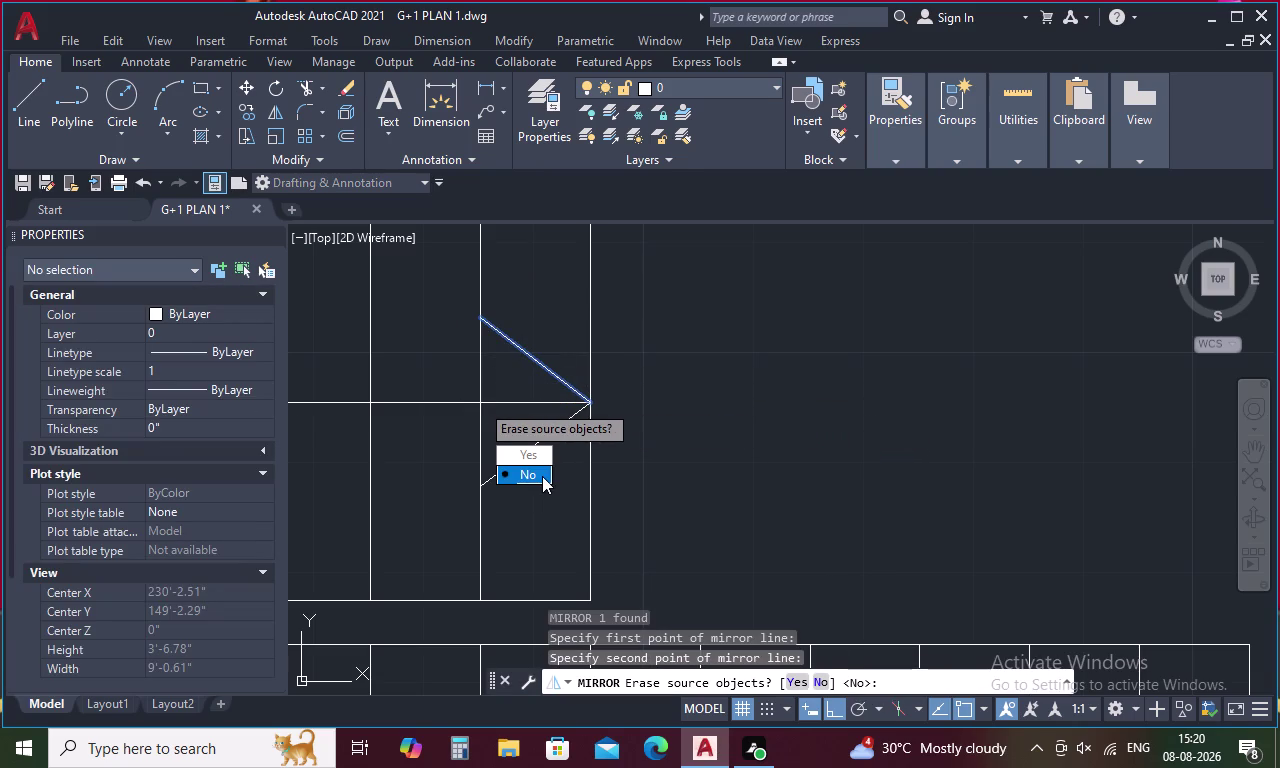
drag(542, 476, 480, 403)
scroll(down, 3)
scroll(down, 3)
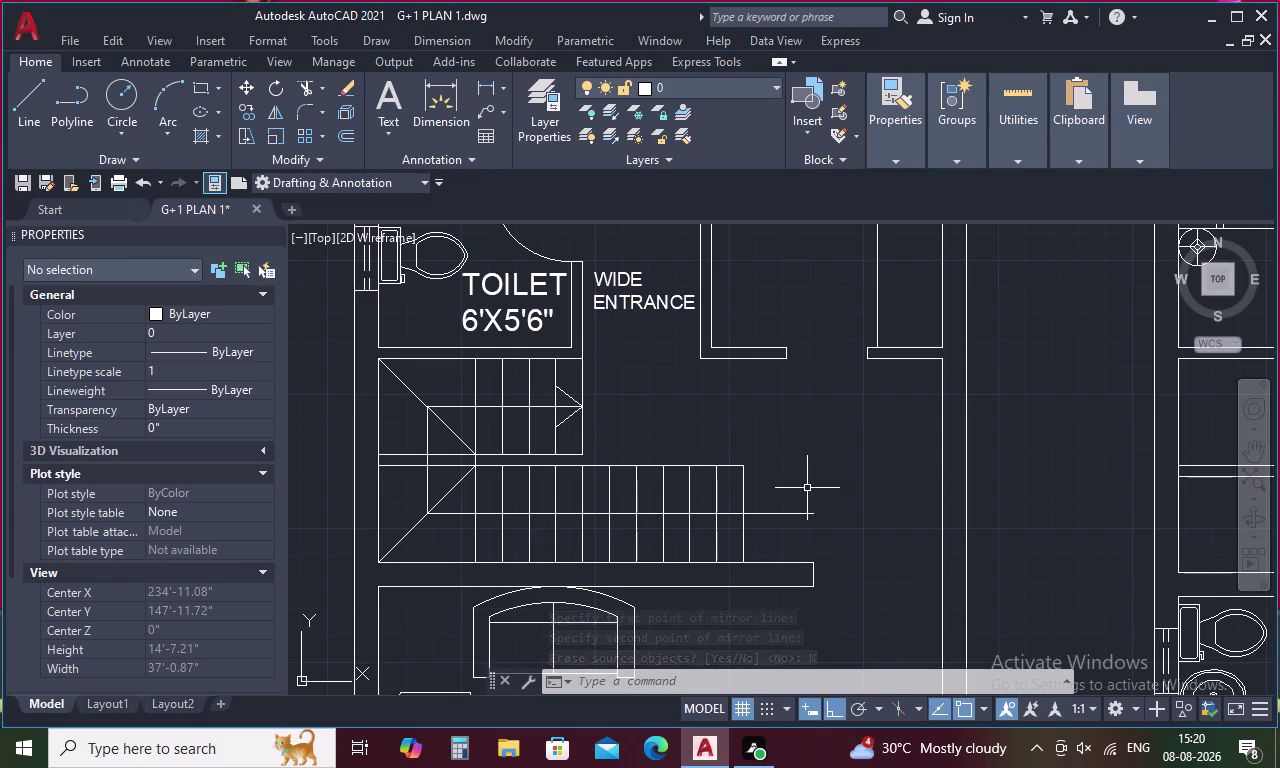
Paste the copied room label beside the staircase and change its text to UP.
key(ctrl+v)
click(752, 504)
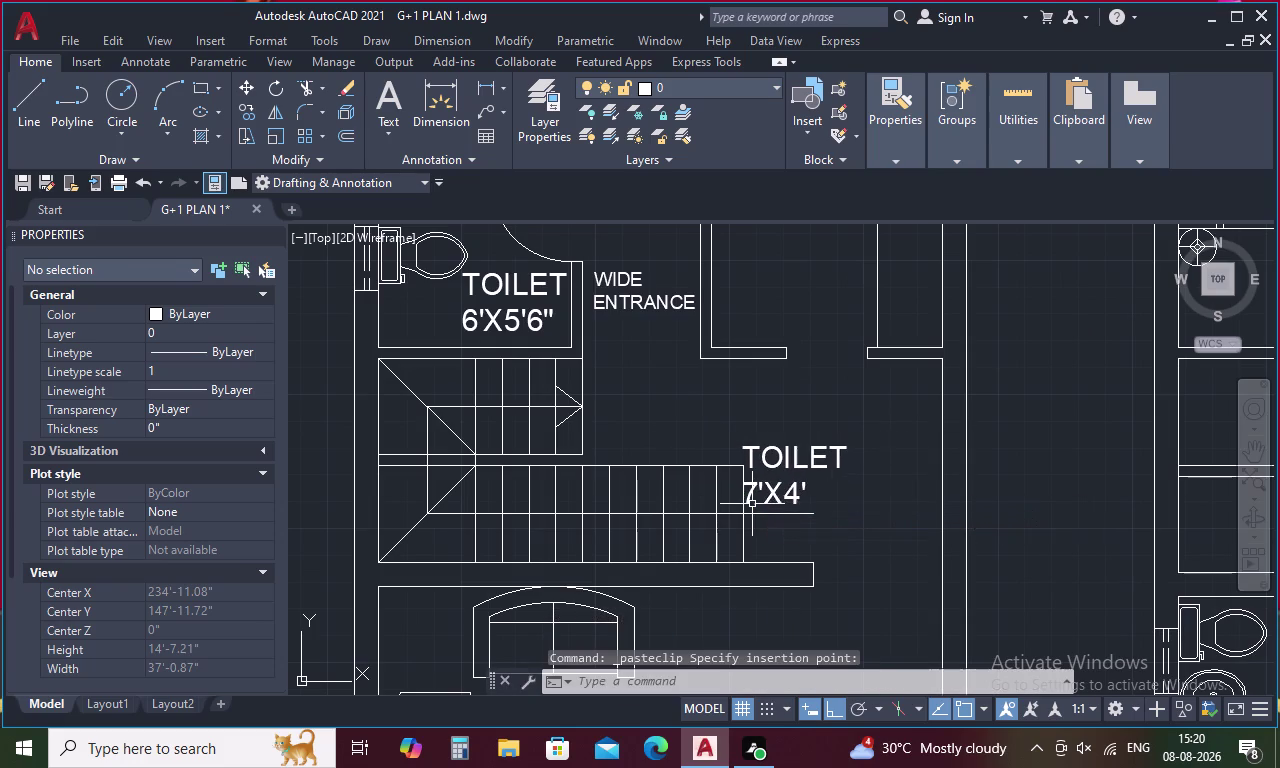
double_click(775, 500)
click(807, 499)
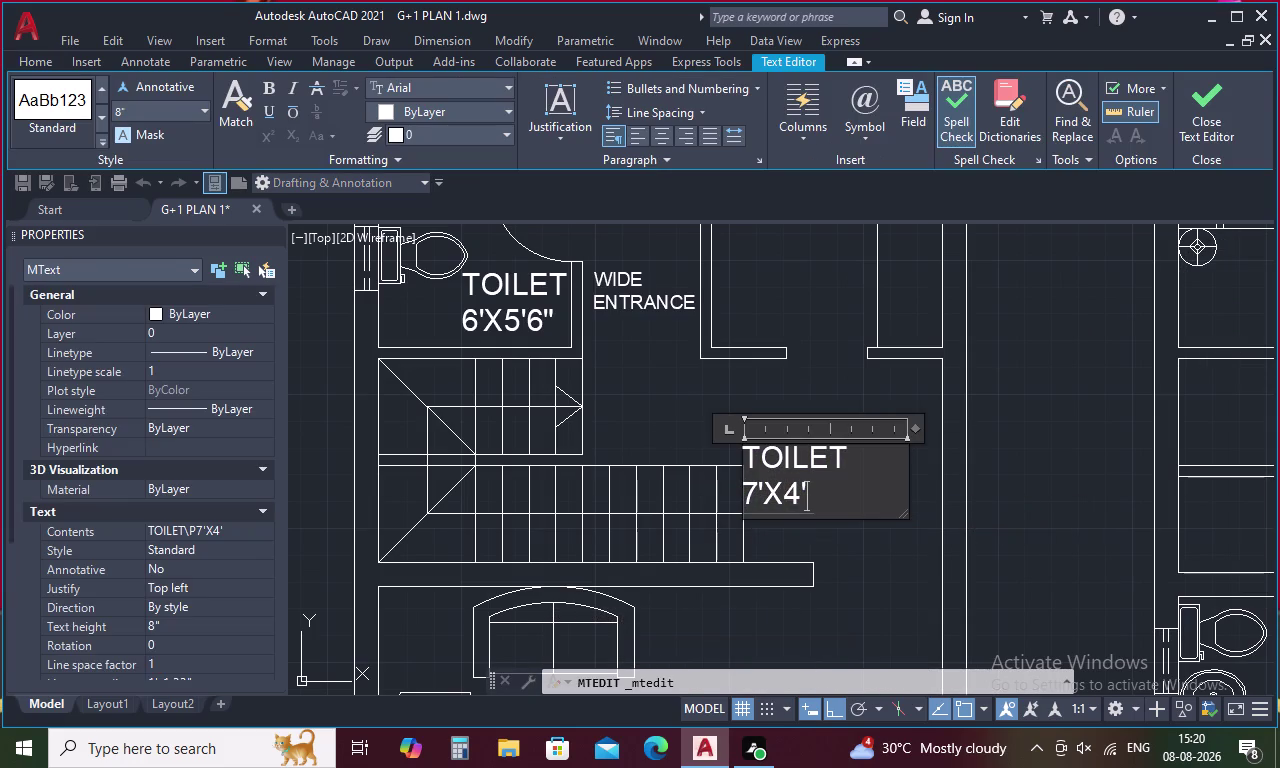
key(BackSpace)
key(BackSpace)
key(BackSpace)
text(UP)
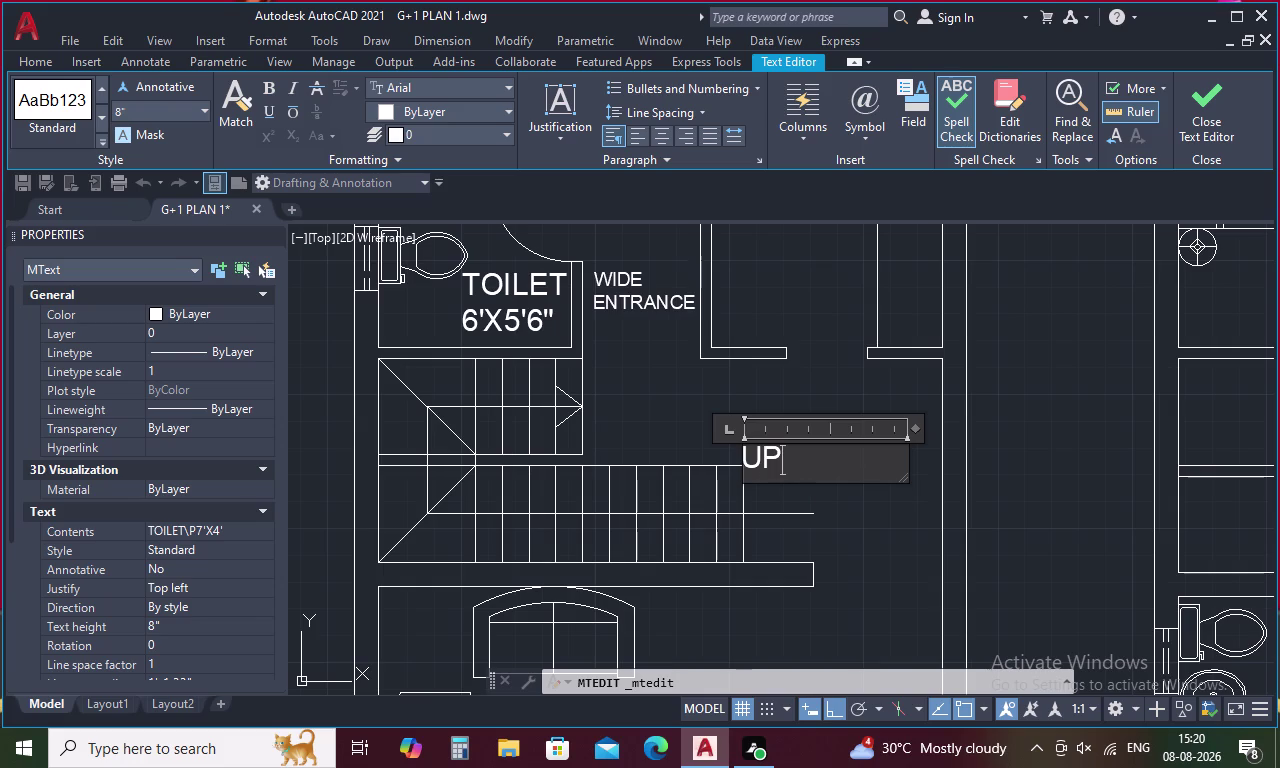
click(648, 378)
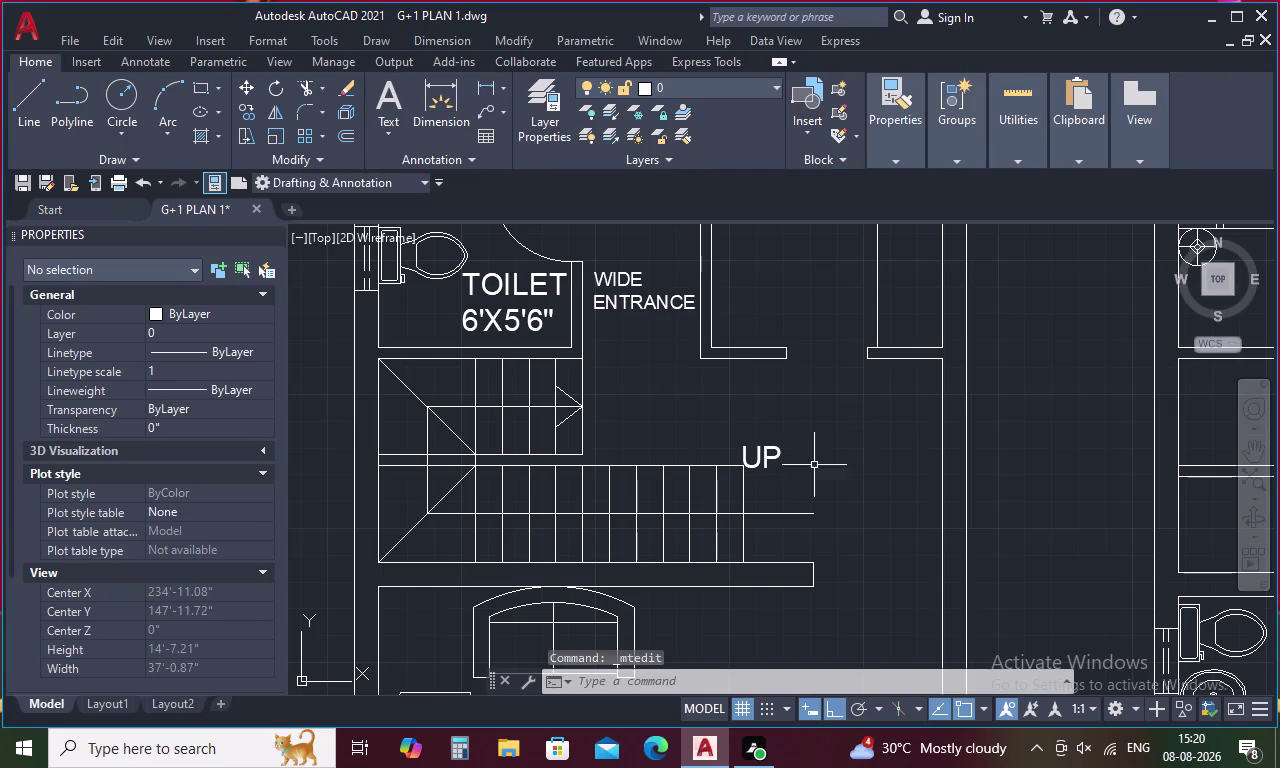
Move the UP label, with Ortho off, next to the arrow end.
click(770, 459)
right_click(770, 458)
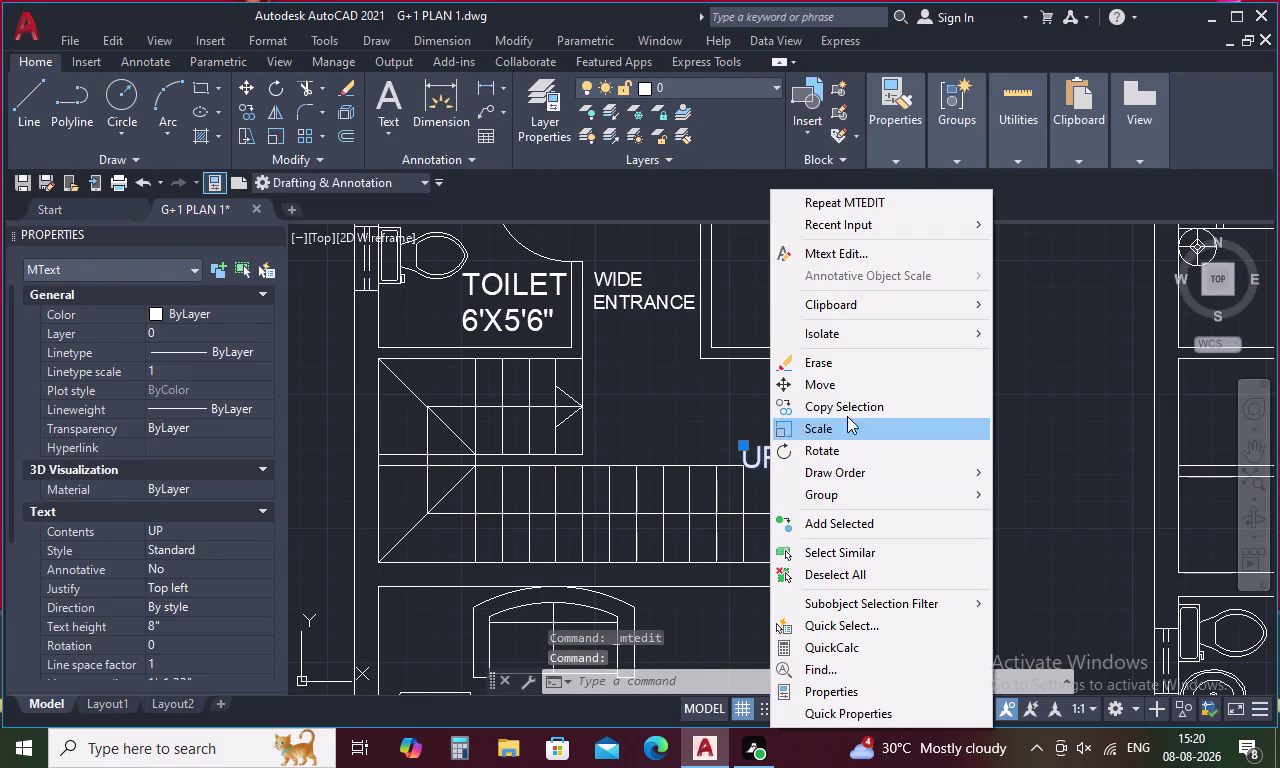
click(845, 388)
click(764, 466)
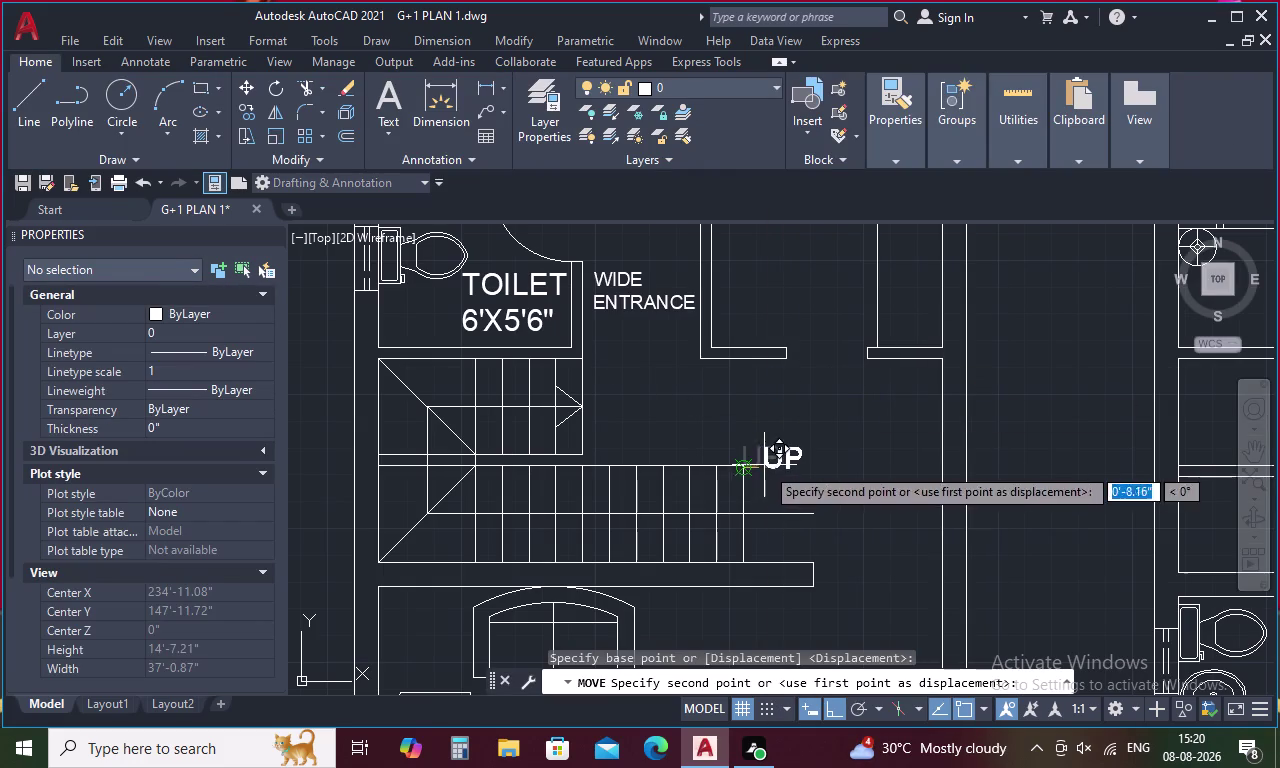
scroll(up, 3)
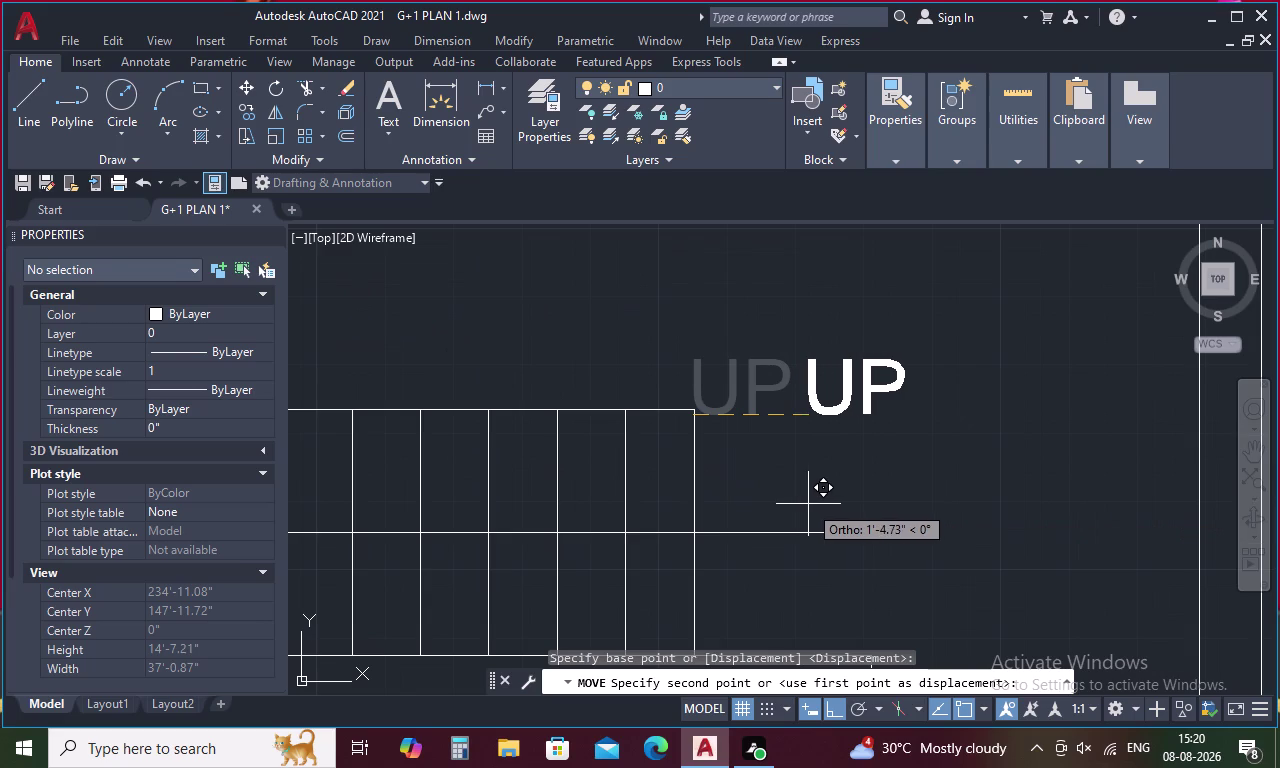
key(F8)
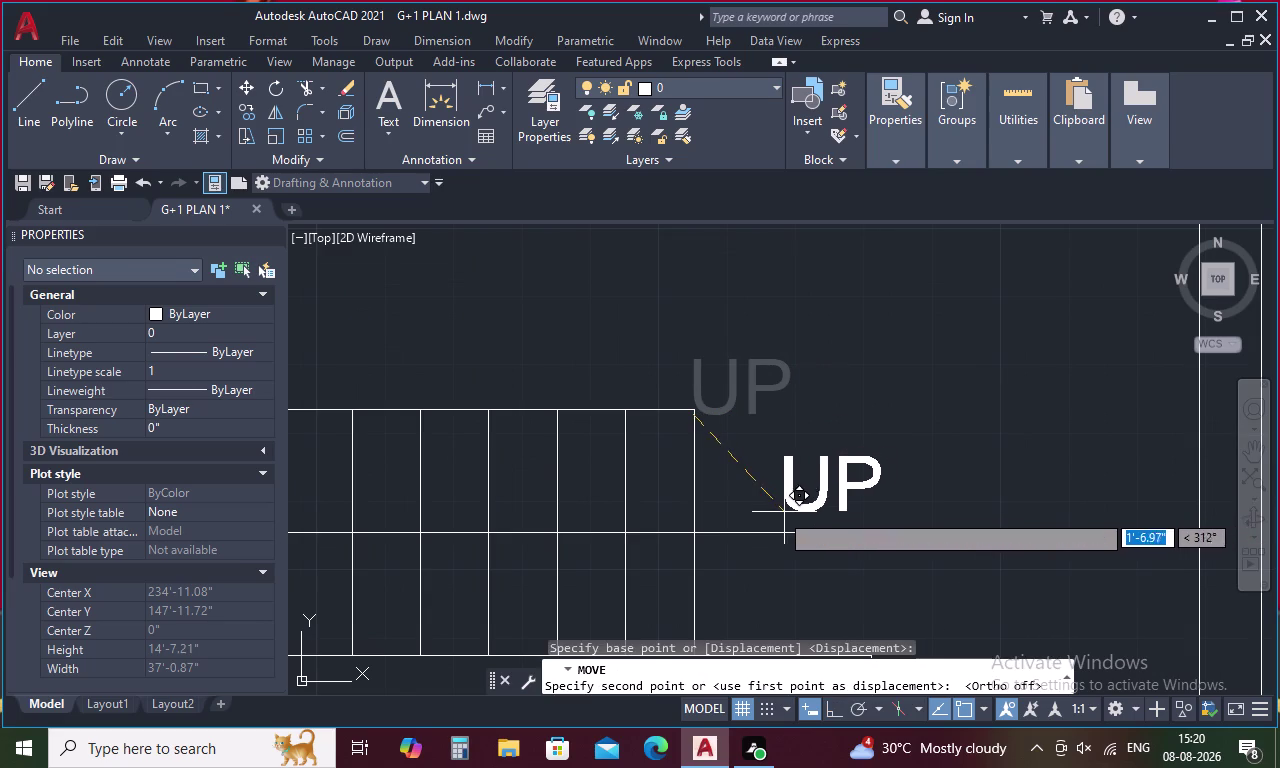
click(761, 511)
scroll(down, 3)
scroll(down, 3)
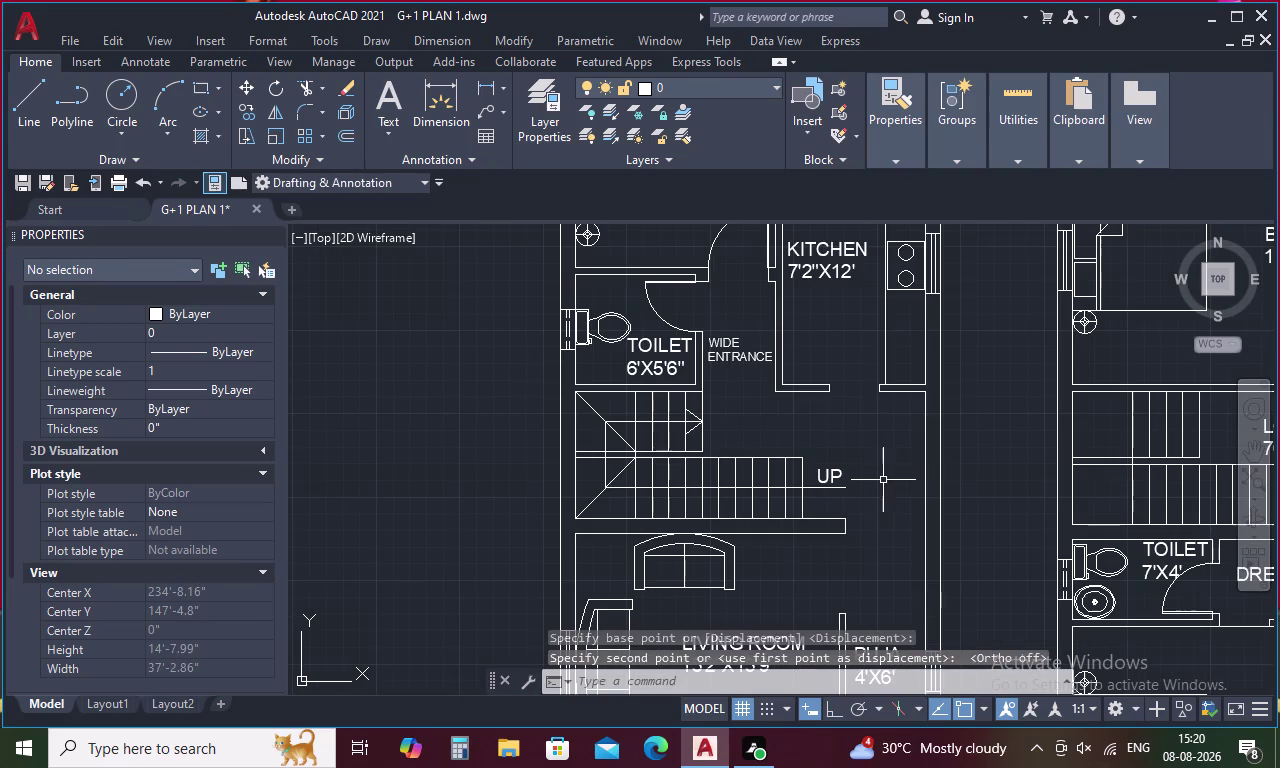
middle_drag(871, 516, 722, 509)
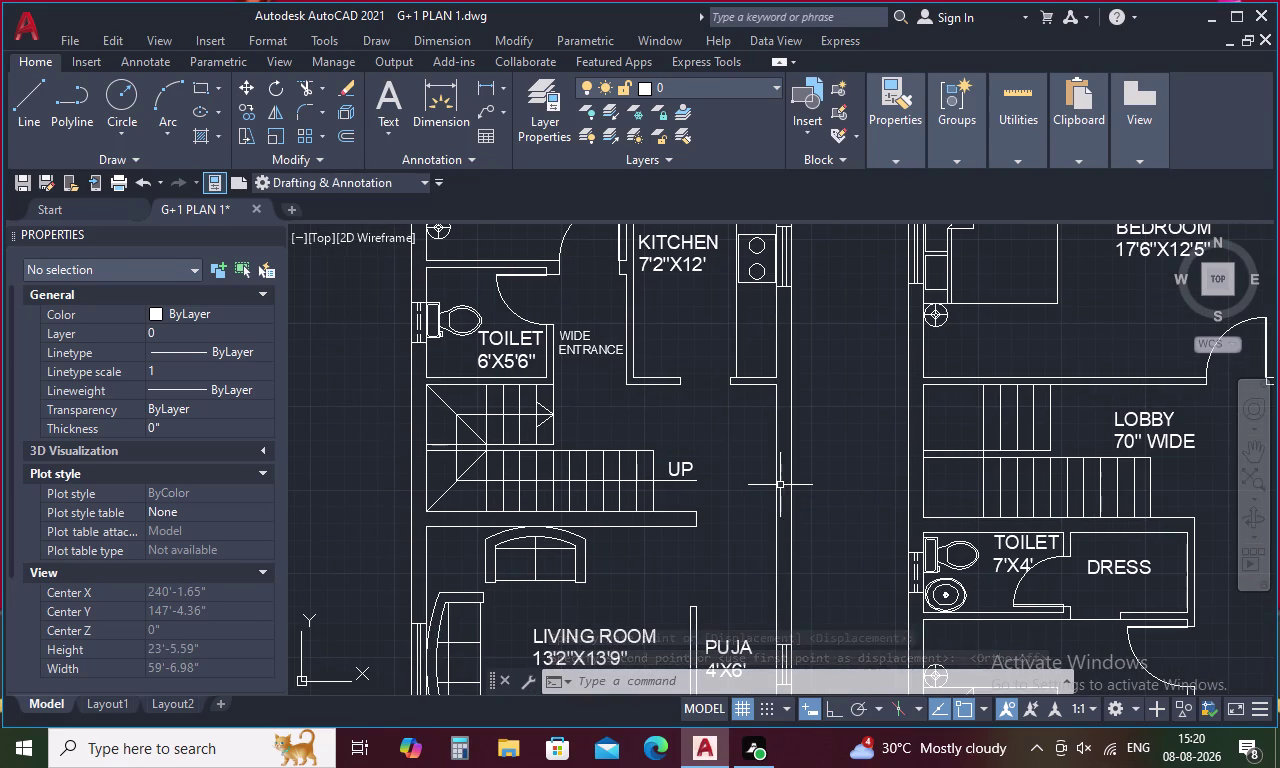
click(679, 464)
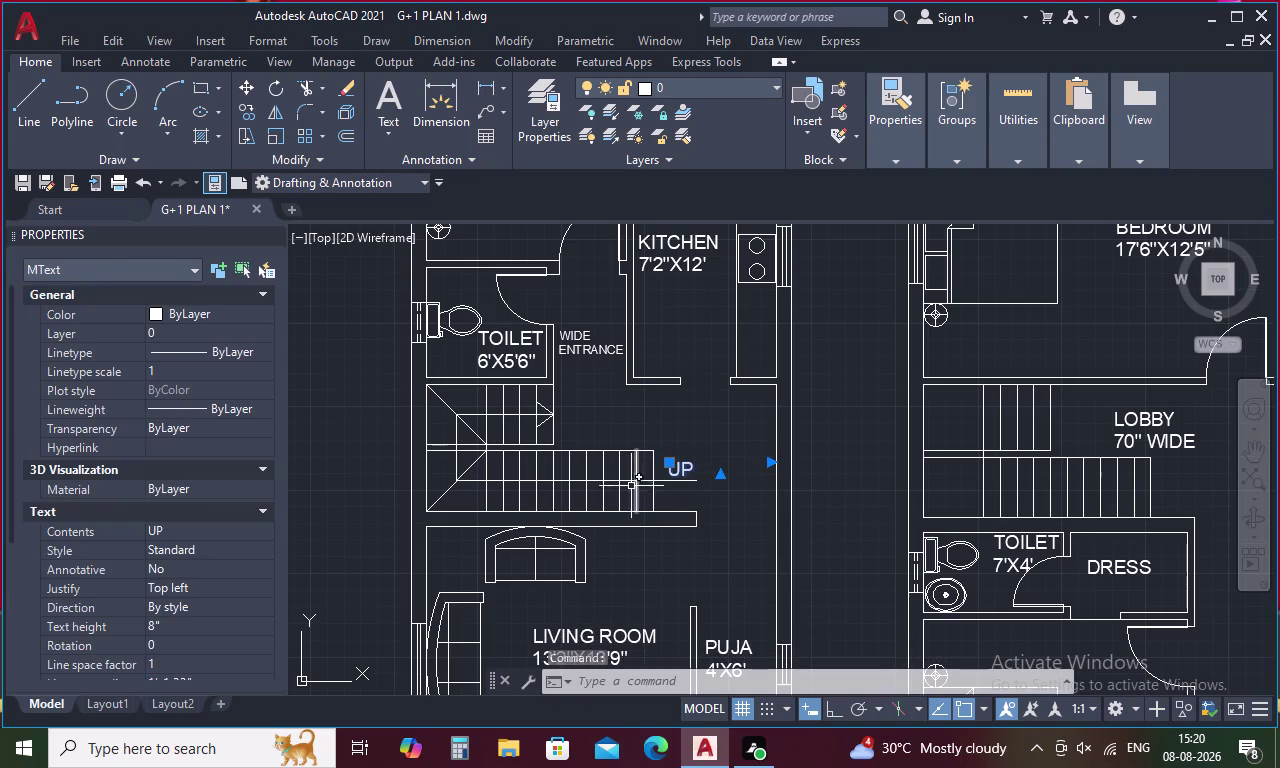
Select the UP label and all the stair direction arrow lines.
click(480, 479)
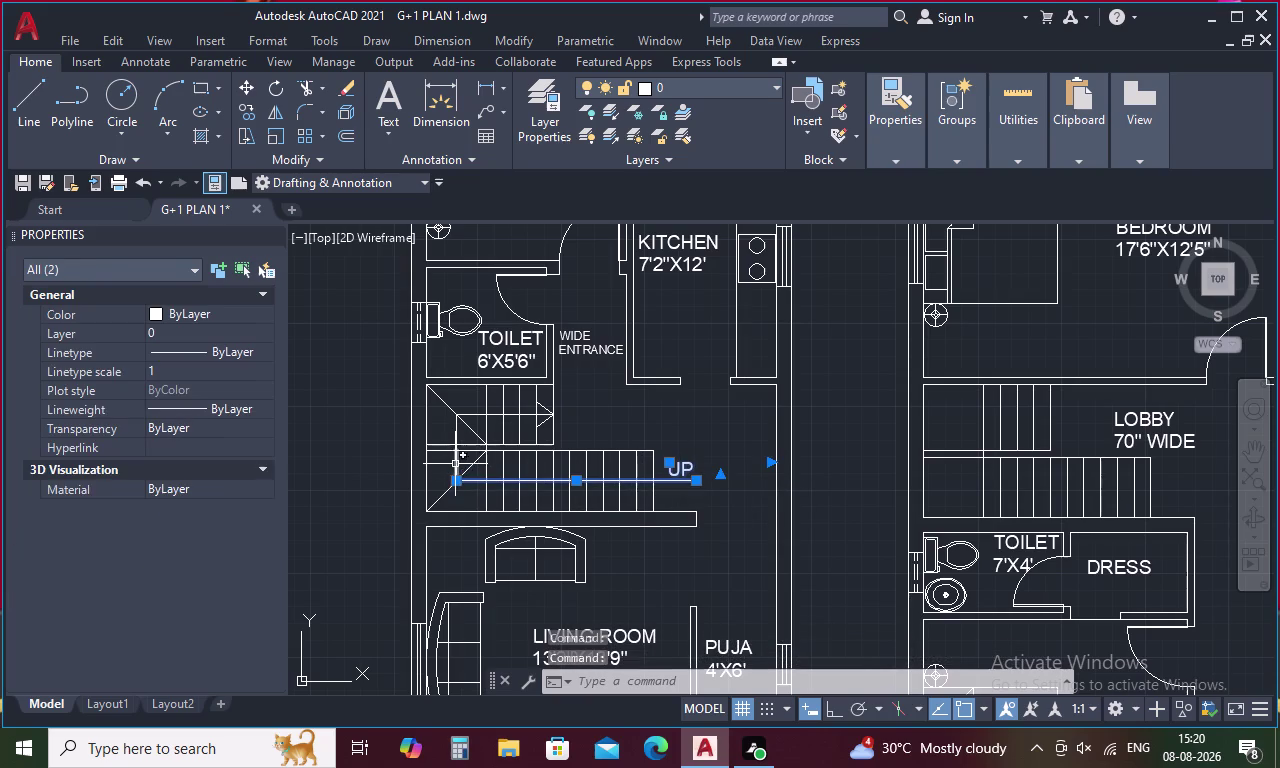
click(455, 464)
click(455, 418)
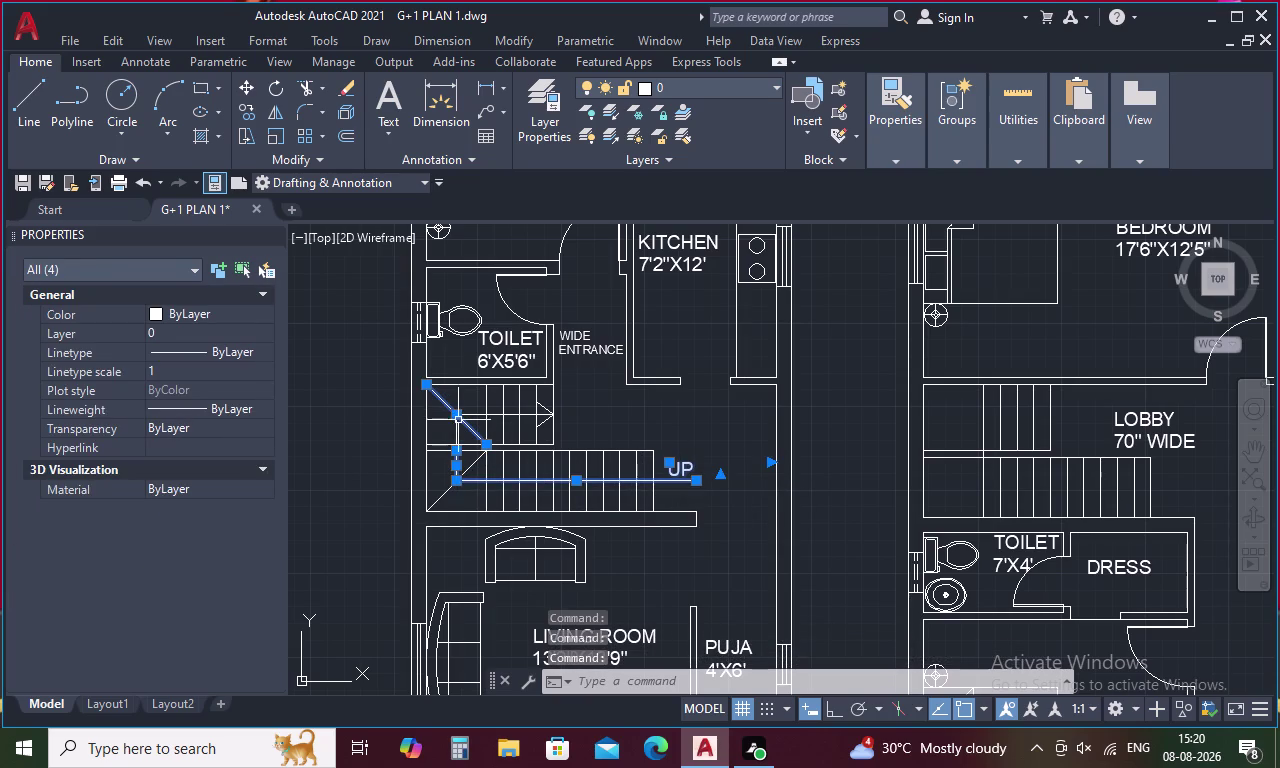
click(443, 493)
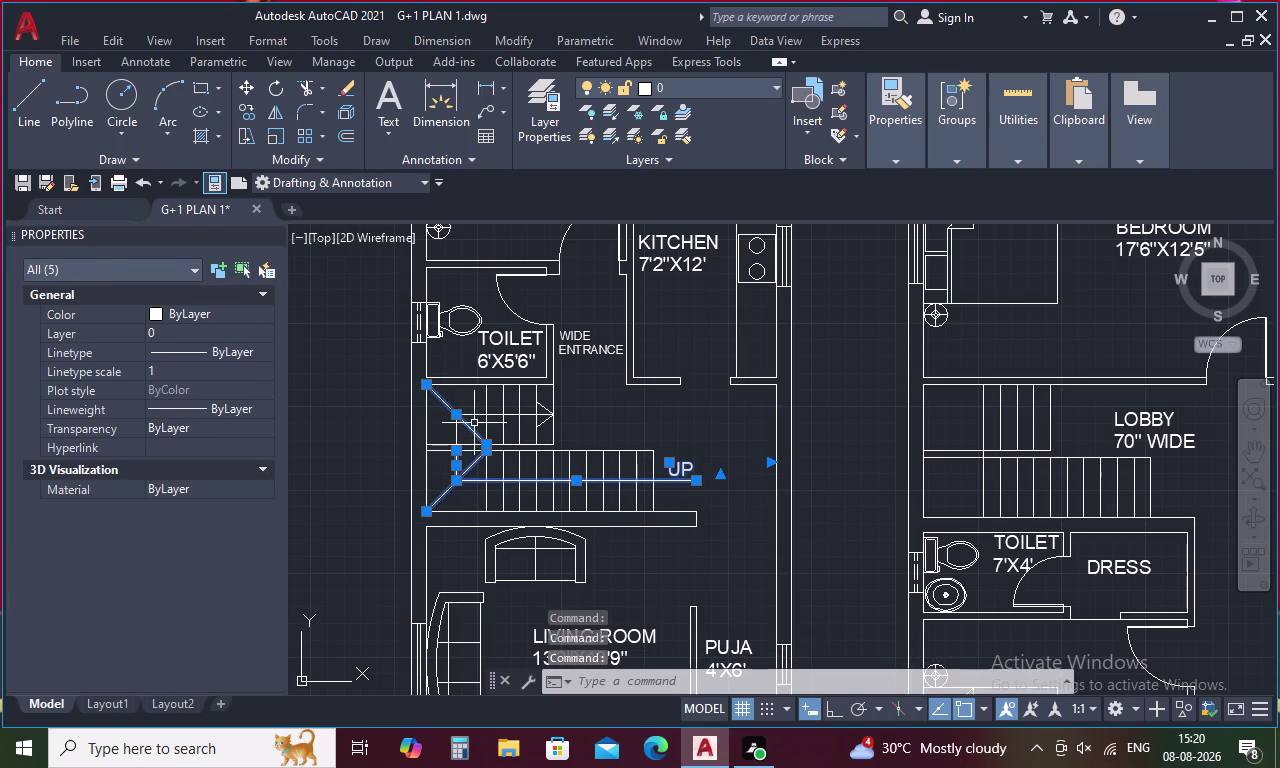
click(477, 414)
click(456, 435)
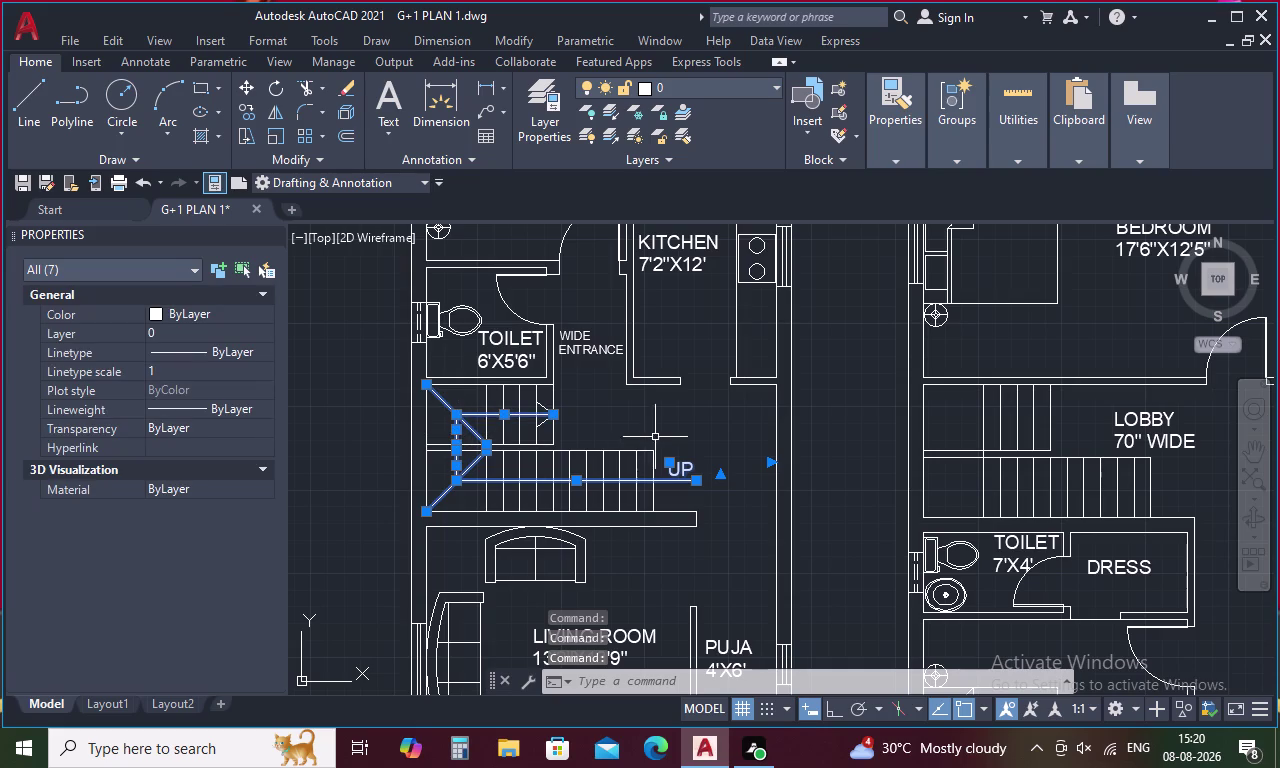
scroll(up, 3)
drag(553, 329, 552, 382)
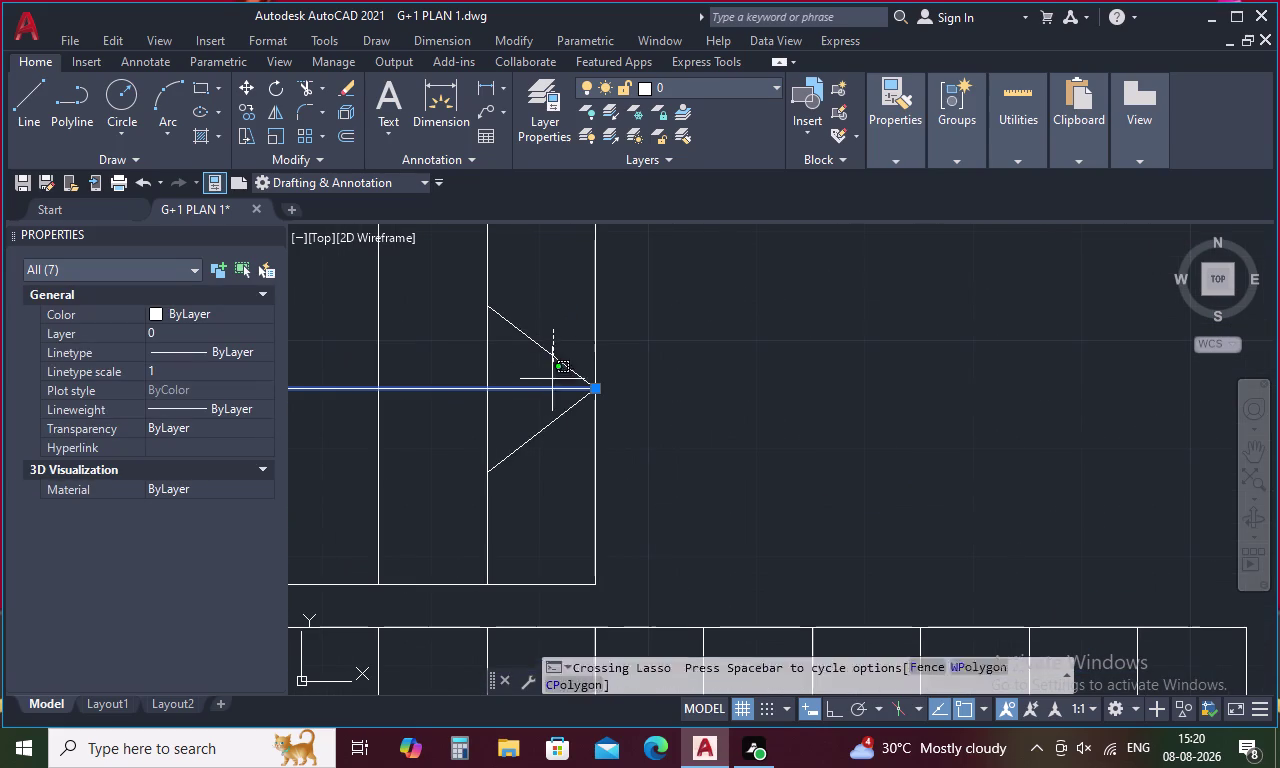
drag(552, 382, 550, 454)
Copy the arrow and label from its start point onto the lobby staircase.
right_click(550, 454)
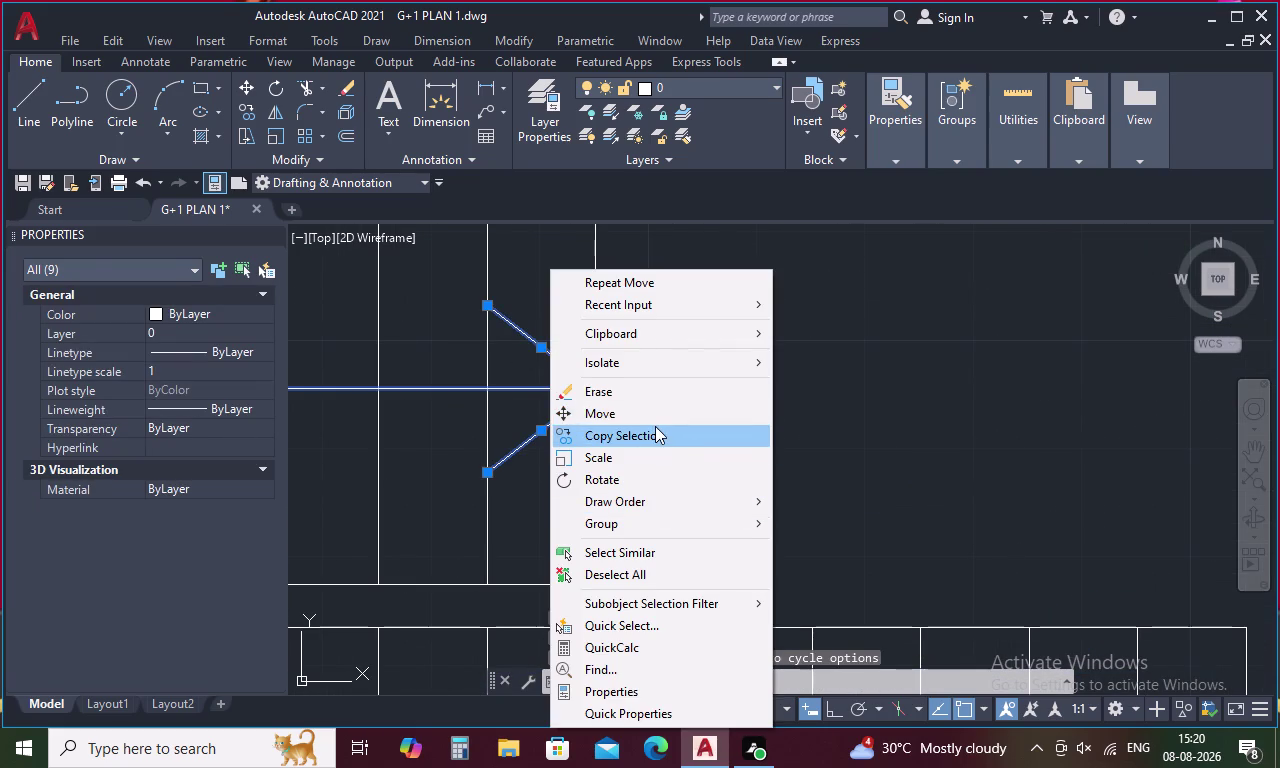
click(655, 426)
scroll(down, 3)
click(517, 520)
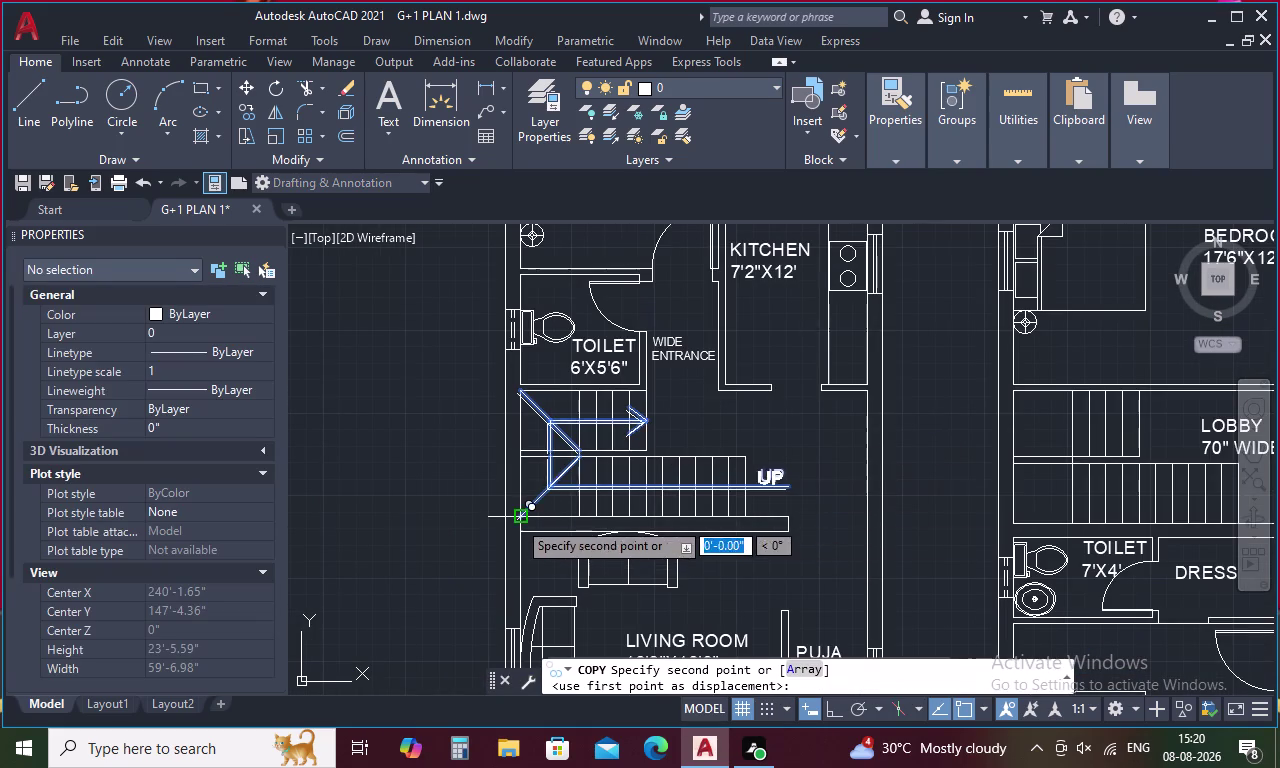
scroll(up, 3)
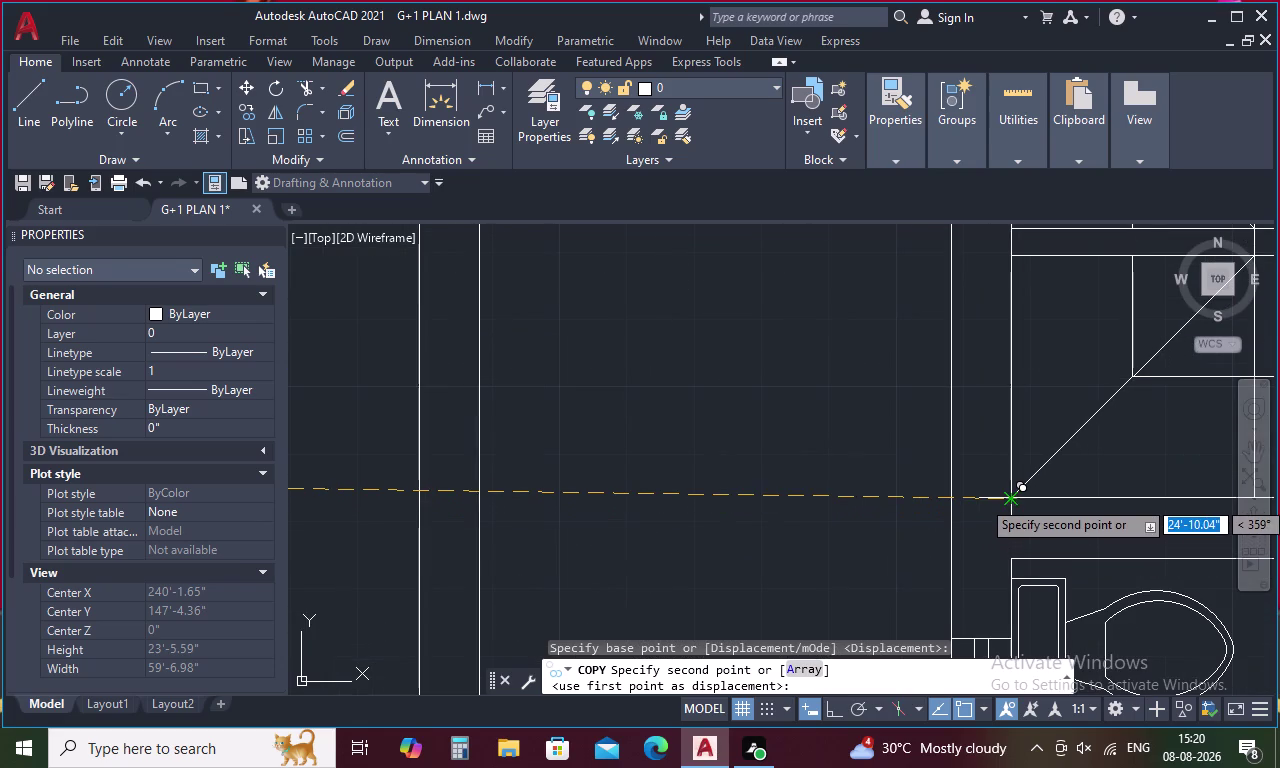
click(1007, 499)
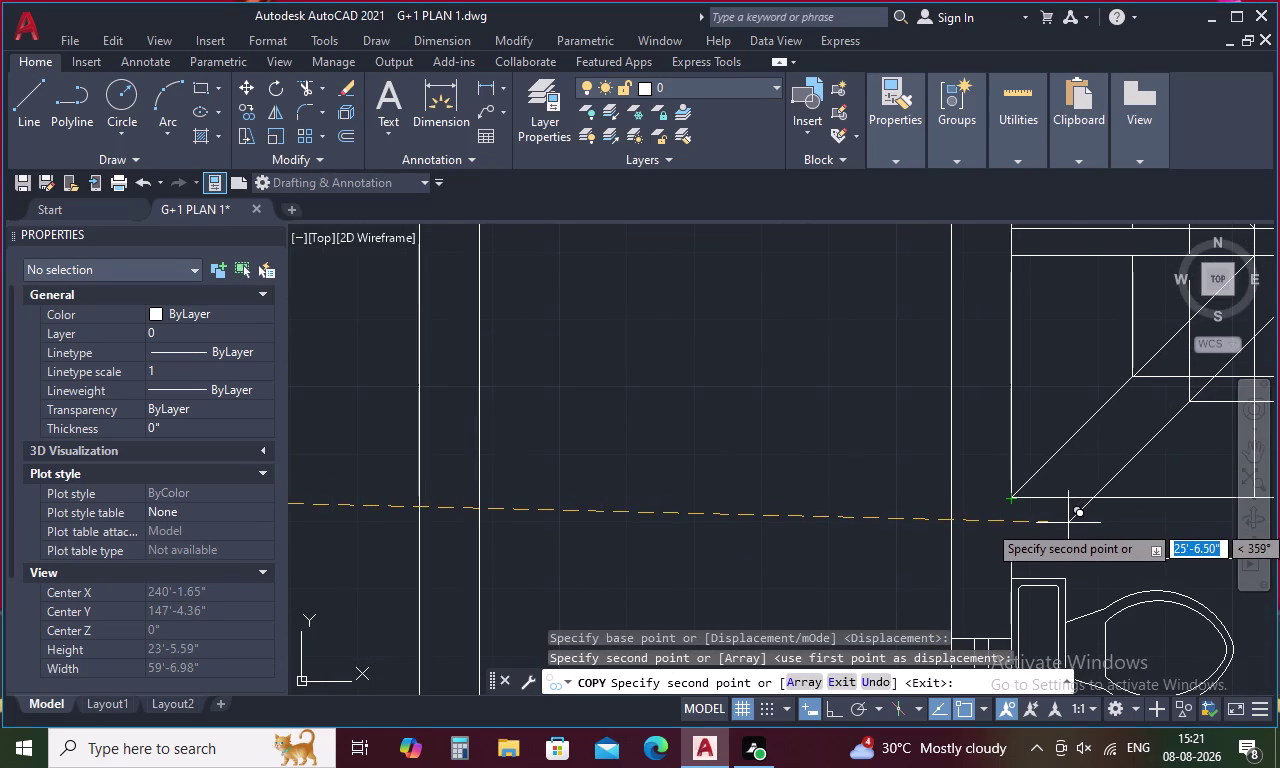
key(Escape)
scroll(down, 3)
middle_drag(1032, 509, 930, 491)
scroll(up, 3)
text(E)
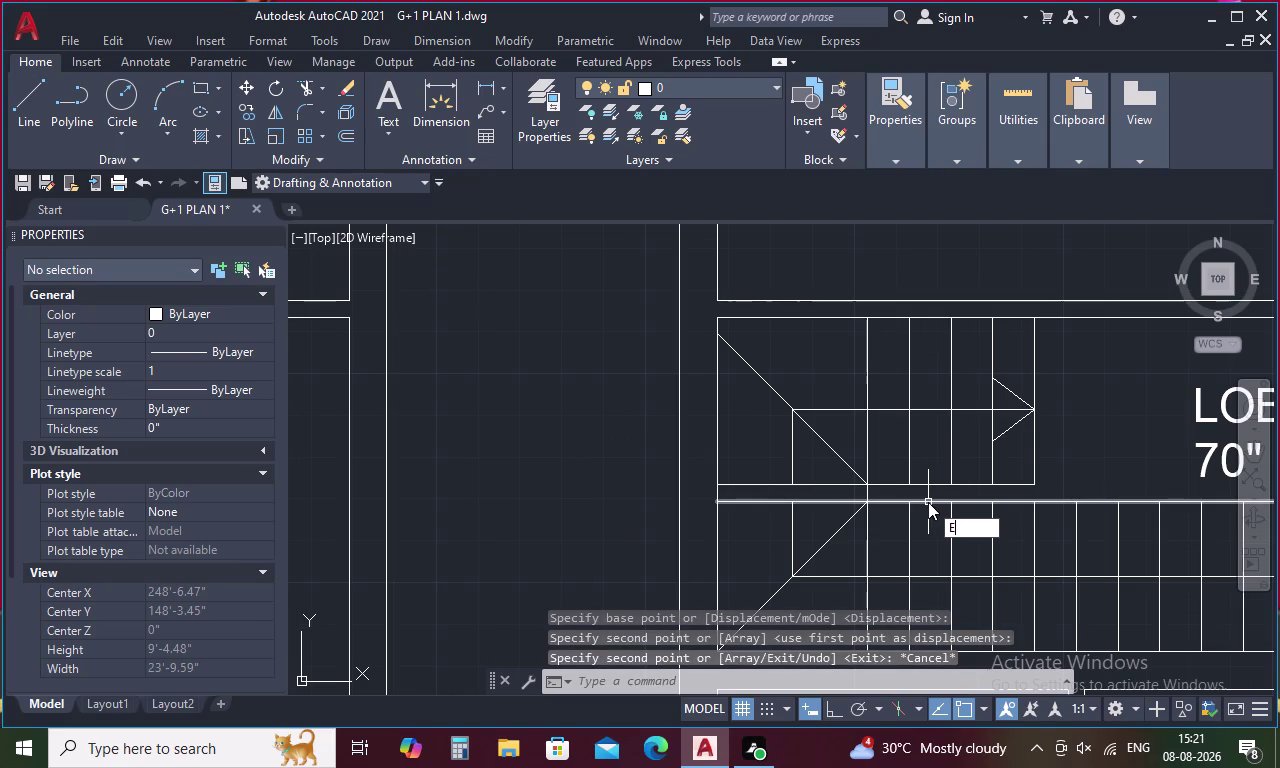
Extend the stair line up to its boundary with EXTEND.
text(X)
key(space)
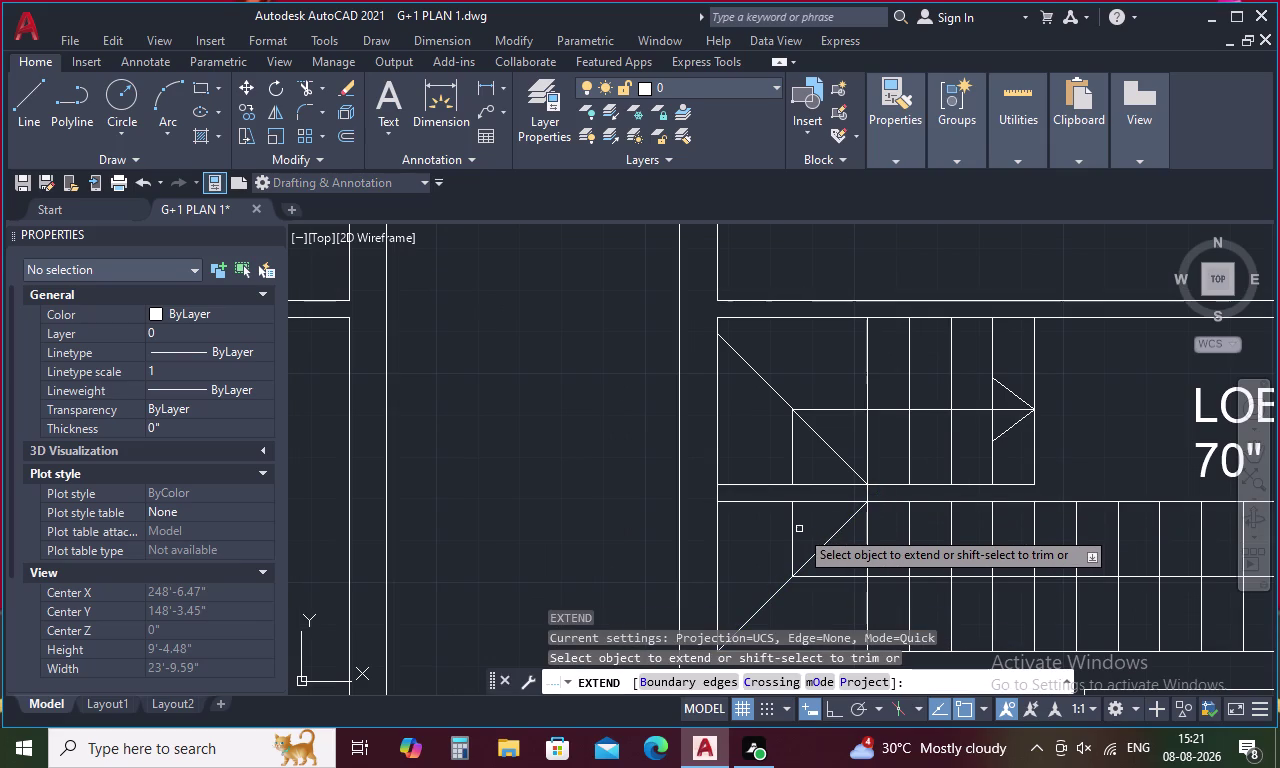
click(790, 521)
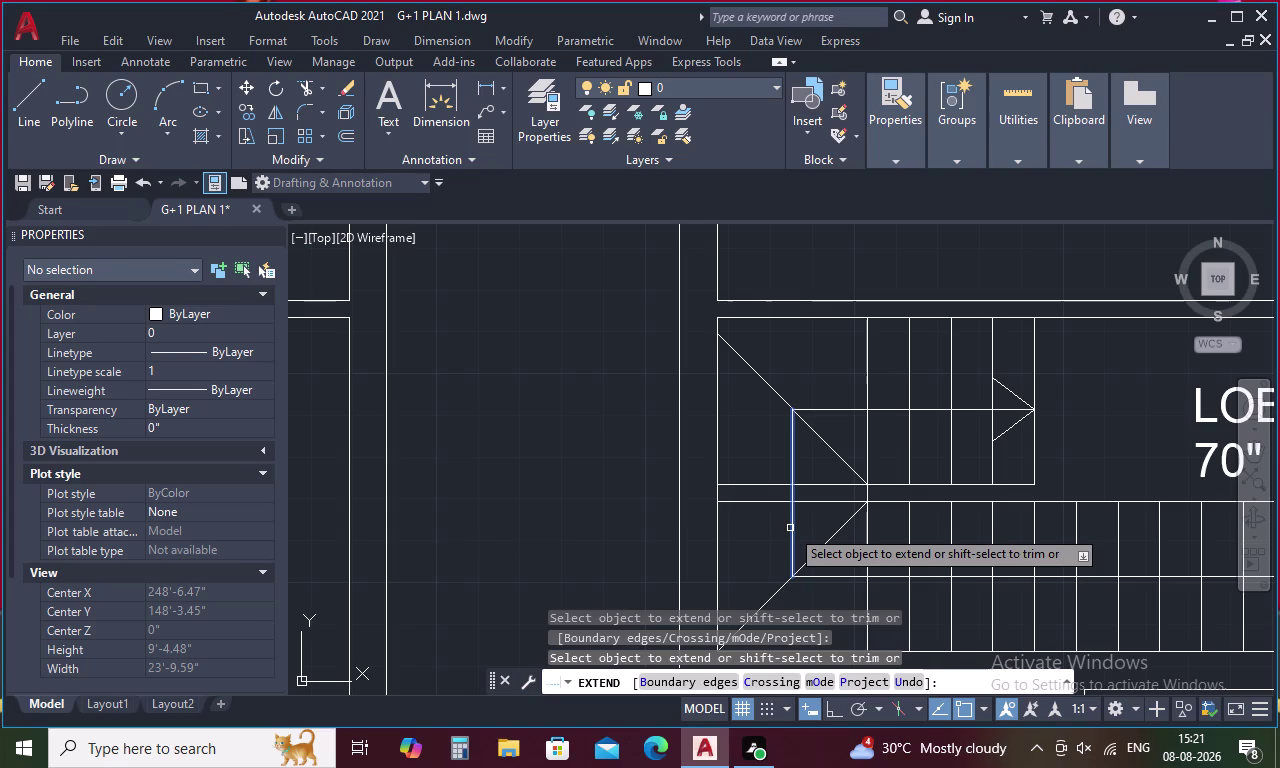
Paste a copy of the TOILET 7'X4' label near the right plan's lobby and toilet.
scroll(down, 3)
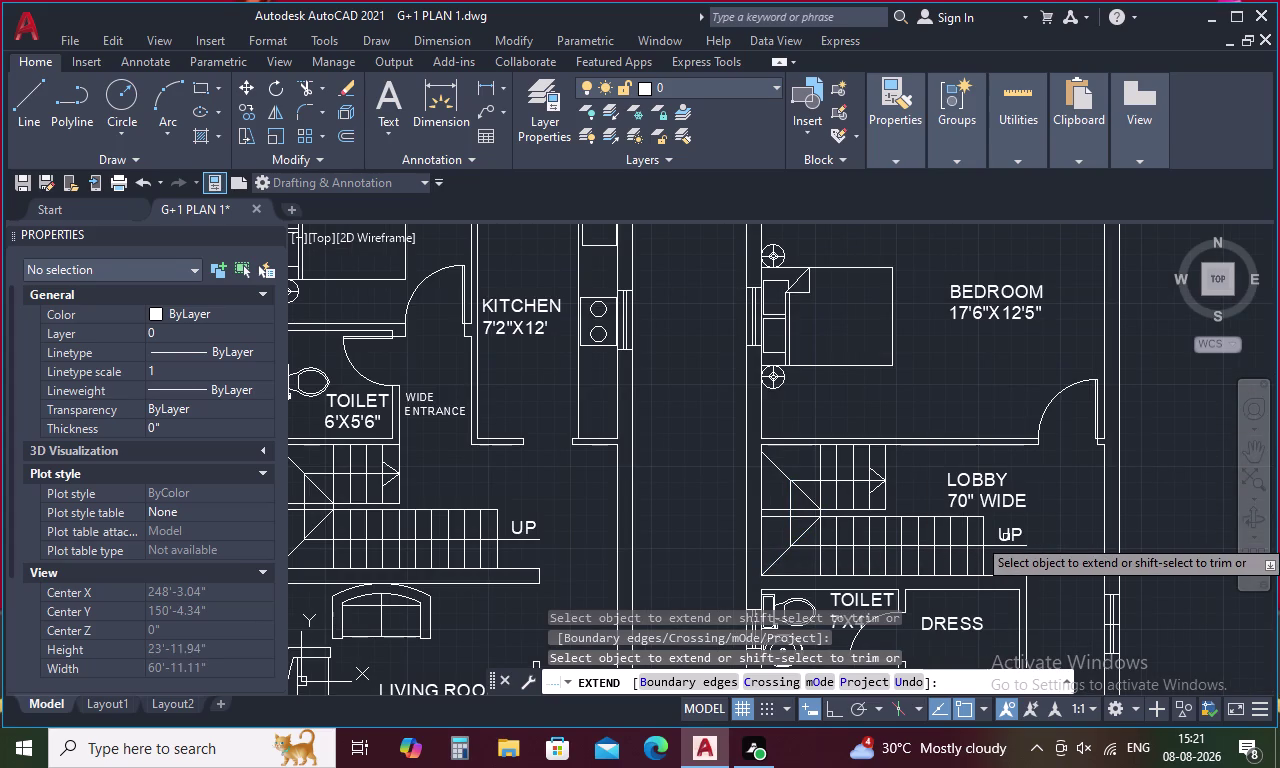
middle_drag(1061, 538, 938, 546)
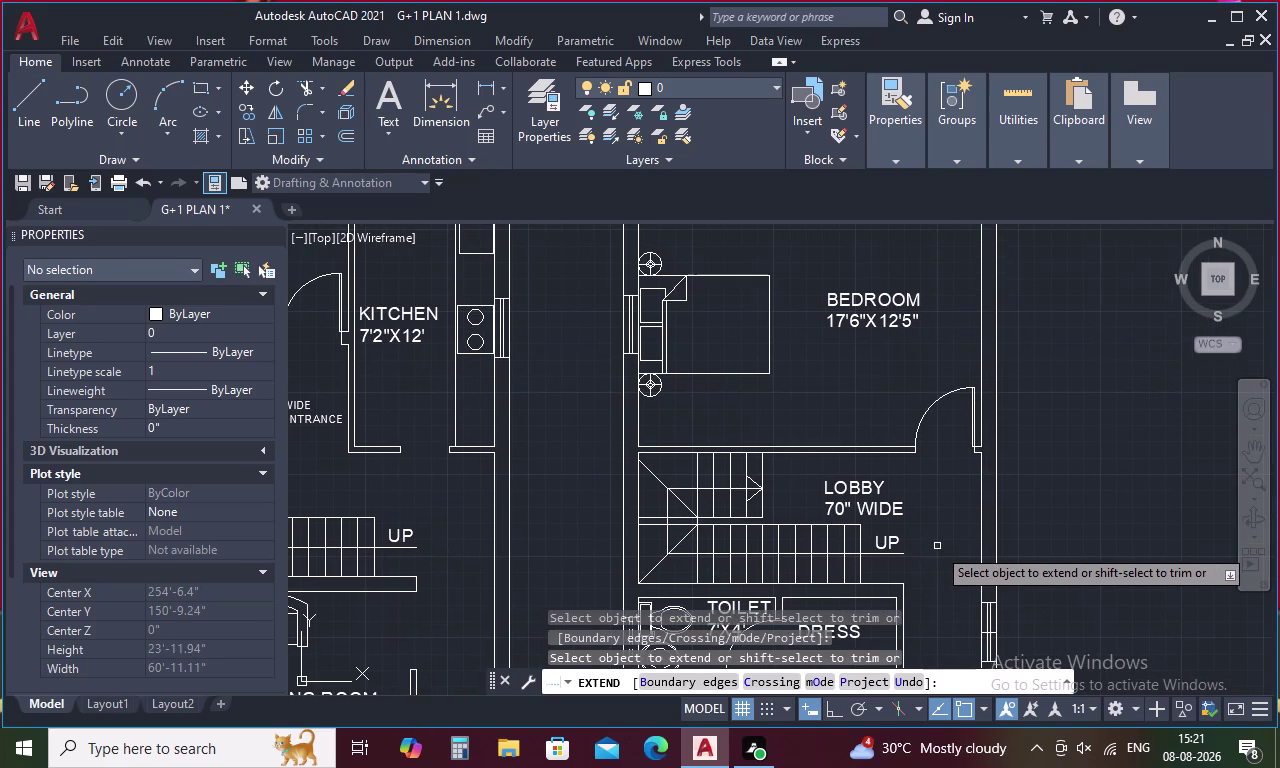
middle_drag(933, 536, 875, 486)
scroll(down, 3)
middle_drag(889, 535, 844, 450)
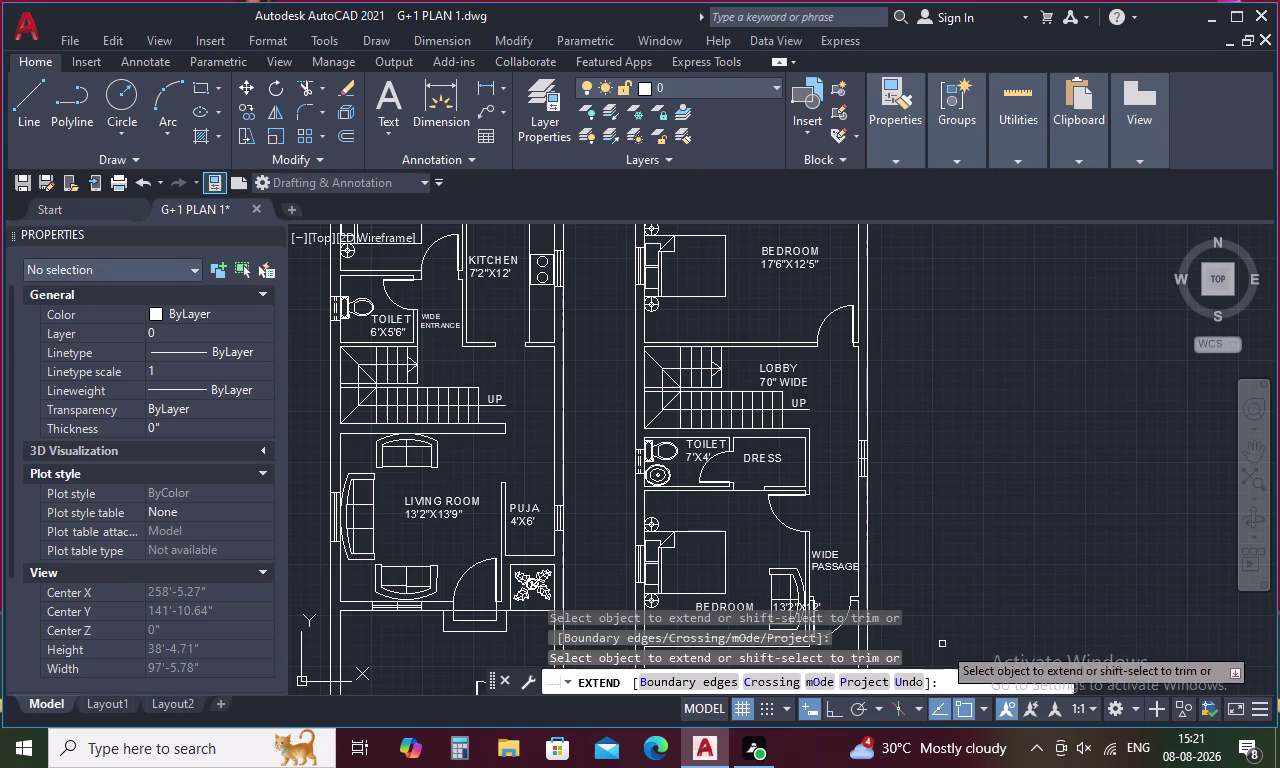
middle_drag(821, 518, 783, 463)
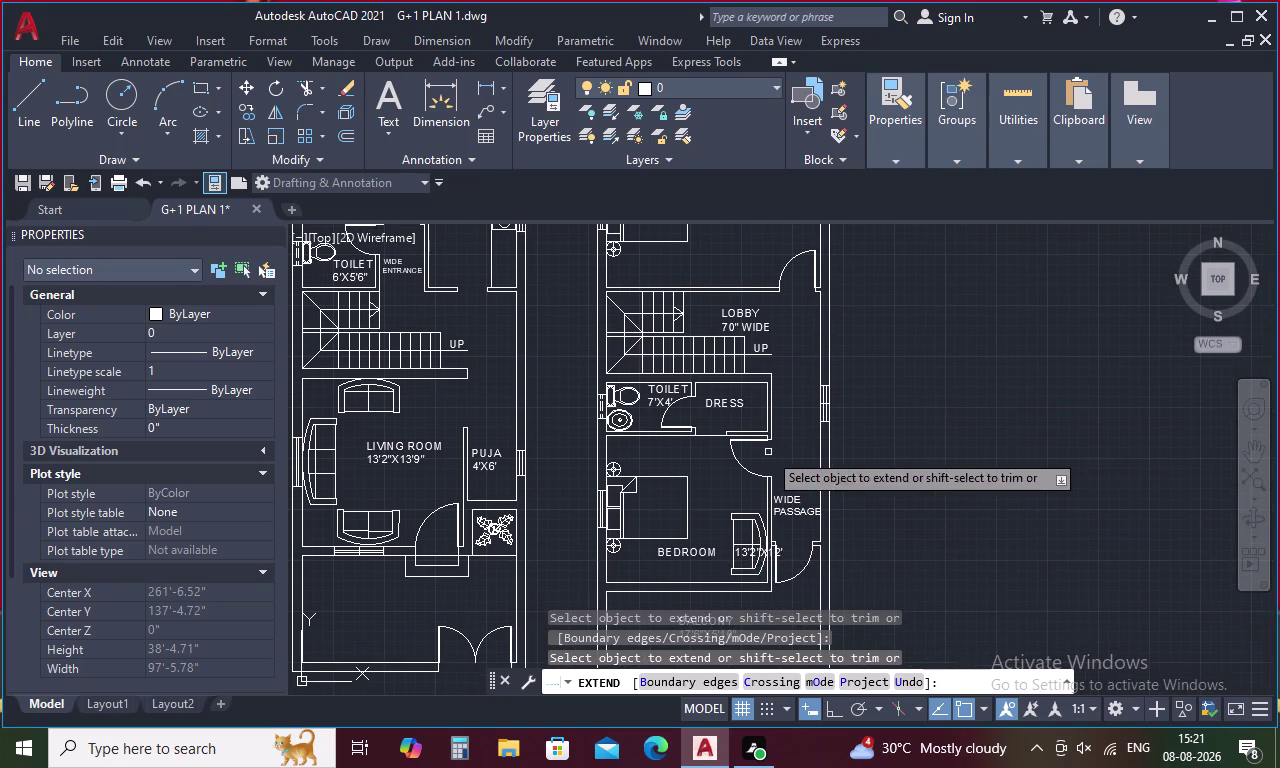
middle_drag(801, 324, 734, 554)
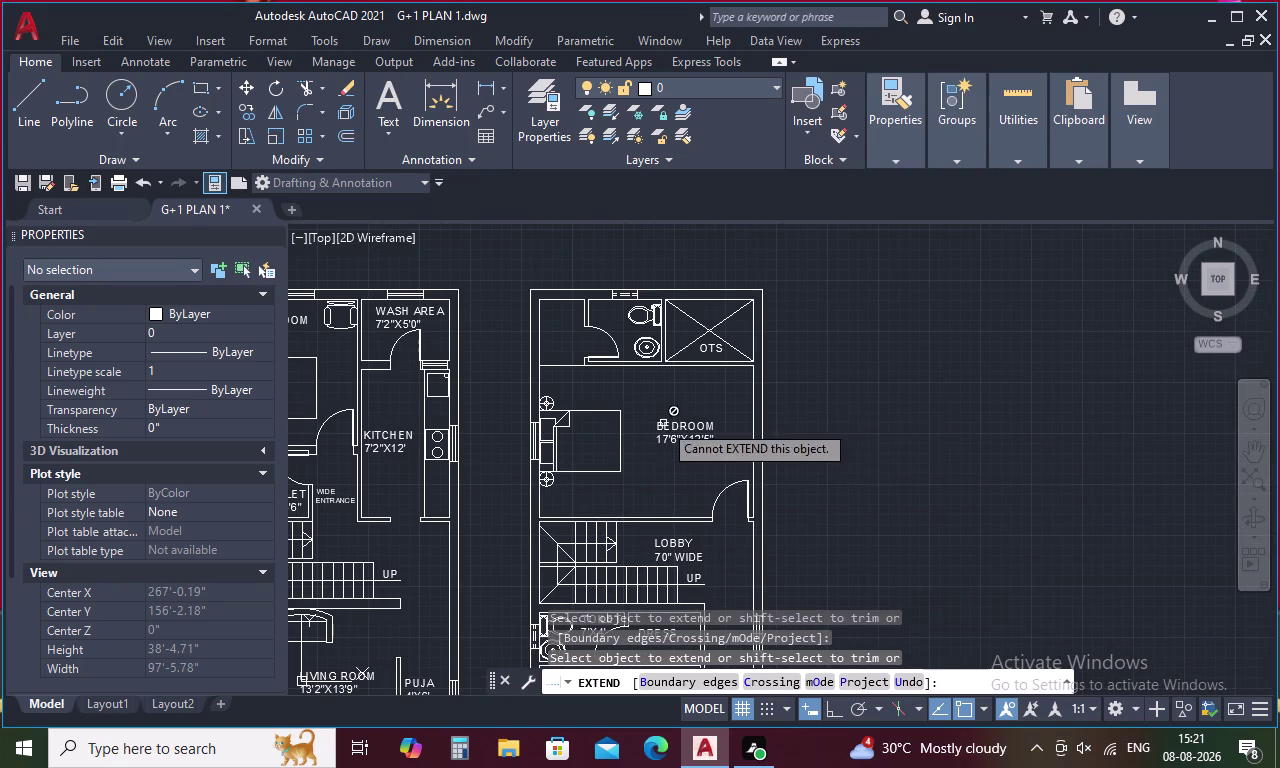
middle_drag(670, 461, 675, 366)
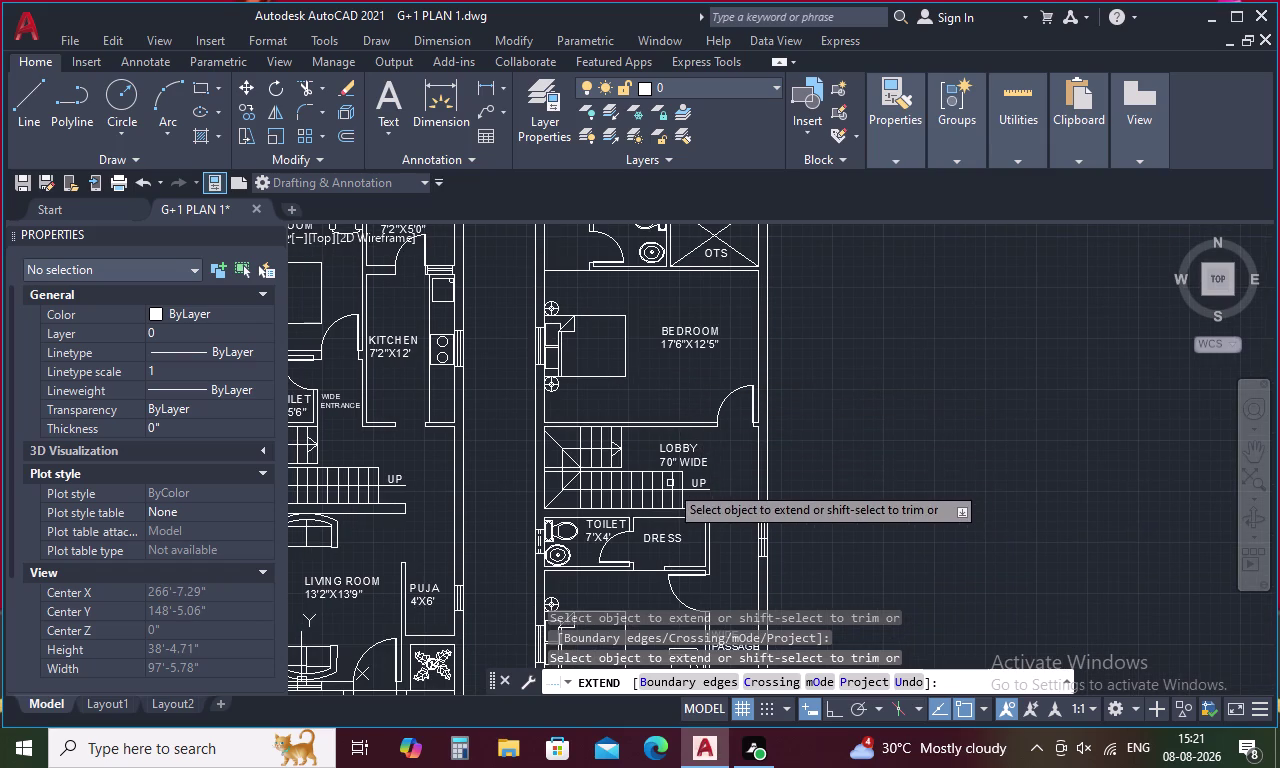
key(ctrl+v)
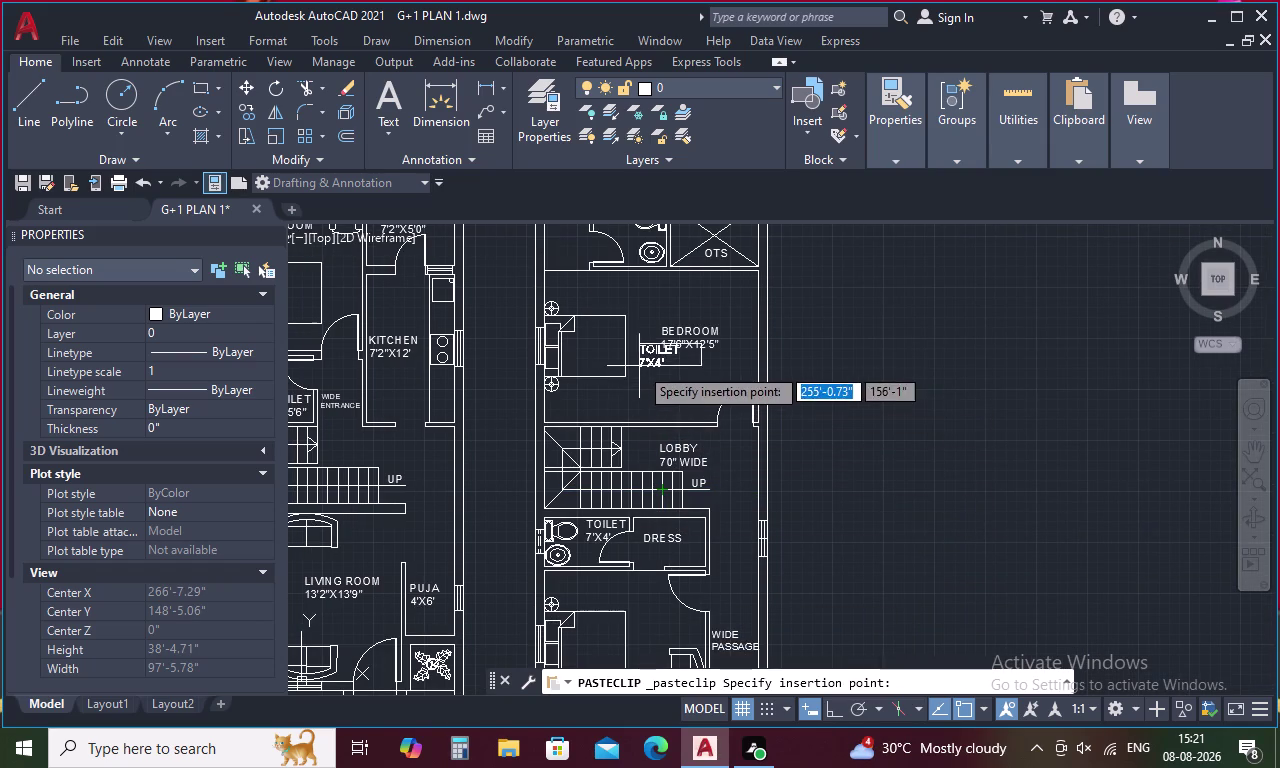
middle_drag(639, 366, 649, 529)
scroll(up, 3)
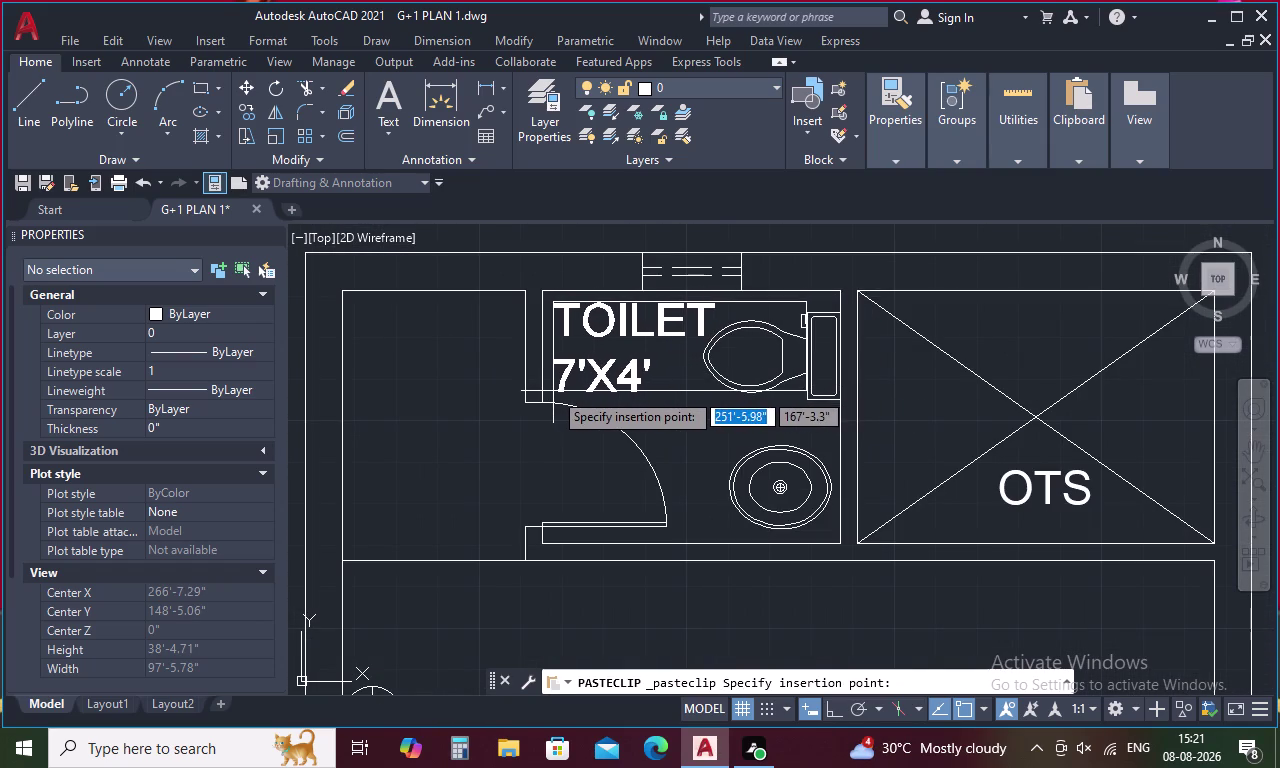
click(552, 390)
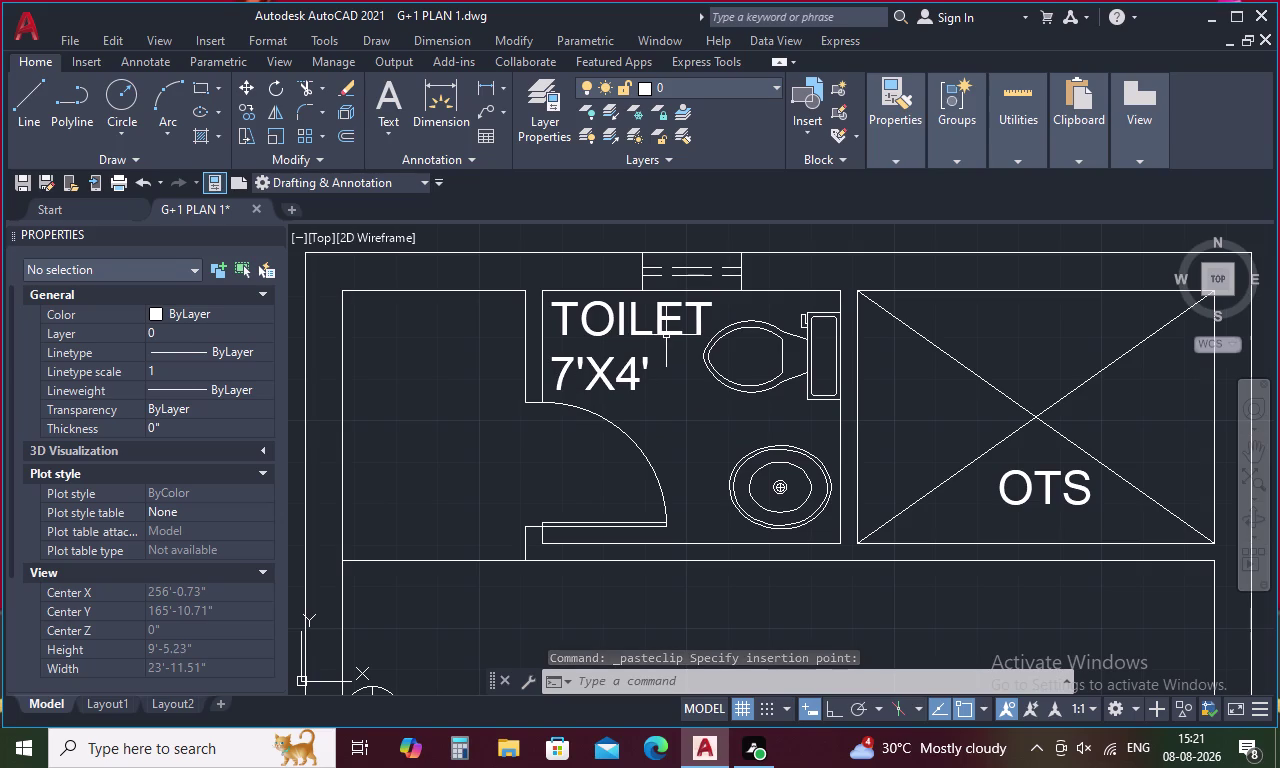
key(ctrl+z)
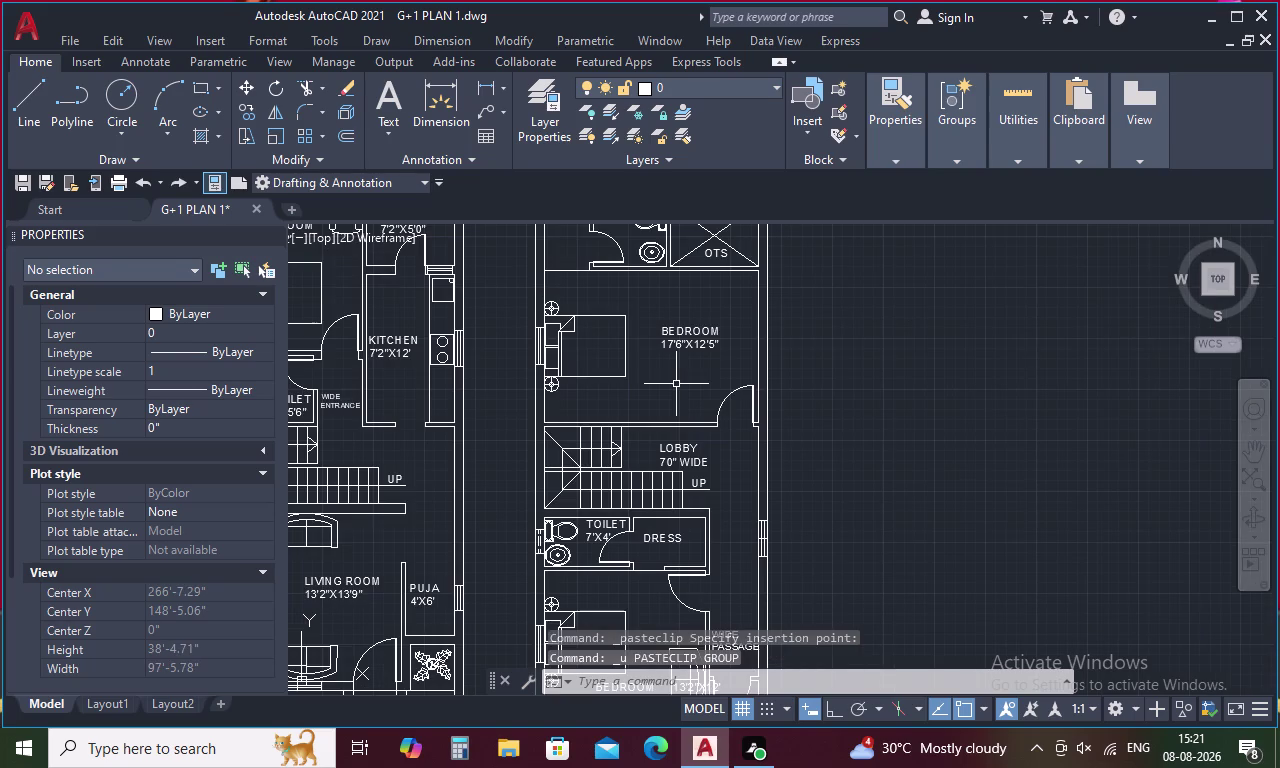
middle_drag(676, 384, 1005, 445)
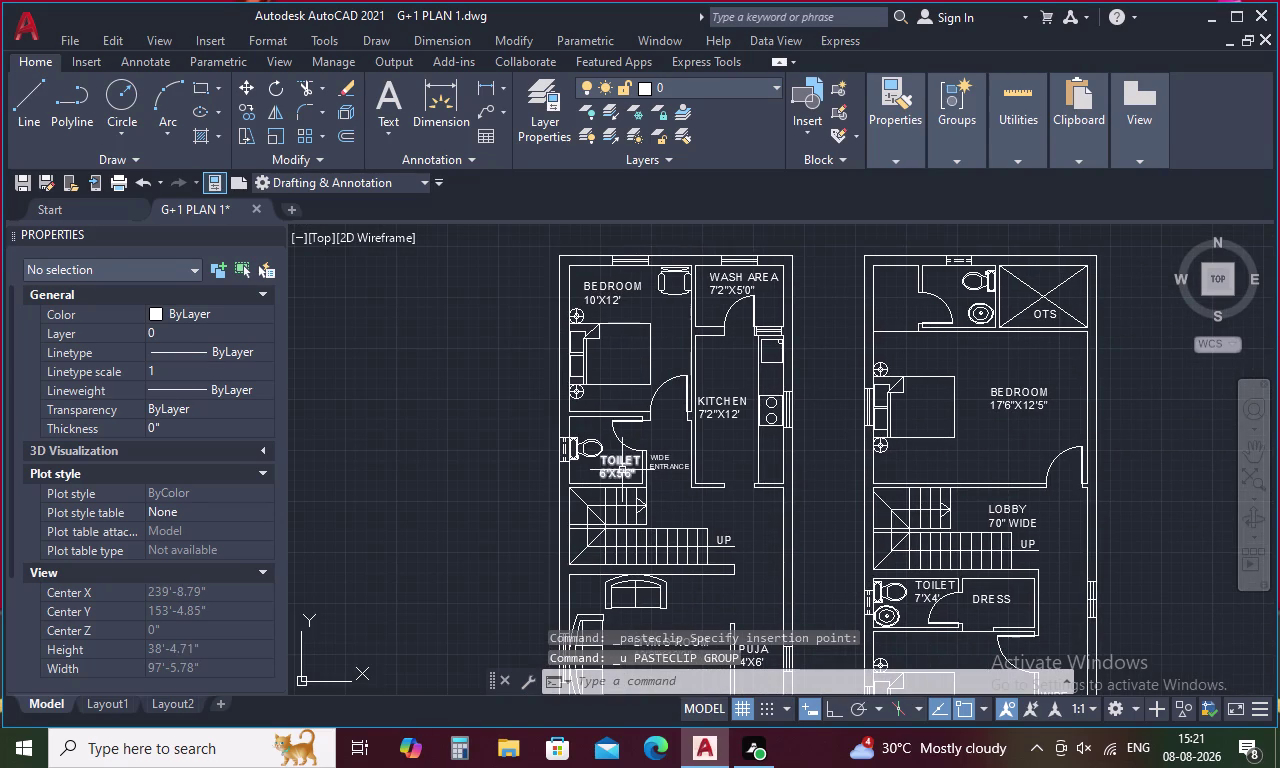
click(621, 470)
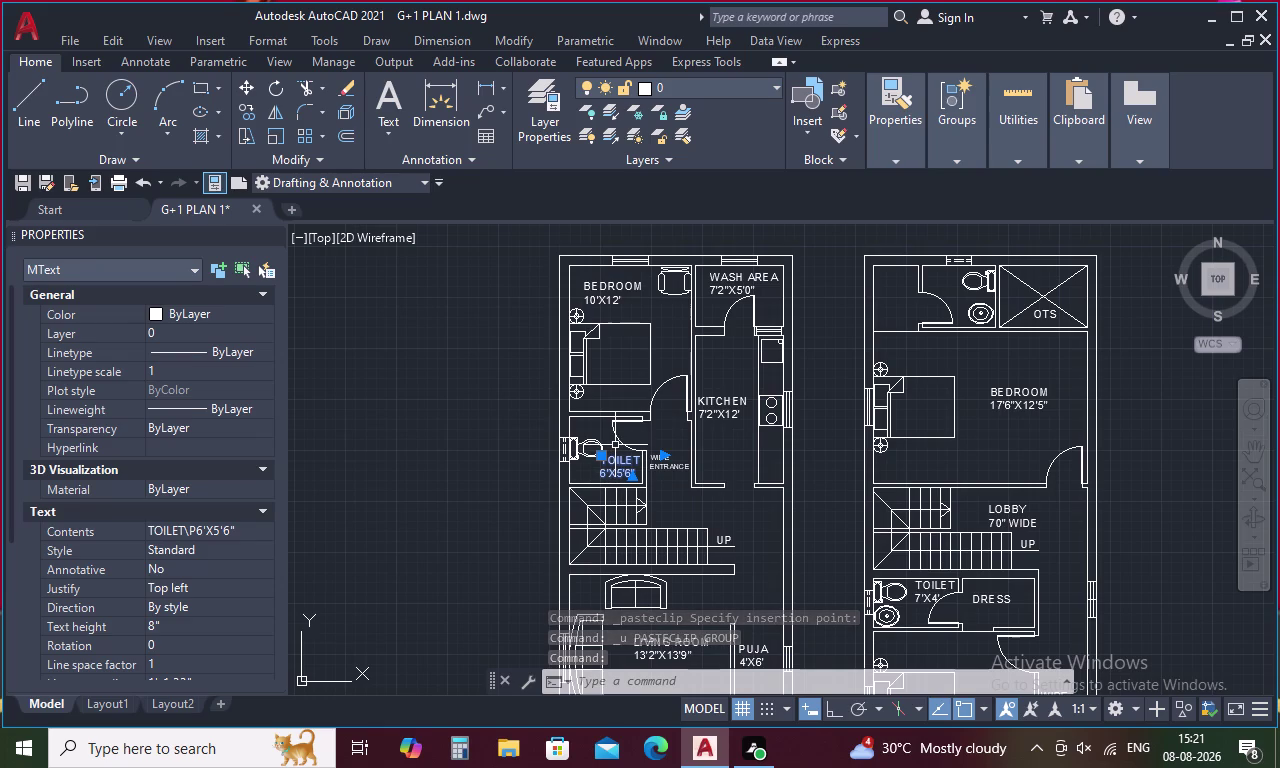
Place a copy of the TOILET 6'X5'6" label inside the right plan's top toilet.
key(ctrl+c)
key(ctrl+v)
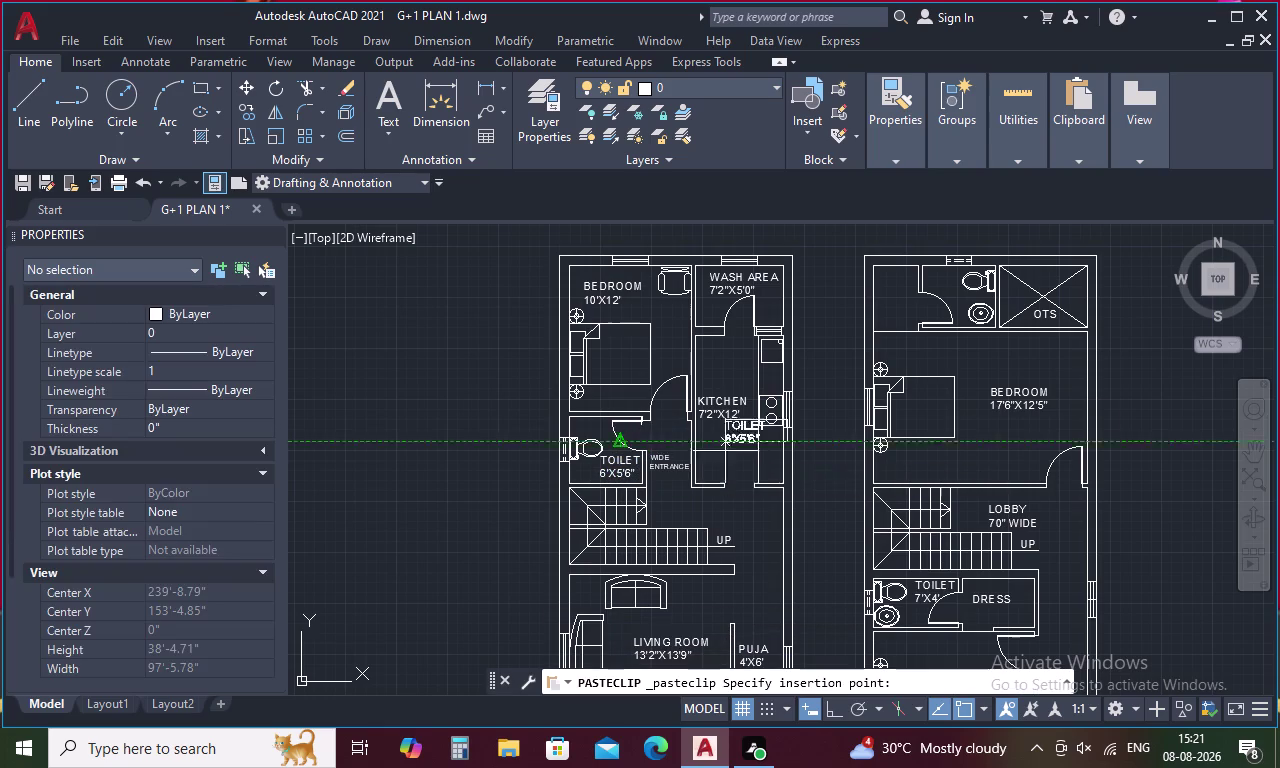
scroll(up, 3)
middle_drag(909, 301, 691, 451)
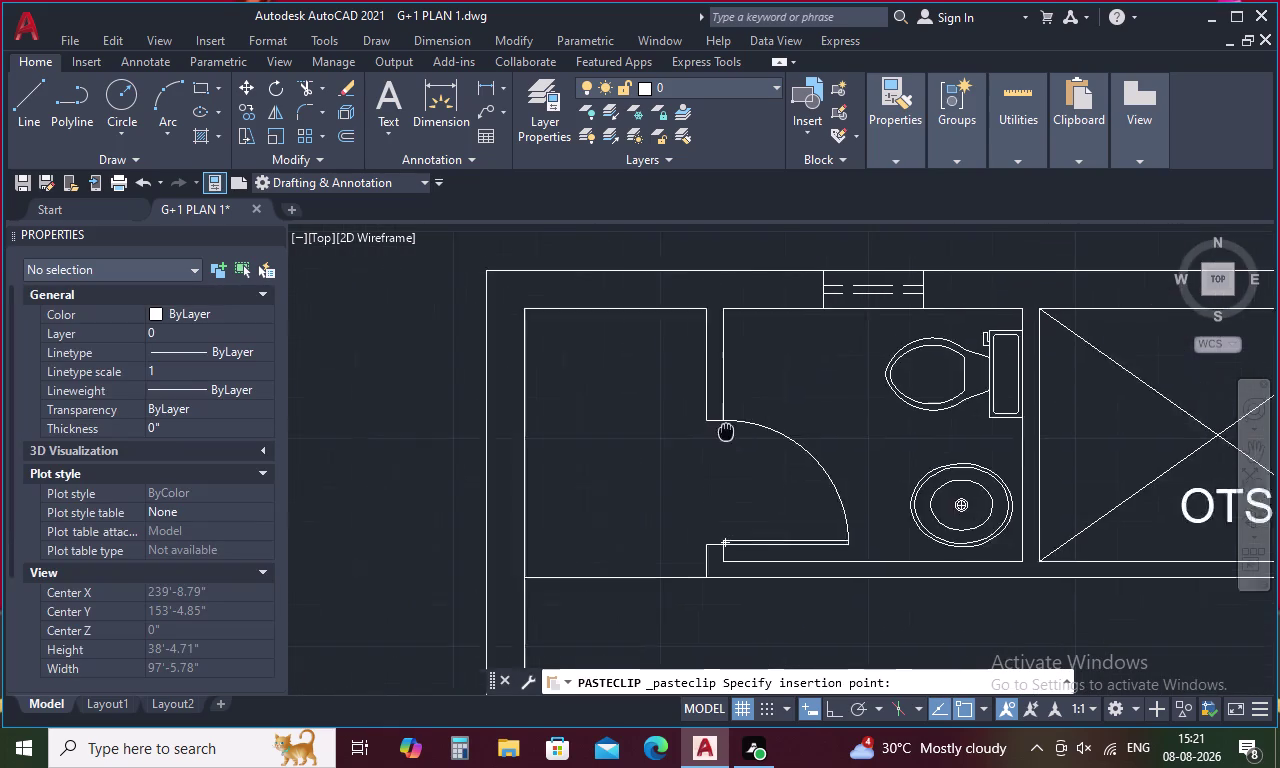
middle_drag(691, 451, 679, 458)
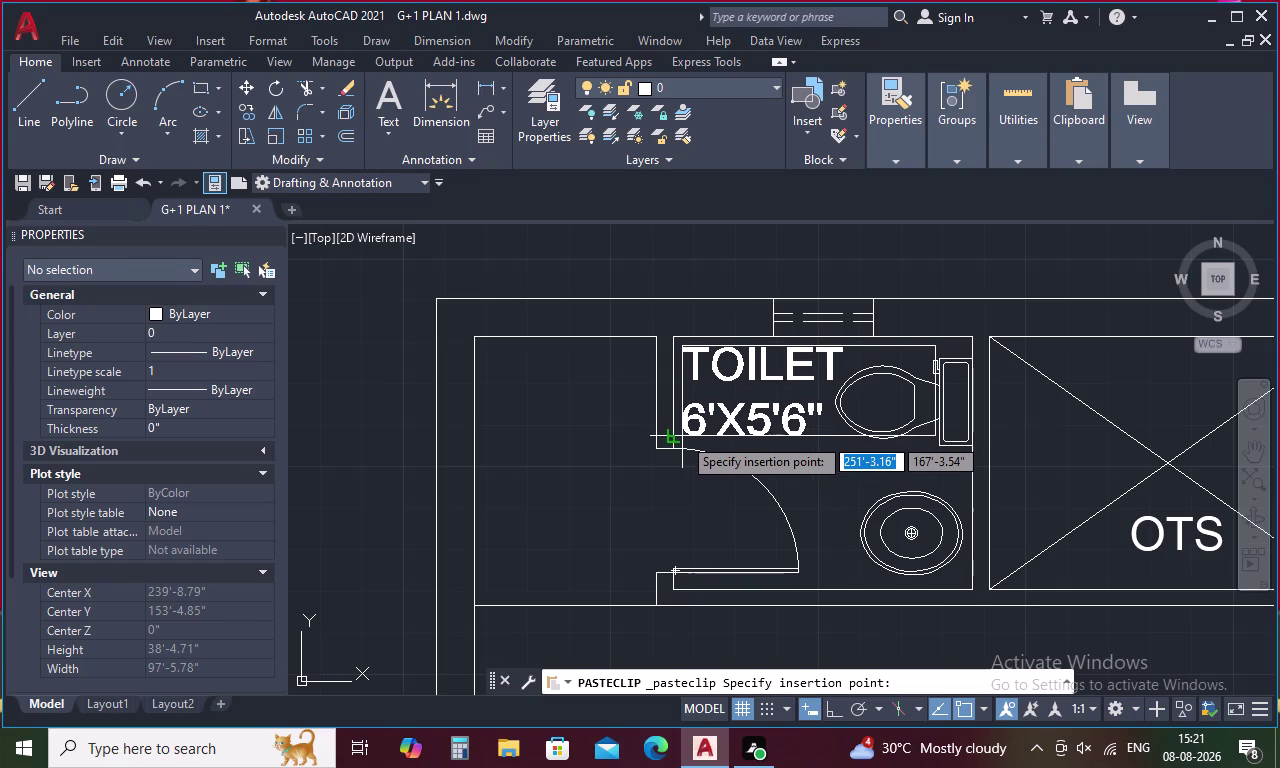
click(682, 436)
Edit the pasted label to read TOILET 6'X5'1".
double_click(768, 425)
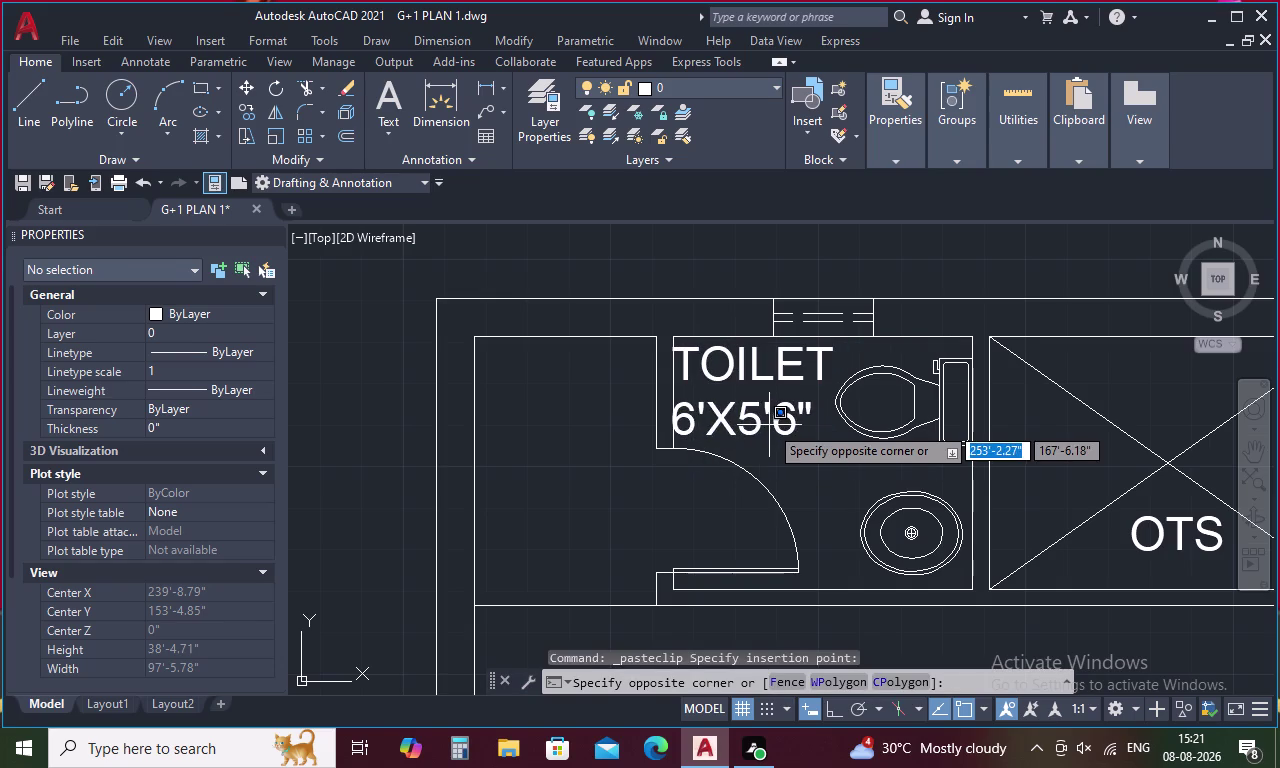
key(Escape)
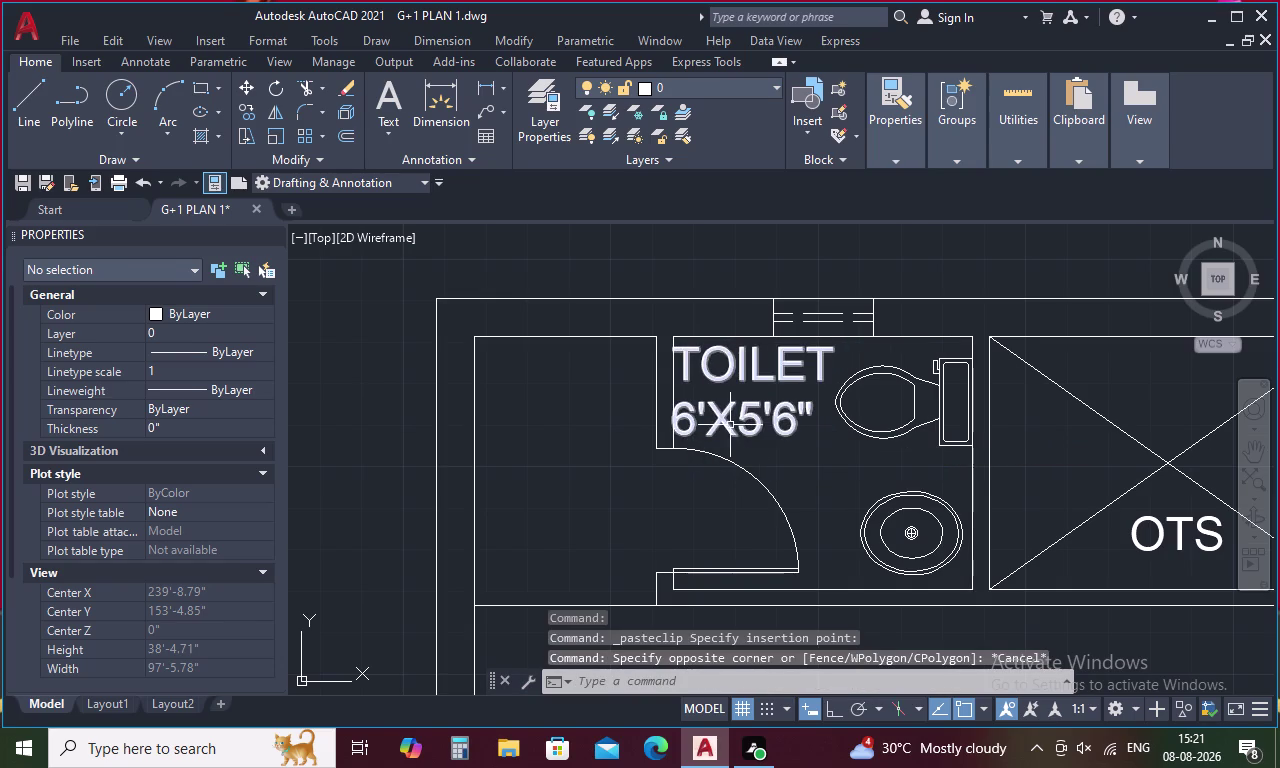
double_click(730, 425)
click(795, 422)
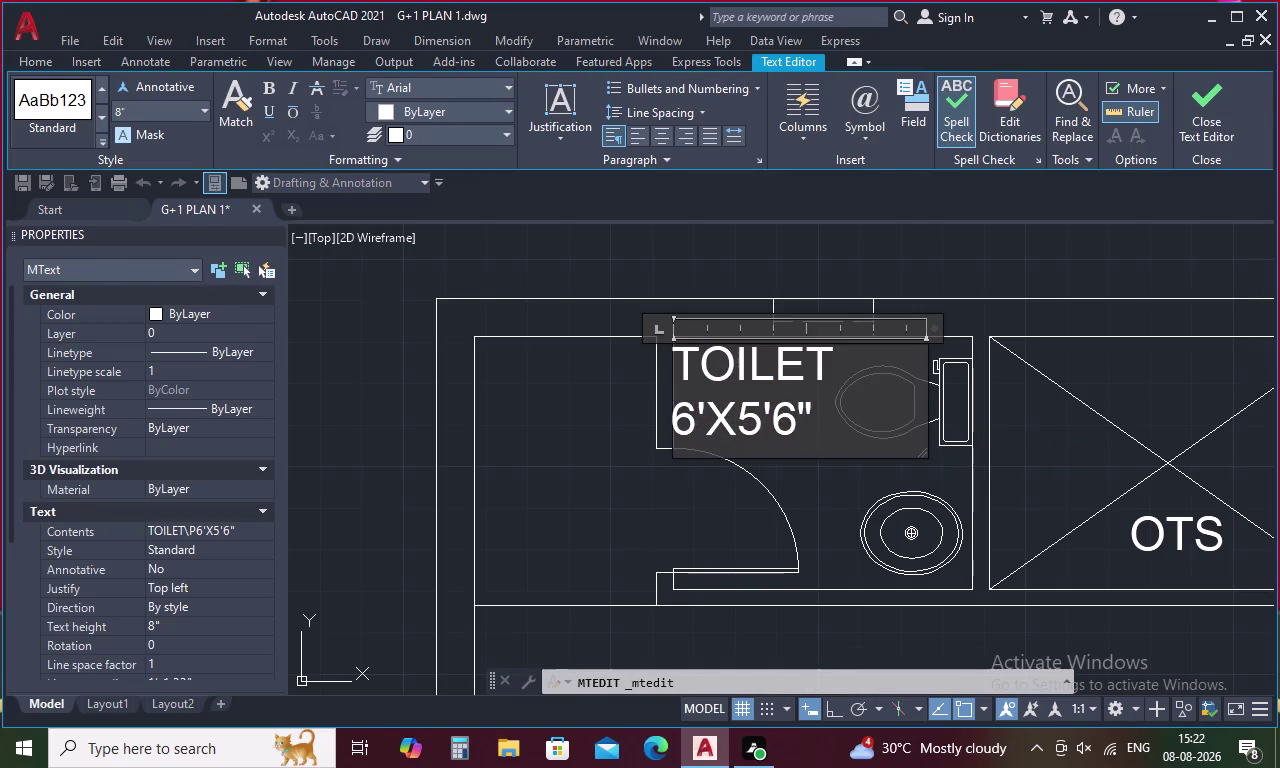
key(BackSpace)
key(1)
click(638, 519)
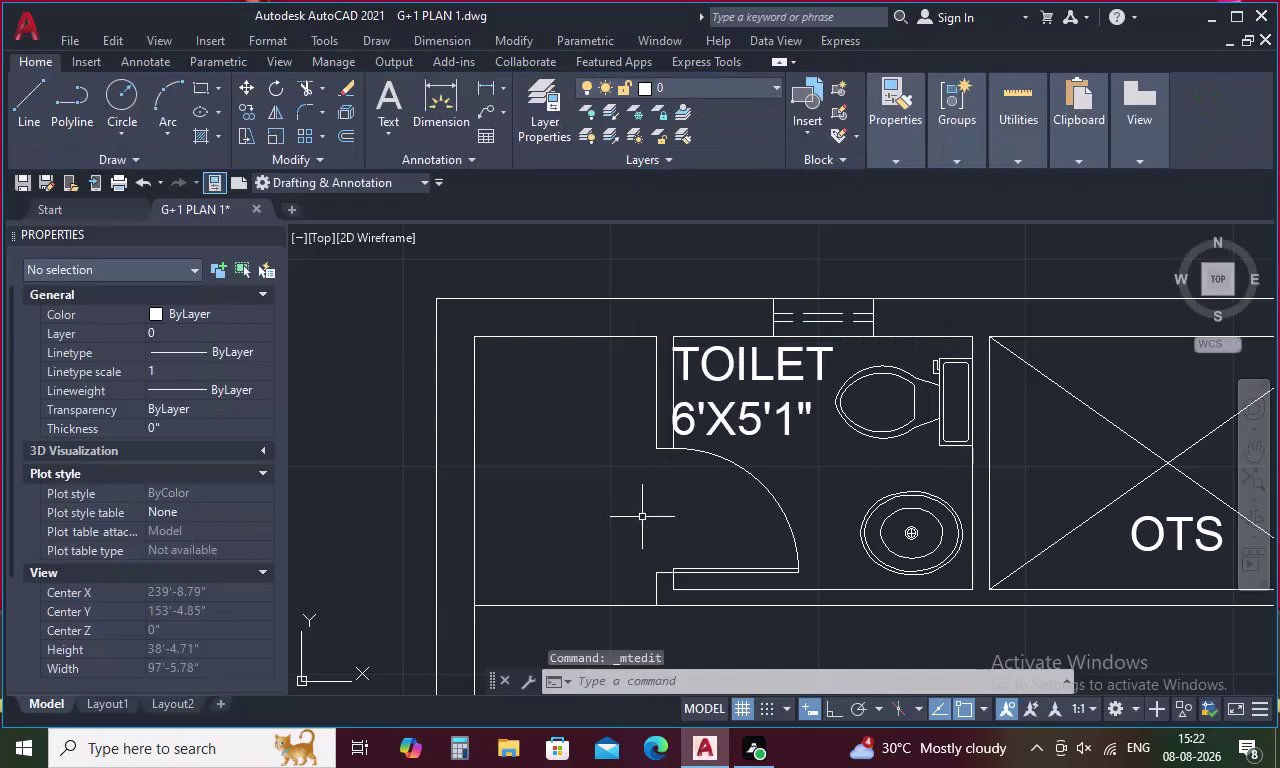
Move the TOILET 6'X5'1" label slightly to the right within the toilet.
click(742, 416)
right_click(742, 416)
click(826, 386)
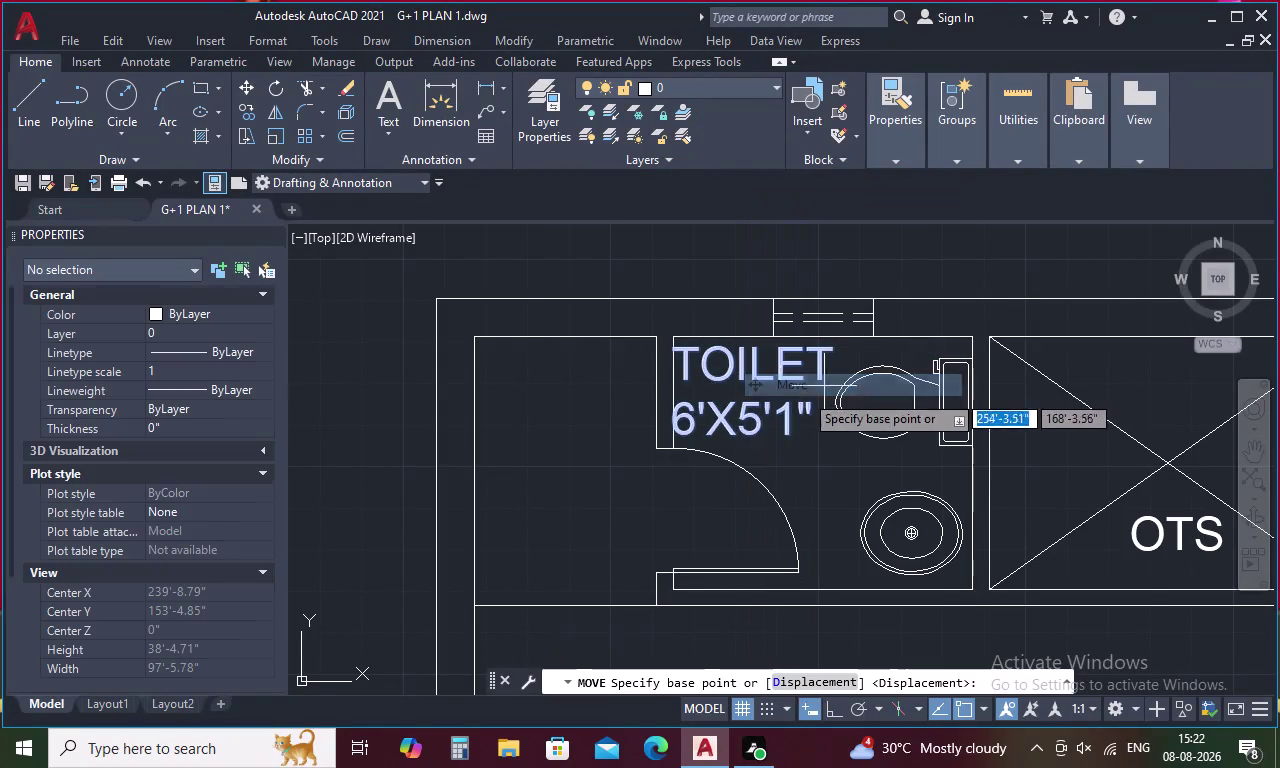
click(723, 408)
click(739, 408)
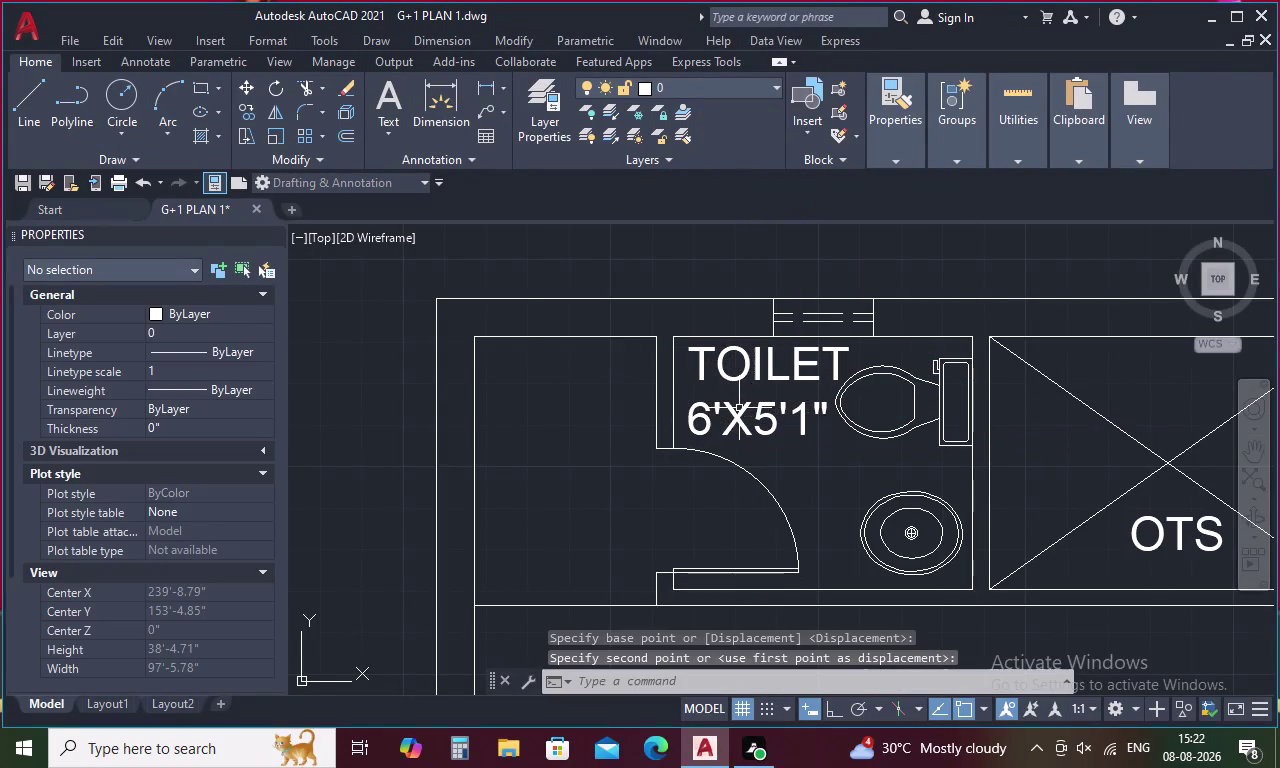
scroll(down, 3)
middle_drag(761, 483, 738, 404)
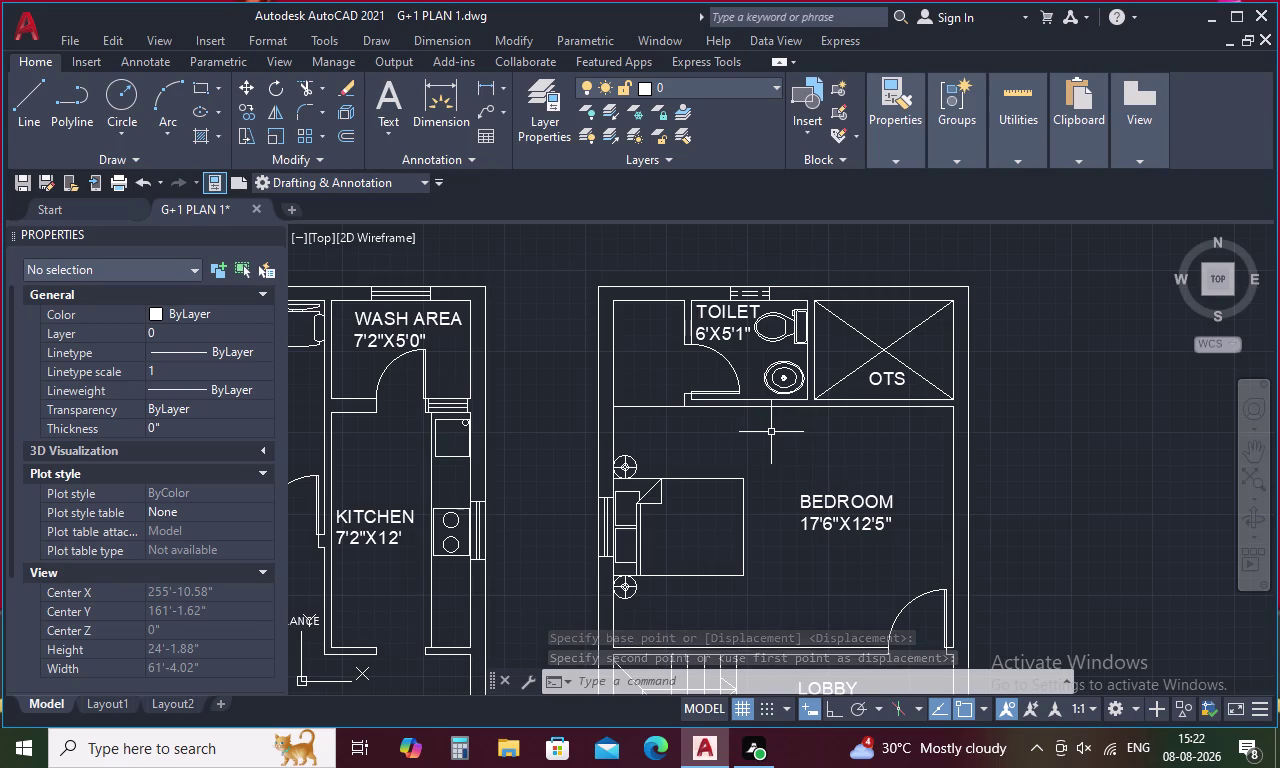
scroll(down, 3)
middle_drag(804, 530, 773, 338)
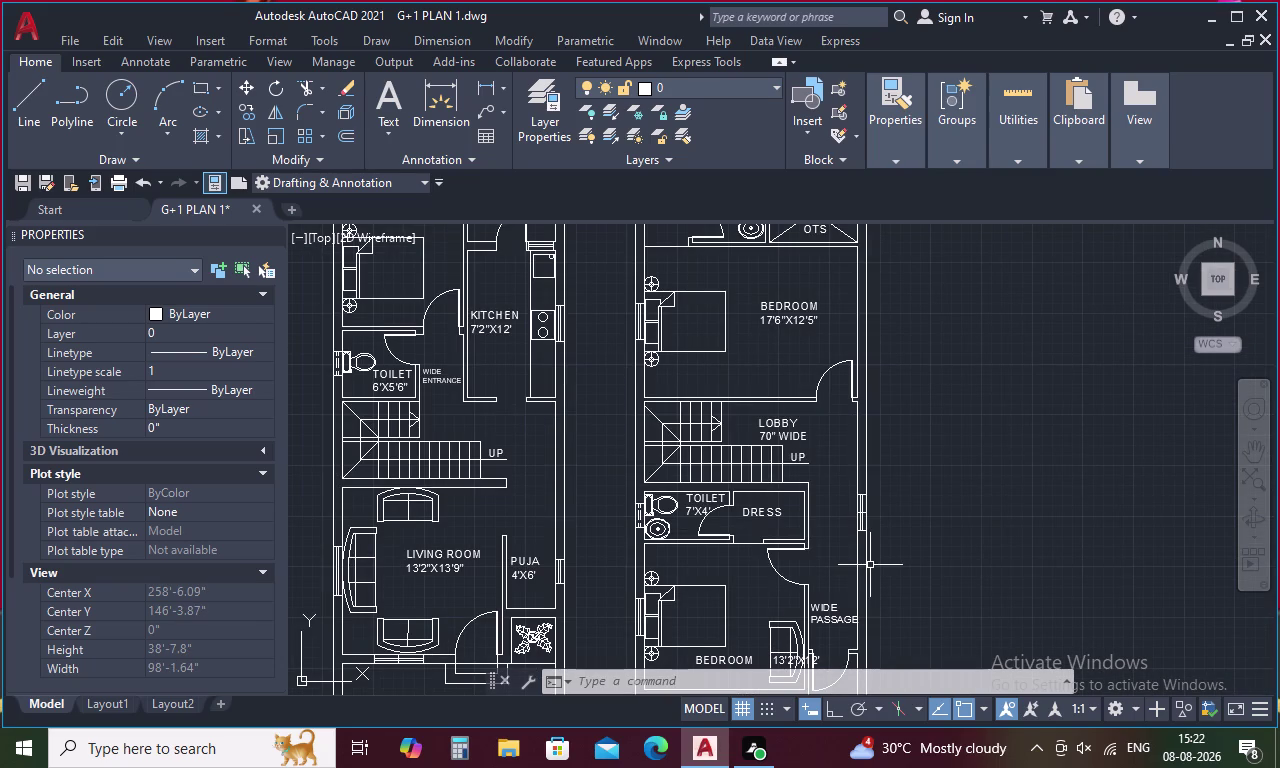
key(Escape)
Create an MText box by the door above the kitchen containing D3.
key(t)
key(space)
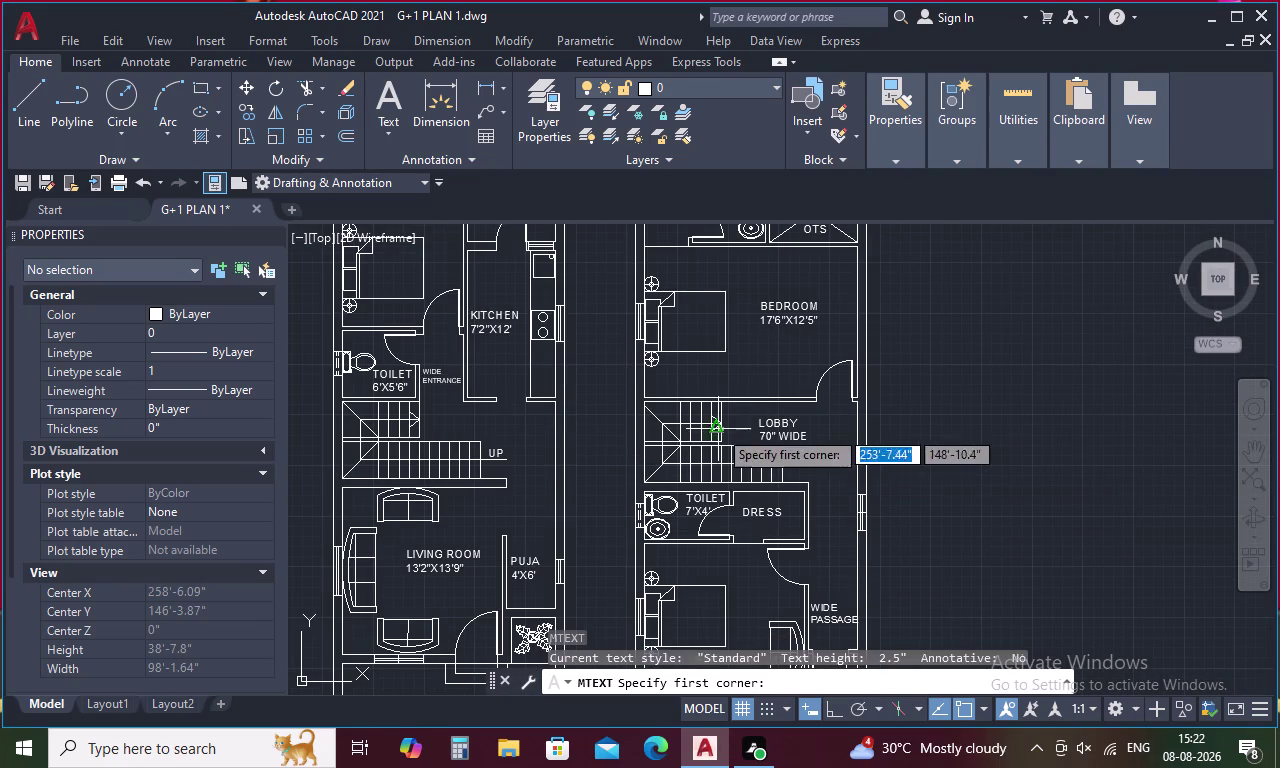
middle_drag(511, 392, 678, 507)
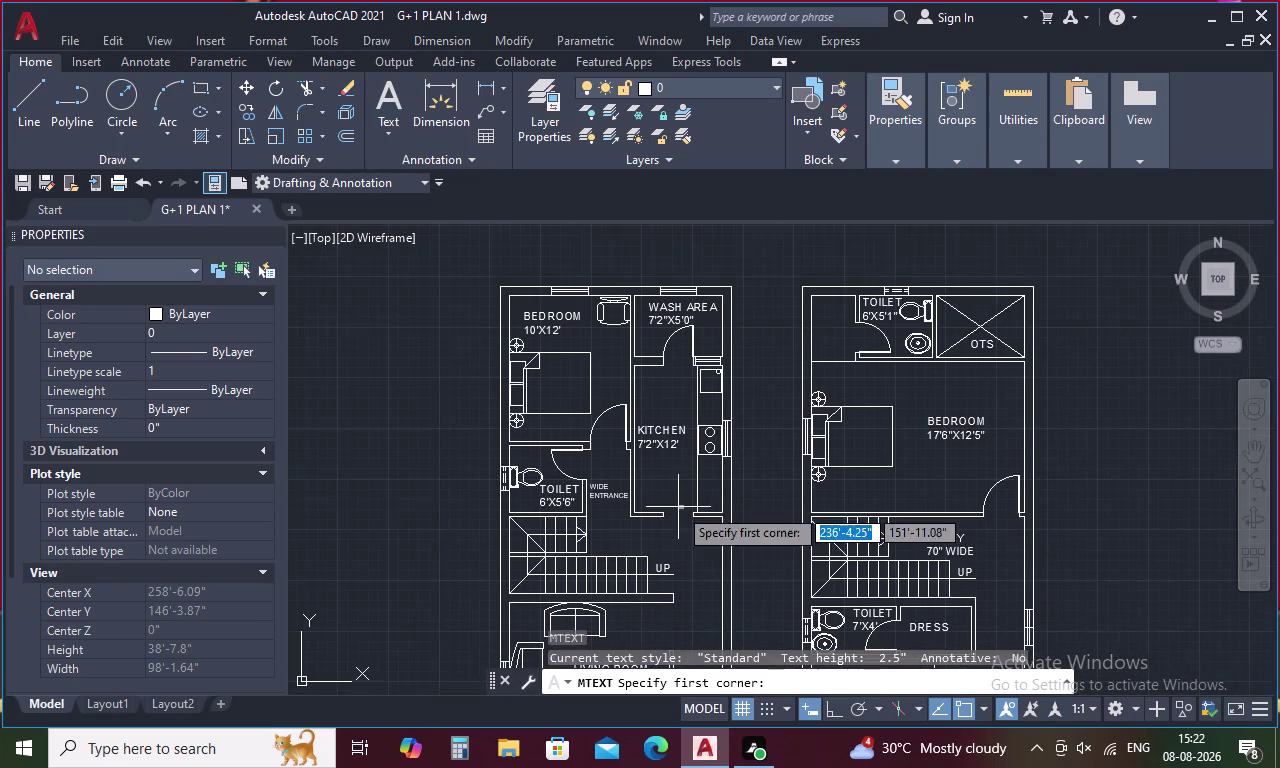
scroll(up, 3)
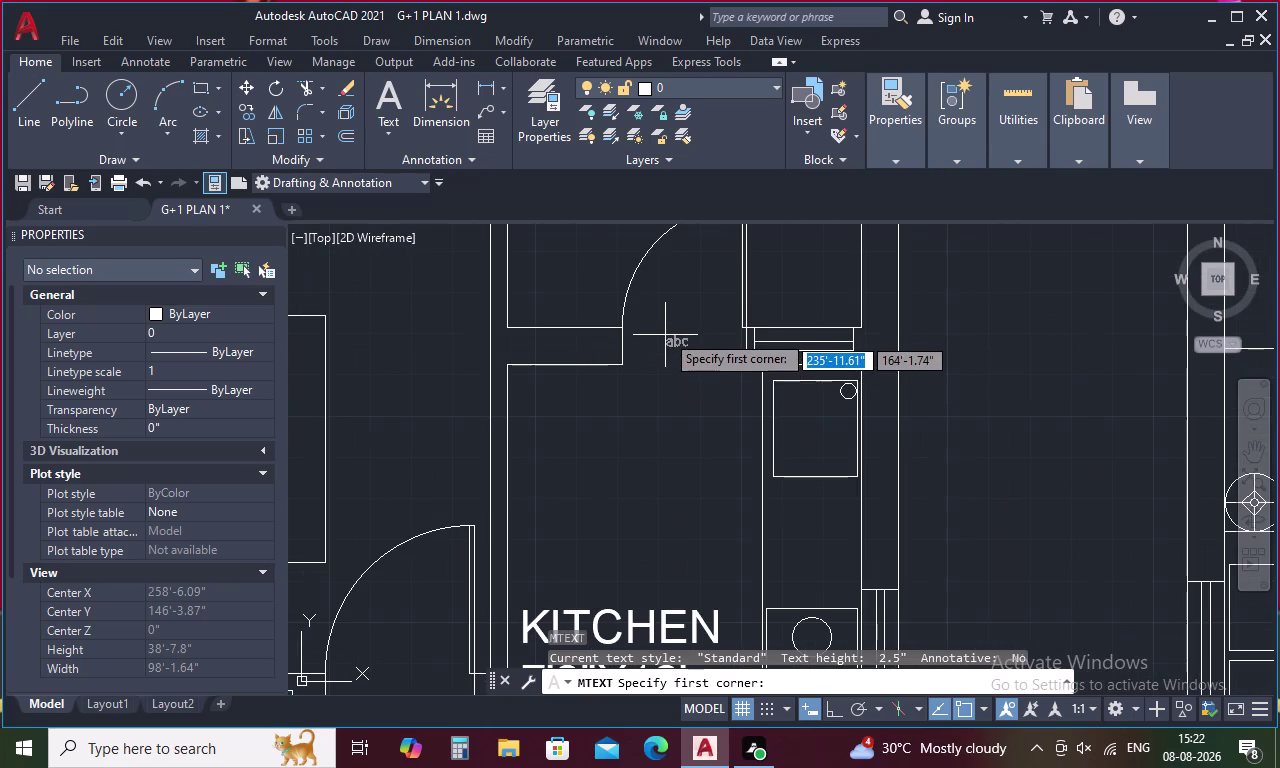
click(658, 329)
click(712, 365)
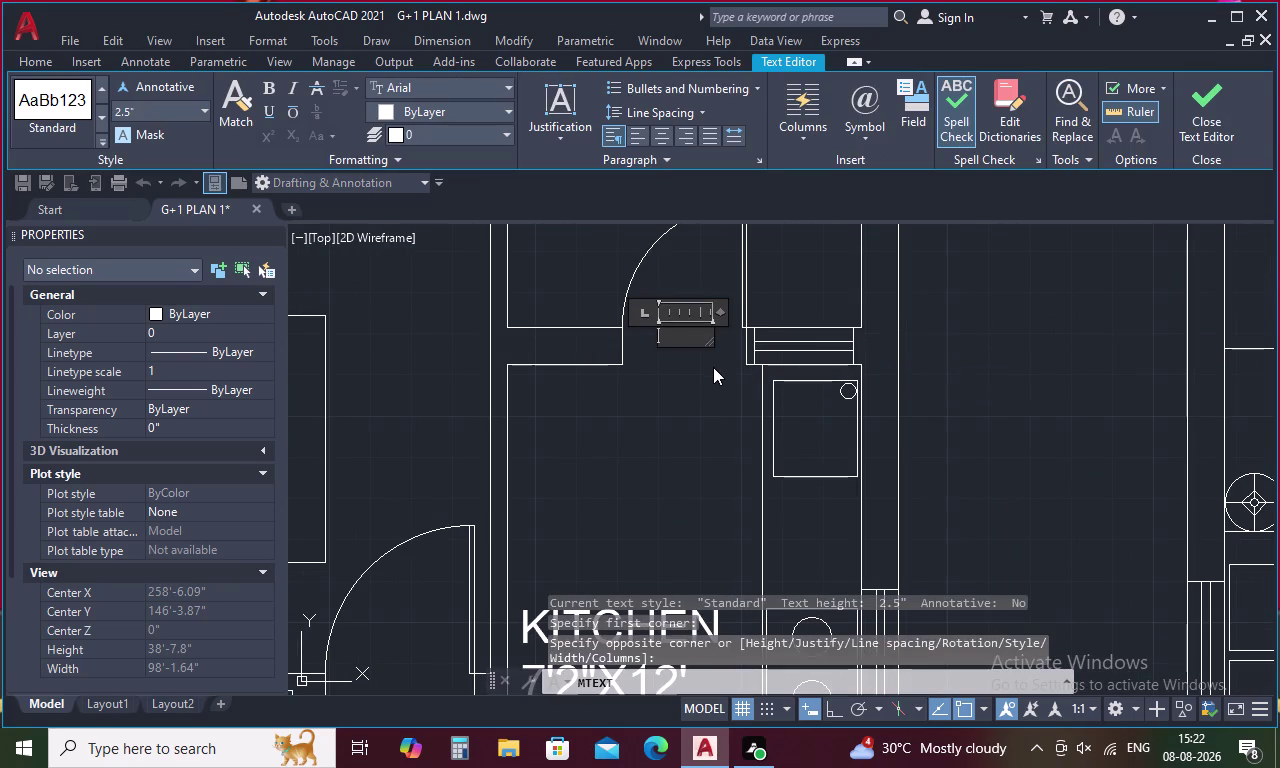
text(D3)
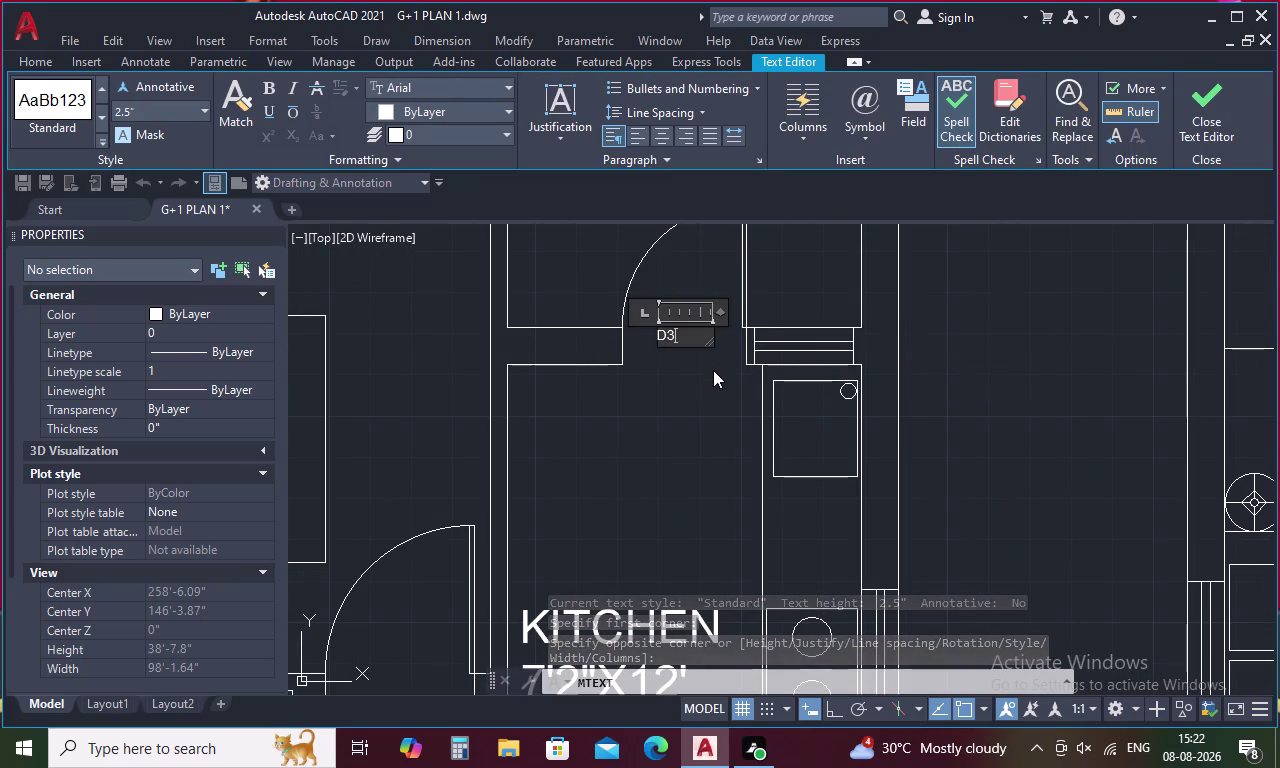
Set the D3 tag's text height to 8 and select the finished tag.
drag(692, 341, 622, 337)
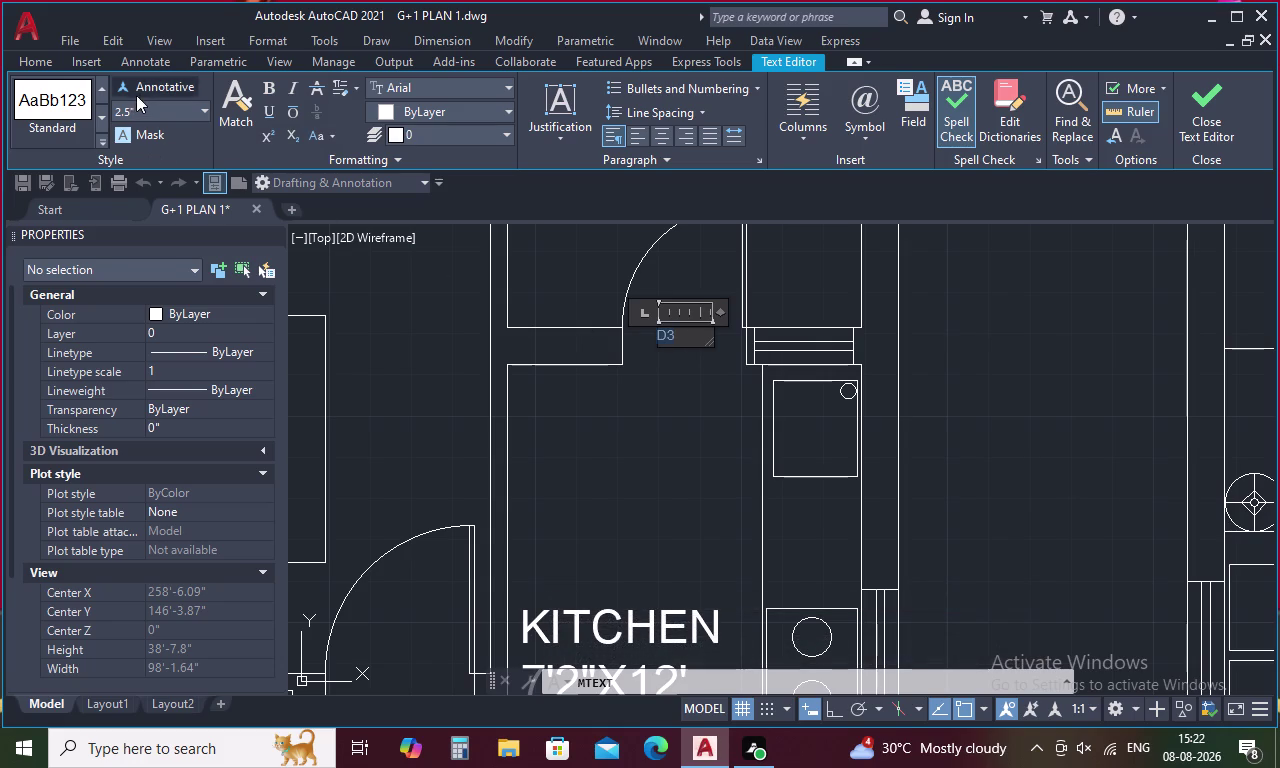
click(141, 105)
key(BackSpace)
key(8)
key(Return)
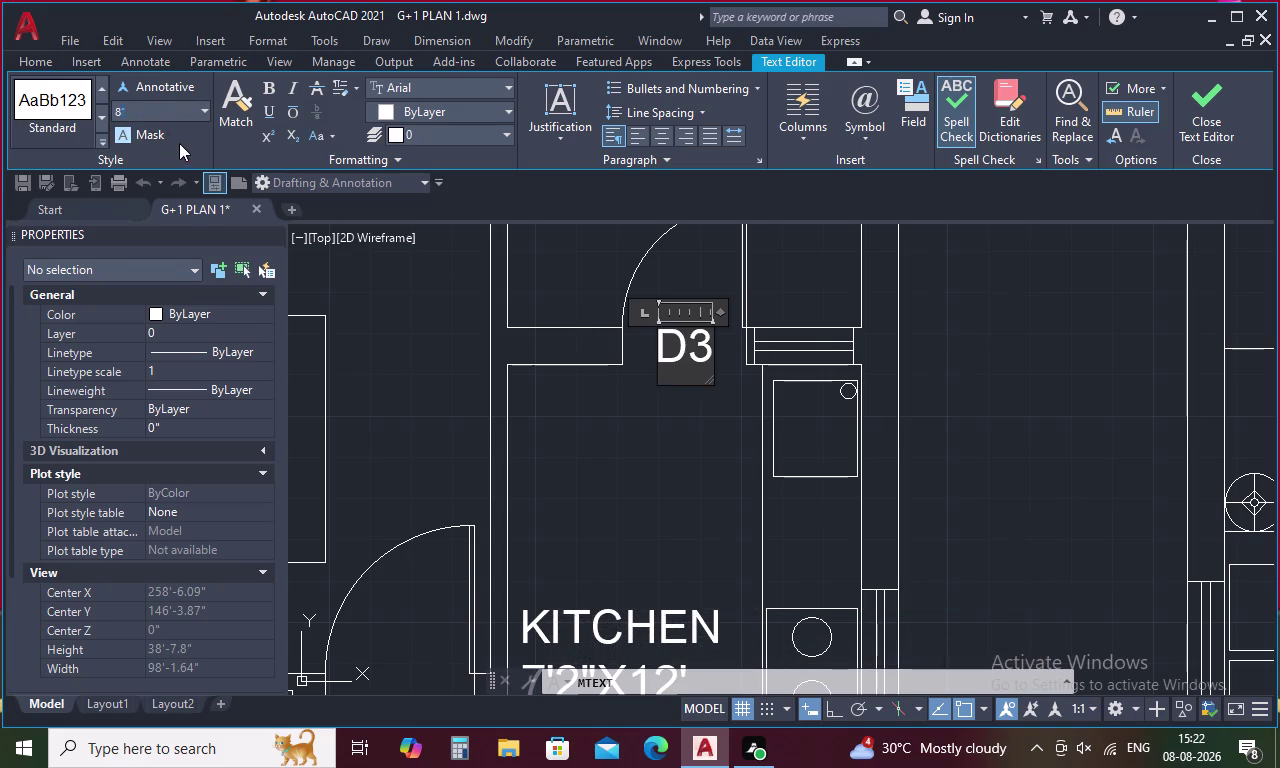
click(689, 513)
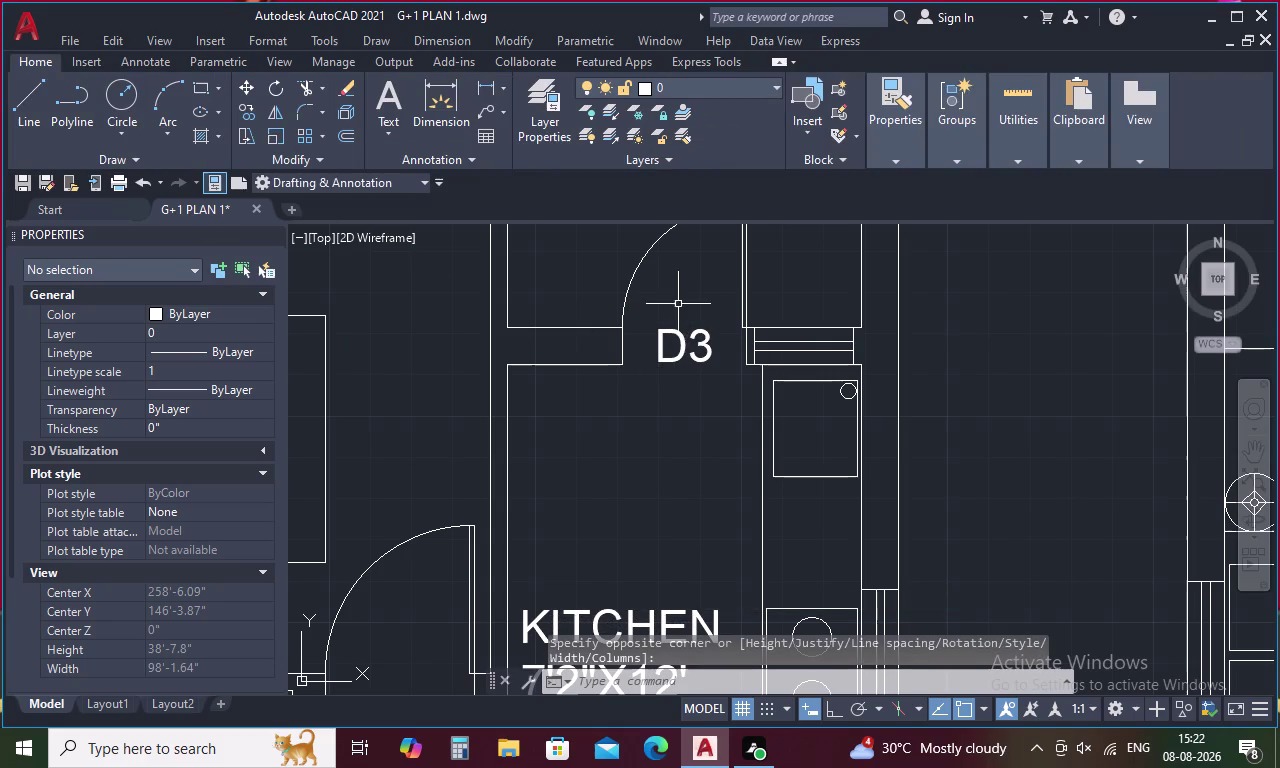
click(680, 342)
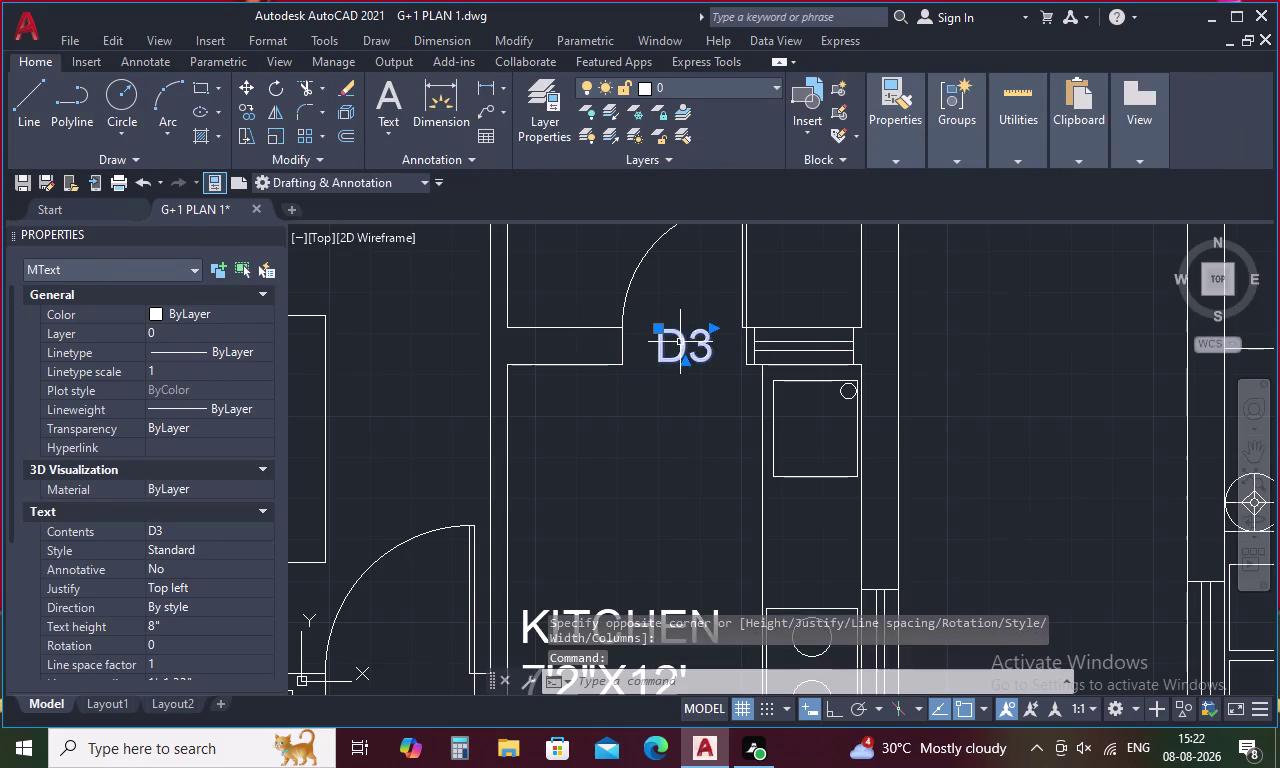
Copy the D3 tag to the lower plan's toilet door and the upstairs toilet door.
right_click(680, 342)
click(712, 402)
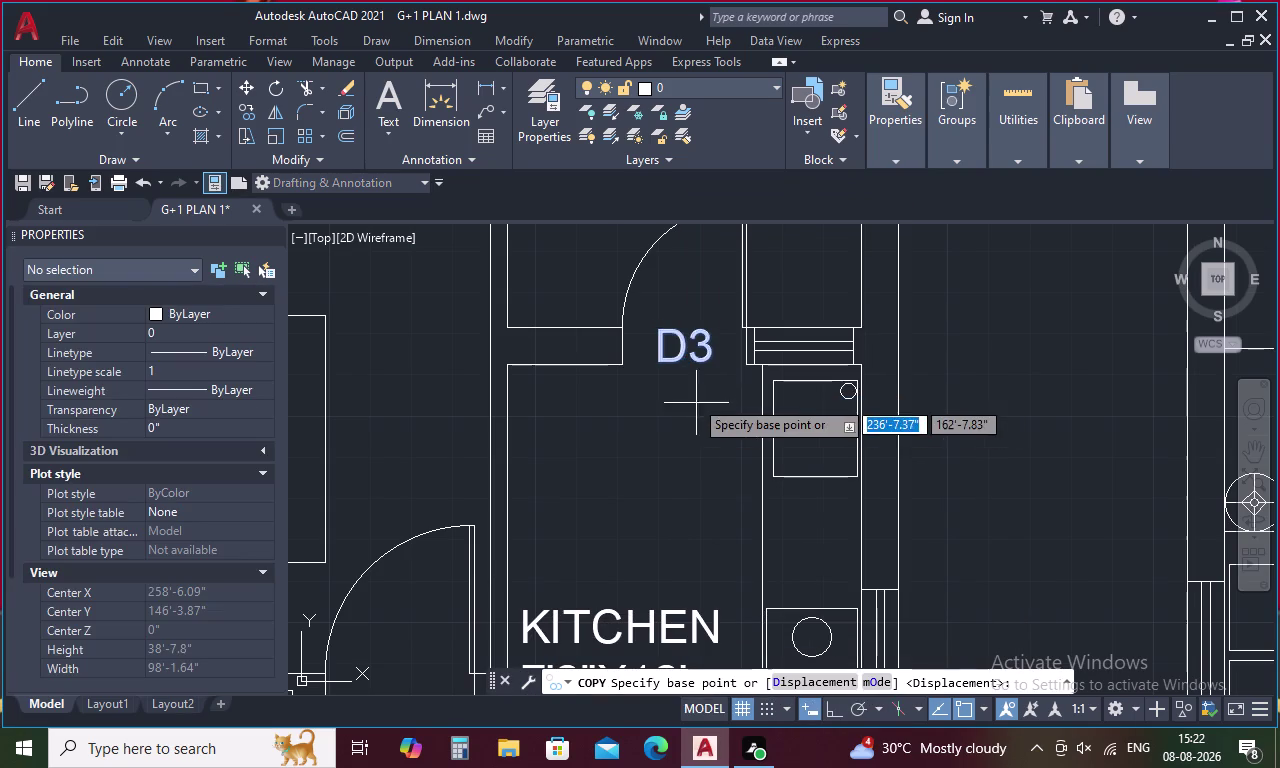
click(679, 352)
scroll(down, 3)
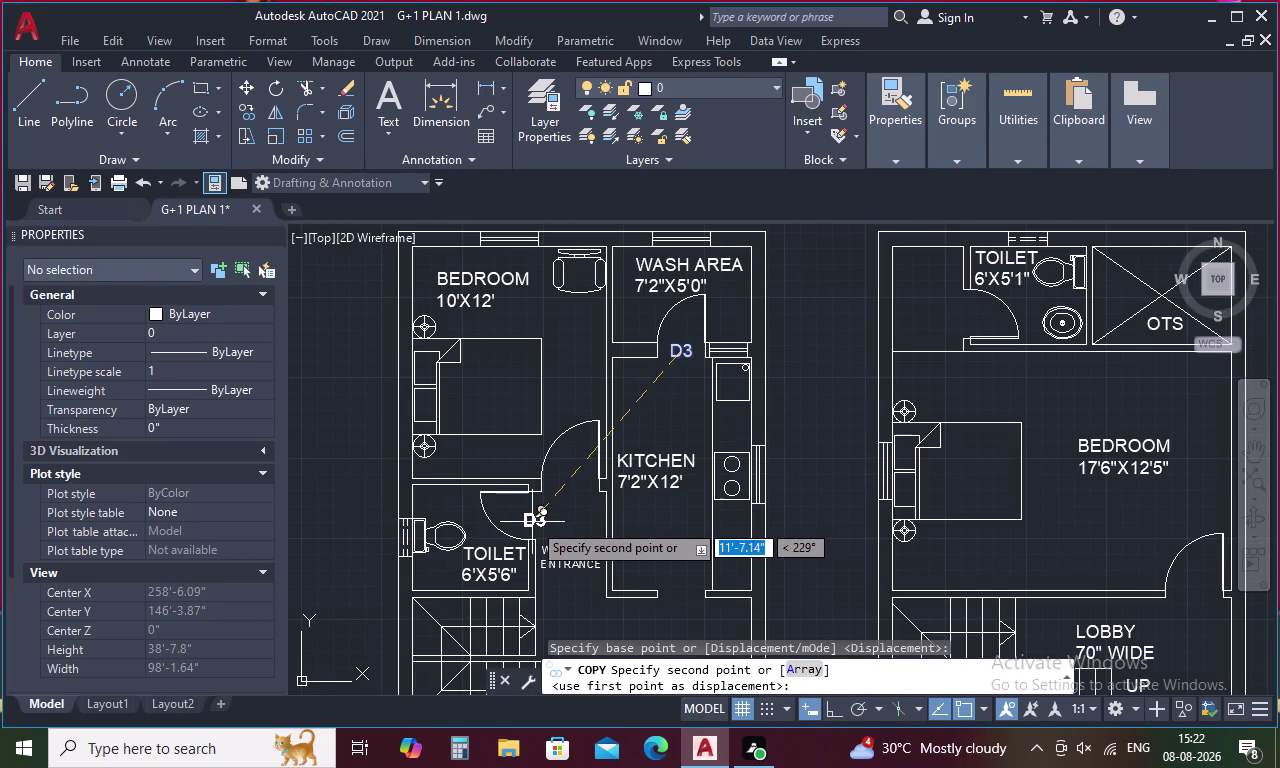
click(531, 519)
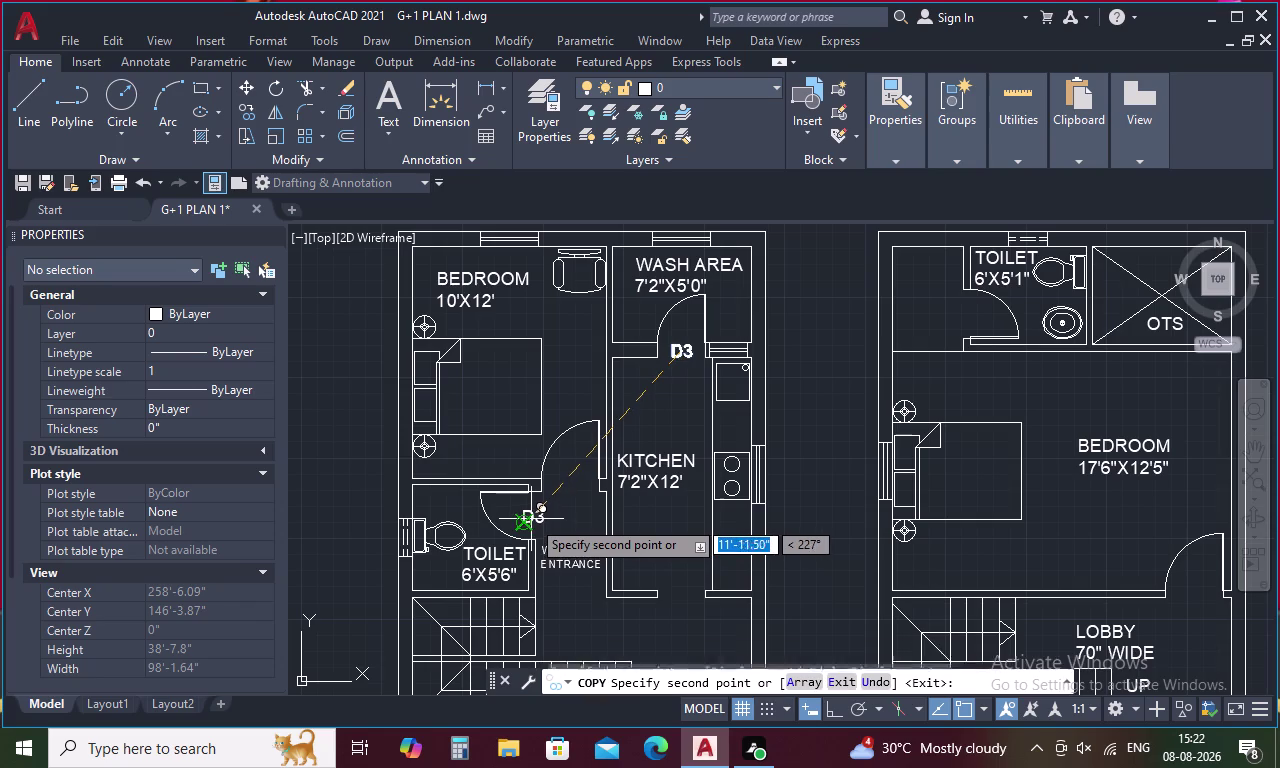
middle_drag(569, 517, 582, 404)
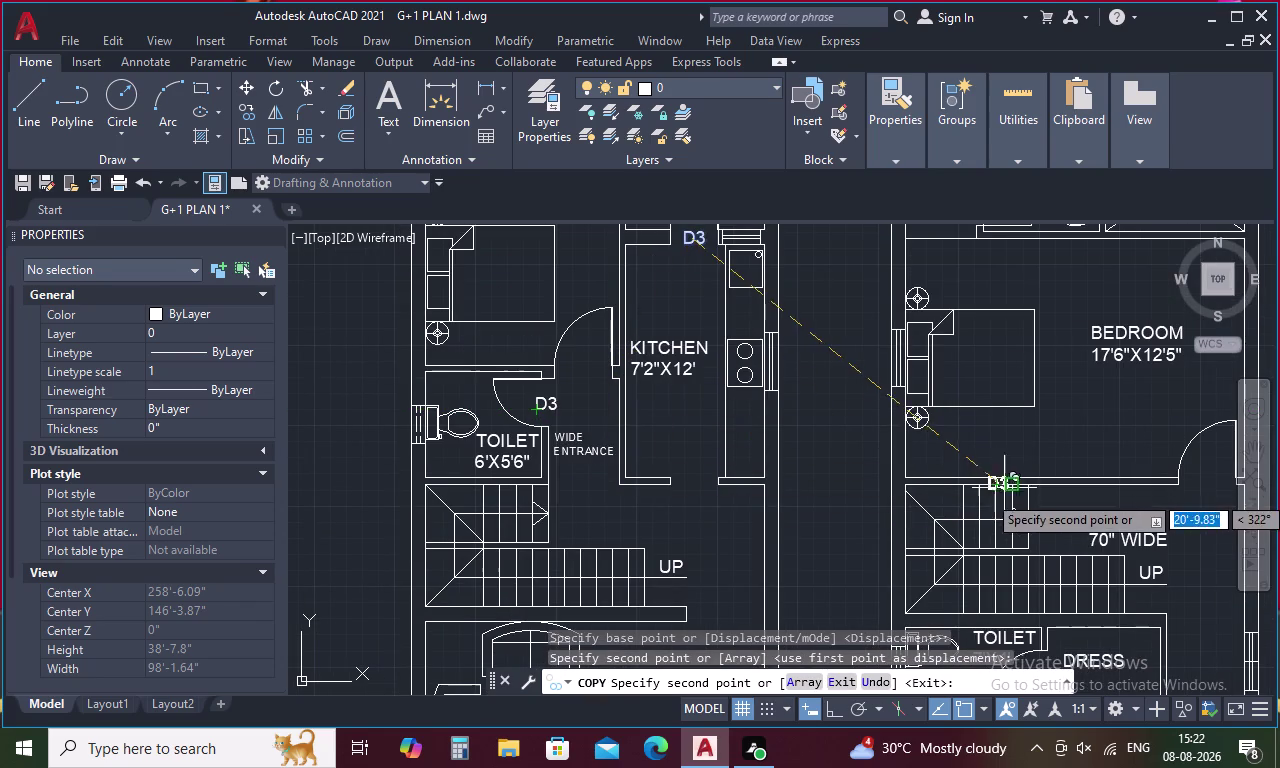
middle_drag(1072, 551, 845, 396)
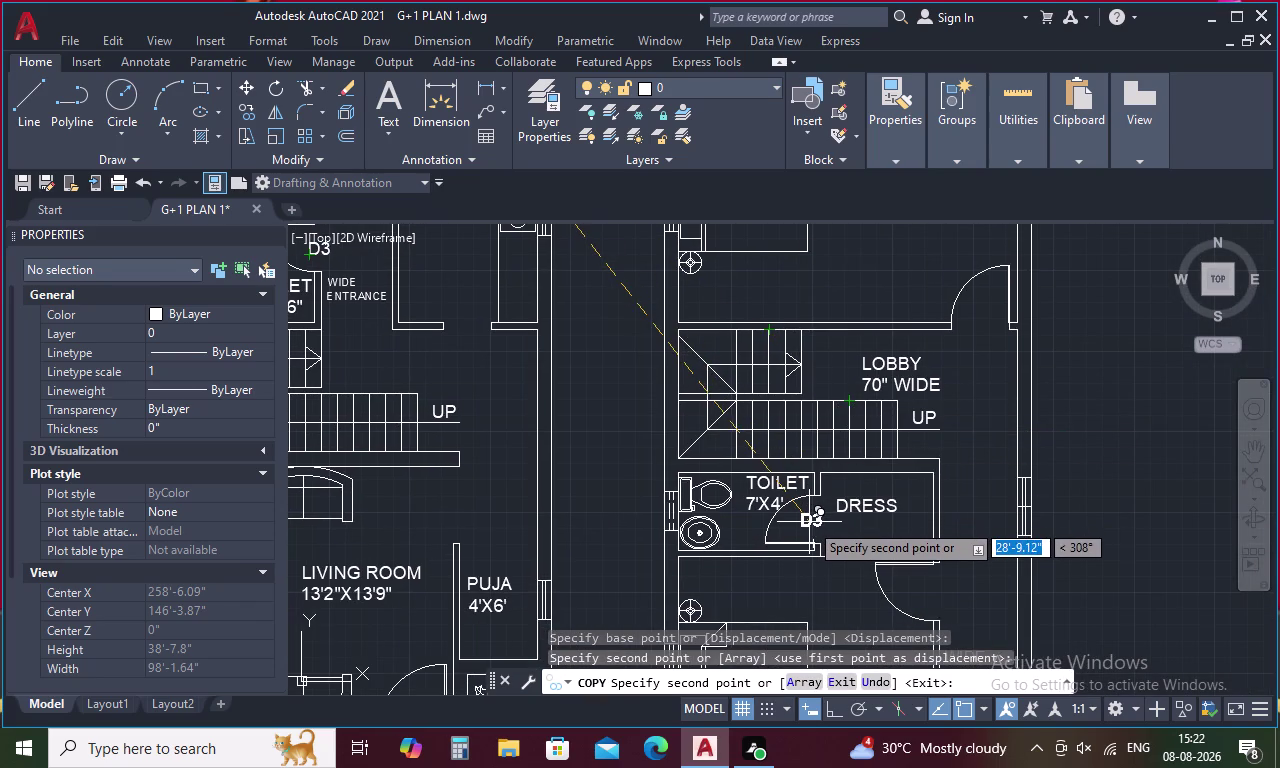
click(810, 525)
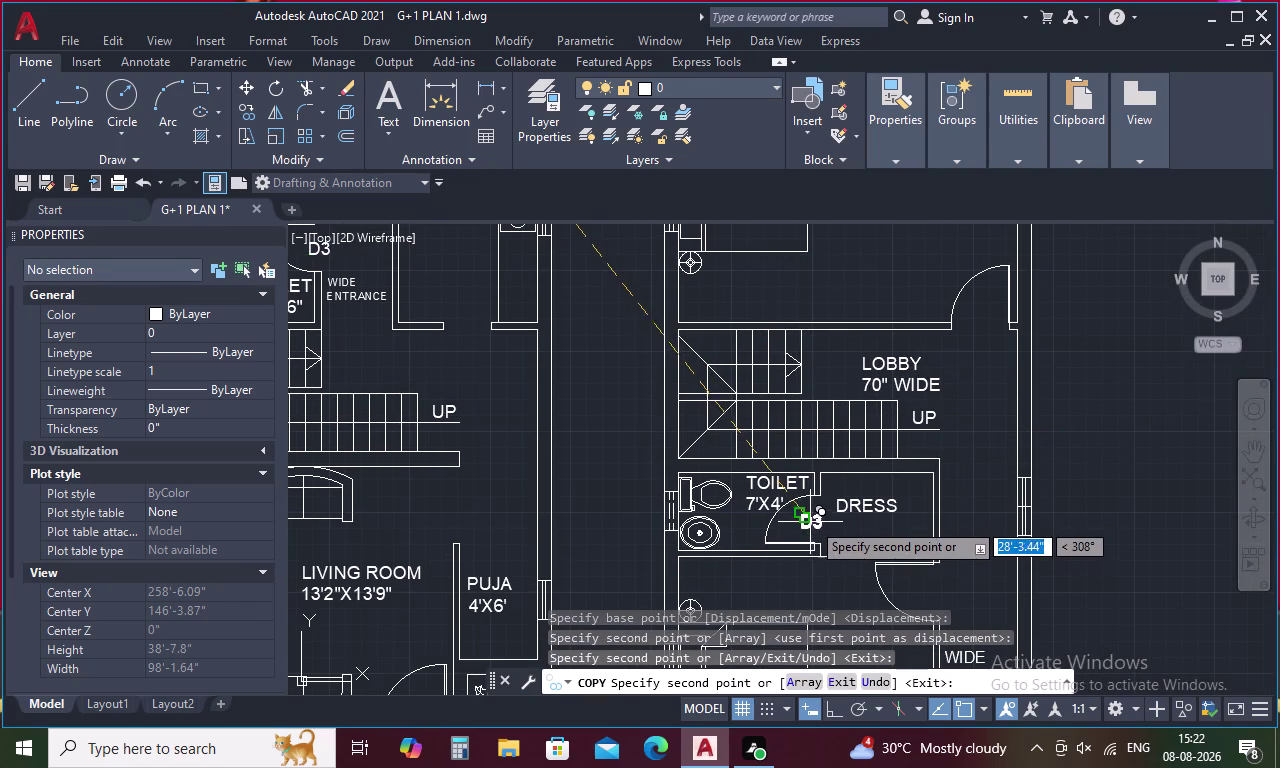
Add D3 copies at the wide passage door, the upper toilet door and above the puja room.
middle_drag(943, 558, 816, 364)
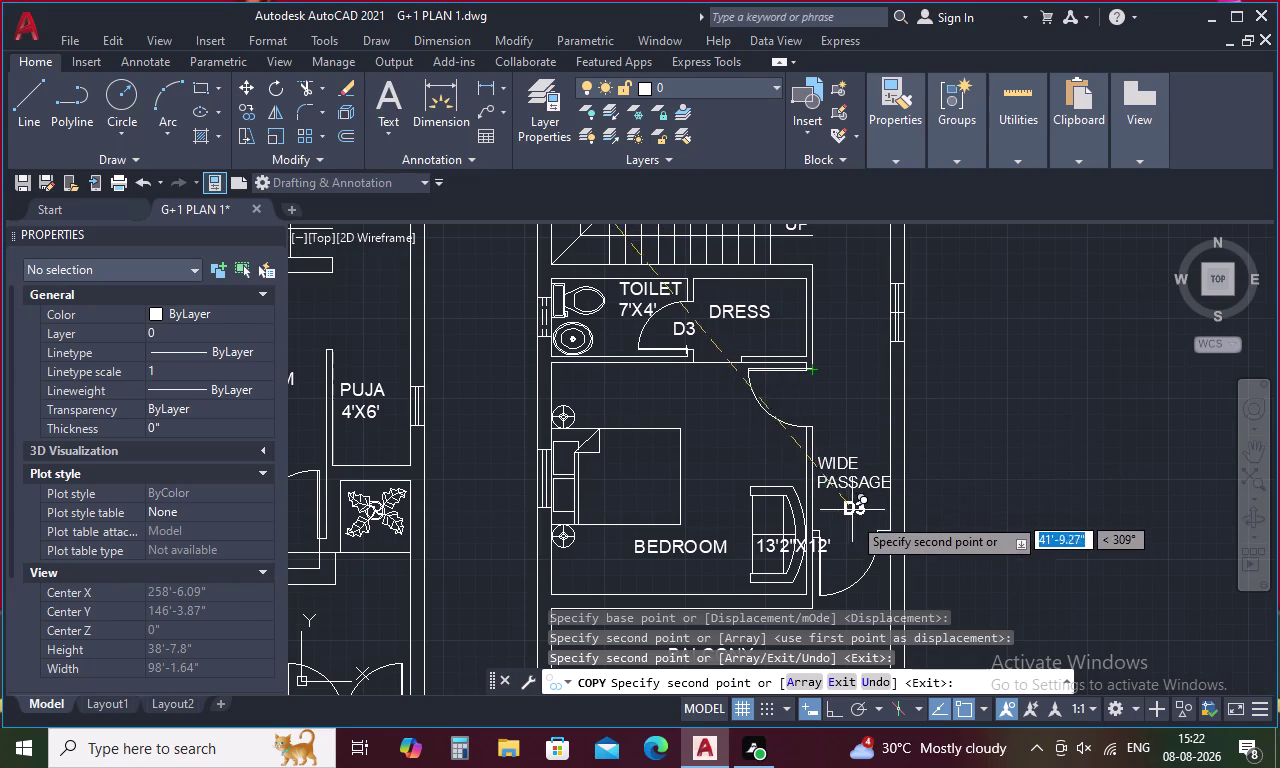
click(848, 540)
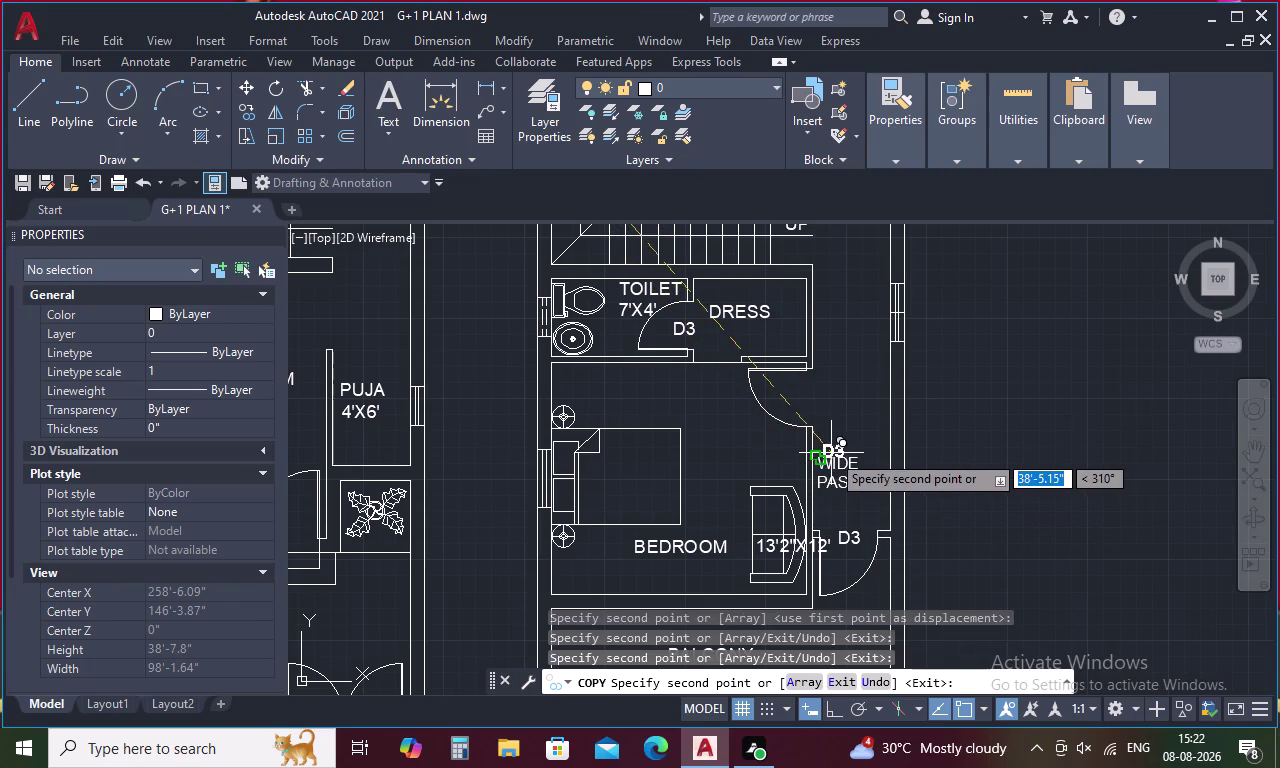
scroll(down, 3)
middle_drag(832, 411, 850, 540)
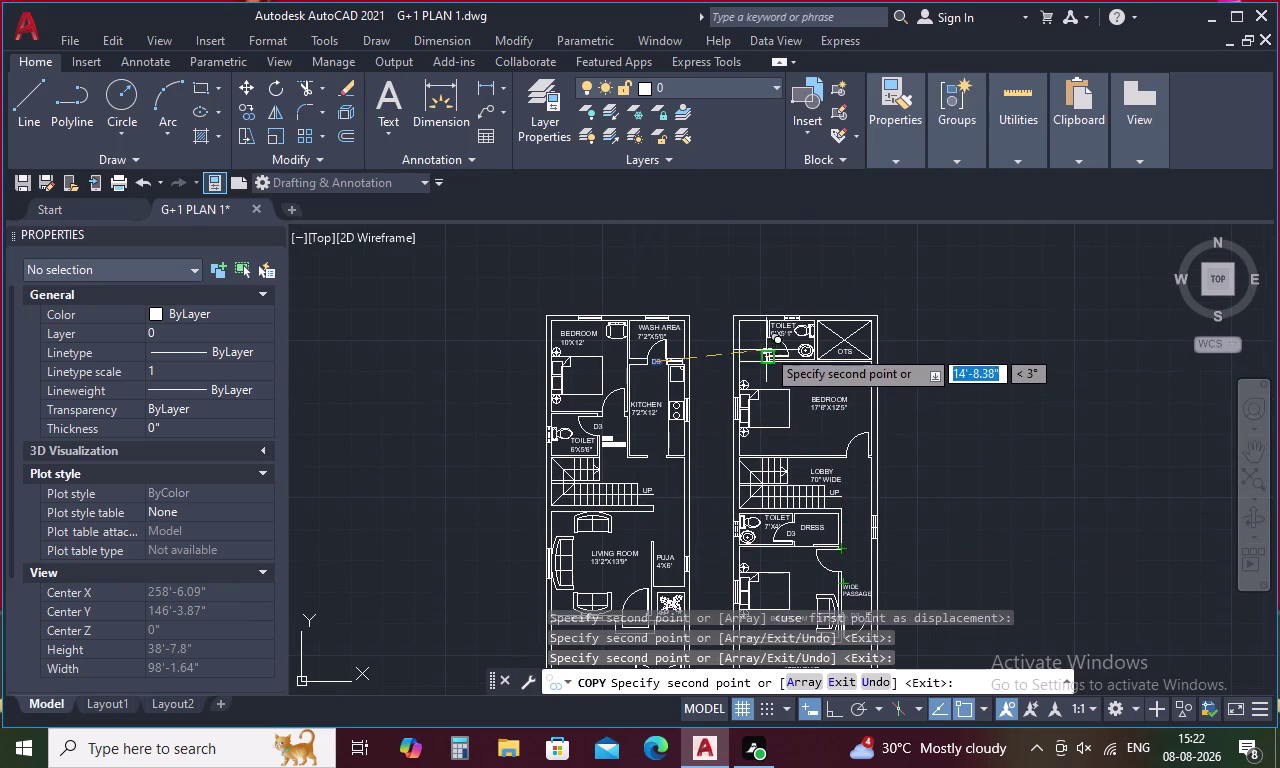
scroll(up, 3)
click(769, 355)
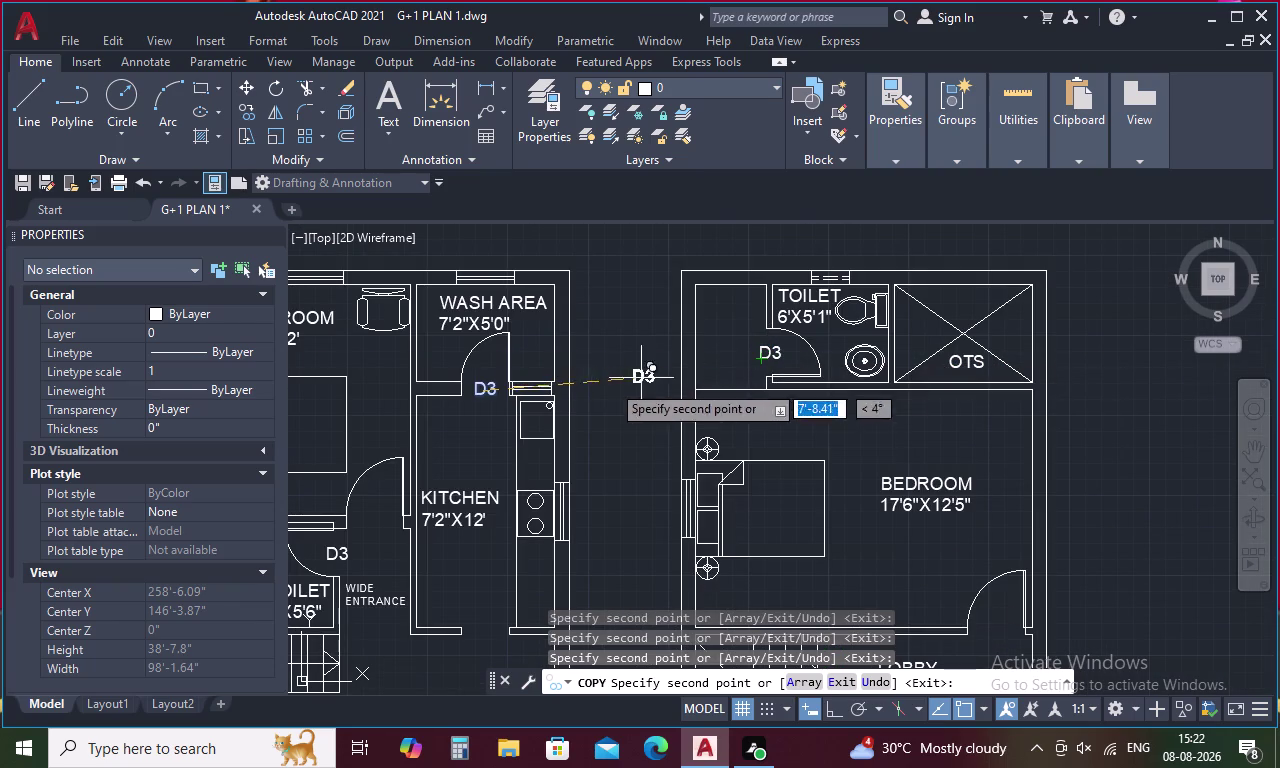
middle_drag(585, 392, 791, 383)
scroll(down, 3)
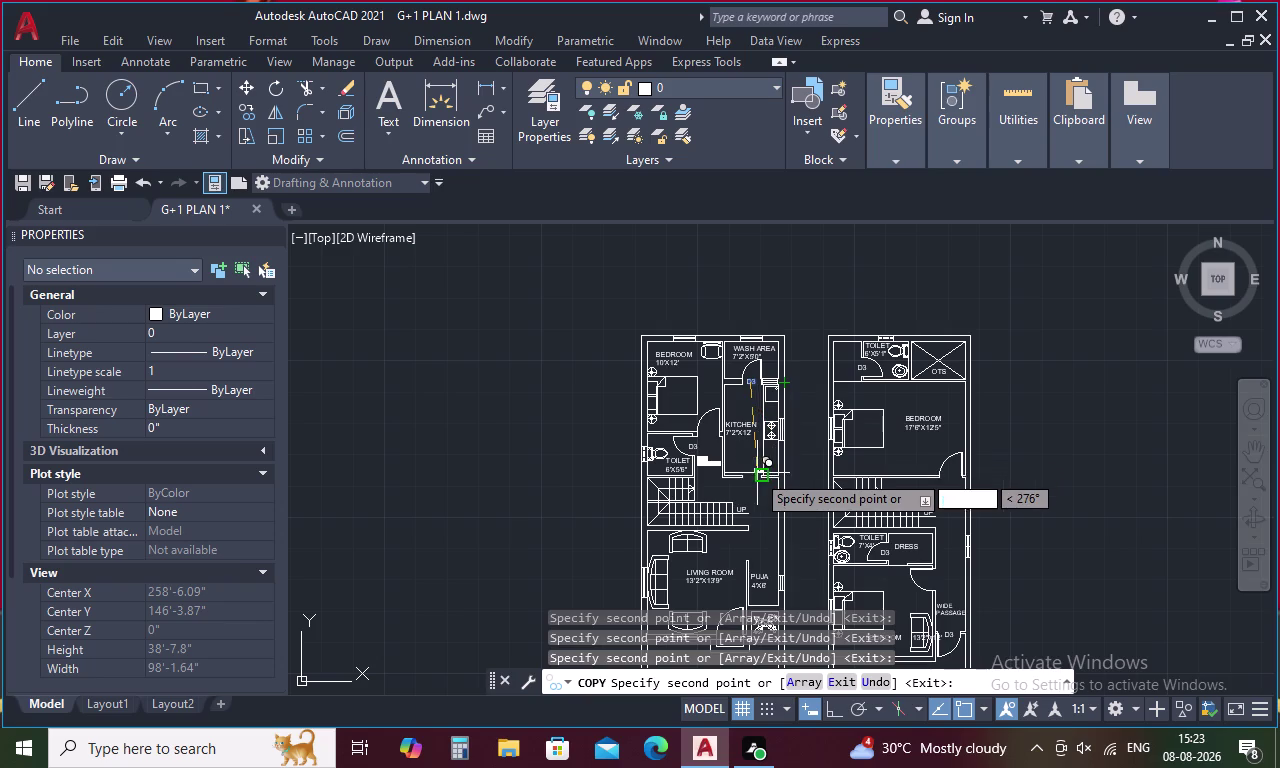
scroll(up, 3)
middle_drag(747, 481, 758, 222)
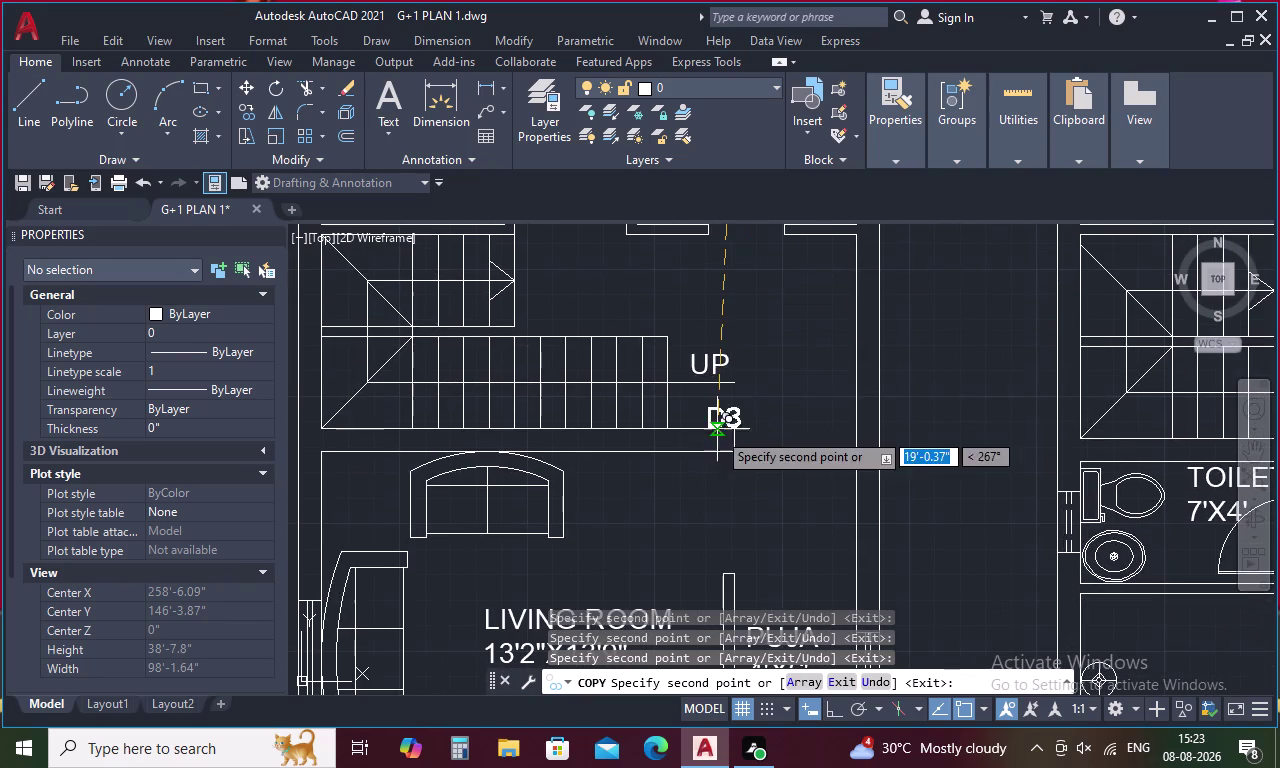
middle_drag(717, 445, 747, 280)
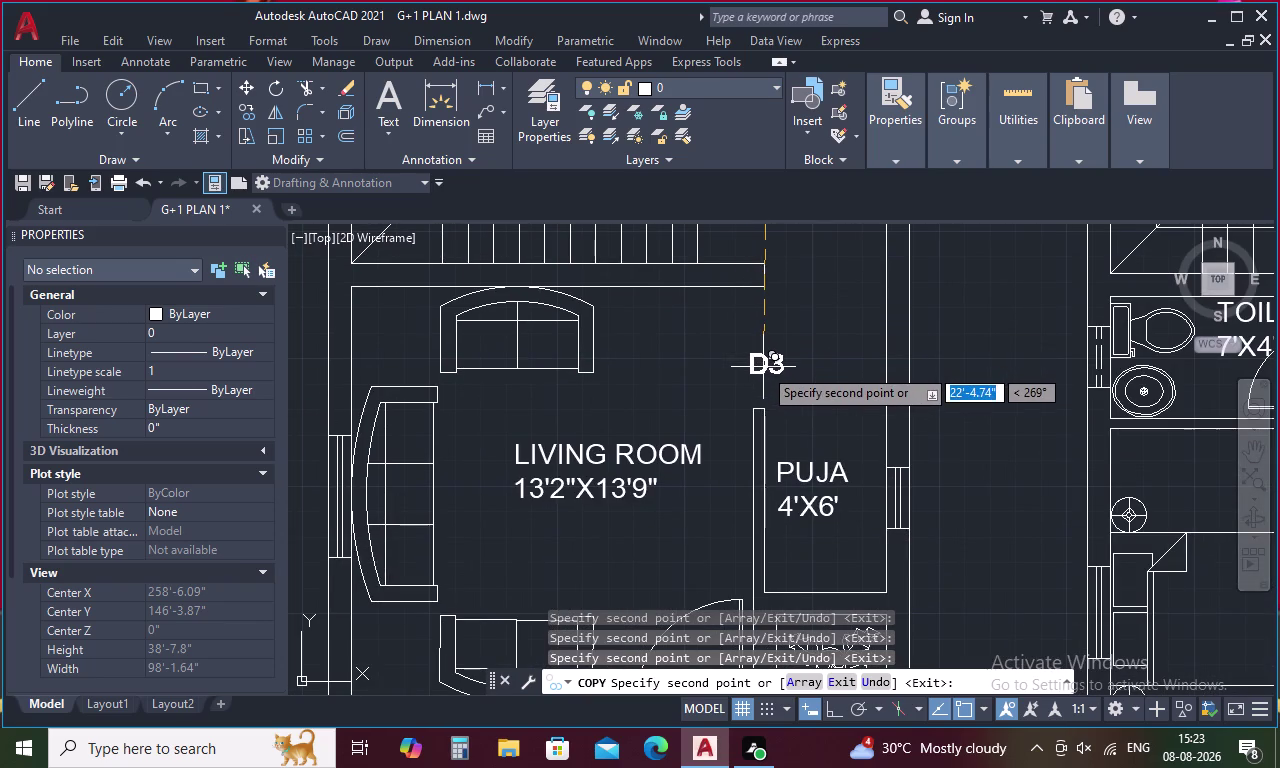
click(750, 348)
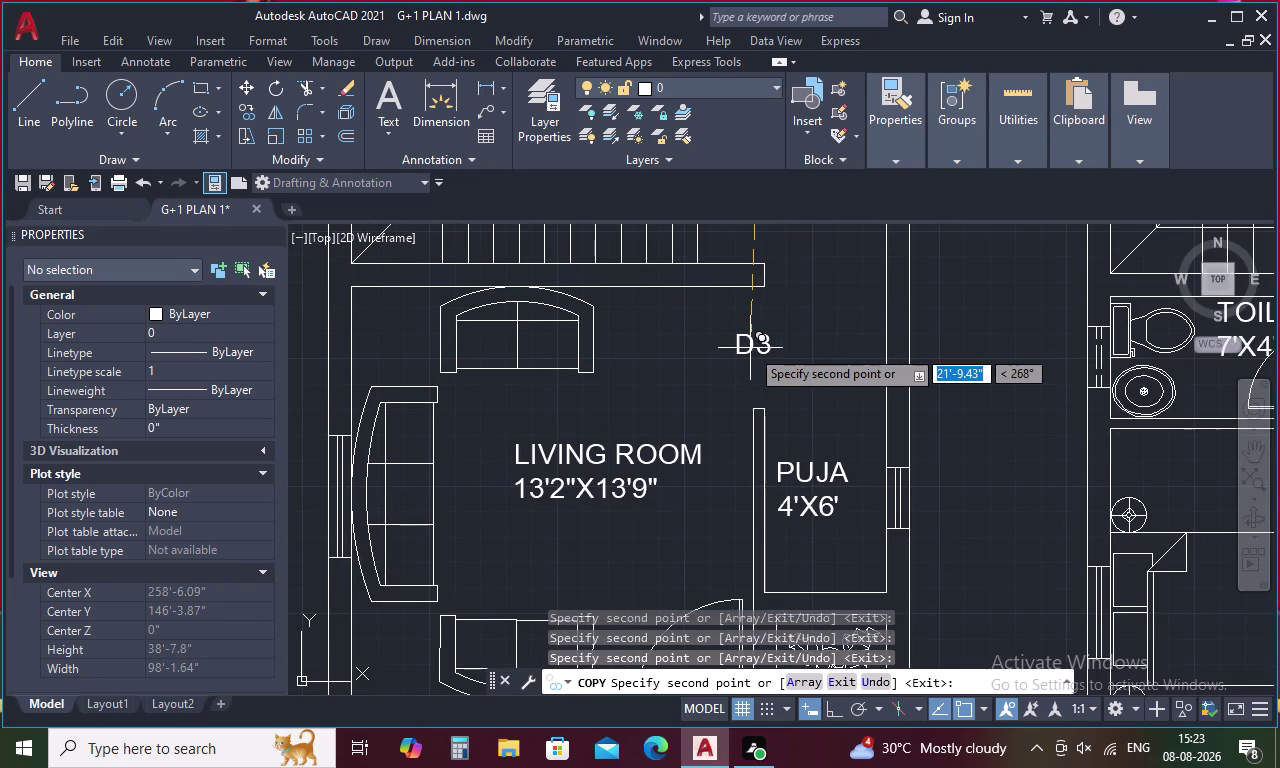
Change the door tag copy above the puja room from D3 to D2.
key(Escape)
double_click(767, 351)
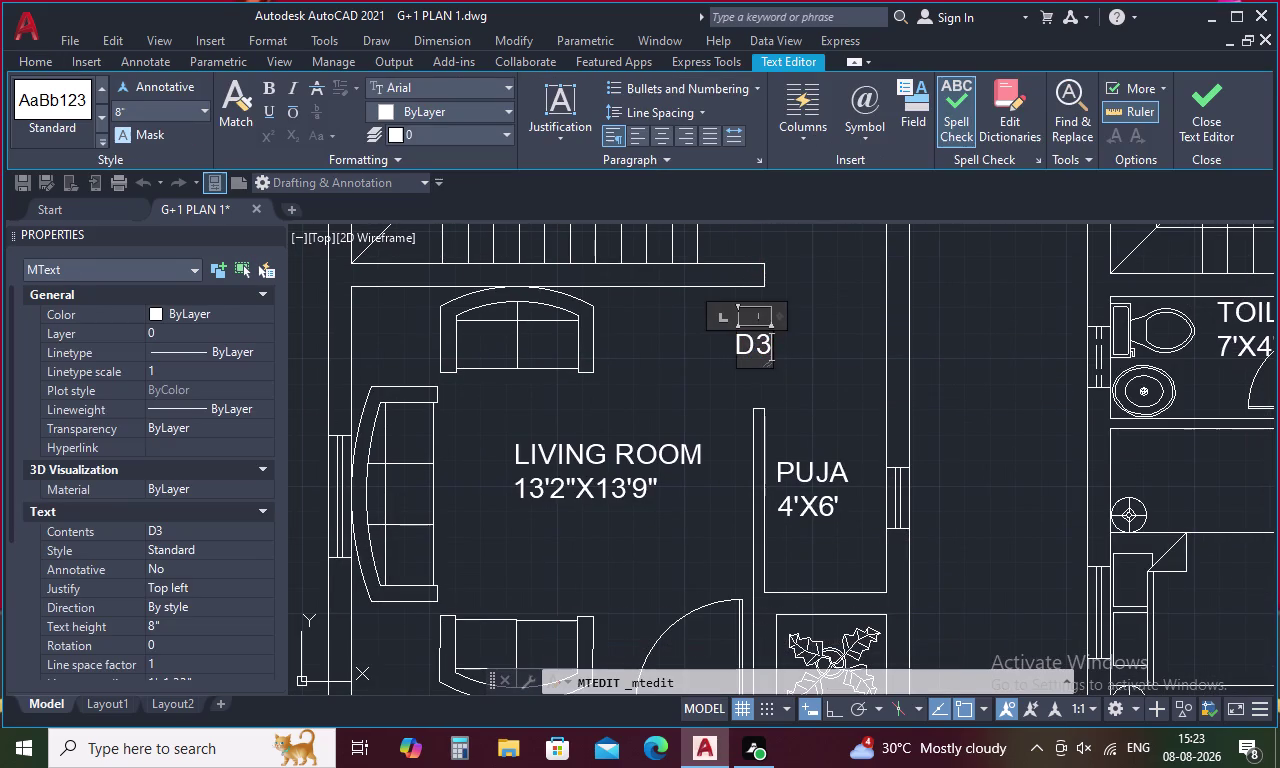
key(BackSpace)
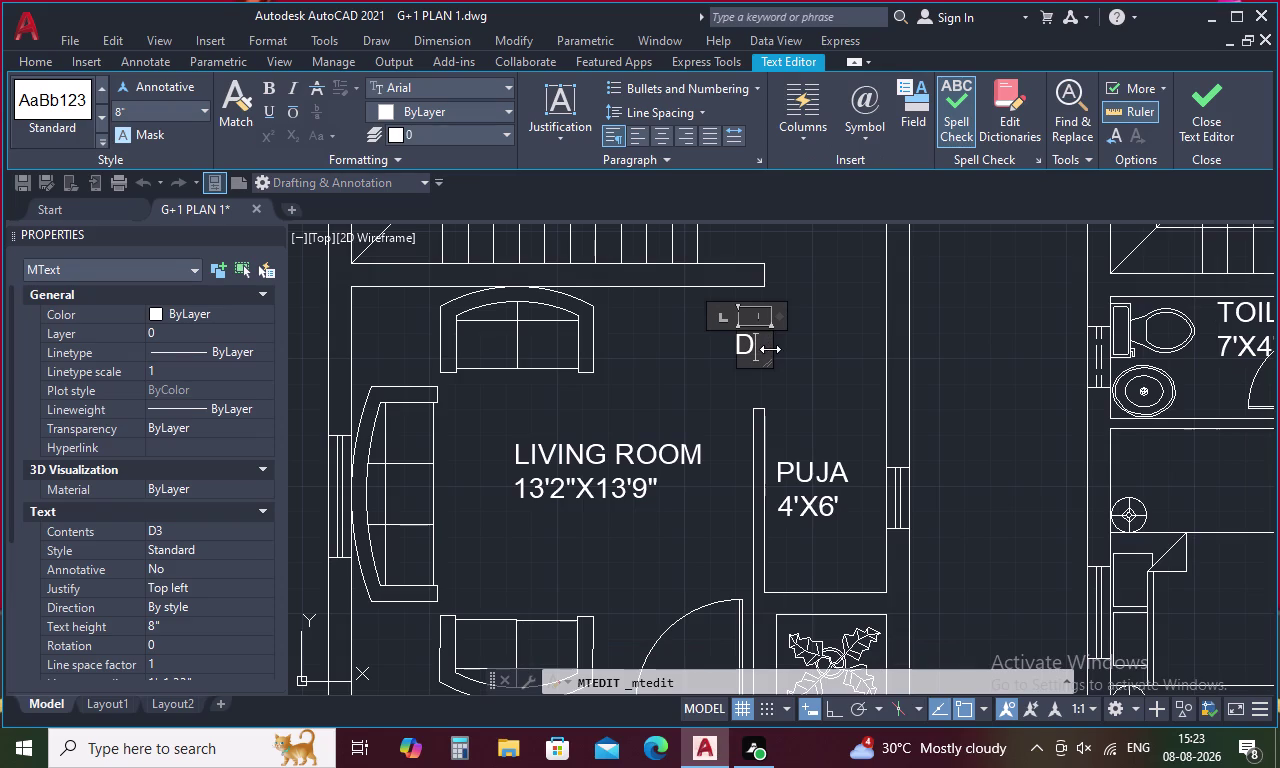
key(2)
click(795, 361)
scroll(down, 3)
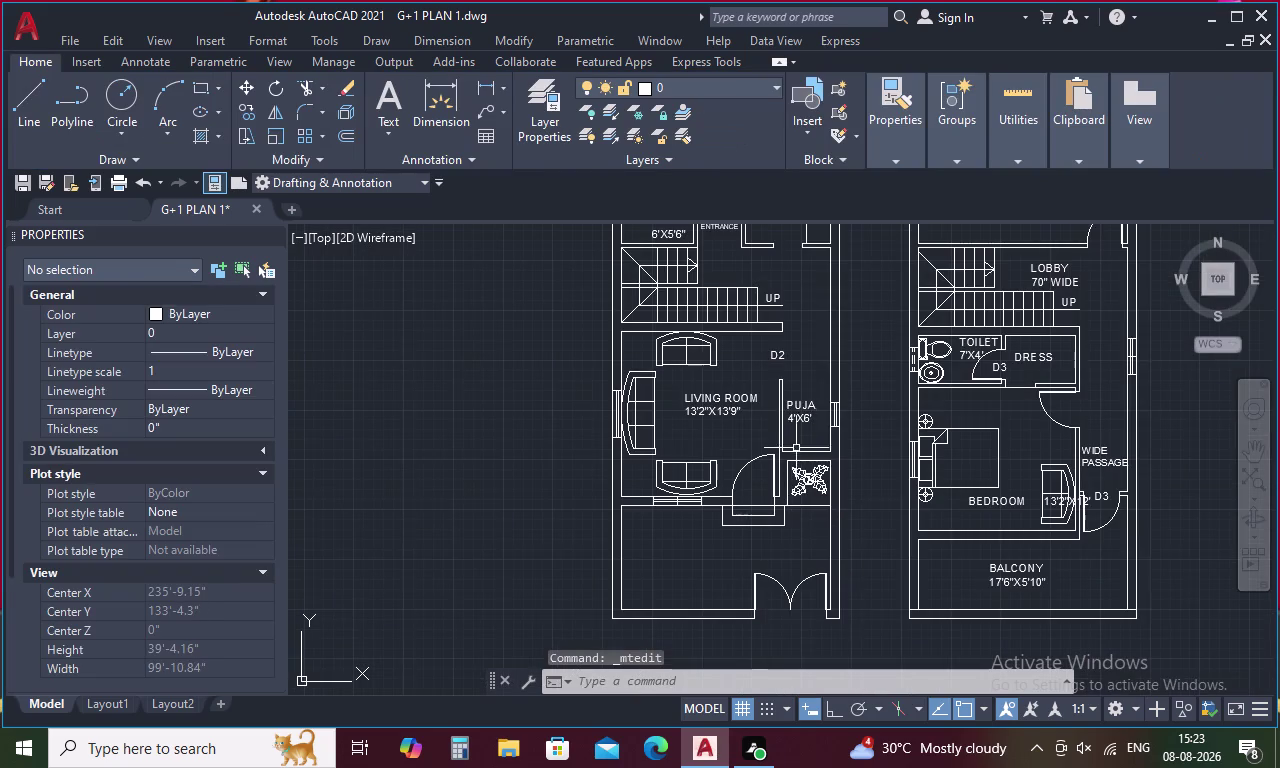
middle_drag(808, 618, 801, 568)
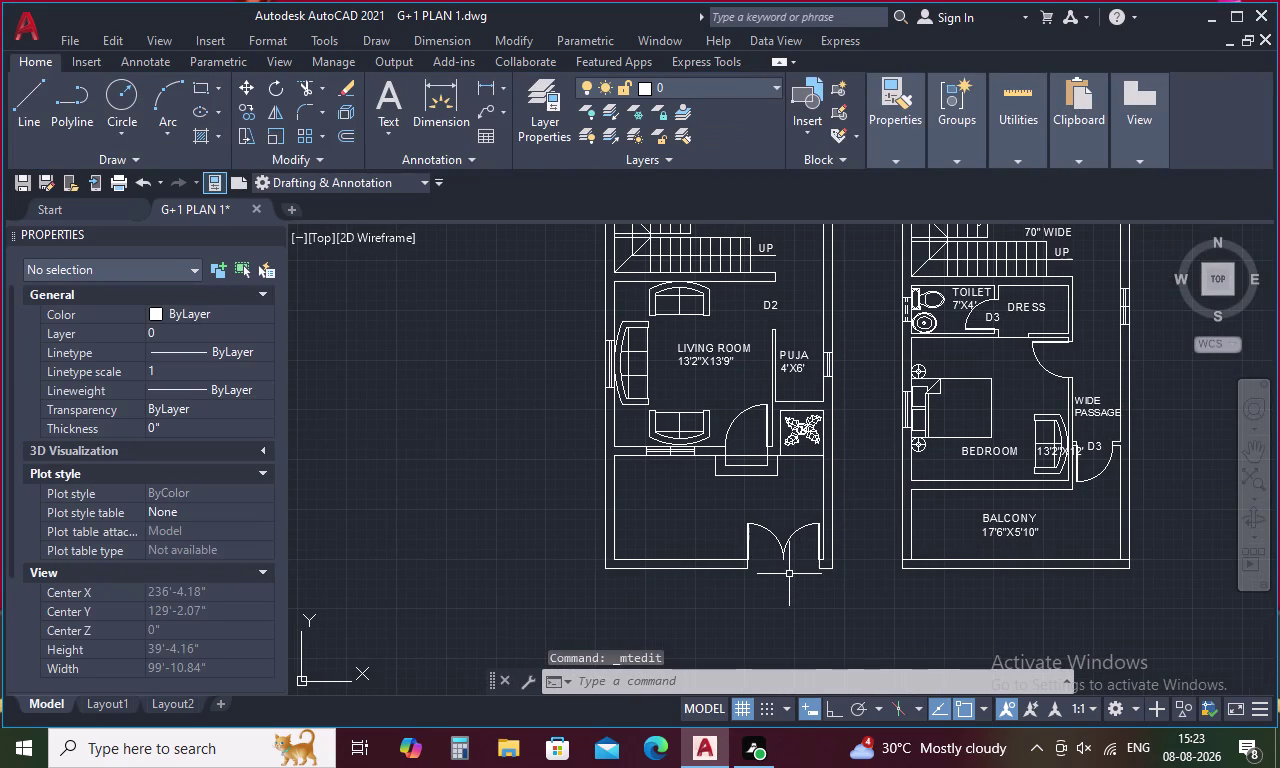
scroll(down, 3)
scroll(up, 3)
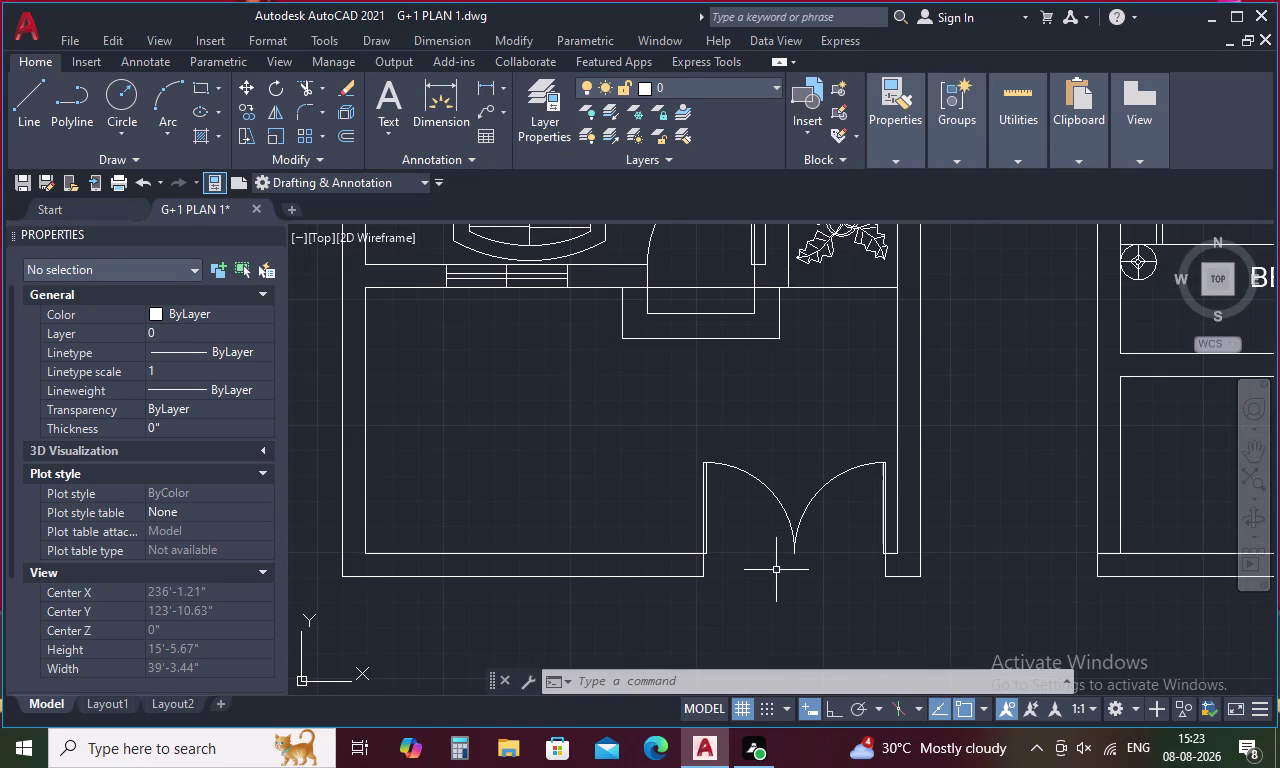
Paste a copied toilet label below the main double door and change its text to D1.
key(ctrl+v)
click(742, 620)
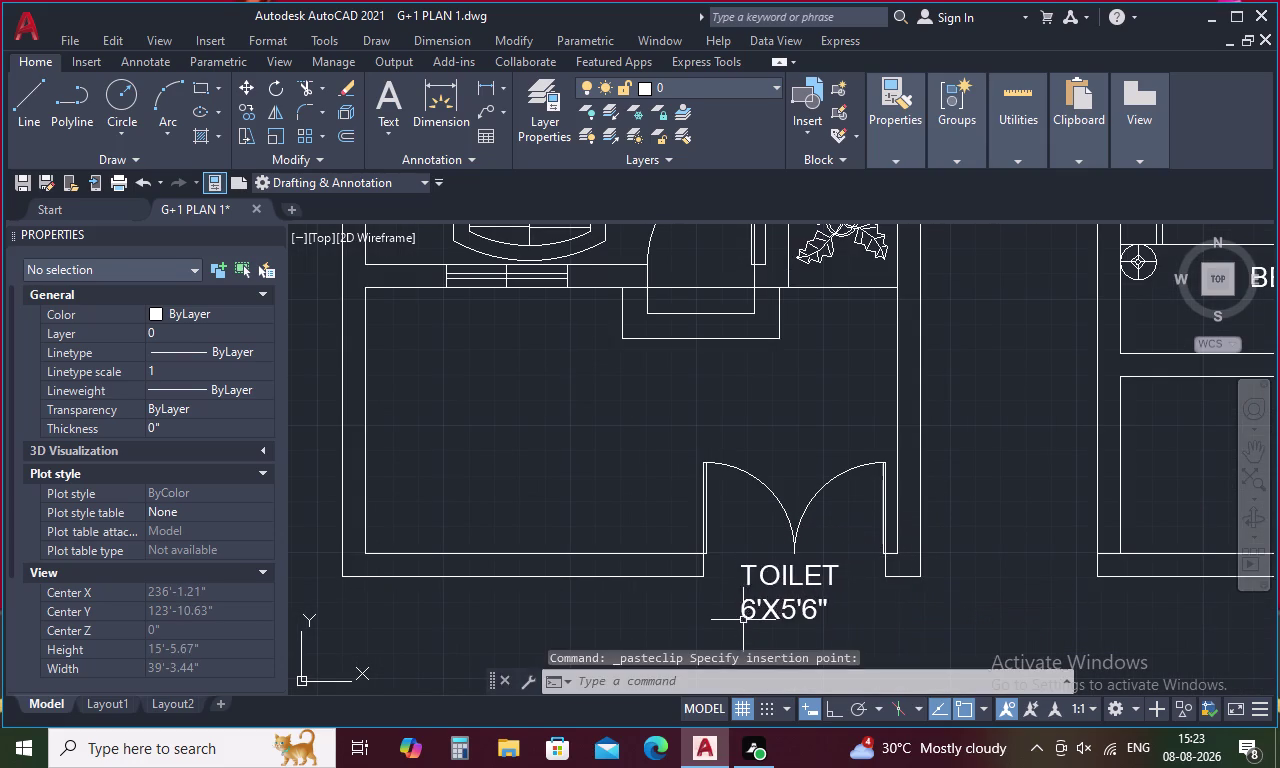
double_click(789, 586)
click(842, 606)
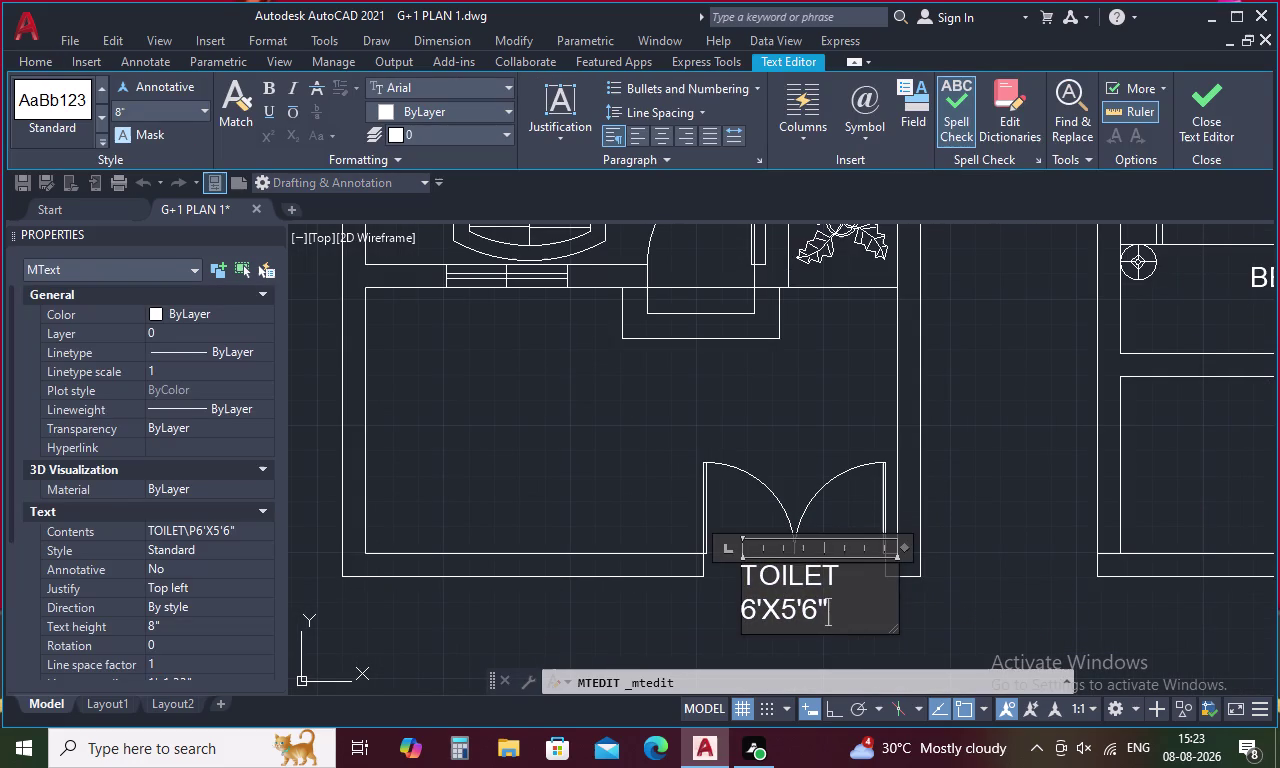
key(BackSpace)
key(BackSpace)
key(BackSpace)
text(D)
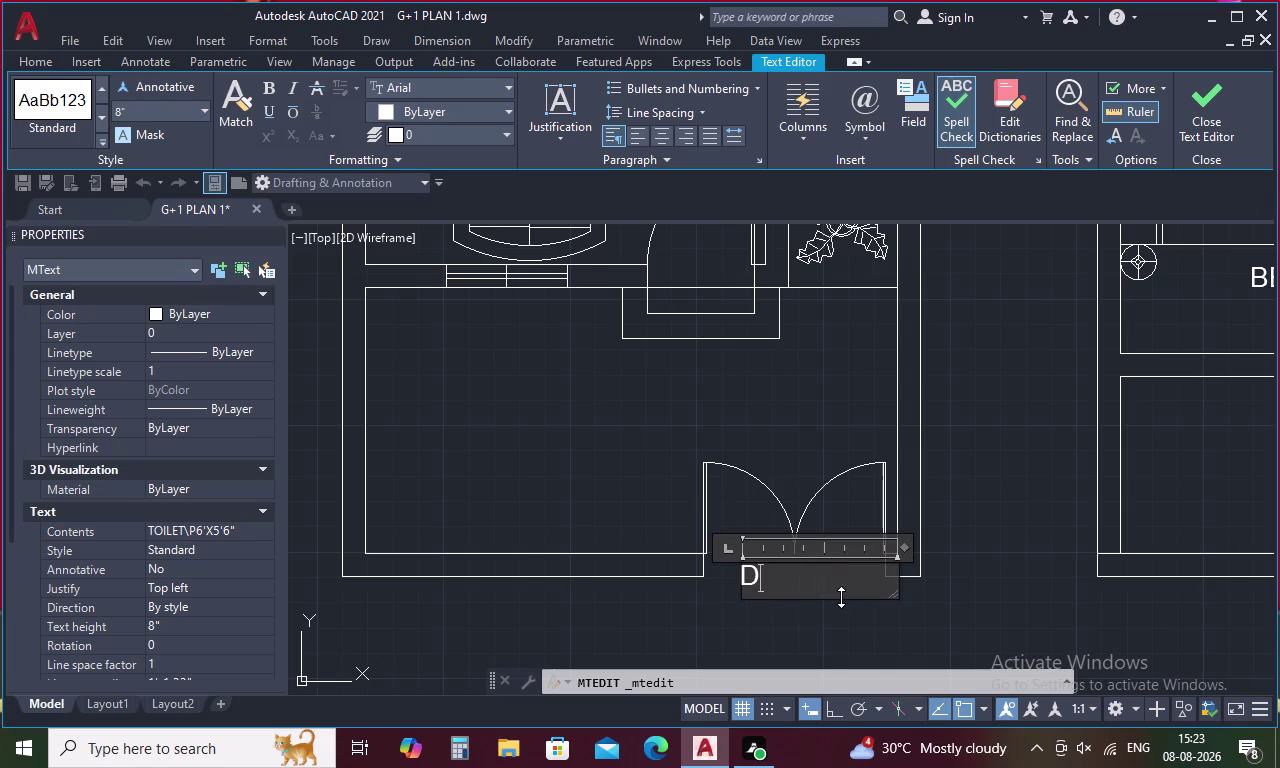
text(1)
click(829, 618)
Move the D1 tag so it is centred under the main double door.
click(753, 579)
right_click(753, 579)
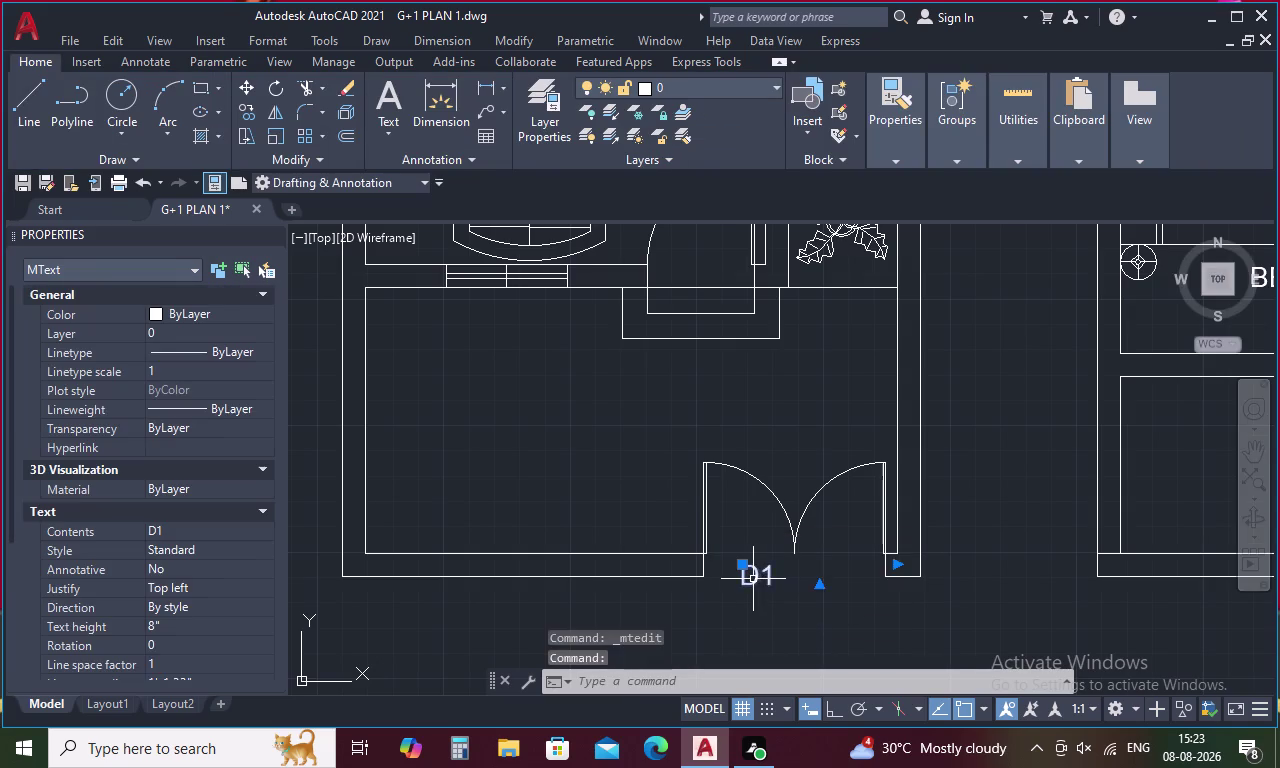
click(818, 241)
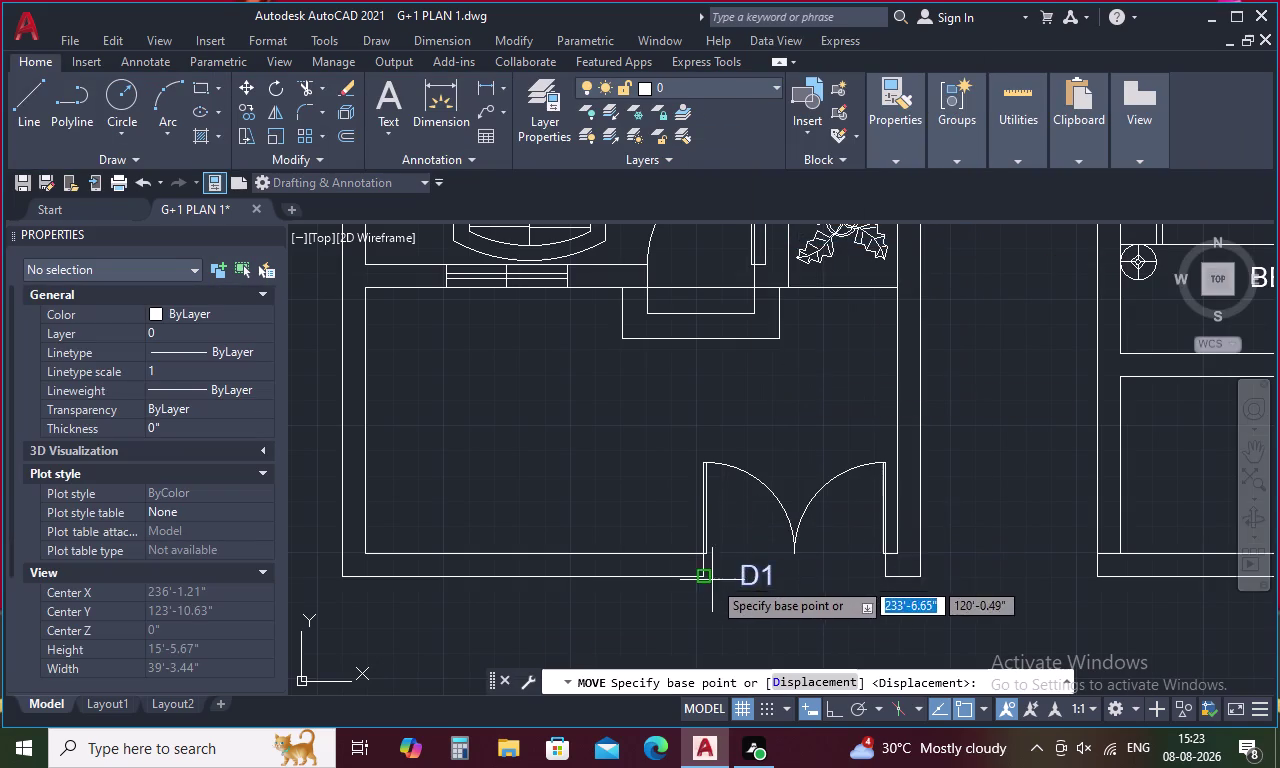
click(736, 590)
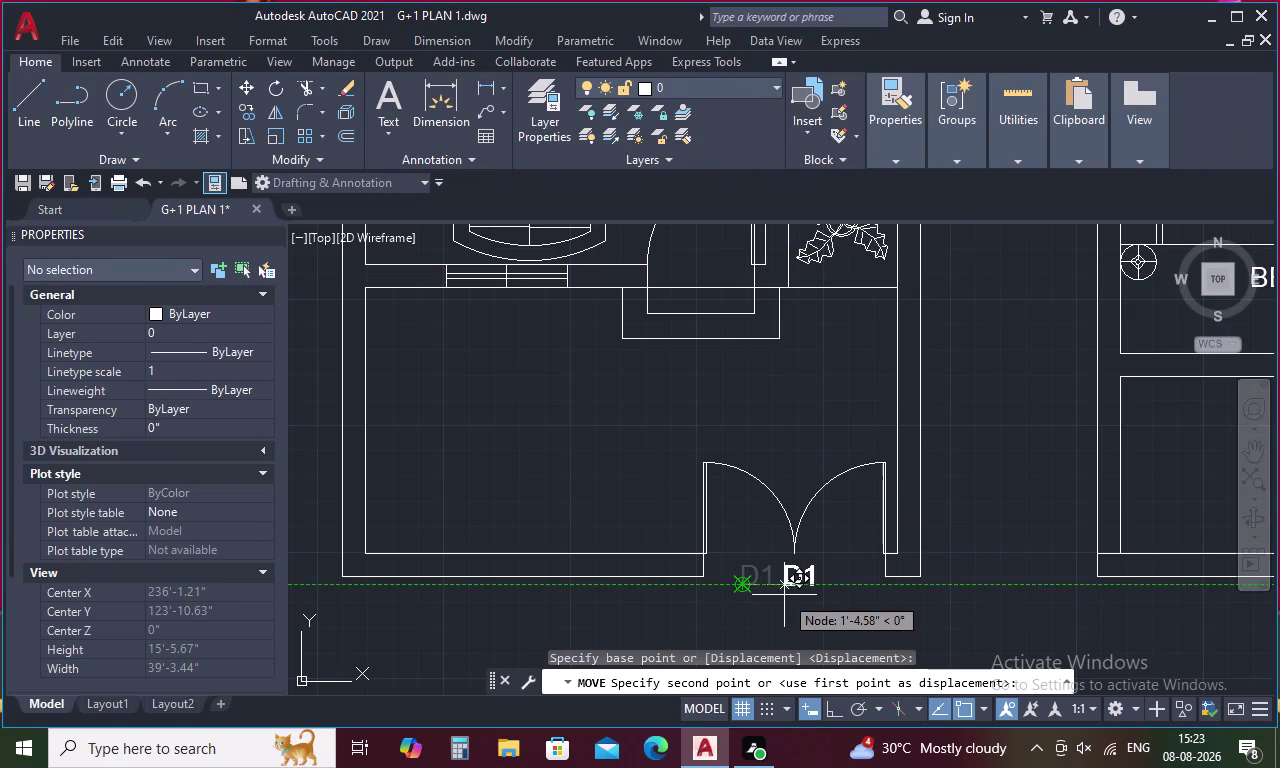
click(782, 591)
key(Escape)
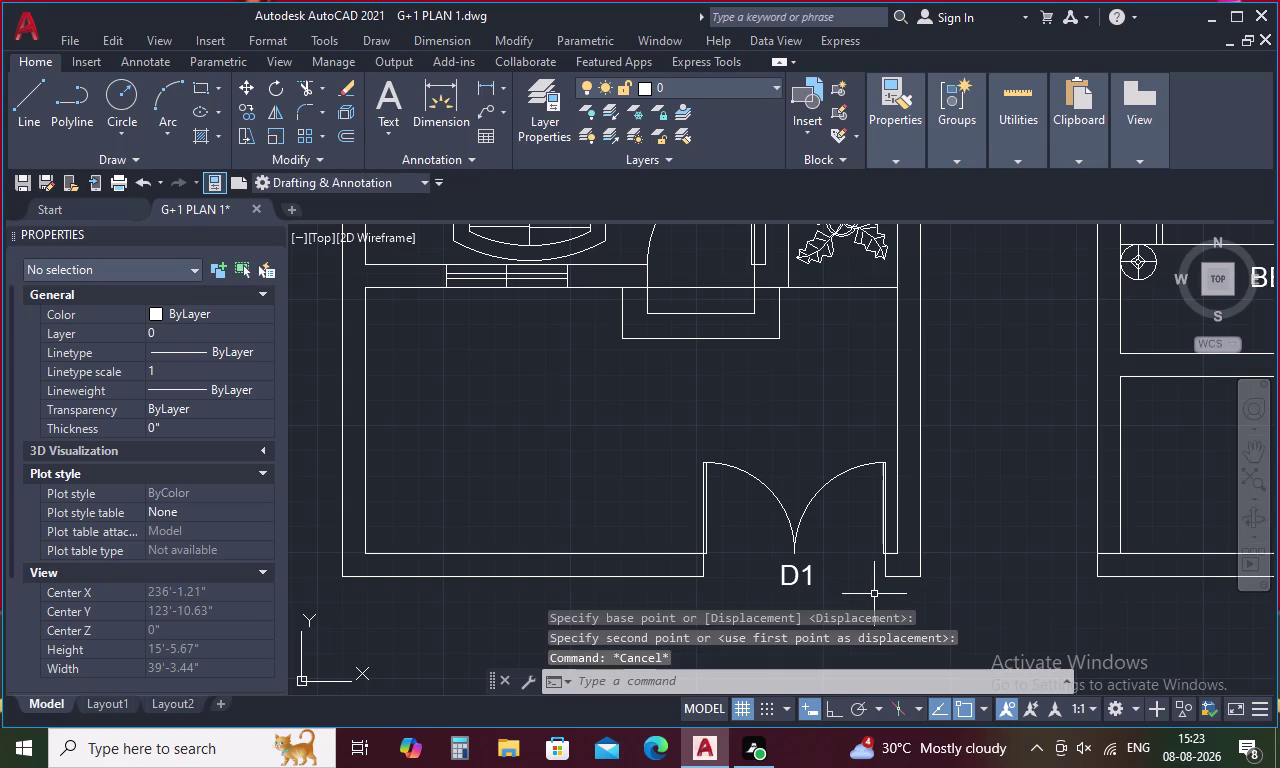
scroll(down, 3)
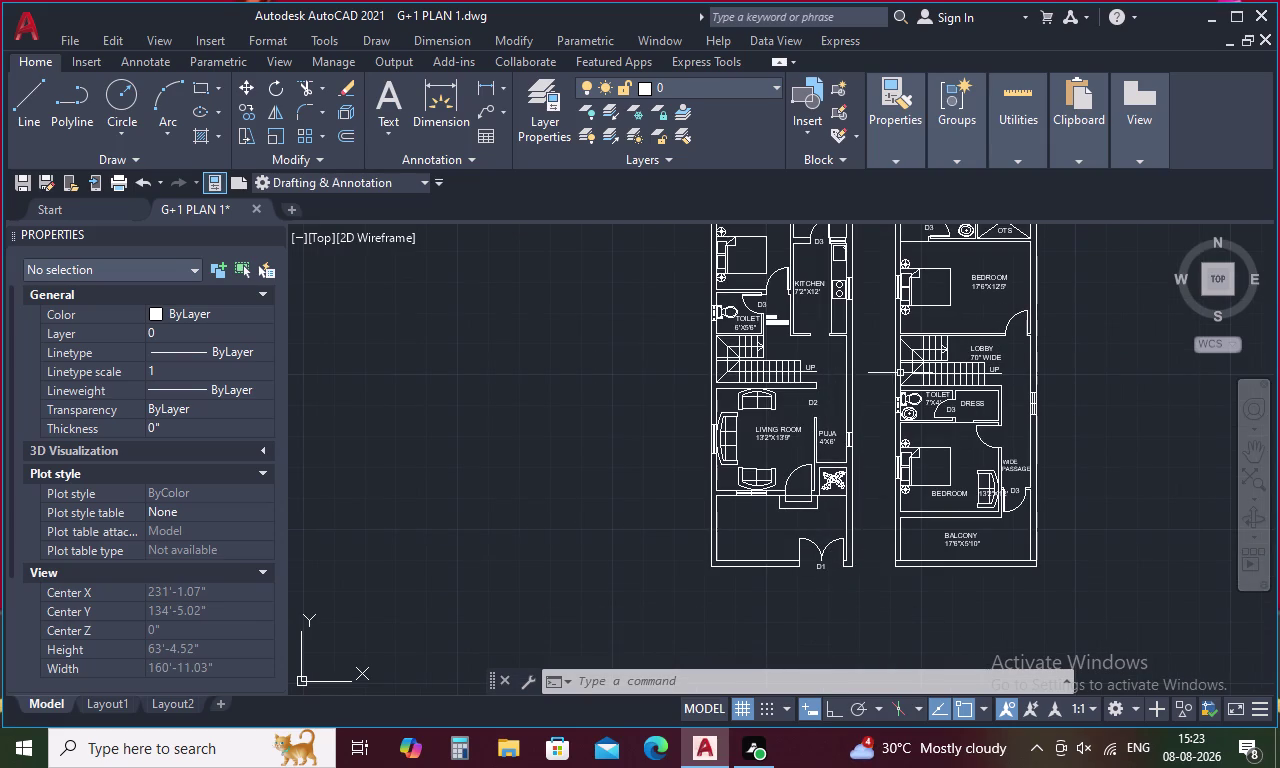
scroll(up, 3)
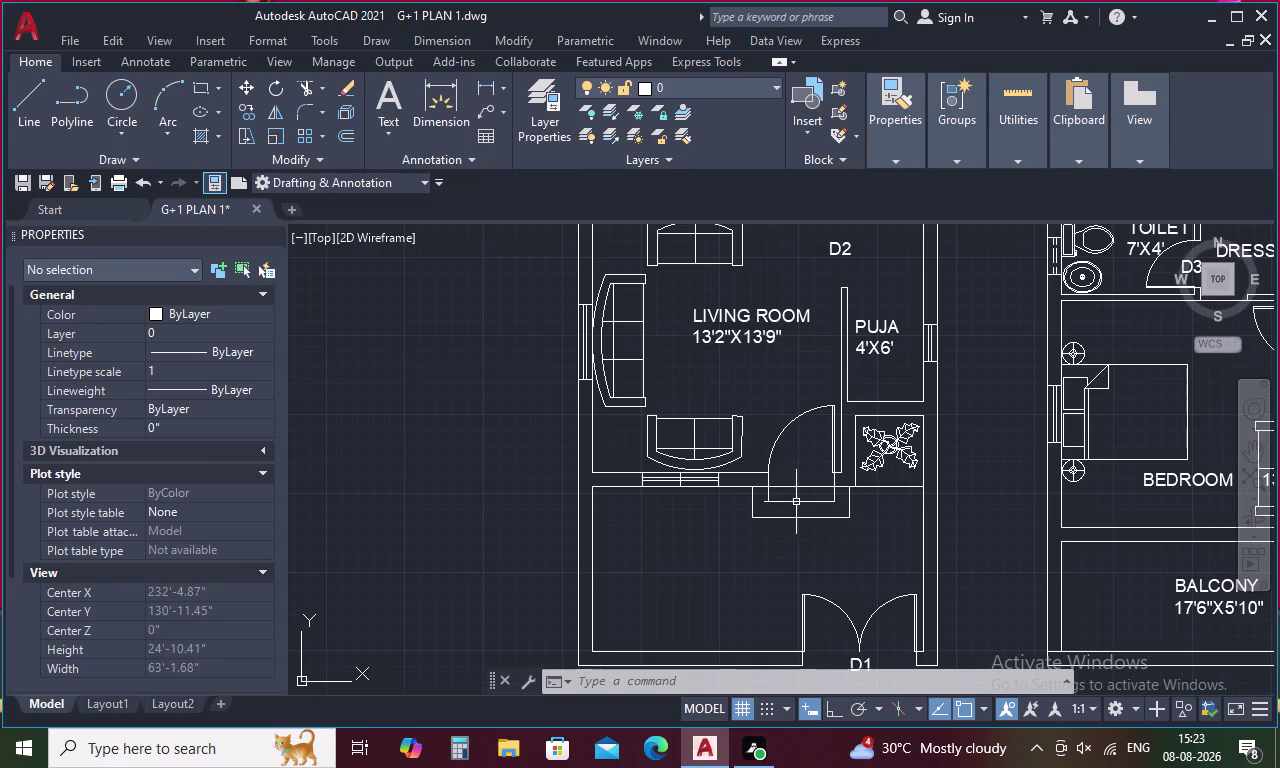
Copy the D2 tag and position the copy at the living room door.
click(847, 246)
right_click(847, 246)
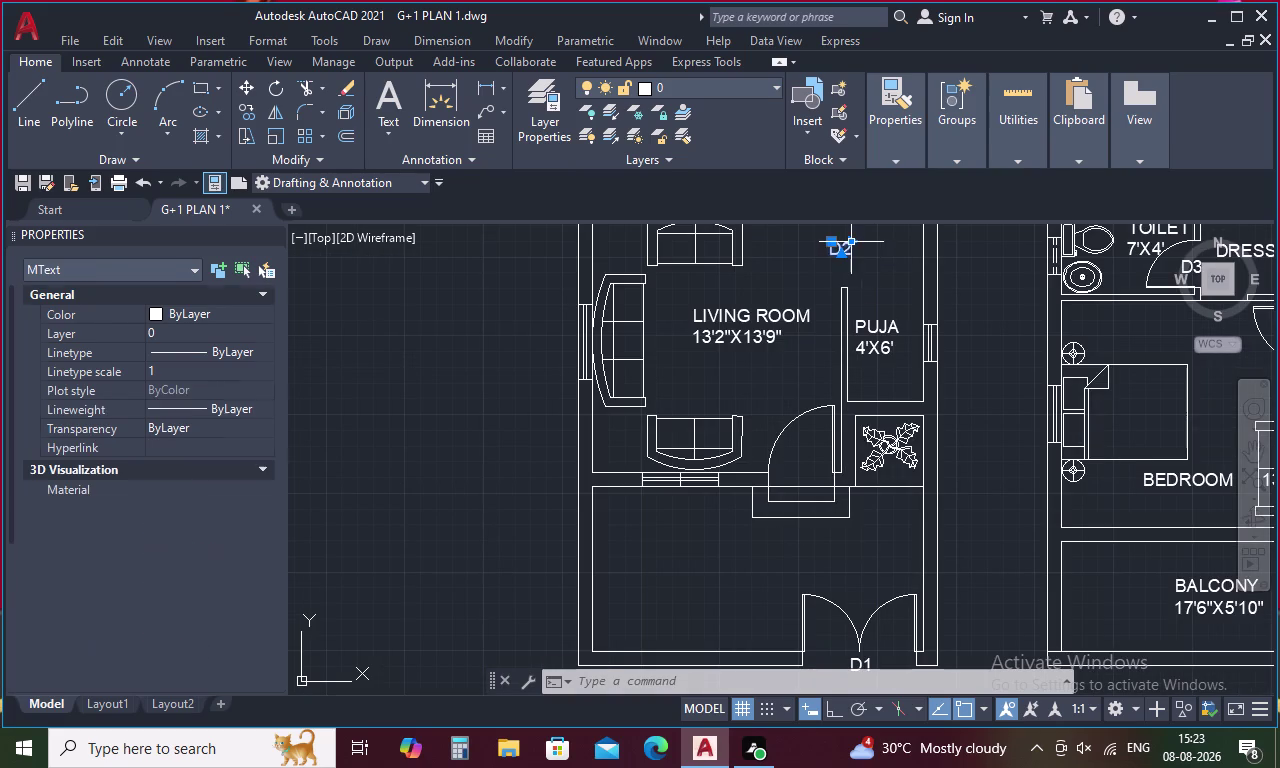
click(911, 401)
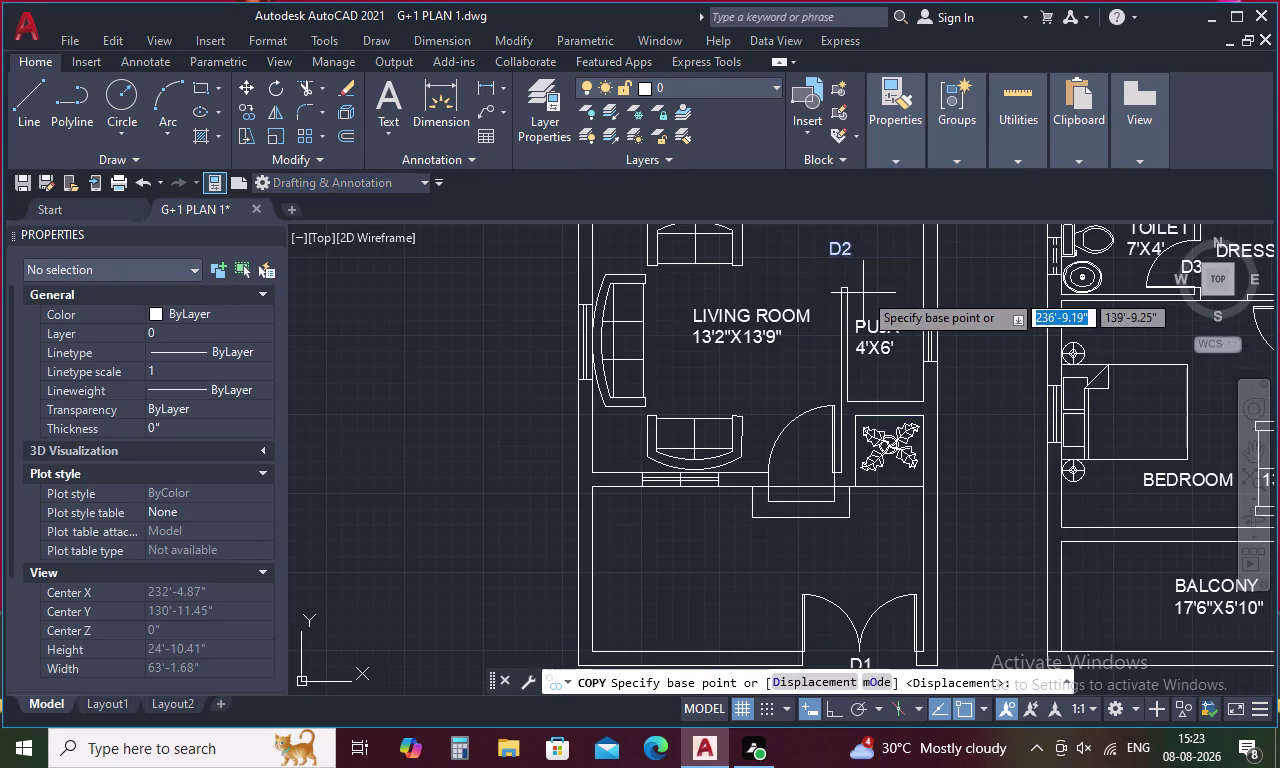
click(844, 254)
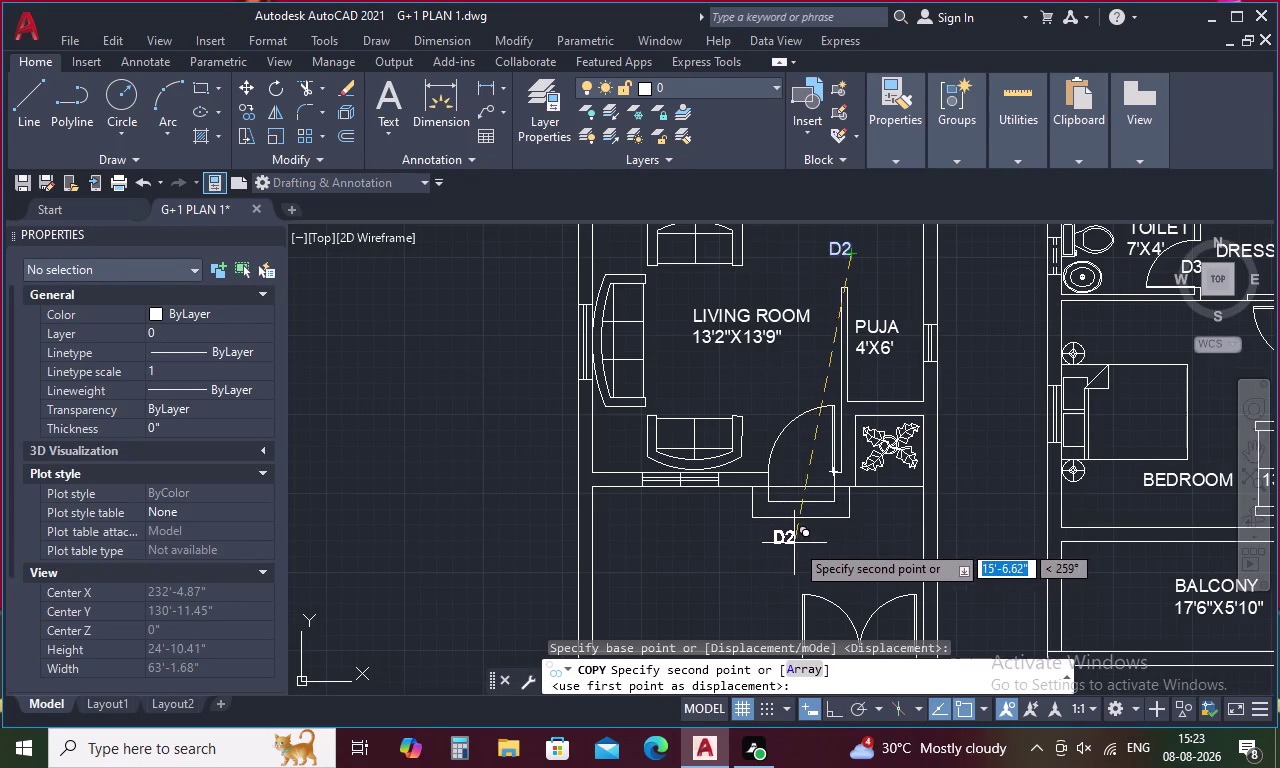
click(809, 478)
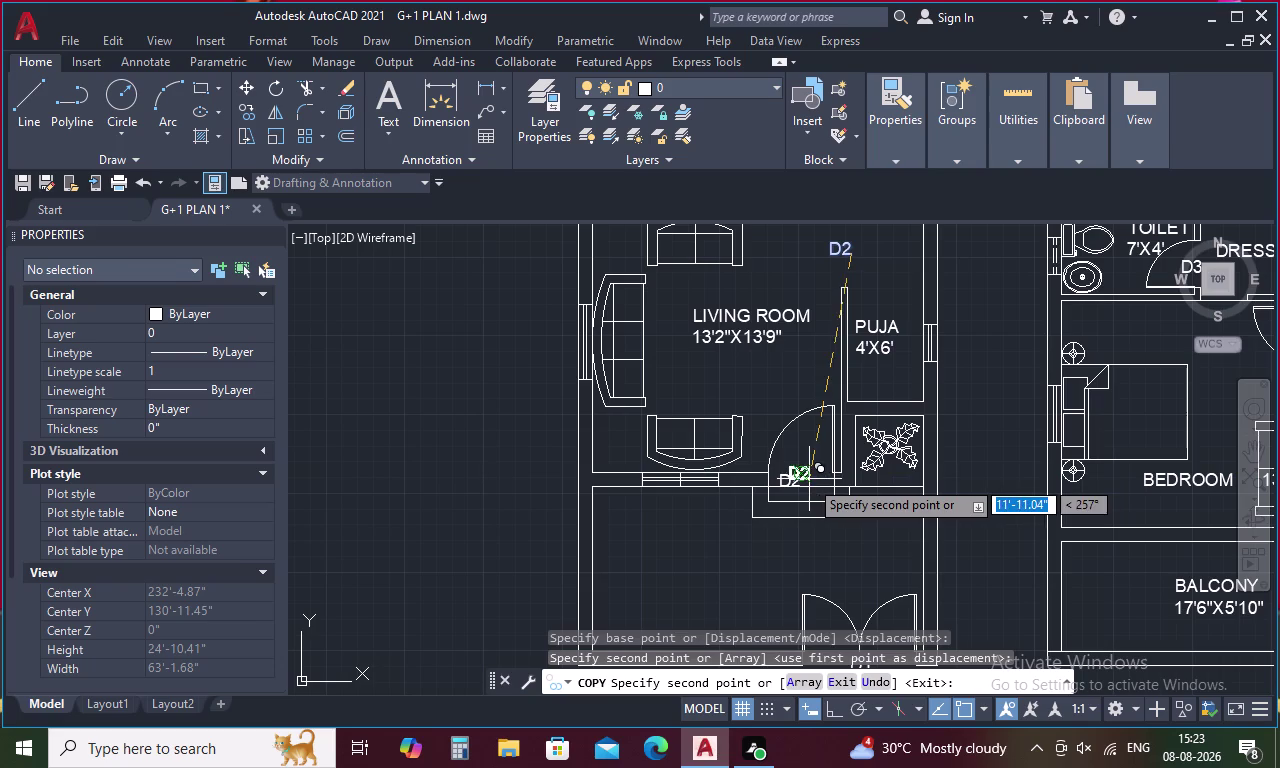
key(Escape)
scroll(up, 3)
click(797, 474)
right_click(797, 474)
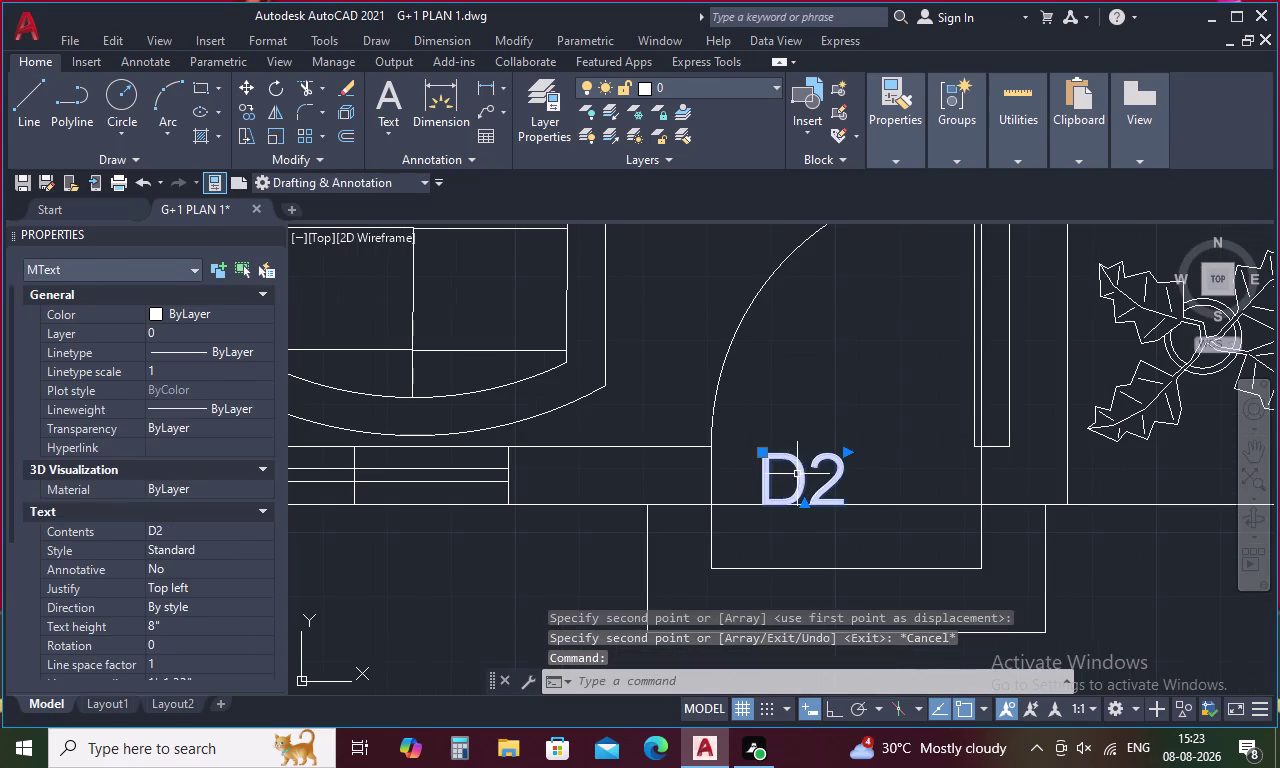
click(874, 384)
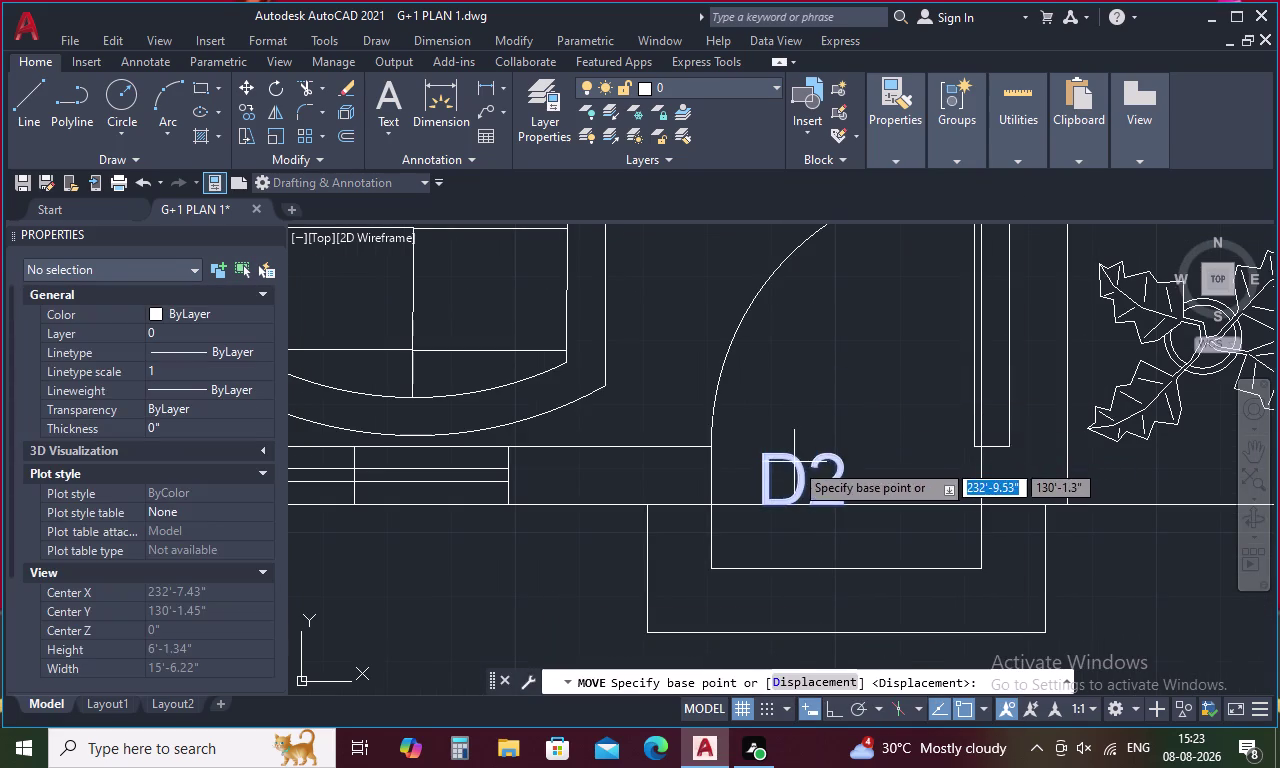
click(794, 462)
click(831, 451)
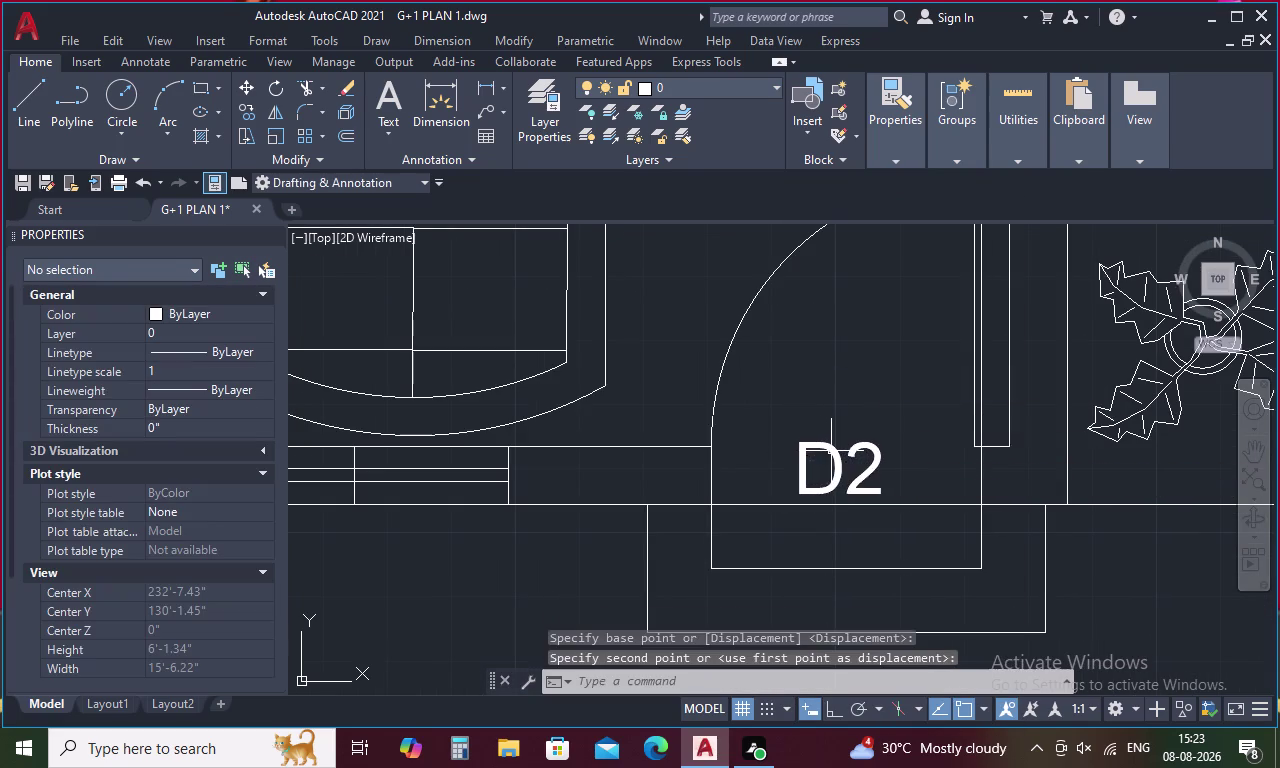
Renumber the copied tag from D2 to D4.
double_click(833, 470)
click(875, 478)
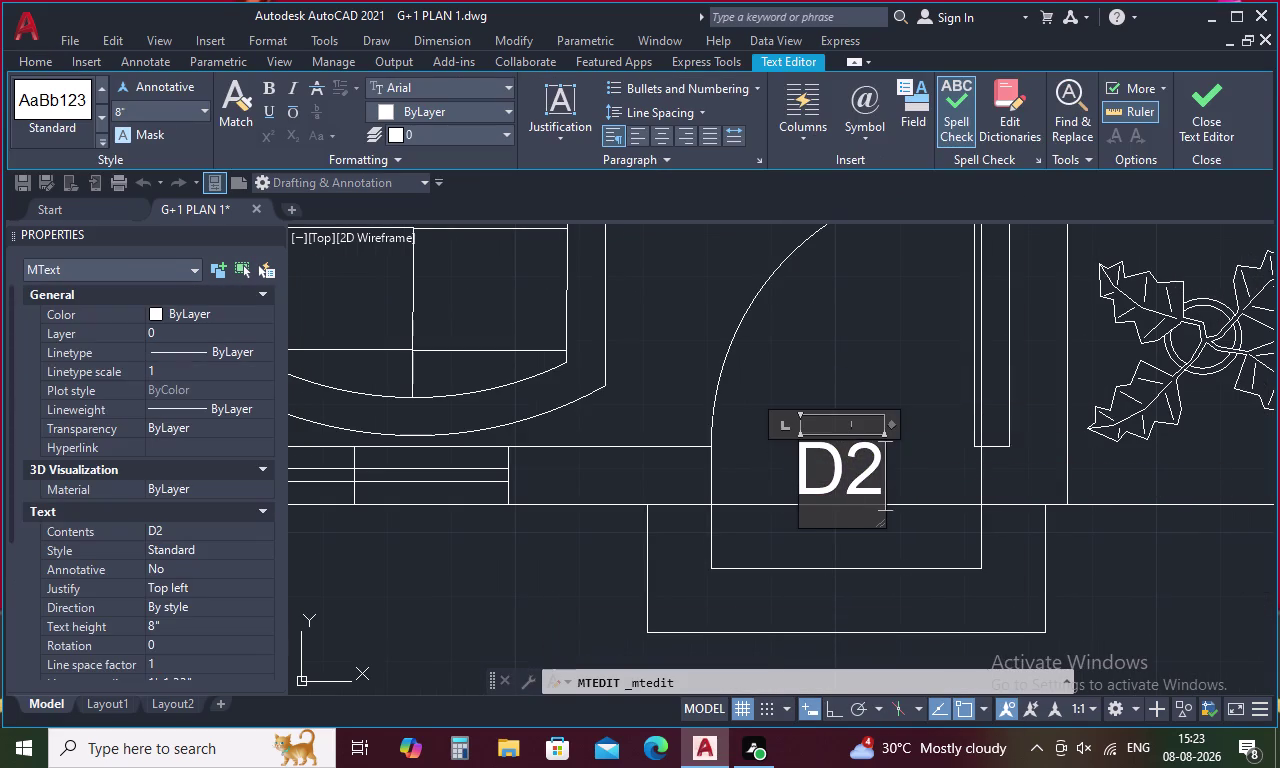
key(BackSpace)
key(4)
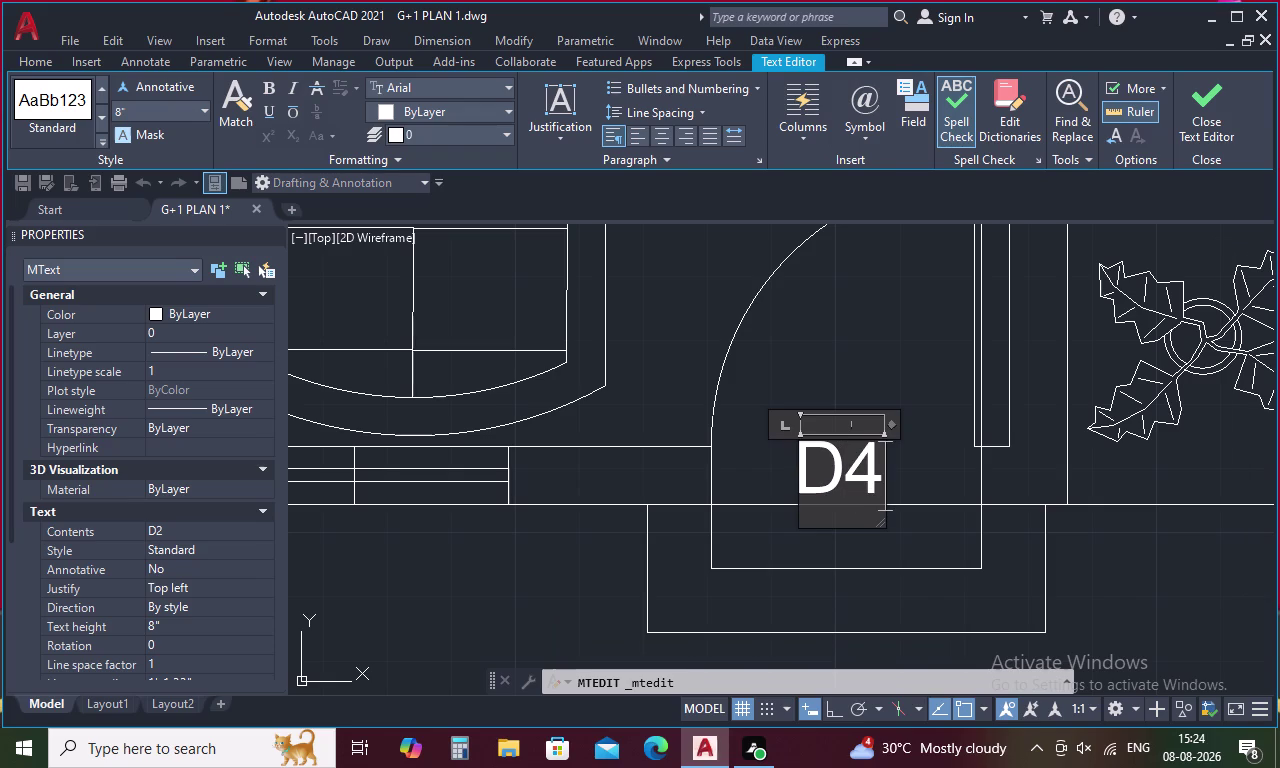
click(608, 538)
scroll(down, 3)
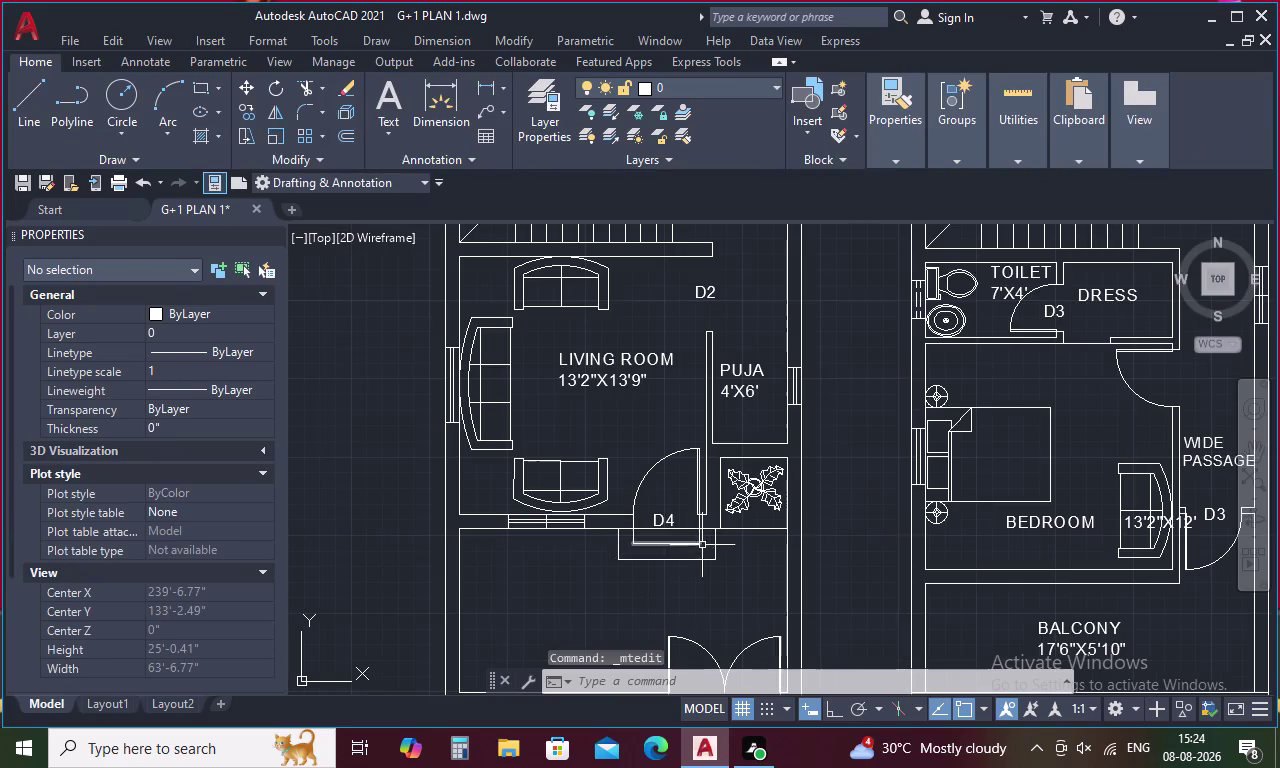
middle_drag(713, 548, 761, 363)
middle_drag(797, 433, 684, 595)
scroll(down, 3)
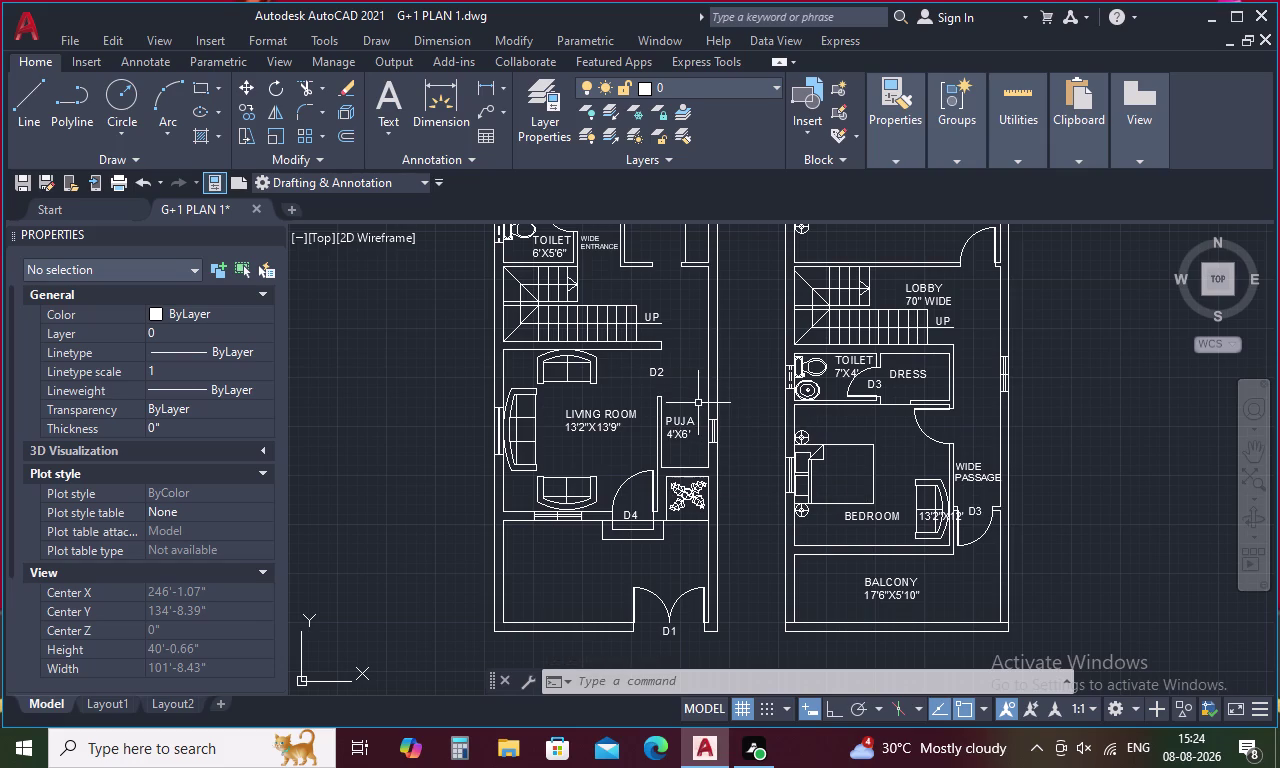
Copy the living-room D2 tag and place copies at the wide passage door and the lobby door.
key(ctrl+v)
key(Escape)
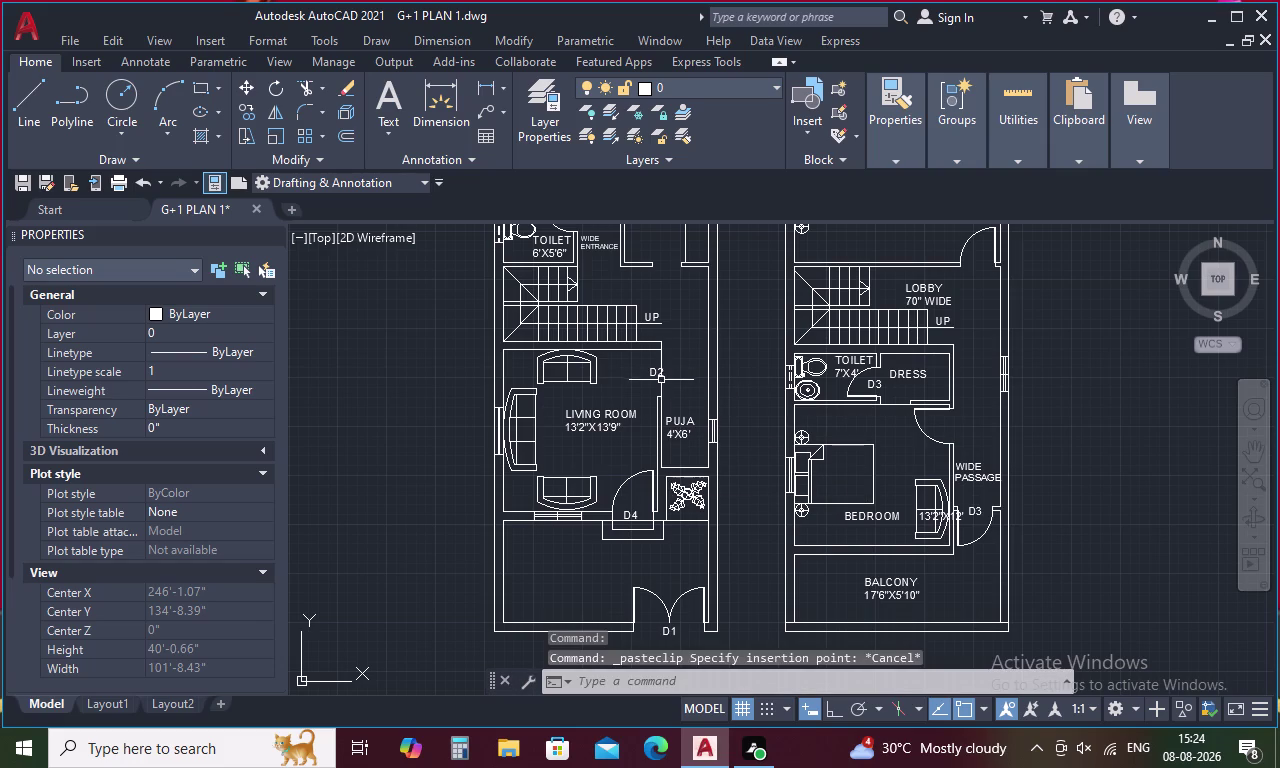
click(661, 375)
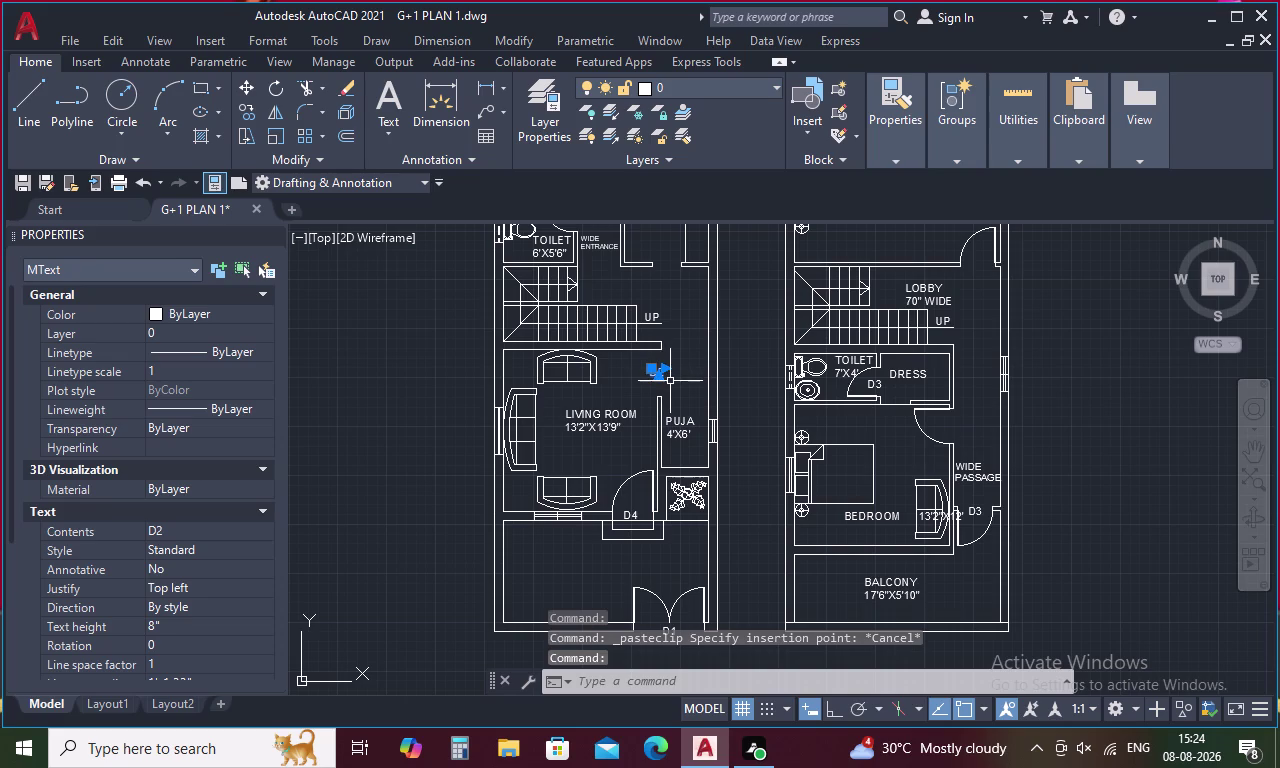
key(ctrl+c)
key(ctrl+v)
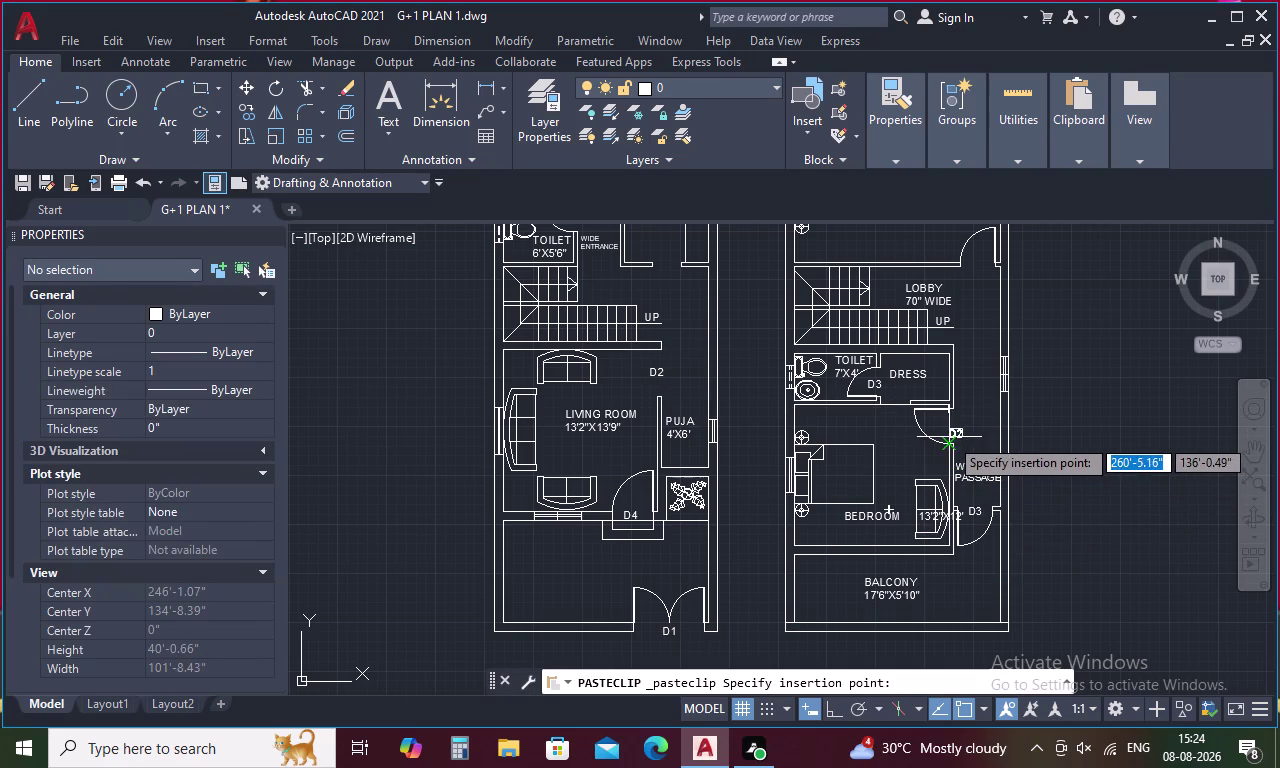
scroll(up, 3)
click(941, 418)
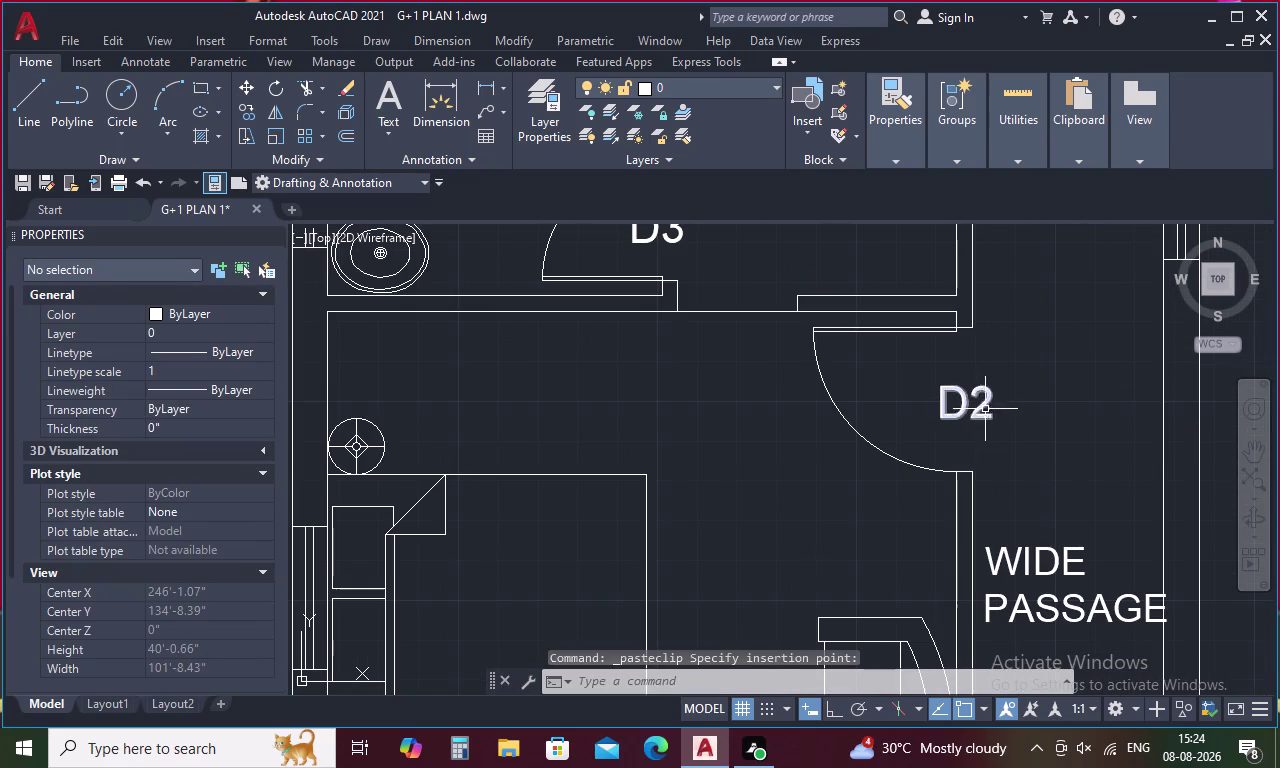
key(space)
scroll(down, 3)
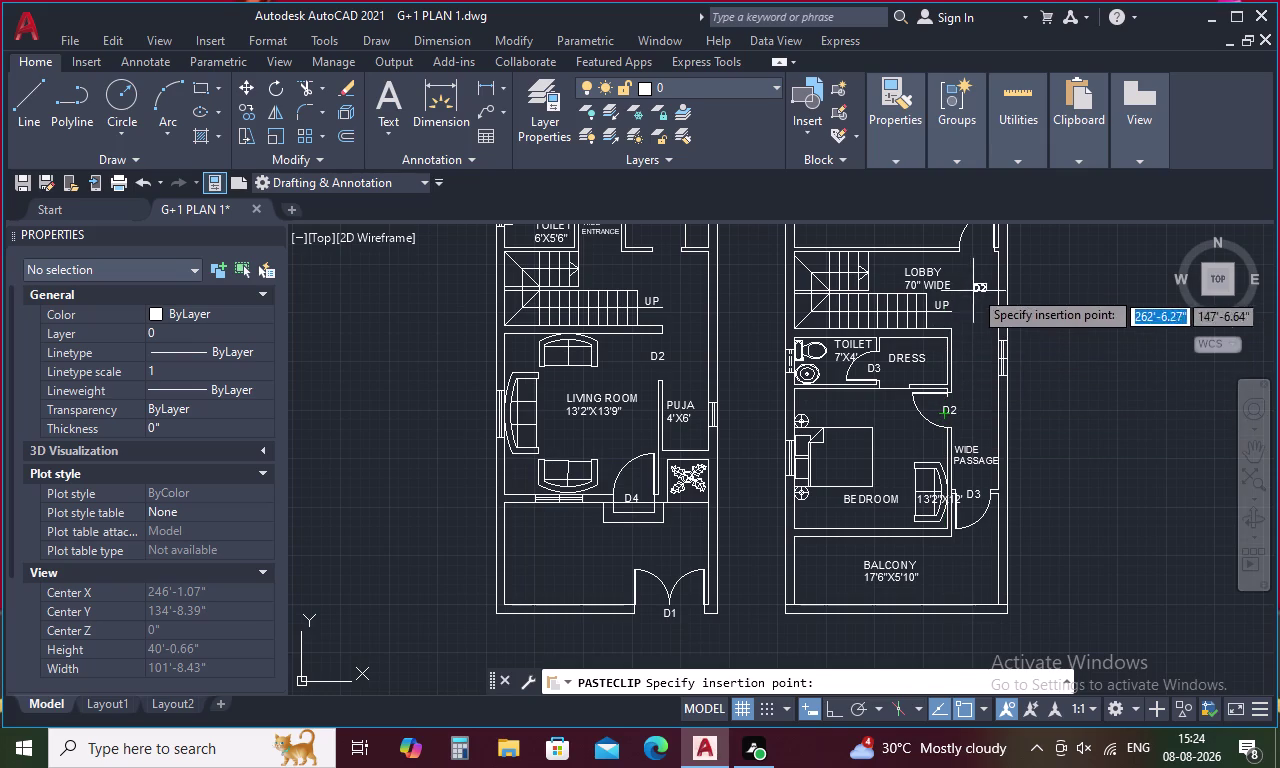
click(970, 252)
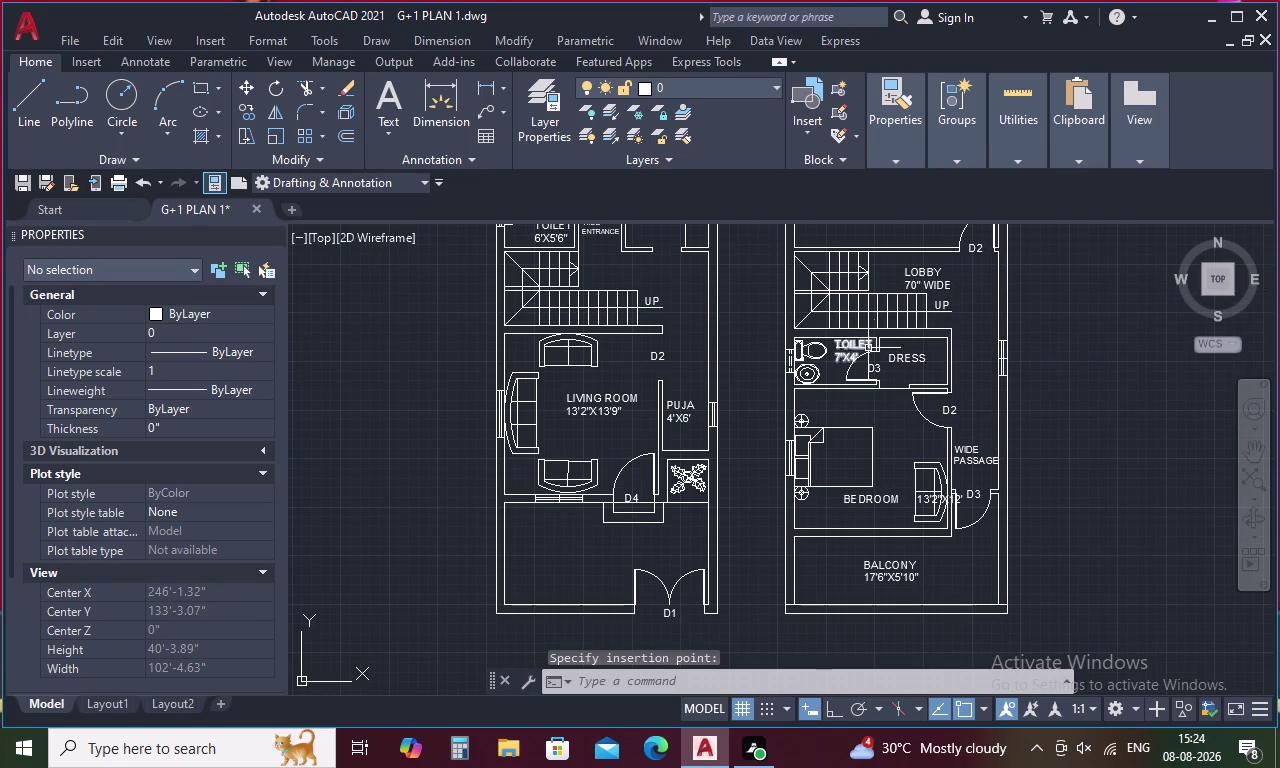
Paste another D2 tag at the door beside the kitchen.
middle_drag(947, 431, 953, 548)
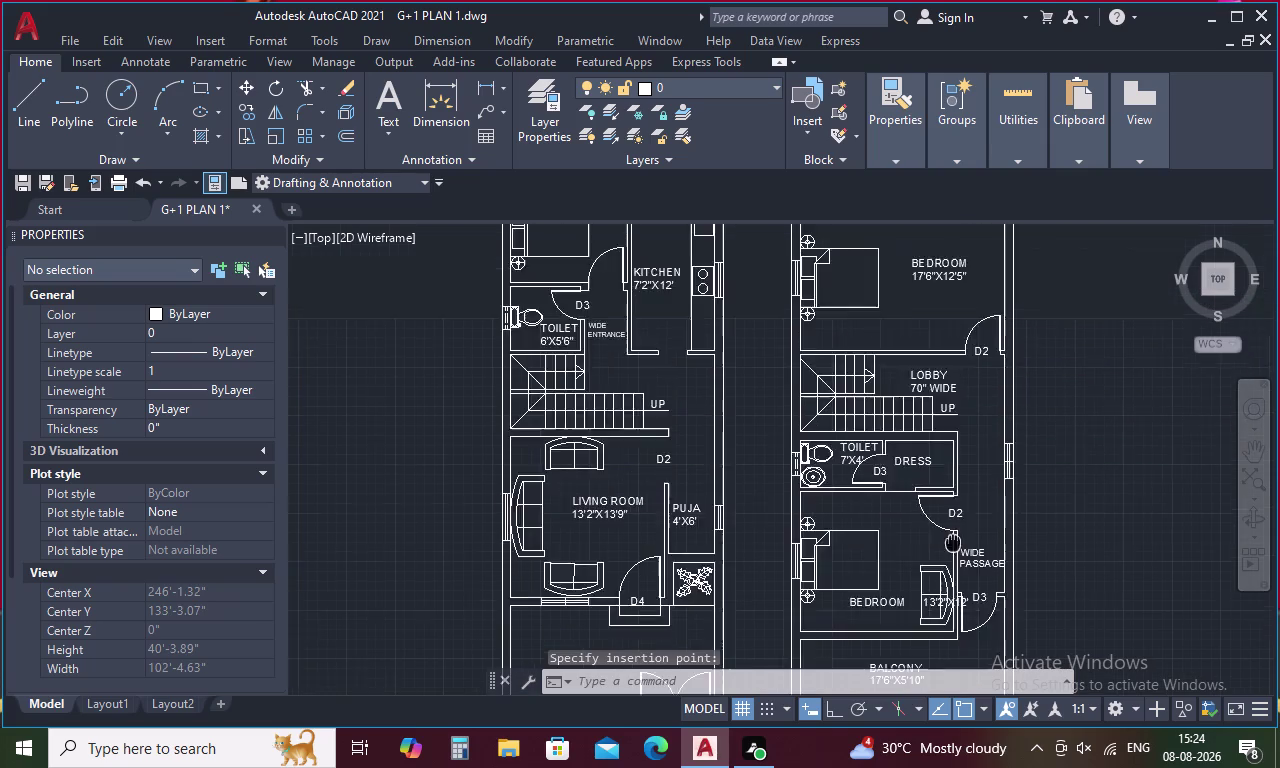
middle_drag(953, 548, 953, 603)
middle_drag(907, 346, 967, 449)
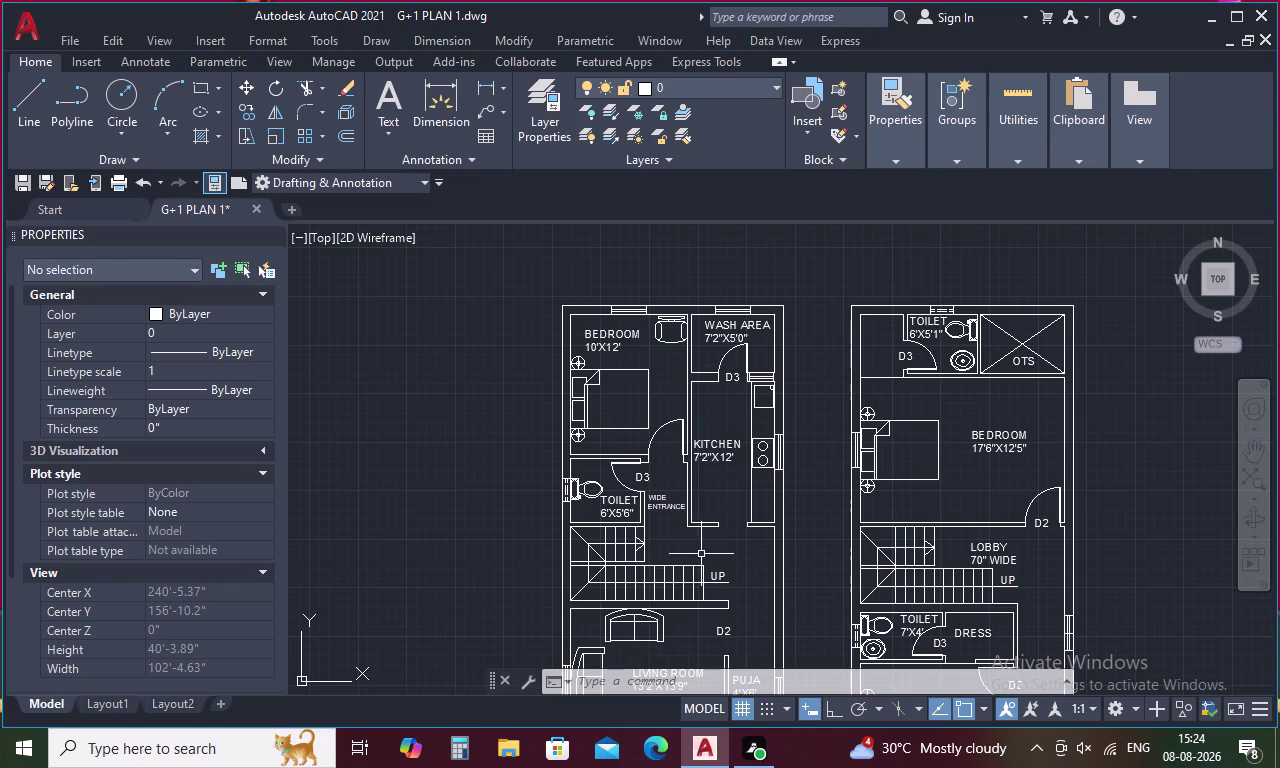
key(space)
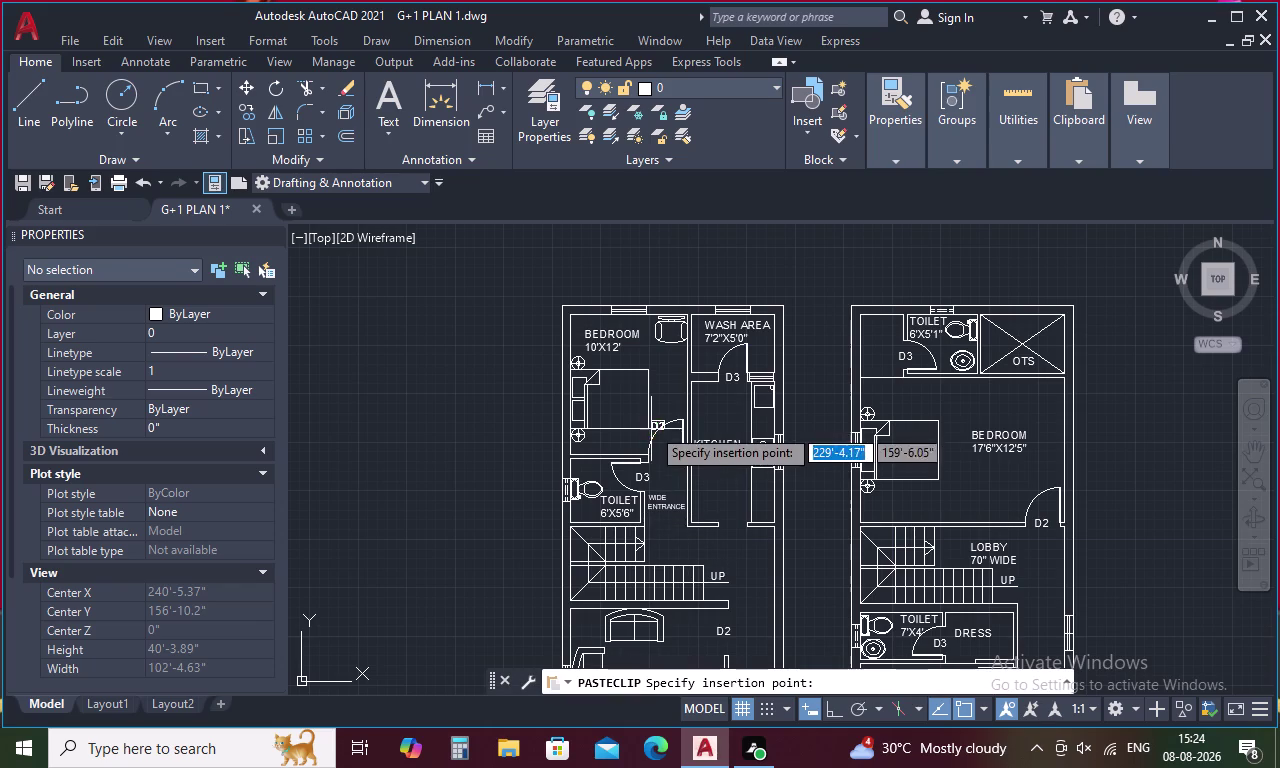
scroll(up, 3)
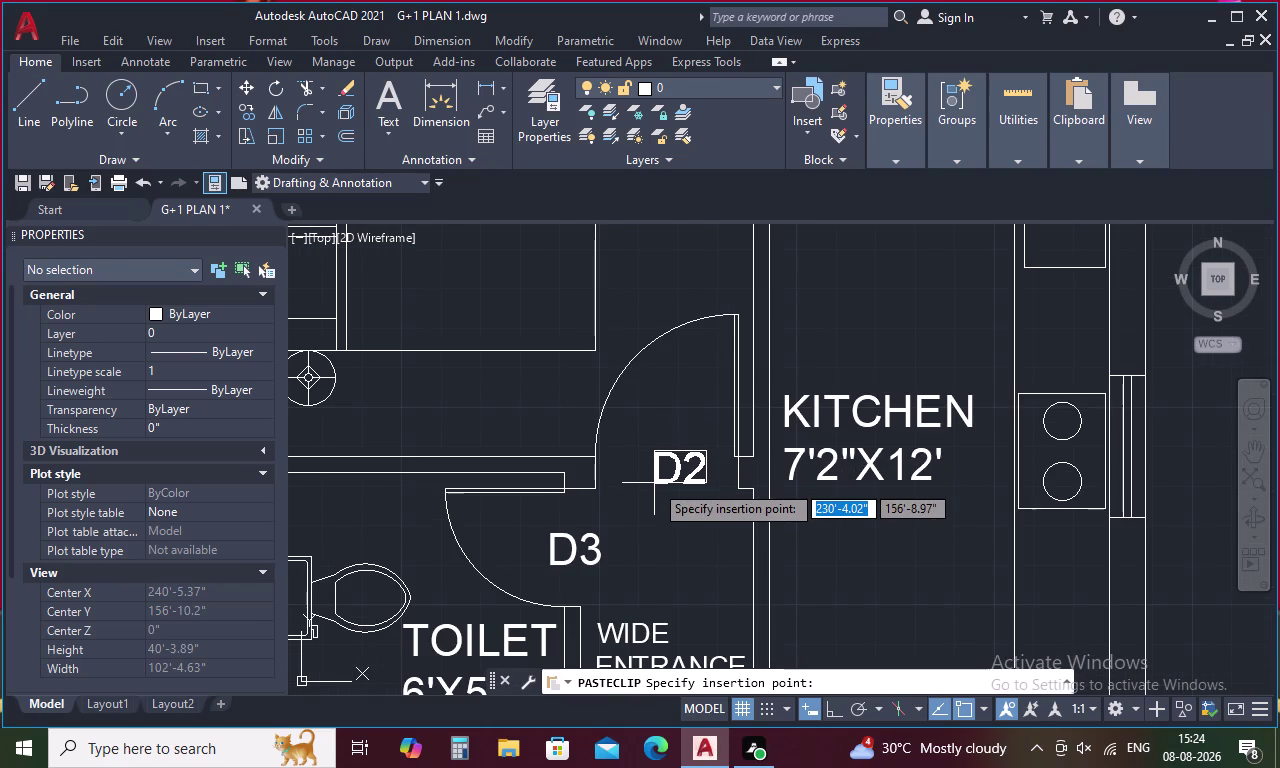
click(654, 483)
Cancel the remaining paste and centre both floor plans in view.
scroll(down, 3)
middle_drag(778, 516, 762, 419)
scroll(down, 3)
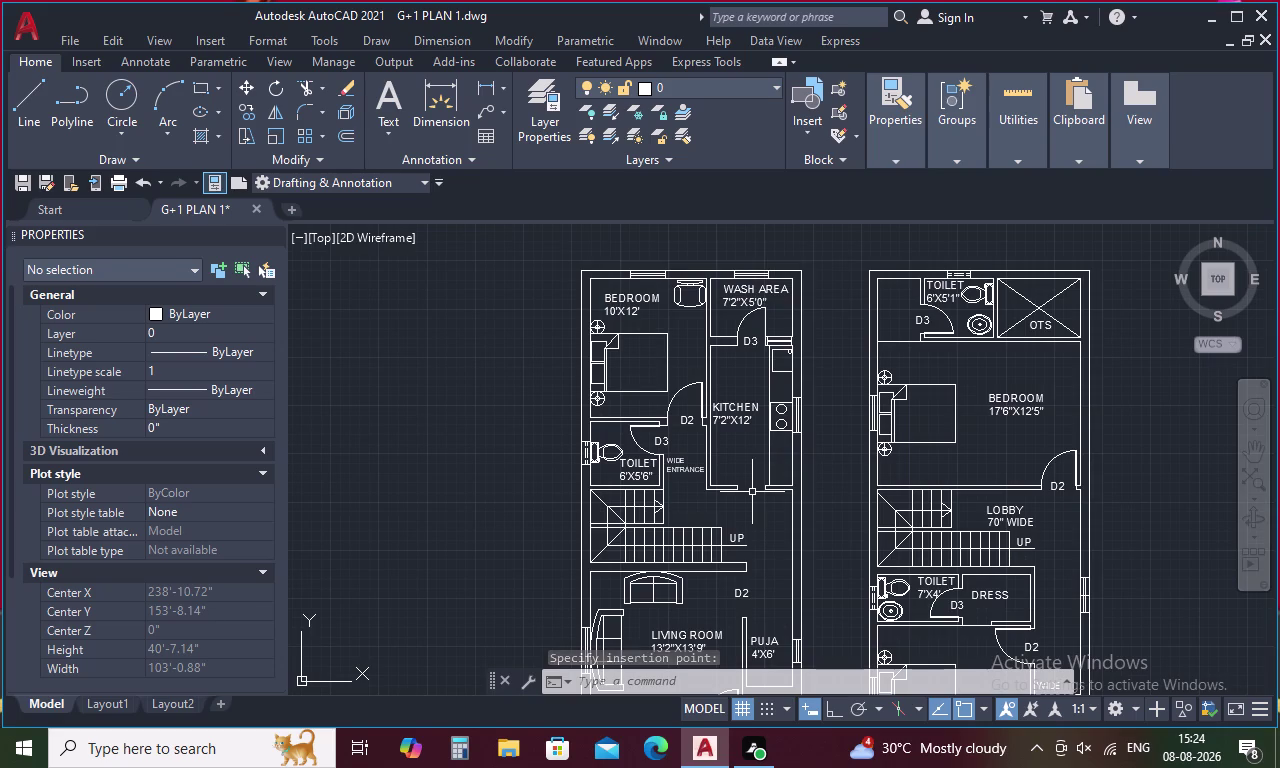
middle_drag(744, 506, 711, 345)
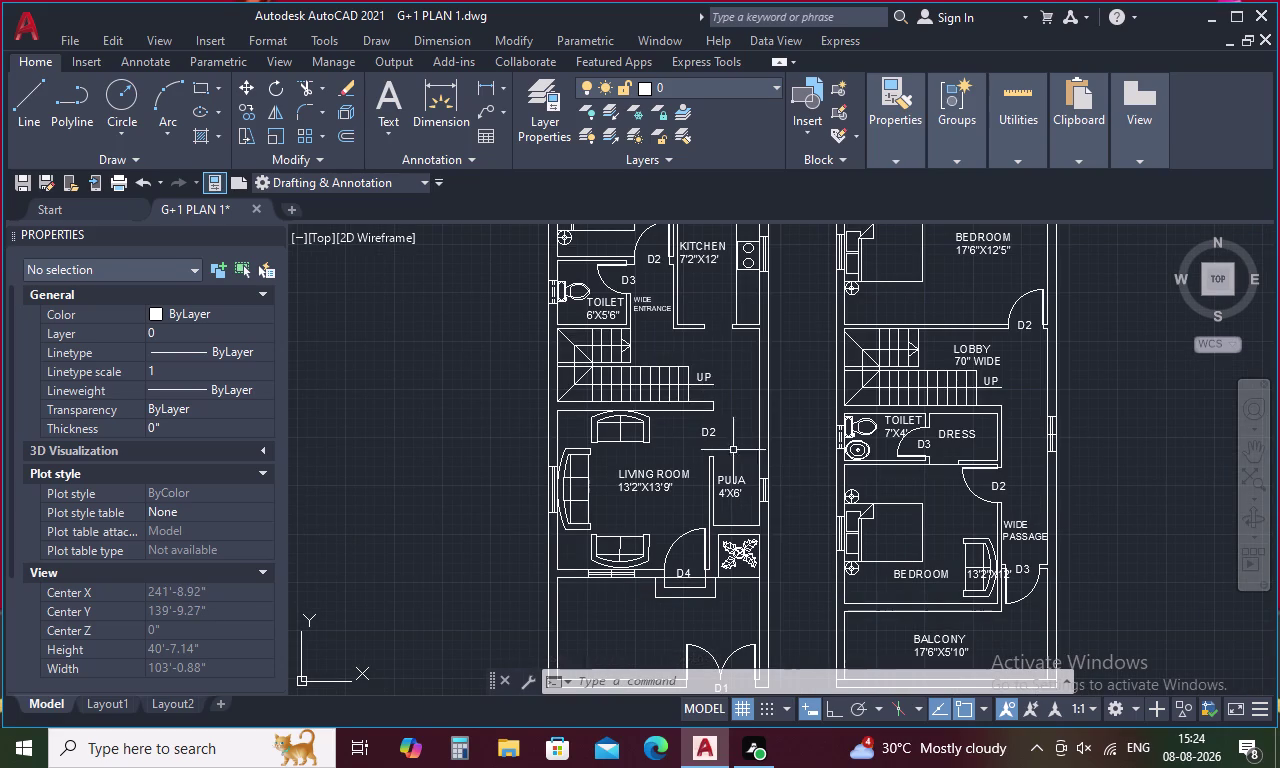
middle_drag(801, 463, 777, 360)
key(Escape)
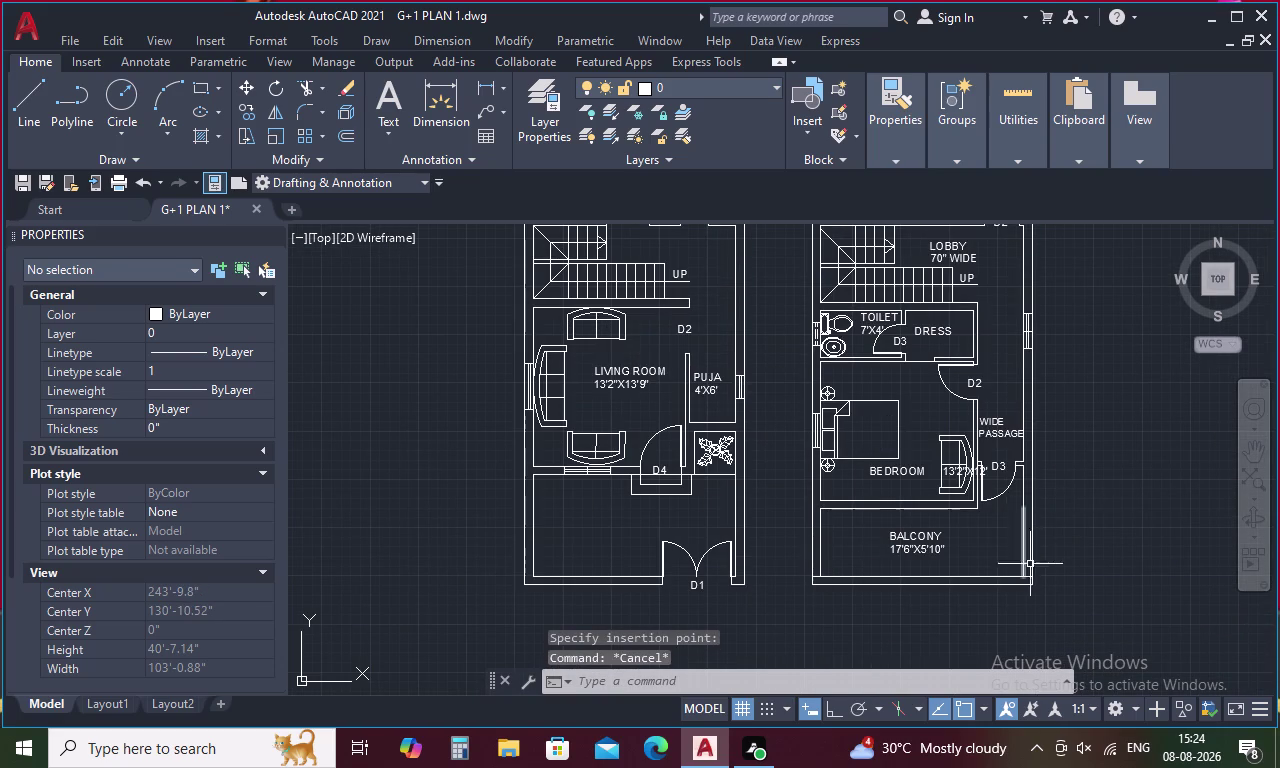
middle_drag(917, 492, 827, 539)
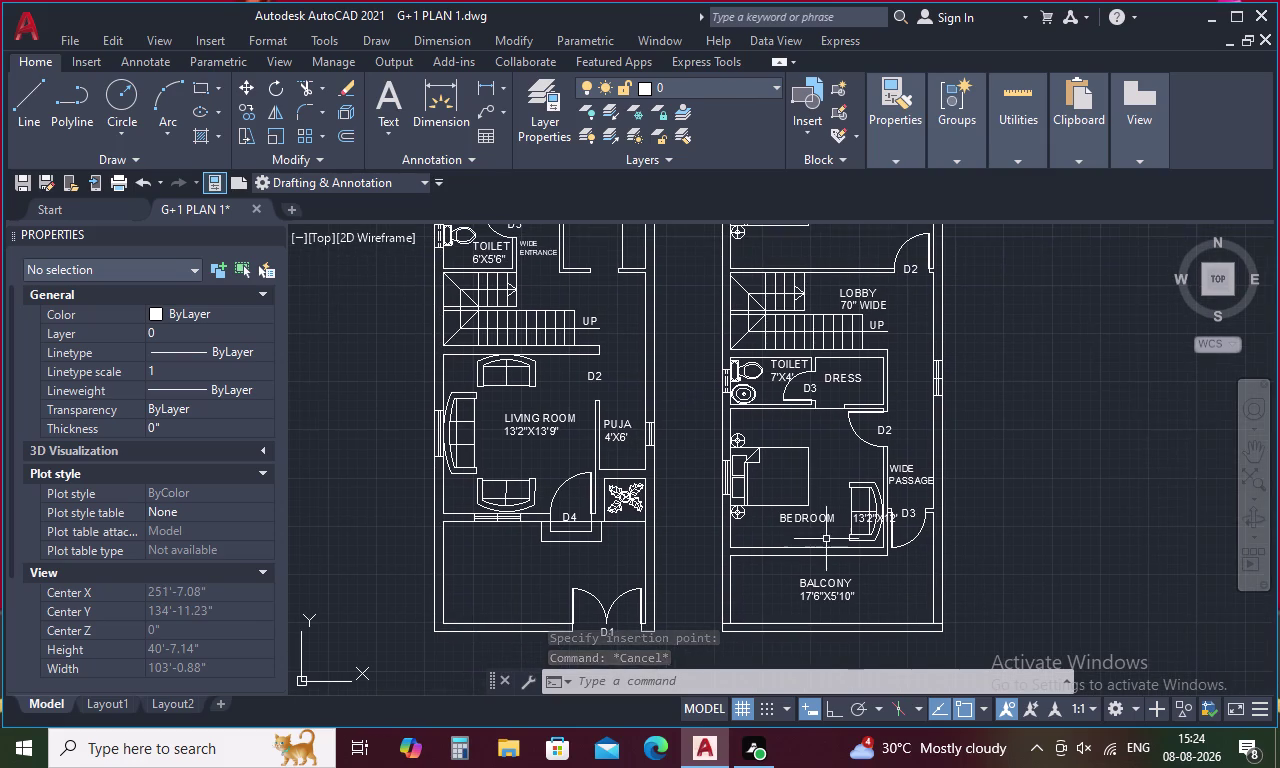
scroll(down, 3)
middle_drag(1041, 349, 932, 432)
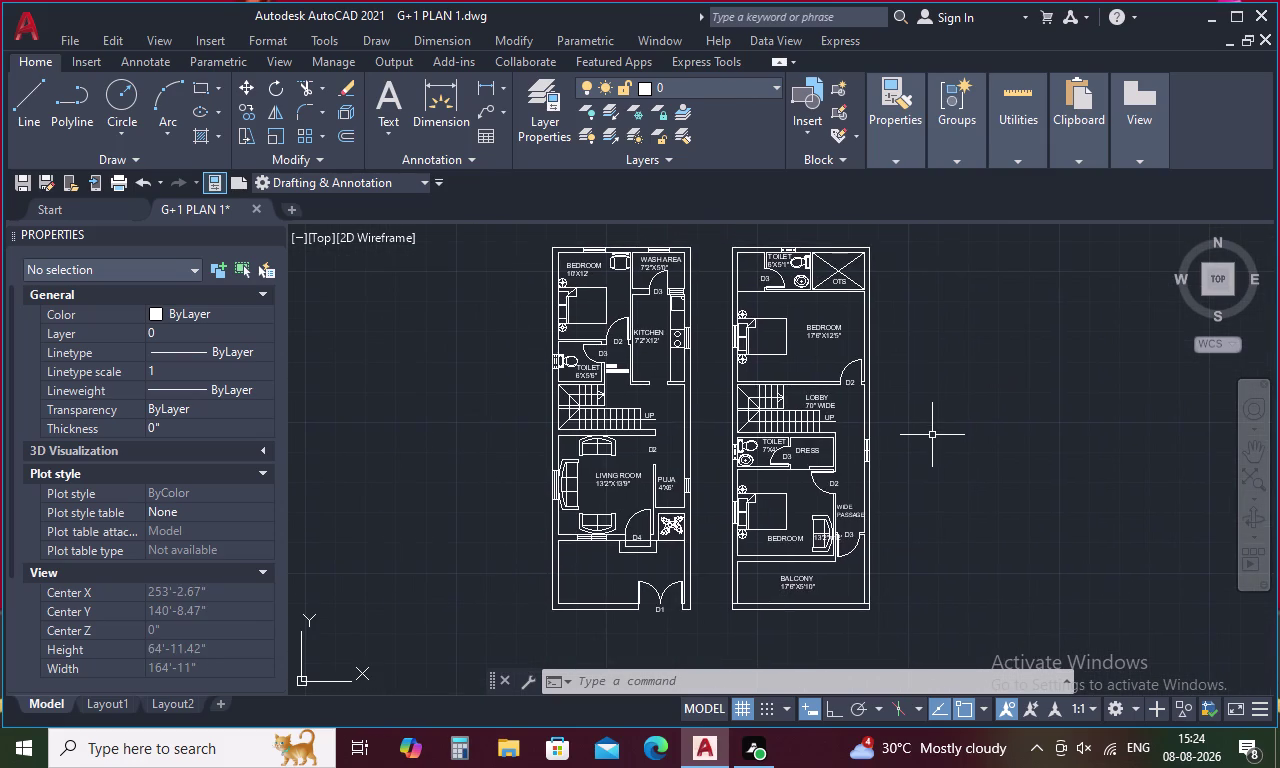
Use Select Similar from the LOBBY label to colour all 29 room labels and door tags yellow.
click(815, 402)
right_click(818, 394)
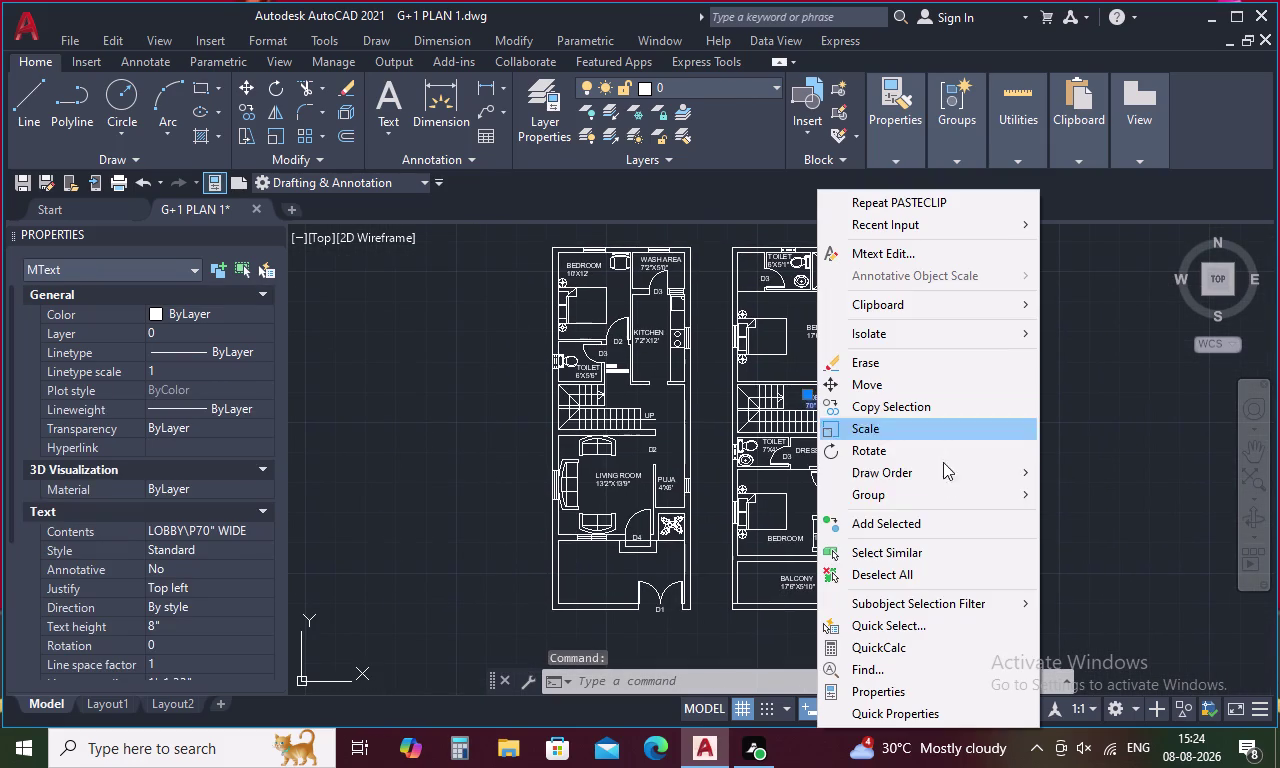
click(912, 550)
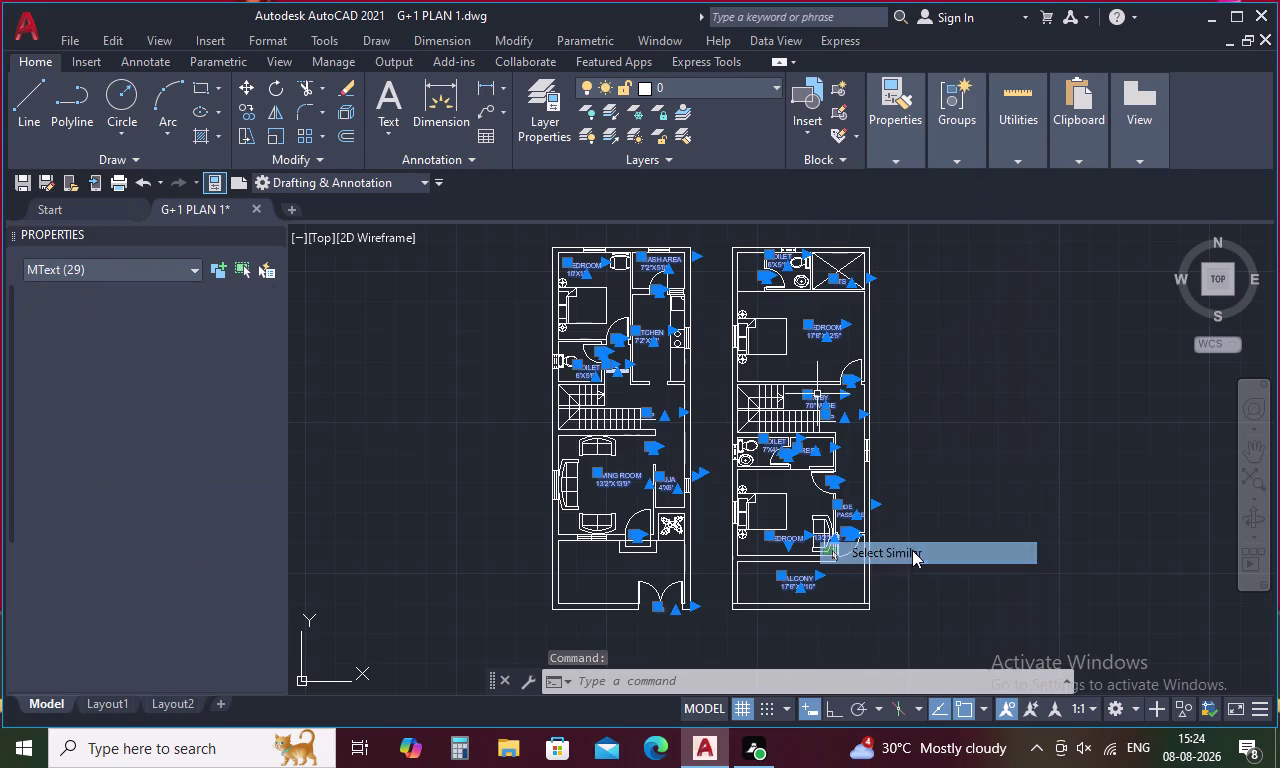
click(895, 124)
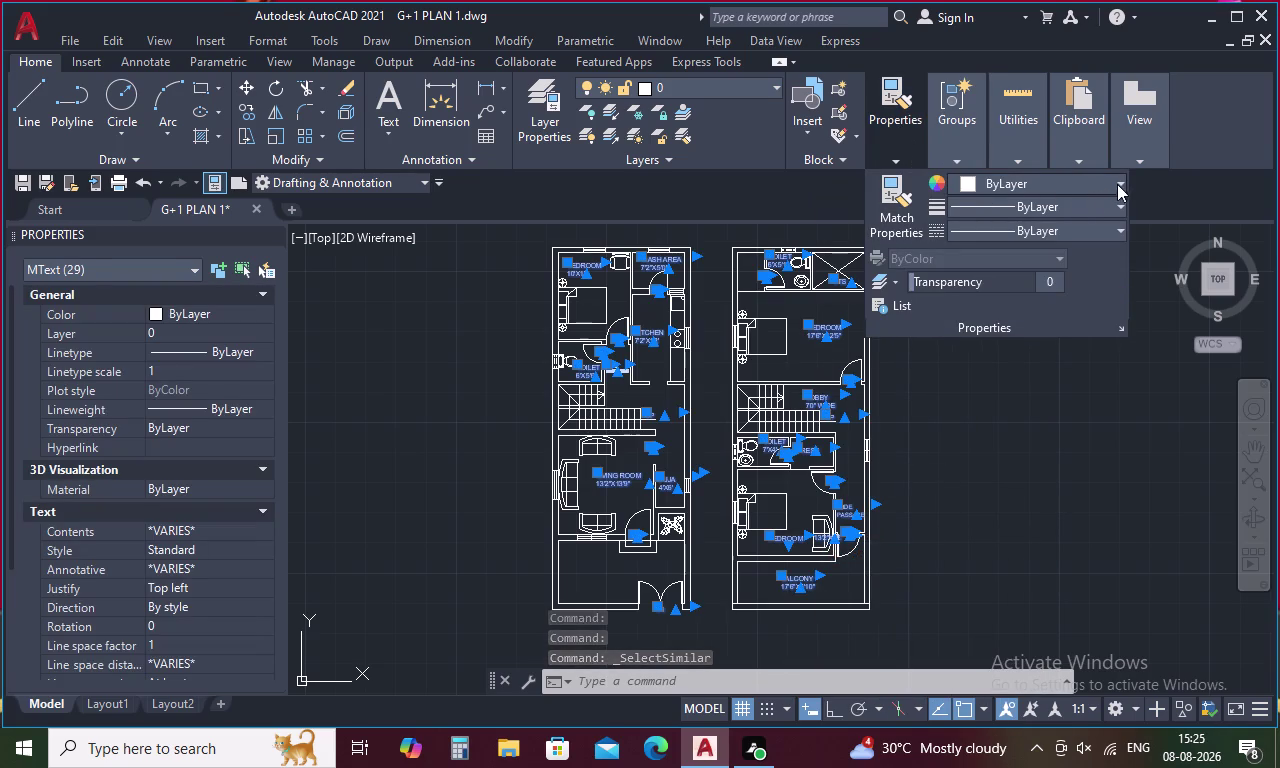
click(1117, 185)
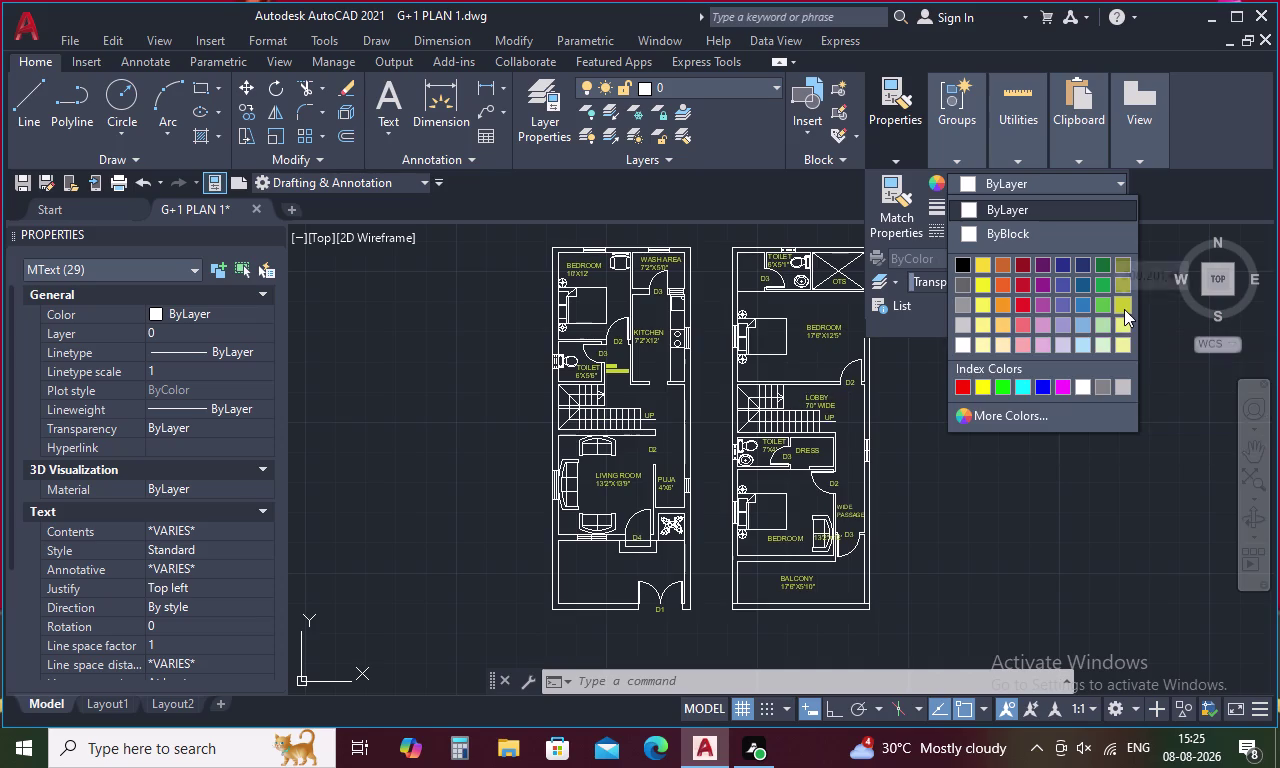
click(1124, 309)
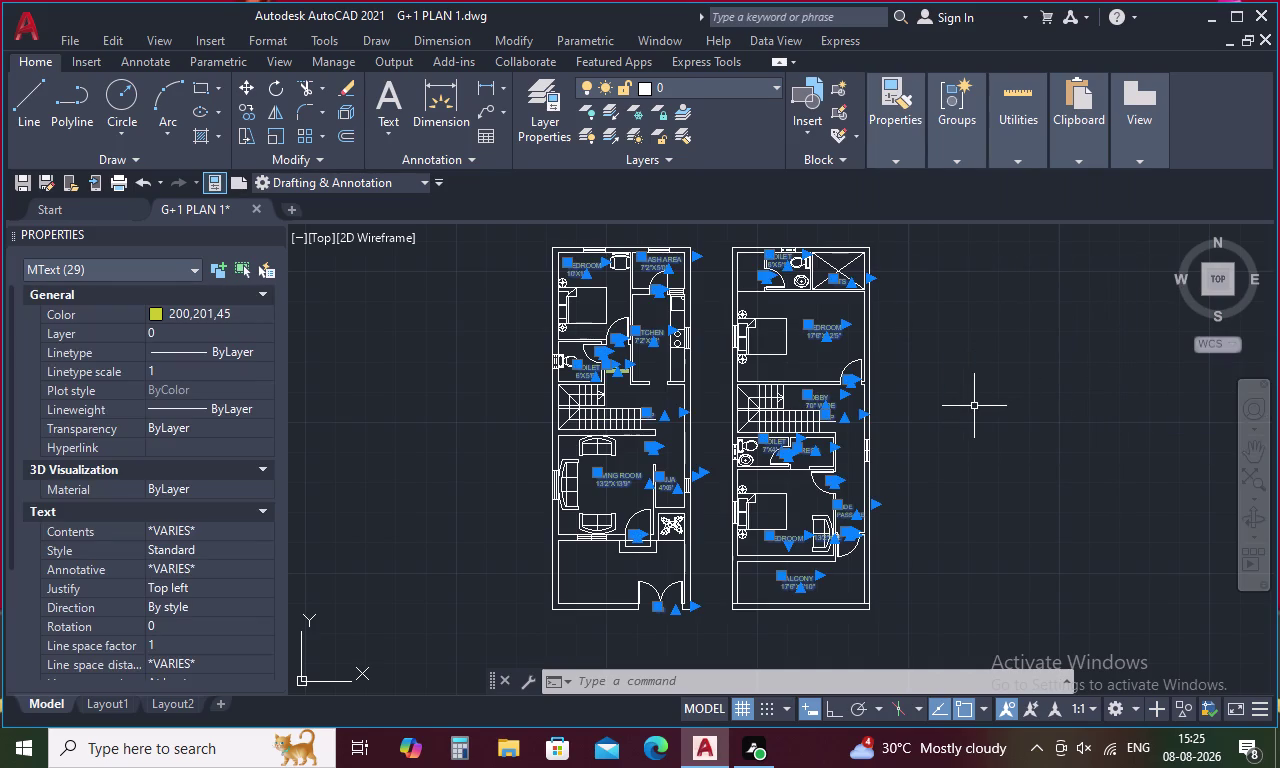
key(Escape)
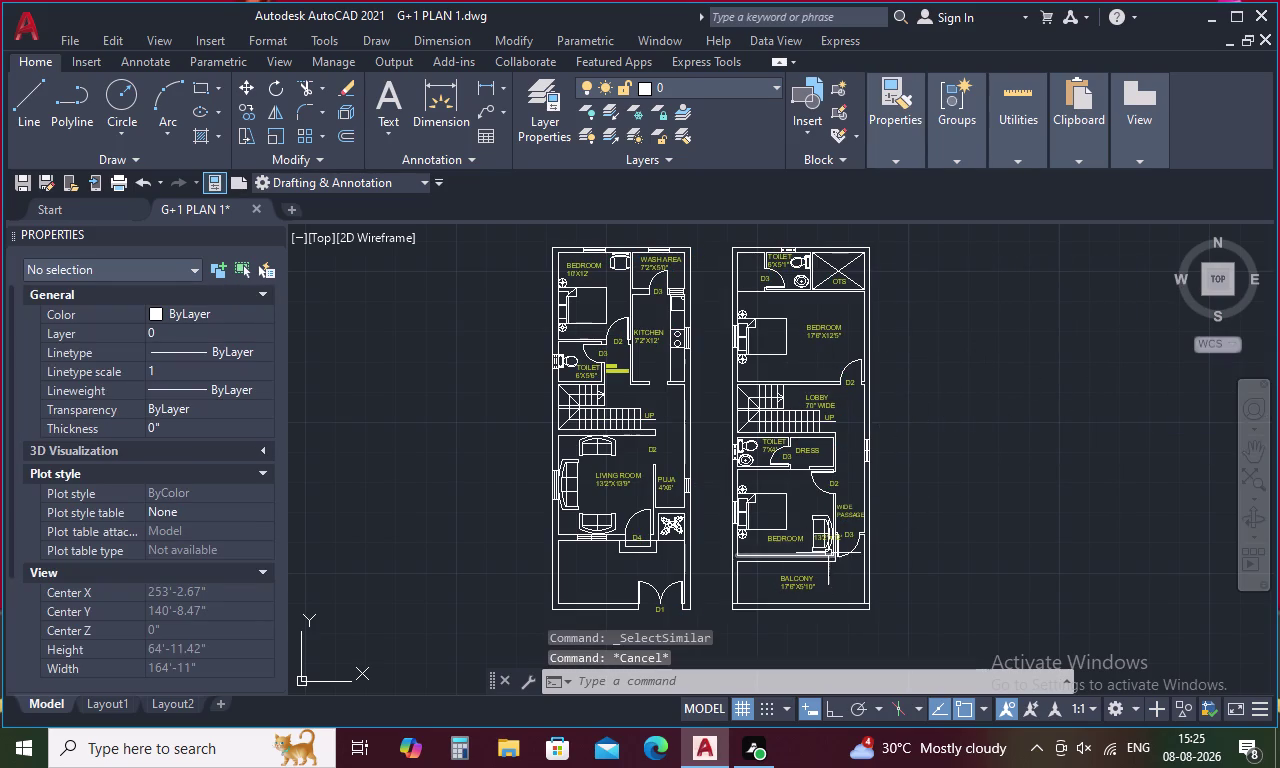
Edit the bedroom label's room-size text, deleting characters and adding line breaks.
scroll(up, 3)
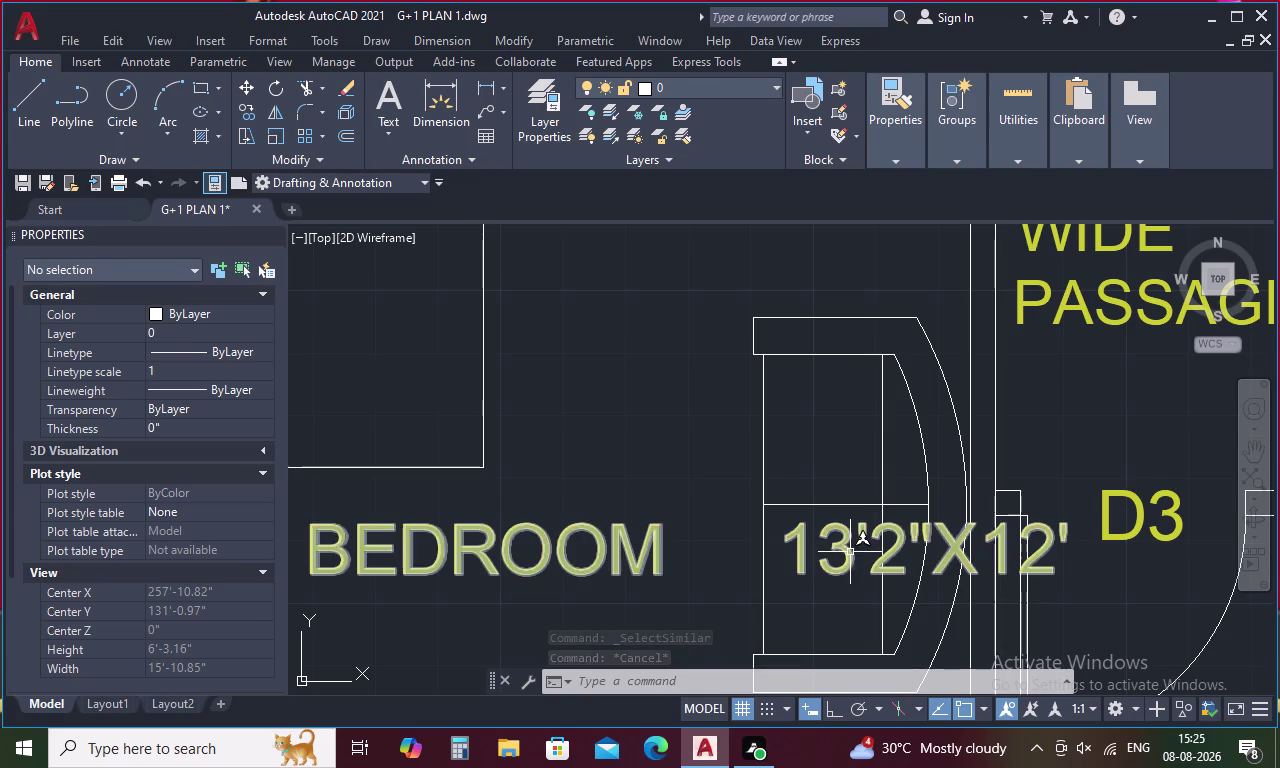
scroll(down, 3)
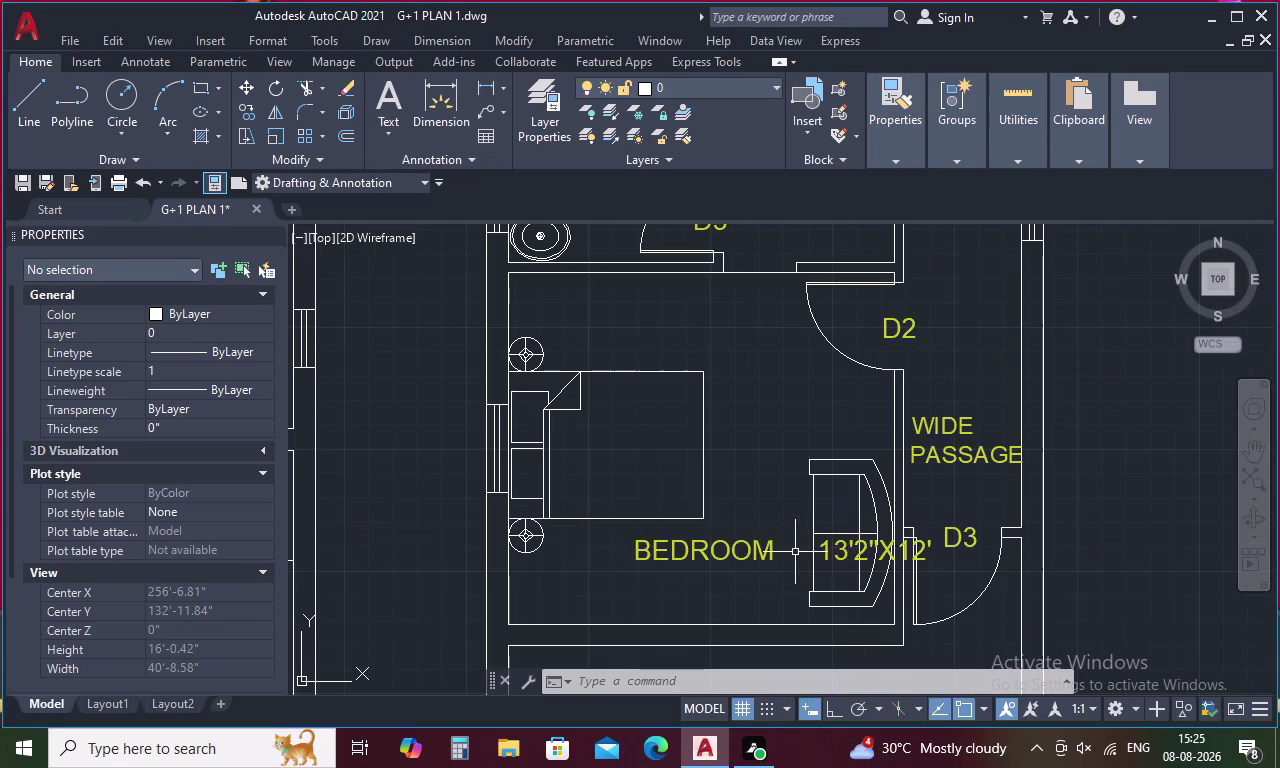
double_click(752, 555)
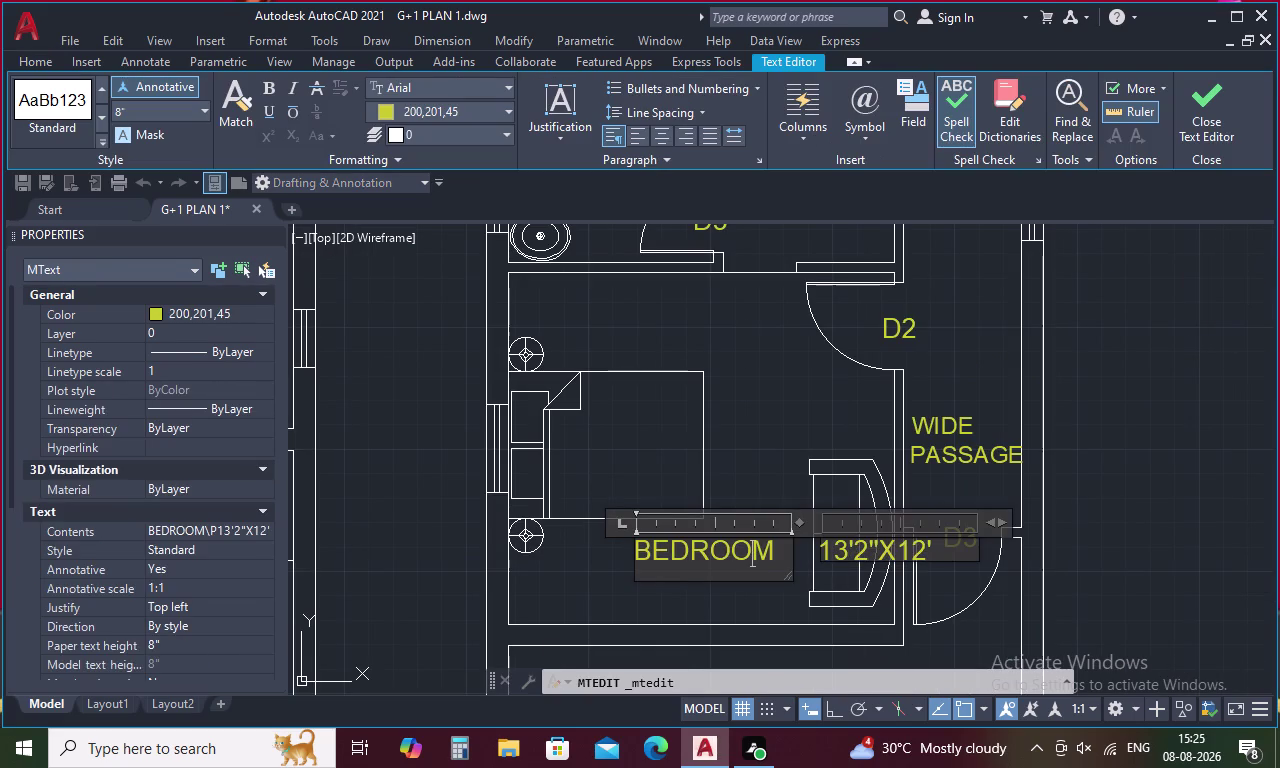
click(786, 549)
key(Delete)
key(Delete)
key(Delete)
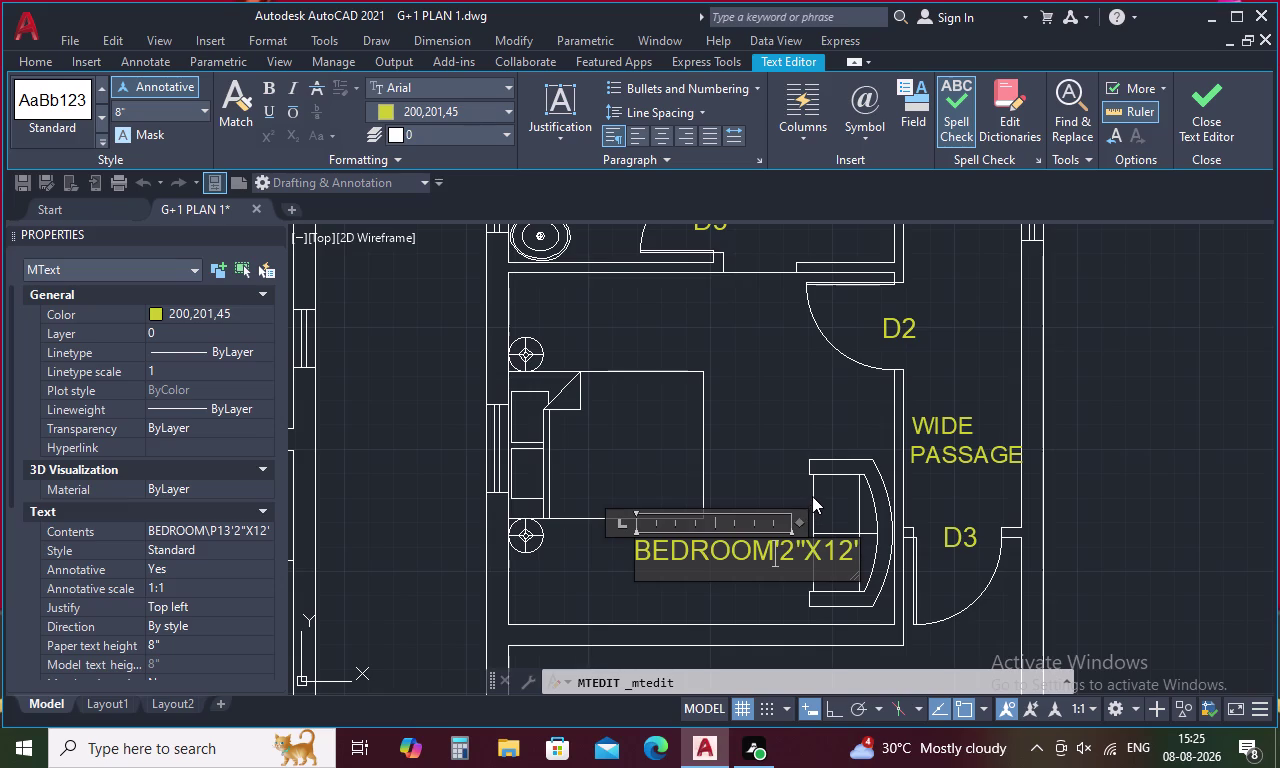
key(Return)
key(Return)
key(Return)
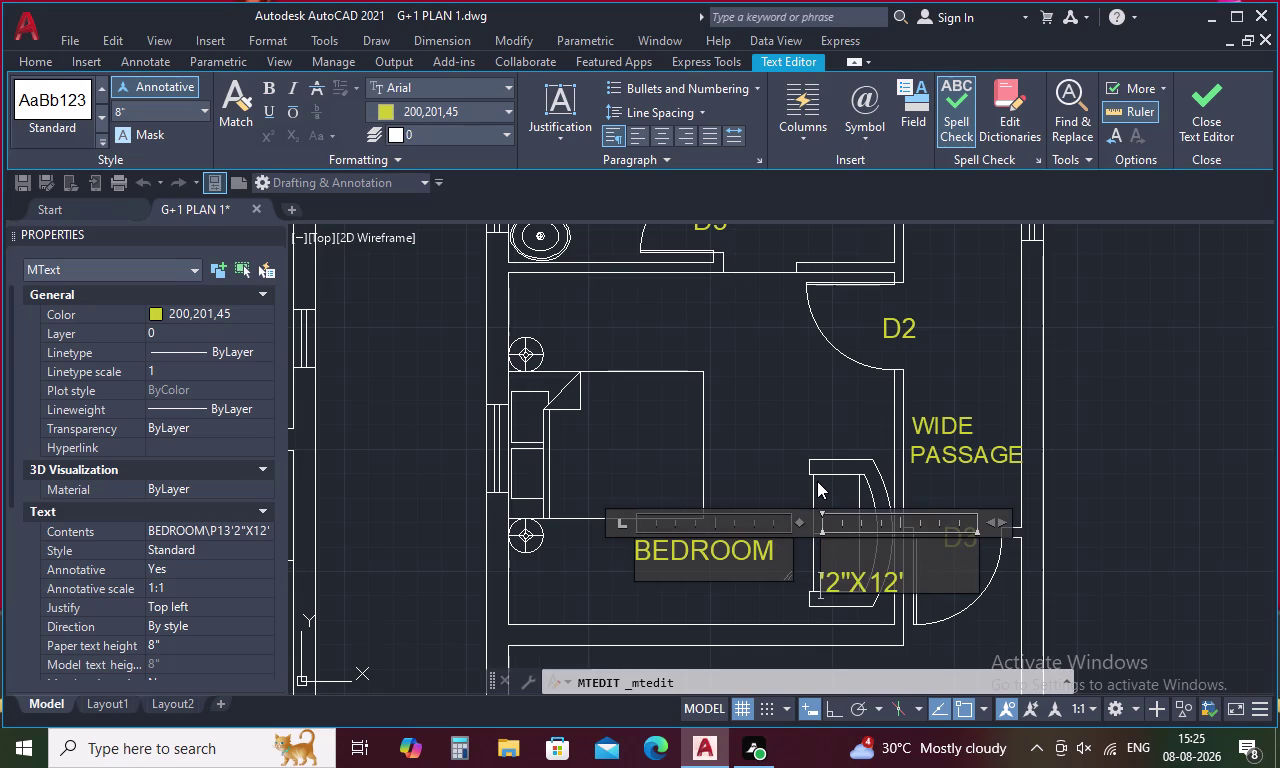
key(Escape)
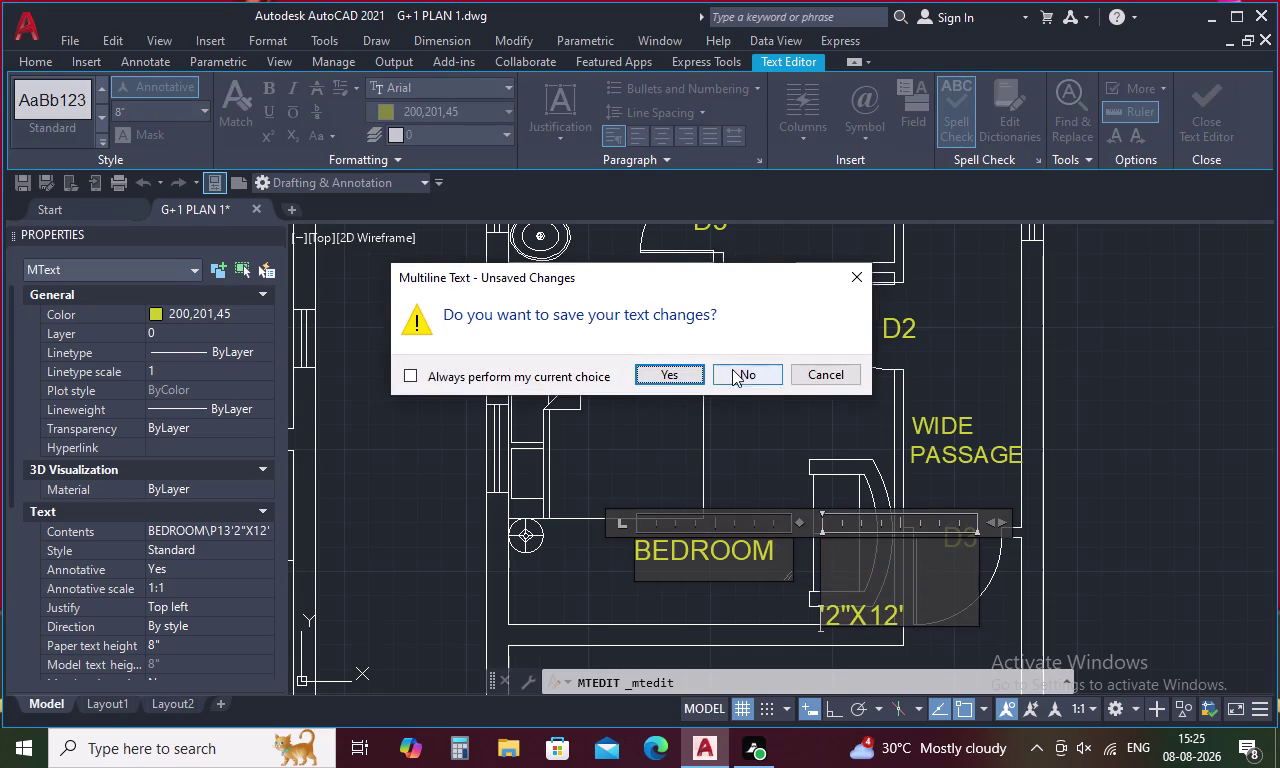
Discard the text edits, erase the first-floor BEDROOM 13'2"X12' label, and select the ground-floor bedroom label.
click(732, 369)
click(838, 555)
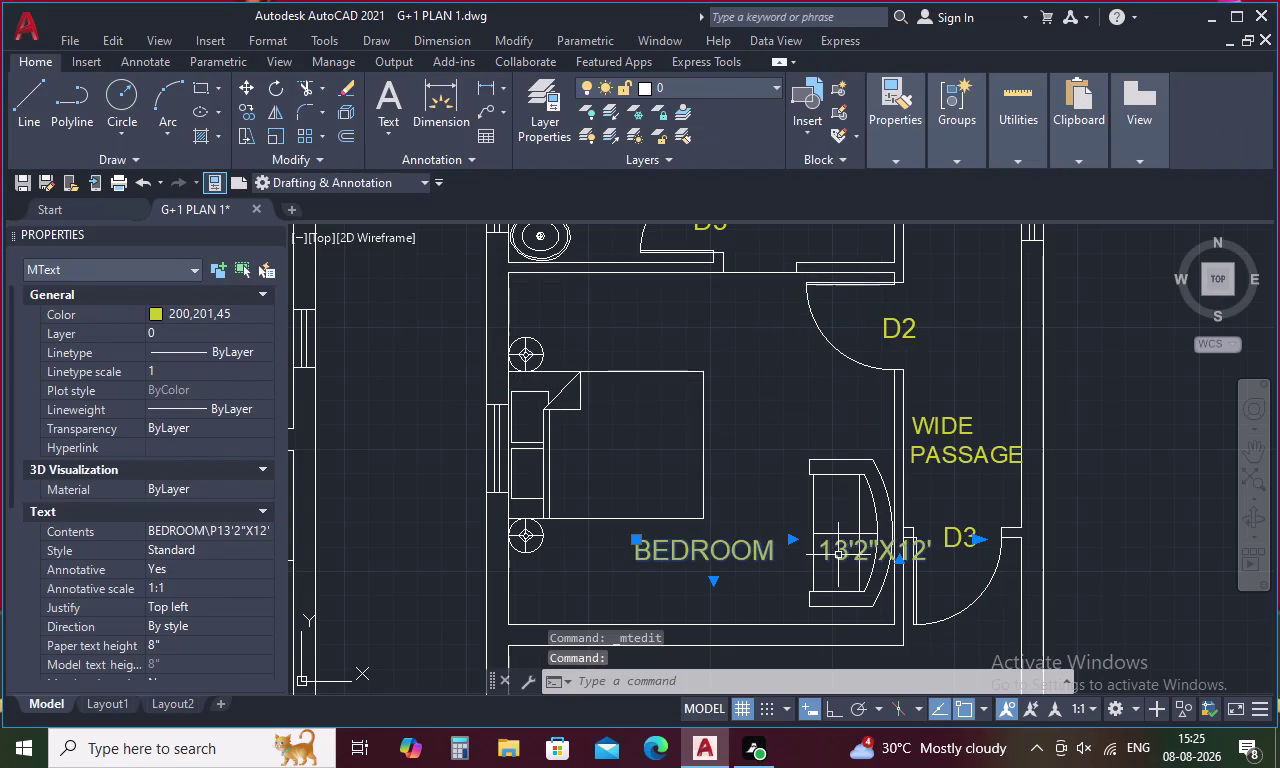
key(Delete)
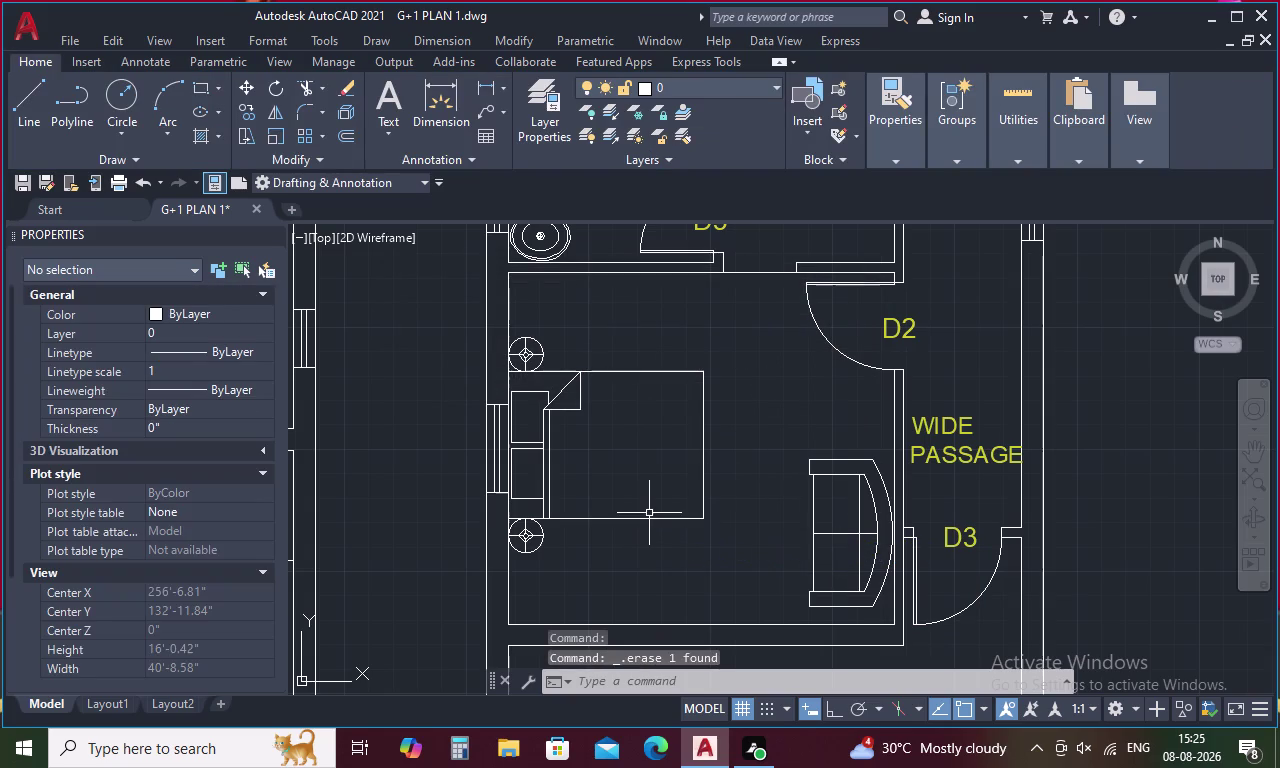
key(ctrl+v)
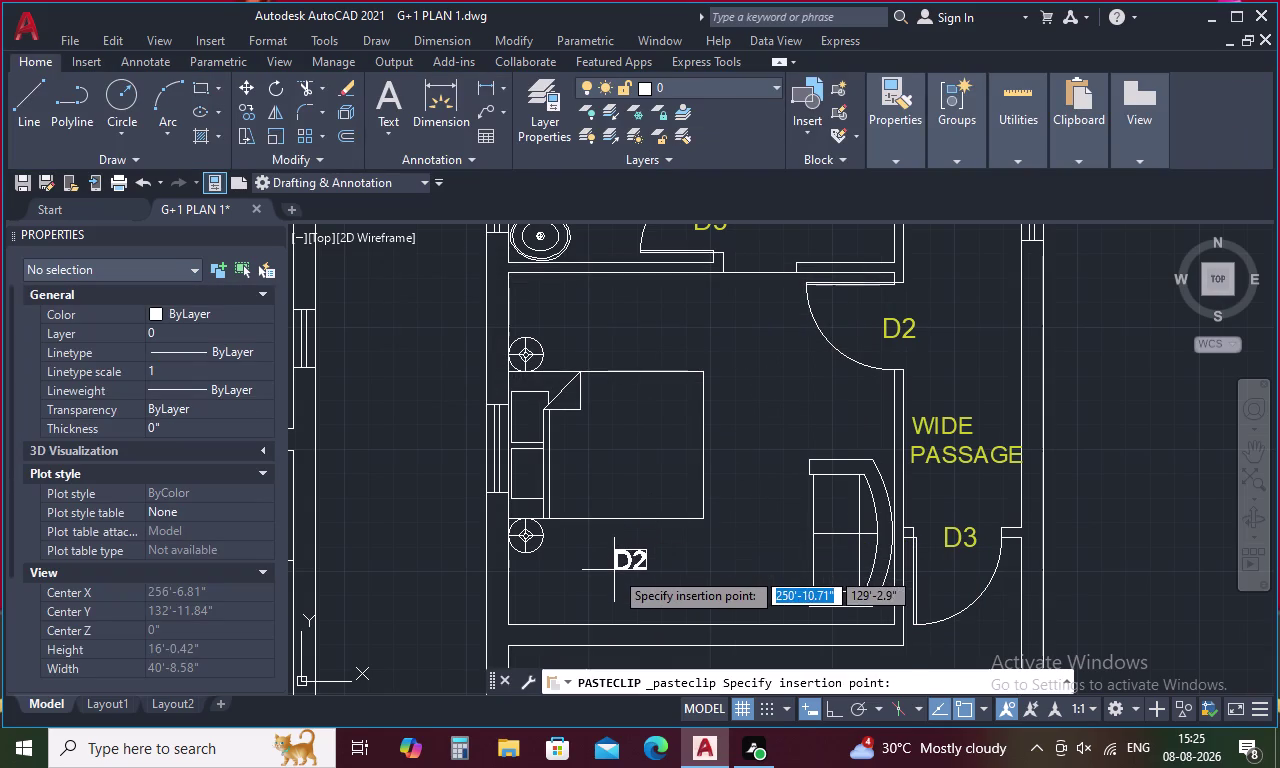
key(Escape)
scroll(down, 3)
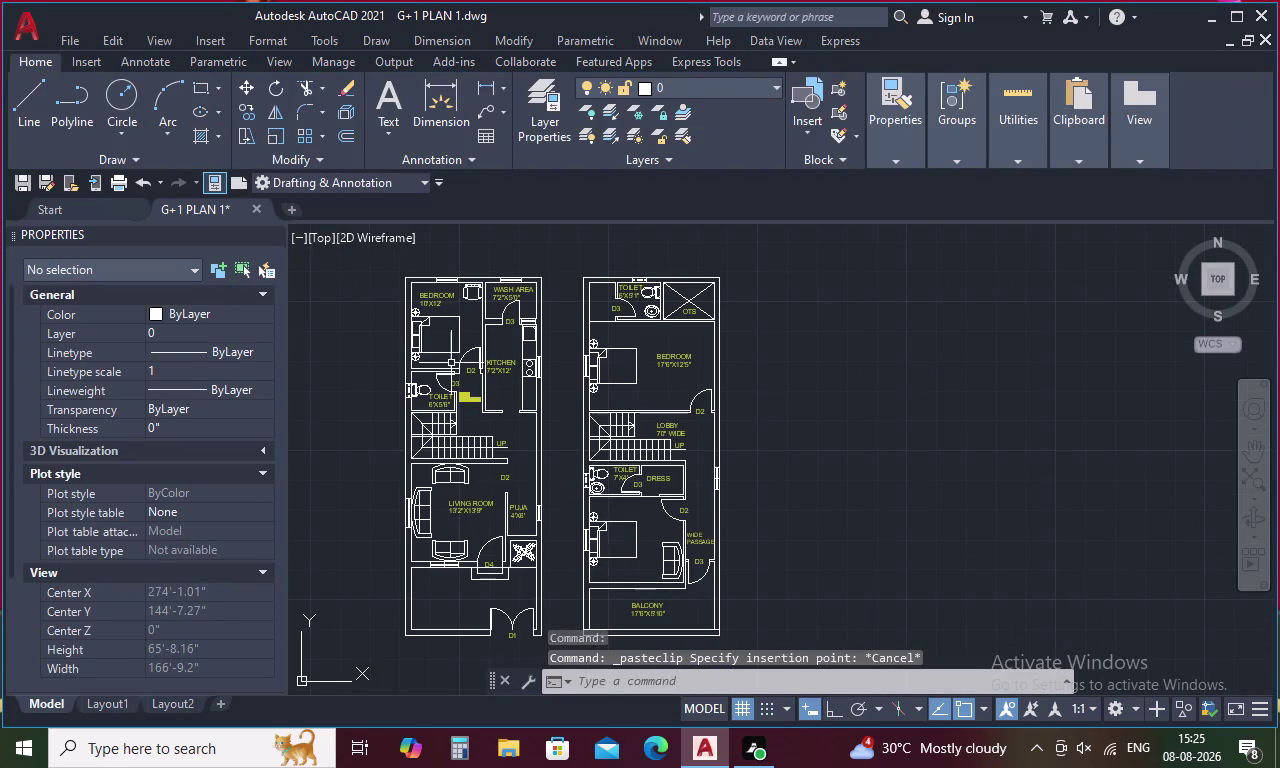
scroll(up, 3)
scroll(down, 3)
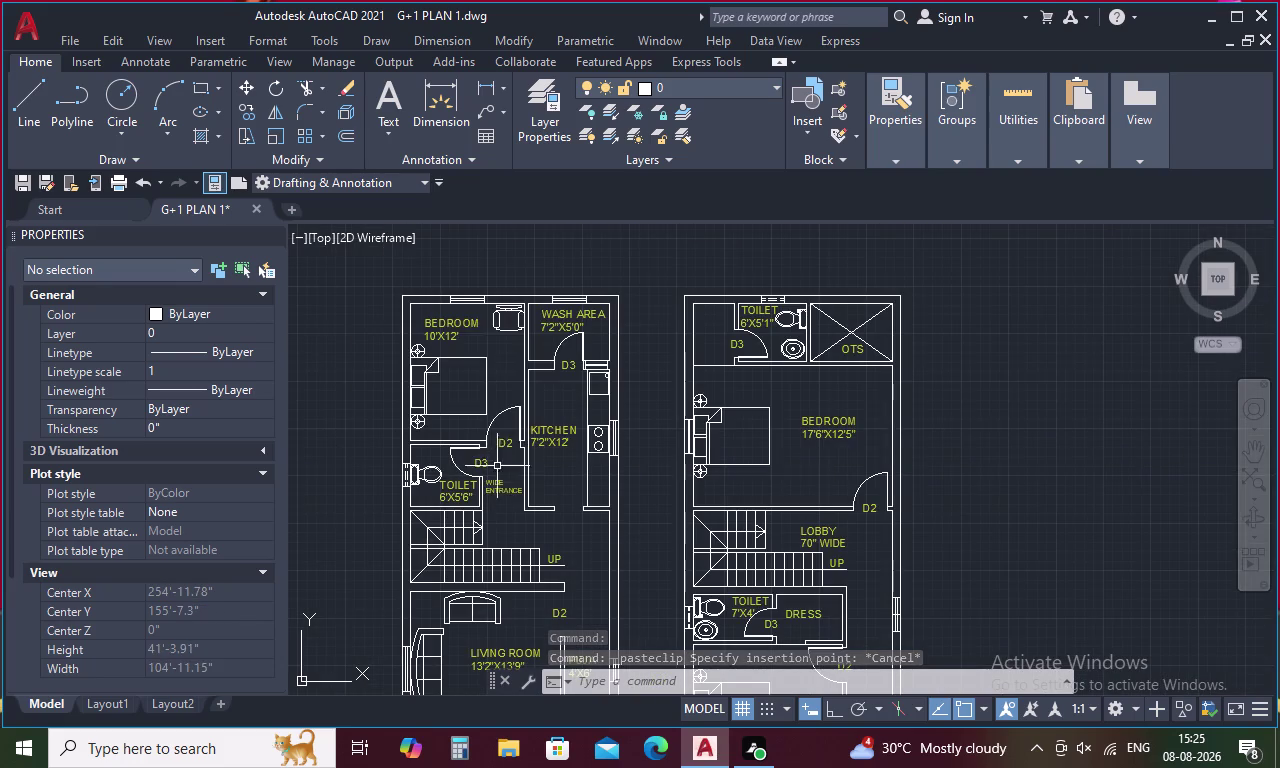
click(442, 327)
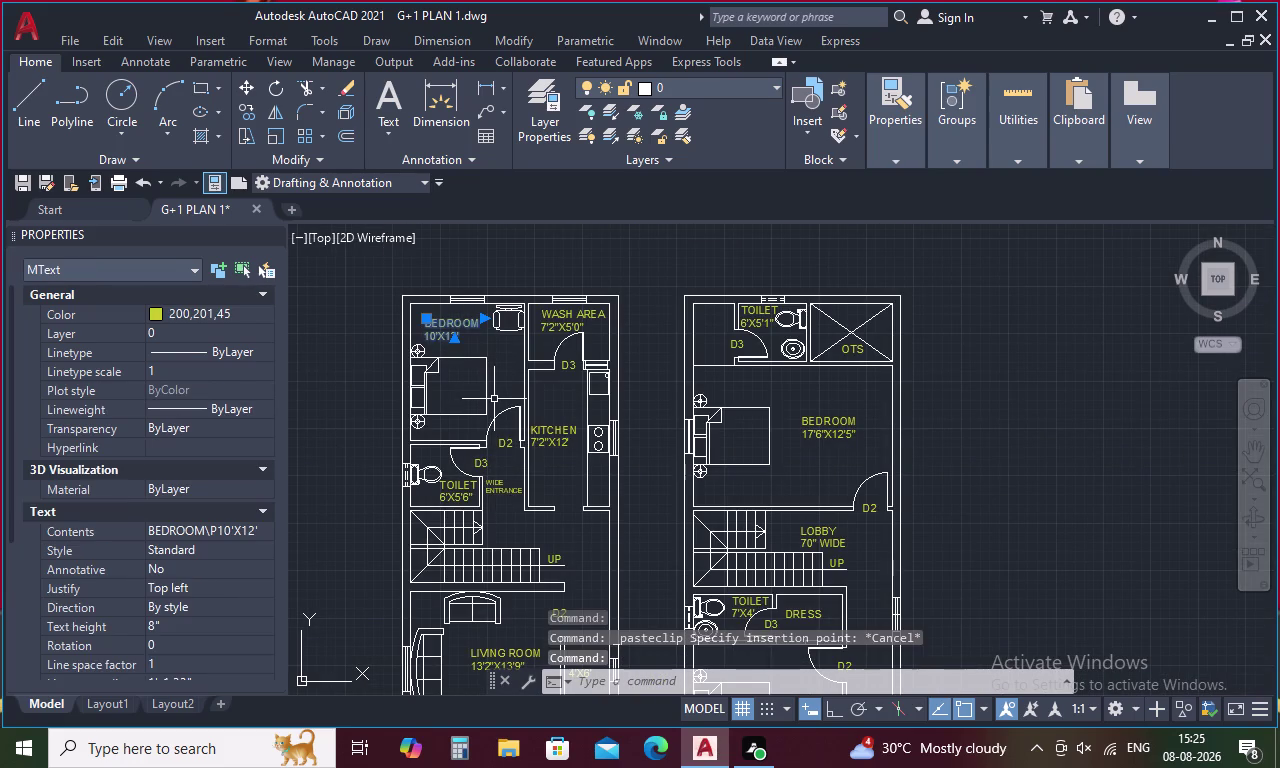
Copy the ground-floor BEDROOM label and paste it into the first-floor bedroom.
text(cv)
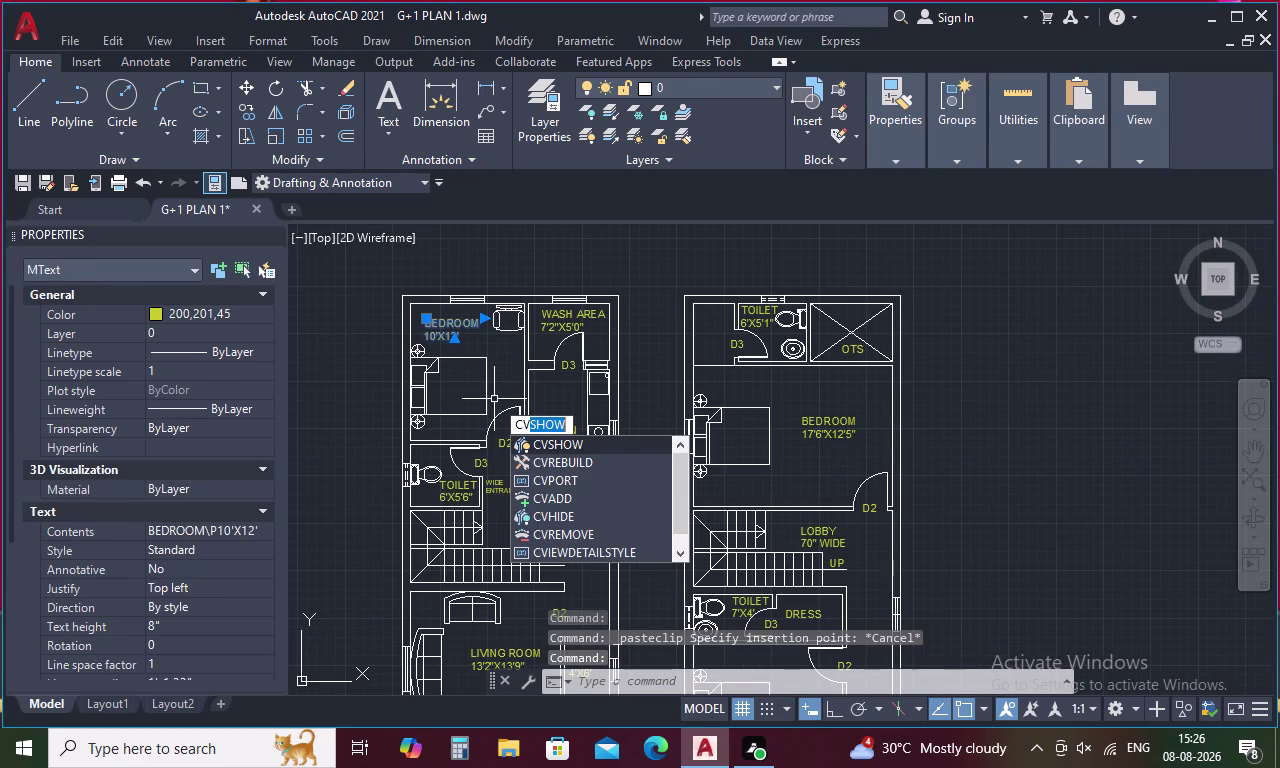
key(BackSpace)
key(Escape)
click(451, 334)
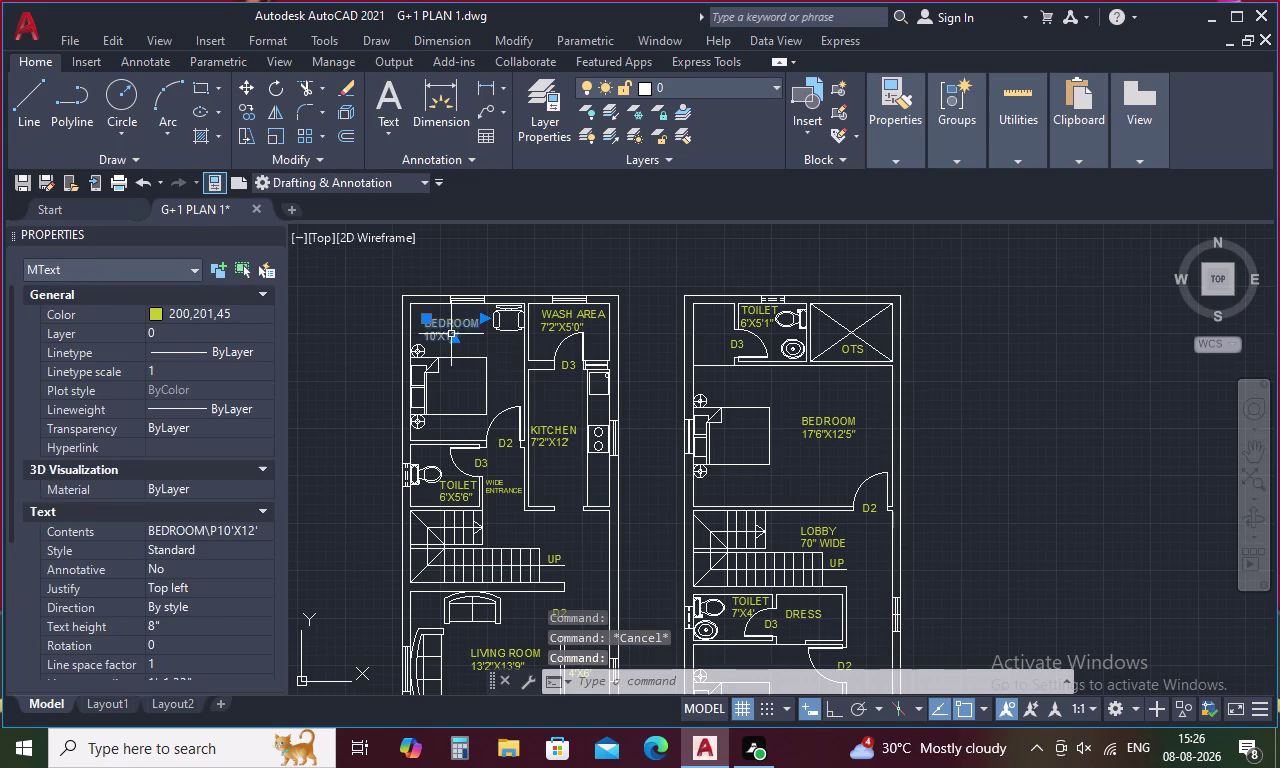
key(ctrl+c)
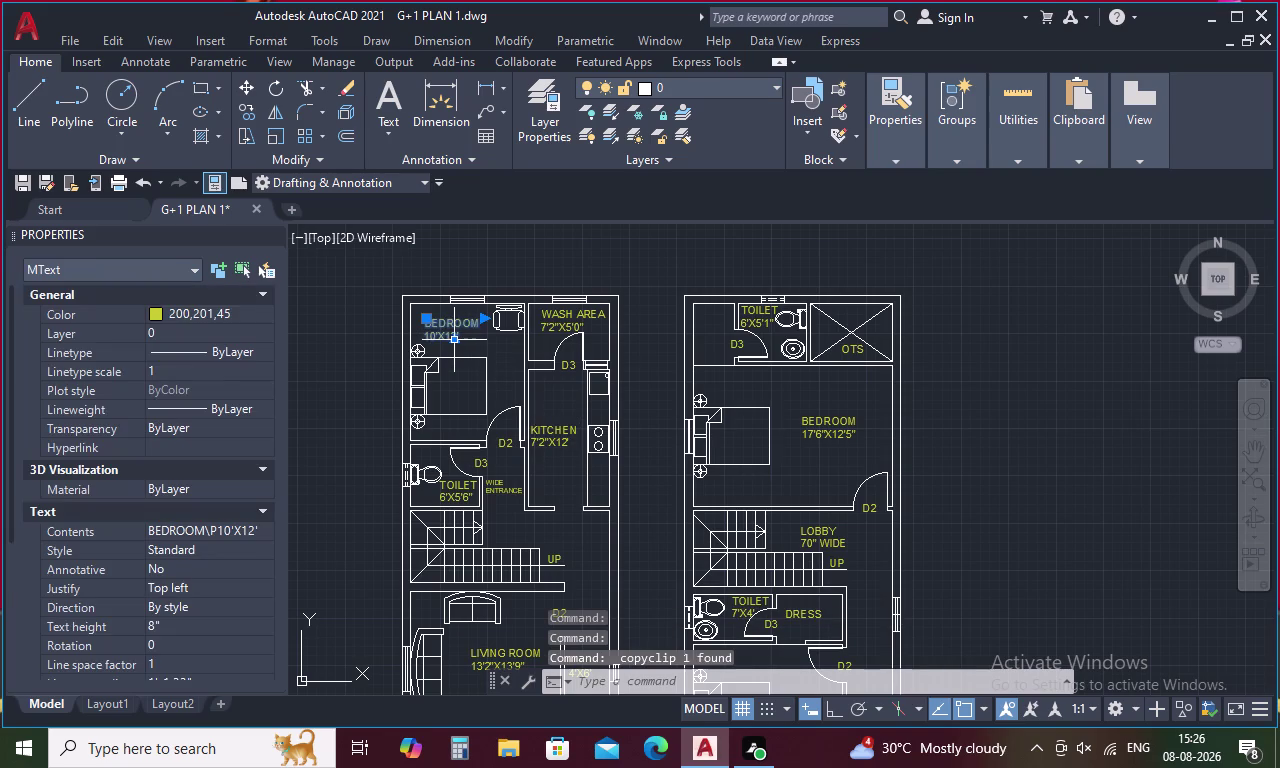
key(Escape)
key(ctrl+v)
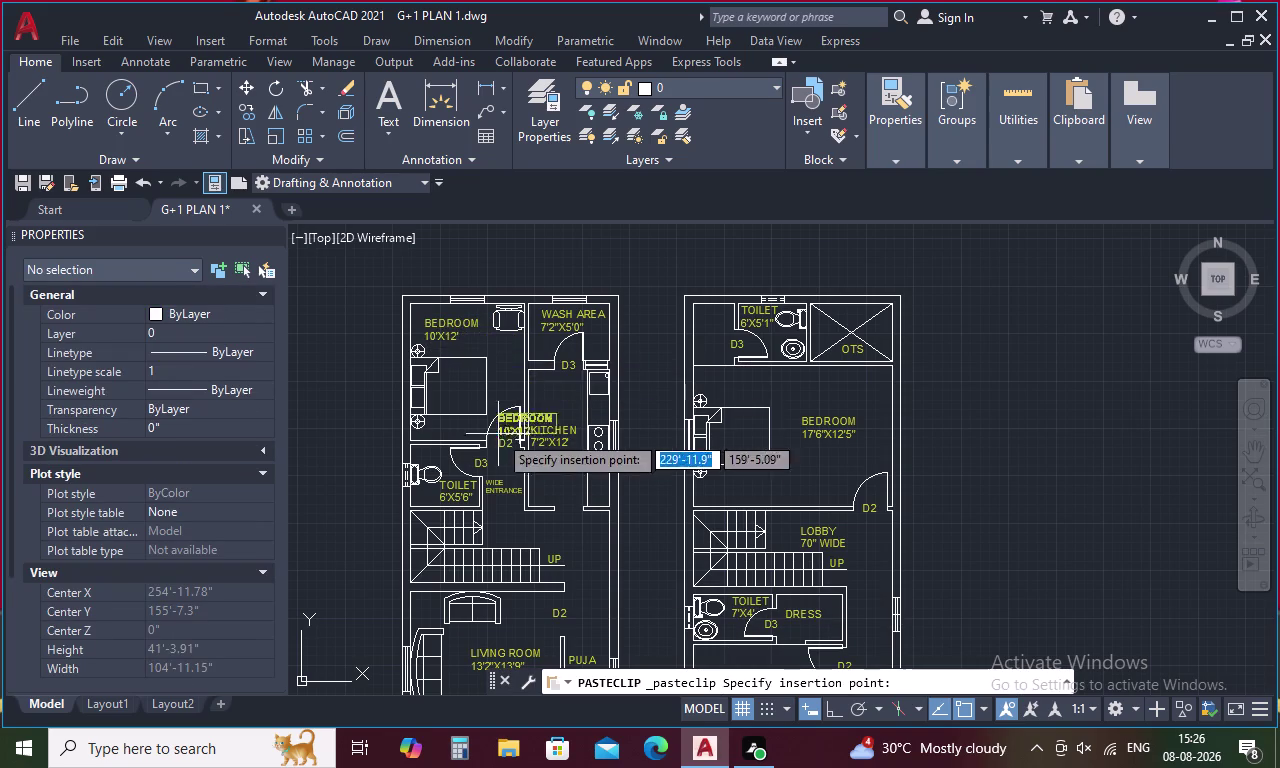
middle_drag(502, 447, 502, 303)
middle_drag(764, 571, 665, 395)
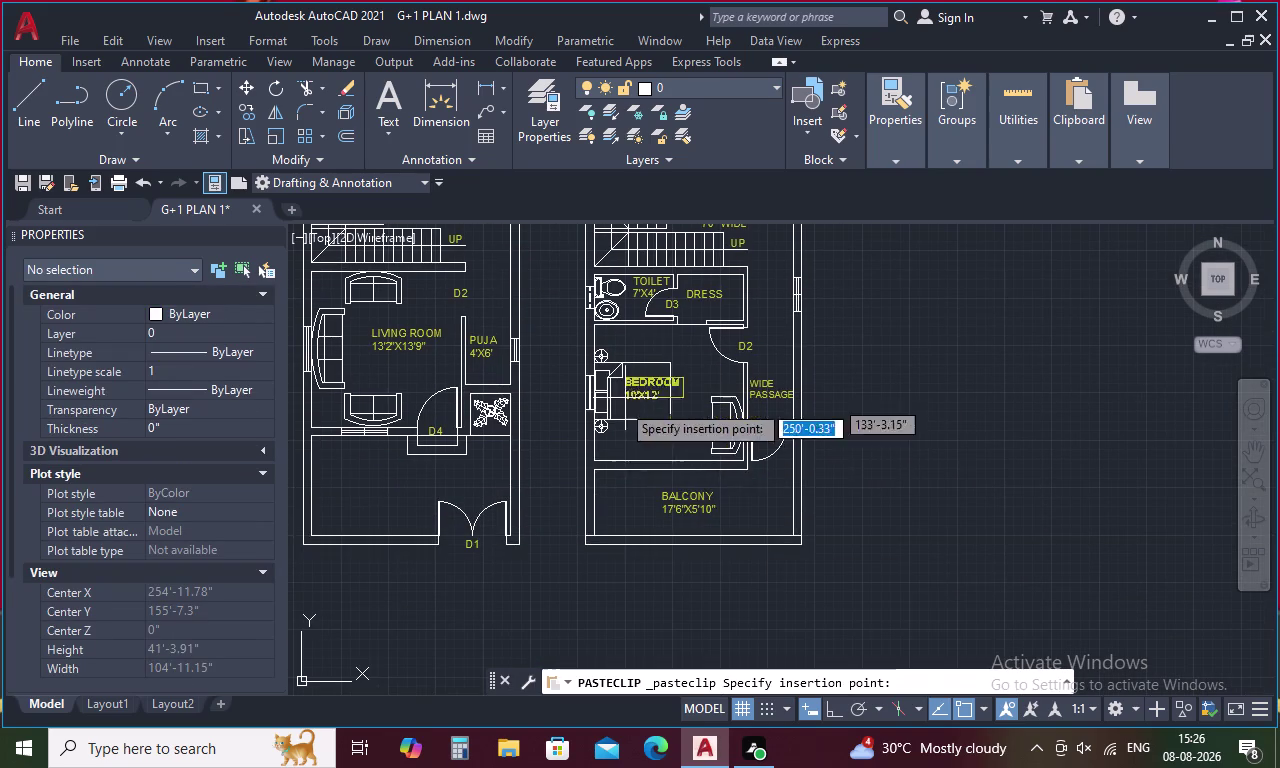
scroll(up, 3)
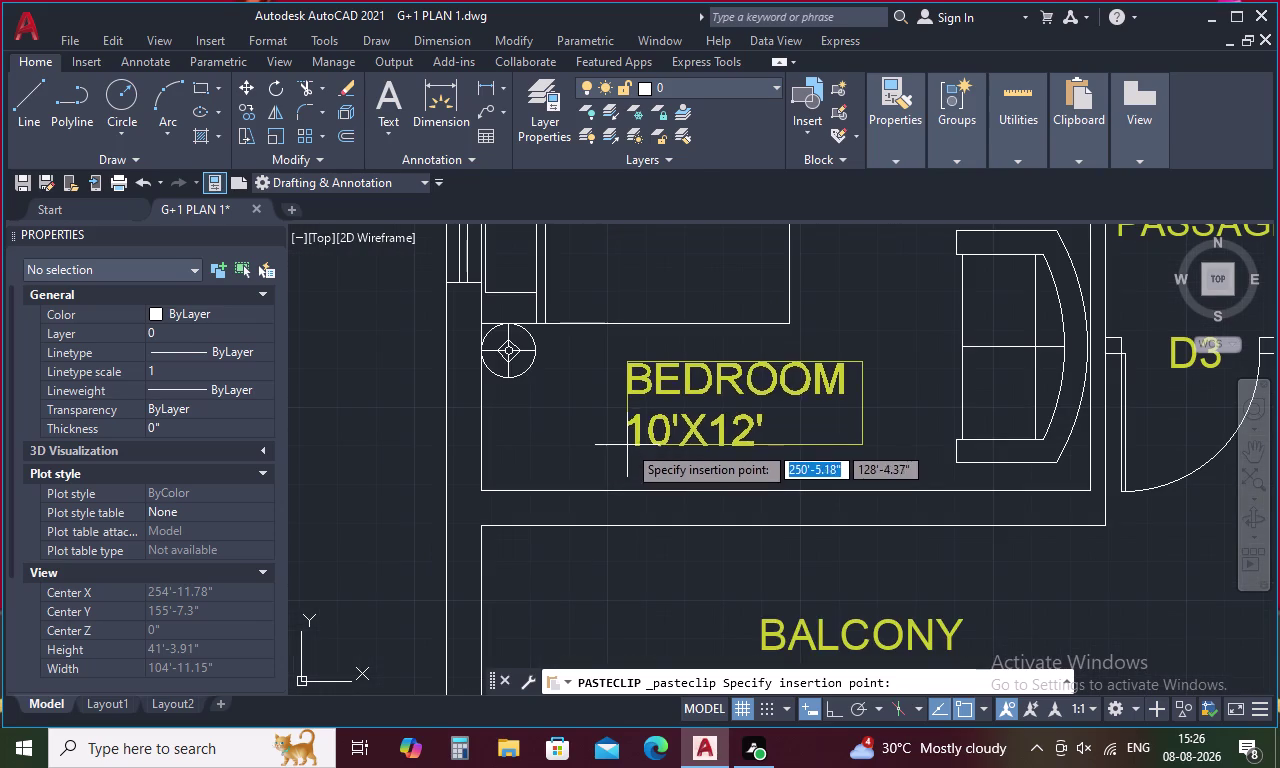
click(626, 444)
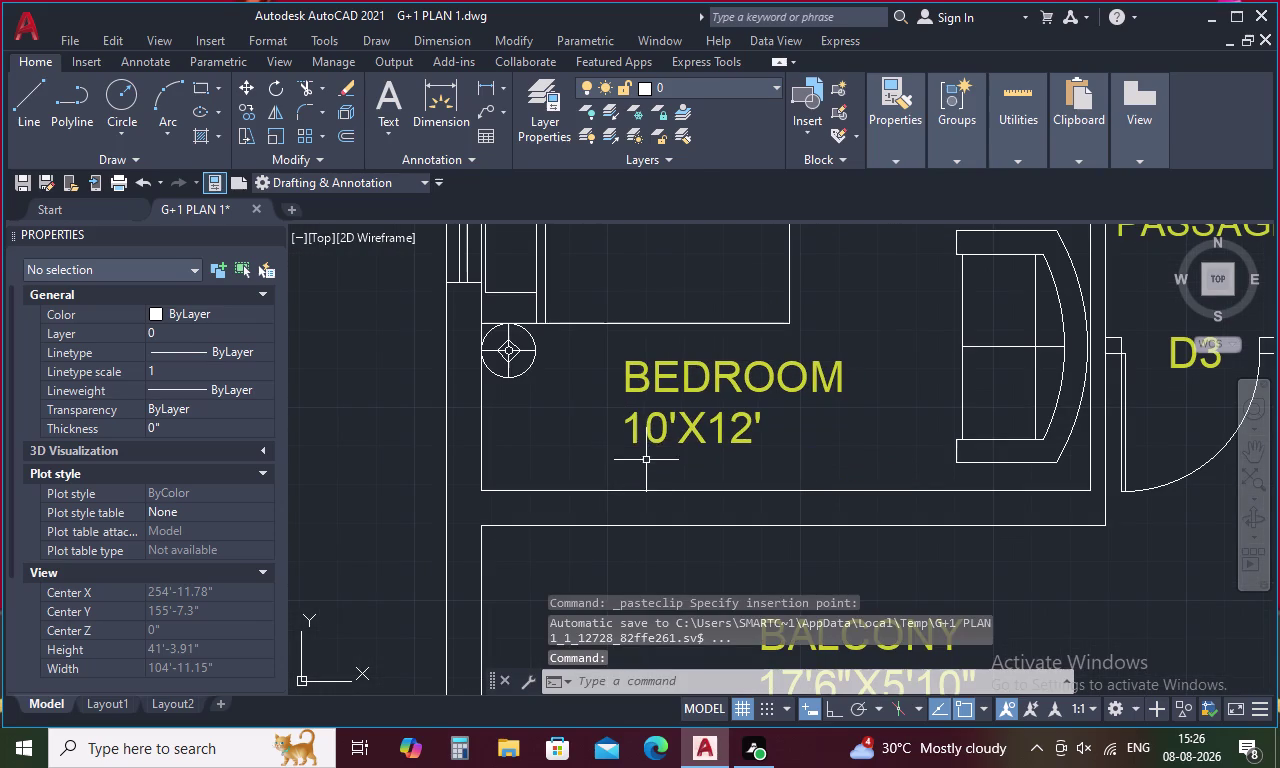
Change the pasted label's width from 10' to 13'2".
double_click(660, 435)
click(664, 432)
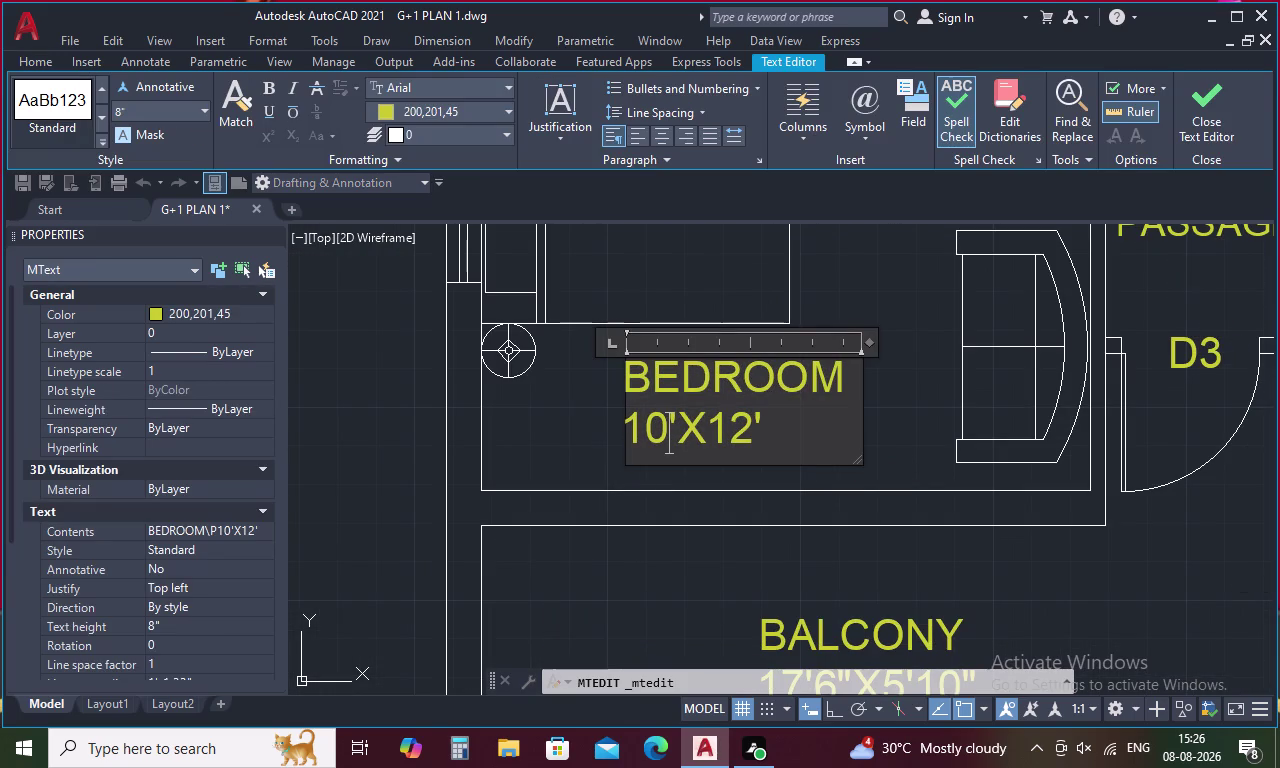
key(BackSpace)
key(3)
key(Right)
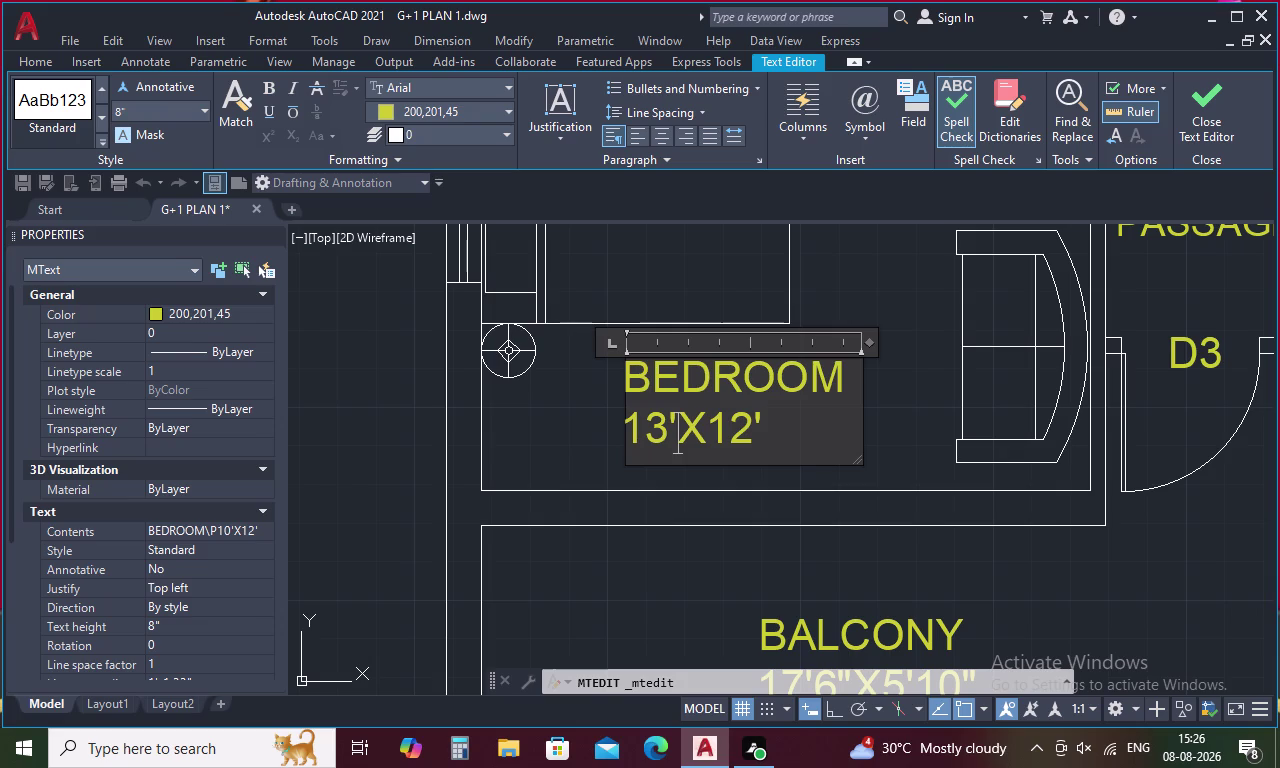
key(2)
key(shift+quotedbl)
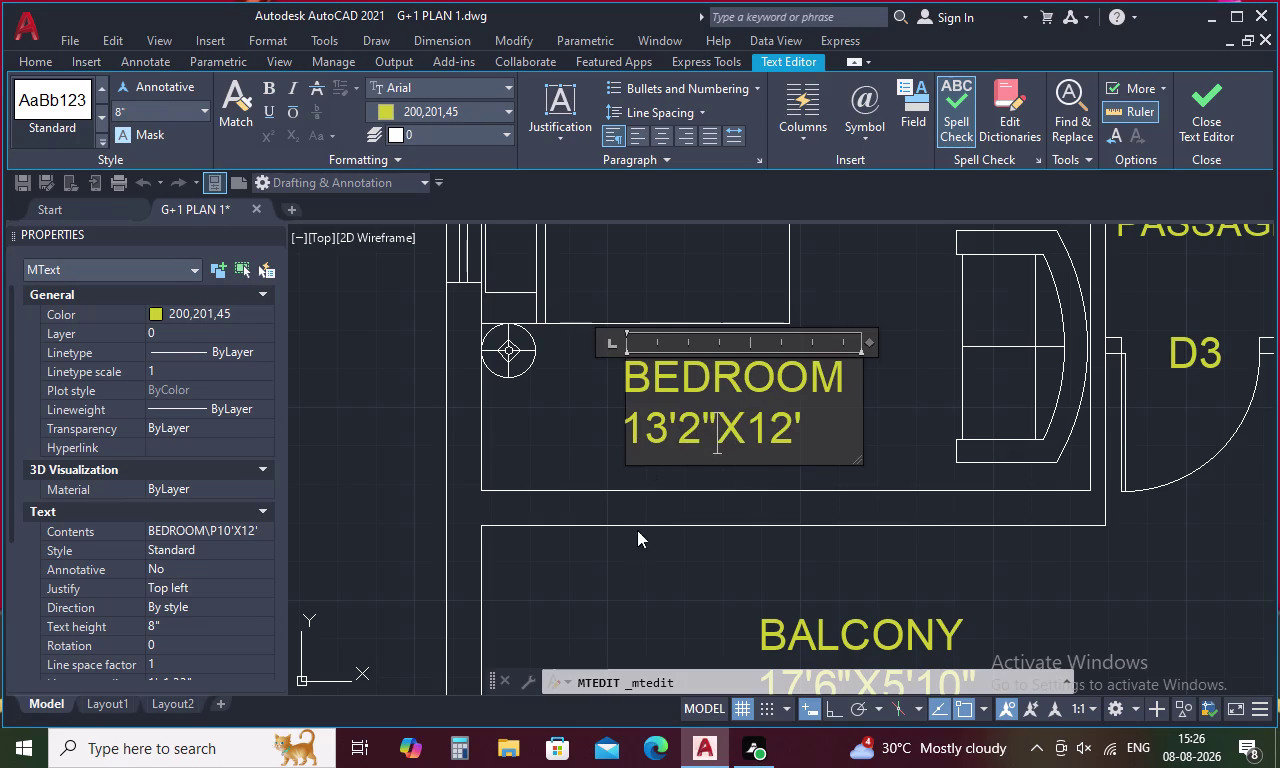
click(638, 557)
Paste another bedroom label copy into the left plan's bottom room.
scroll(down, 3)
scroll(down, 3)
scroll(down, 3)
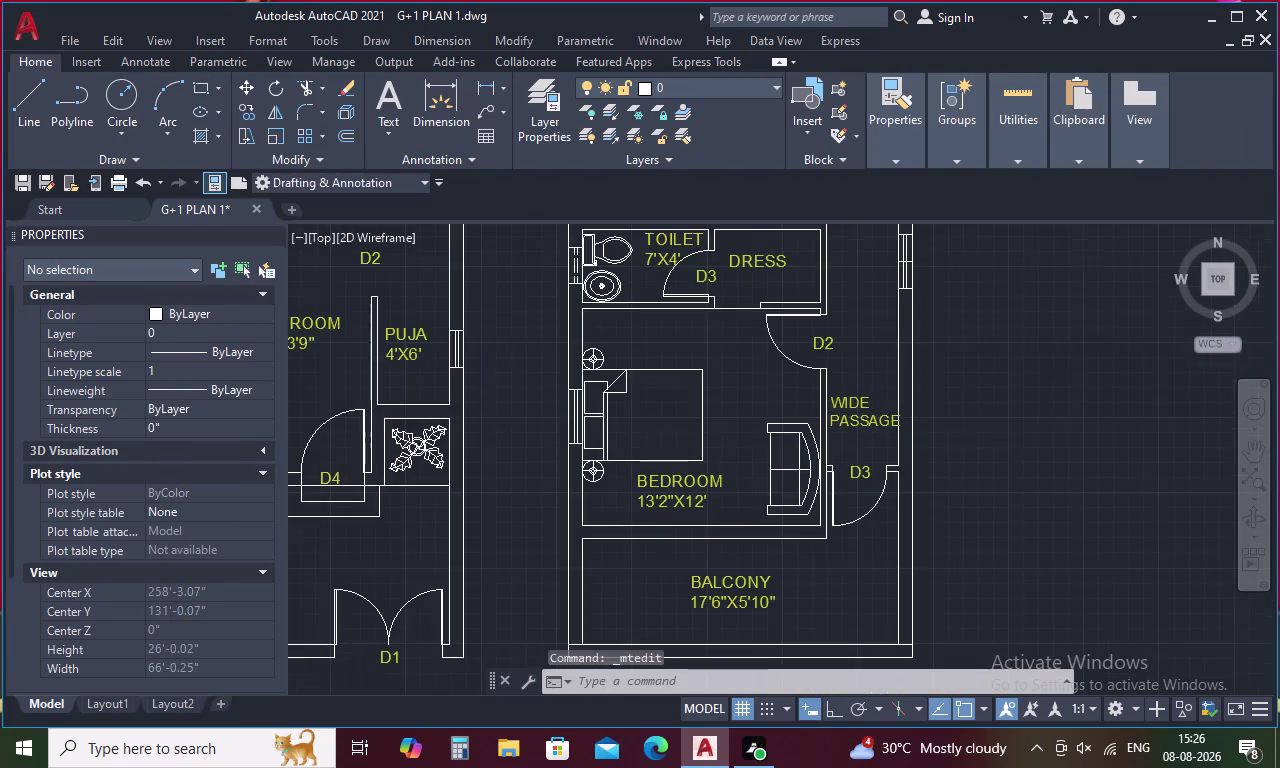
scroll(down, 3)
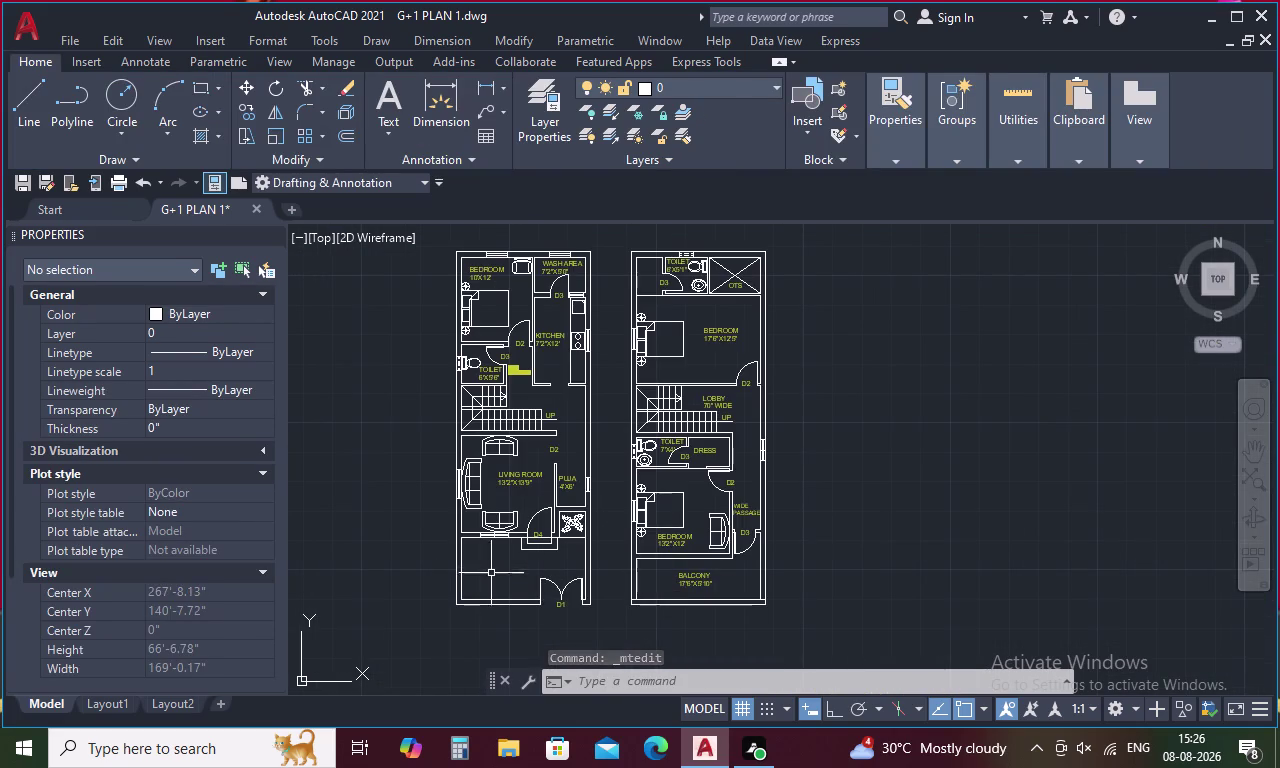
key(ctrl+v)
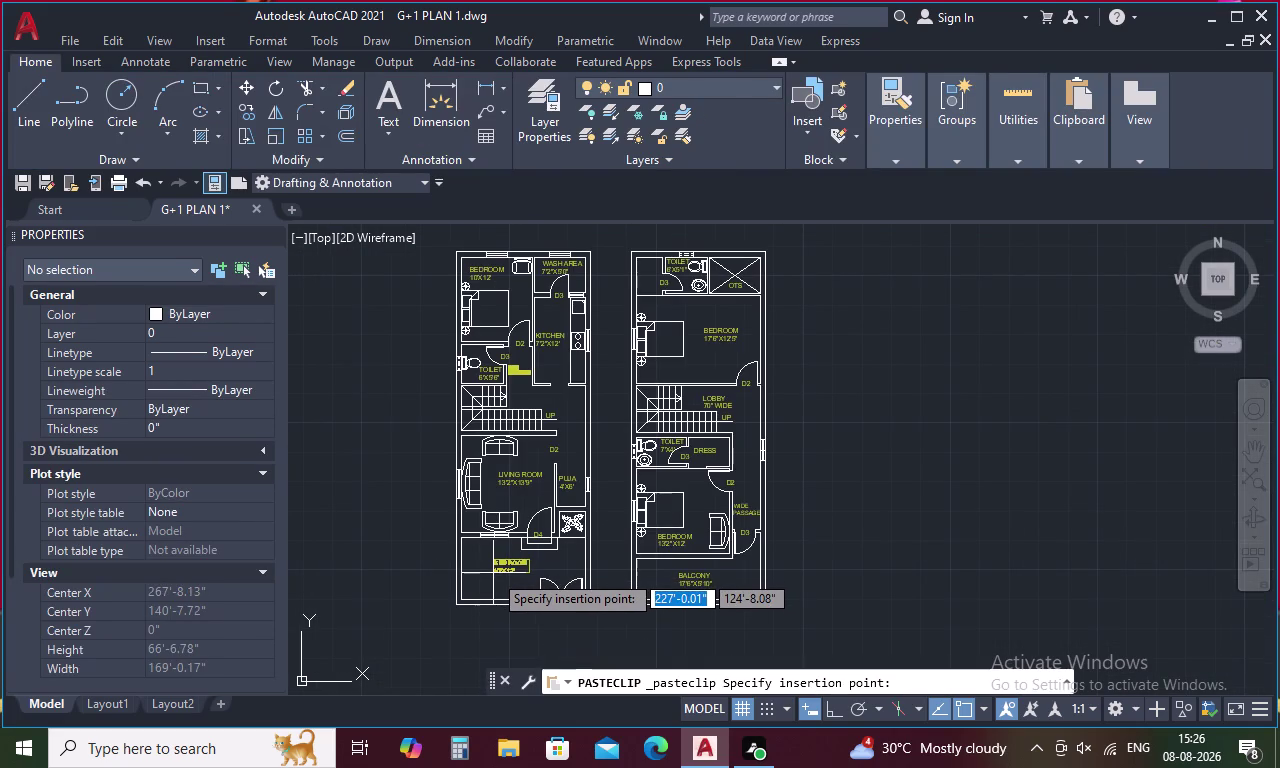
scroll(up, 3)
click(479, 577)
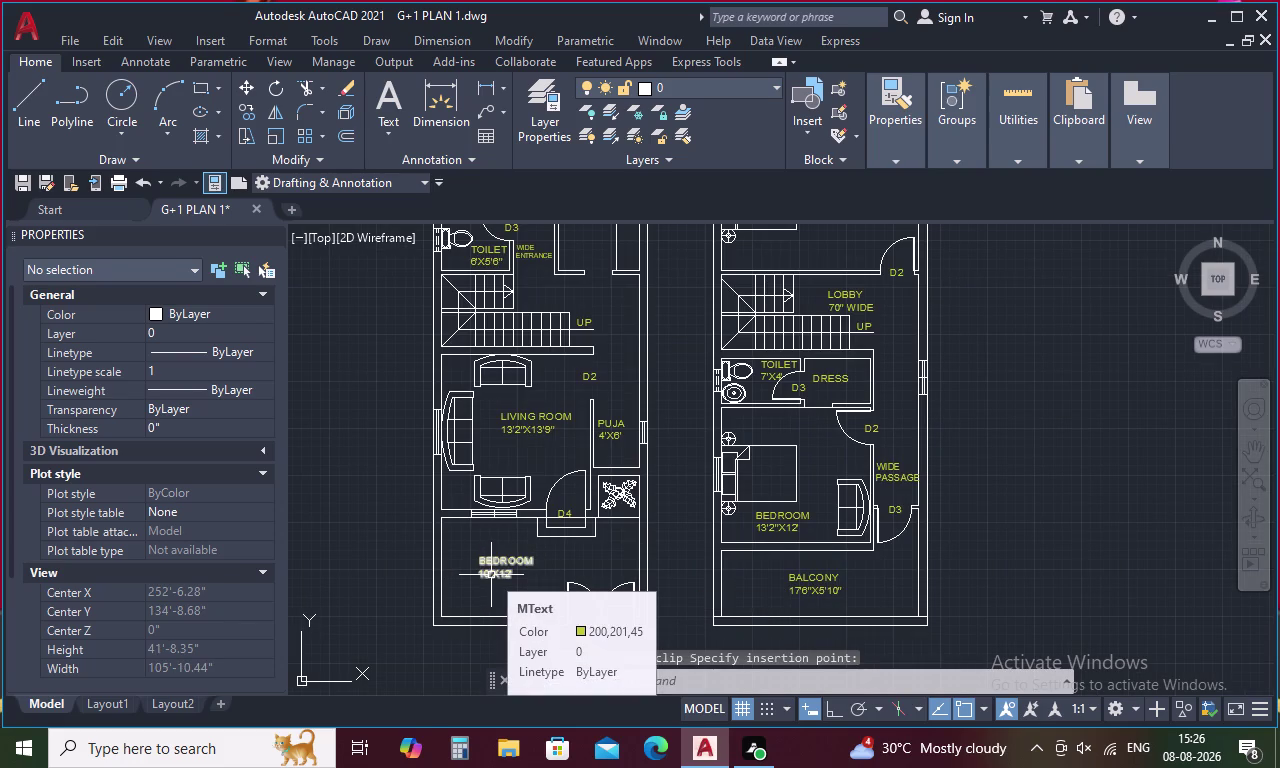
double_click(491, 575)
click(522, 578)
key(BackSpace)
key(BackSpace)
key(BackSpace)
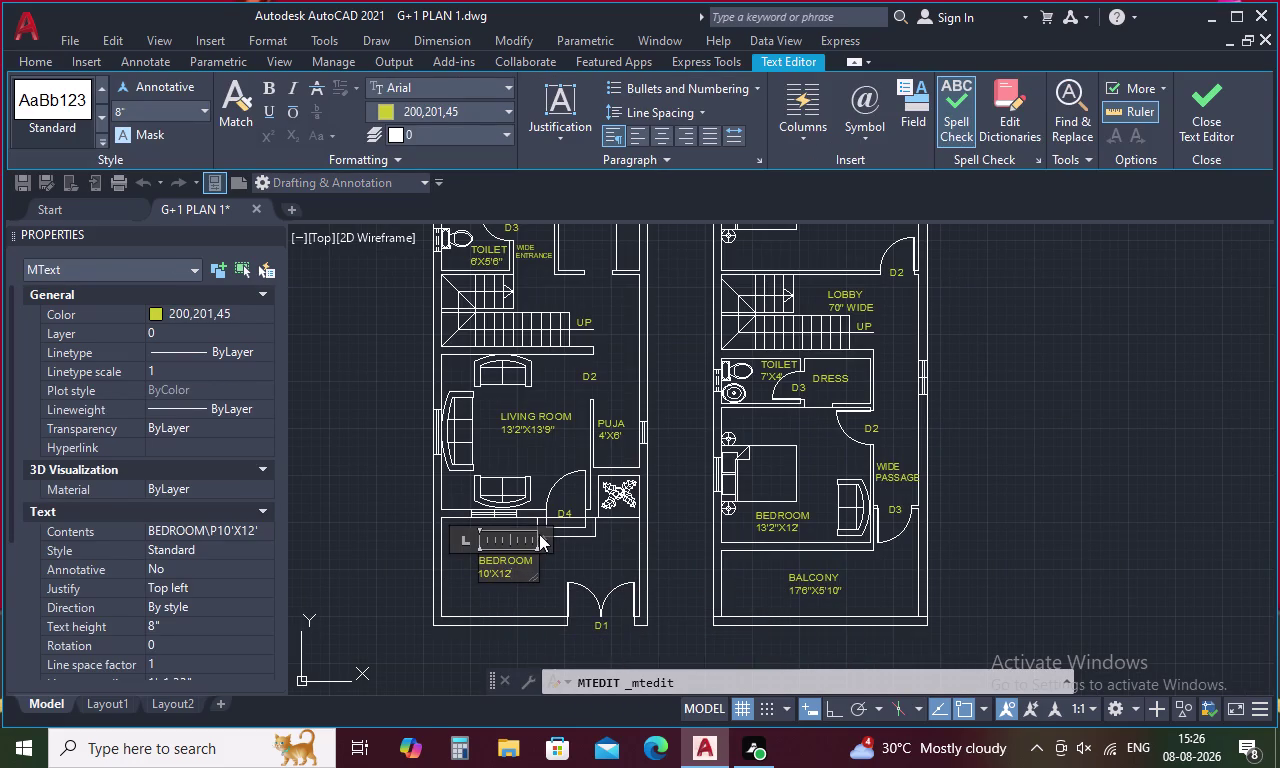
key(p)
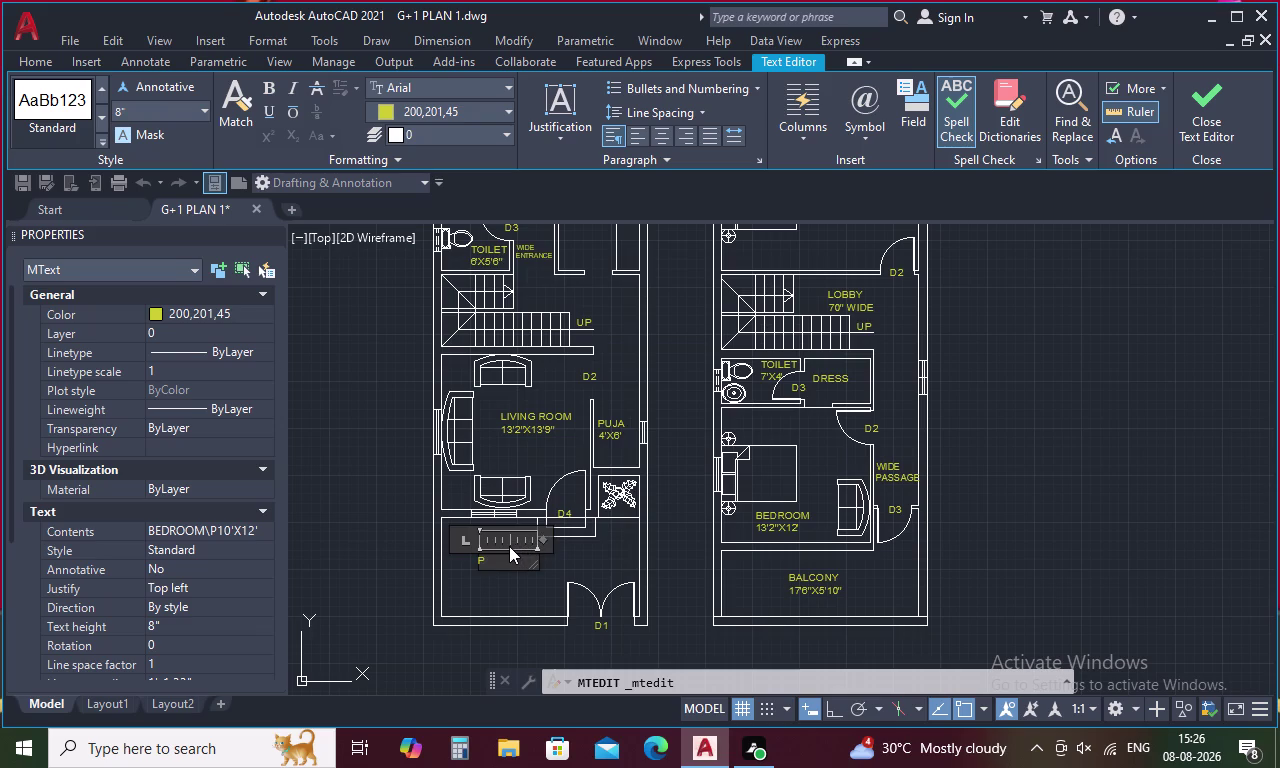
key(a)
key(r)
key(k)
key(i)
key(n)
scroll(up, 3)
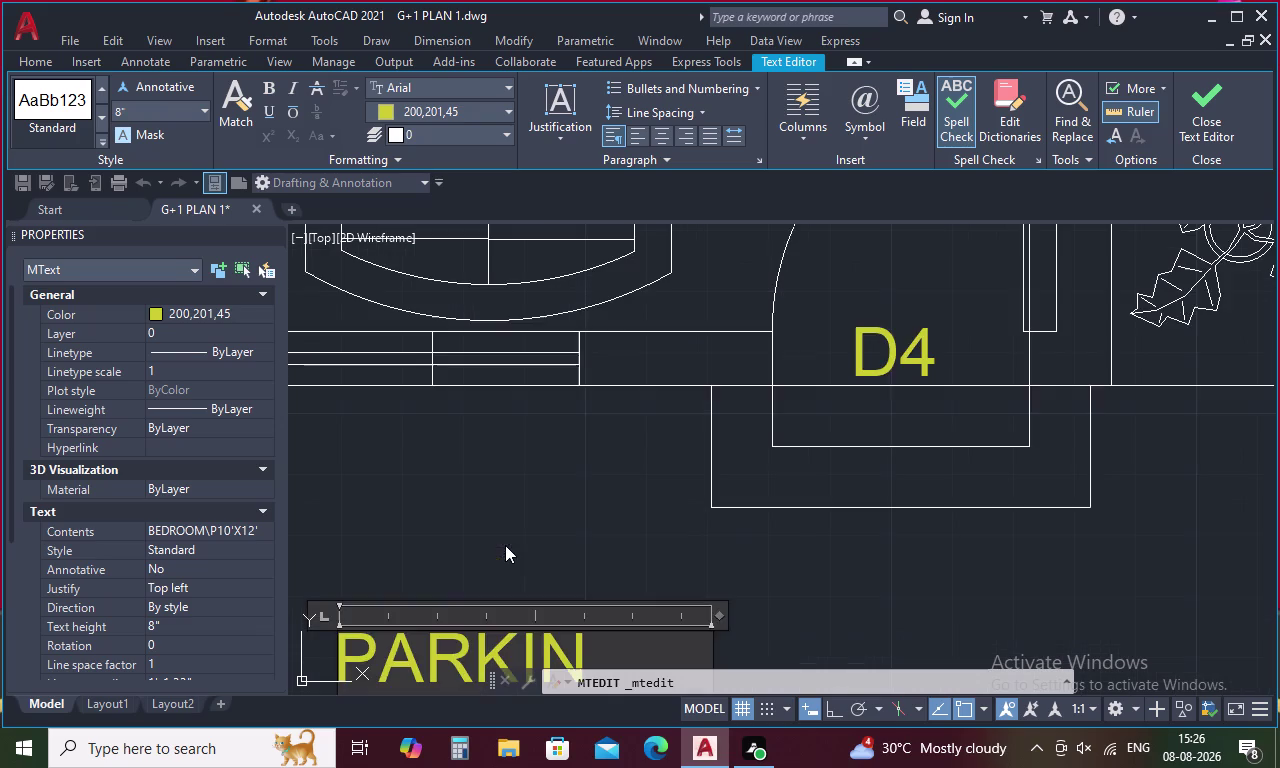
middle_drag(505, 545, 628, 354)
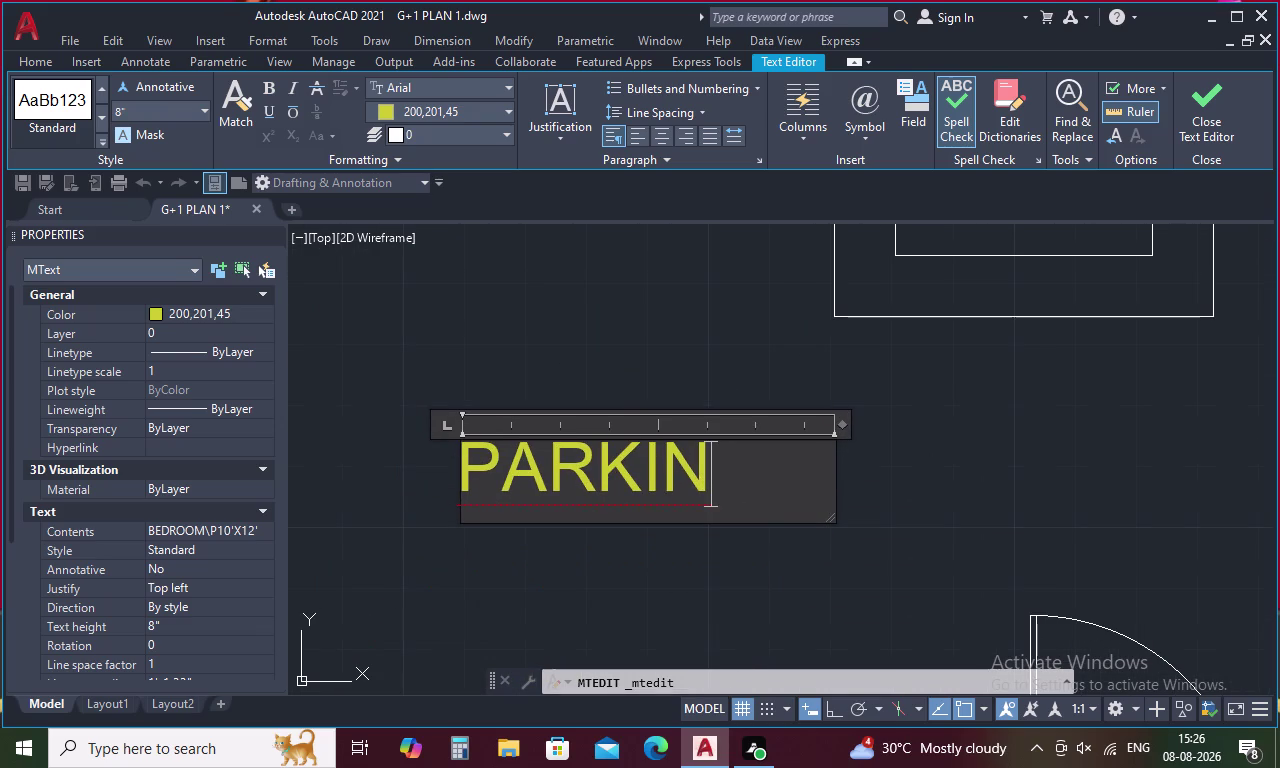
key(g)
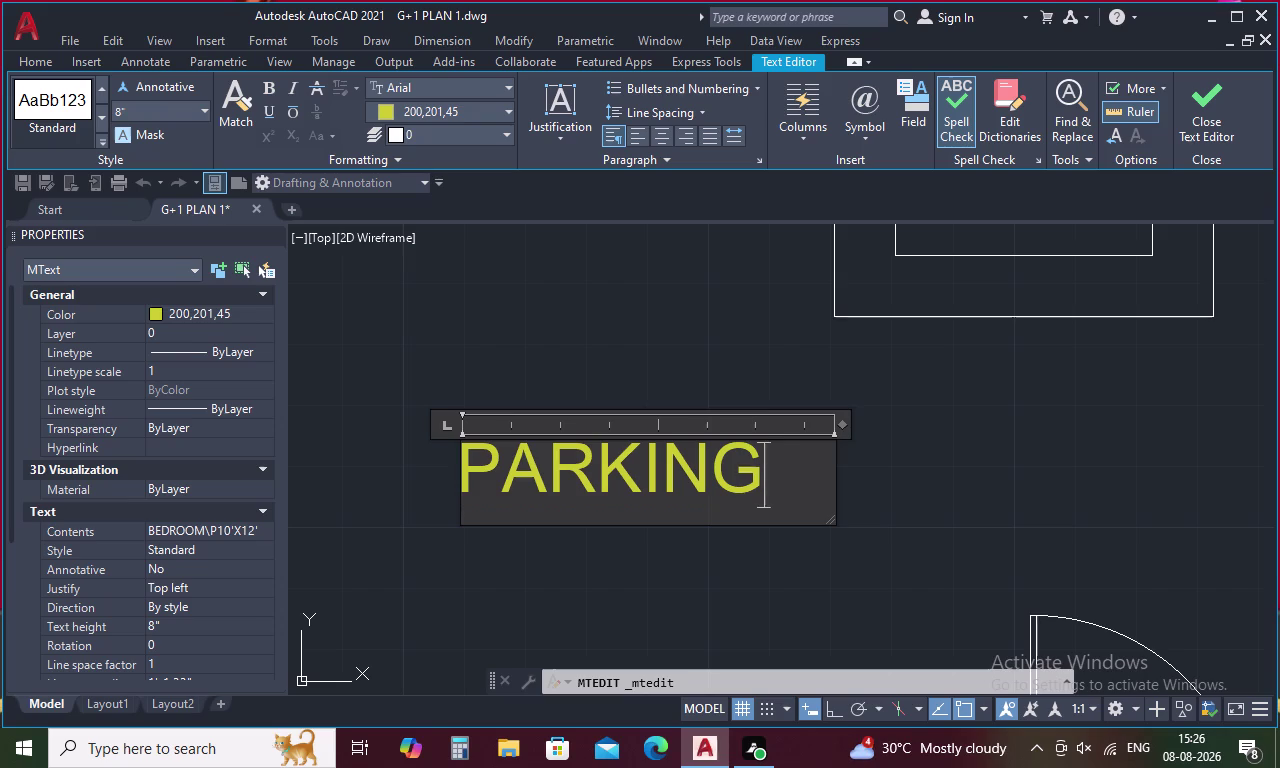
key(Return)
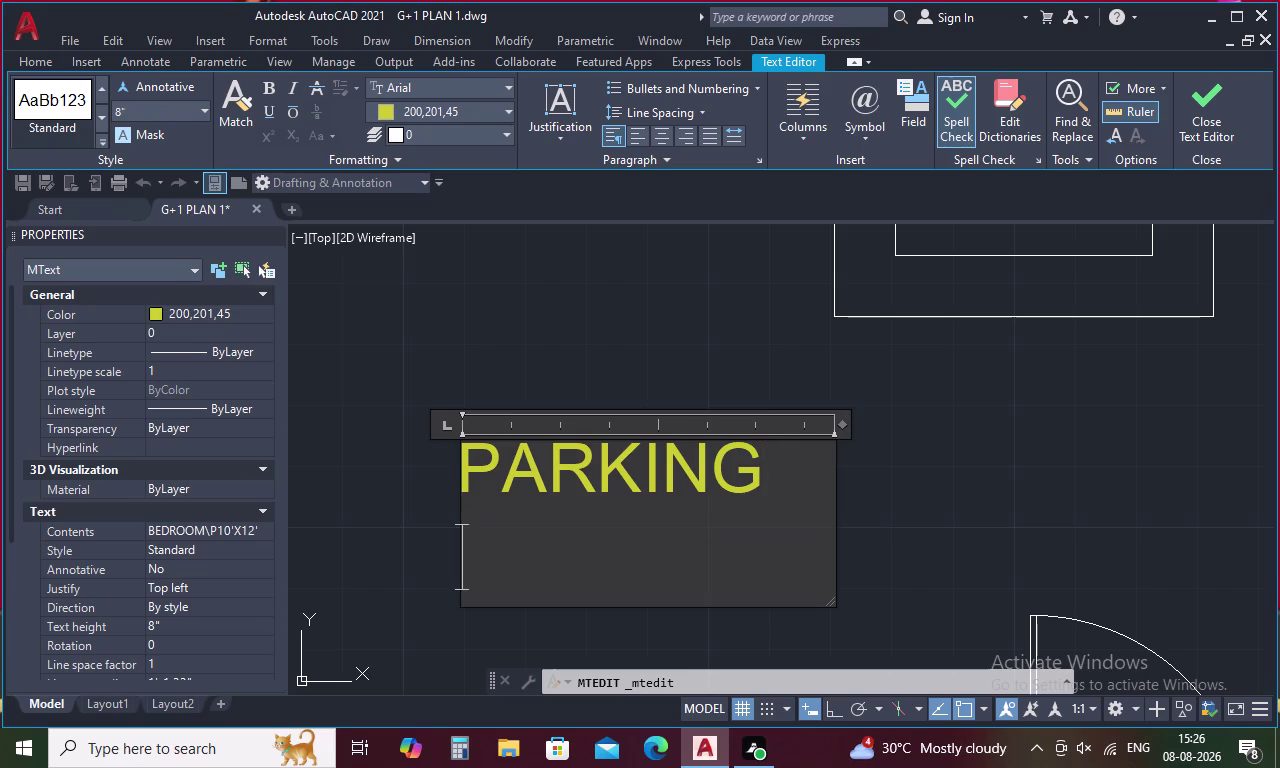
text(17)
key(apostrophe)
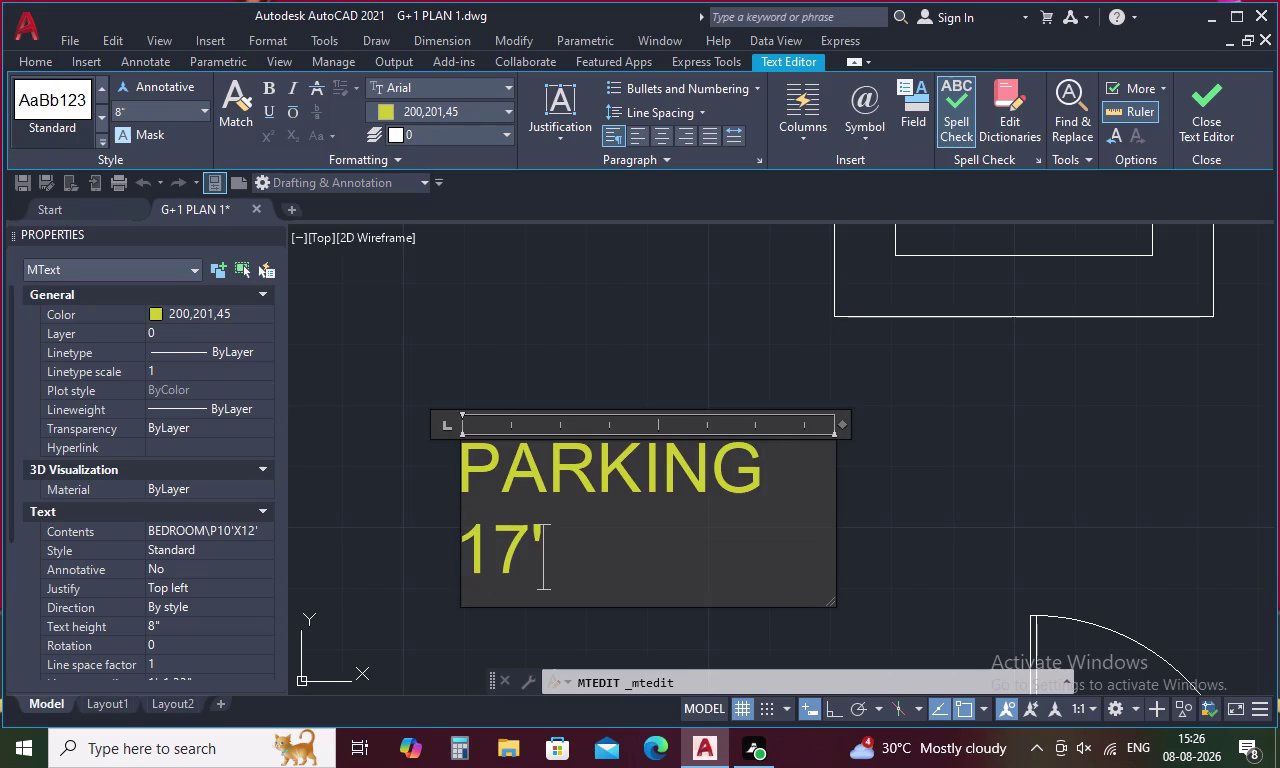
key(6)
key(shift+quotedbl)
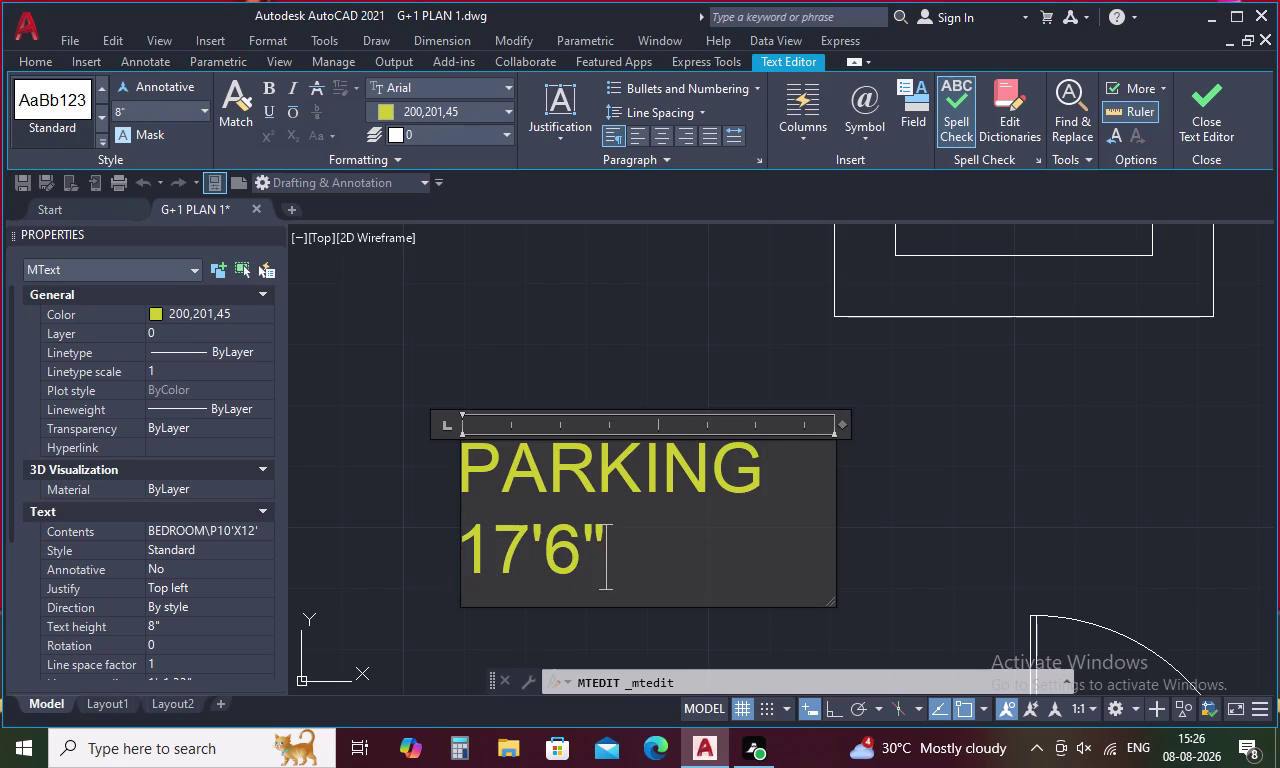
key(x)
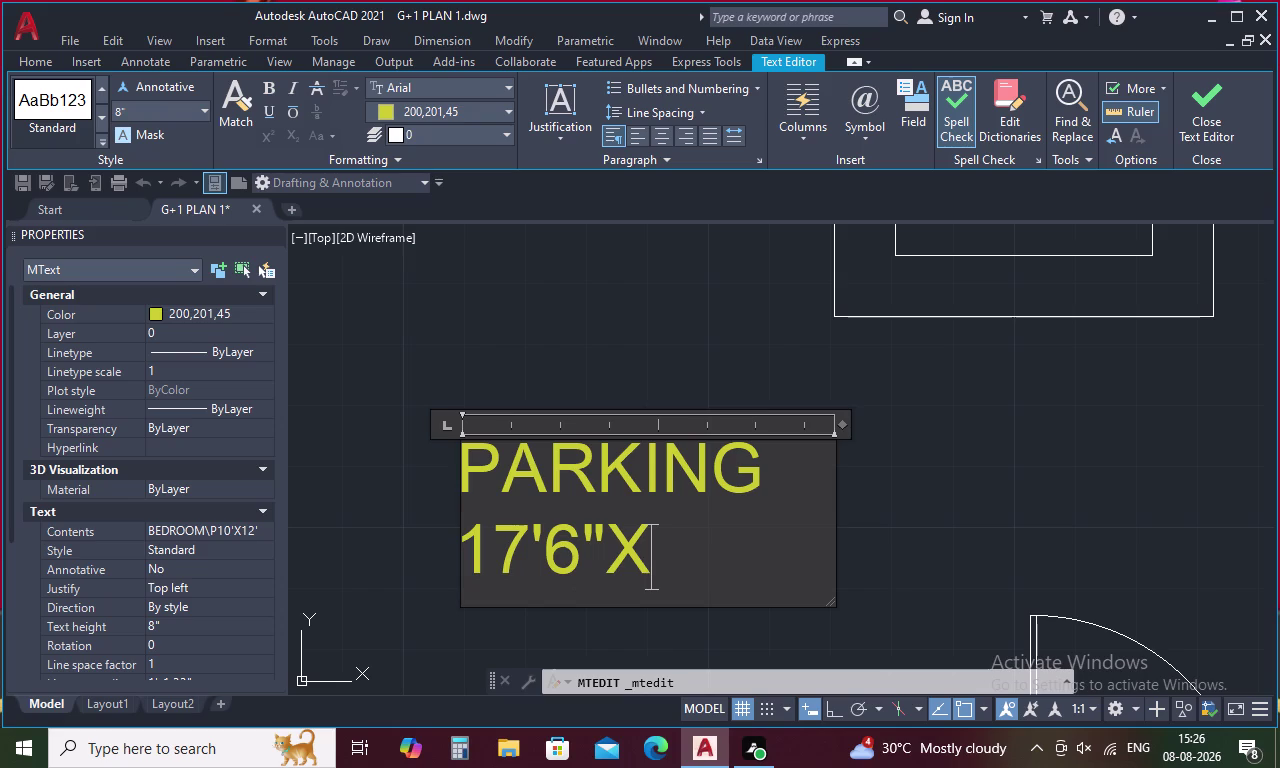
key(8)
key(apostrophe)
text(9)
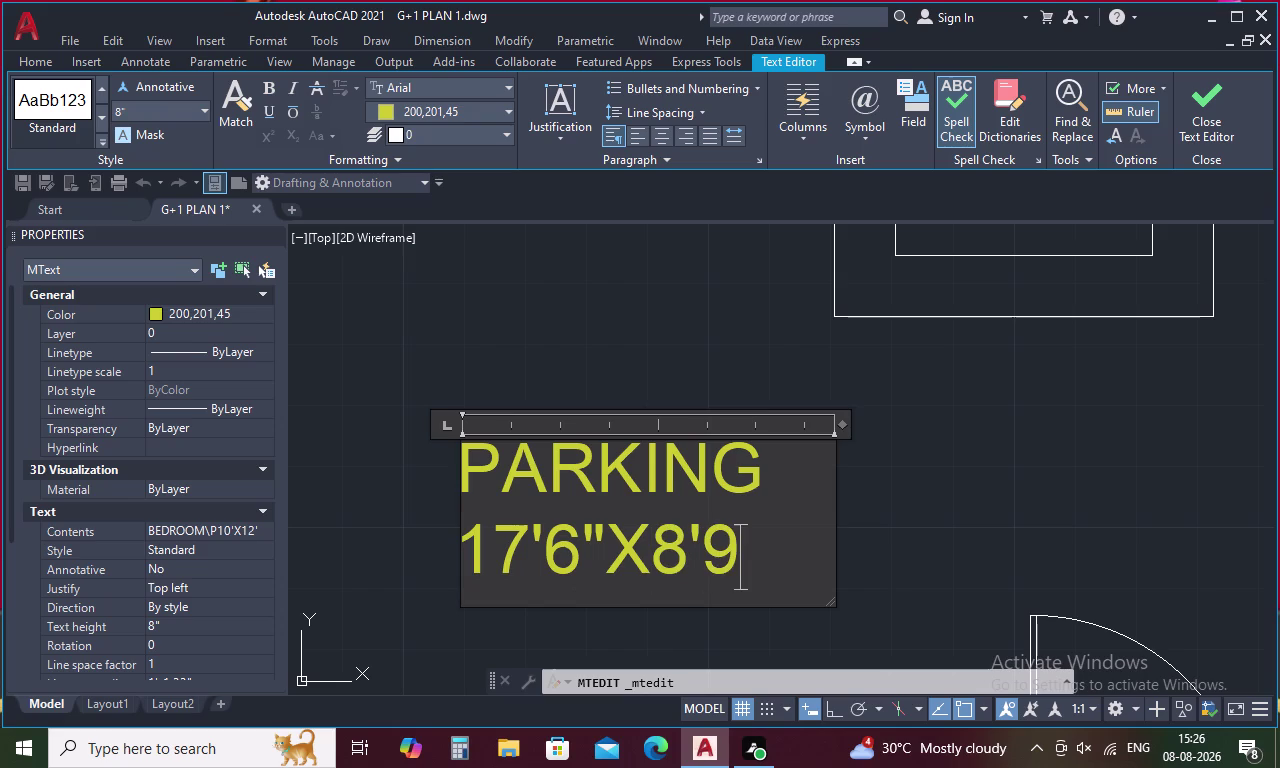
text(")
click(910, 450)
scroll(down, 3)
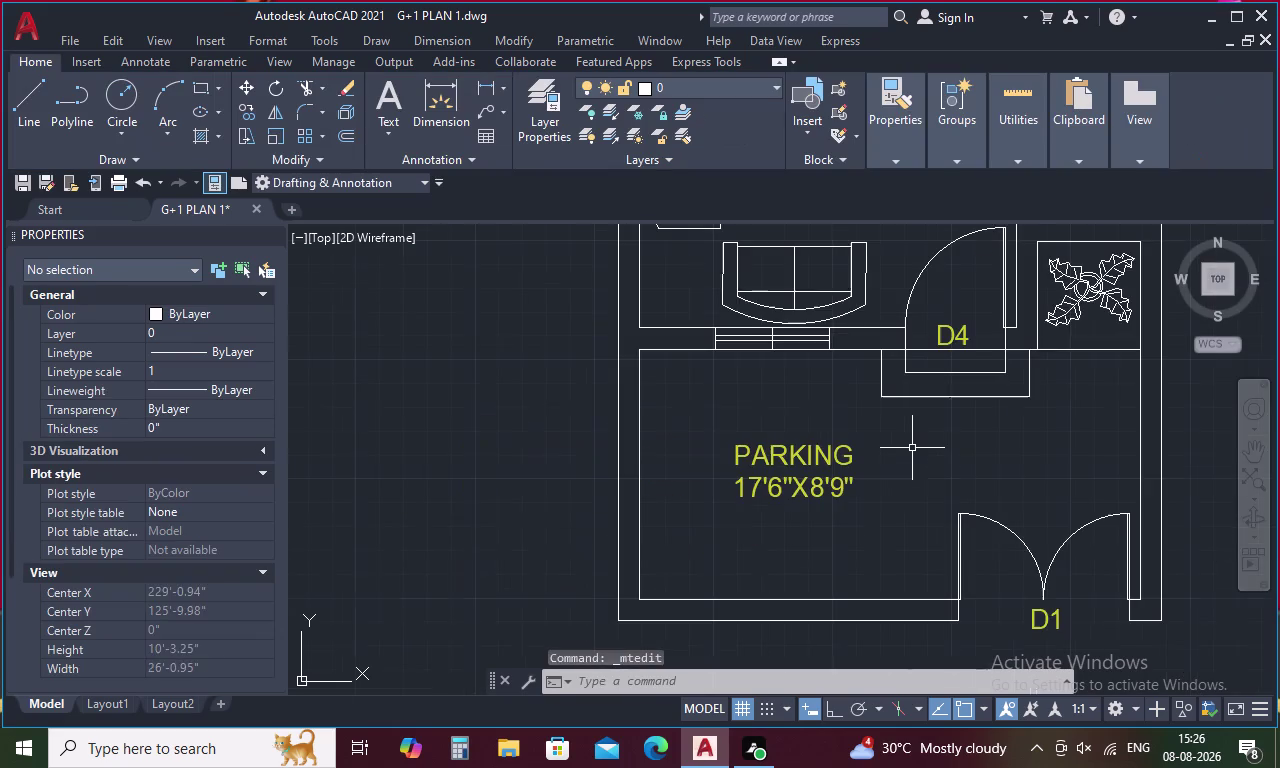
middle_drag(911, 471, 590, 517)
scroll(down, 3)
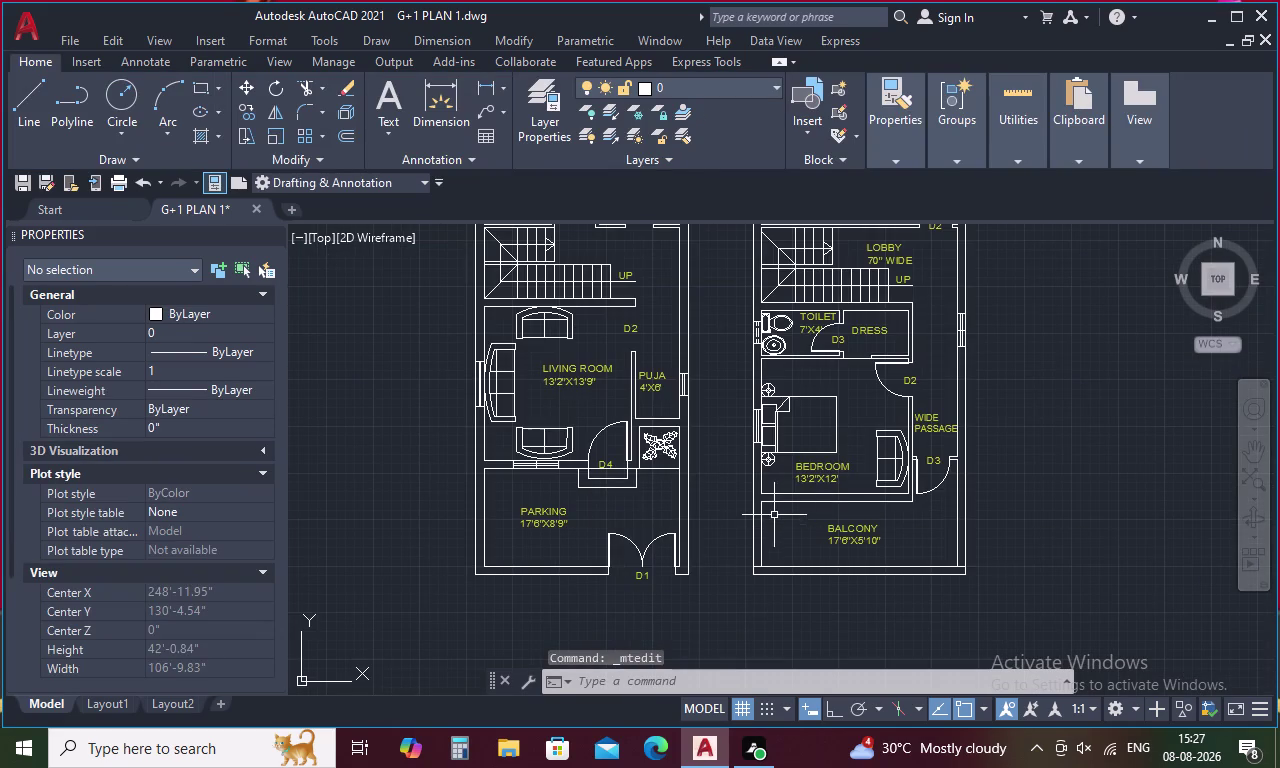
middle_drag(758, 538, 670, 605)
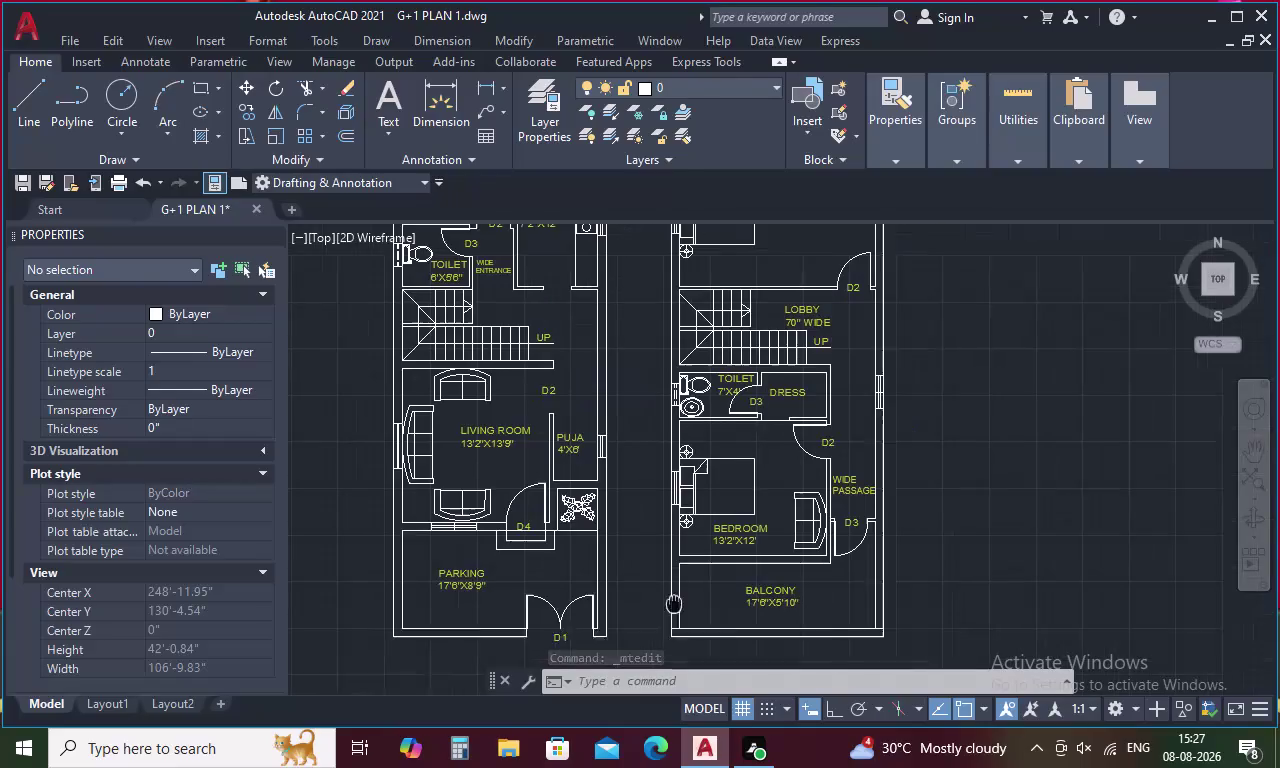
middle_drag(670, 605, 666, 609)
scroll(down, 3)
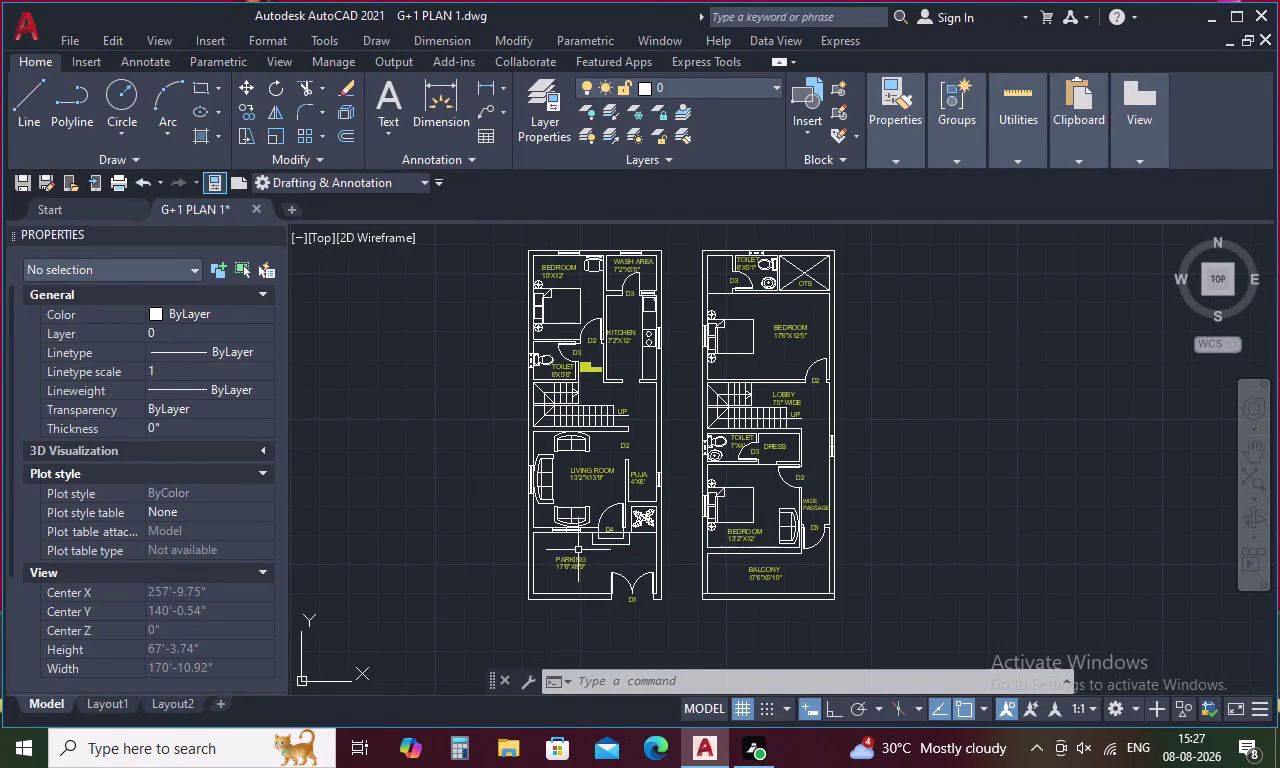
scroll(up, 3)
key(Escape)
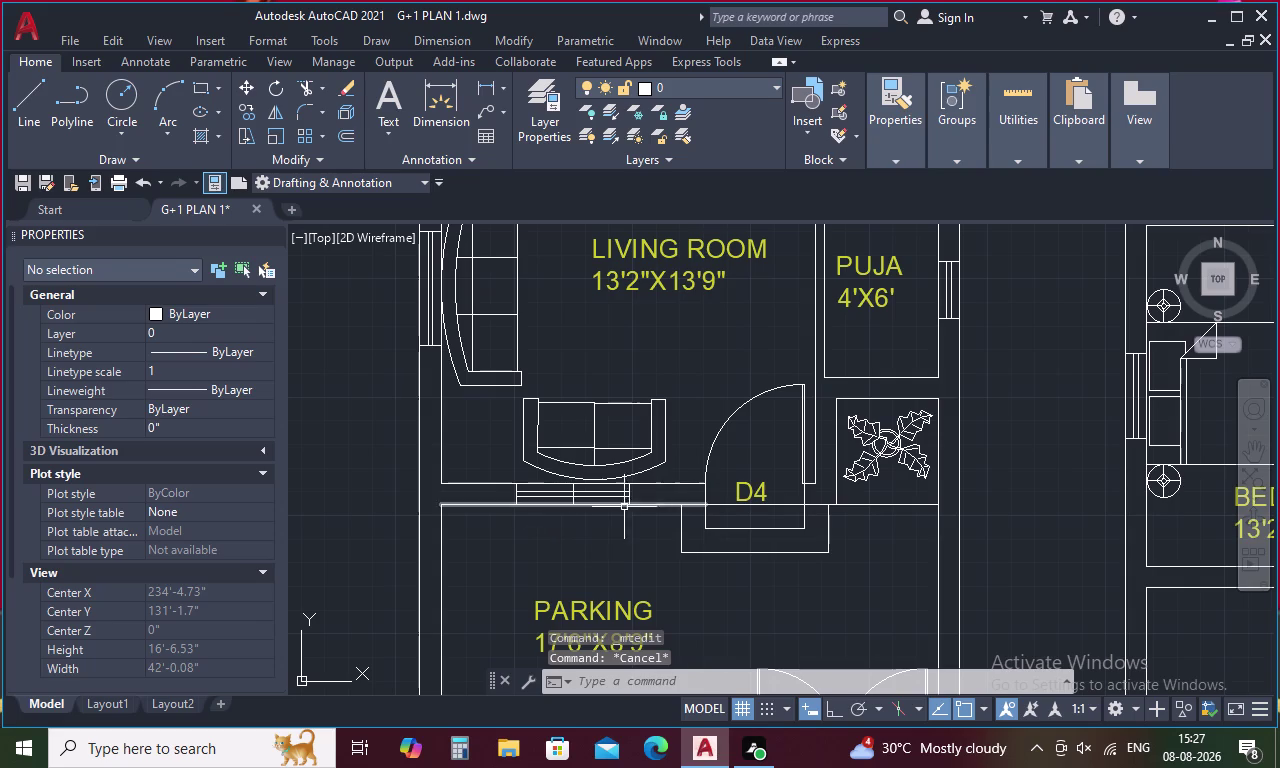
Place a copy of the D4 tag below the living-room window and retype it as W1.
click(764, 493)
key(ctrl+c)
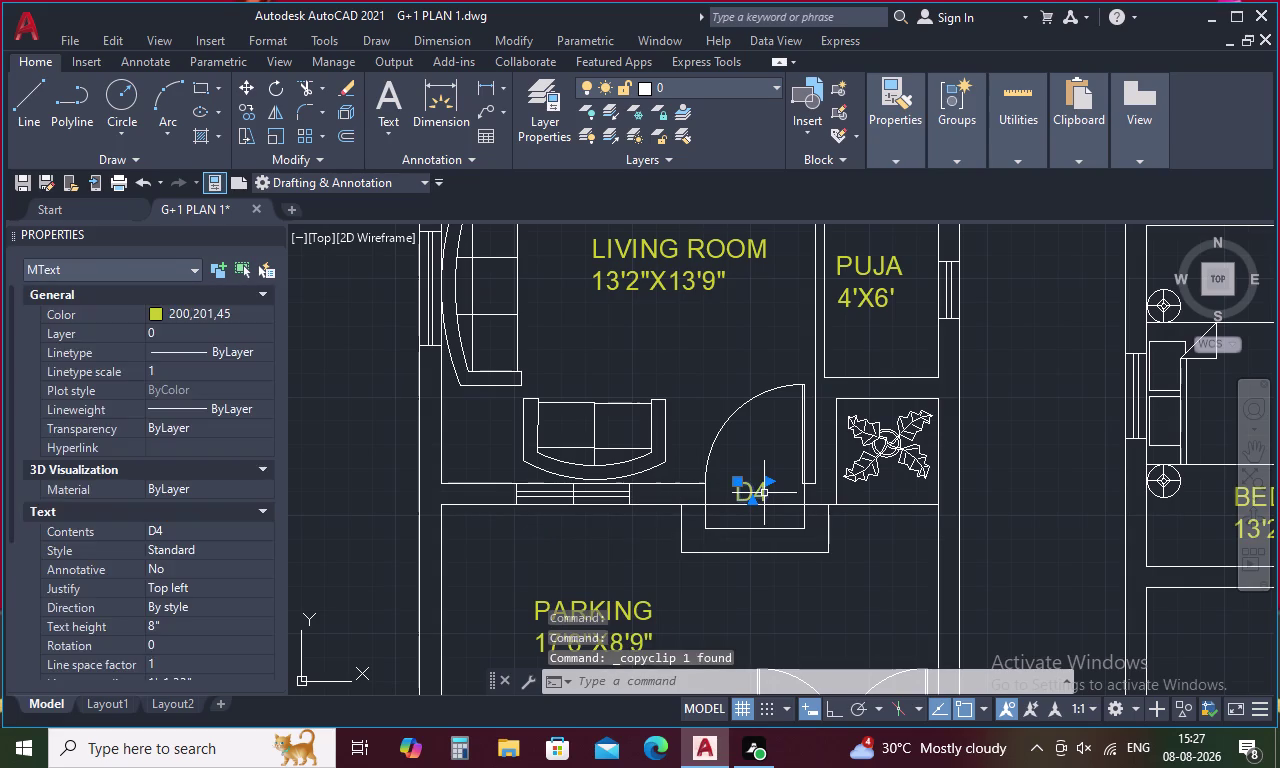
key(ctrl+v)
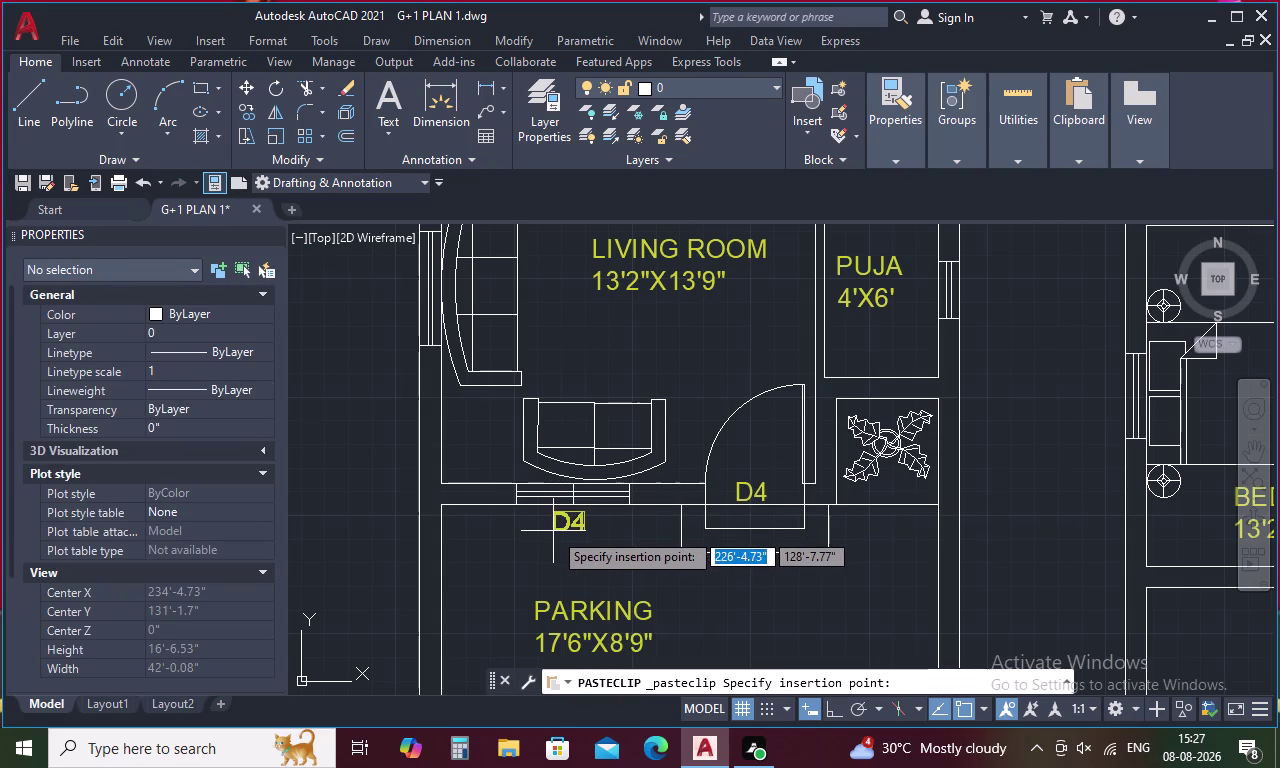
scroll(up, 3)
click(556, 530)
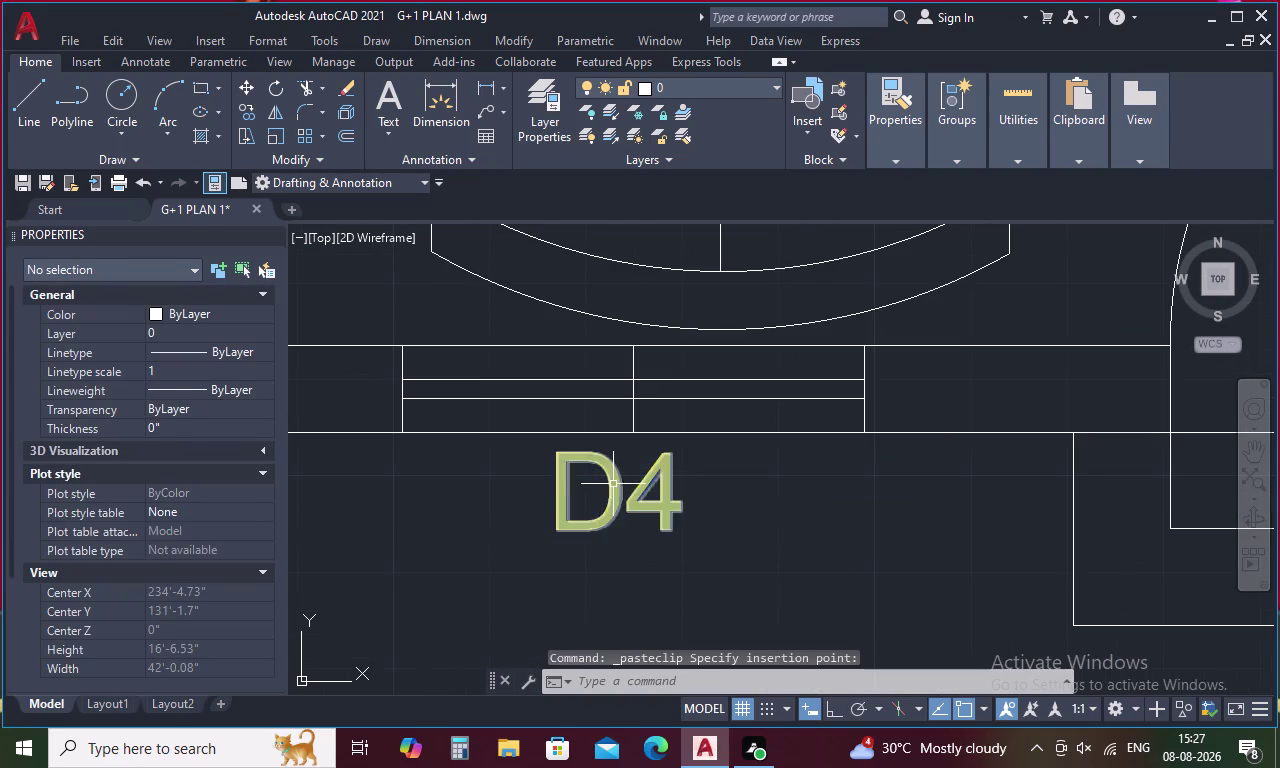
double_click(619, 481)
click(681, 484)
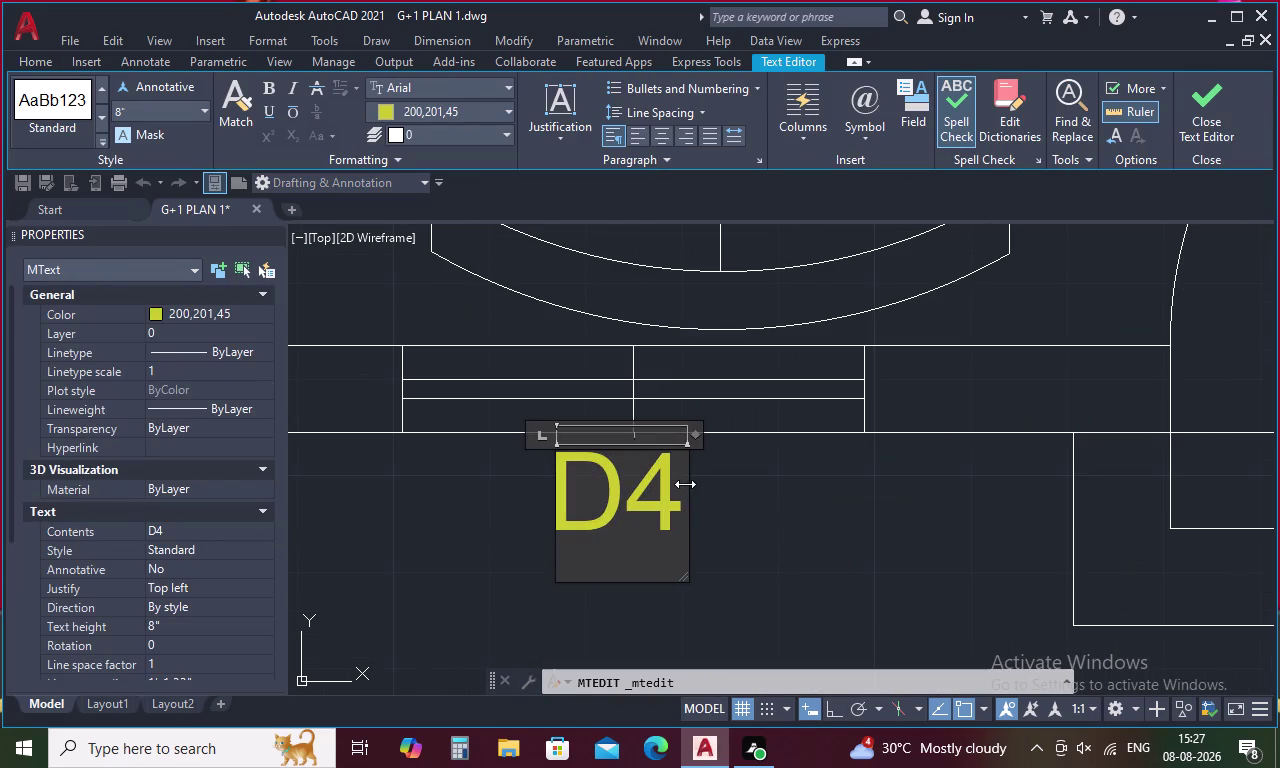
click(671, 497)
key(BackSpace)
key(BackSpace)
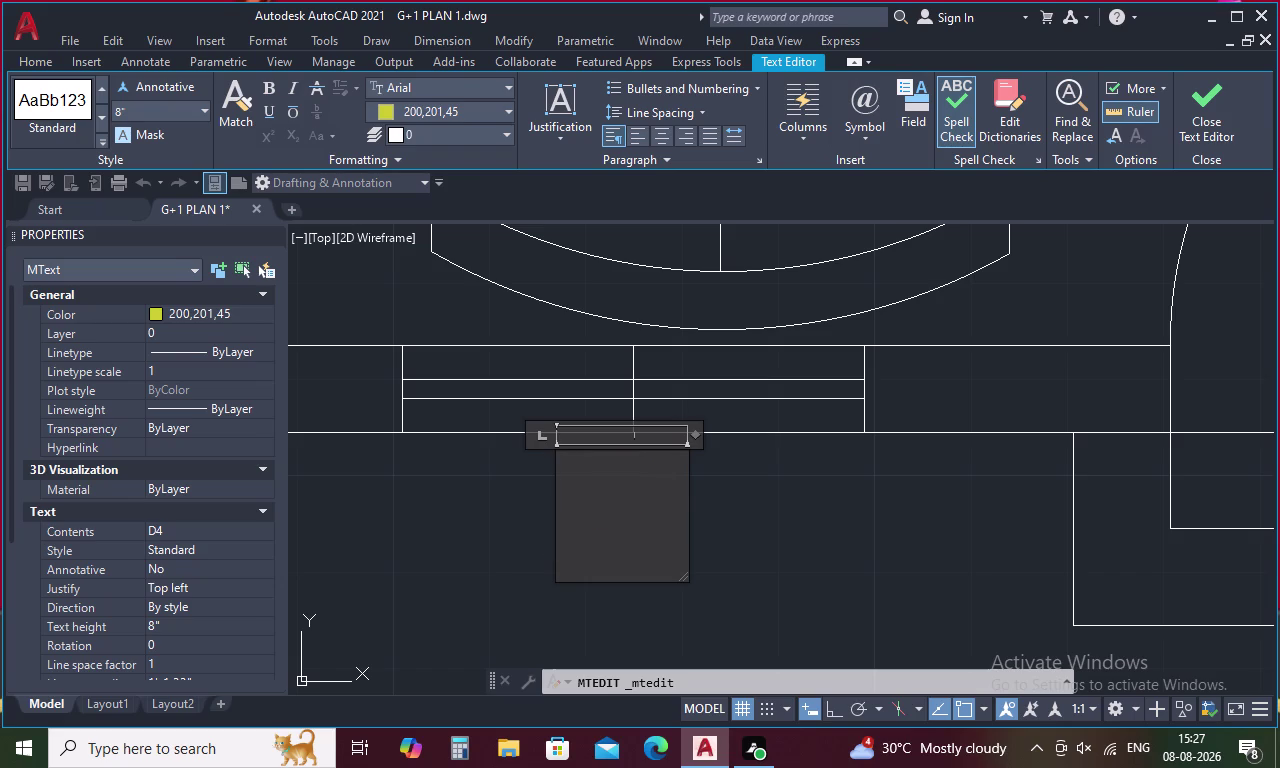
text(W1)
click(818, 550)
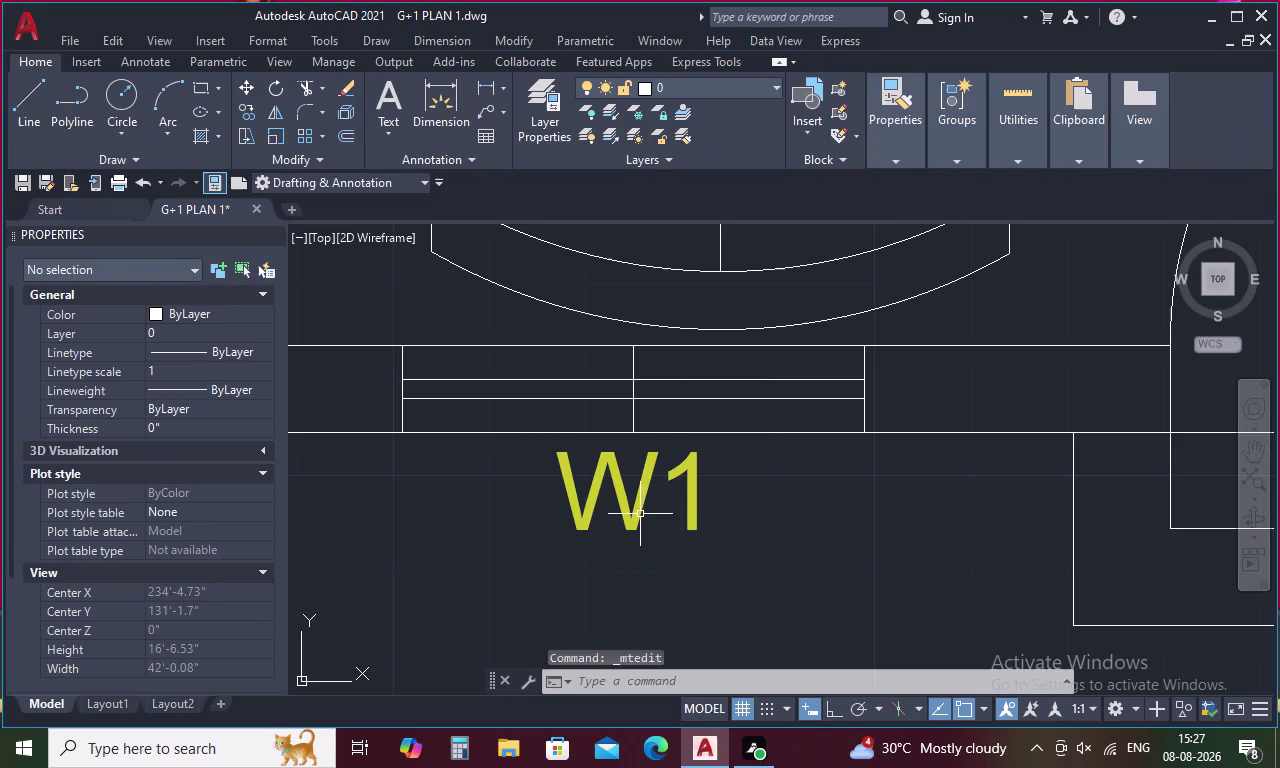
Copy the W1 tag beside the living room's left-wall window.
click(637, 514)
key(ctrl+c)
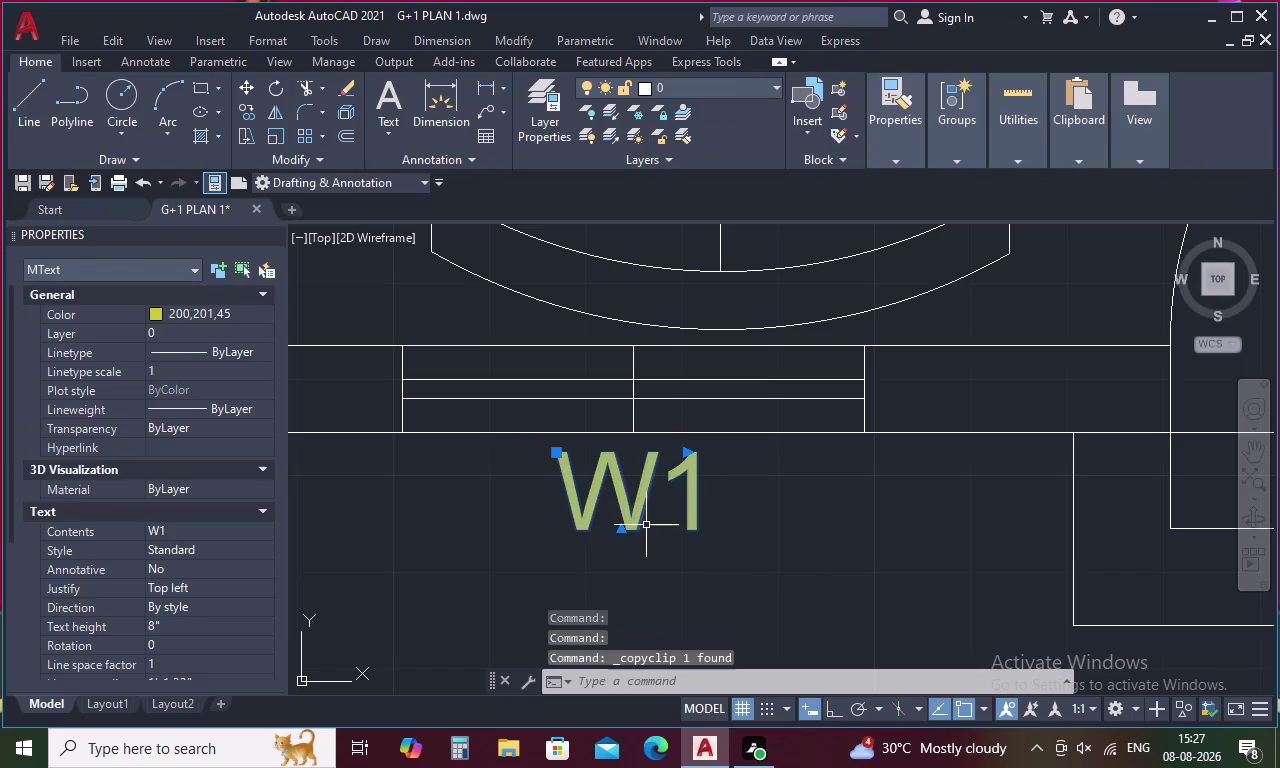
key(ctrl+v)
scroll(down, 3)
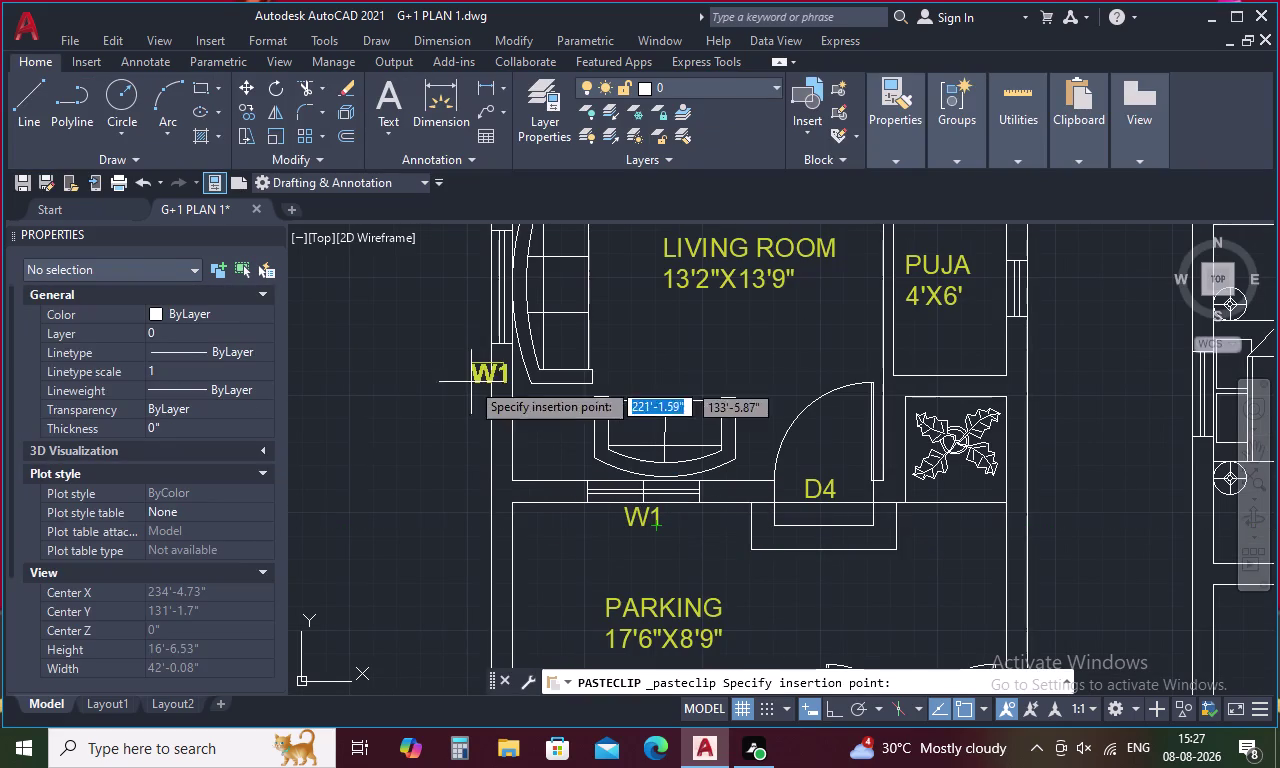
click(450, 281)
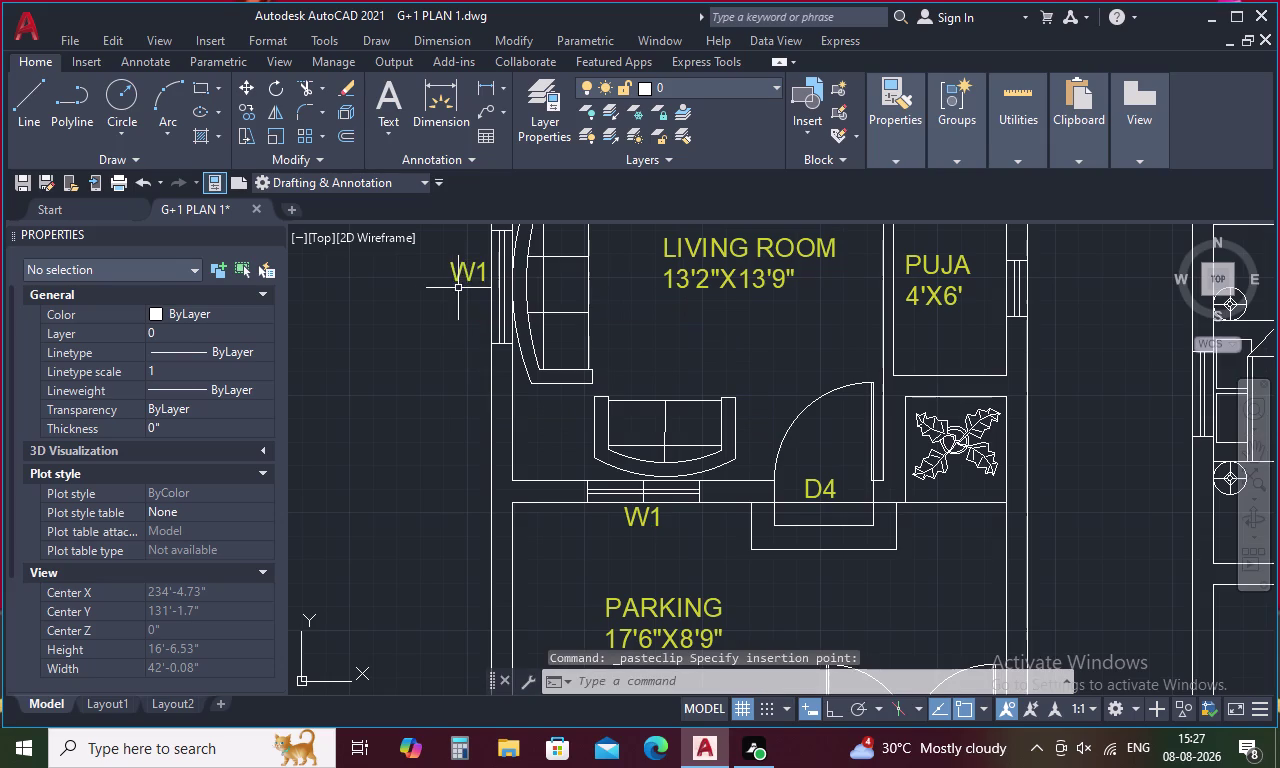
Bring the whole ground-floor plan into view and start pasting another W1 tag above the bedroom.
scroll(down, 3)
middle_drag(492, 303, 497, 332)
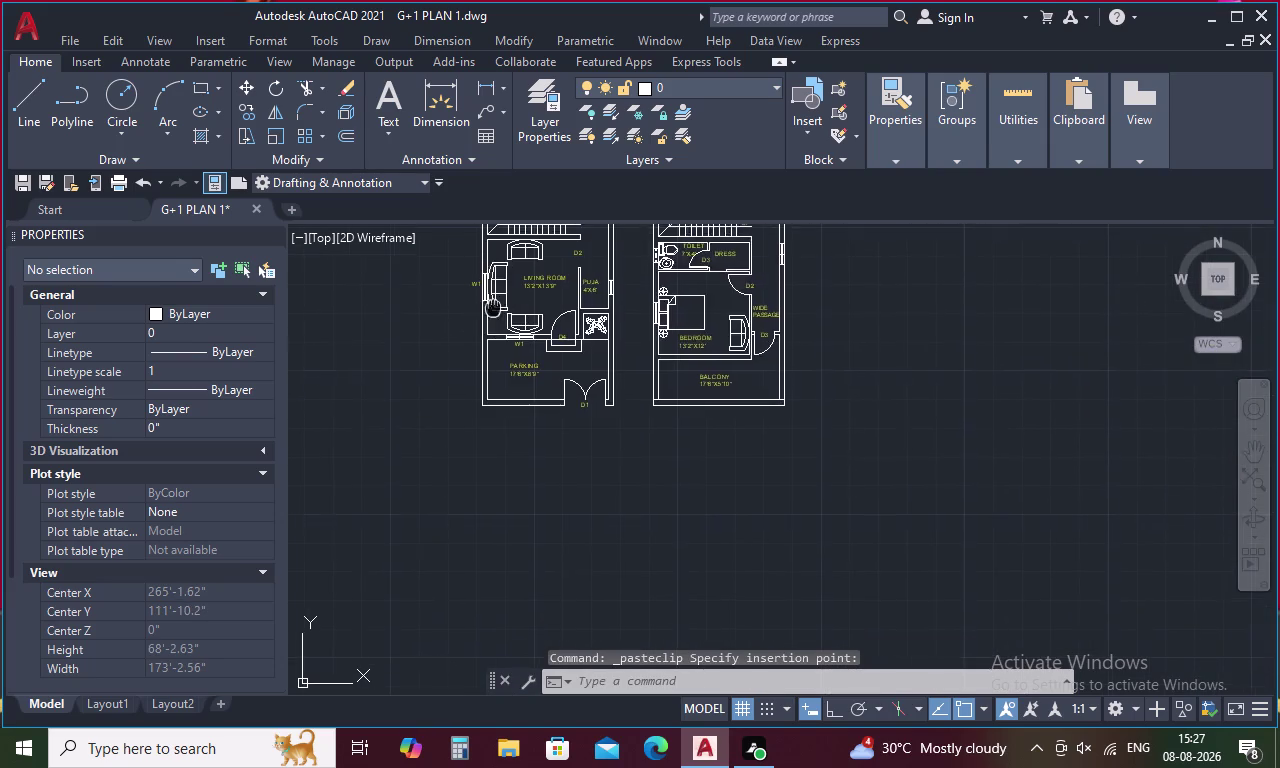
middle_drag(497, 332, 520, 437)
middle_drag(512, 291, 512, 297)
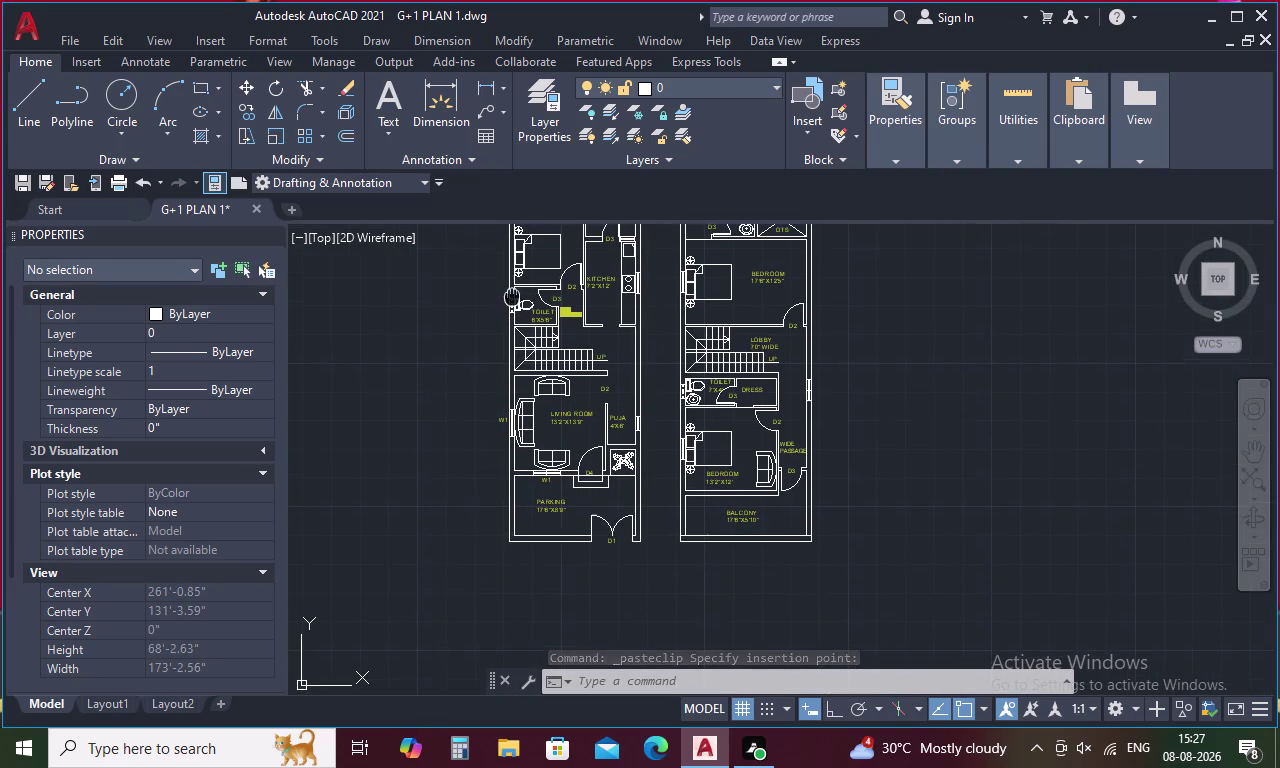
middle_drag(512, 297, 519, 371)
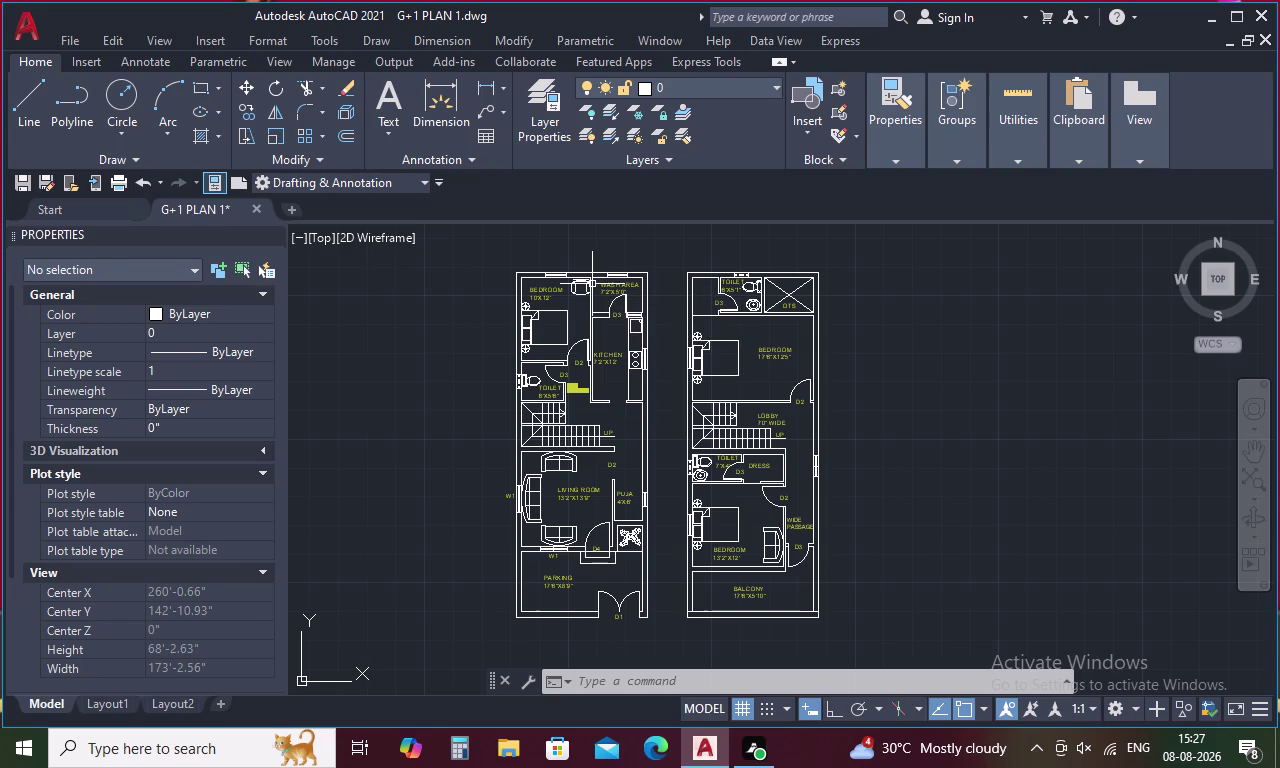
key(ctrl+v)
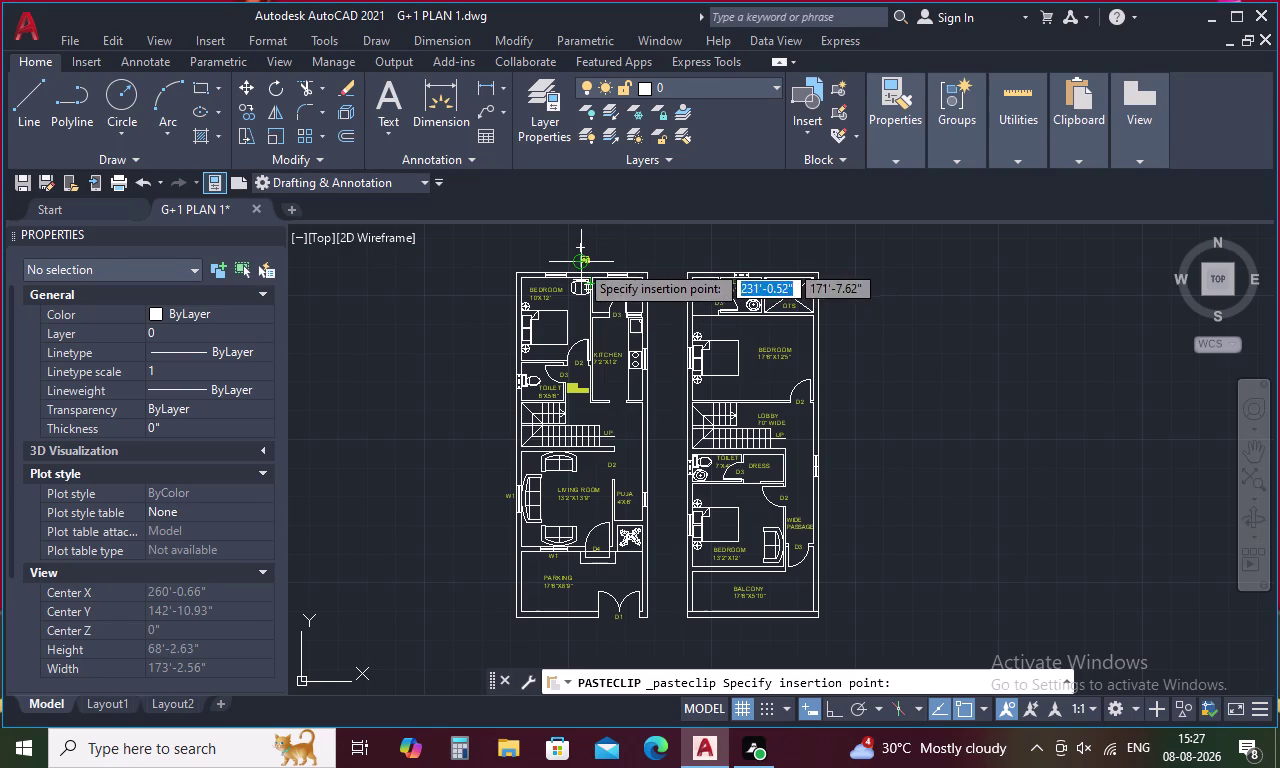
scroll(up, 3)
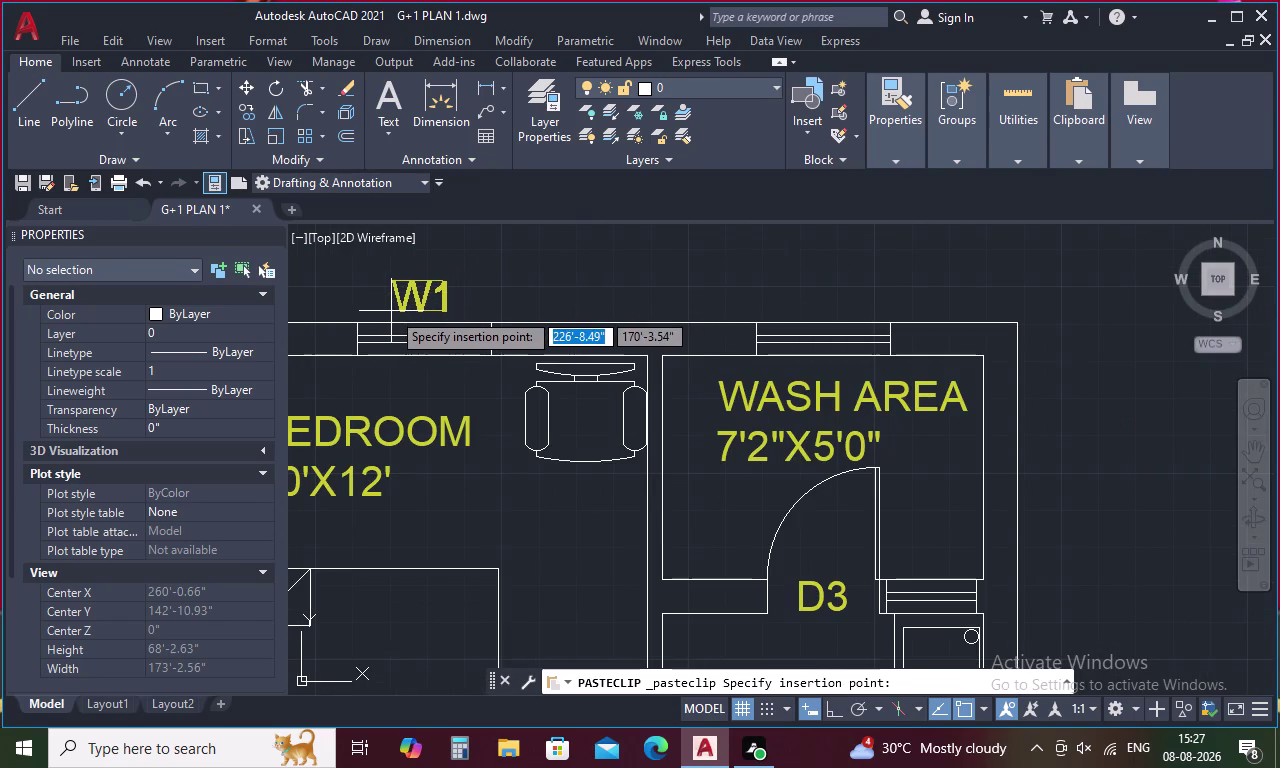
Place the pasted tag above the bedroom's top window and change it from W1 to W2.
click(391, 311)
double_click(420, 304)
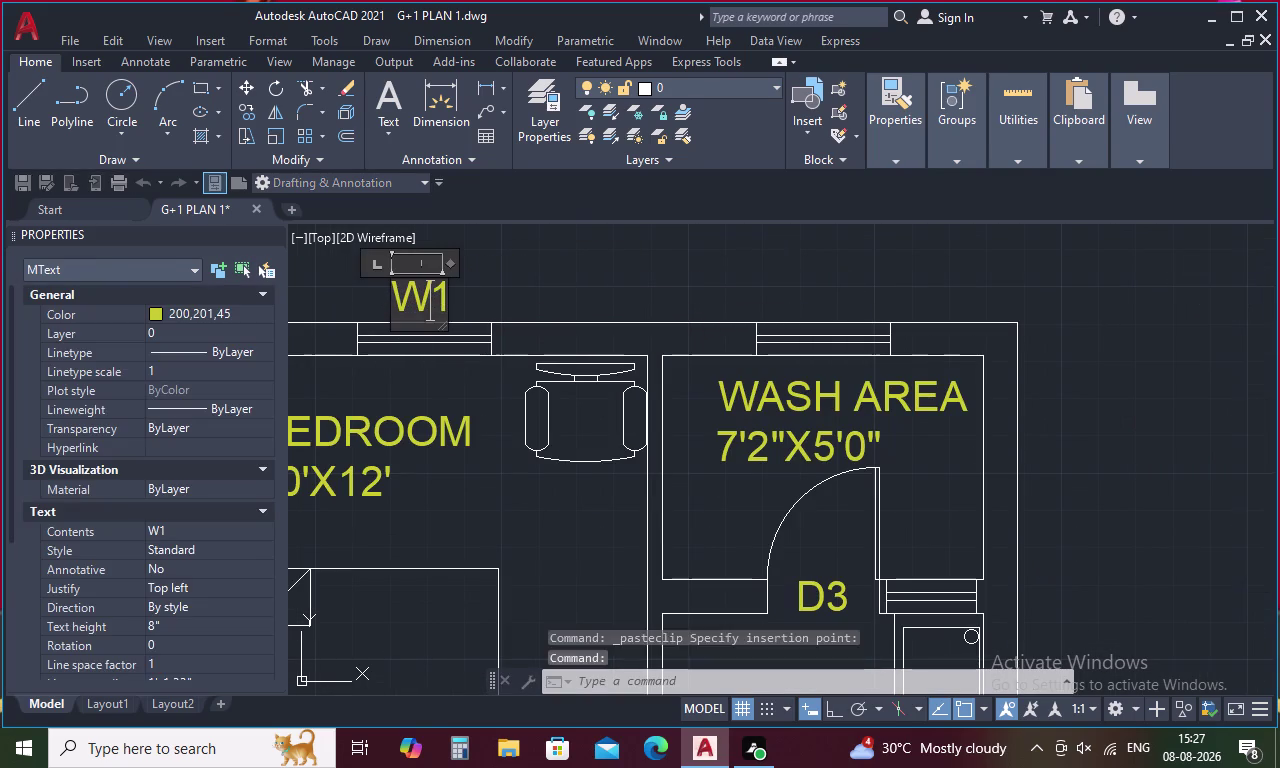
click(449, 301)
key(BackSpace)
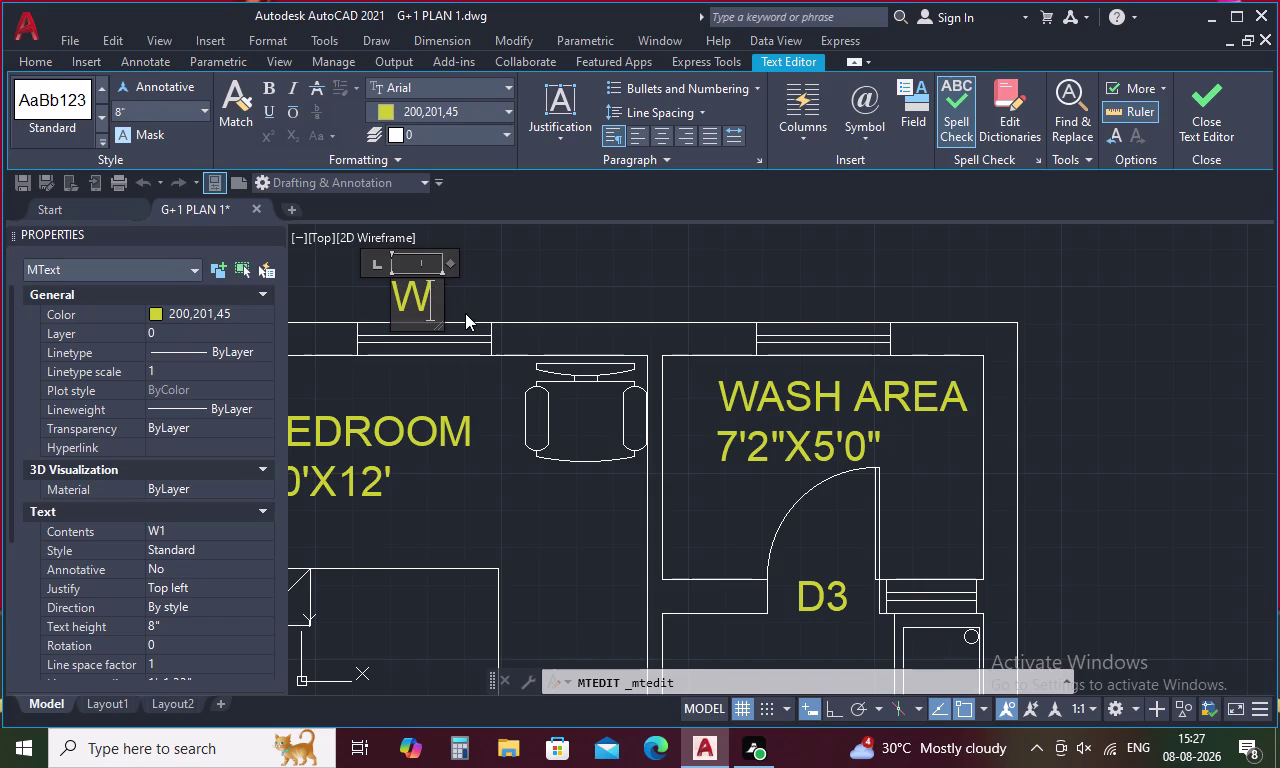
key(2)
click(560, 290)
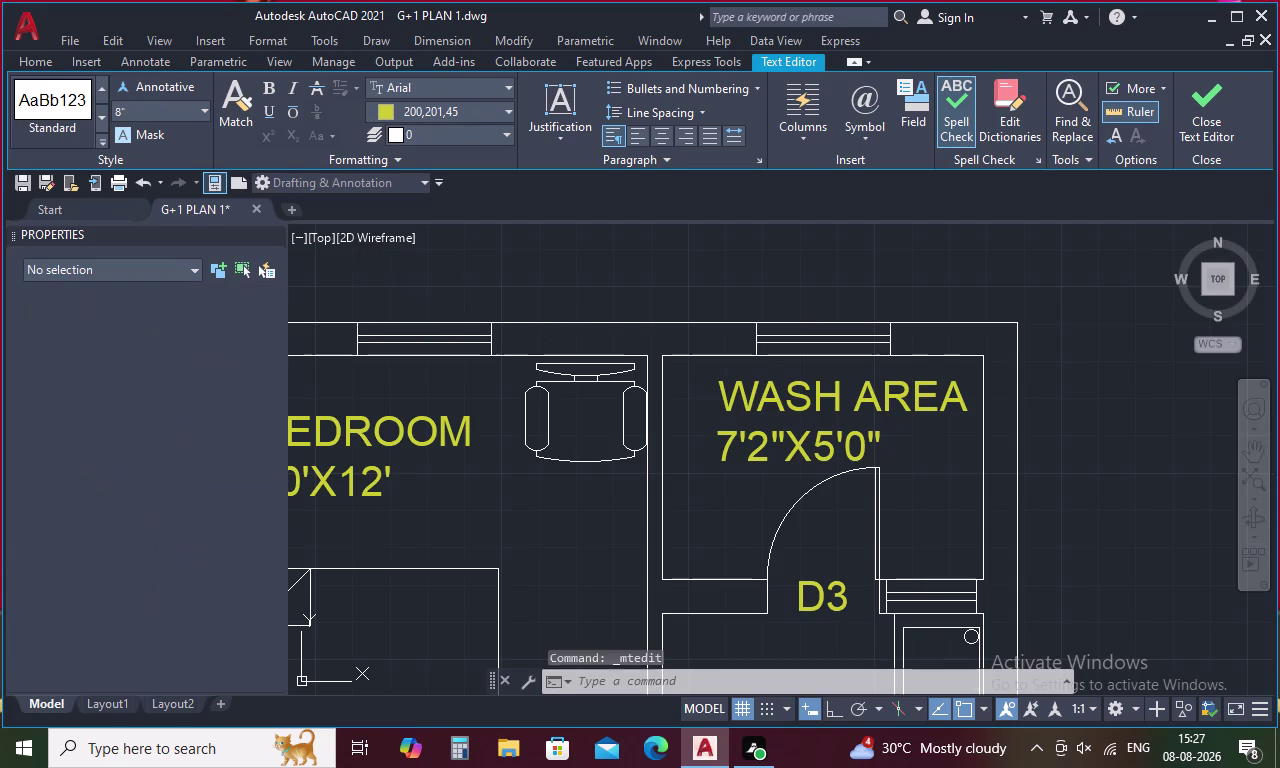
key(space)
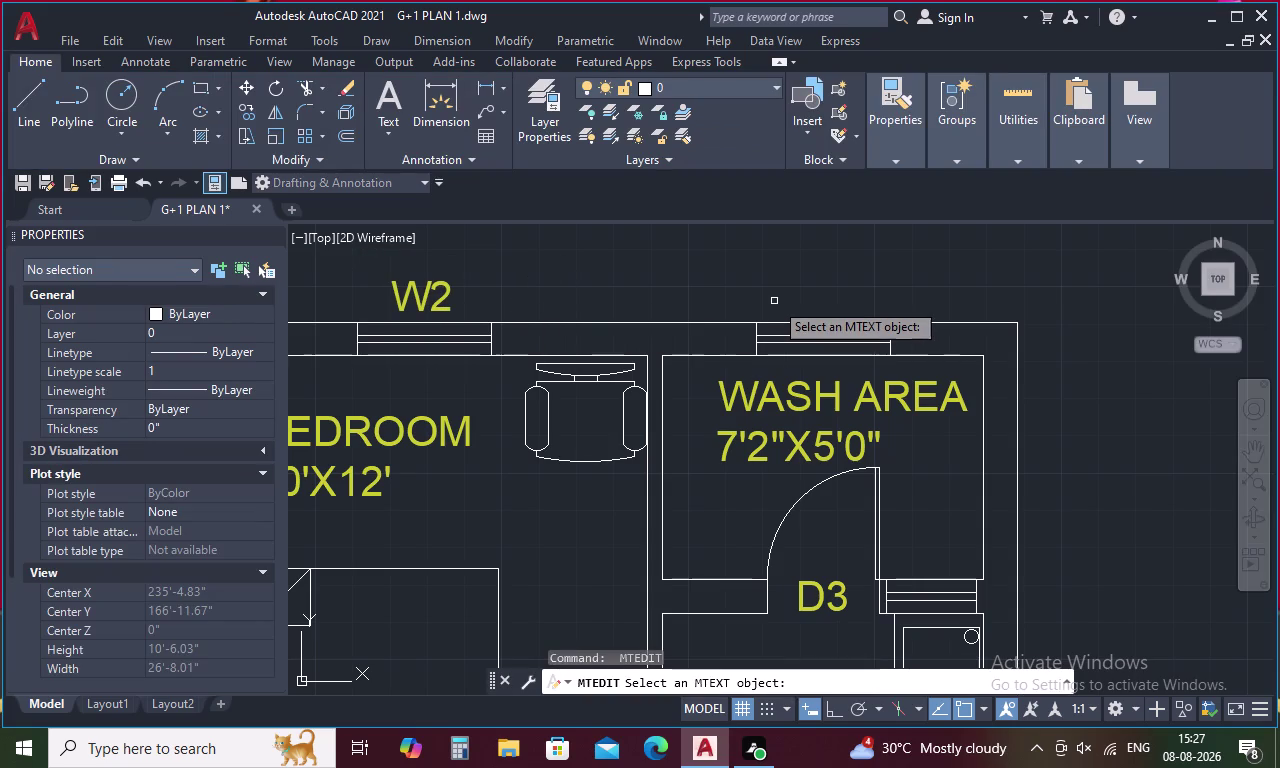
key(Escape)
Copy the W2 tag and place a copy above the wash area window.
click(453, 291)
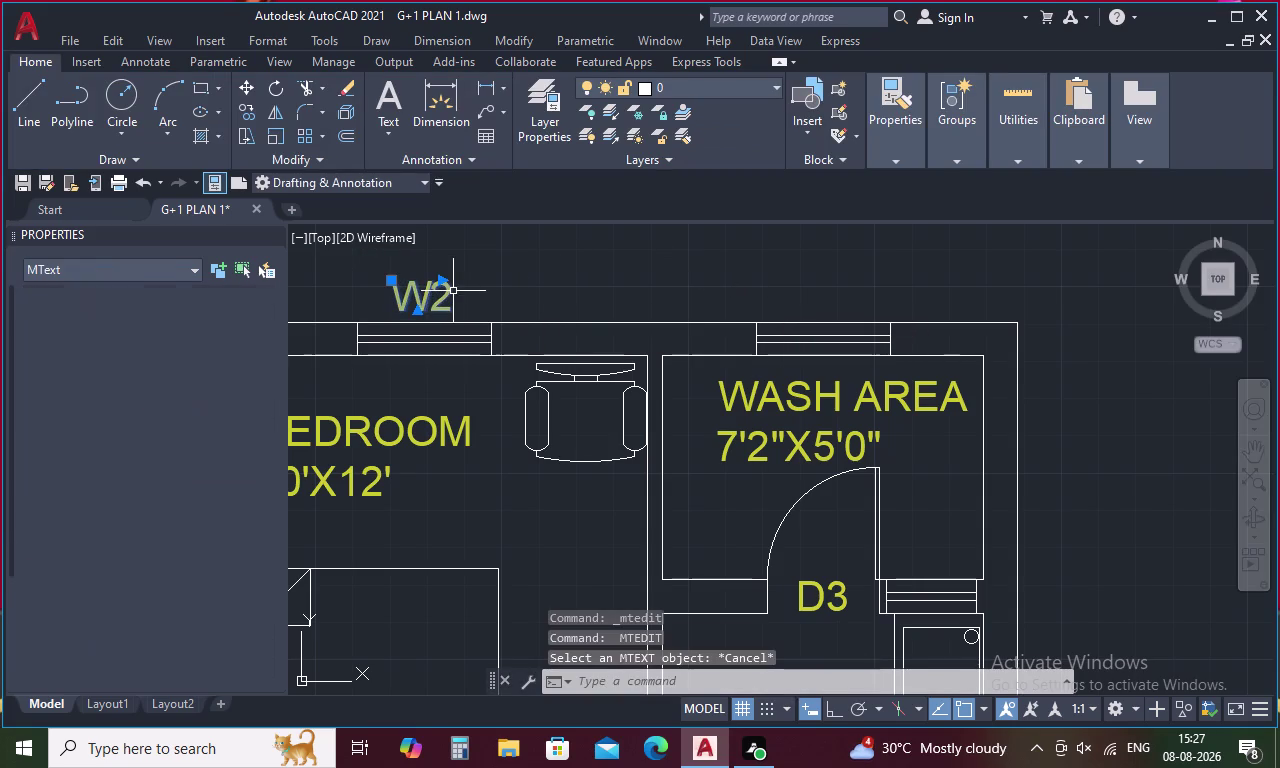
key(ctrl+c)
key(ctrl+v)
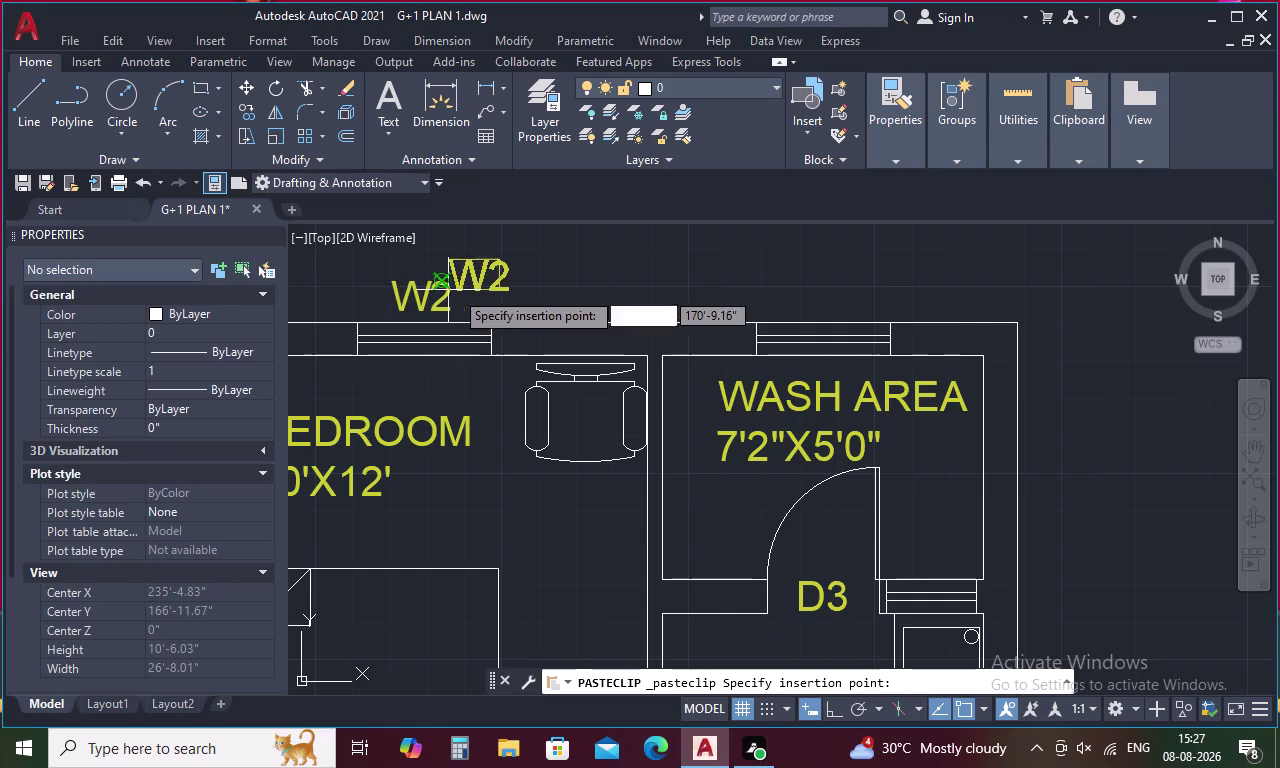
scroll(up, 3)
click(795, 318)
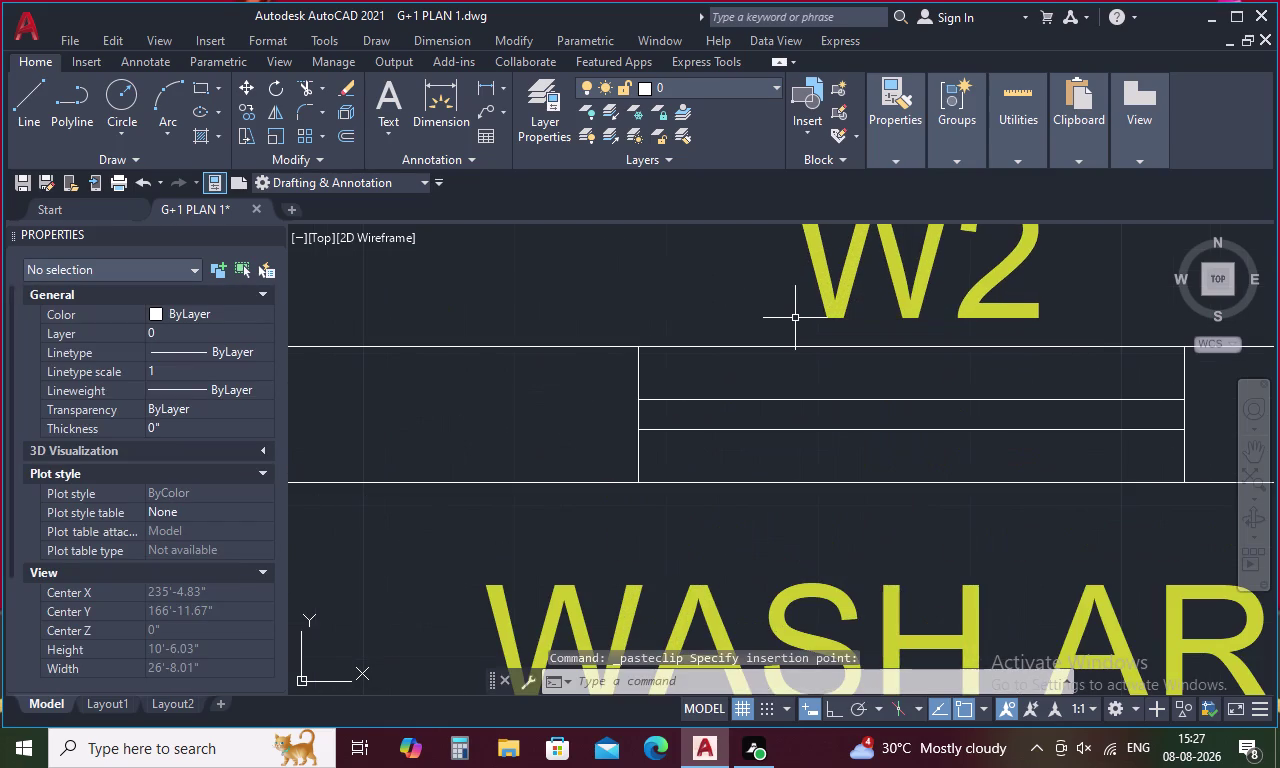
Paste a W2 tag beside the kitchen's right wall window.
key(space)
scroll(down, 3)
middle_drag(908, 361, 699, 306)
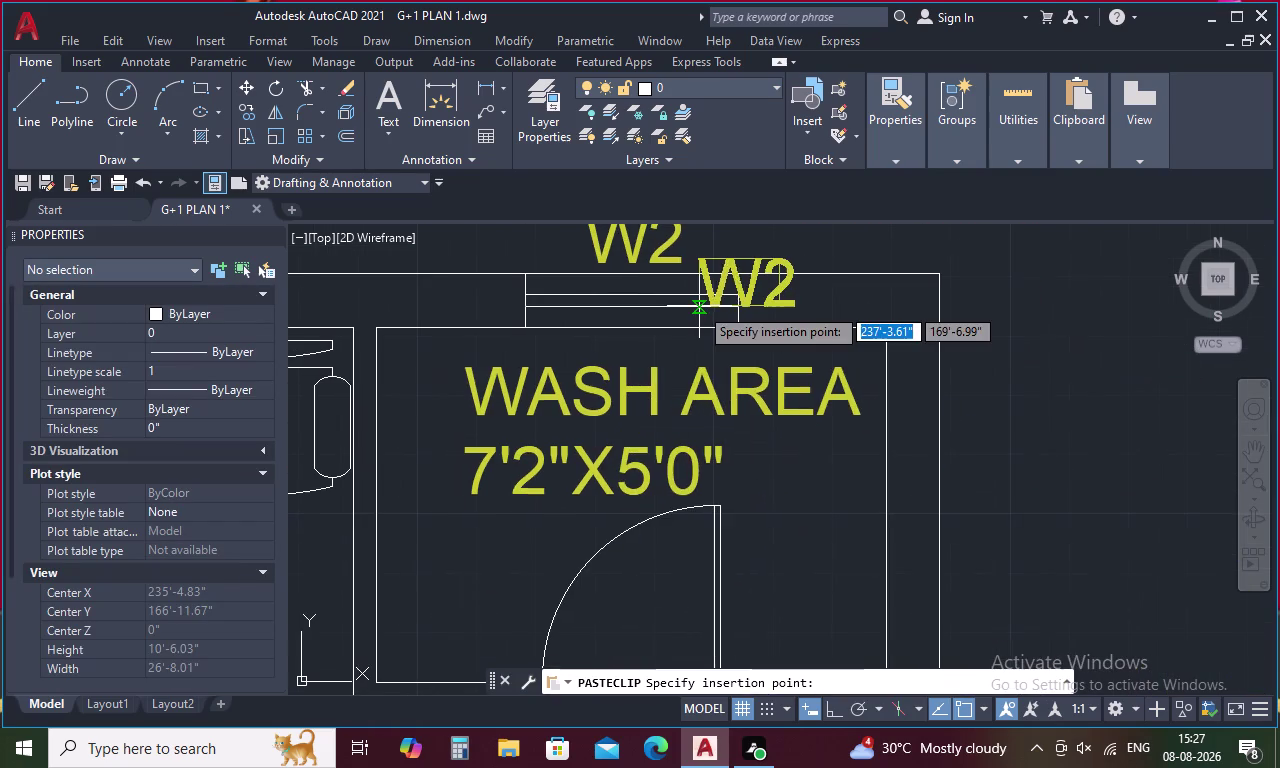
scroll(down, 3)
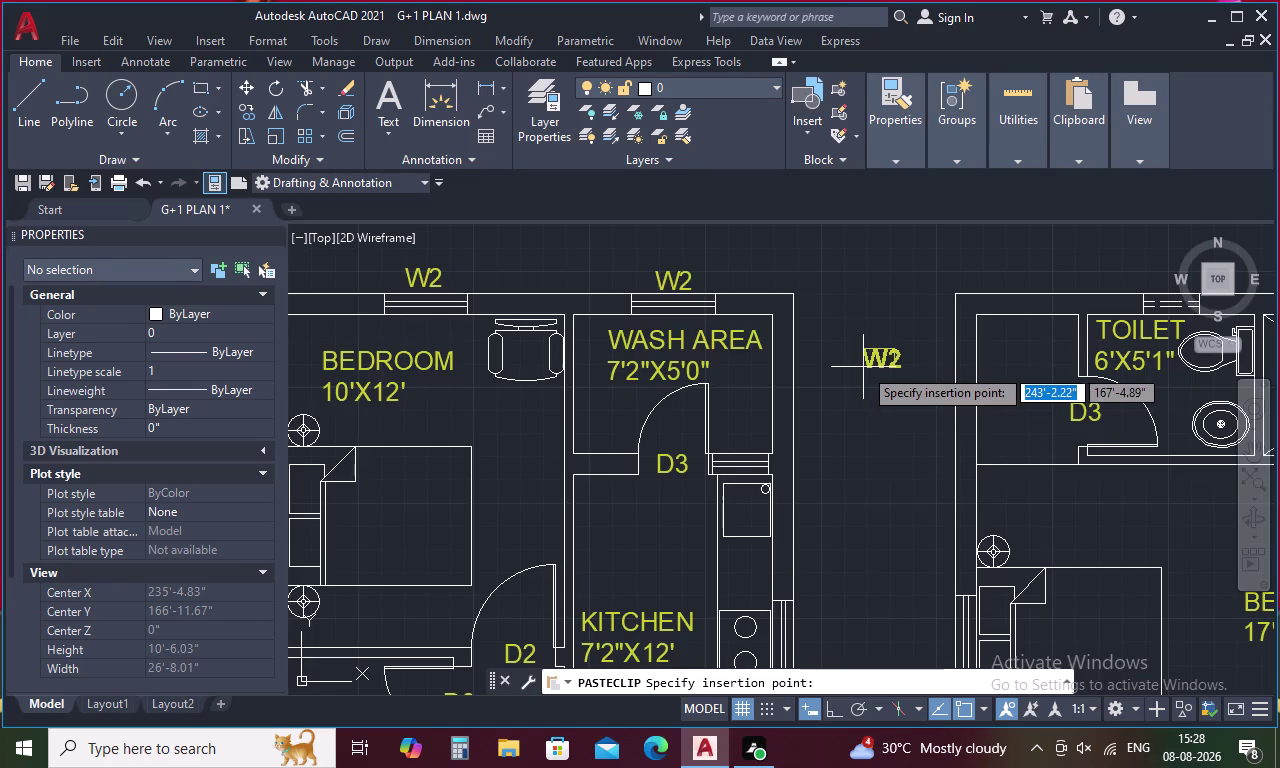
scroll(down, 3)
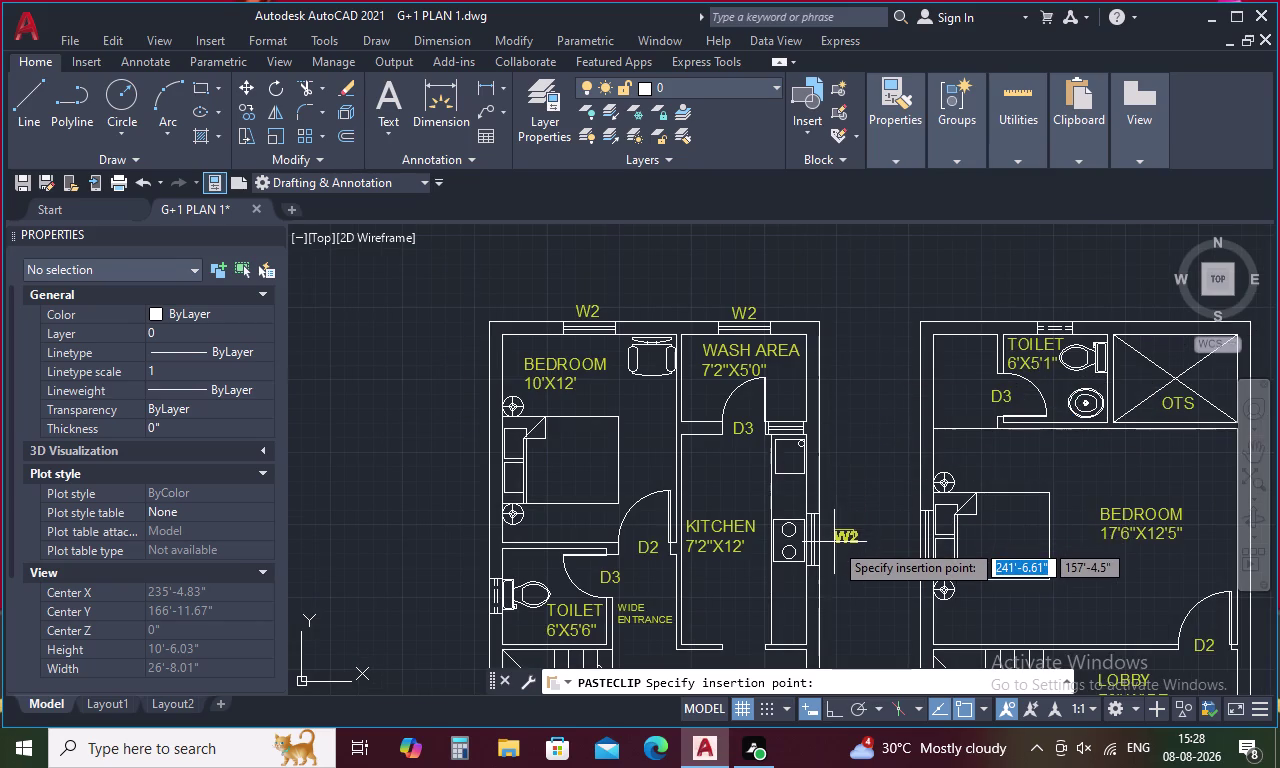
scroll(up, 3)
click(806, 551)
scroll(down, 3)
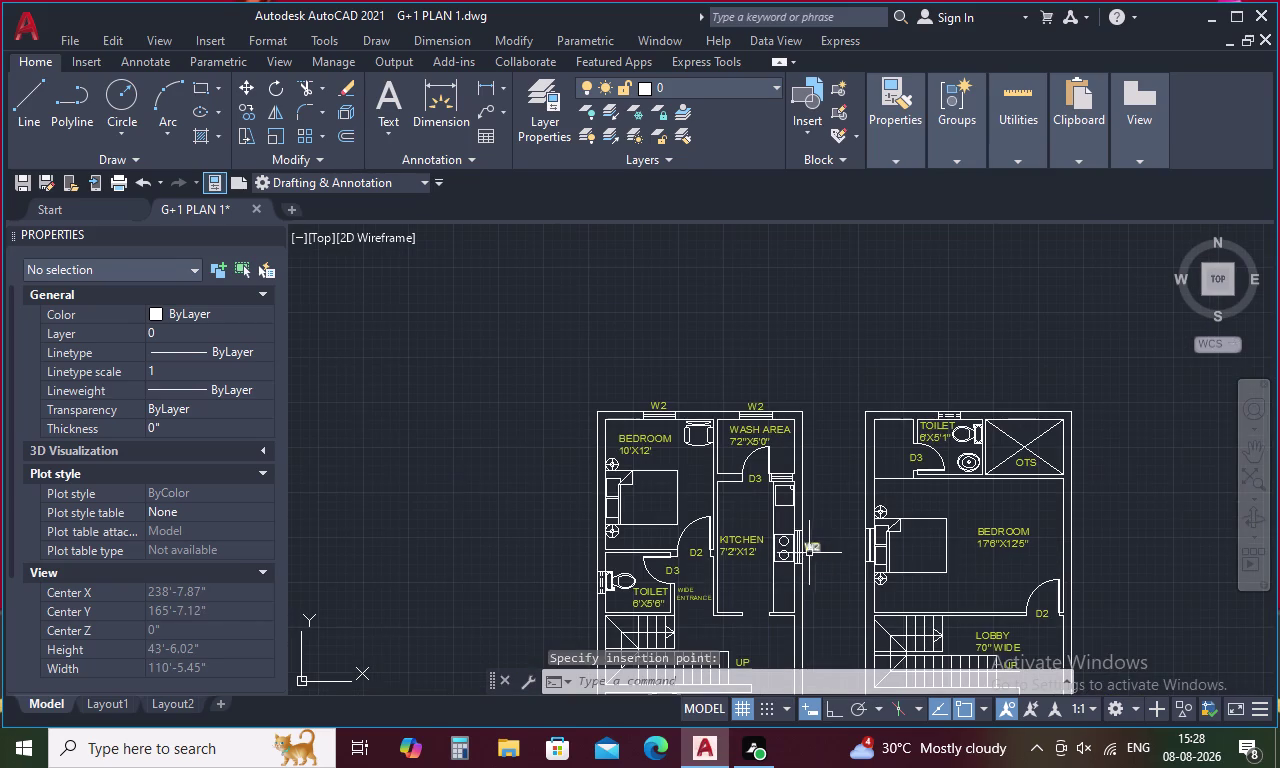
Paste a W2 tag beside the bedroom window.
key(space)
scroll(up, 3)
middle_drag(811, 562, 795, 332)
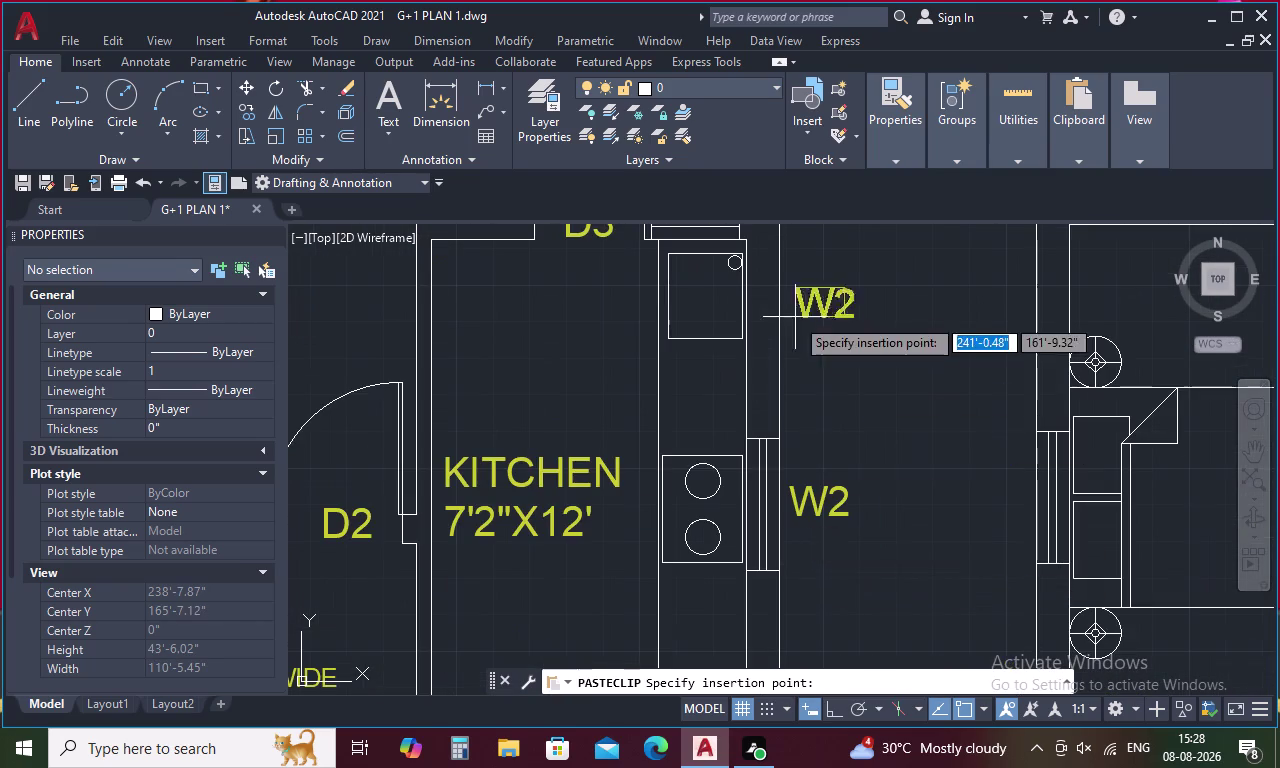
scroll(down, 3)
scroll(down, 3)
scroll(up, 3)
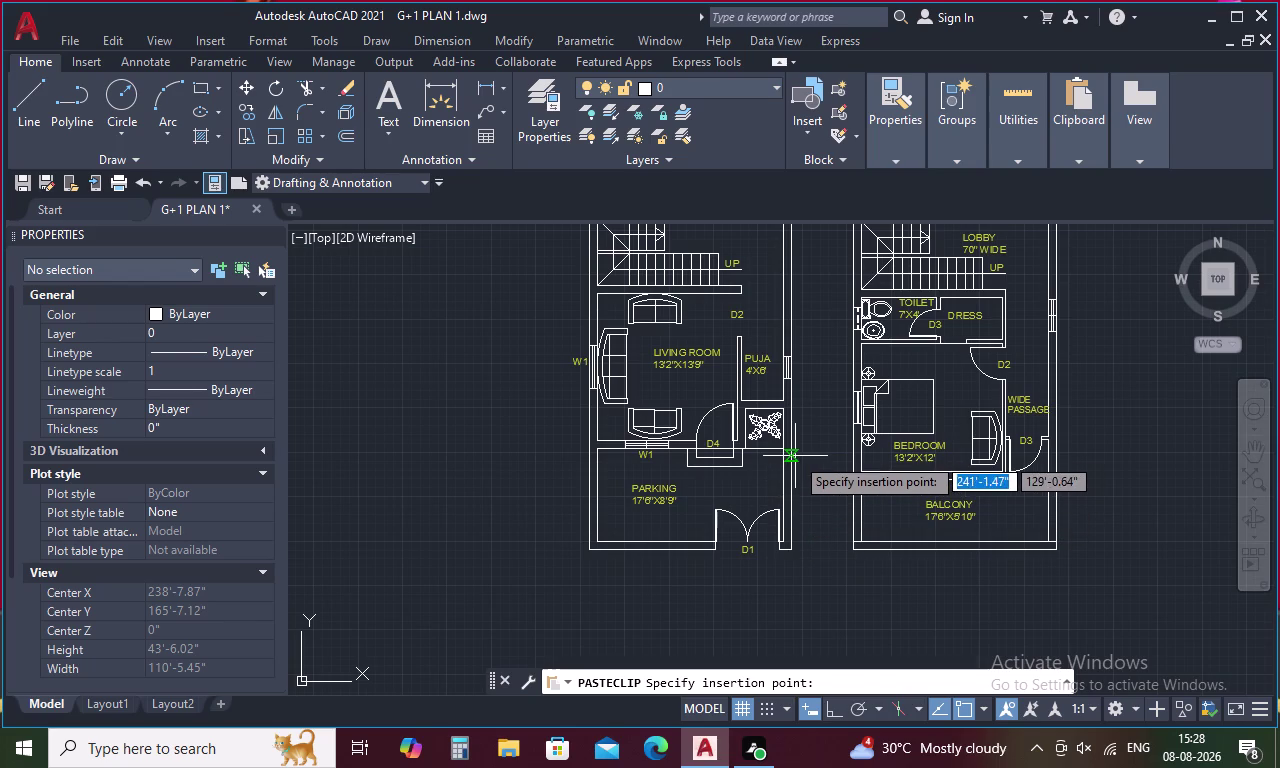
scroll(up, 3)
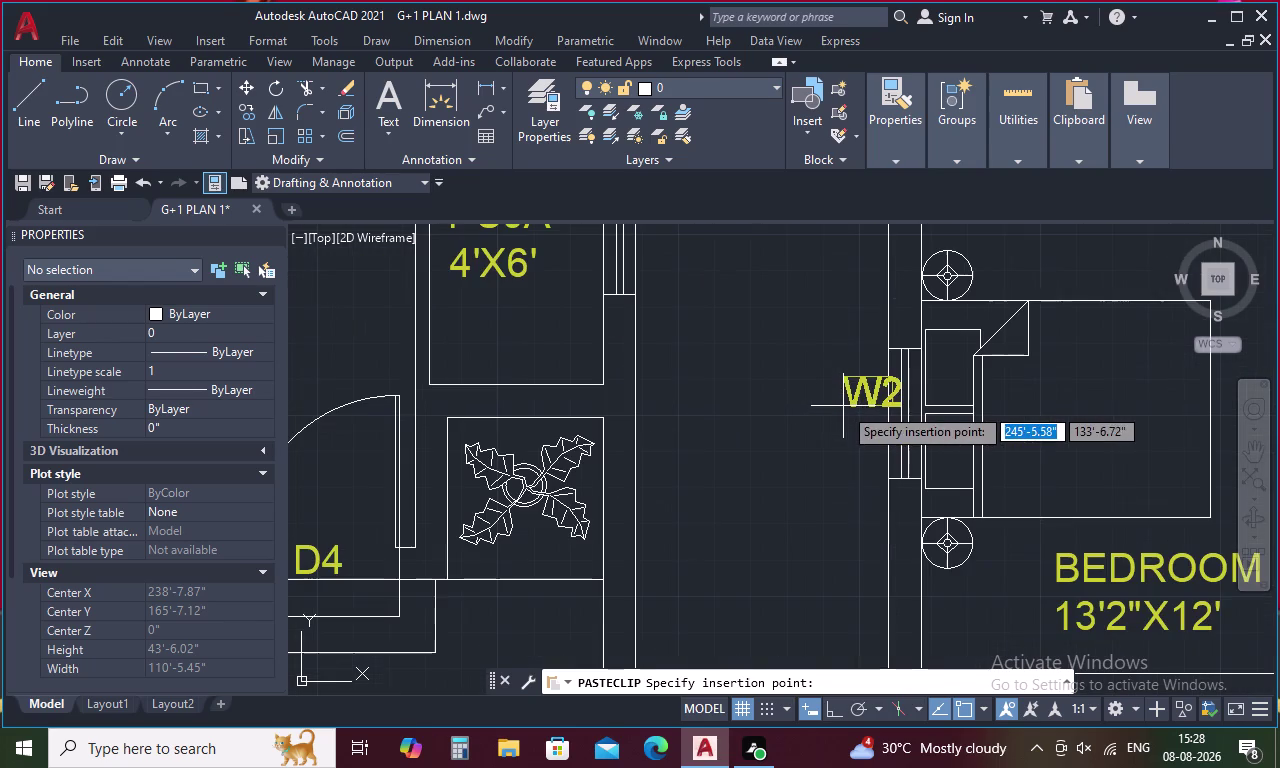
click(815, 422)
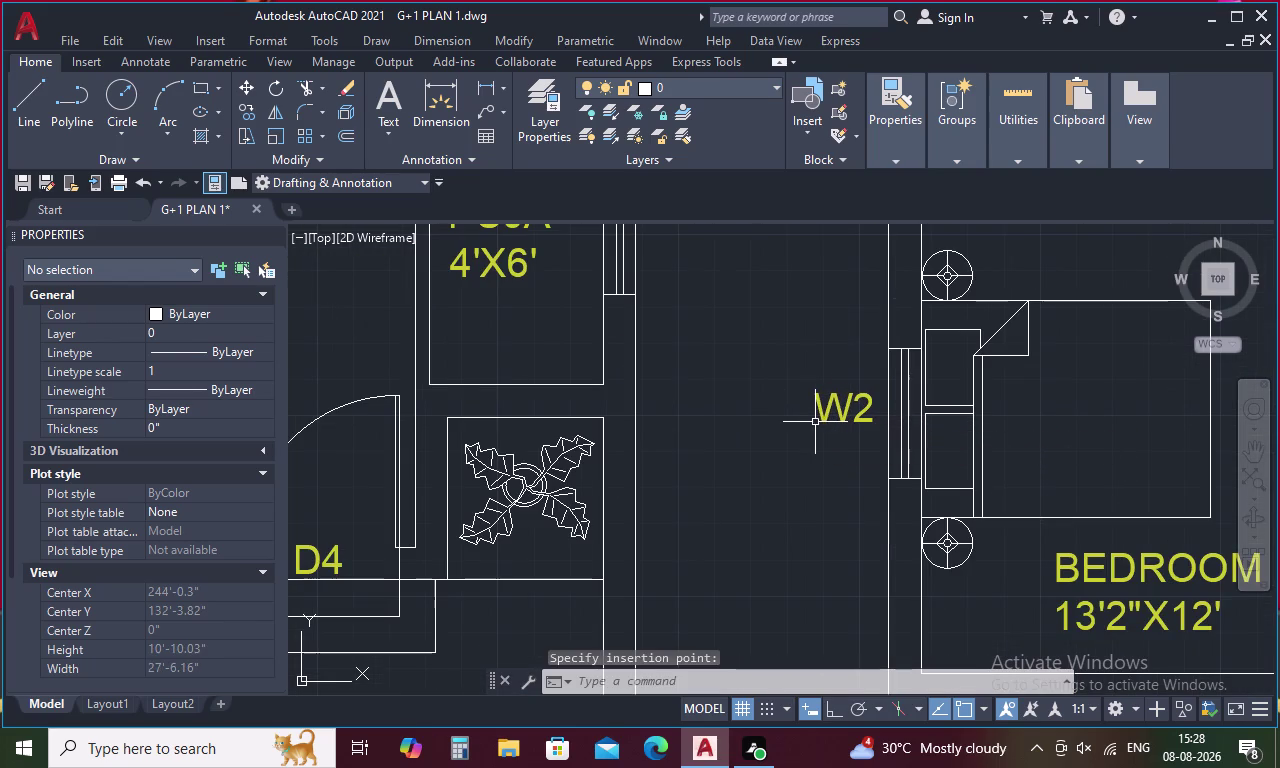
Paste another W2 tag at the next bedroom window near the kitchen.
key(space)
scroll(down, 3)
middle_drag(811, 313, 811, 336)
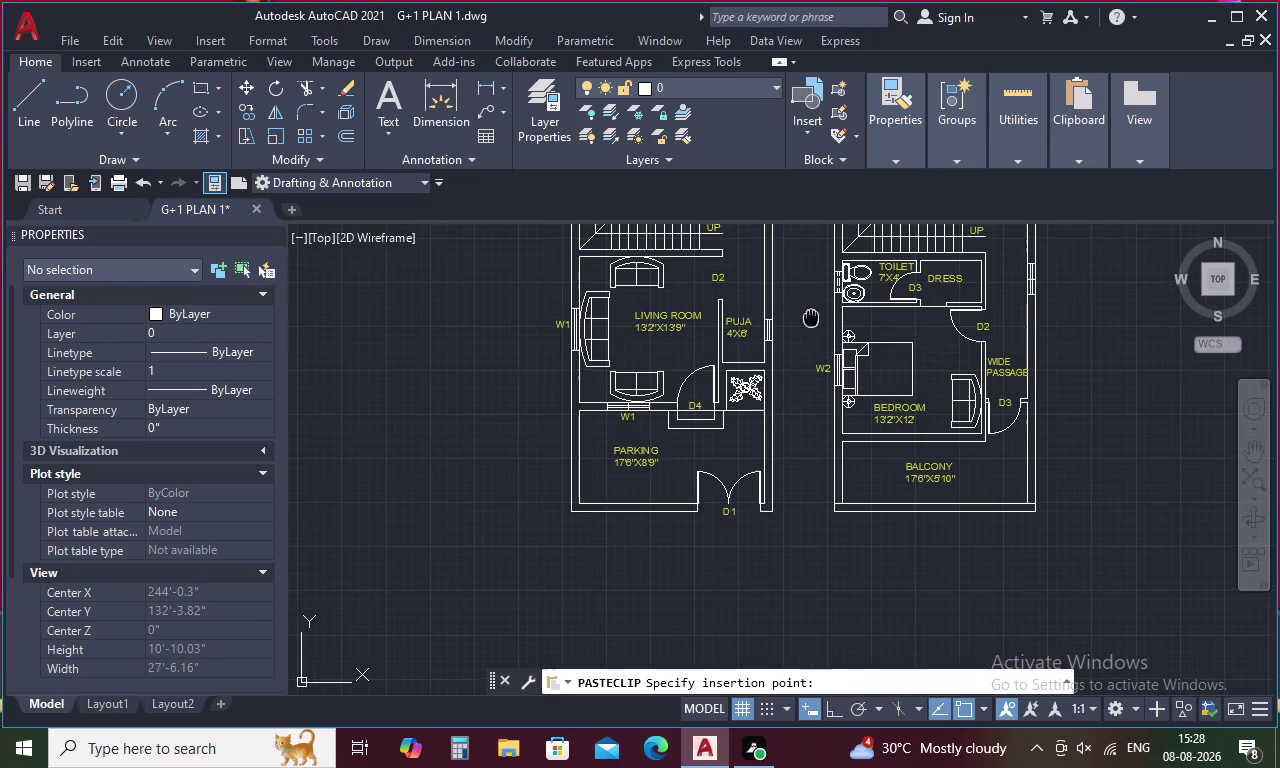
middle_drag(811, 336, 791, 581)
scroll(up, 3)
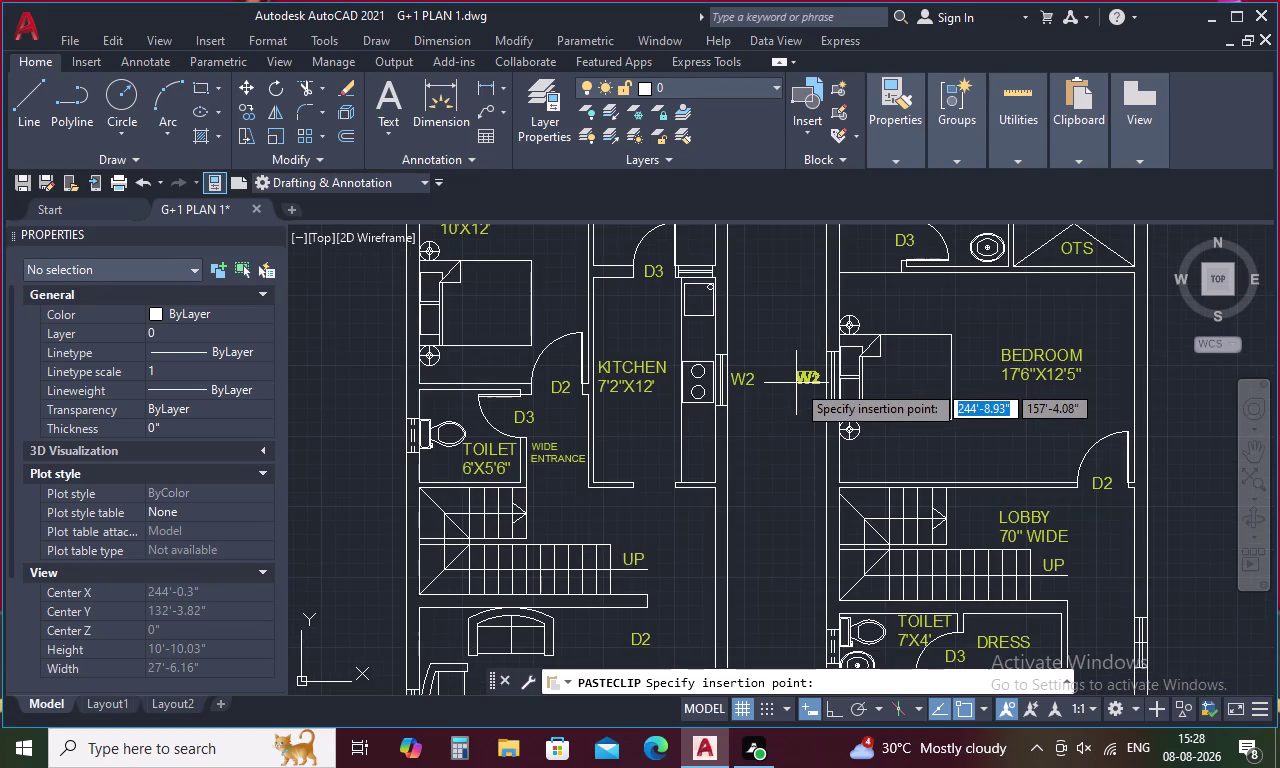
scroll(up, 3)
click(817, 368)
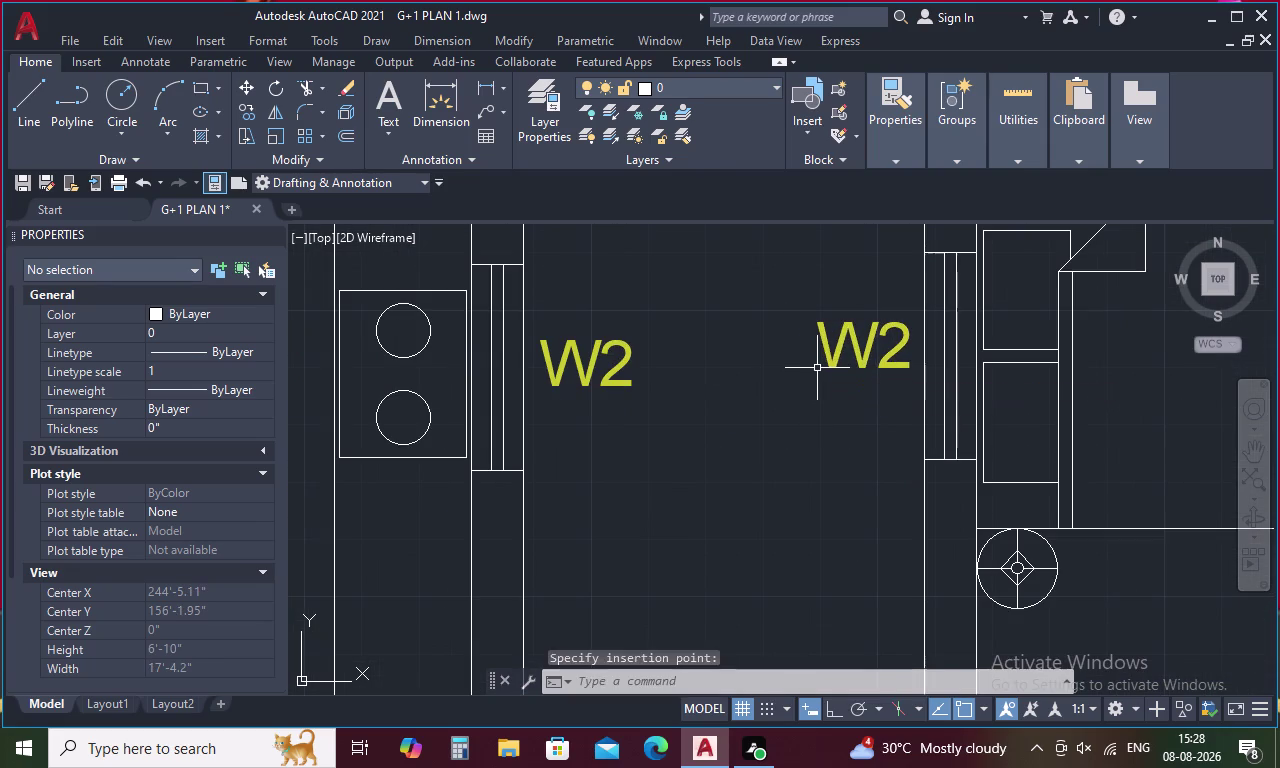
Paste a W2 tag beside the wide passage window.
key(space)
scroll(down, 3)
middle_drag(1004, 461, 730, 340)
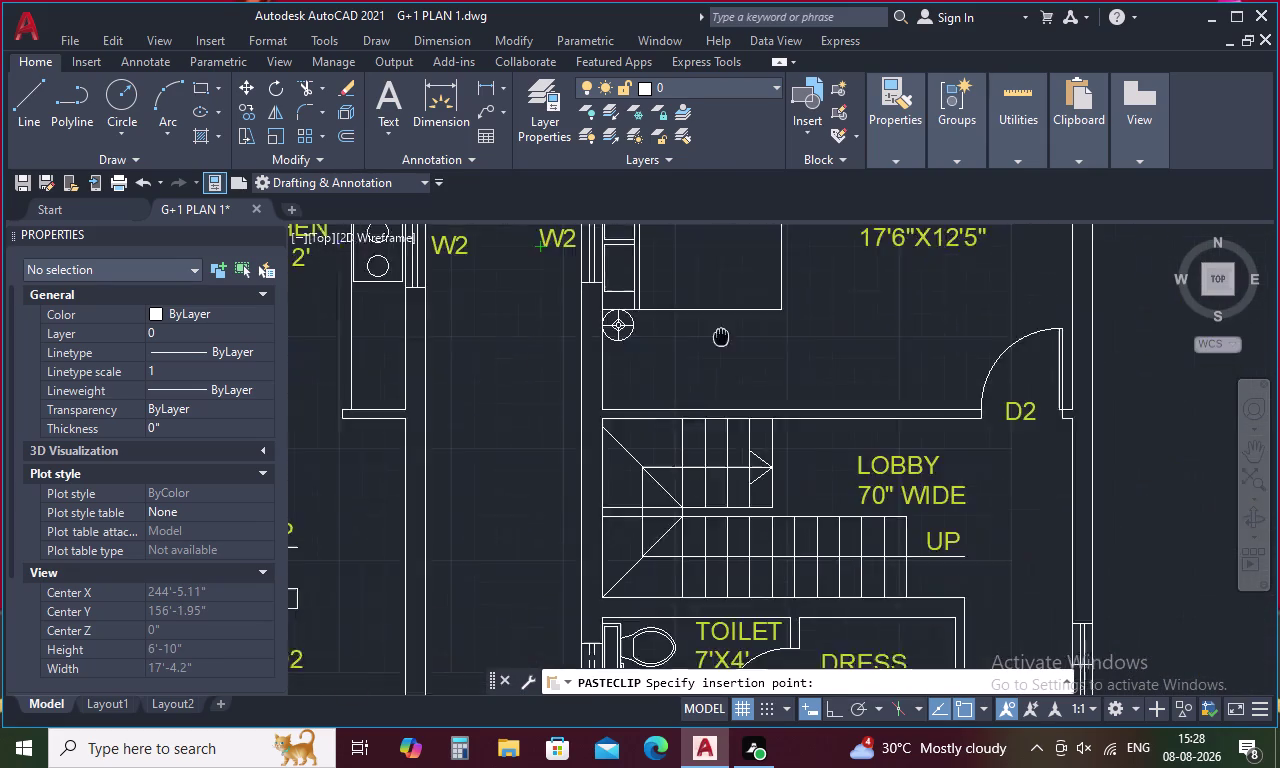
middle_drag(730, 340, 708, 332)
scroll(down, 3)
scroll(up, 3)
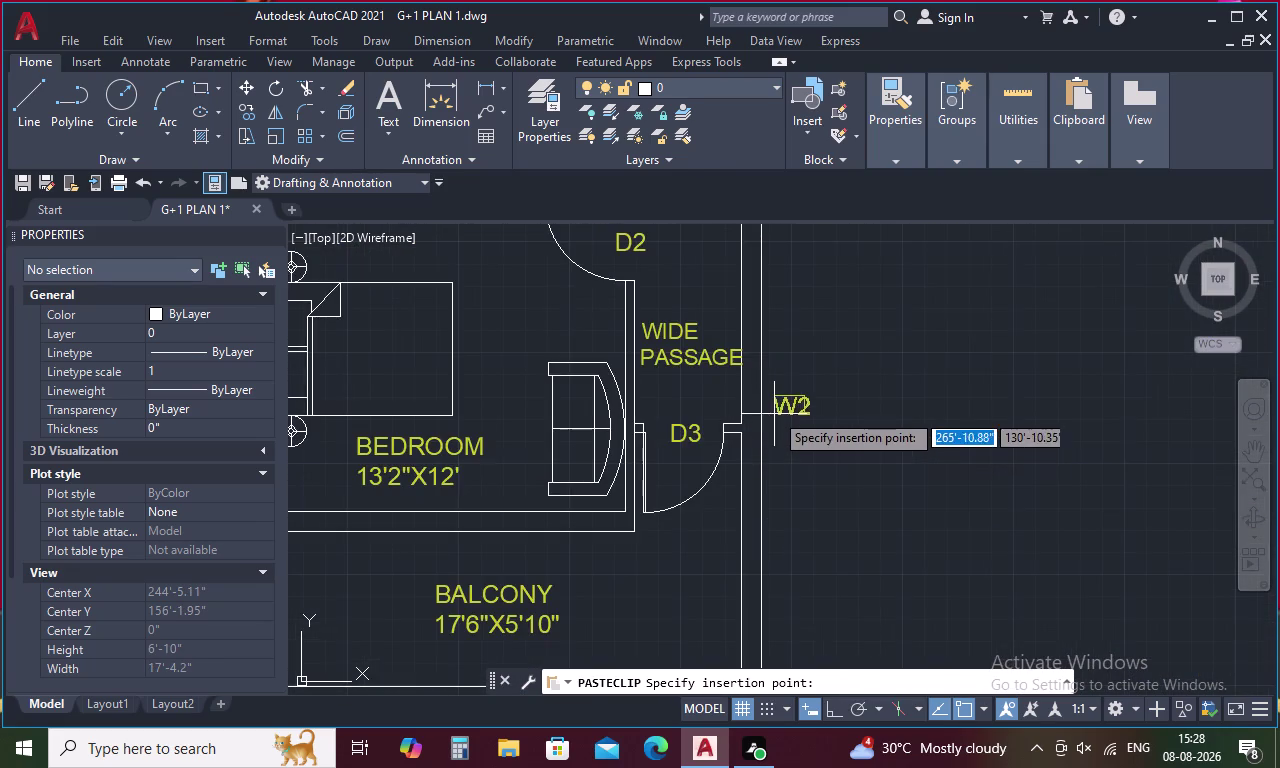
scroll(down, 3)
scroll(up, 3)
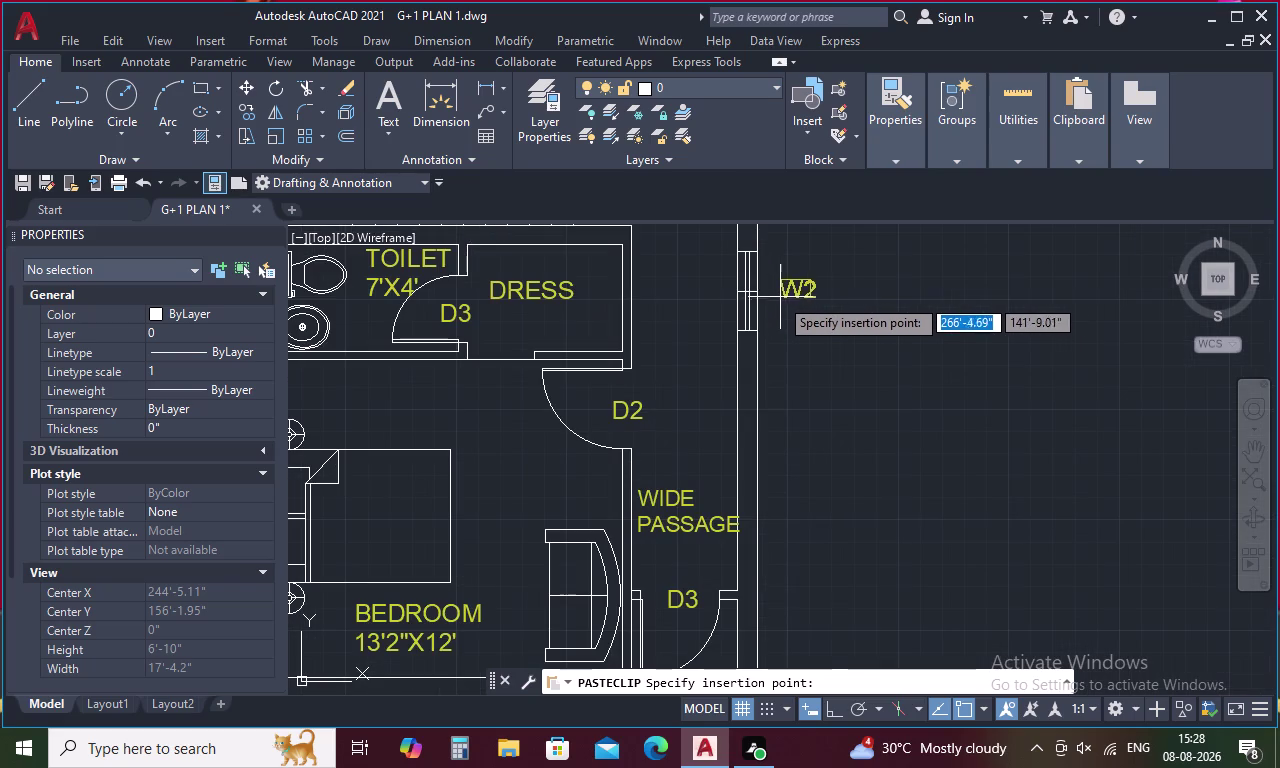
click(768, 296)
Cancel the pending paste and bring the 6'X5'6" toilet area into view.
scroll(down, 3)
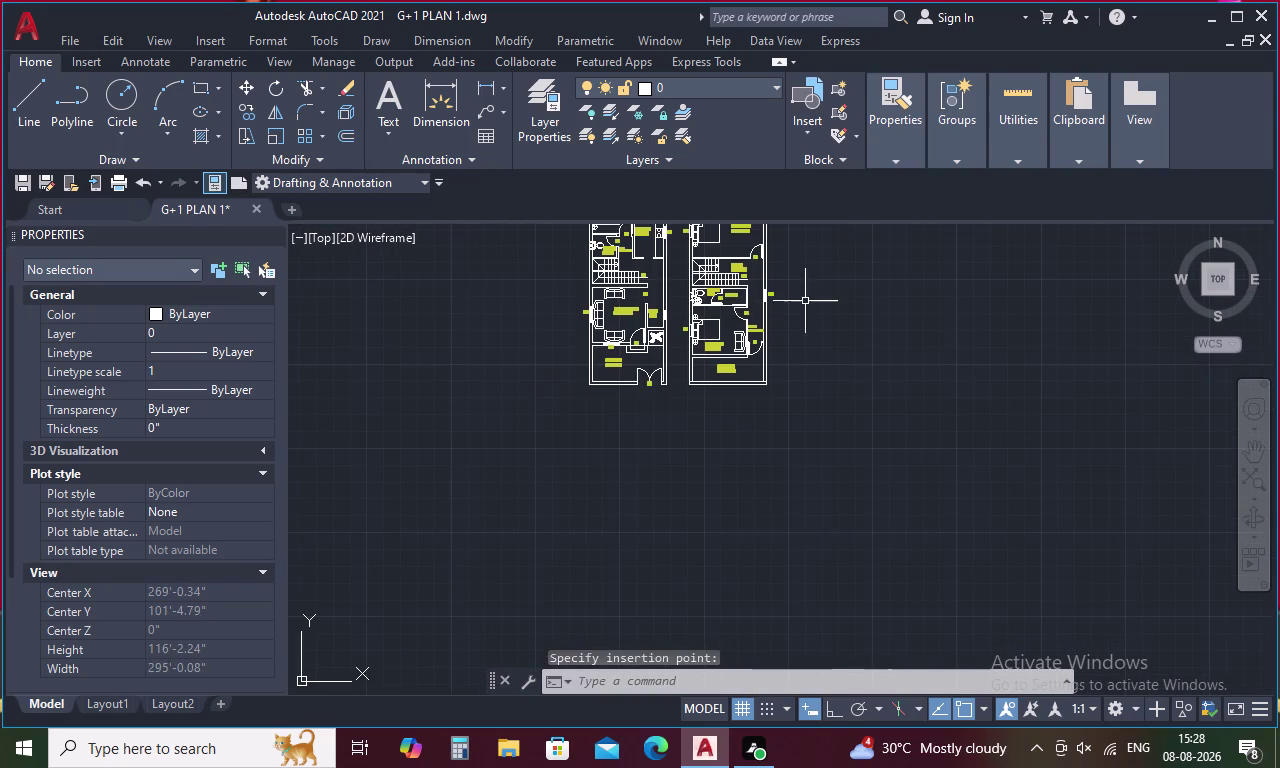
middle_drag(806, 301, 839, 502)
scroll(up, 3)
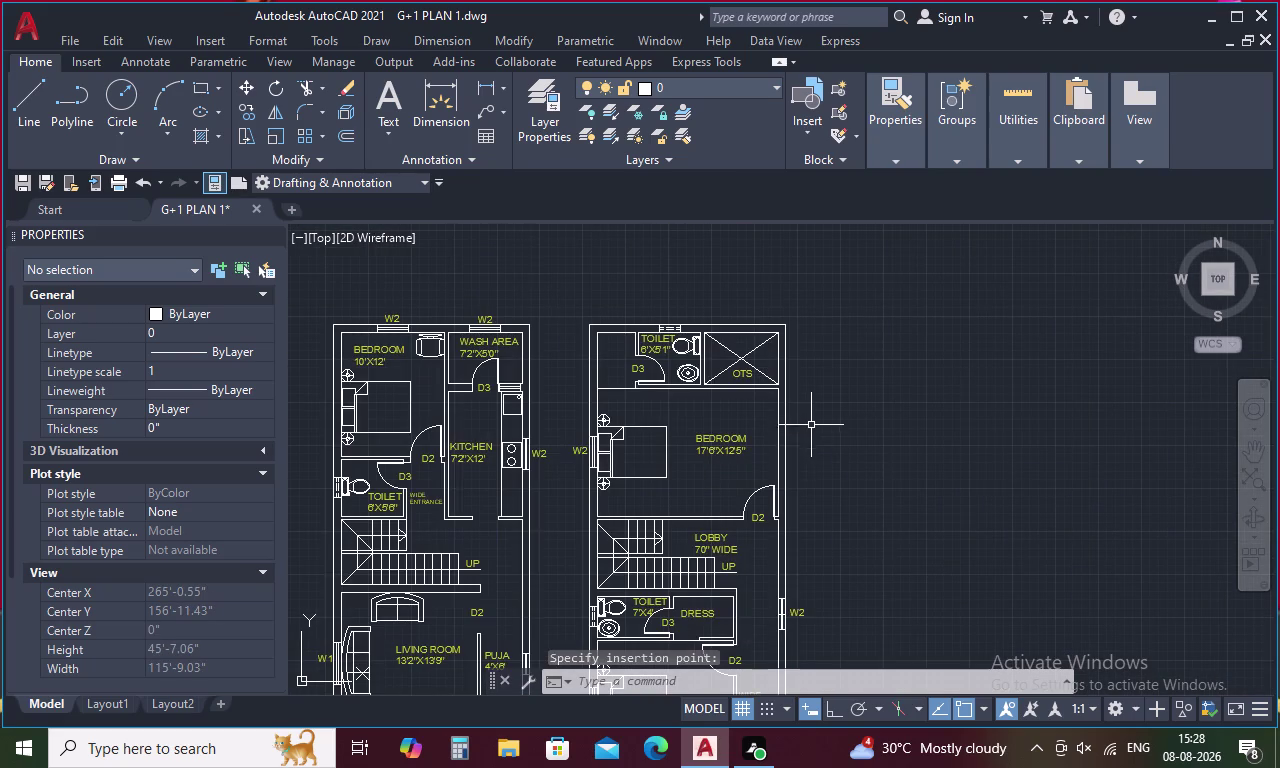
key(Escape)
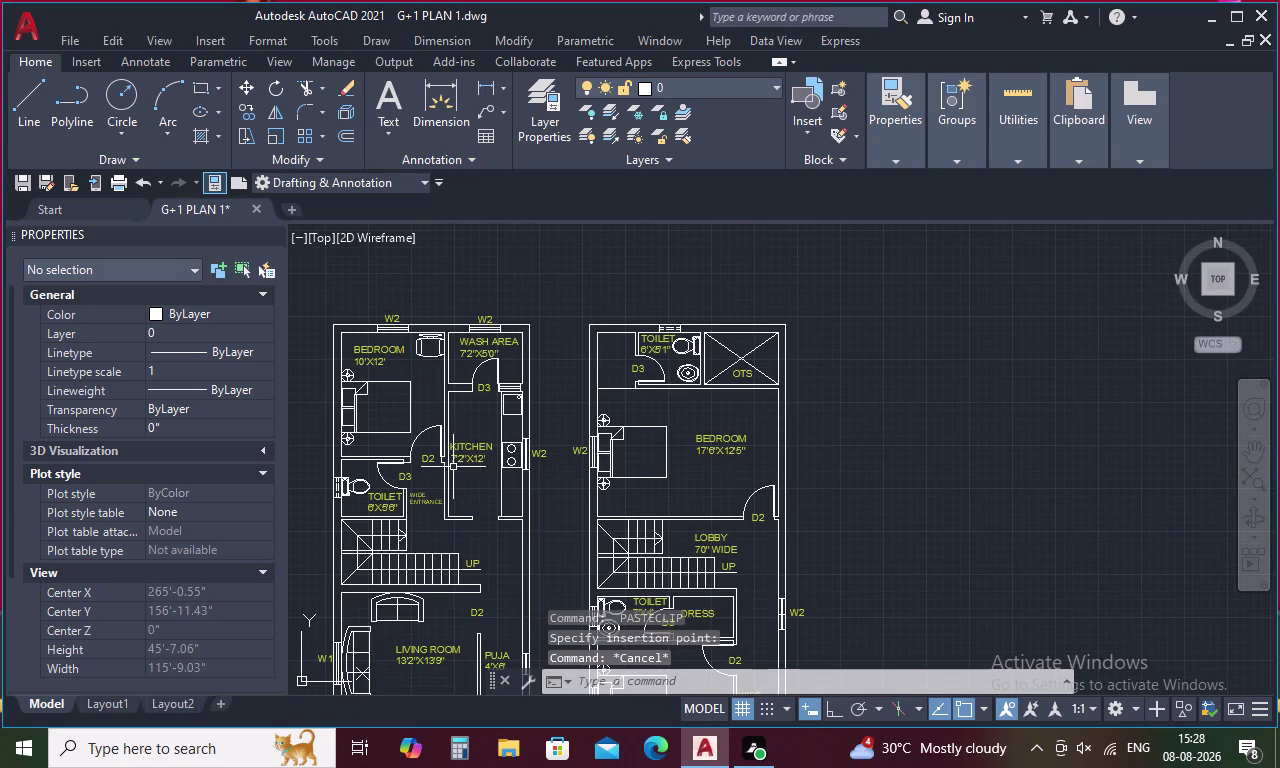
middle_drag(453, 472, 629, 355)
key(space)
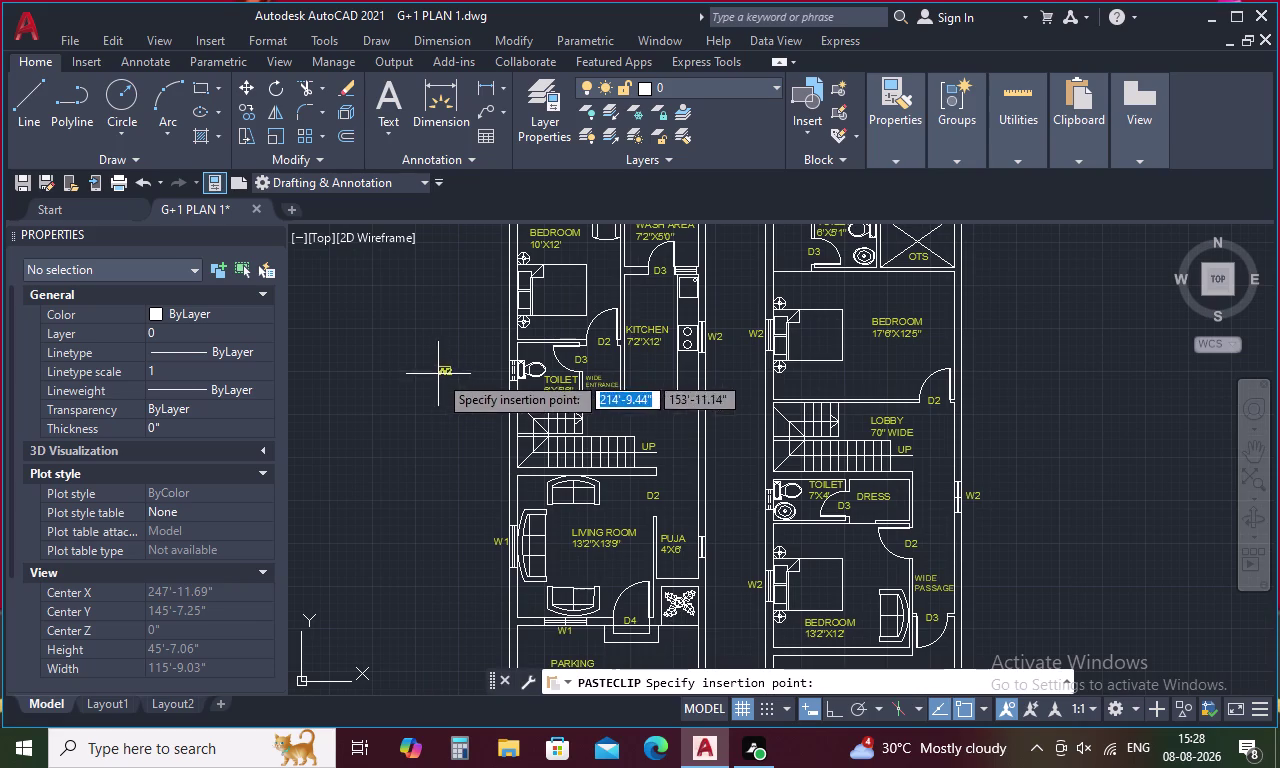
scroll(up, 3)
Place a tag beside the 6'X5'6" toilet window and retype it from W2 to V1.
click(535, 363)
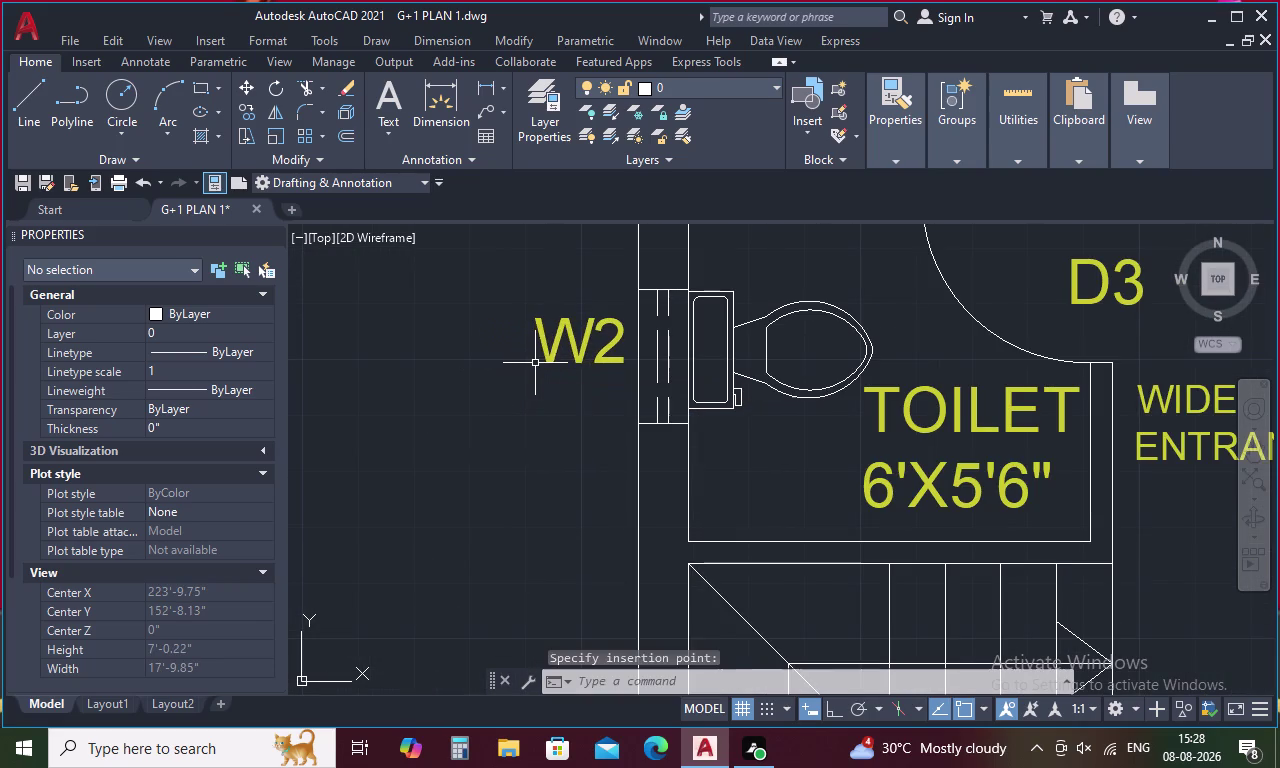
double_click(571, 351)
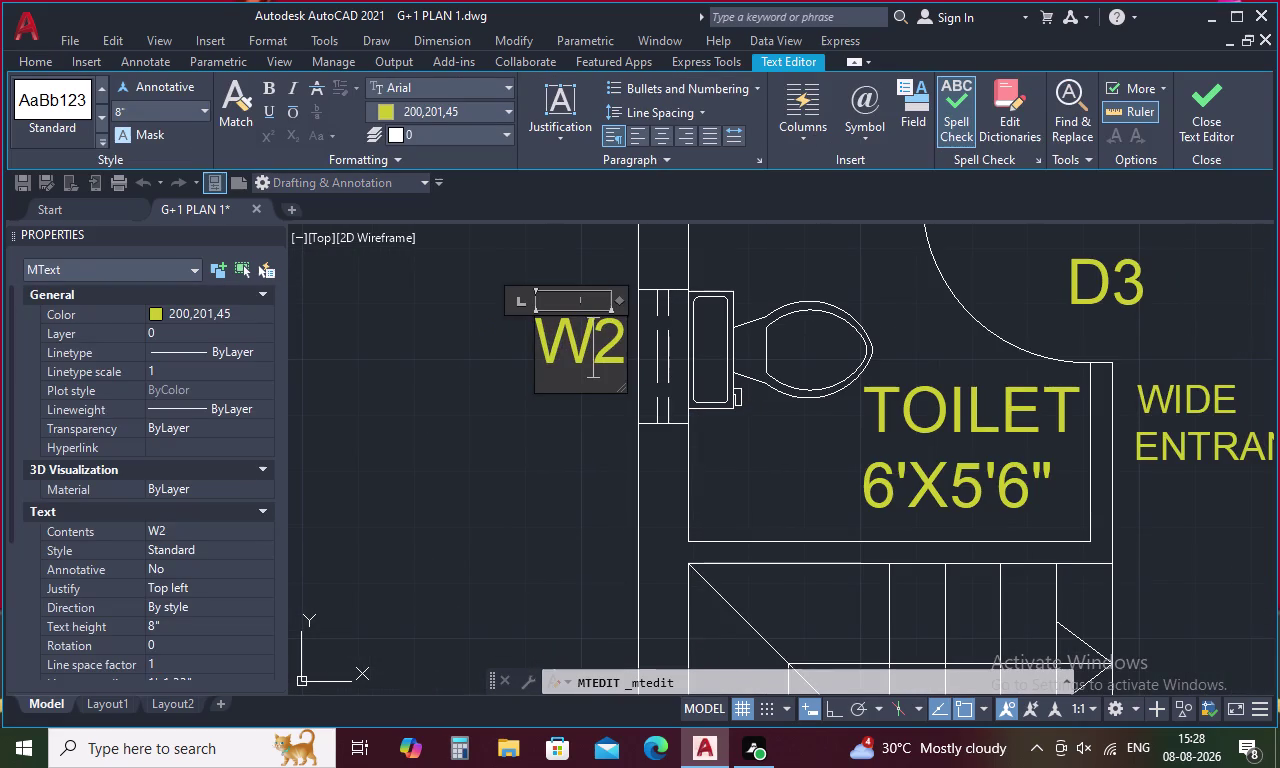
key(BackSpace)
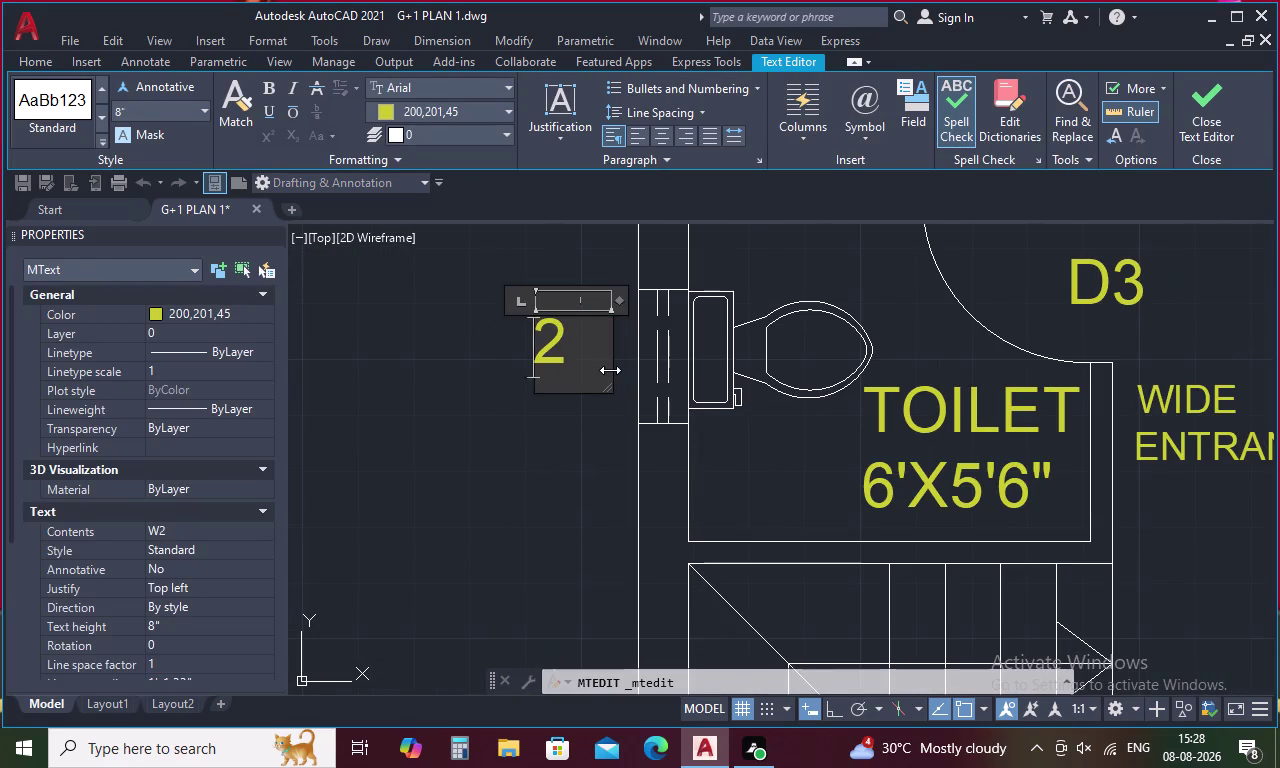
key(Right)
key(BackSpace)
text(V1)
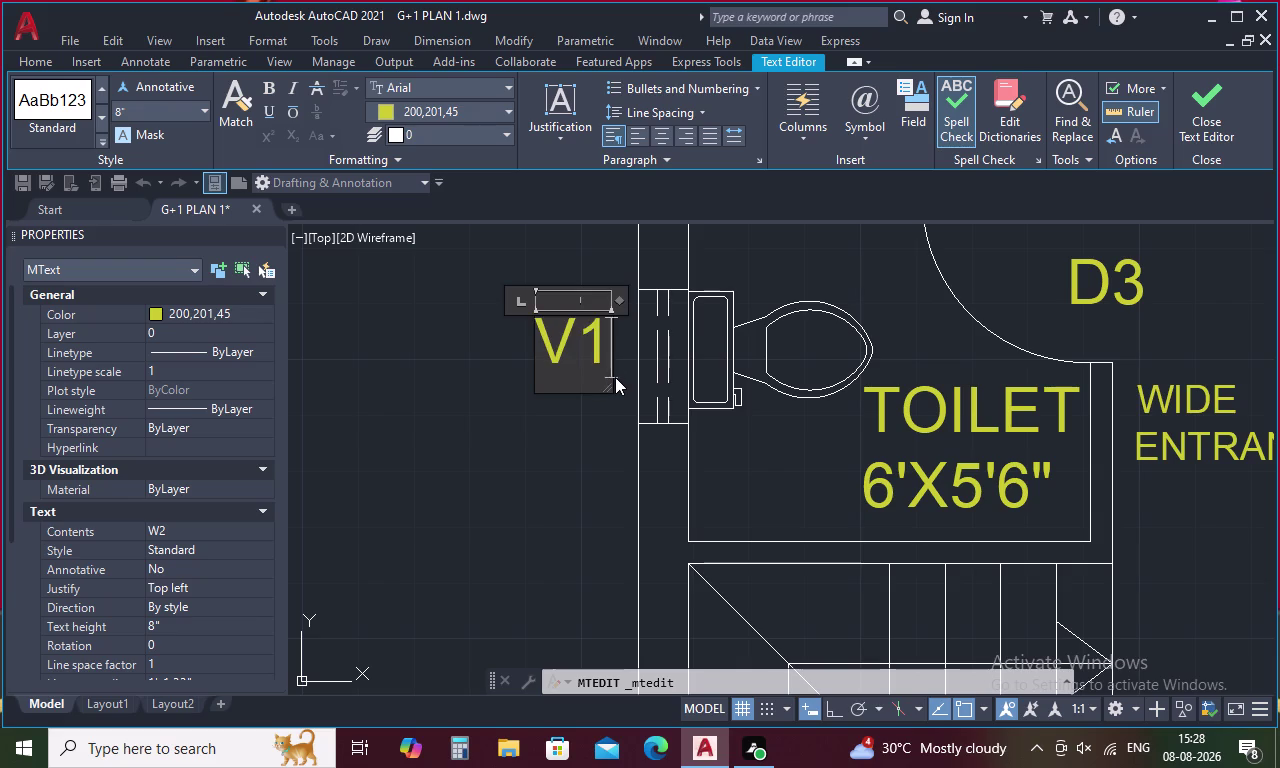
click(568, 445)
Copy the new V1 tag and begin pasting copies of it.
click(595, 343)
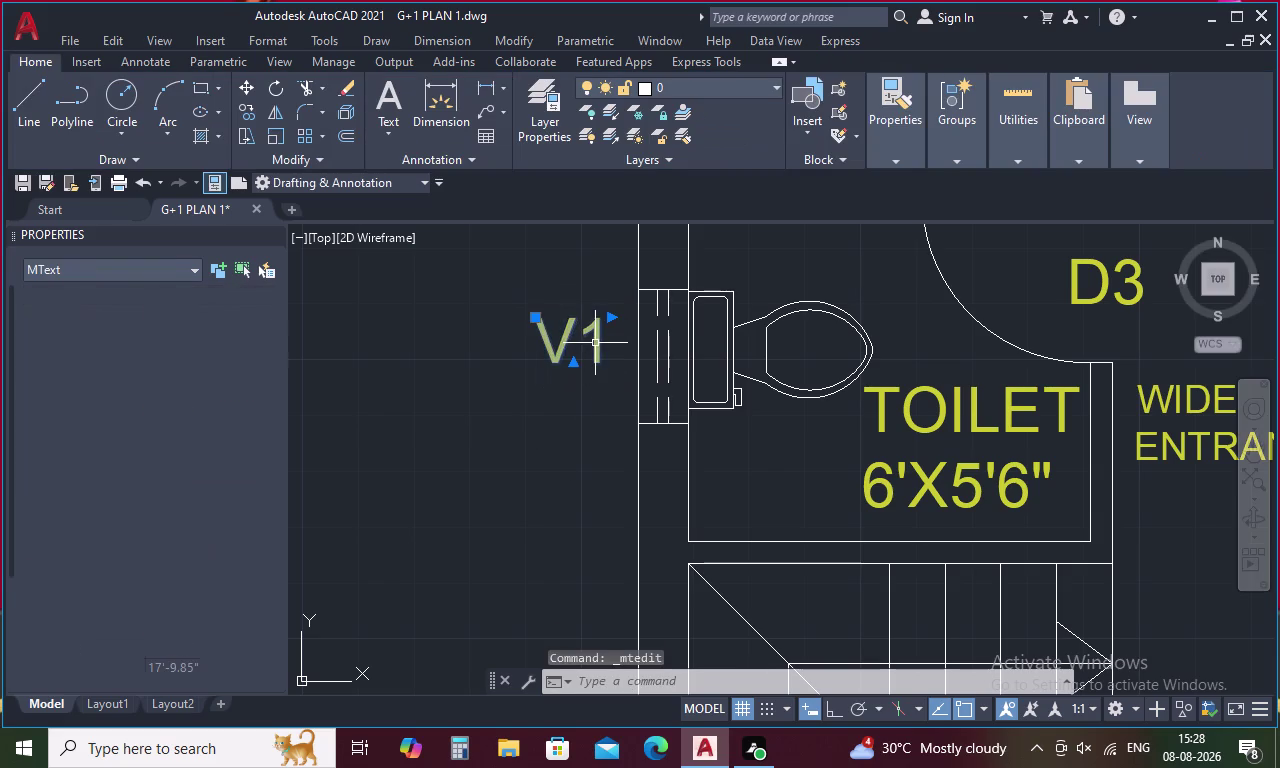
key(ctrl+c)
key(ctrl+v)
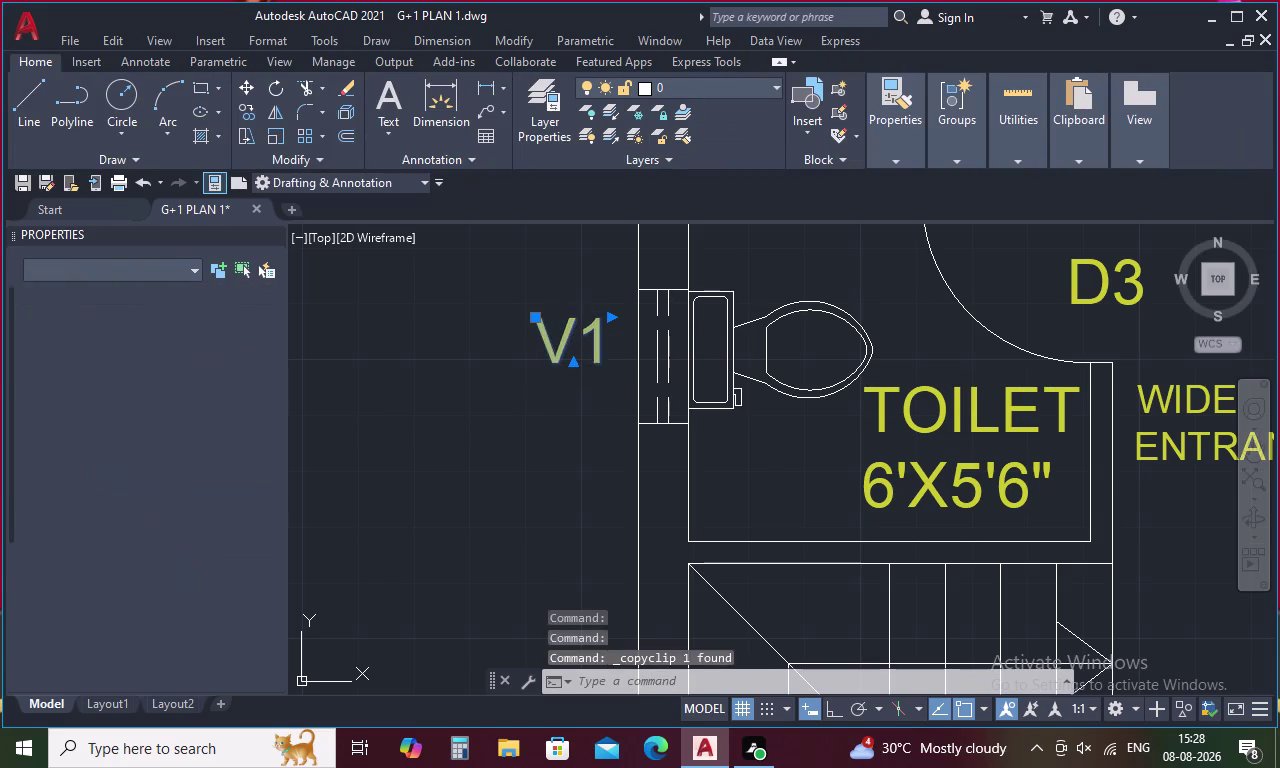
scroll(down, 3)
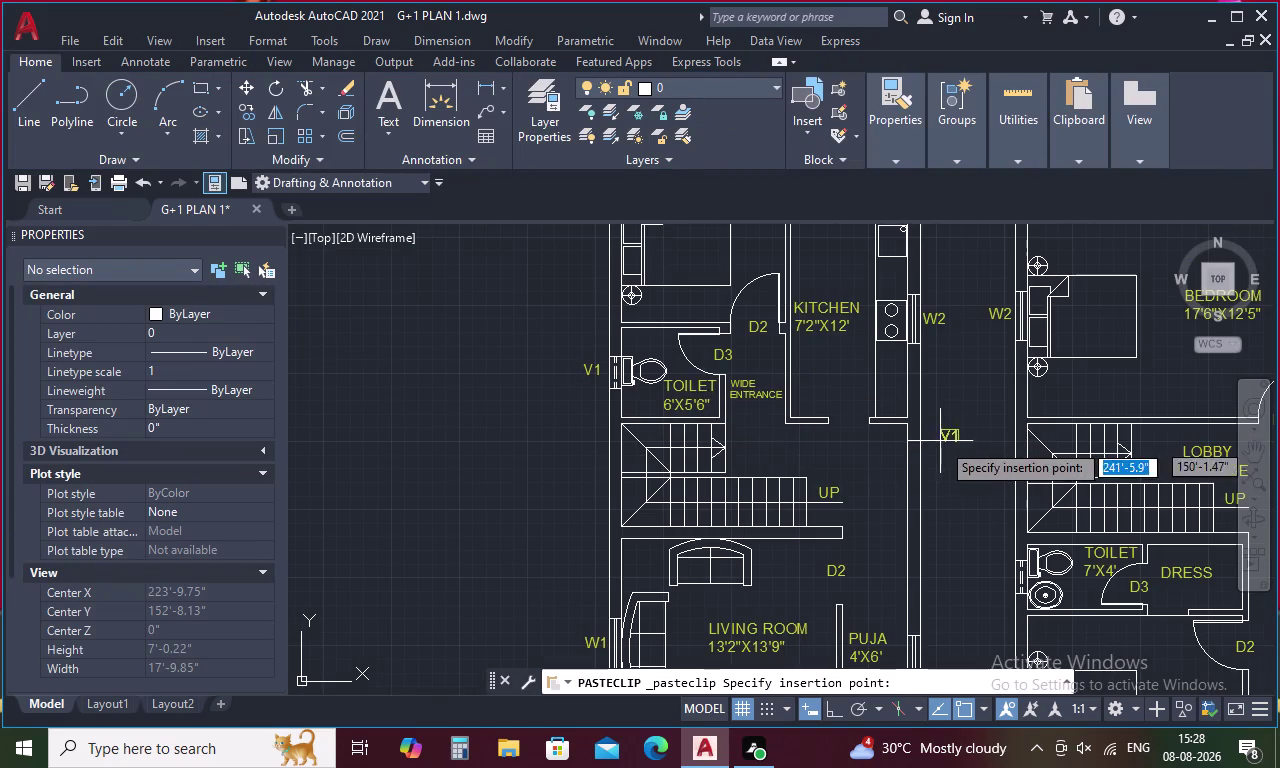
Paste V1 tags beside the 7'X4' toilet and above the 6'X5'1" toilet.
scroll(up, 3)
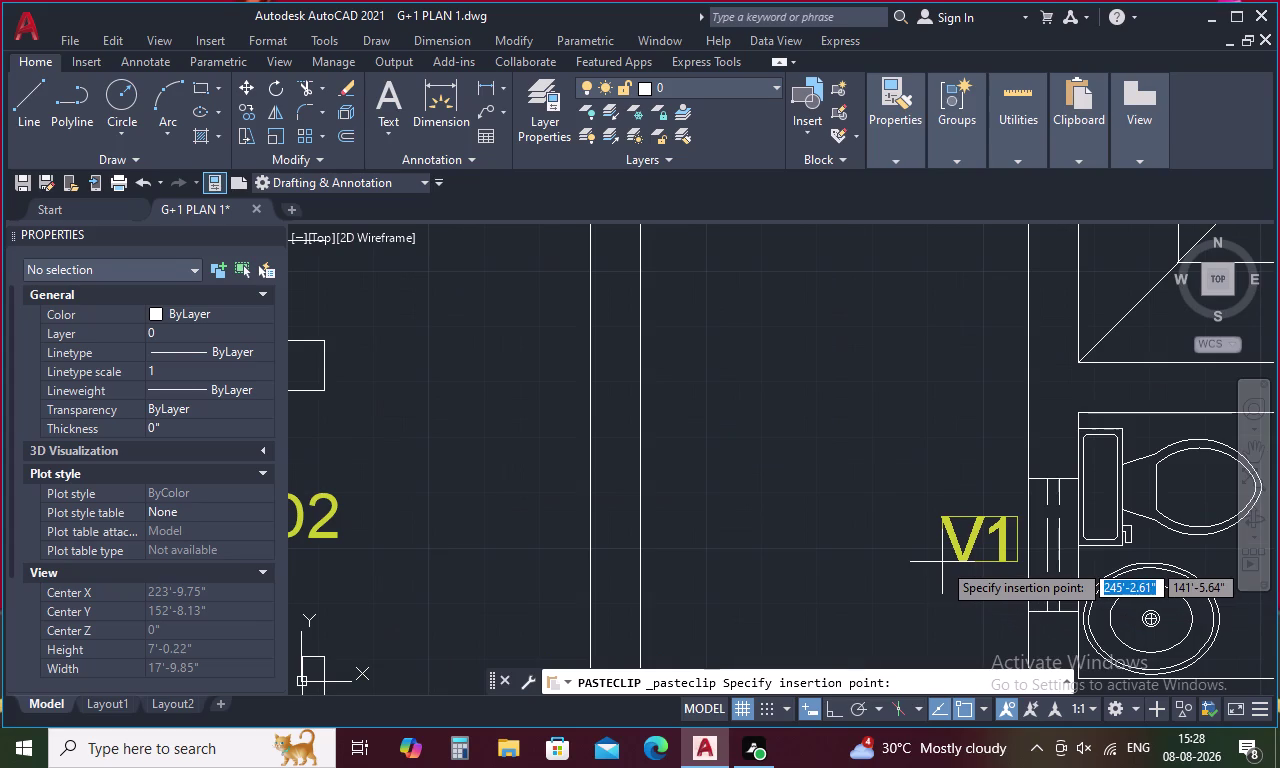
click(944, 565)
key(space)
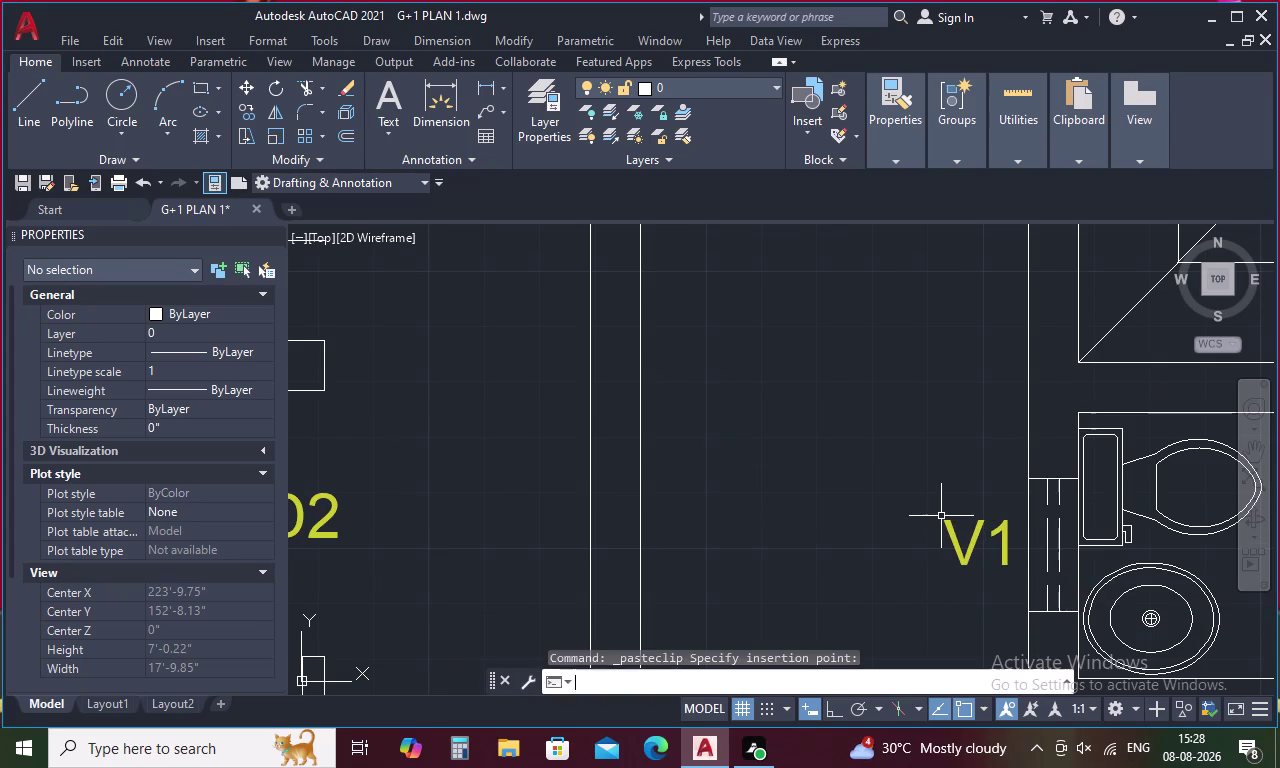
scroll(down, 3)
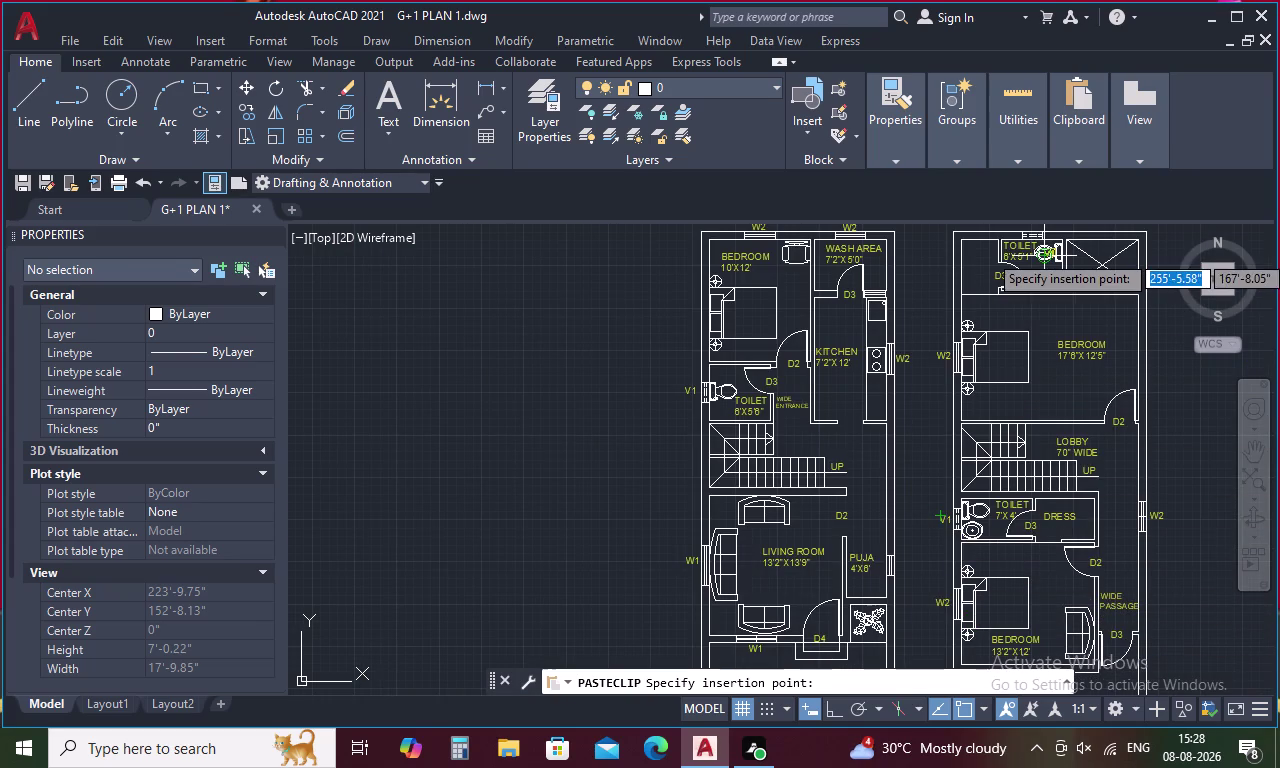
middle_drag(1043, 253, 1018, 357)
scroll(up, 3)
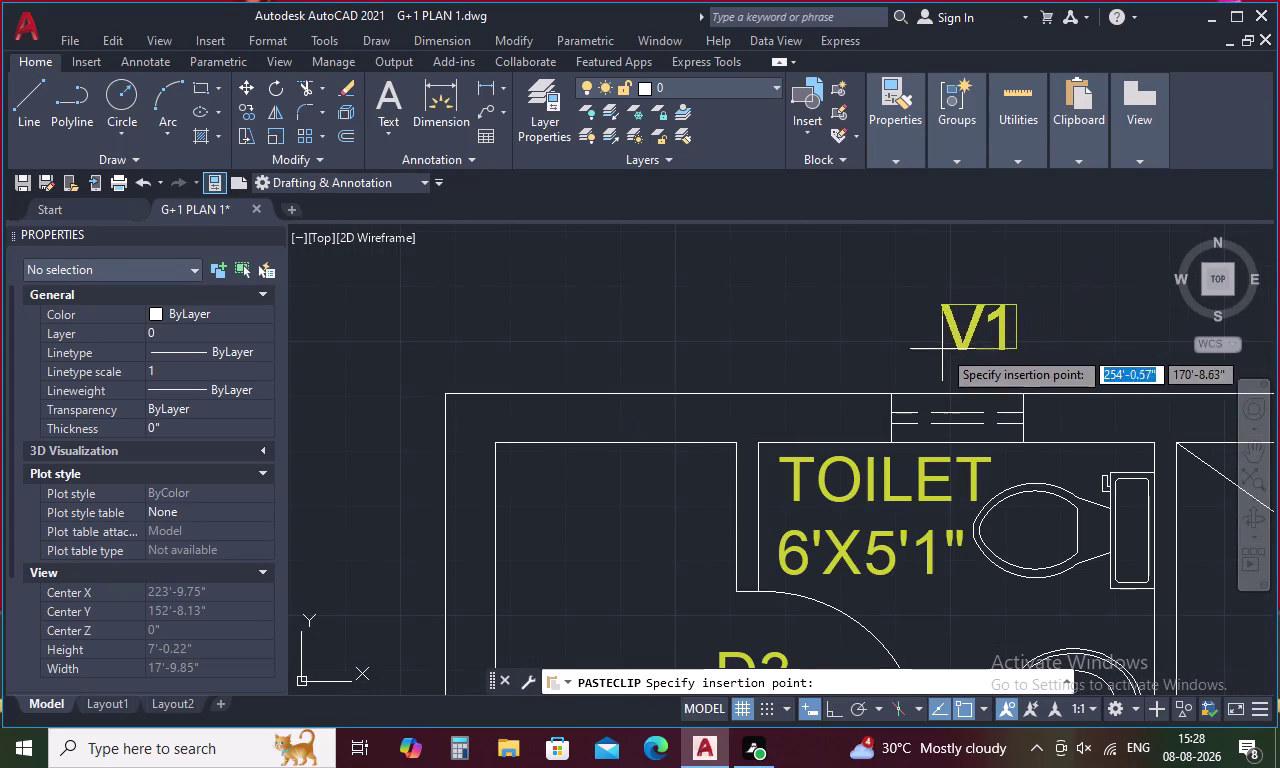
click(916, 376)
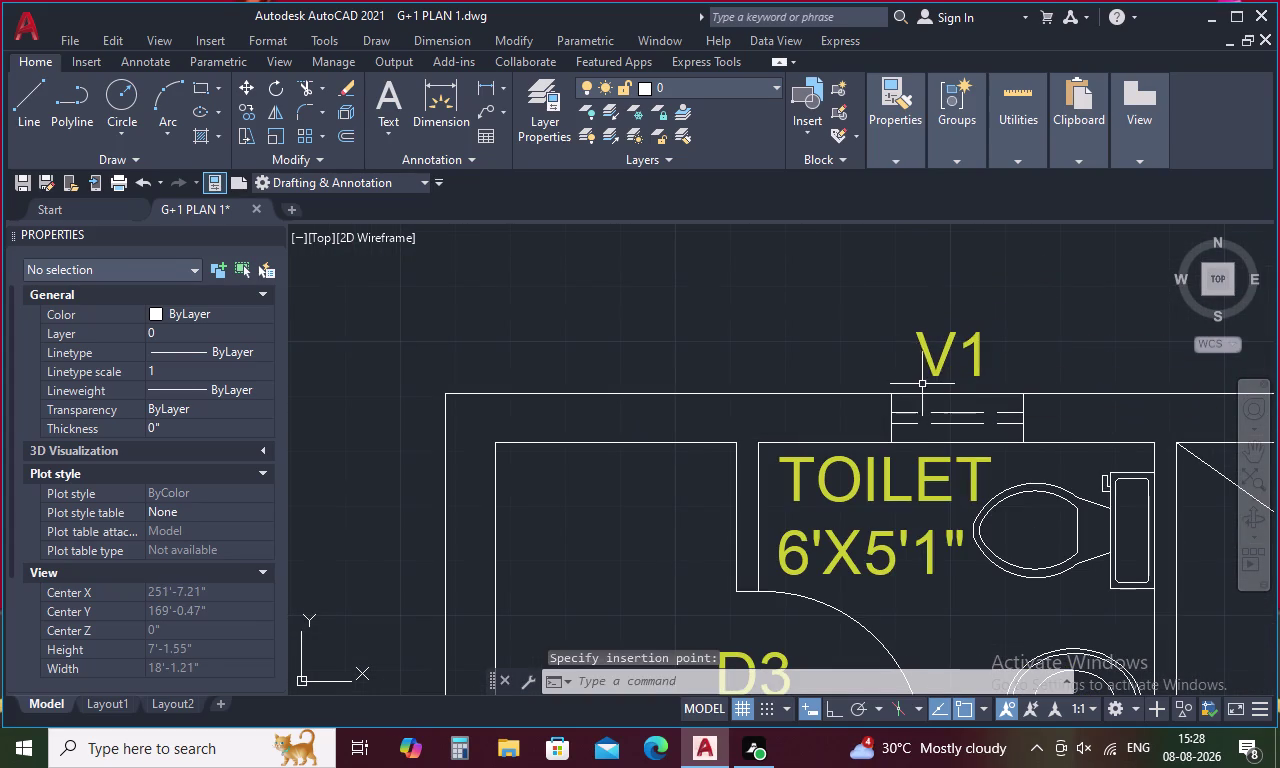
Paste a V1 tag beside the puja room window and end pasting.
key(space)
scroll(down, 3)
middle_drag(720, 577, 790, 261)
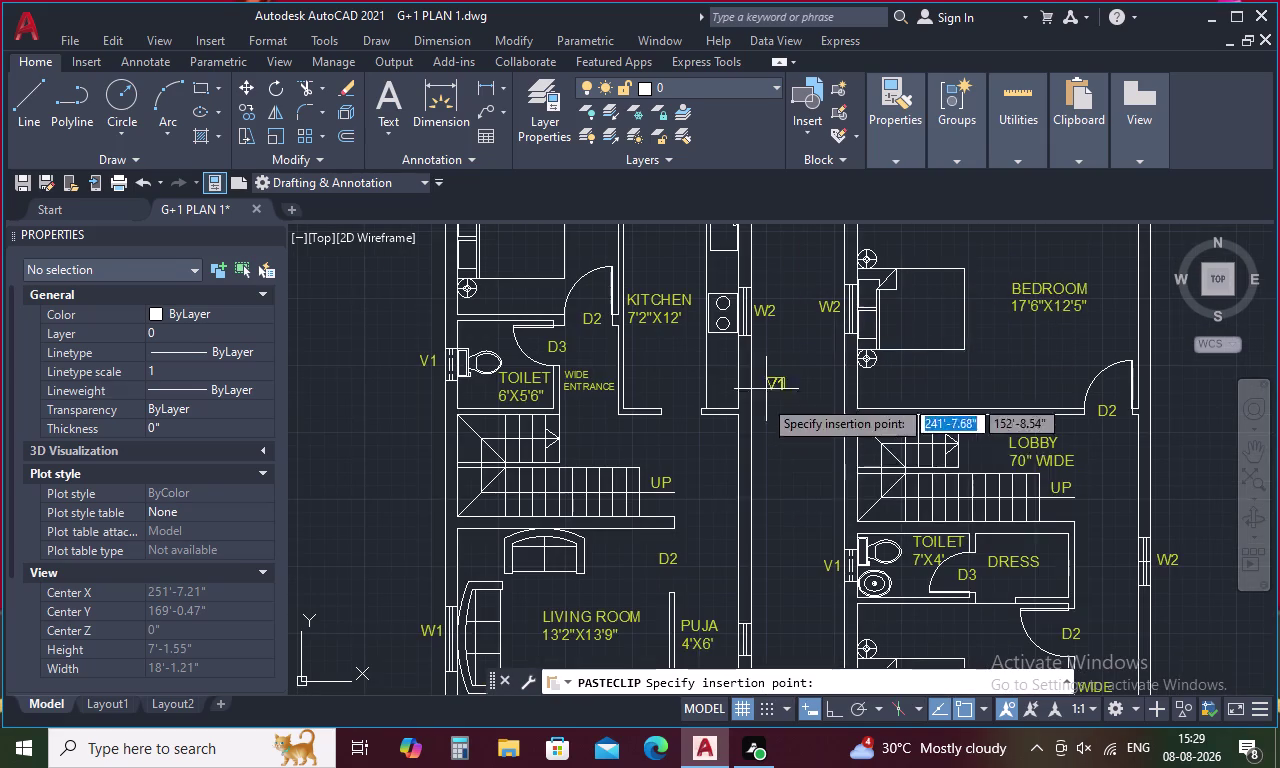
middle_drag(745, 496, 786, 310)
scroll(up, 3)
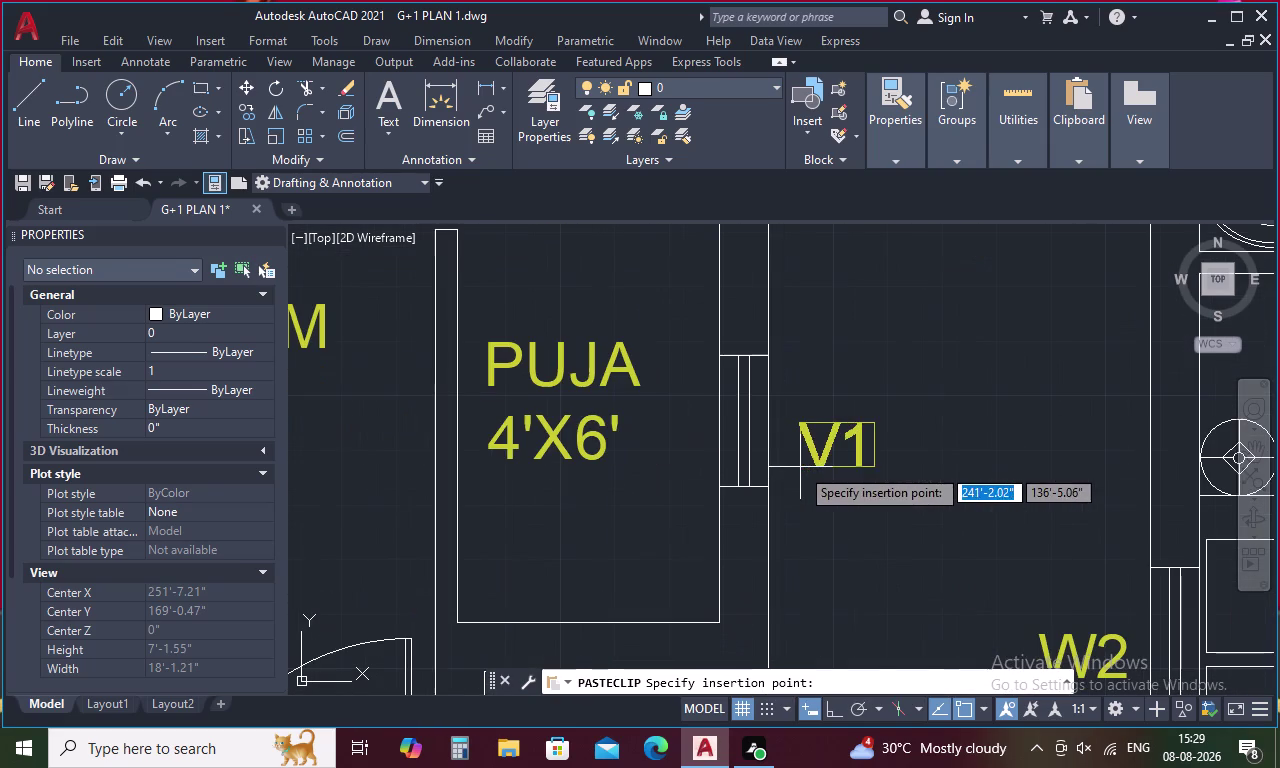
click(783, 447)
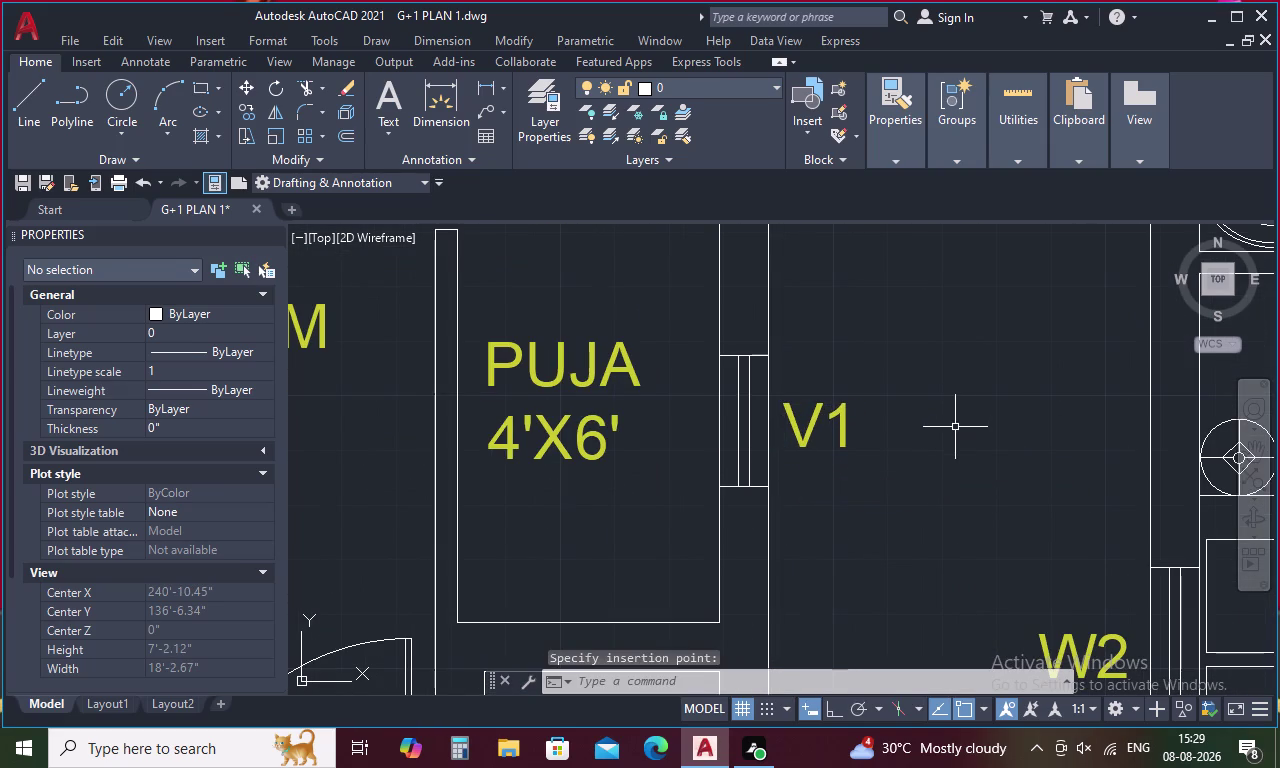
key(Escape)
scroll(down, 3)
scroll(up, 3)
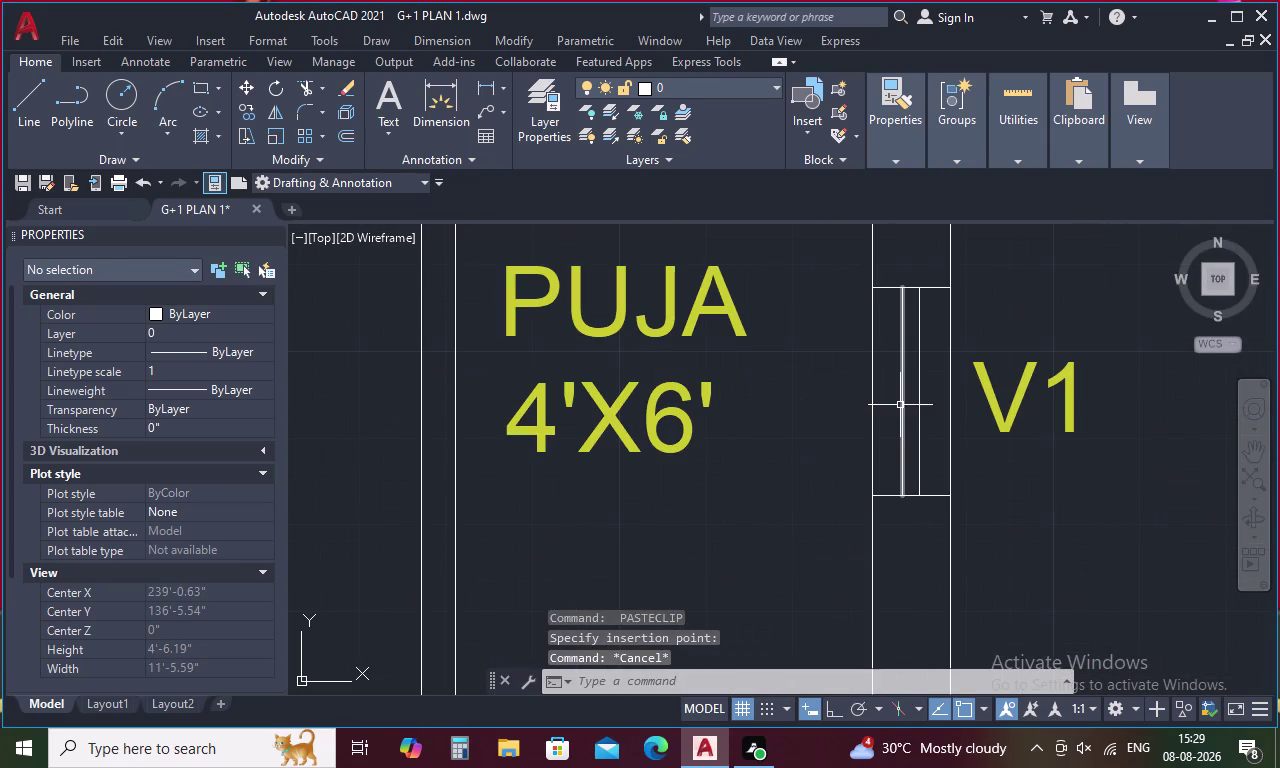
Use MA to copy a yellow label's properties onto the V1 tag beside PUJA.
text(MA)
key(space)
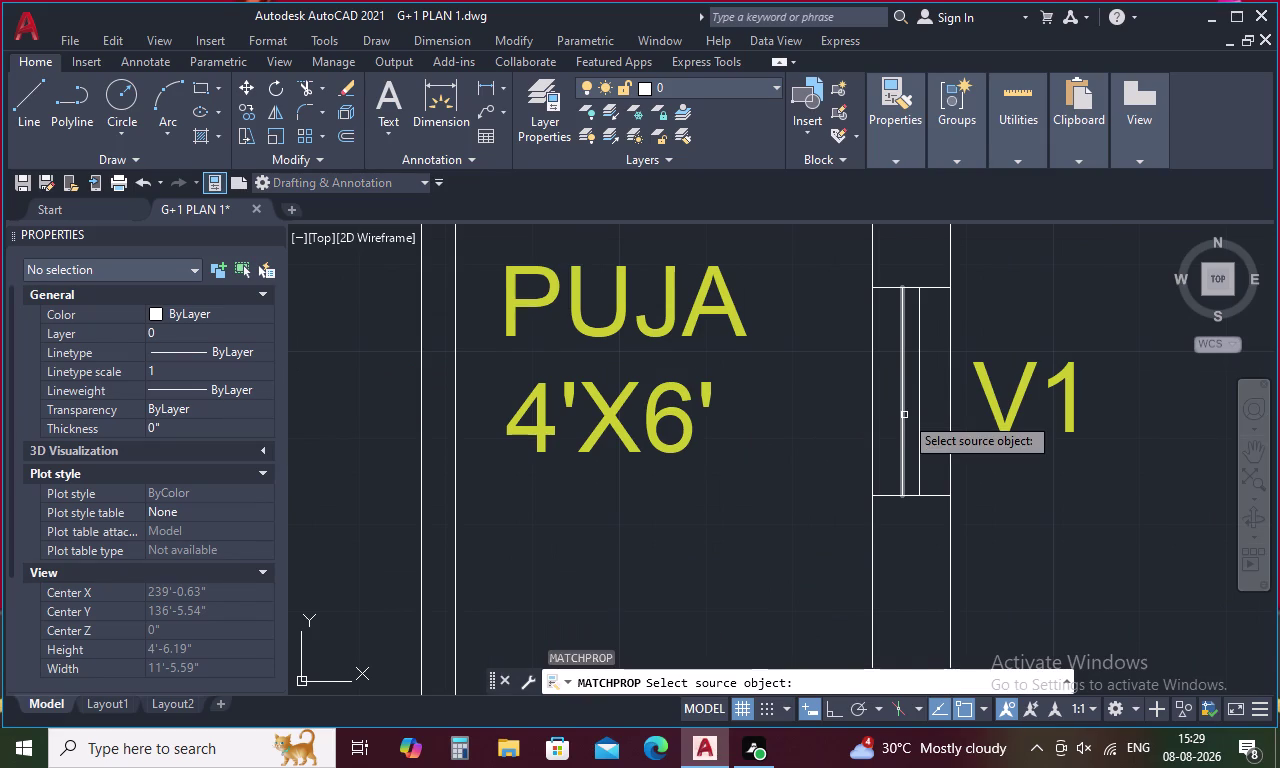
scroll(down, 3)
scroll(down, 3)
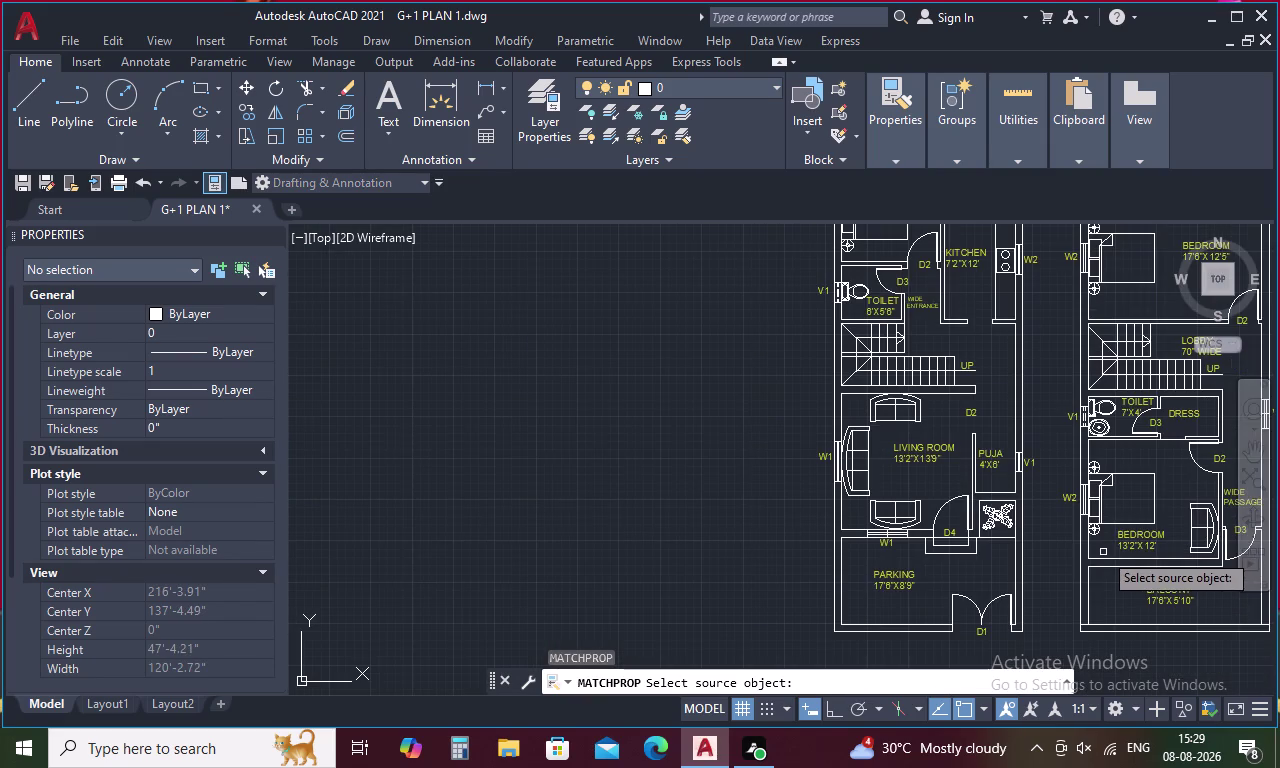
middle_drag(1103, 552, 968, 467)
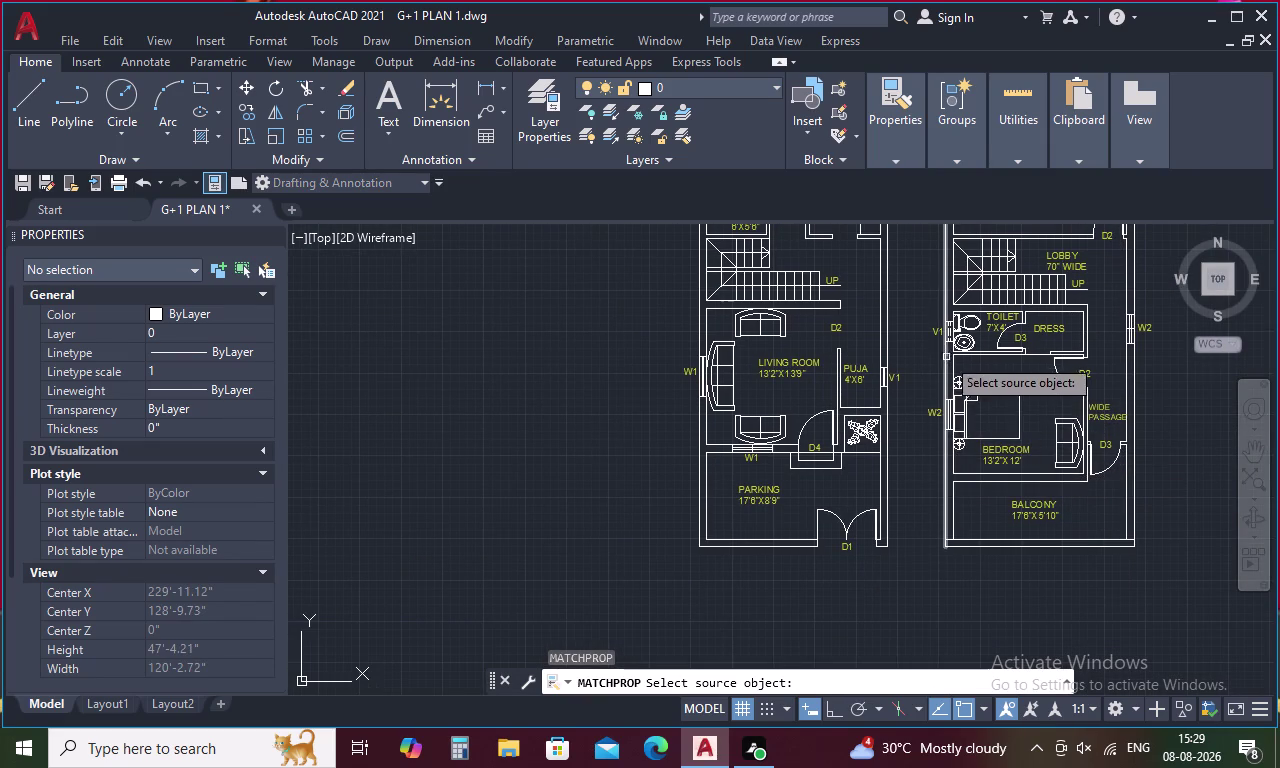
scroll(up, 3)
click(958, 324)
middle_drag(861, 475, 1008, 264)
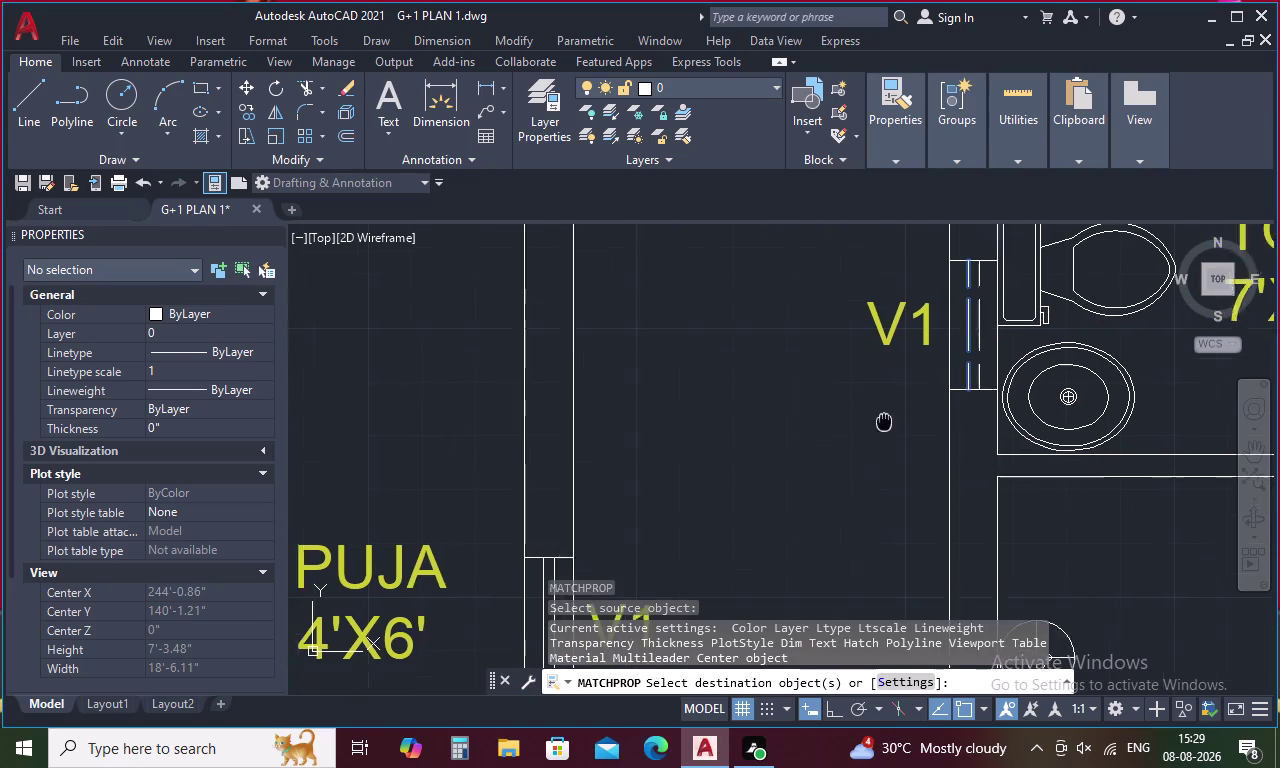
middle_drag(1008, 264, 1033, 248)
click(714, 433)
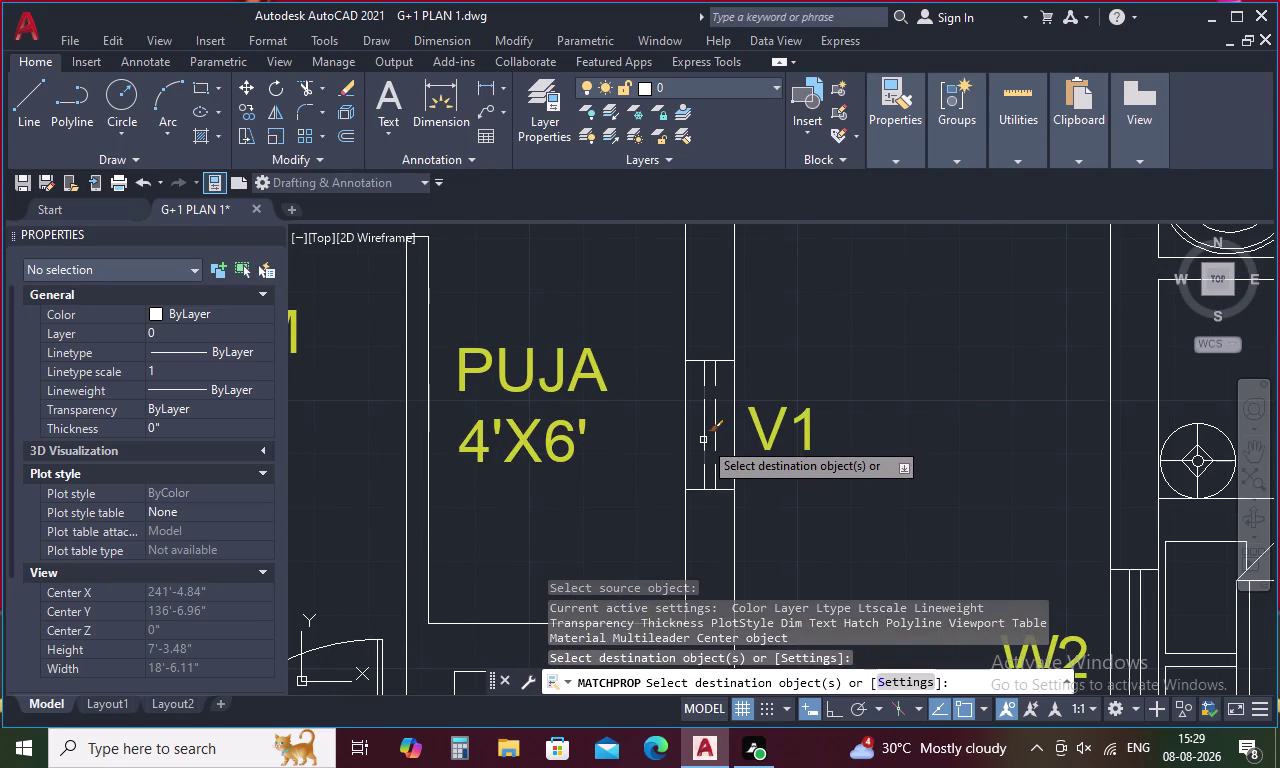
click(703, 440)
key(Escape)
Select the V1 tag beside the ground-floor toilet and choose Move from its shortcut menu.
scroll(down, 3)
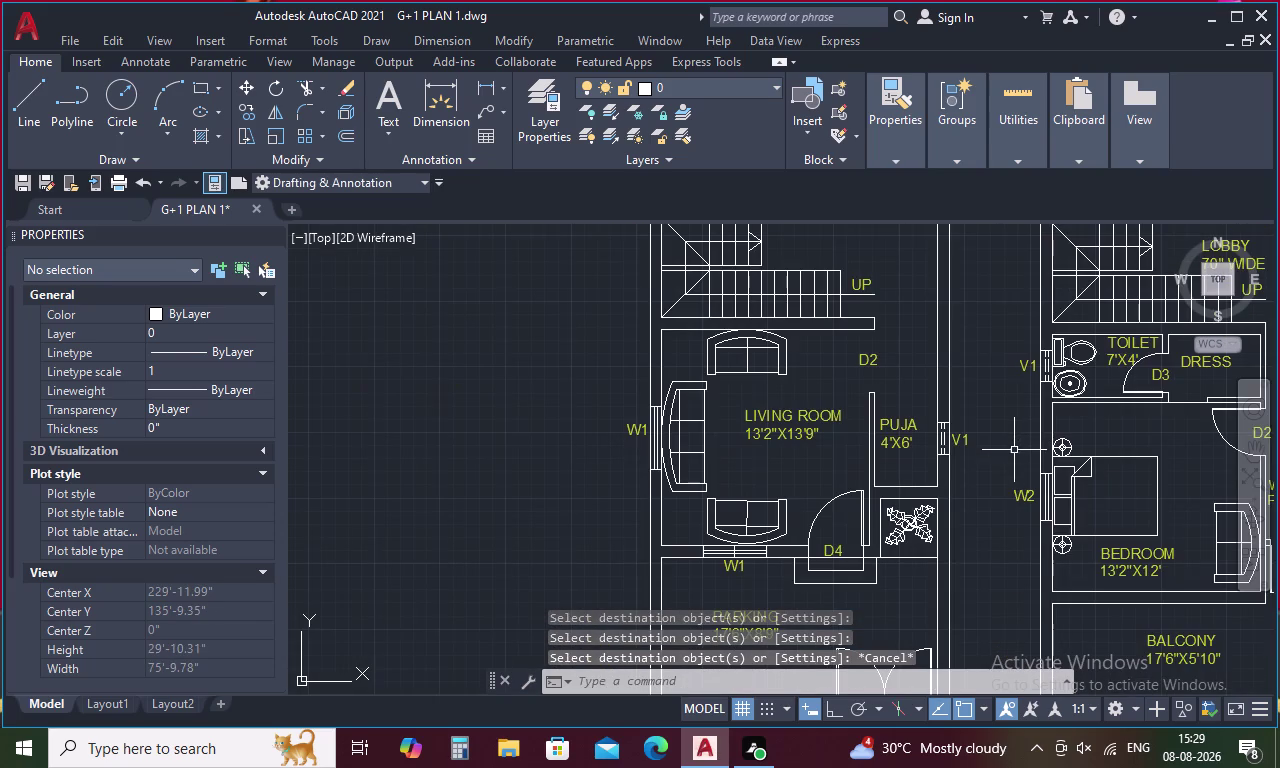
scroll(down, 3)
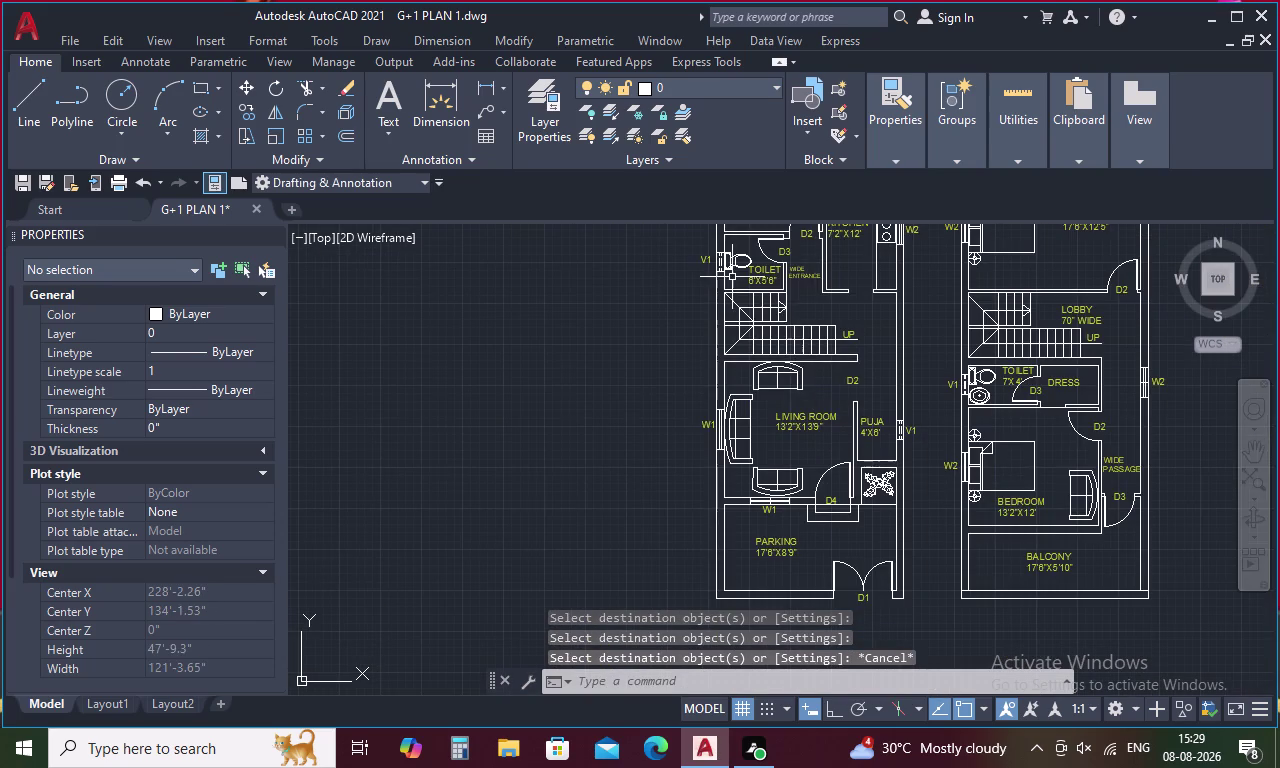
scroll(up, 3)
click(704, 259)
middle_drag(705, 258, 705, 388)
right_click(705, 388)
click(774, 386)
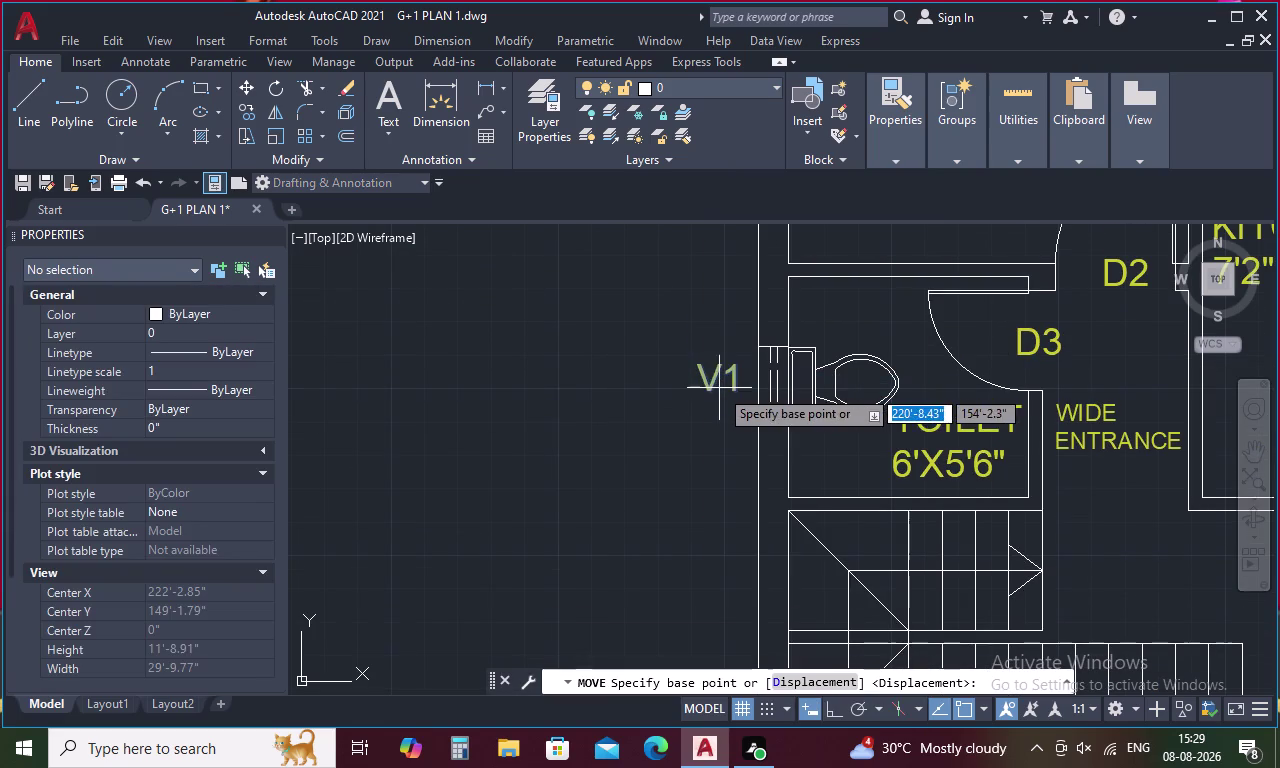
Shift the toilet's V1 tag about 7 inches left from a picked base point.
click(709, 389)
scroll(up, 3)
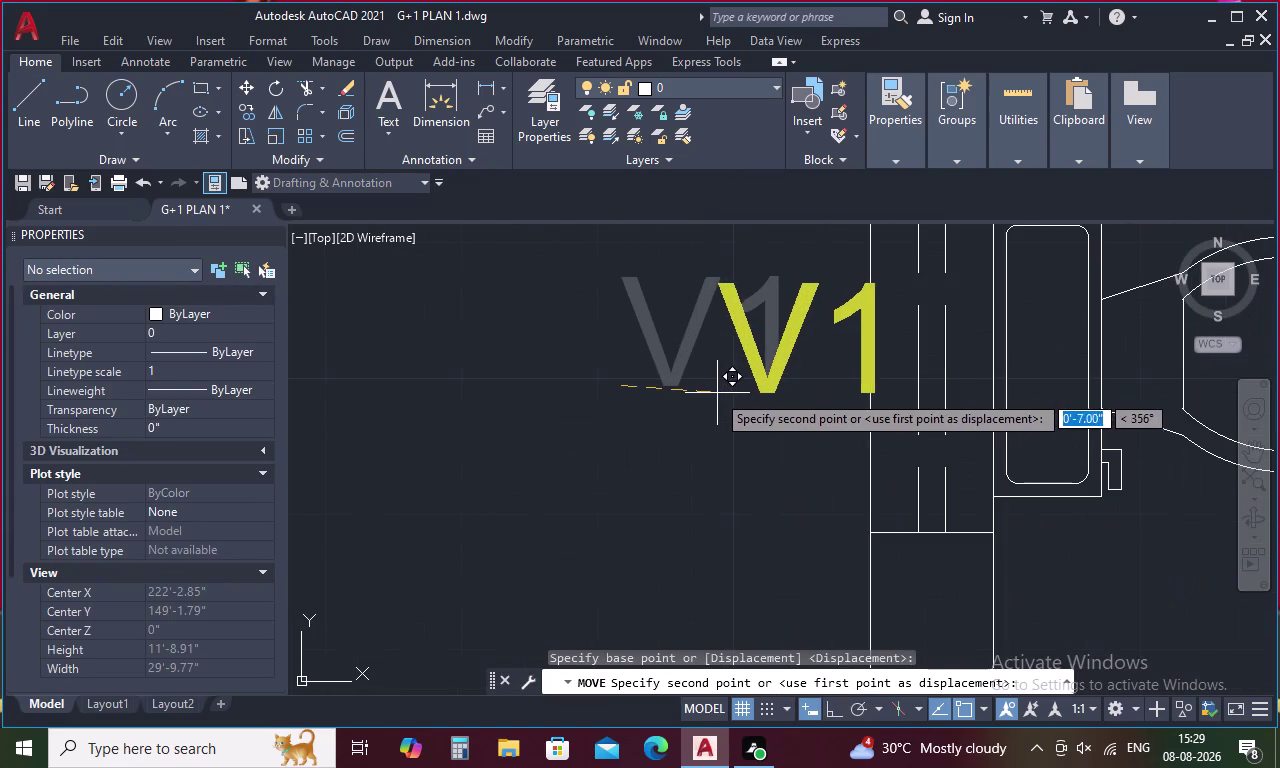
click(699, 391)
scroll(down, 3)
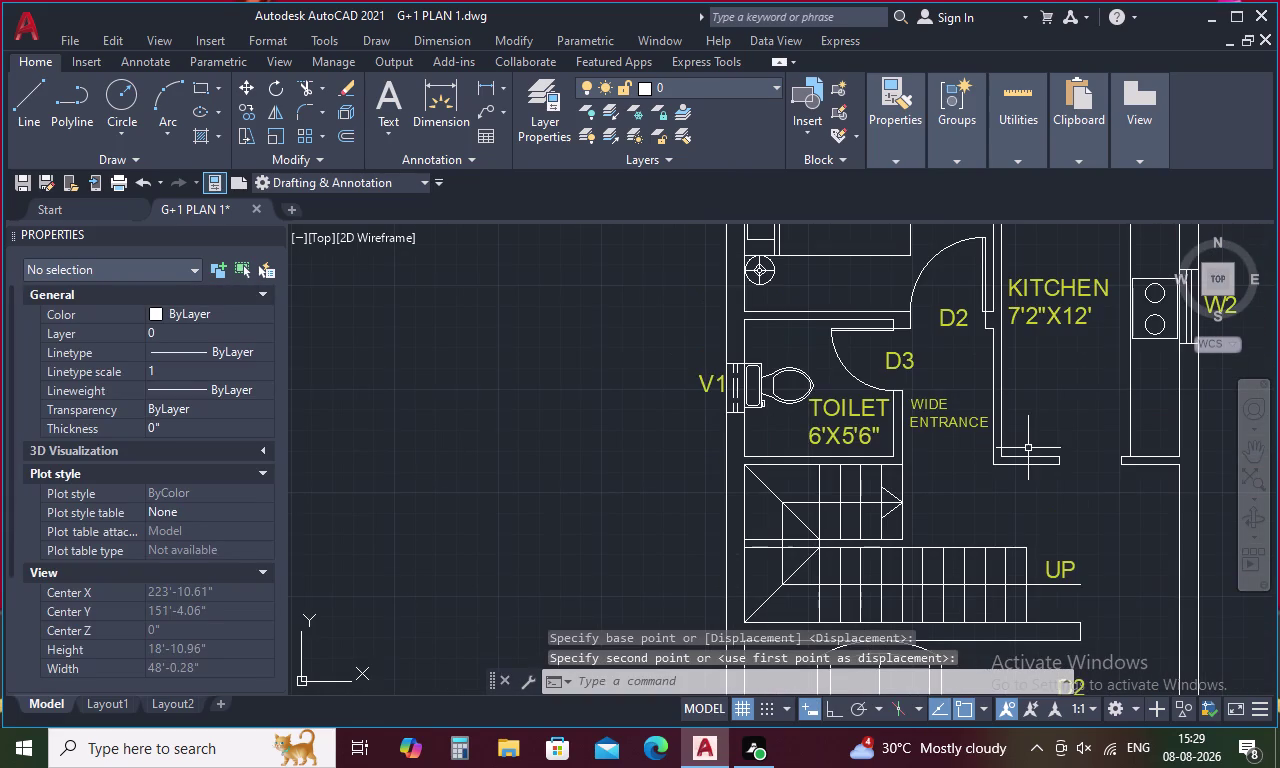
middle_drag(1094, 462, 935, 418)
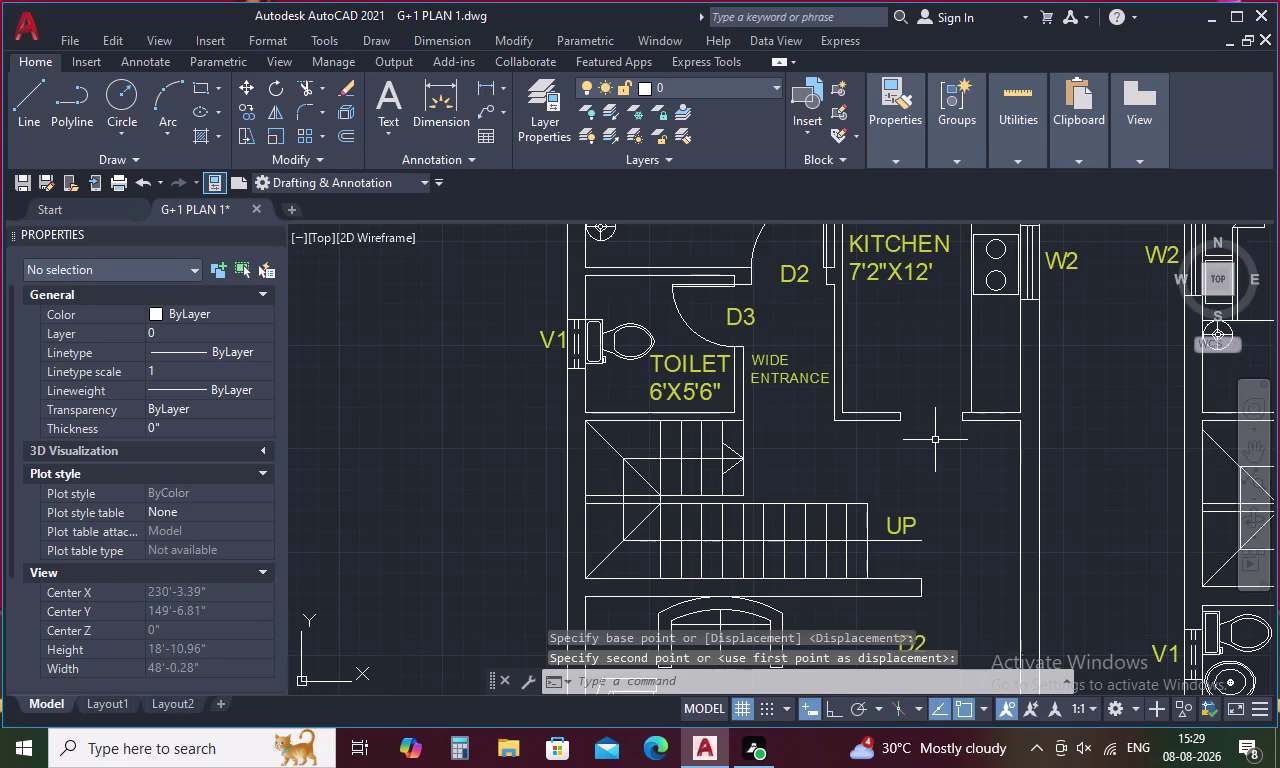
scroll(down, 3)
middle_drag(935, 440, 725, 444)
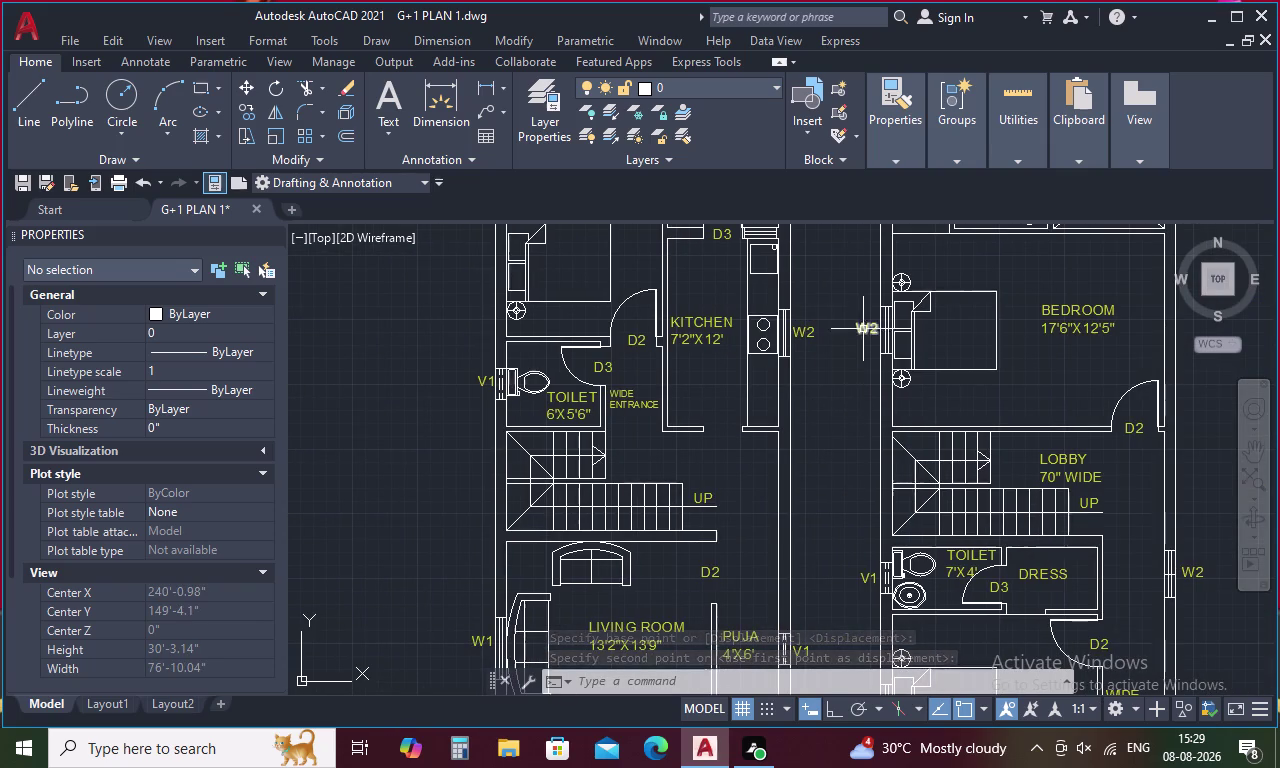
middle_drag(782, 424, 722, 432)
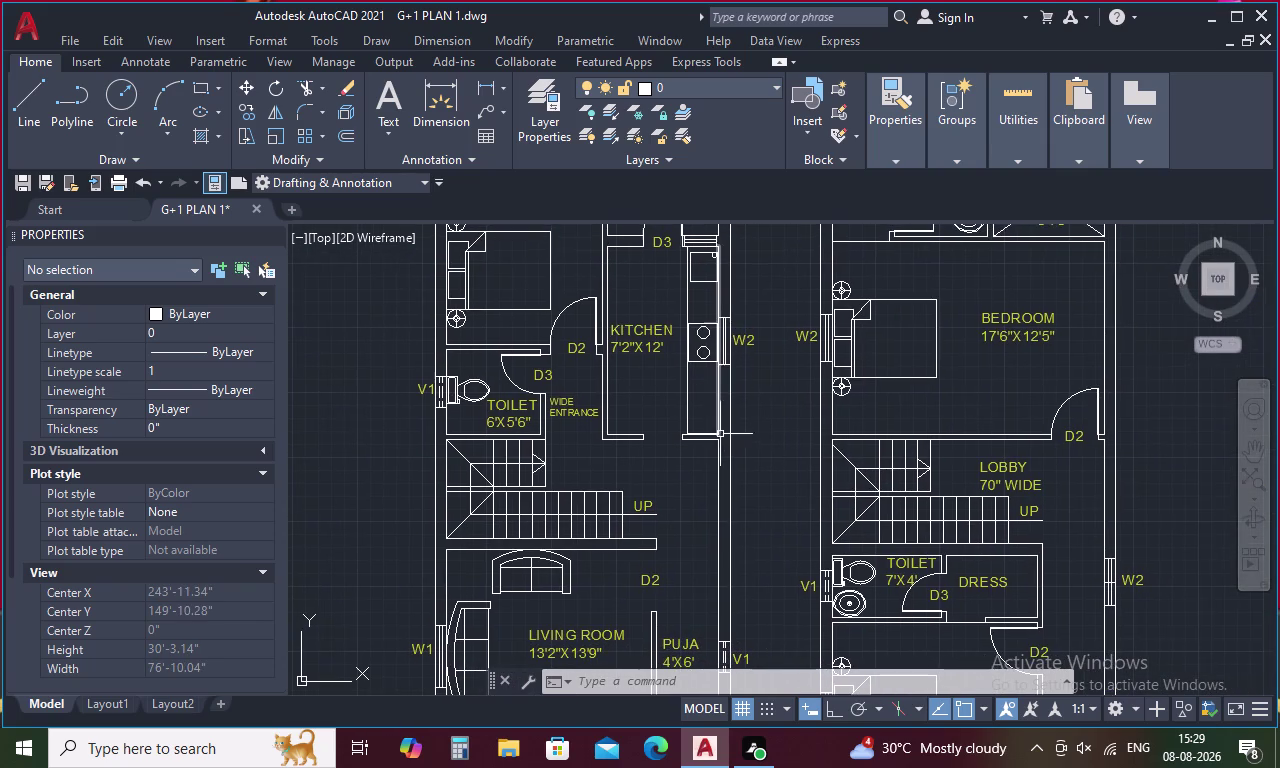
scroll(down, 3)
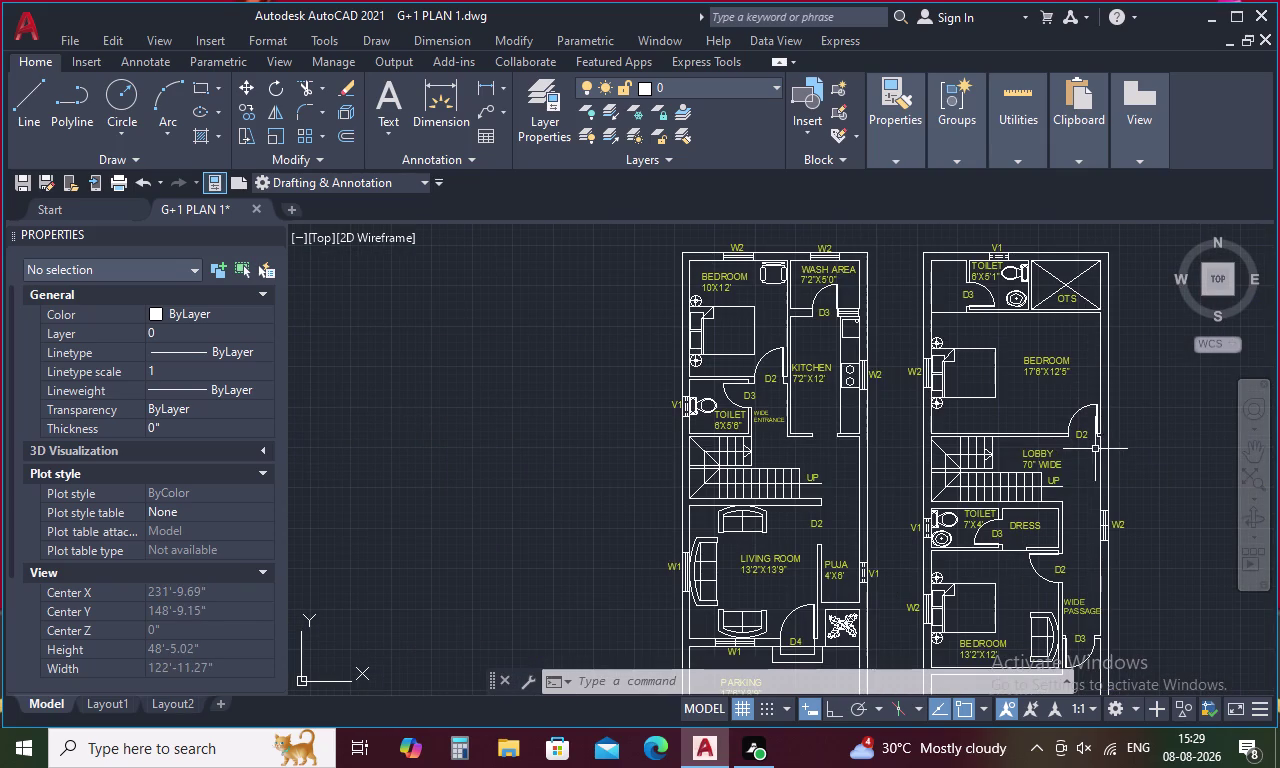
Pan across both plans and pick the ground-floor PARKING 17'6"X8'9" label.
middle_drag(1143, 441, 1129, 350)
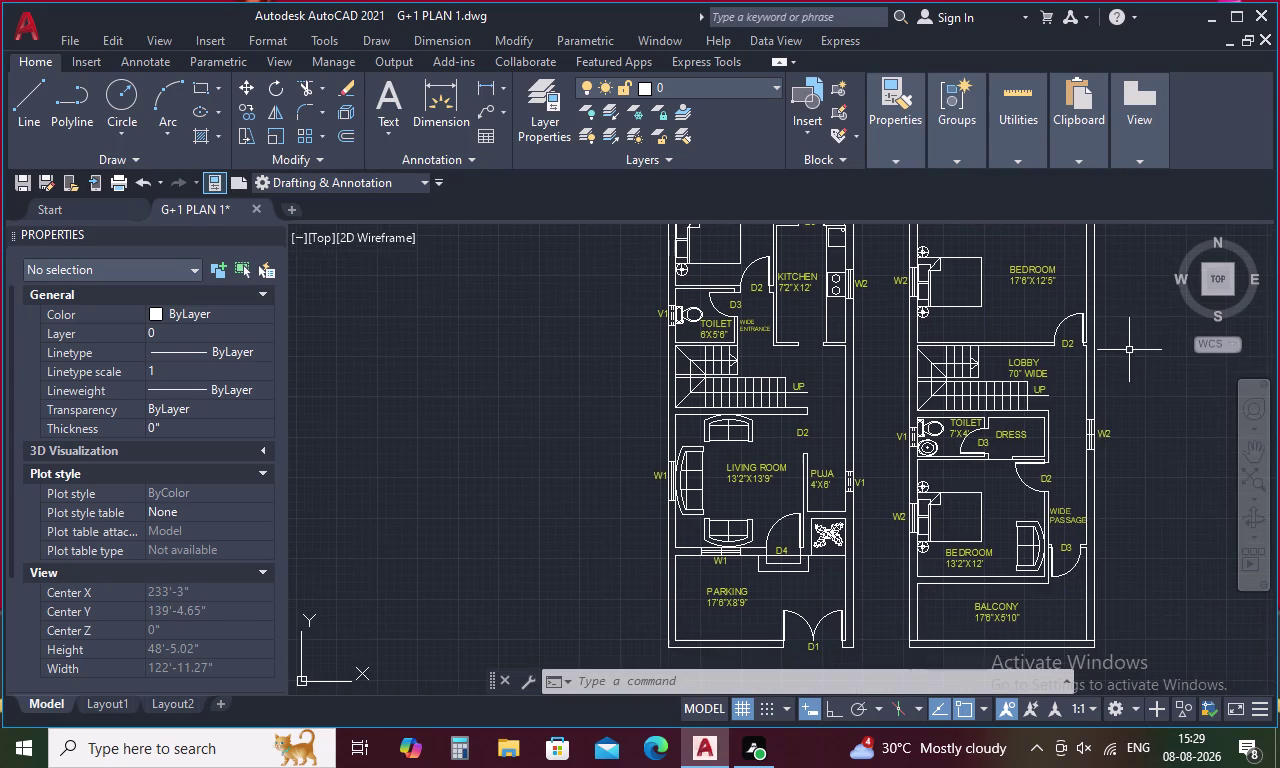
middle_drag(1149, 562, 1110, 515)
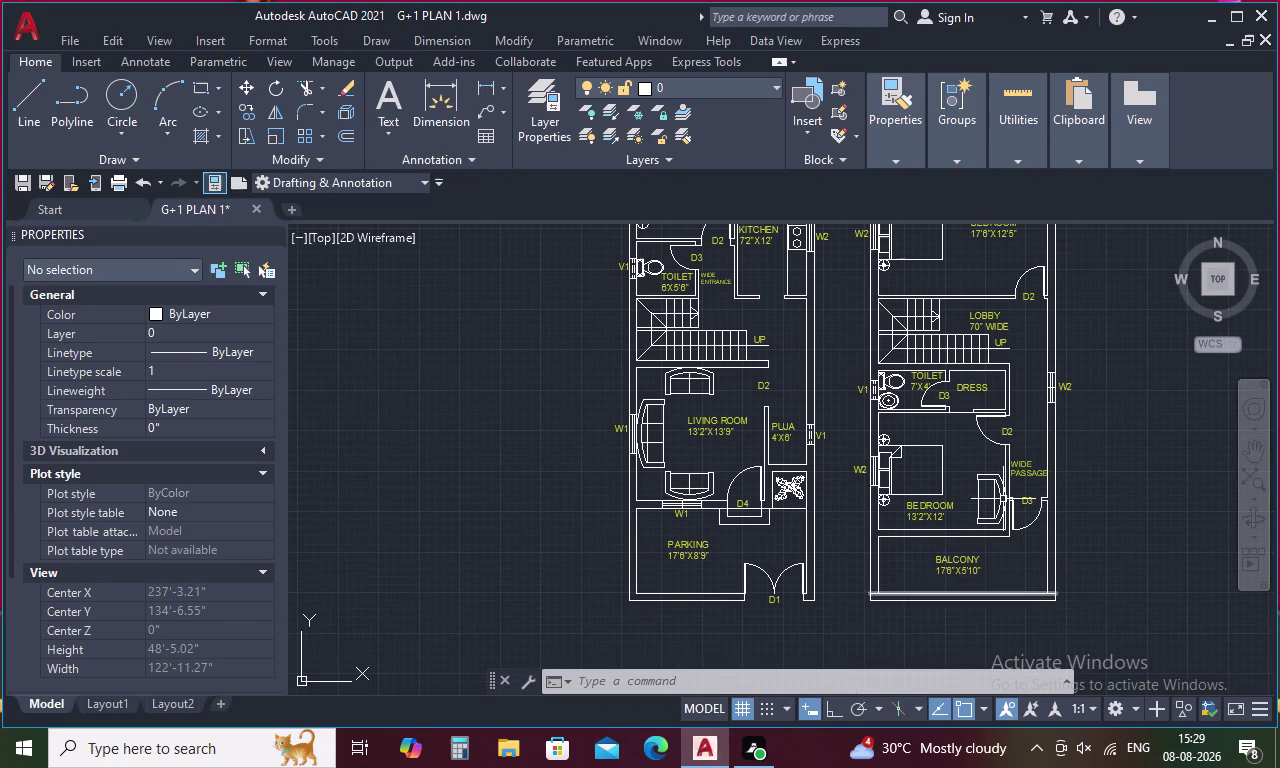
middle_drag(747, 417, 747, 420)
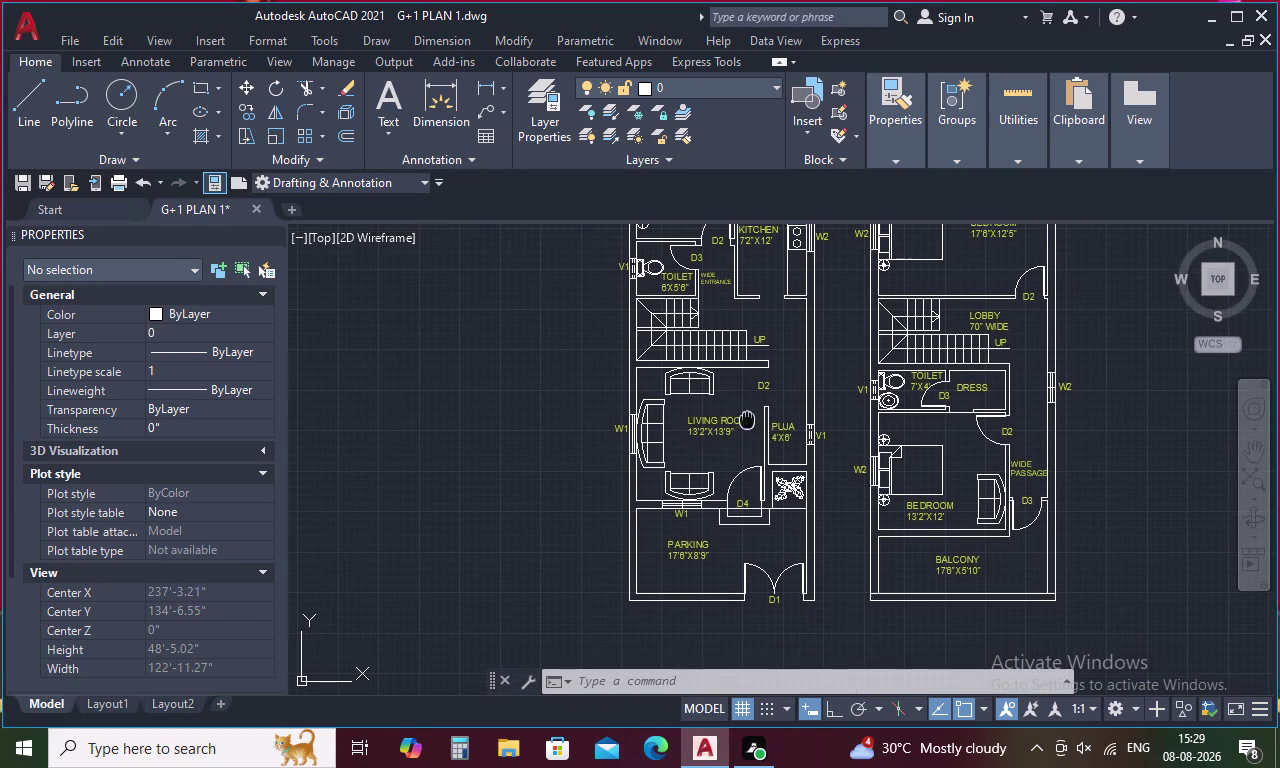
middle_drag(747, 420, 729, 592)
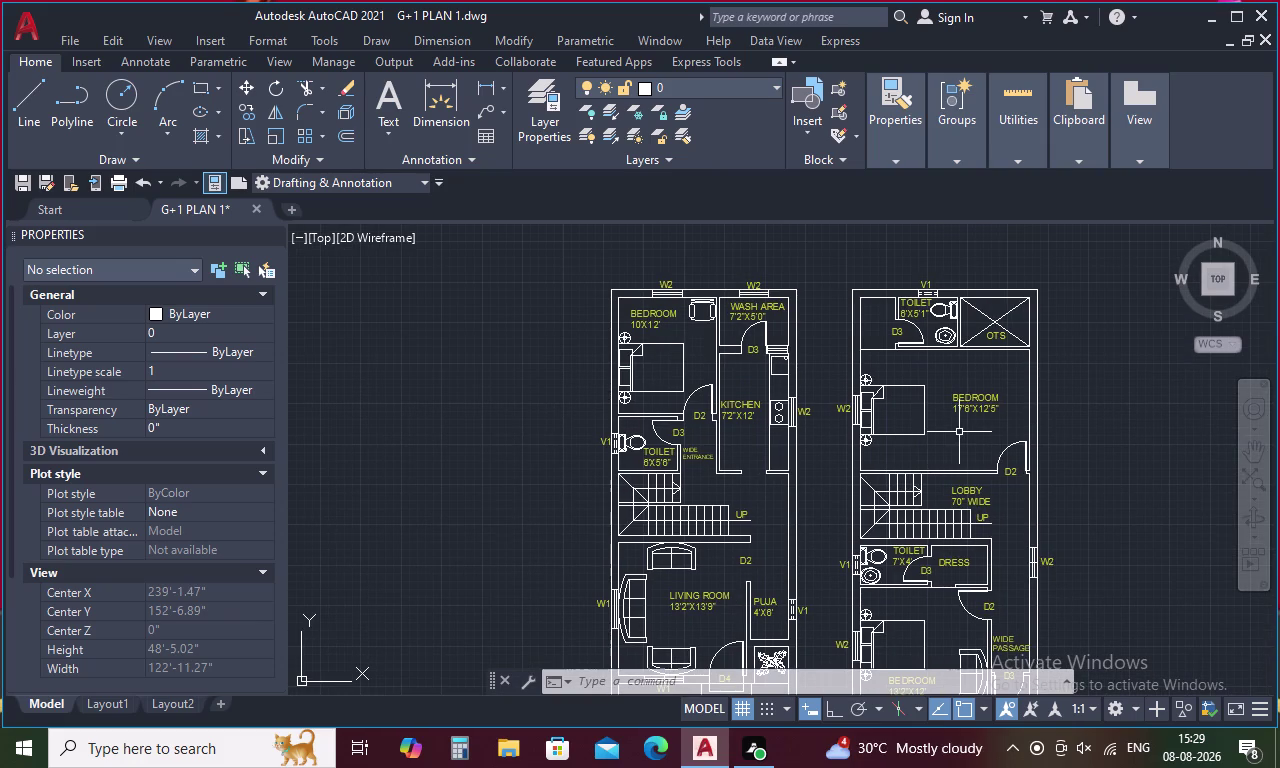
middle_drag(966, 432, 919, 509)
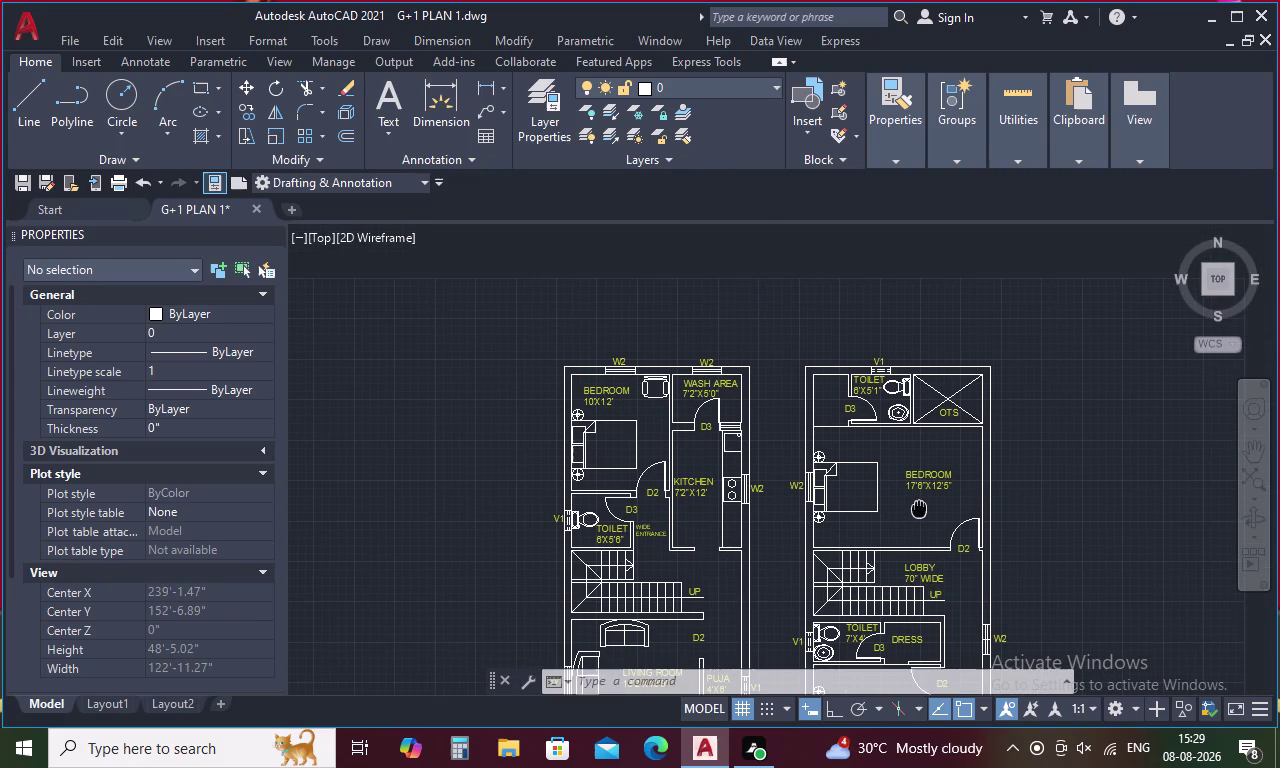
middle_drag(919, 509, 946, 388)
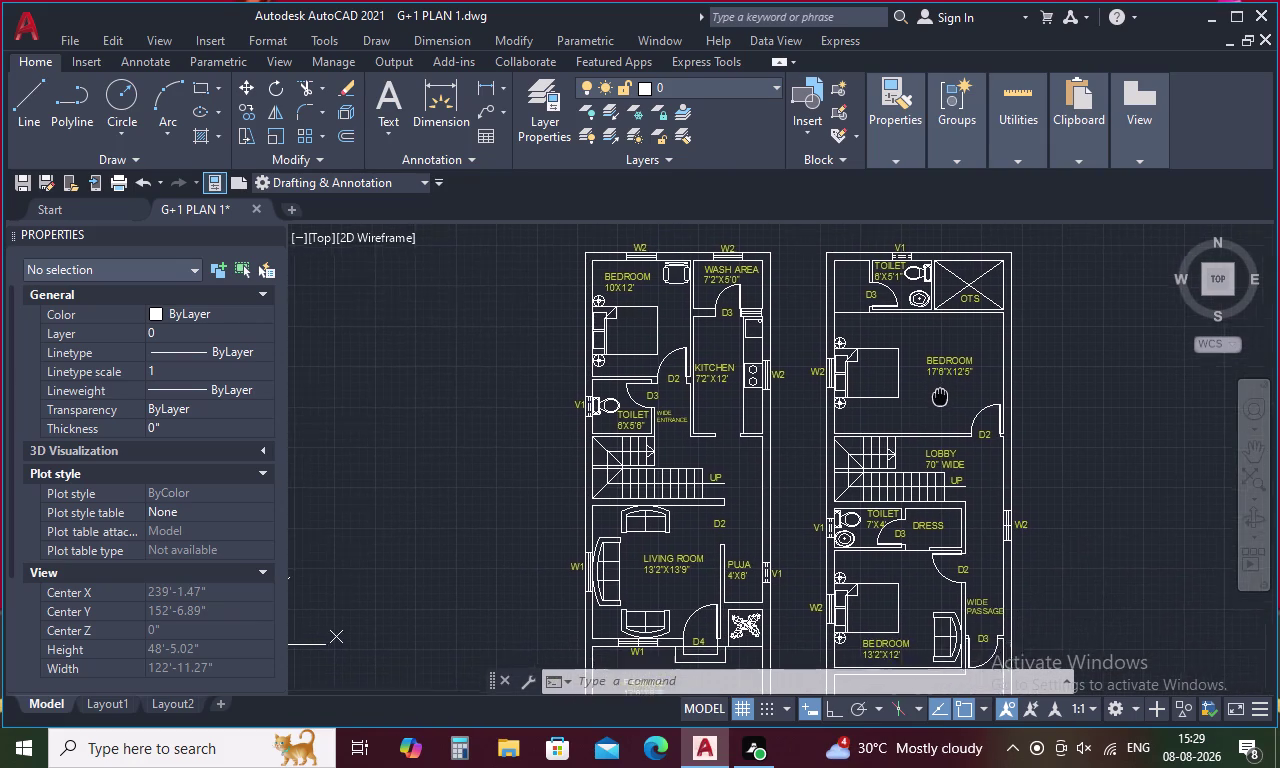
middle_drag(946, 388, 968, 371)
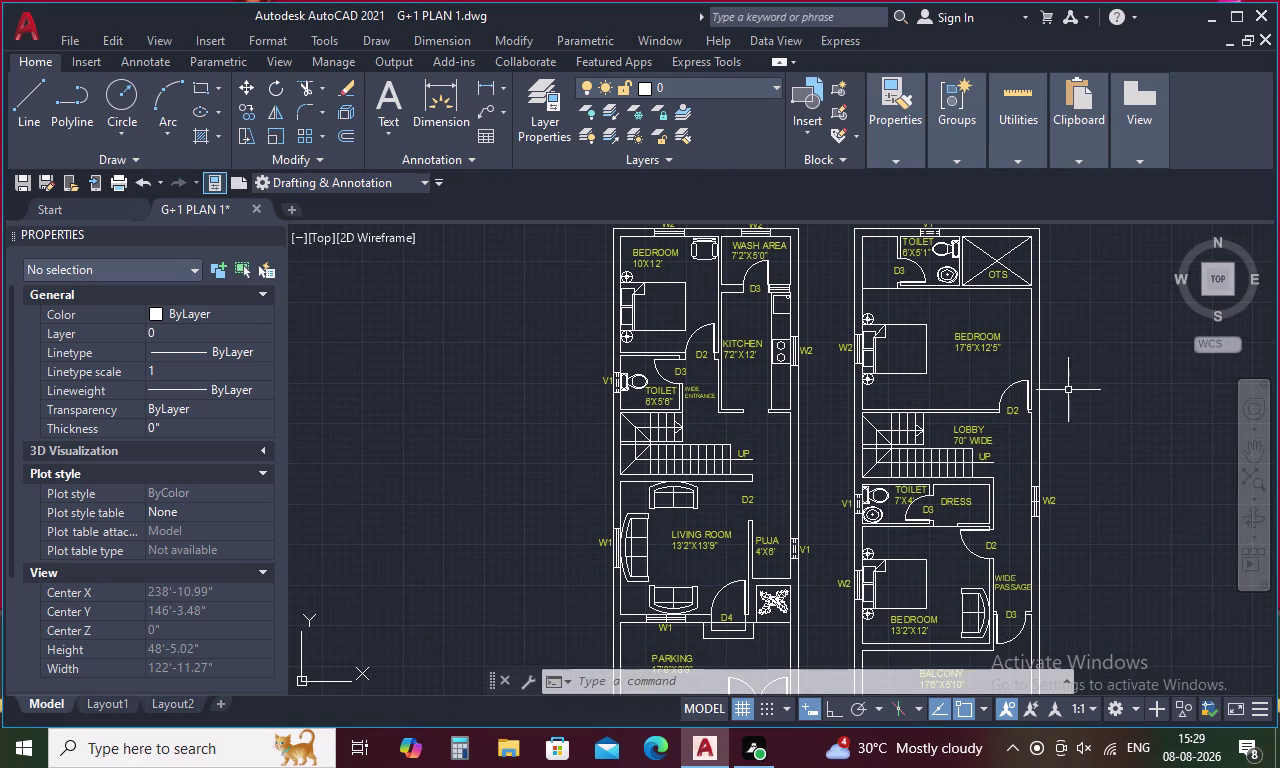
middle_drag(1021, 523, 957, 339)
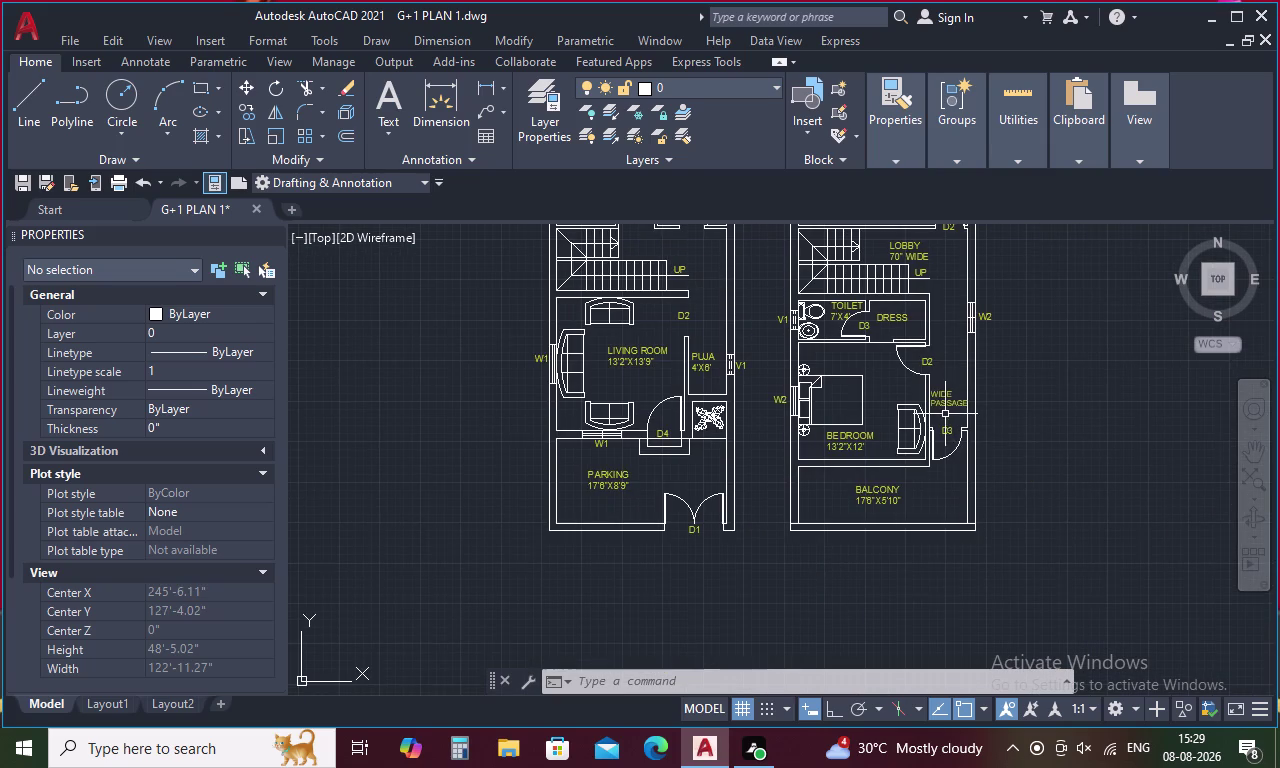
middle_drag(943, 402, 942, 538)
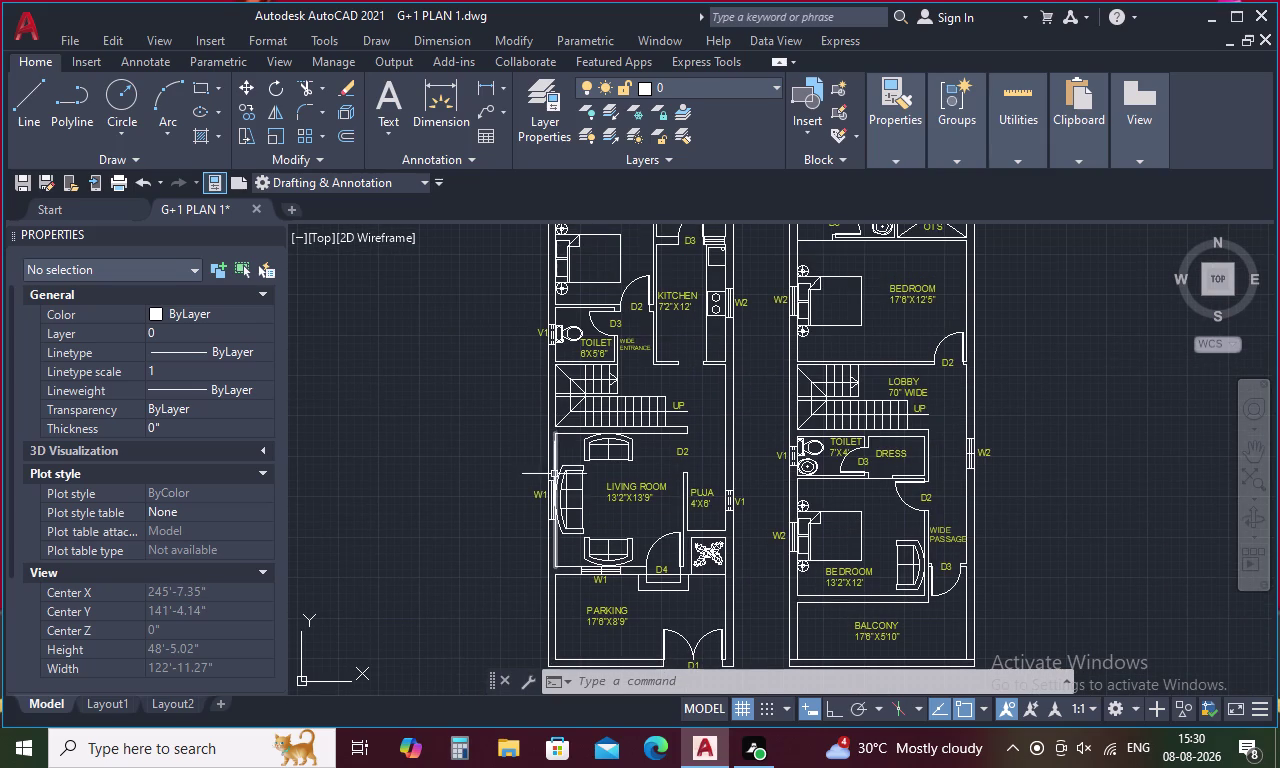
click(605, 609)
right_click(607, 604)
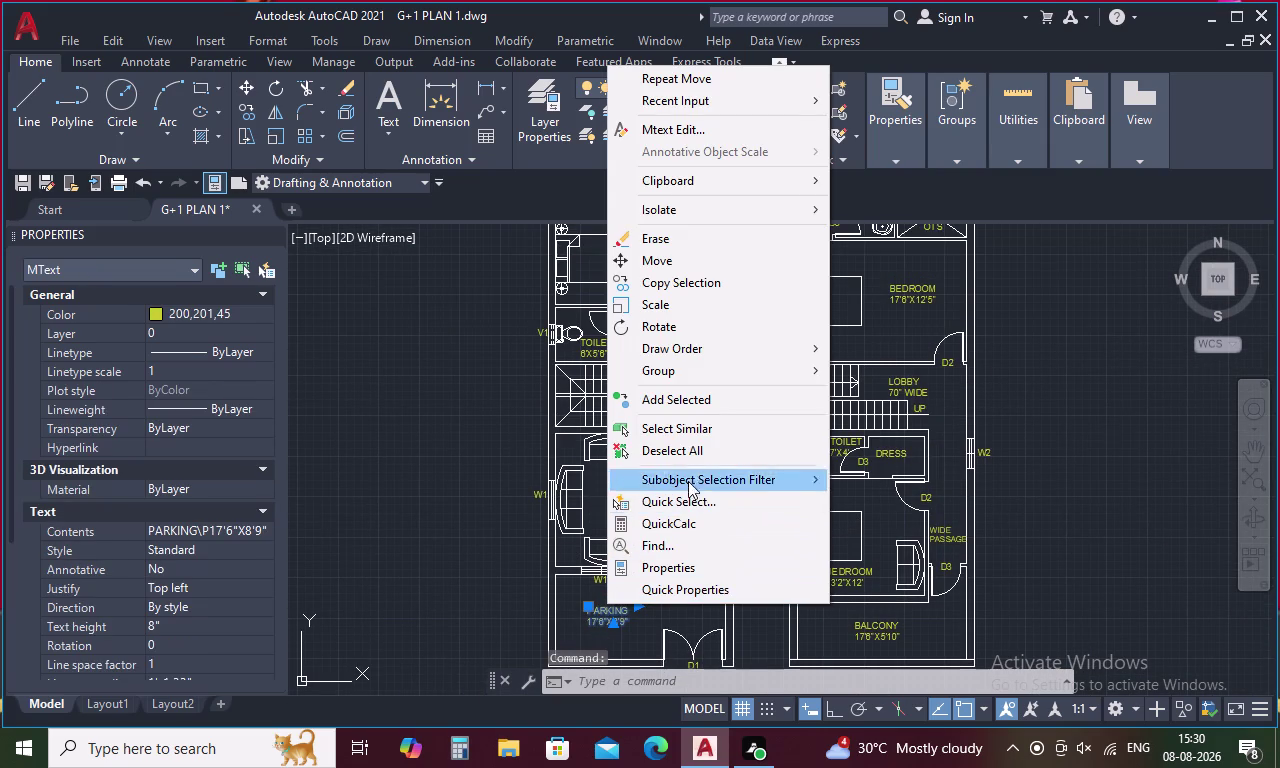
click(704, 433)
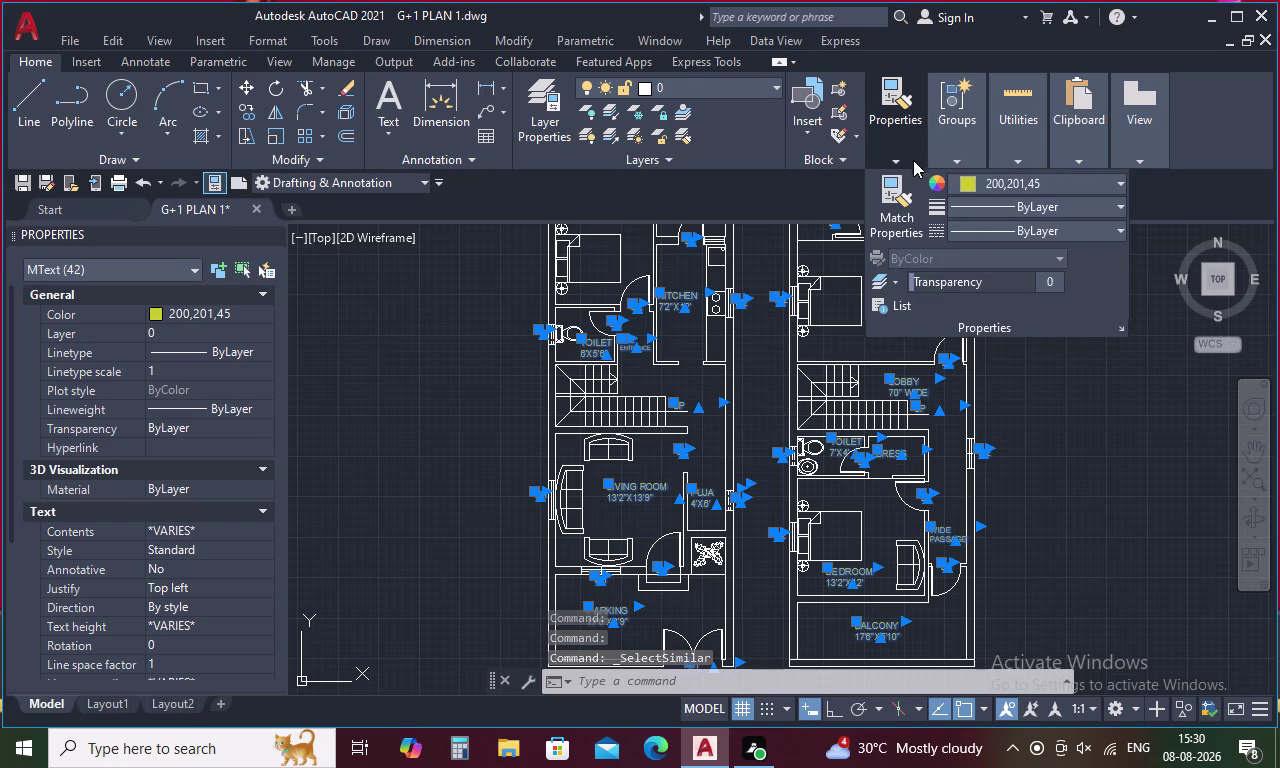
click(1121, 179)
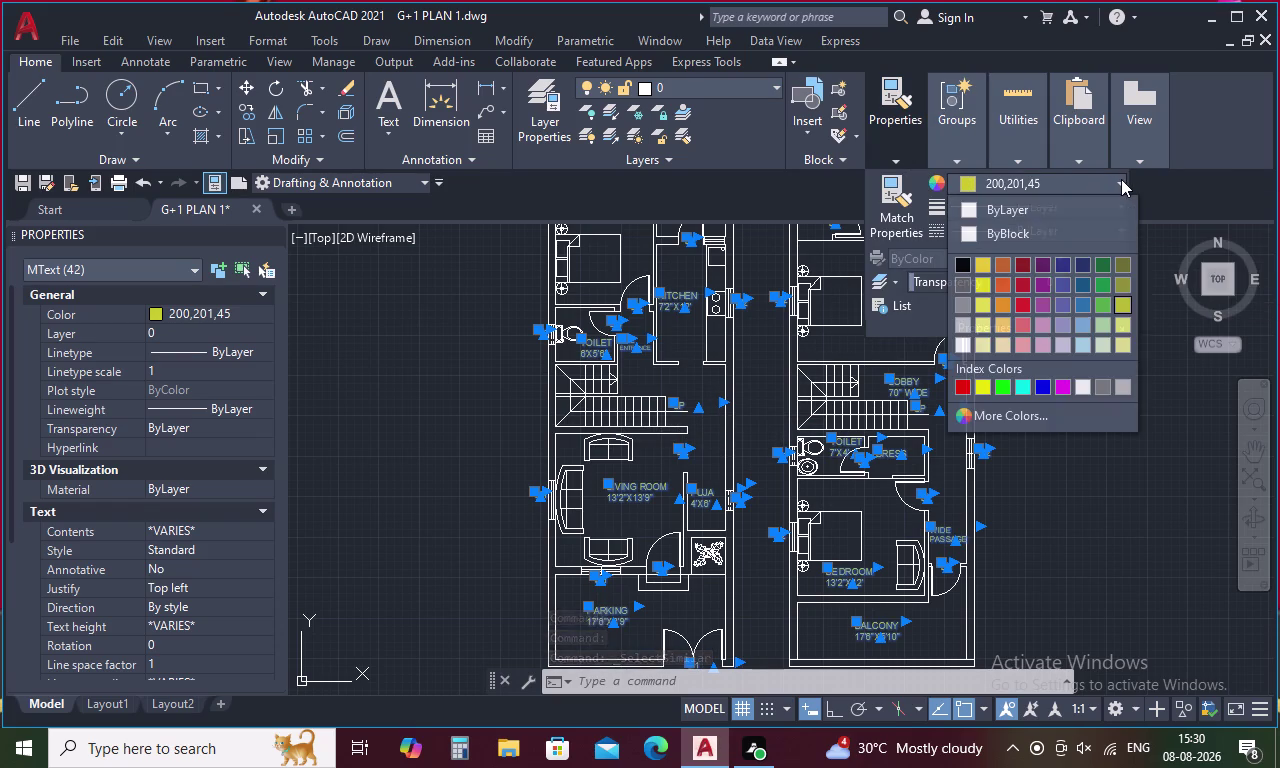
click(1123, 300)
click(1149, 465)
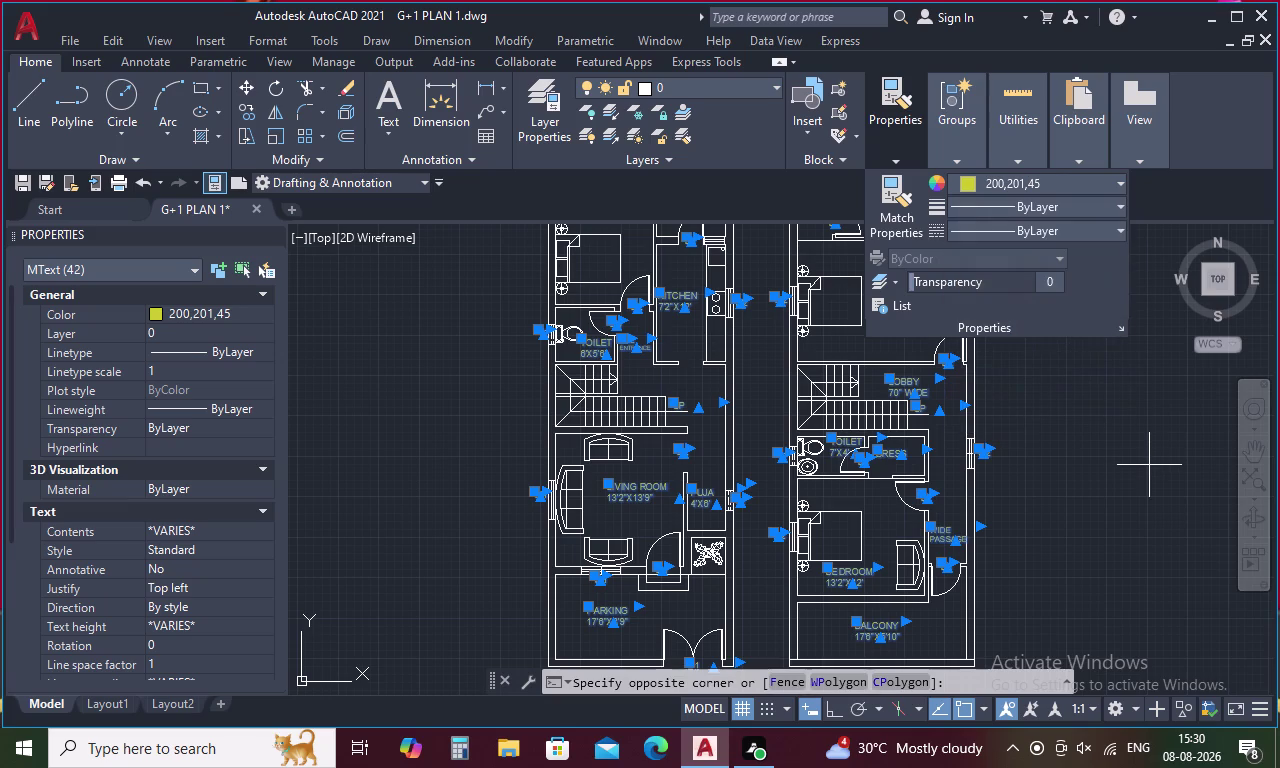
click(1149, 465)
key(Escape)
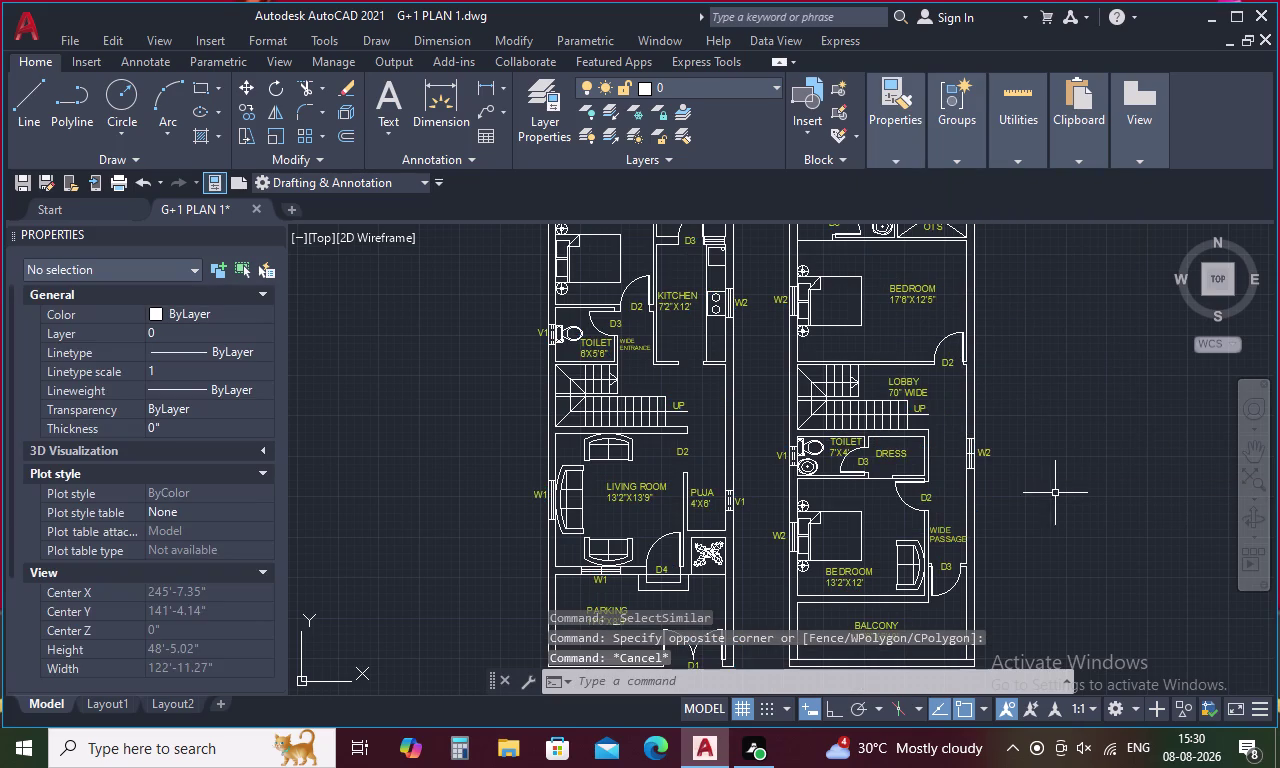
scroll(down, 3)
middle_drag(1031, 346, 968, 371)
scroll(up, 3)
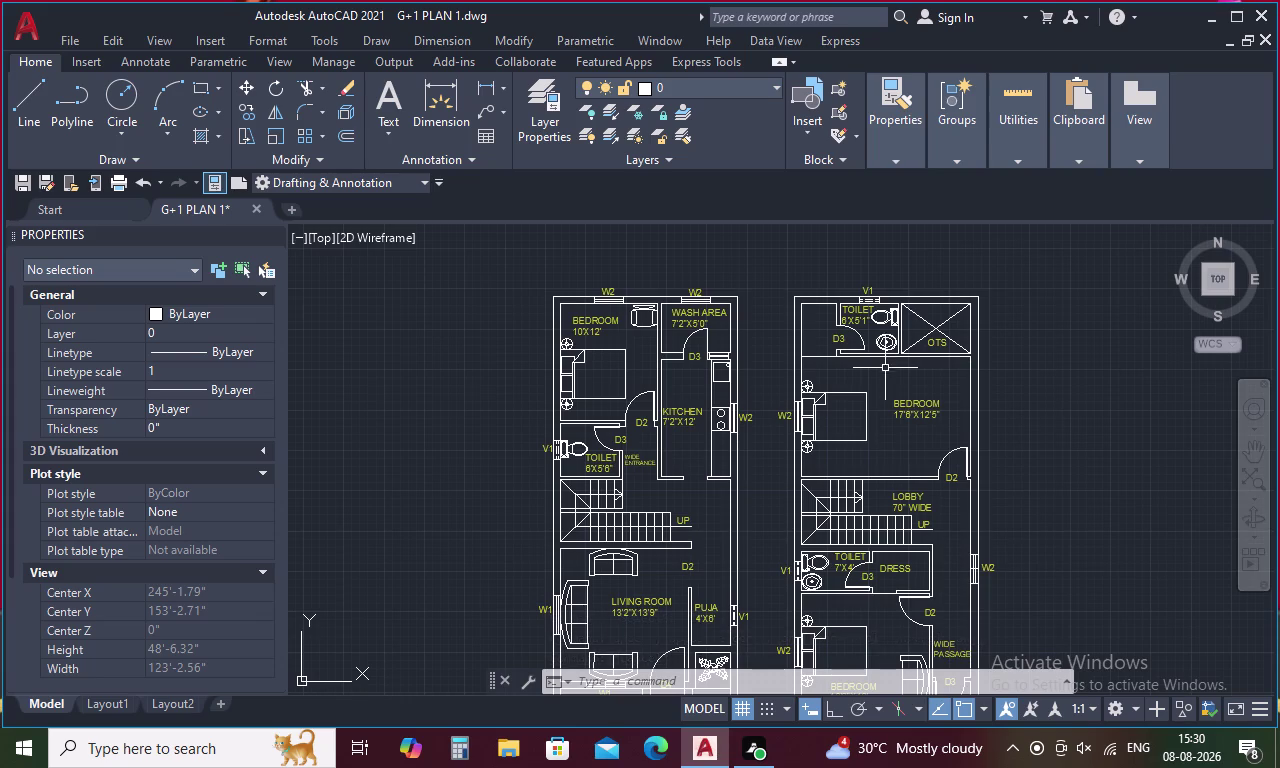
key(Escape)
key(l)
text(A)
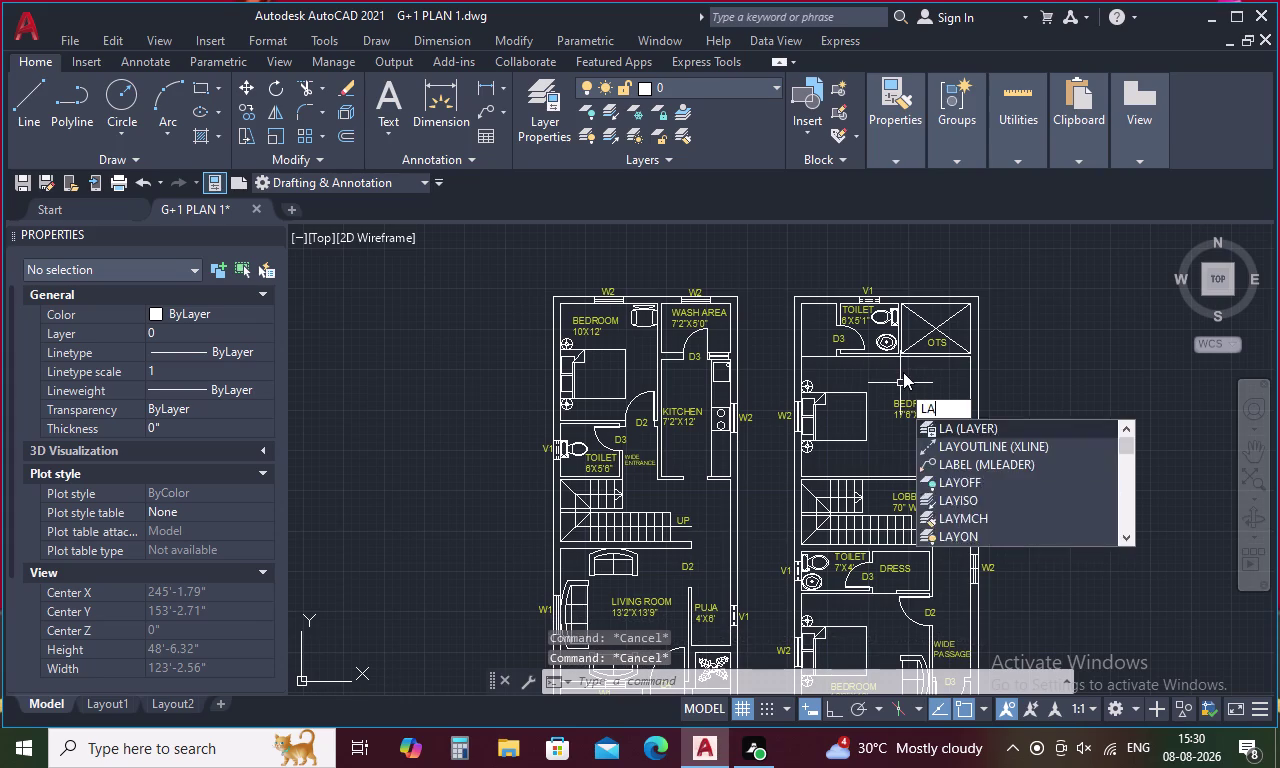
key(space)
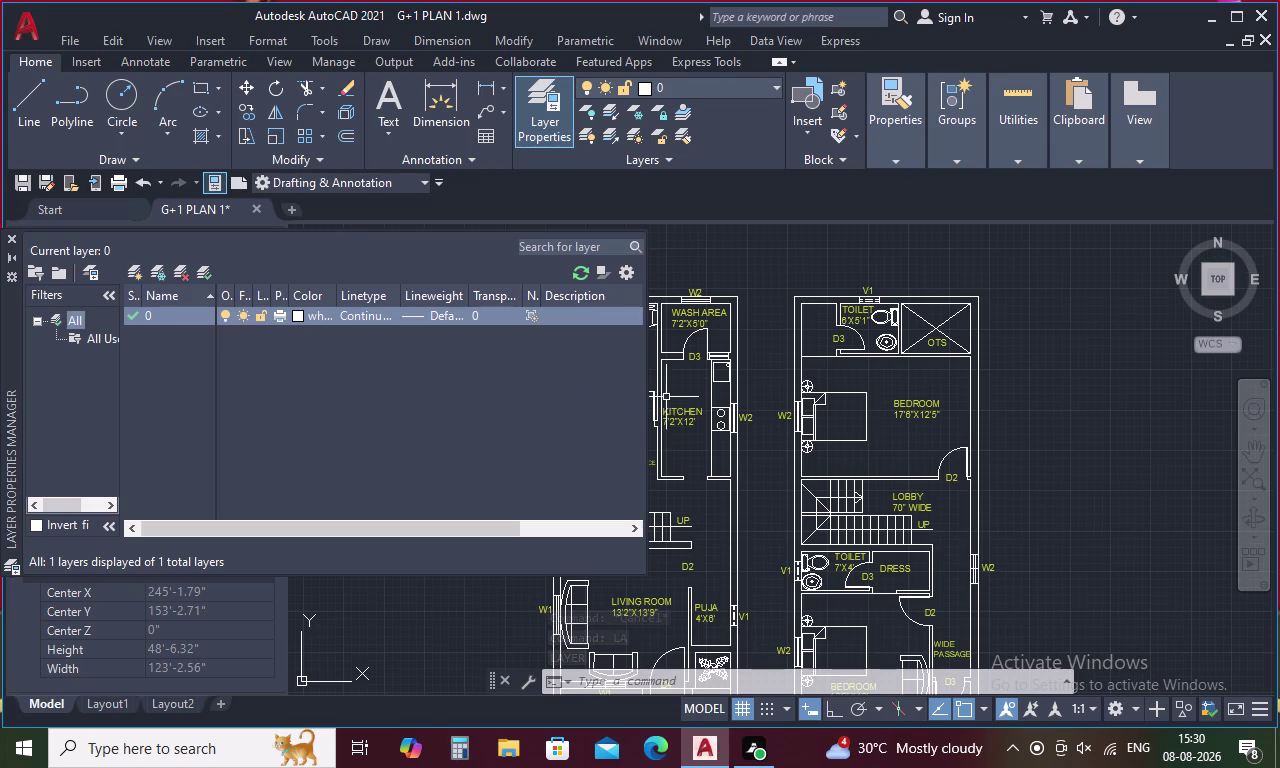
click(202, 320)
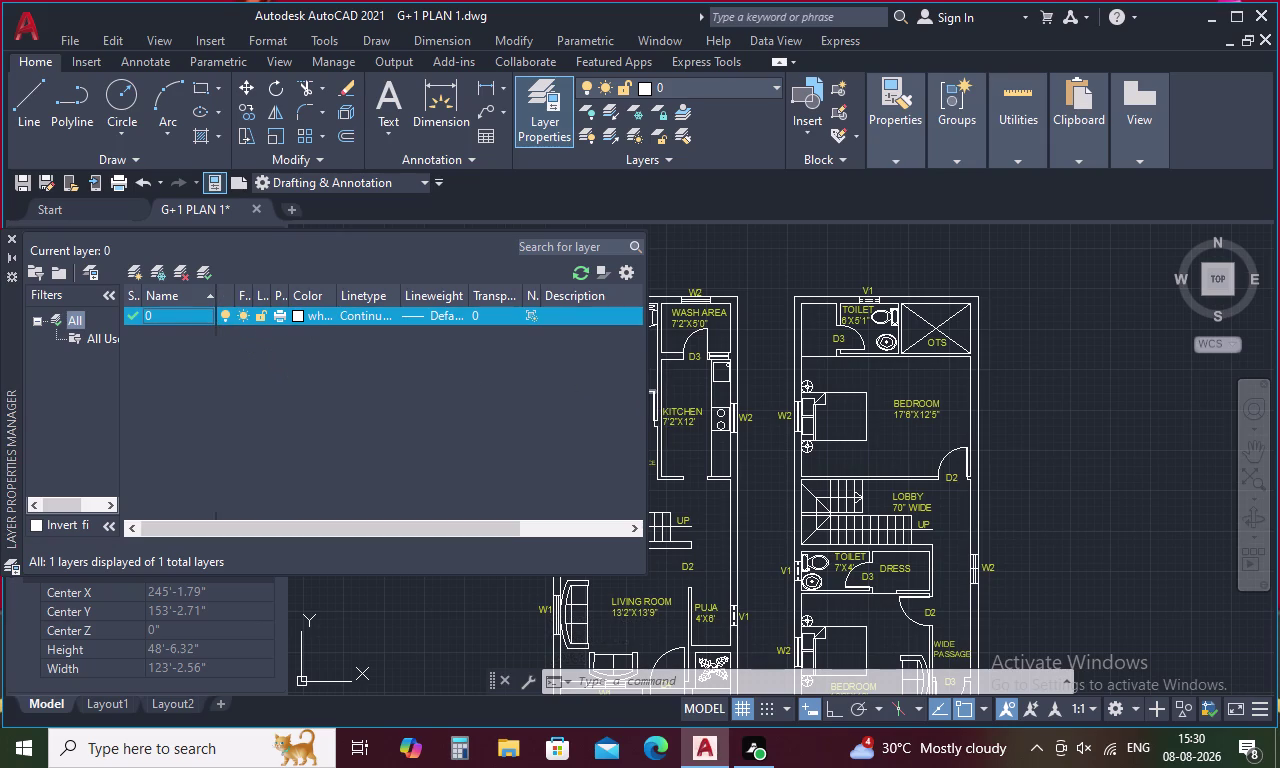
key(alt+n)
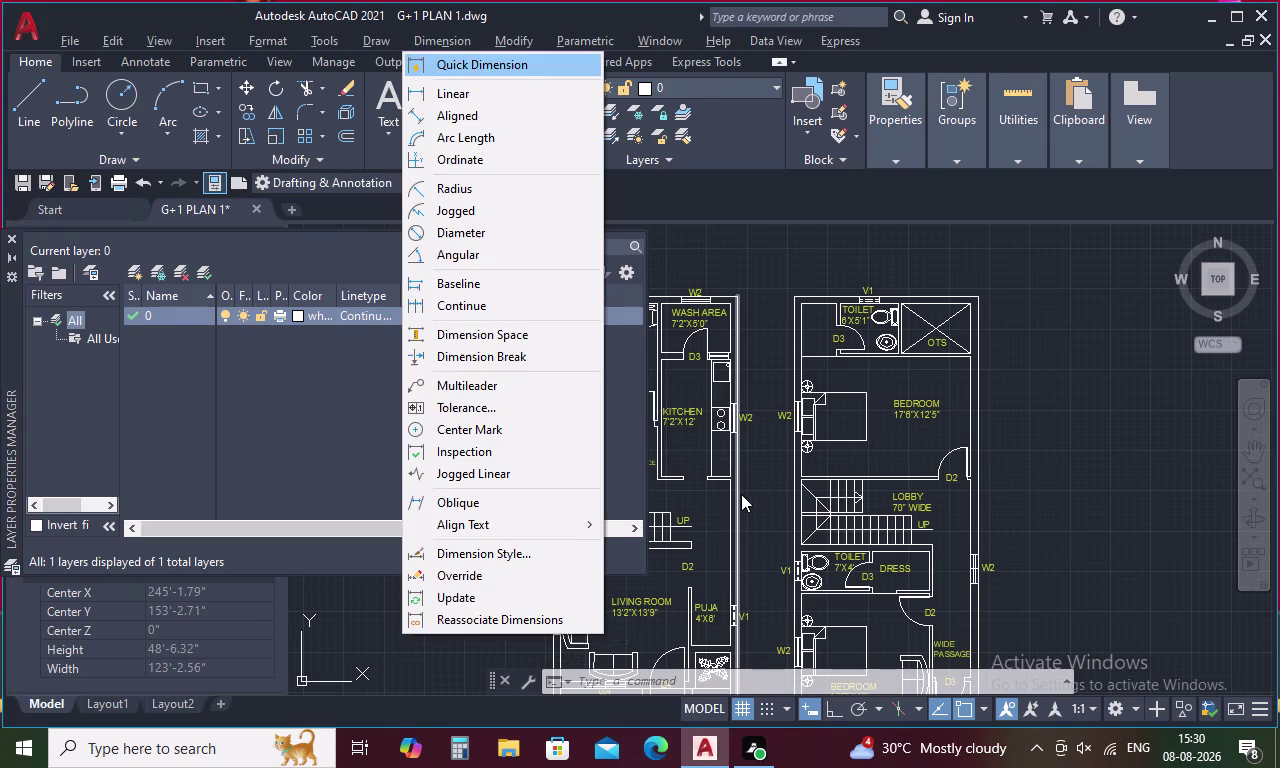
key(Escape)
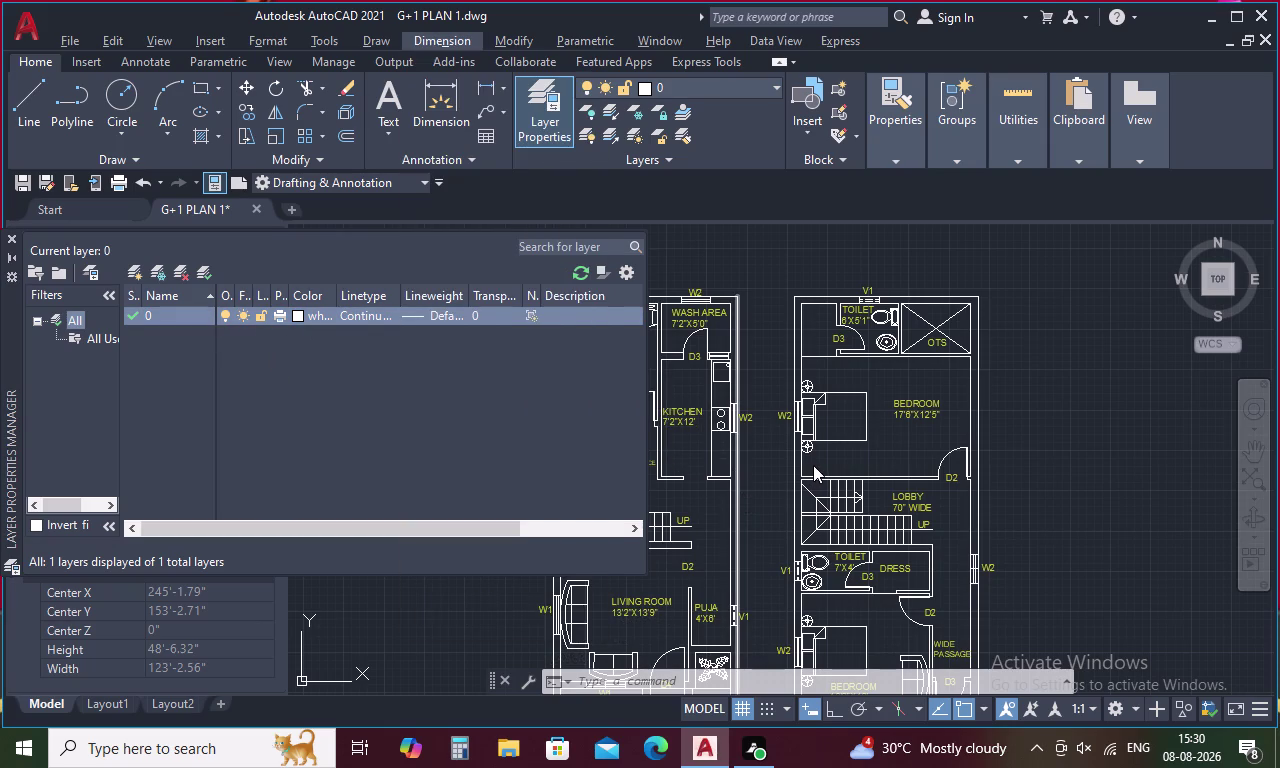
key(alt+n)
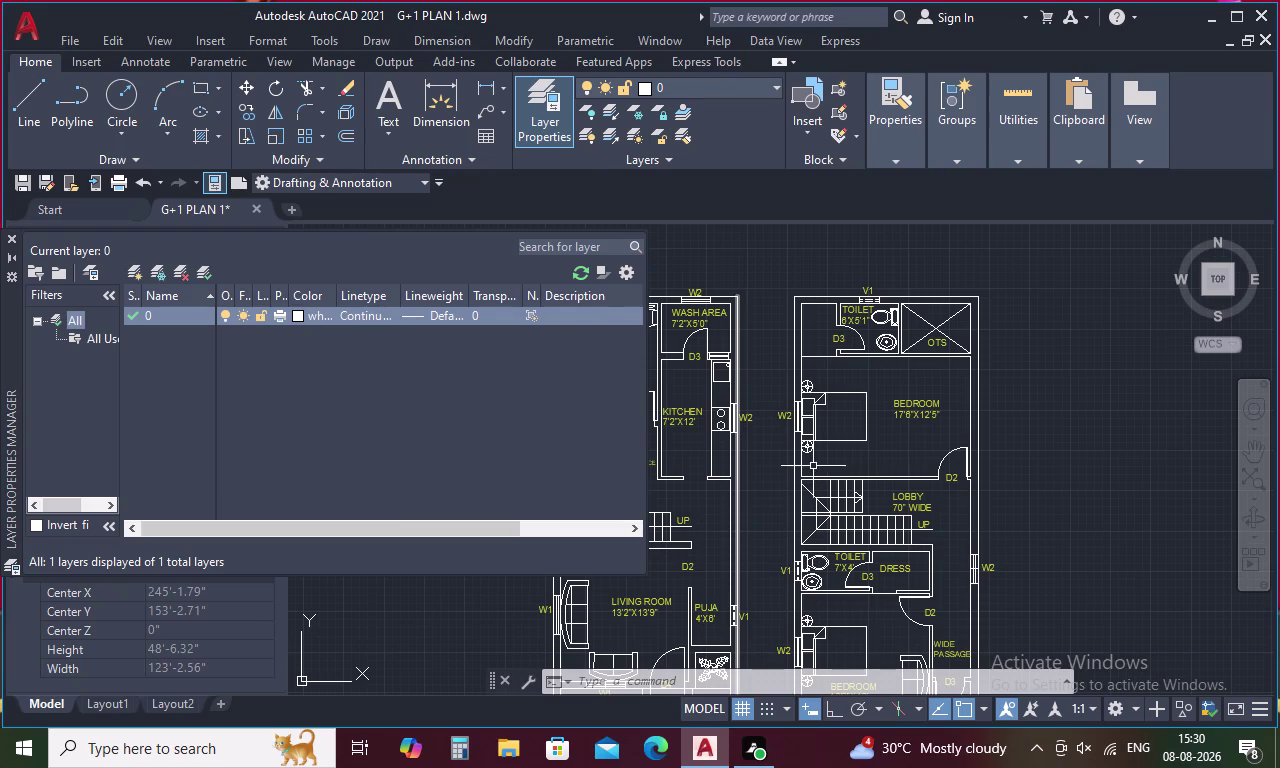
click(200, 319)
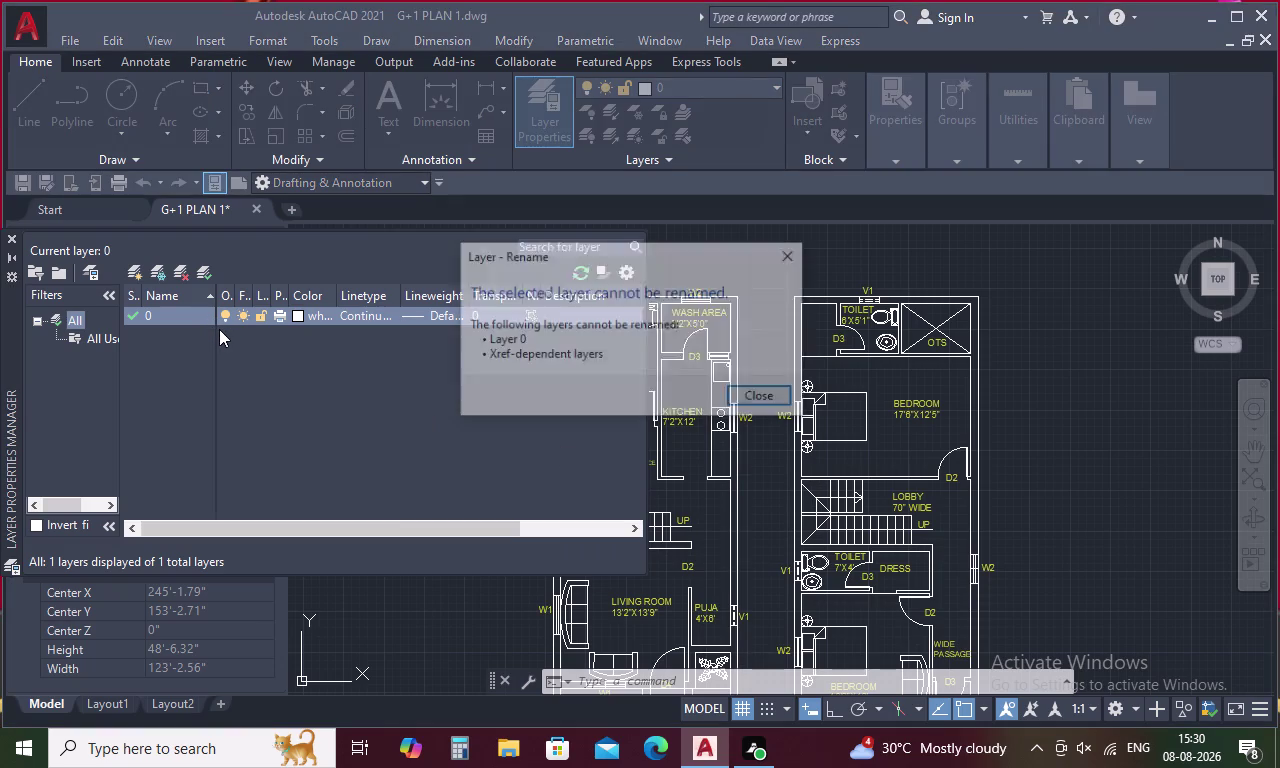
click(768, 398)
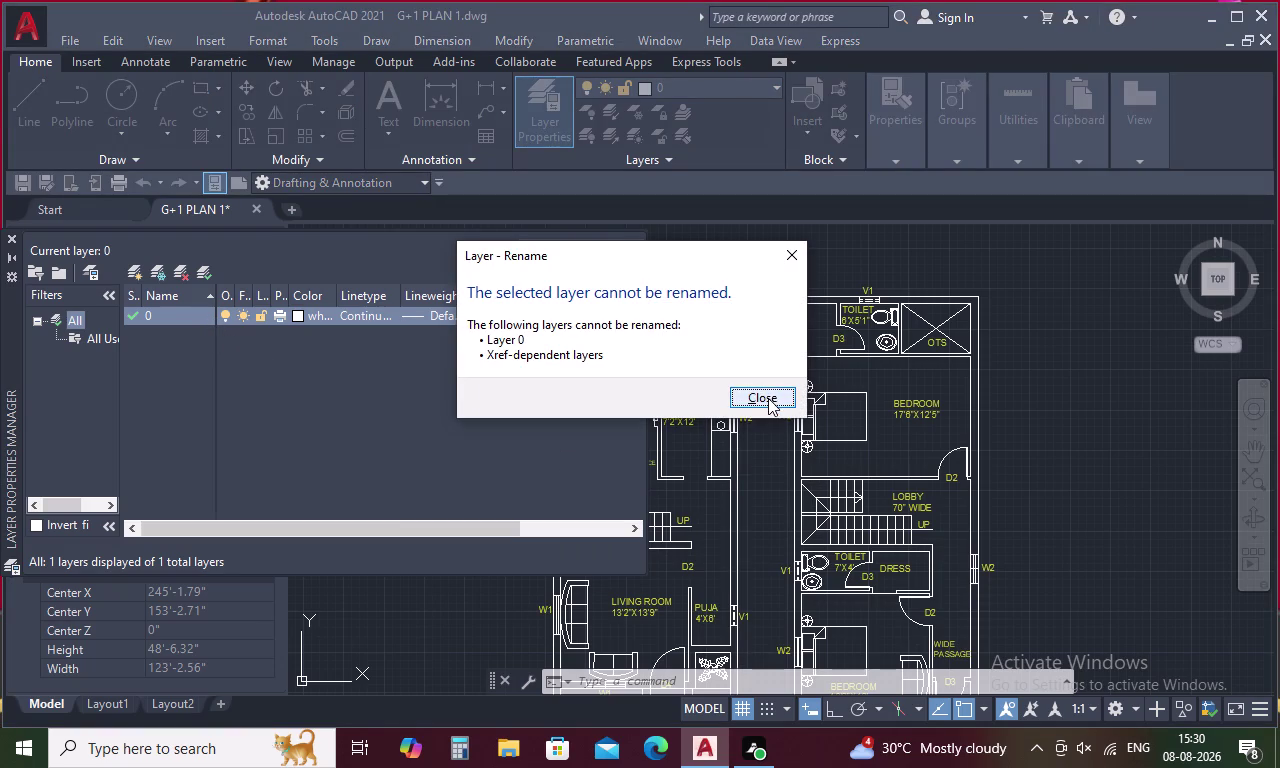
key(alt+n)
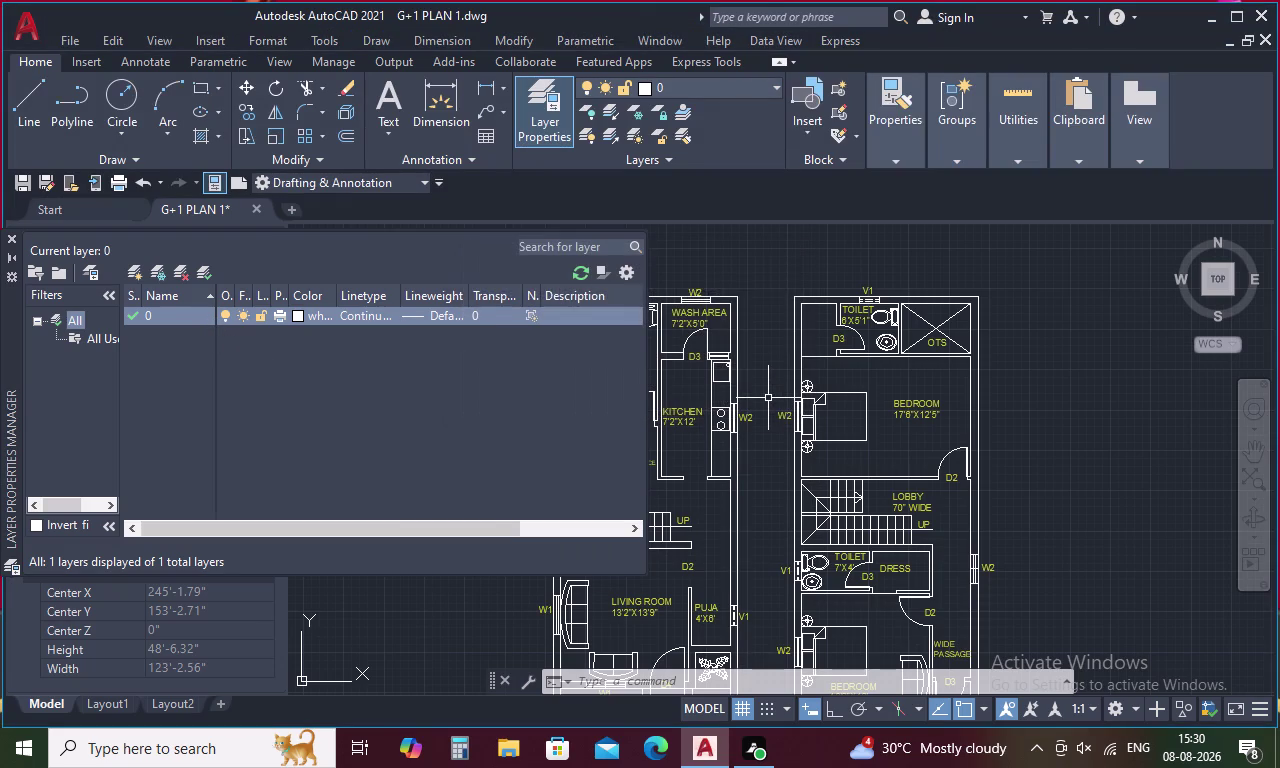
key(alt+n)
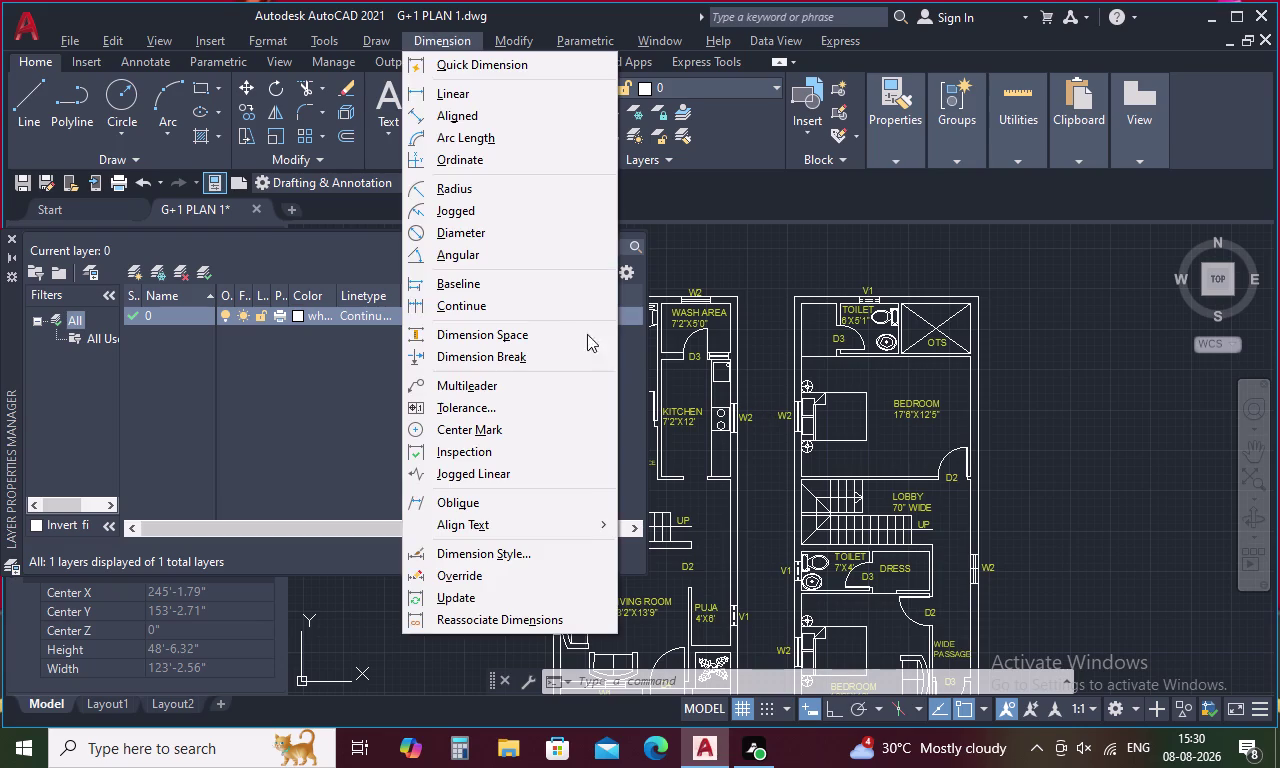
key(Escape)
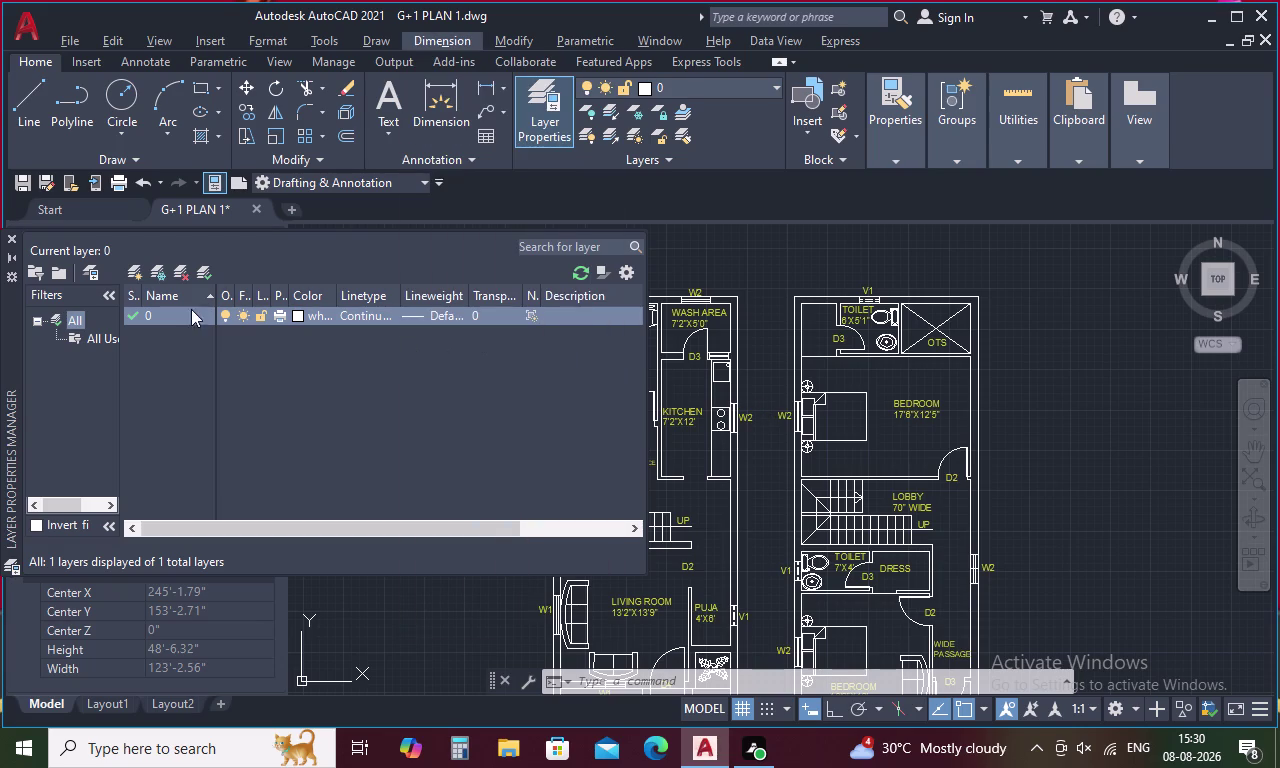
click(189, 315)
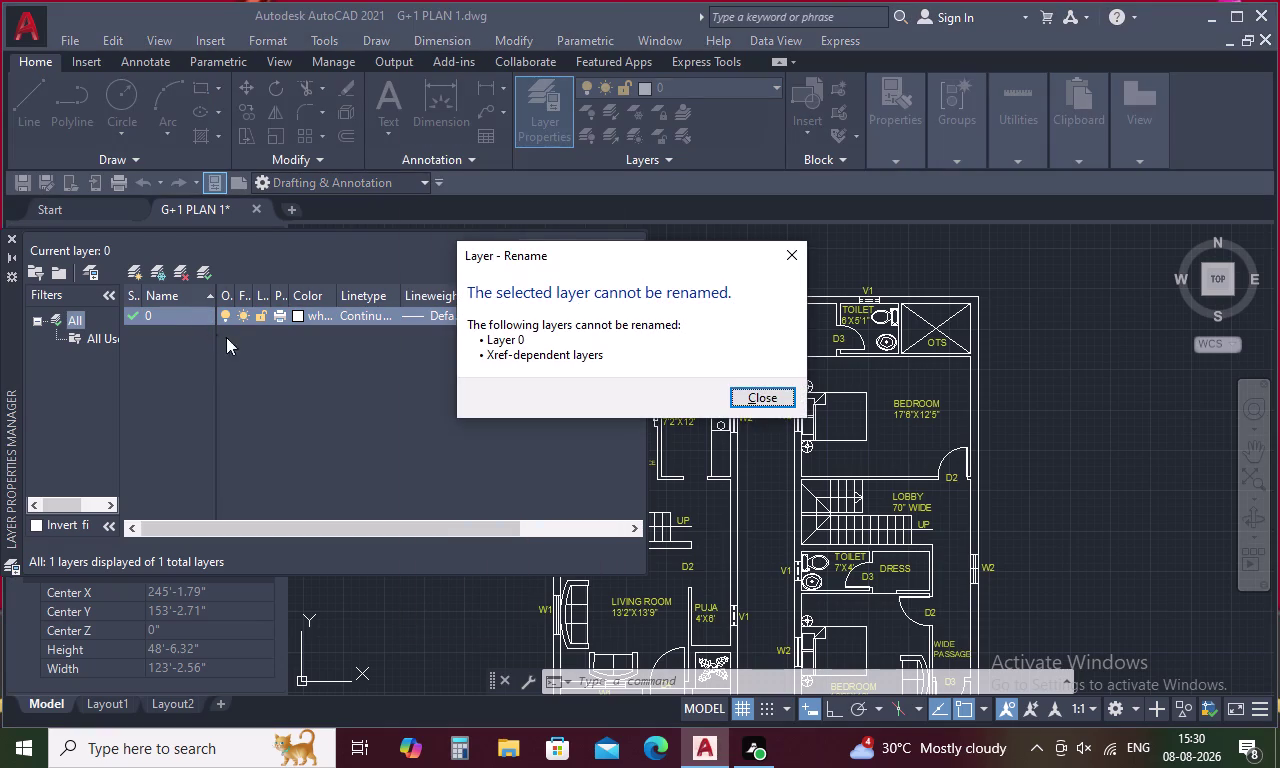
click(751, 393)
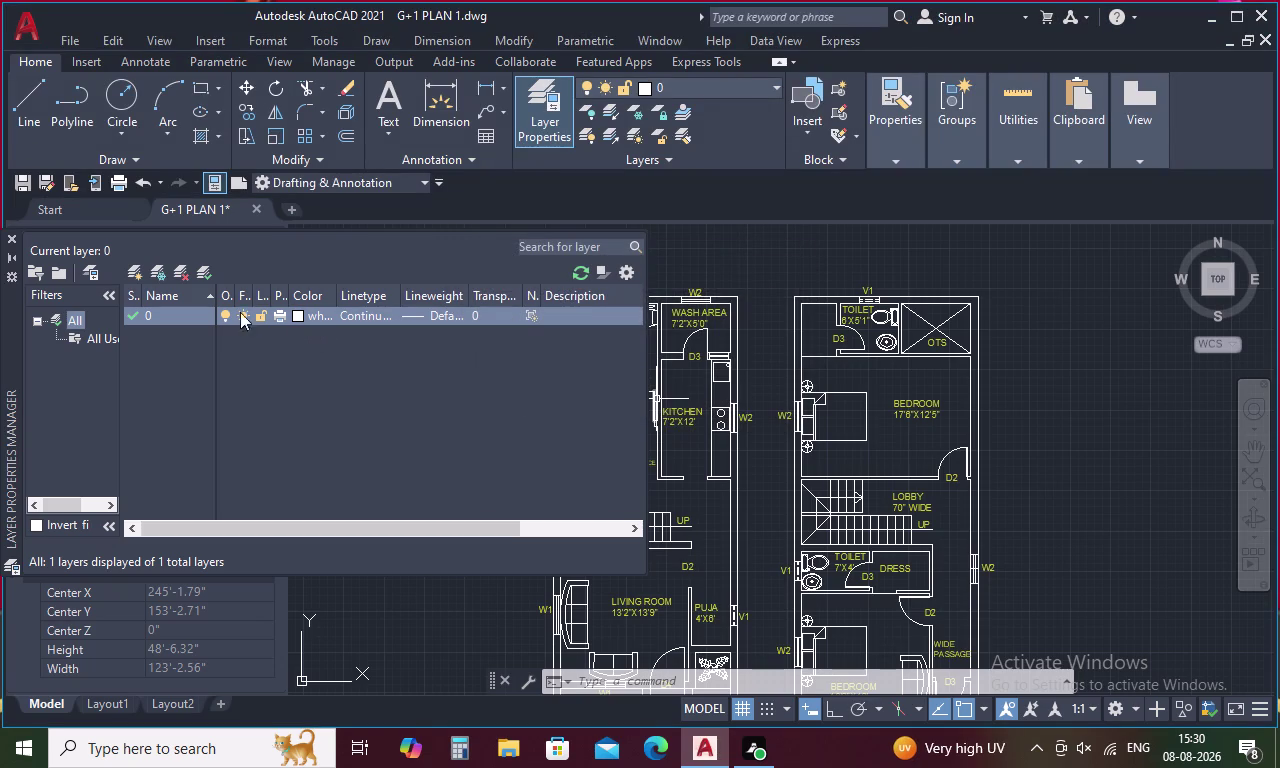
double_click(198, 313)
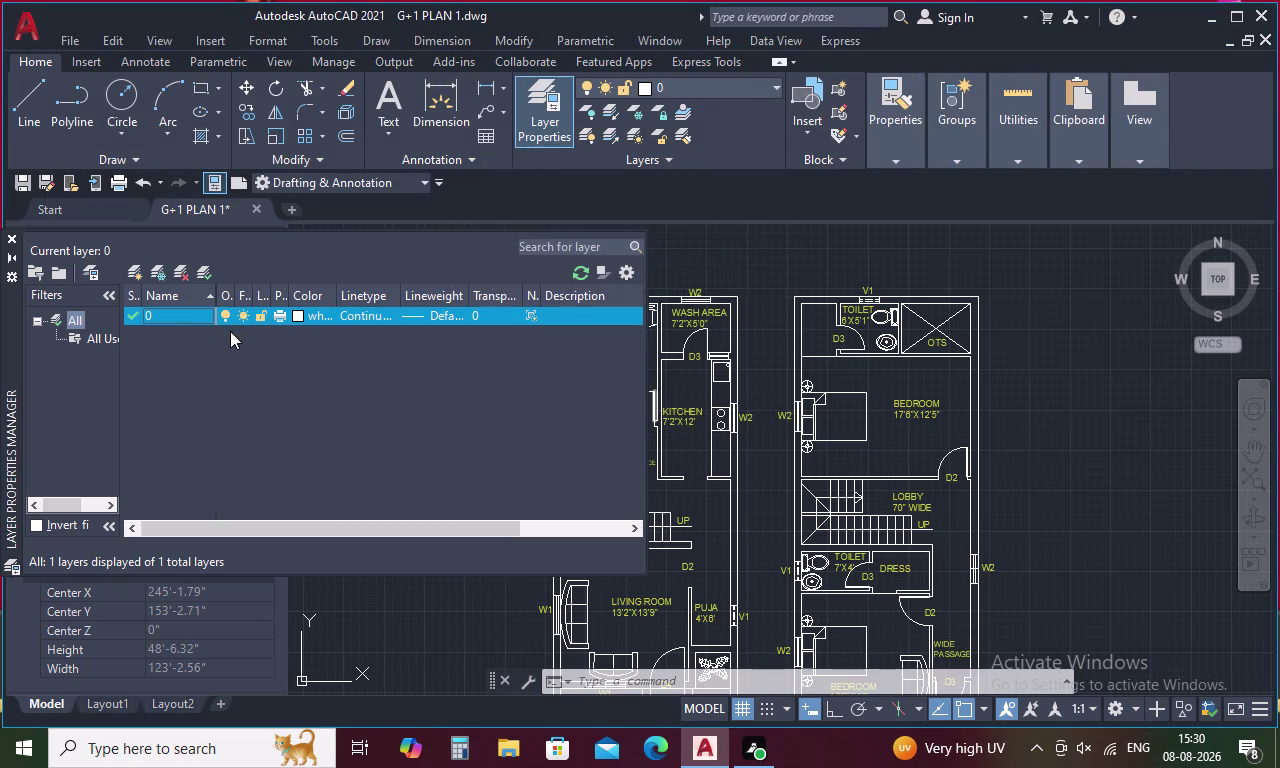
Create a new layer named WALLS.
key(alt+n)
key(BackSpace)
key(BackSpace)
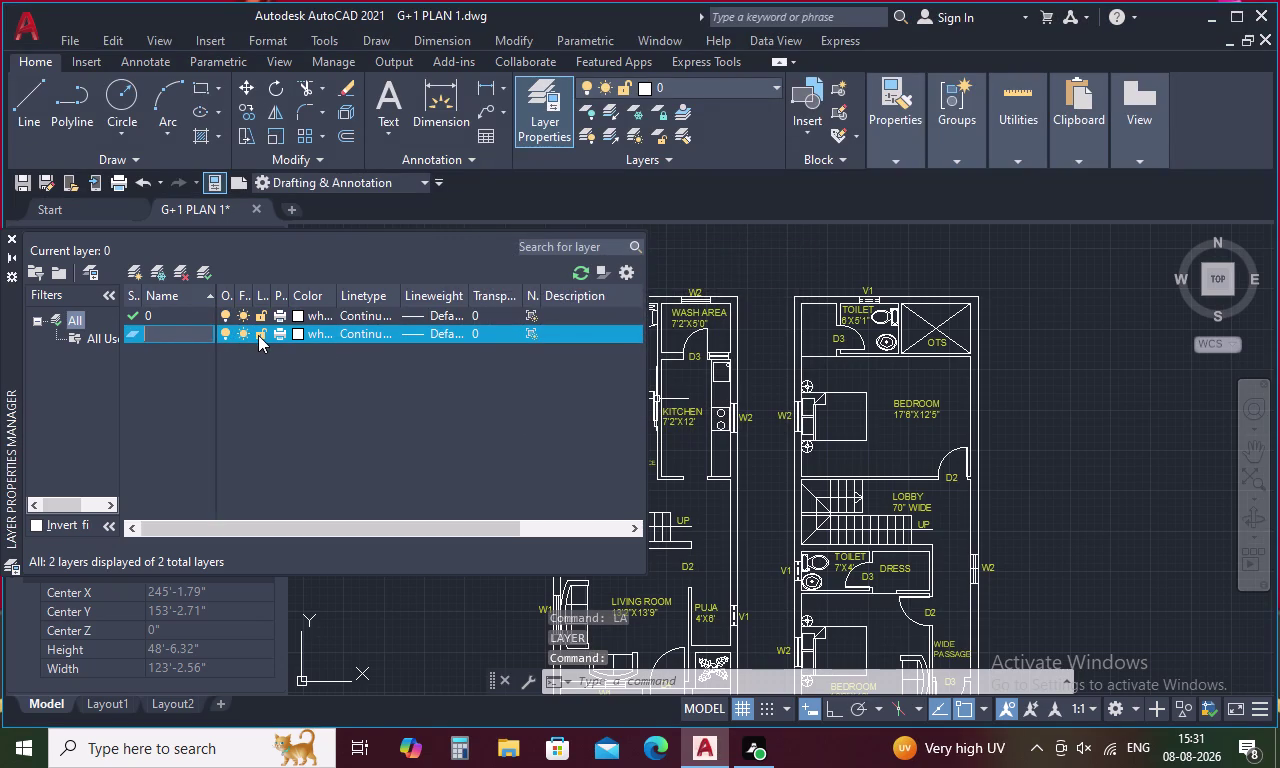
key(w)
text(AL)
key(l)
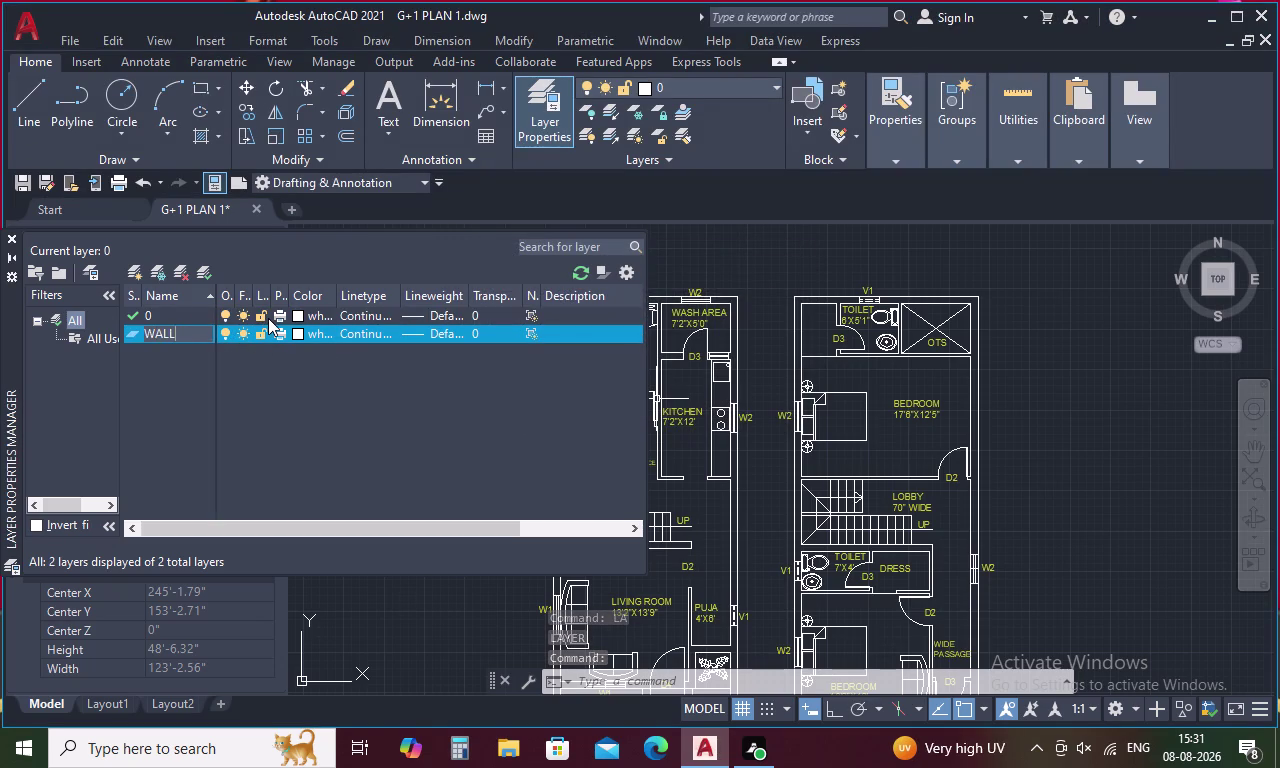
key(s)
key(Return)
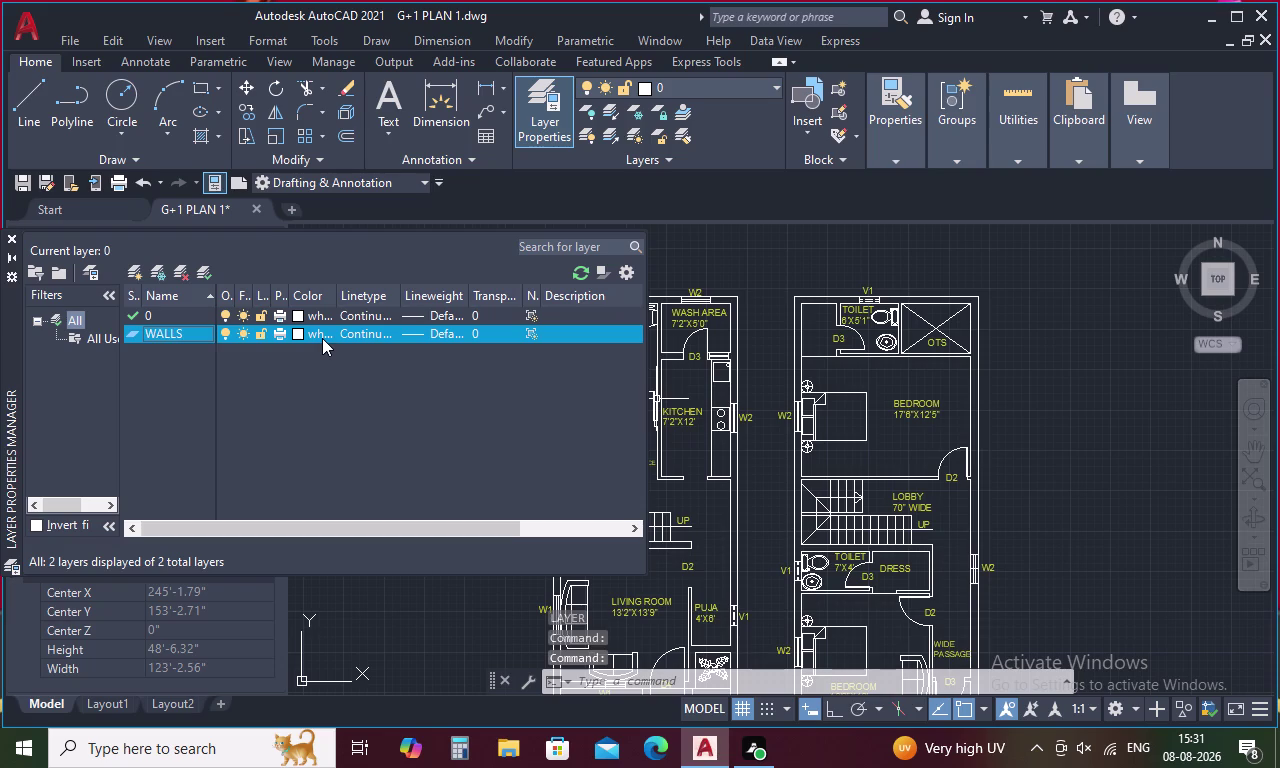
Create a second new layer named WINDOWS.
key(alt+n)
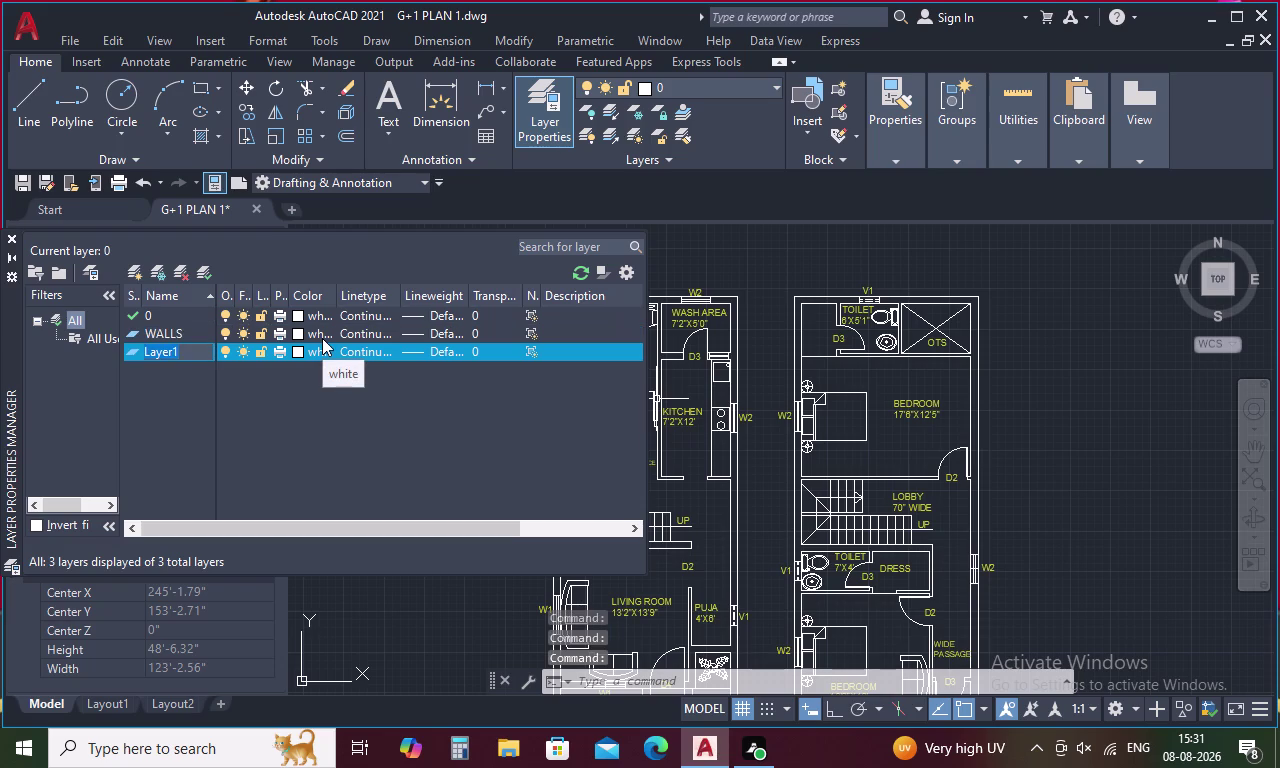
key(BackSpace)
key(BackSpace)
text(WI)
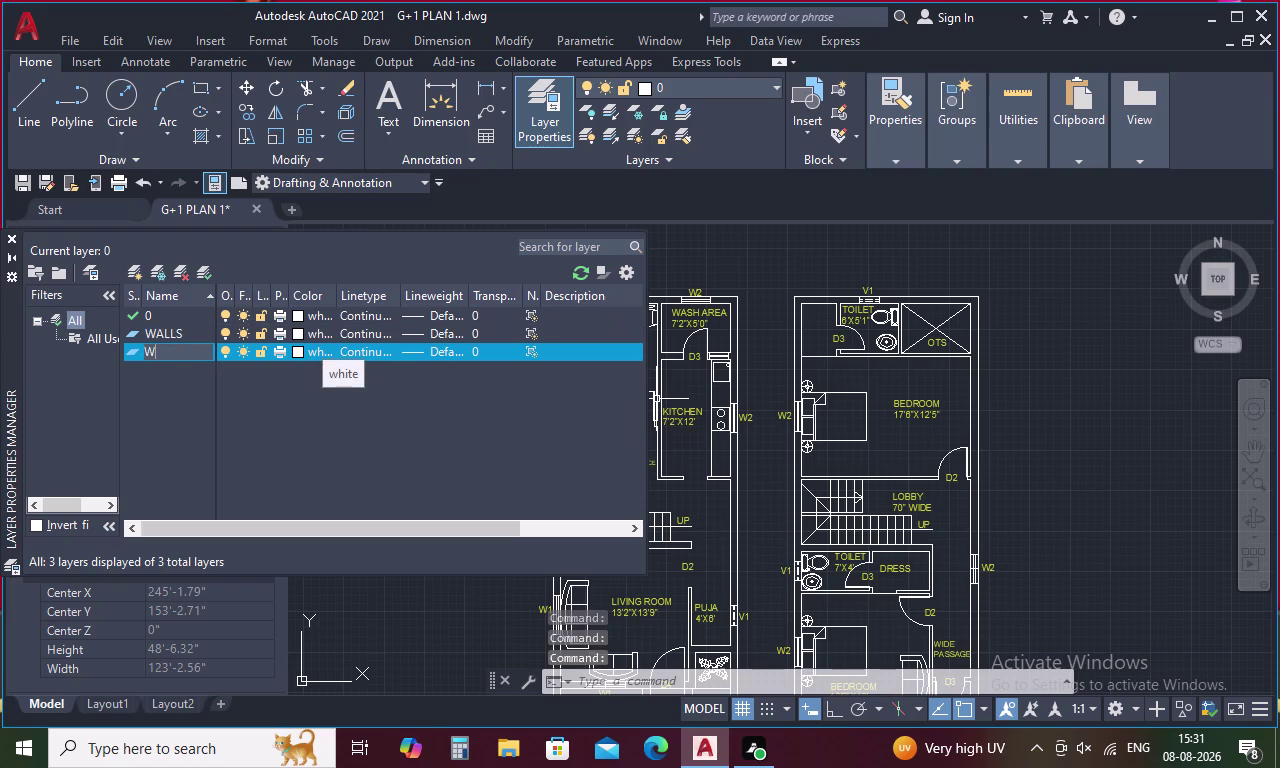
text(N)
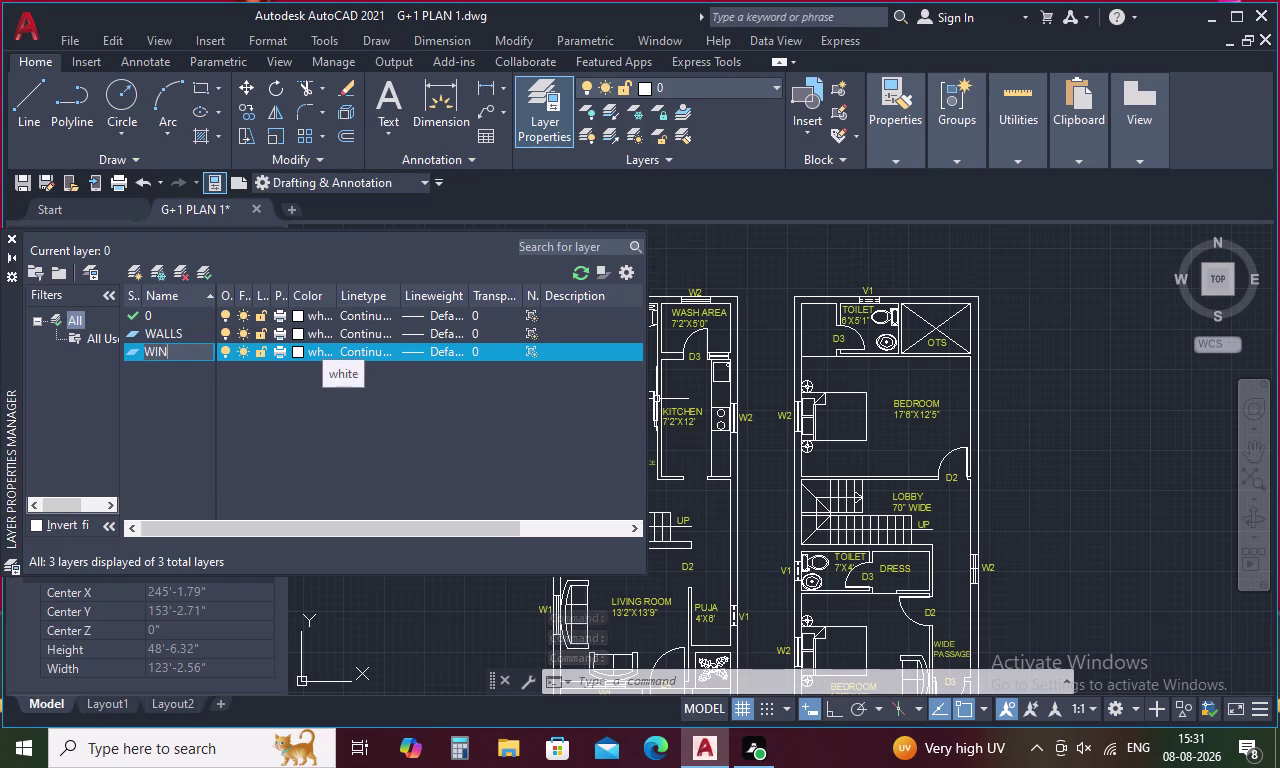
text(DOW)
key(s)
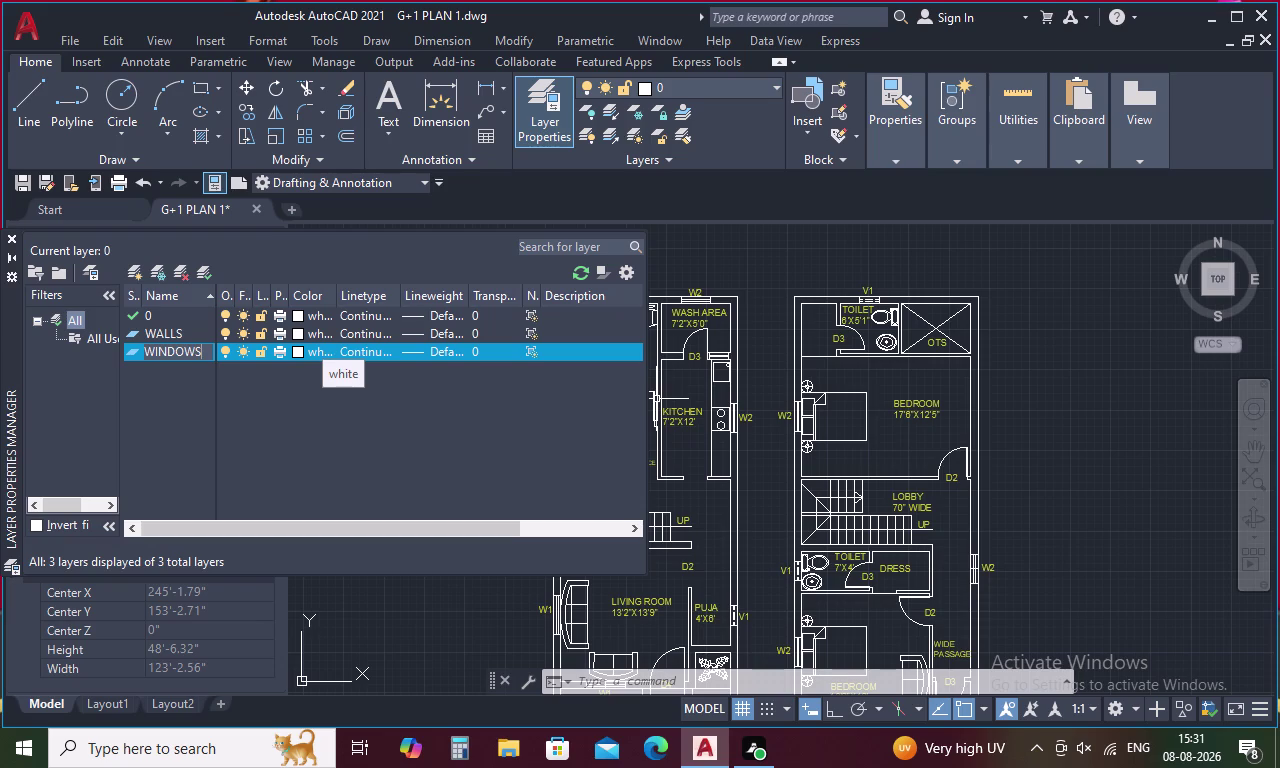
key(Return)
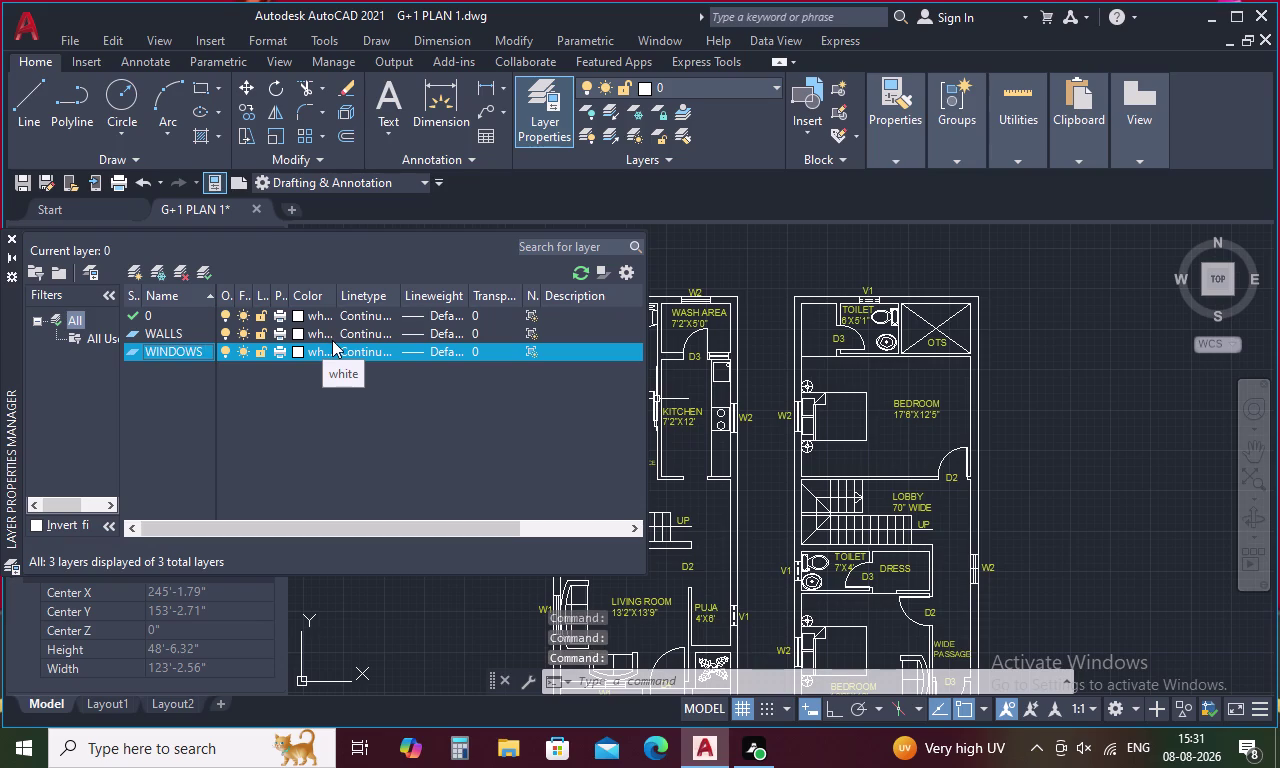
Create a third new layer named DOORS.
key(alt+n)
key(BackSpace)
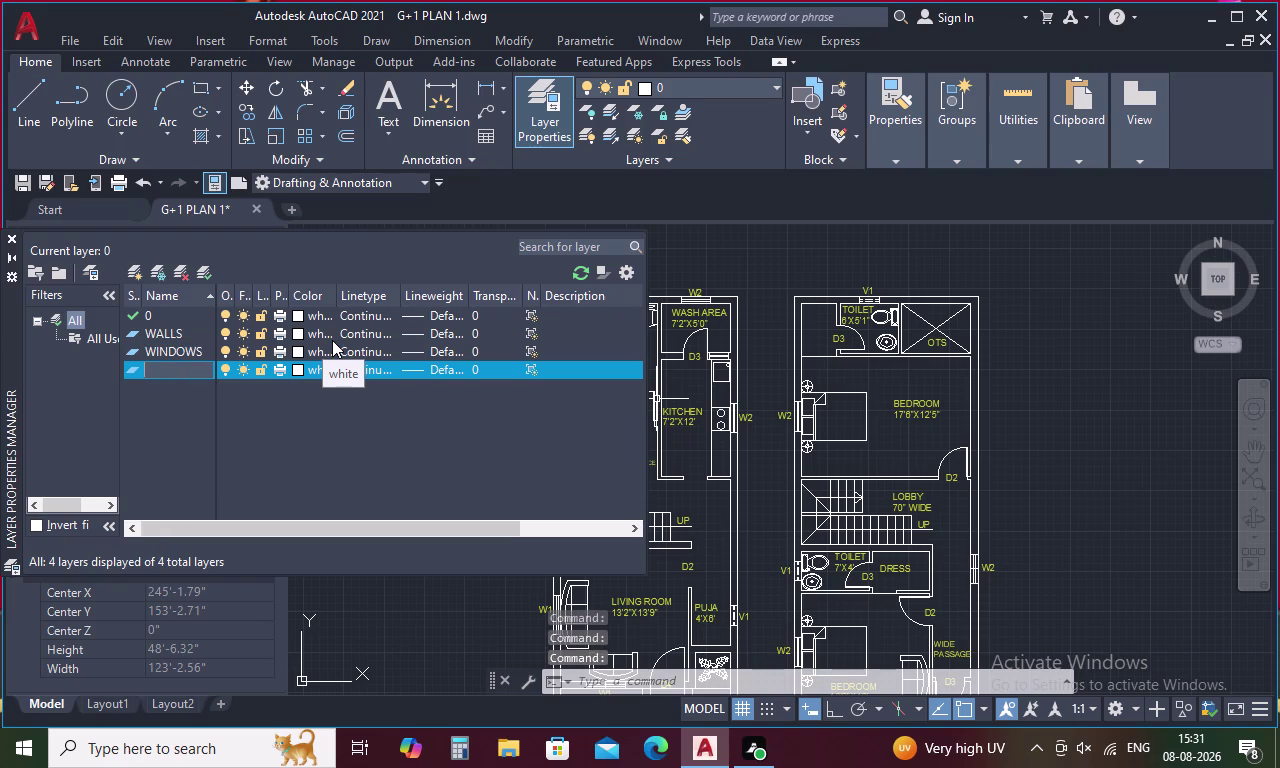
text(DOOR)
text(S)
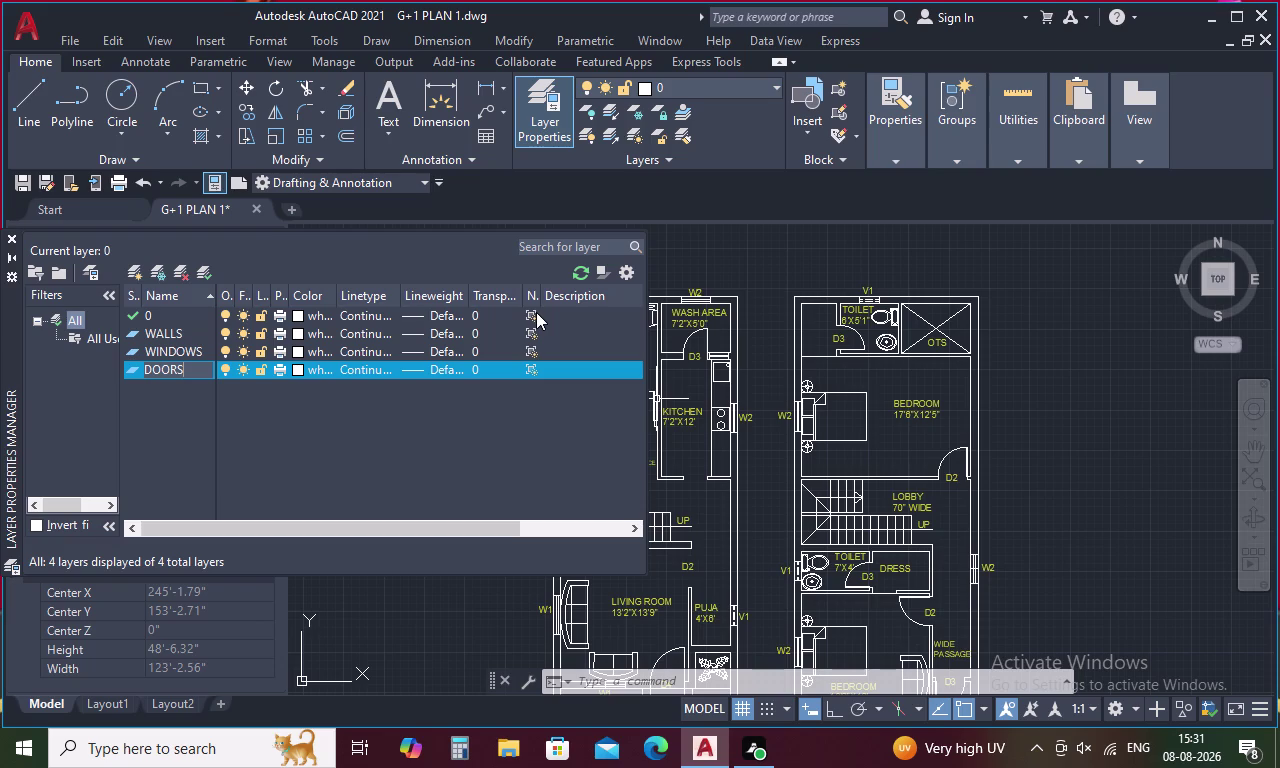
key(Return)
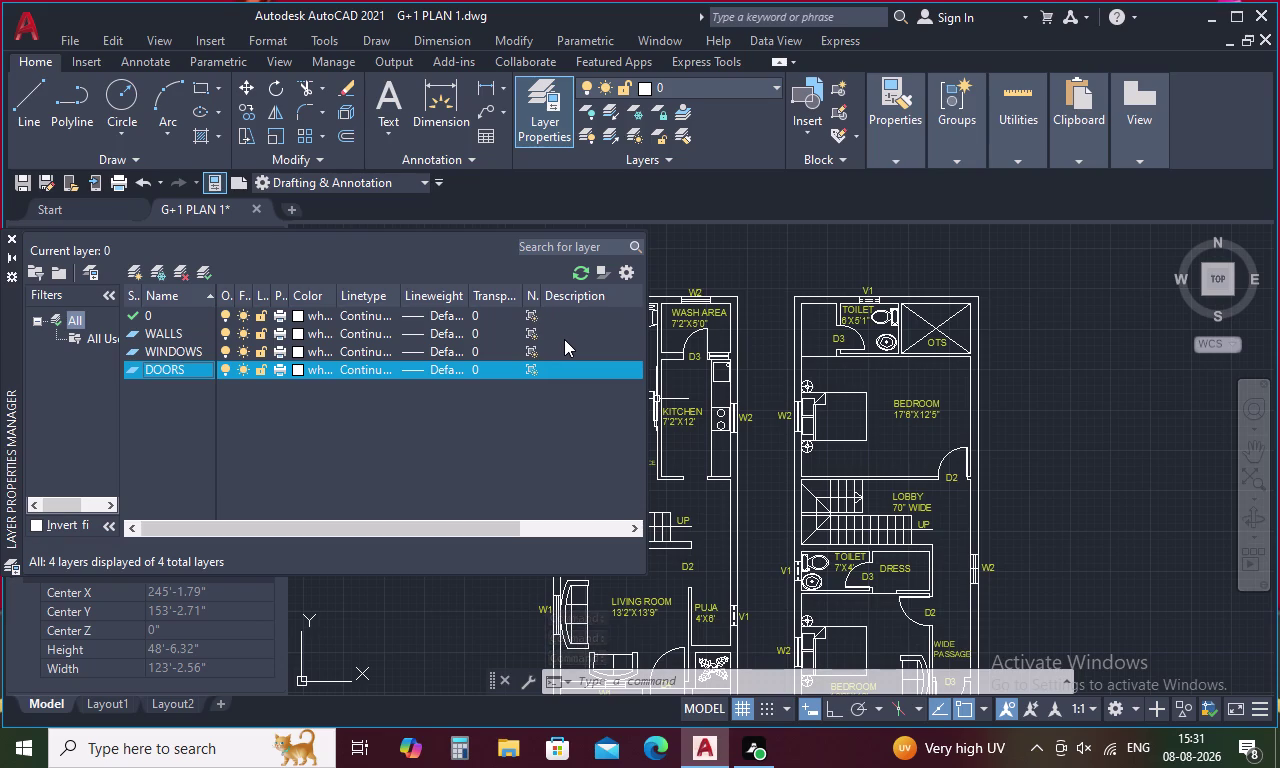
Create a new layer named STAIRS.
key(alt+n)
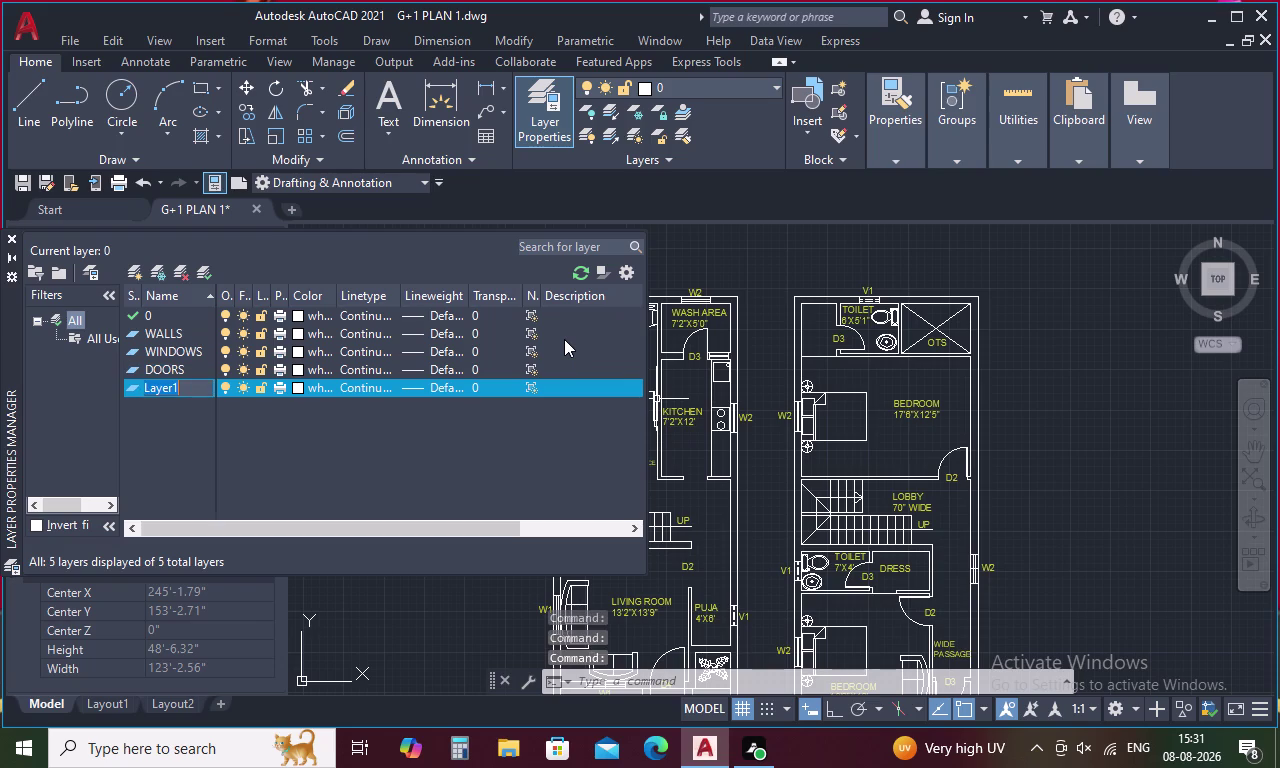
key(BackSpace)
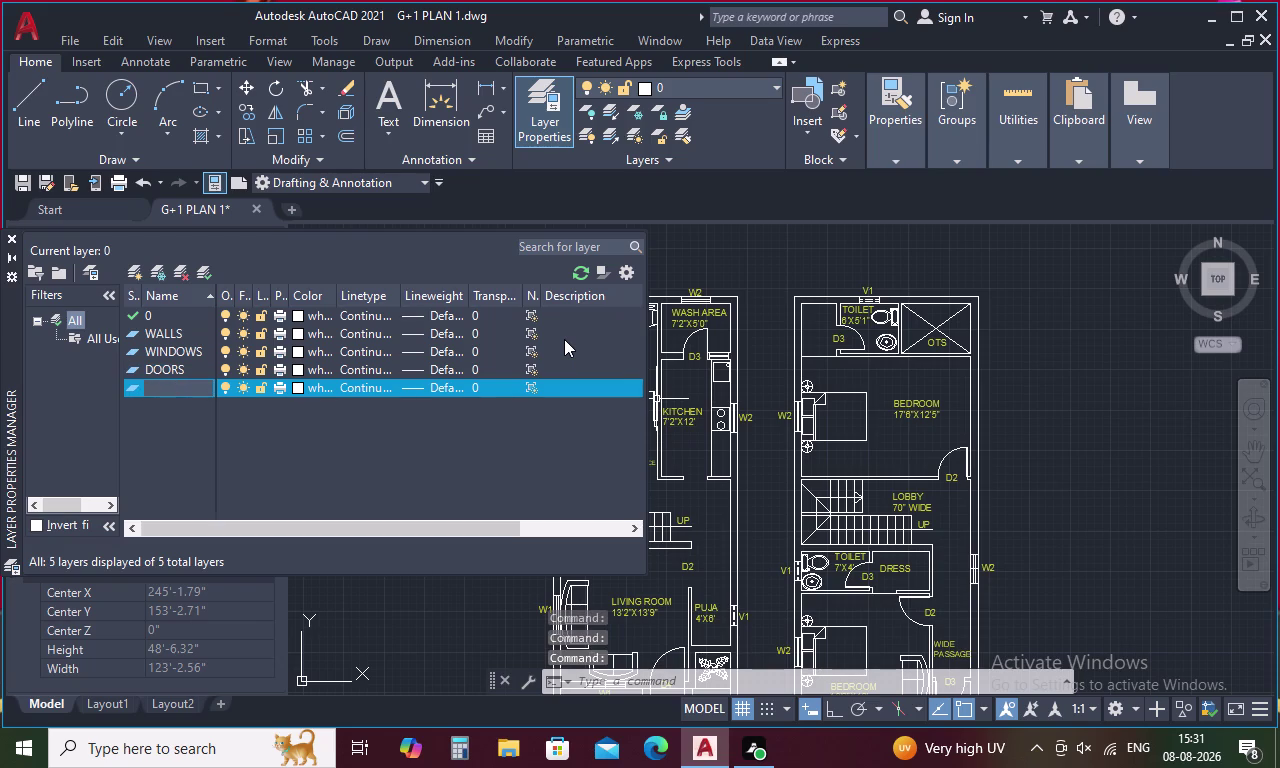
text(STAI)
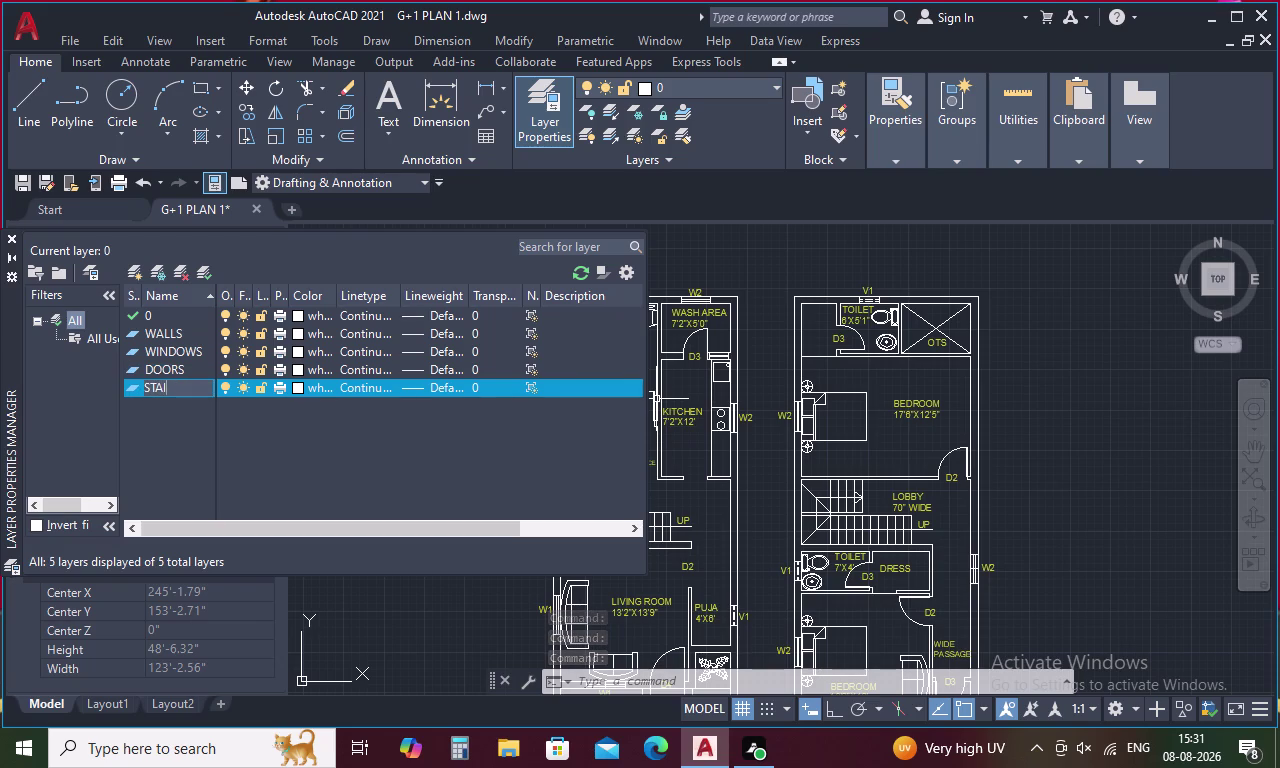
text(RS)
key(Return)
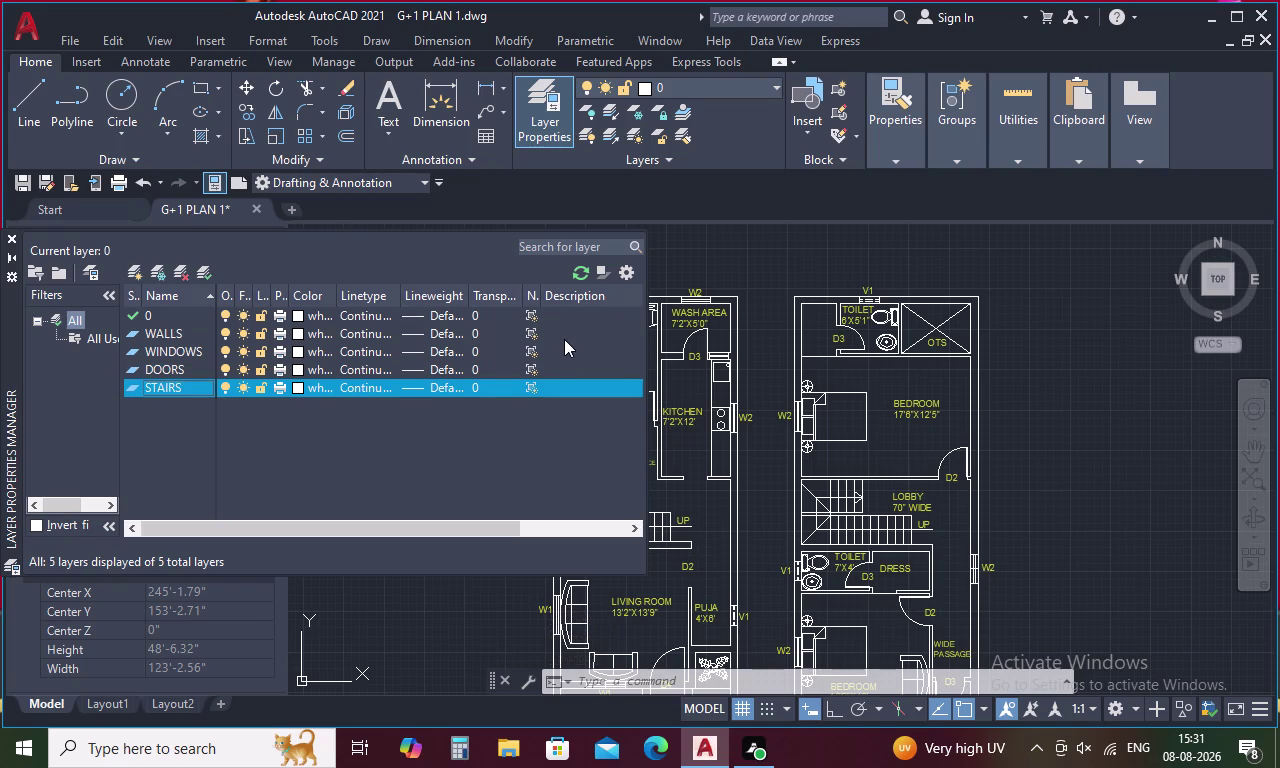
Add a KITCHEN layer, then one more default-named layer, Layer1.
key(alt+n)
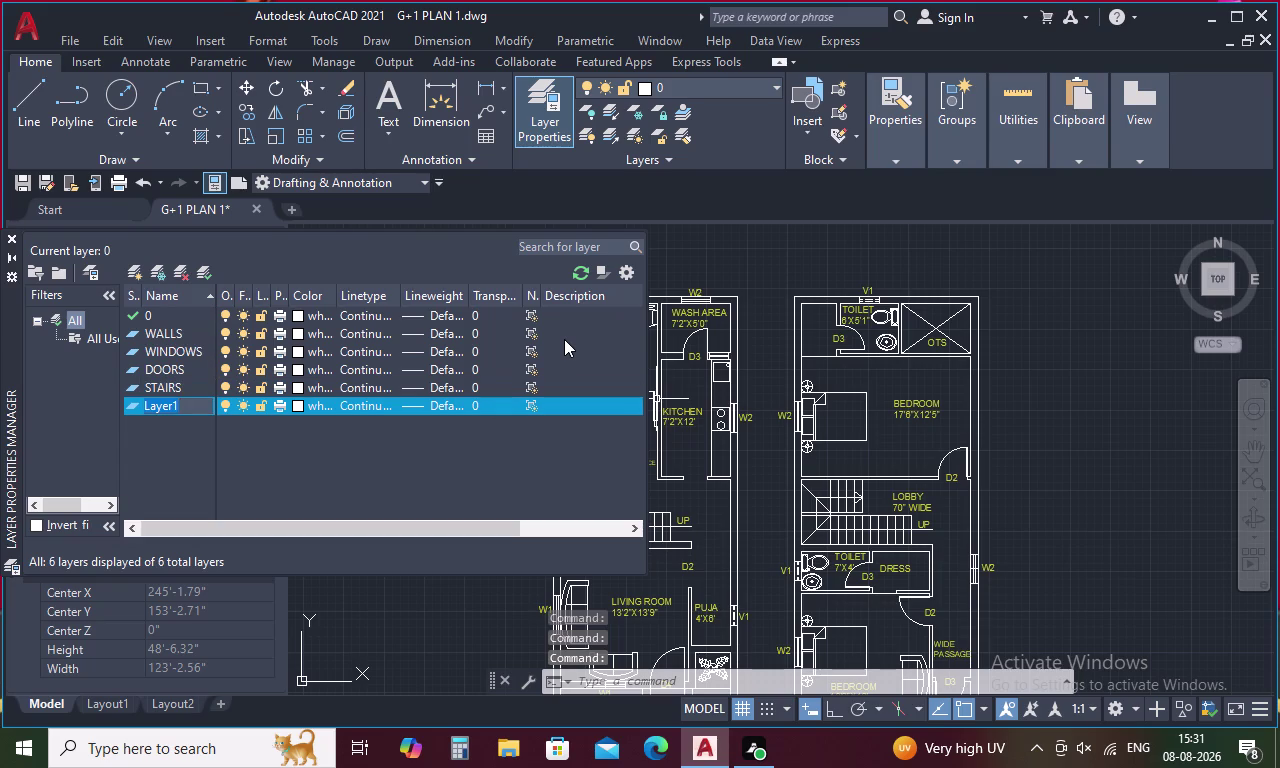
key(BackSpace)
text(KI)
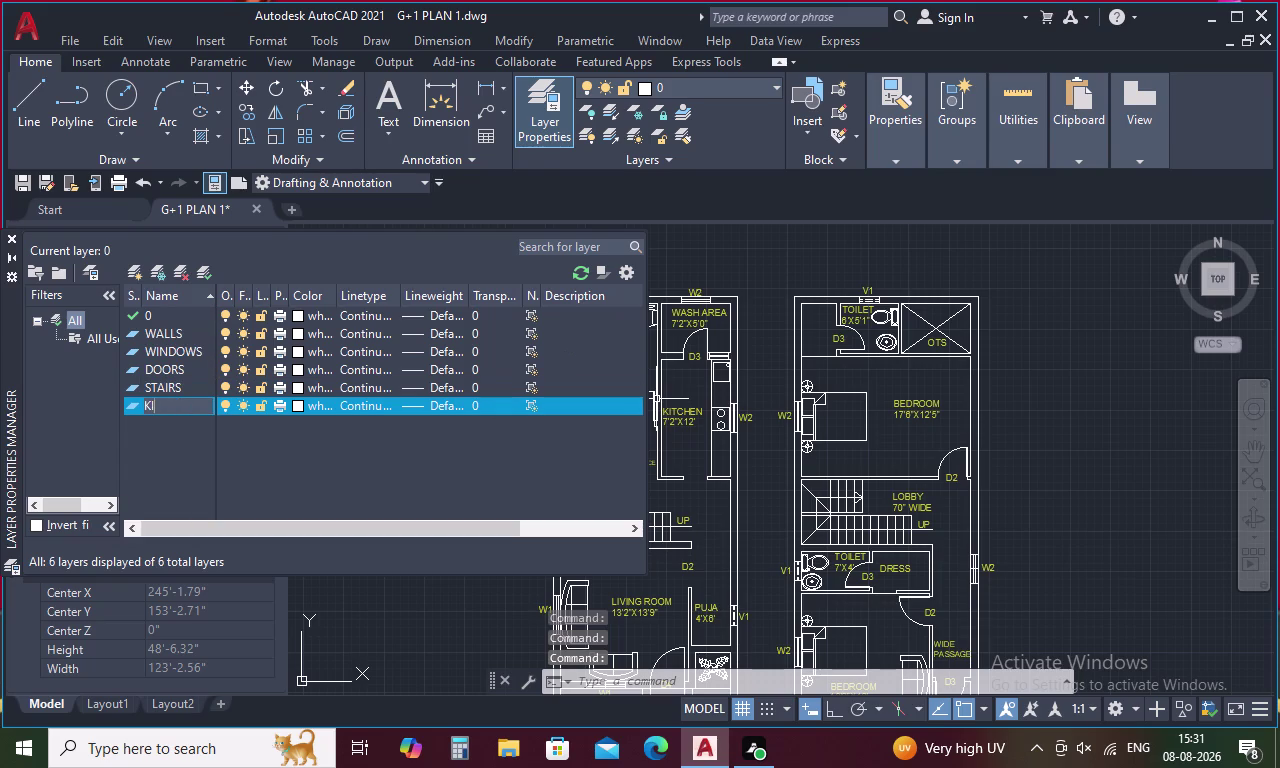
text(TCHEN)
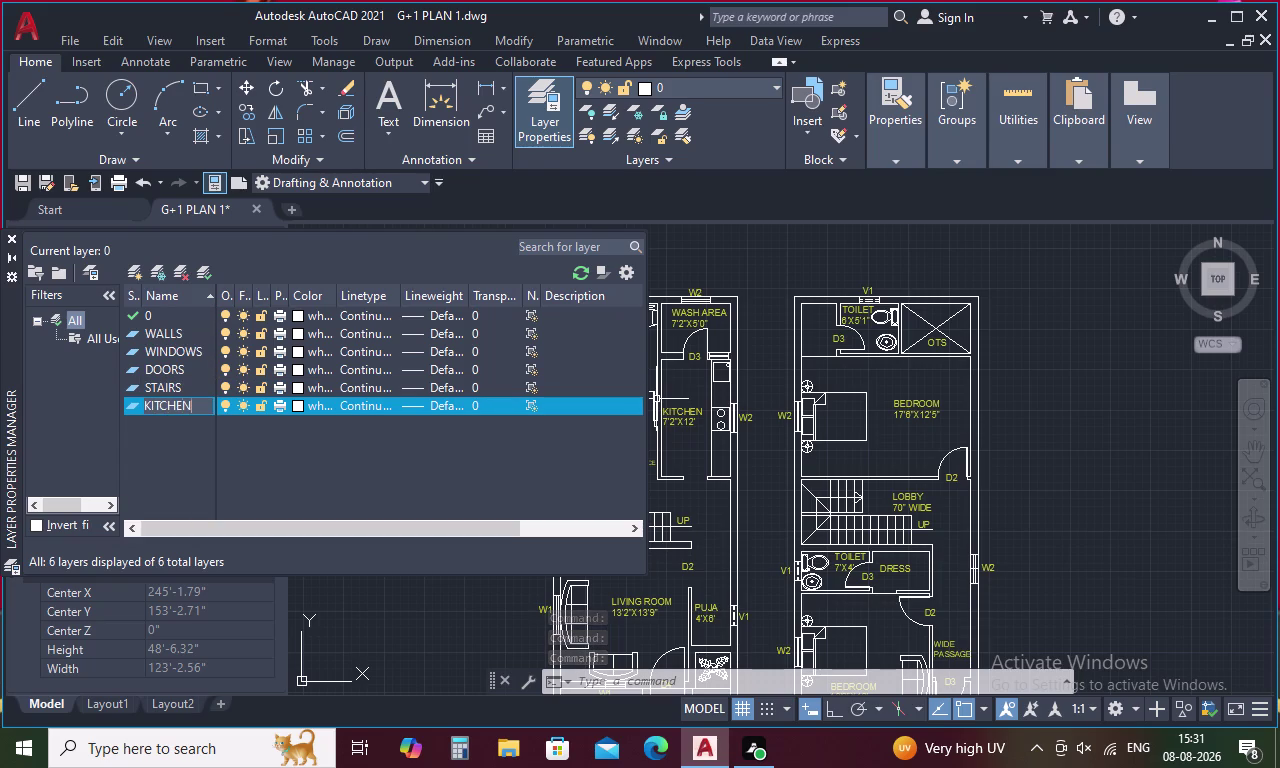
key(alt+n)
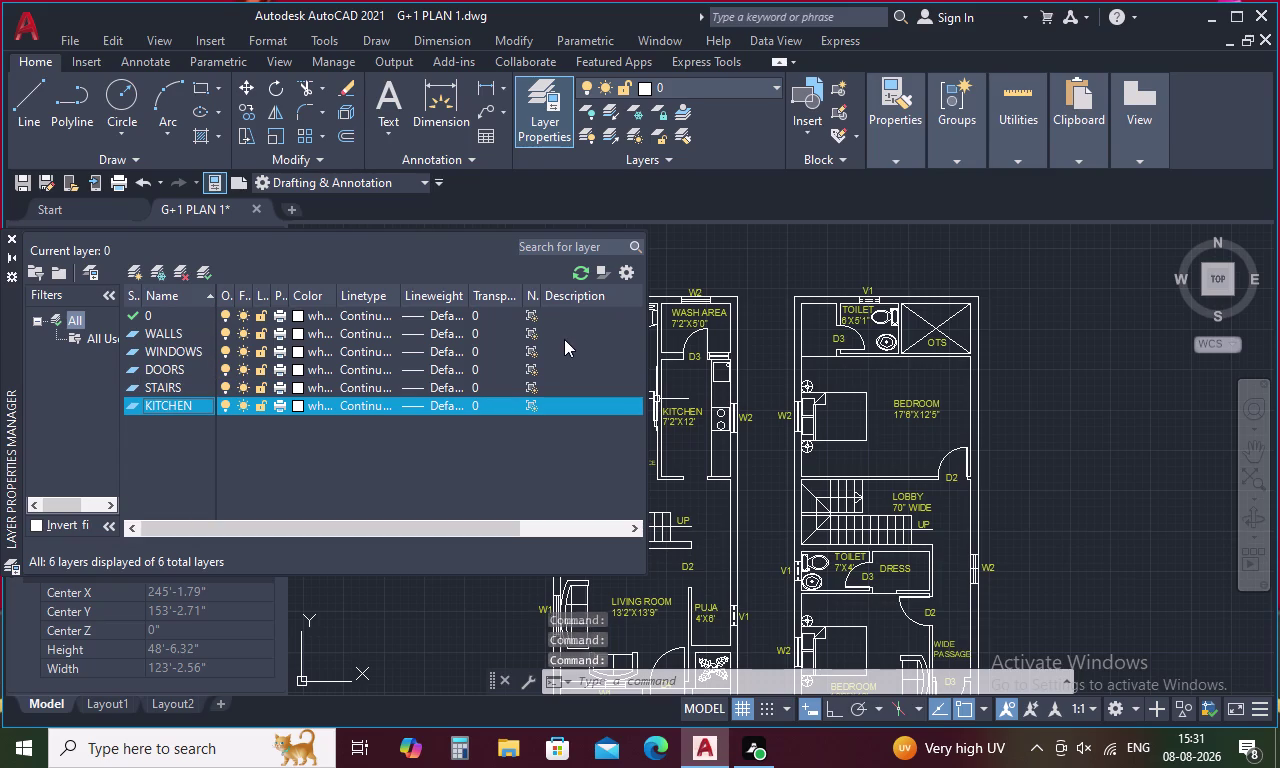
key(alt+n)
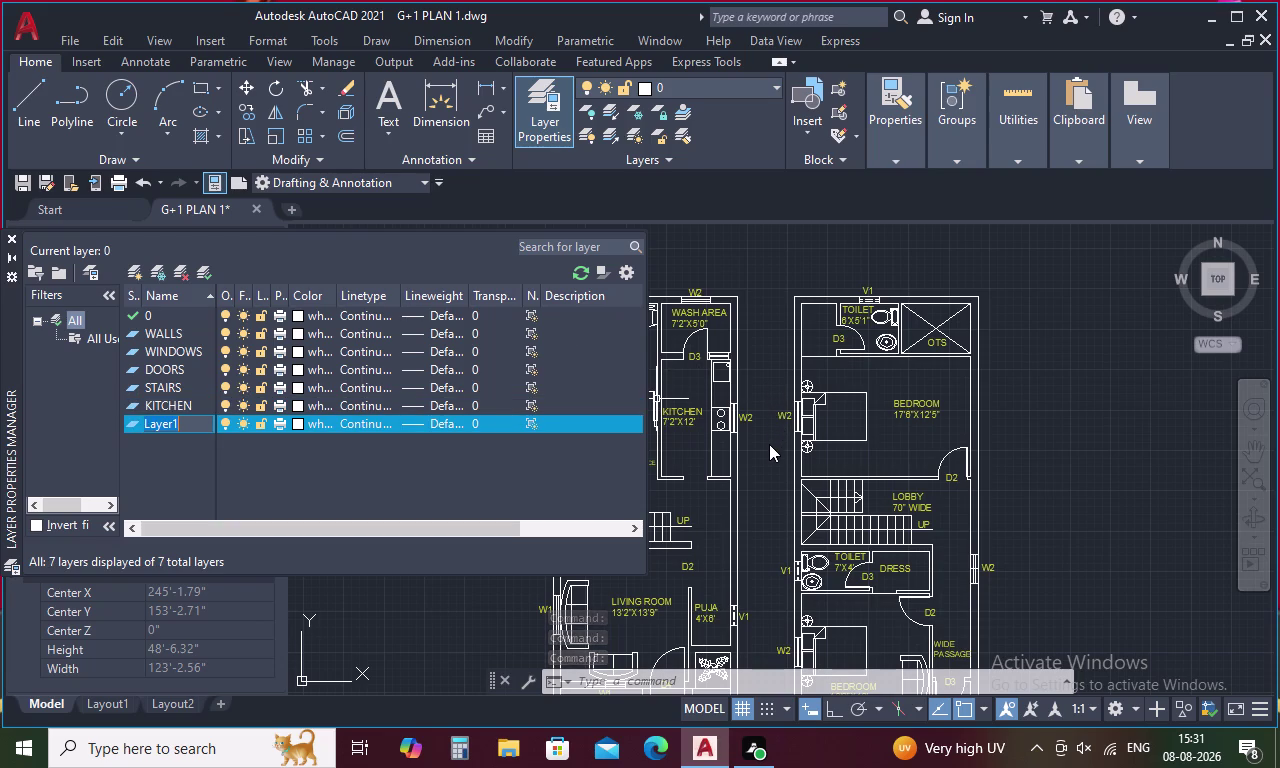
scroll(down, 3)
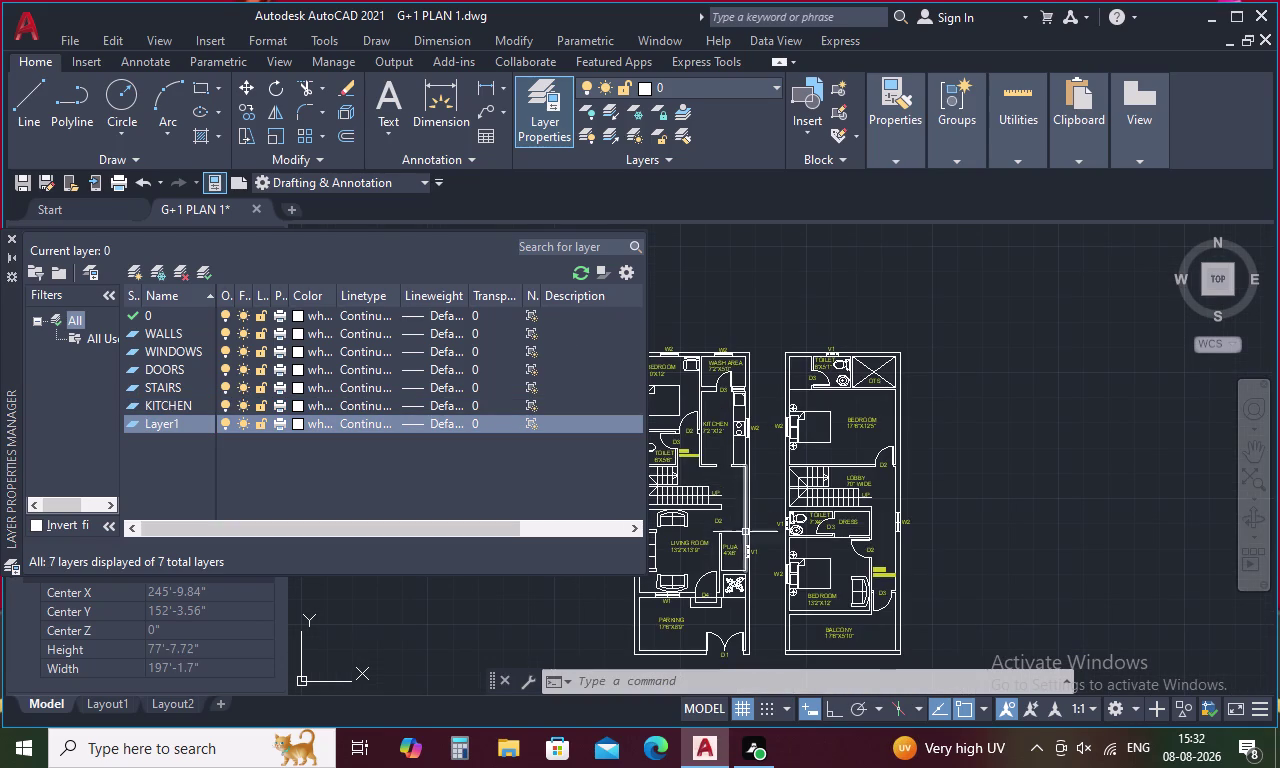